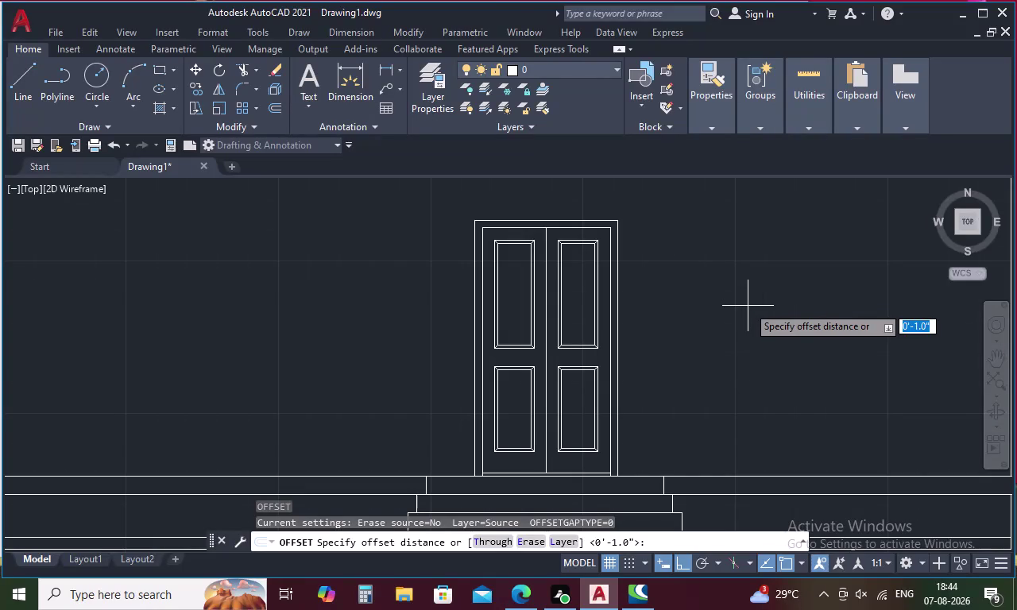
Offset the door frame's top line 3' upward.
text(3')
key(space)
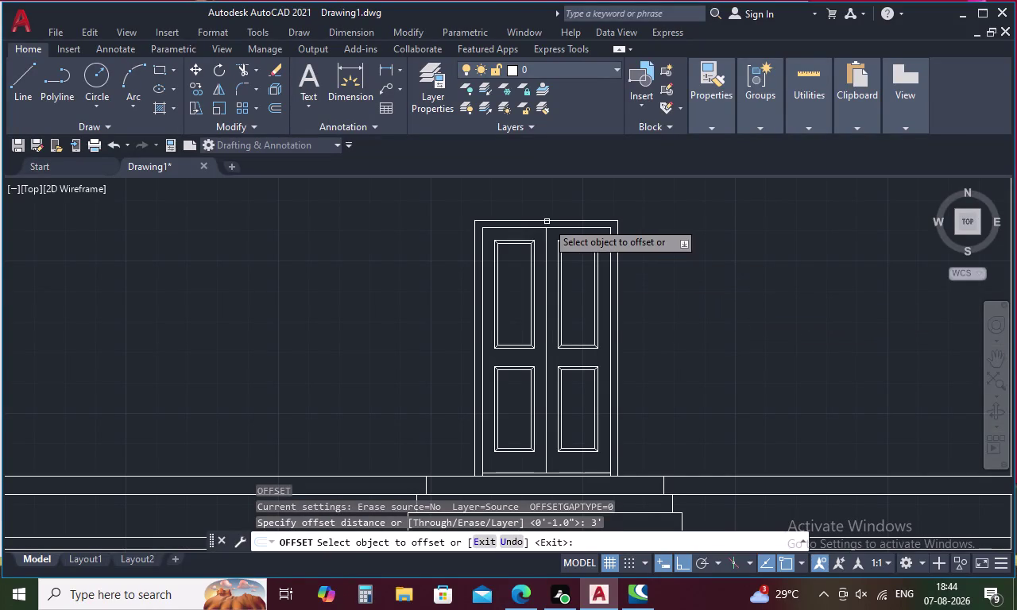
click(547, 222)
middle_drag(545, 215, 542, 441)
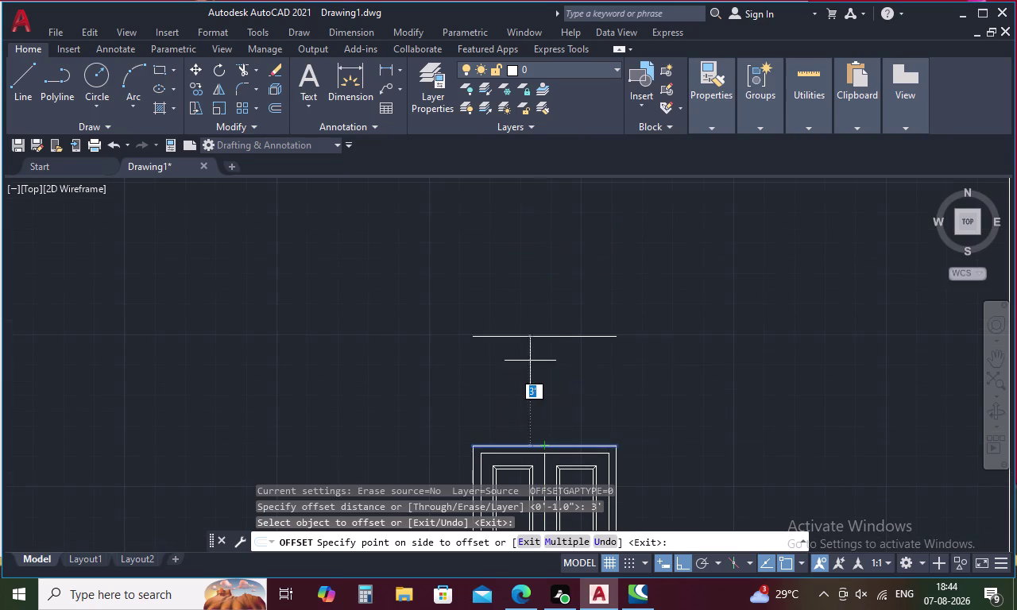
click(527, 336)
key(Escape)
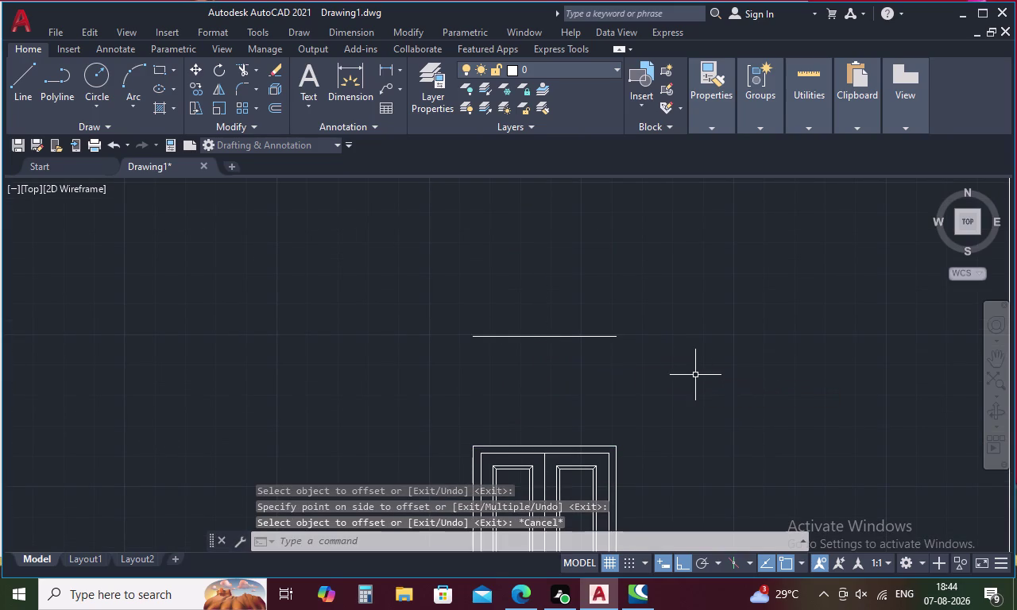
Extend the new line to the left and right walls.
scroll(down, 3)
key(e)
key(x)
key(space)
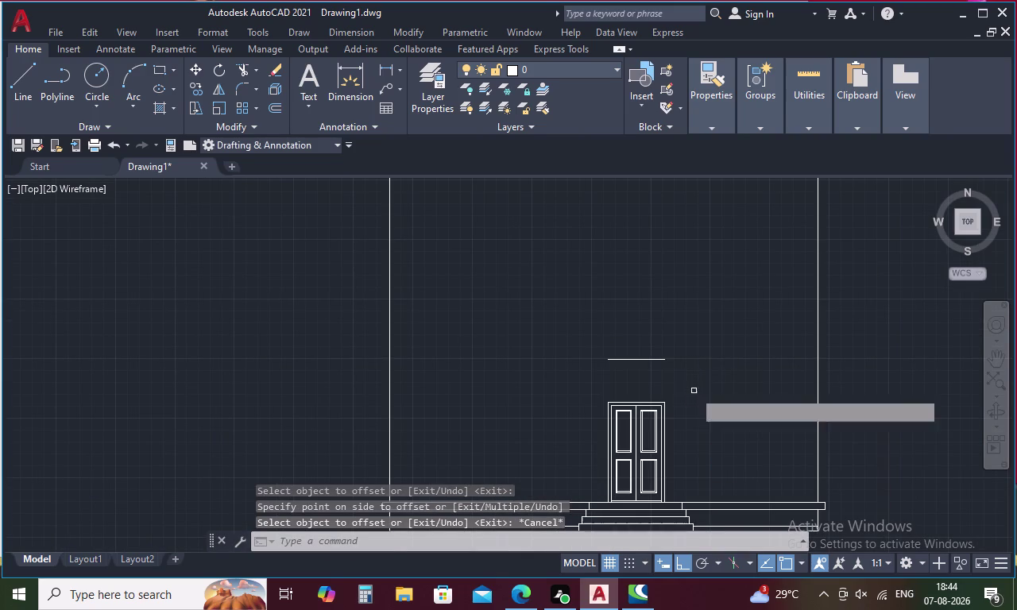
click(633, 362)
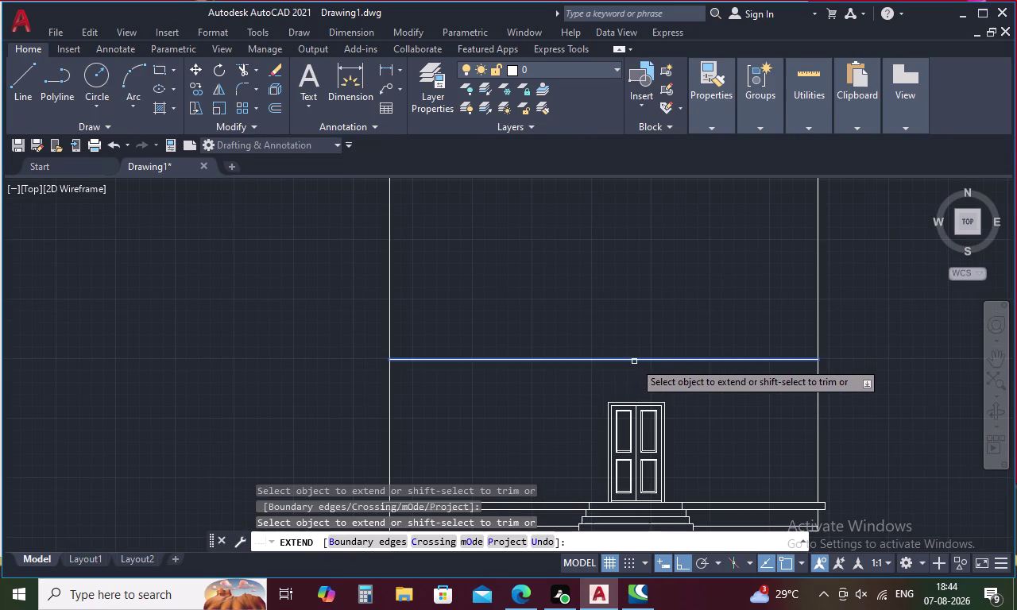
click(658, 360)
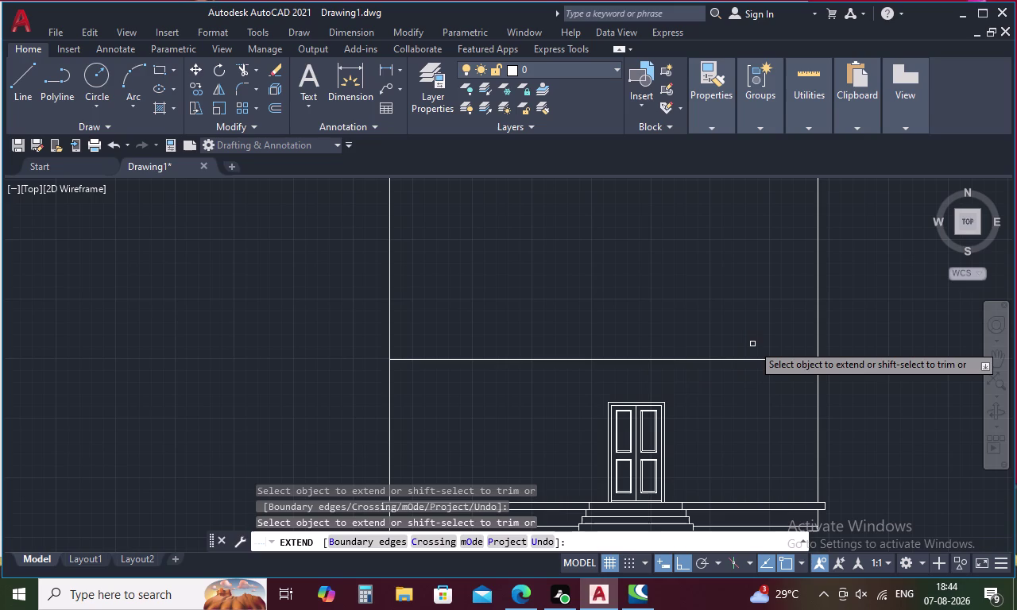
key(Escape)
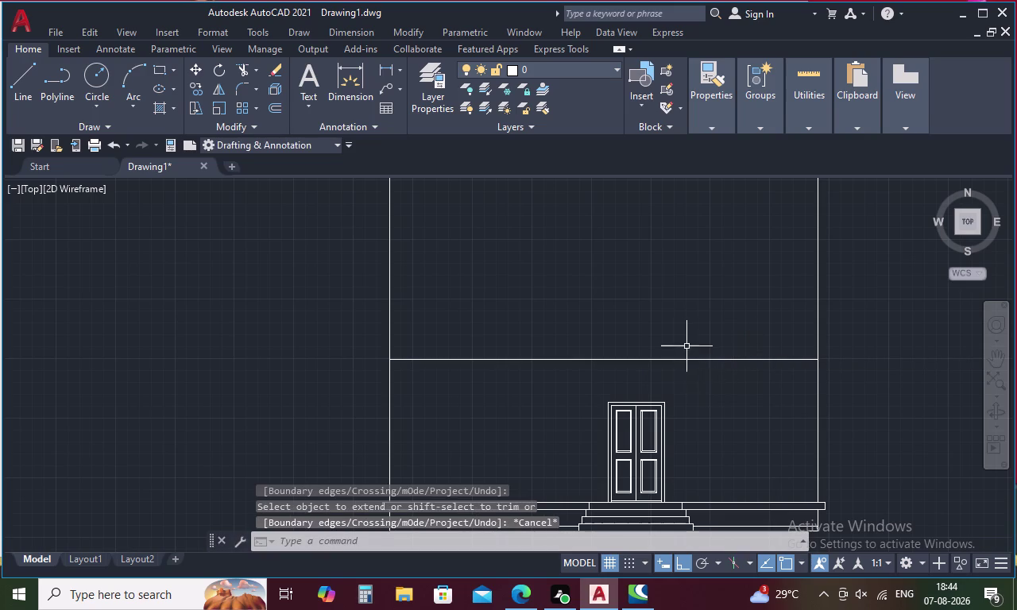
key(o)
key(space)
Offset the line above the door 1' downward to form the first band.
text(1)
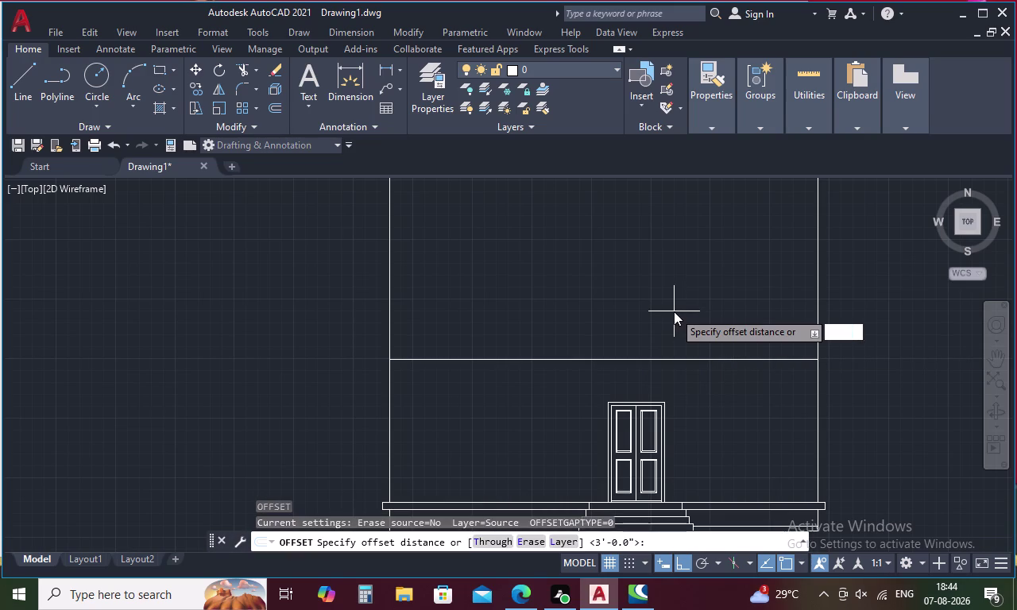
key(space)
click(620, 360)
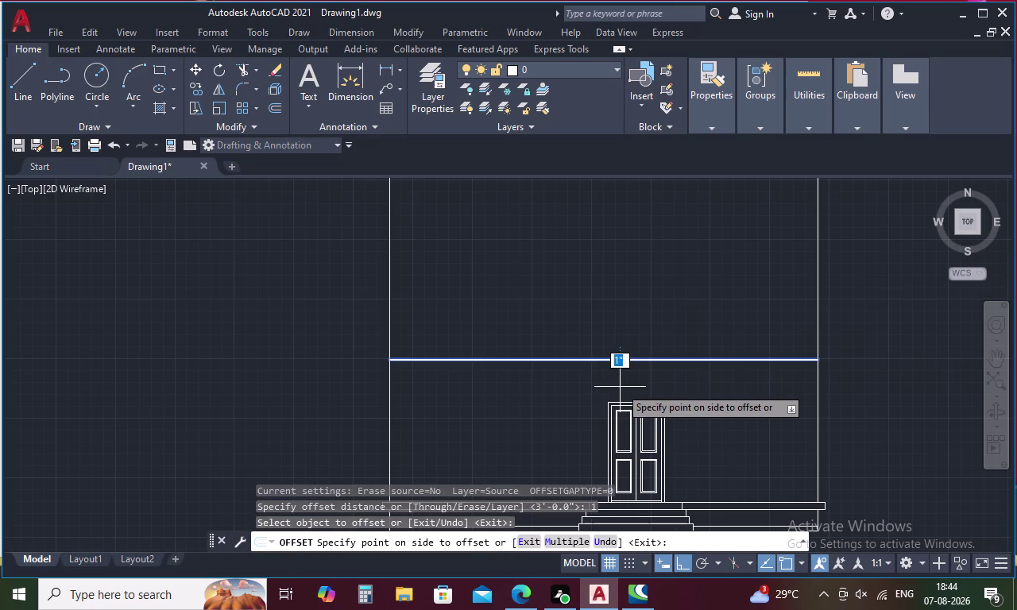
key(Escape)
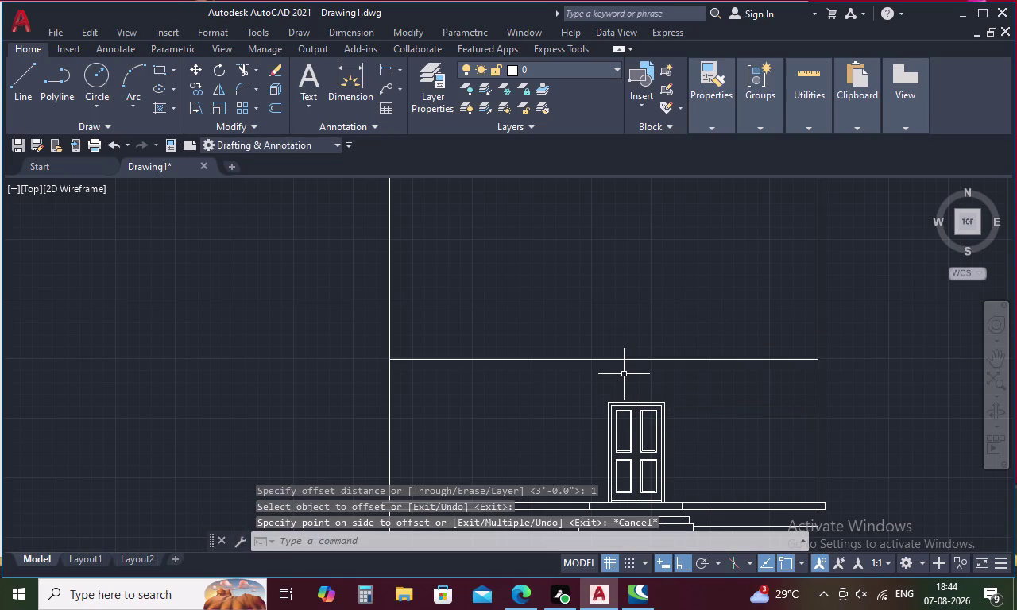
text(O)
key(space)
text(1')
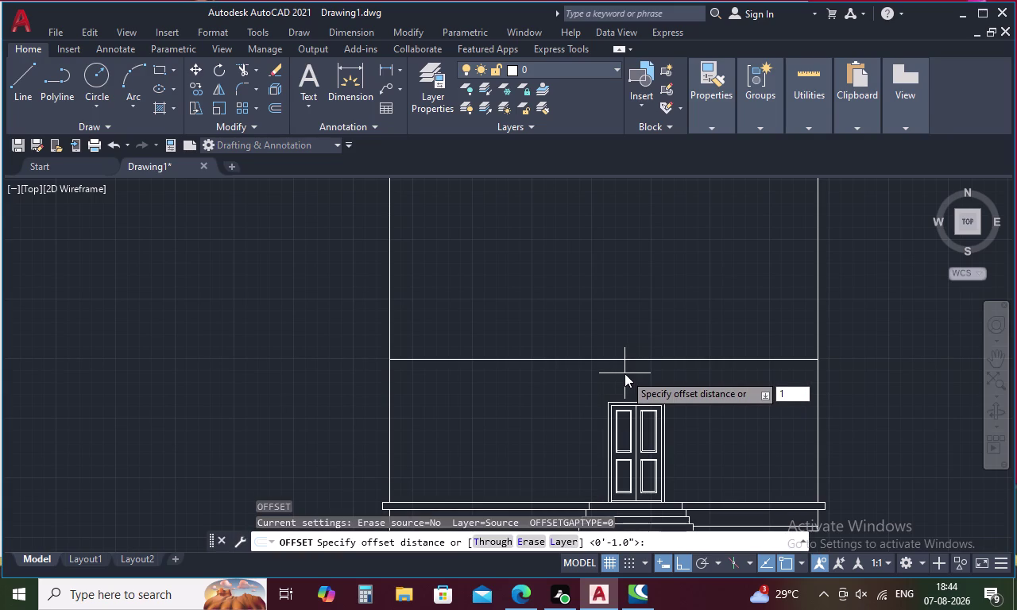
key(space)
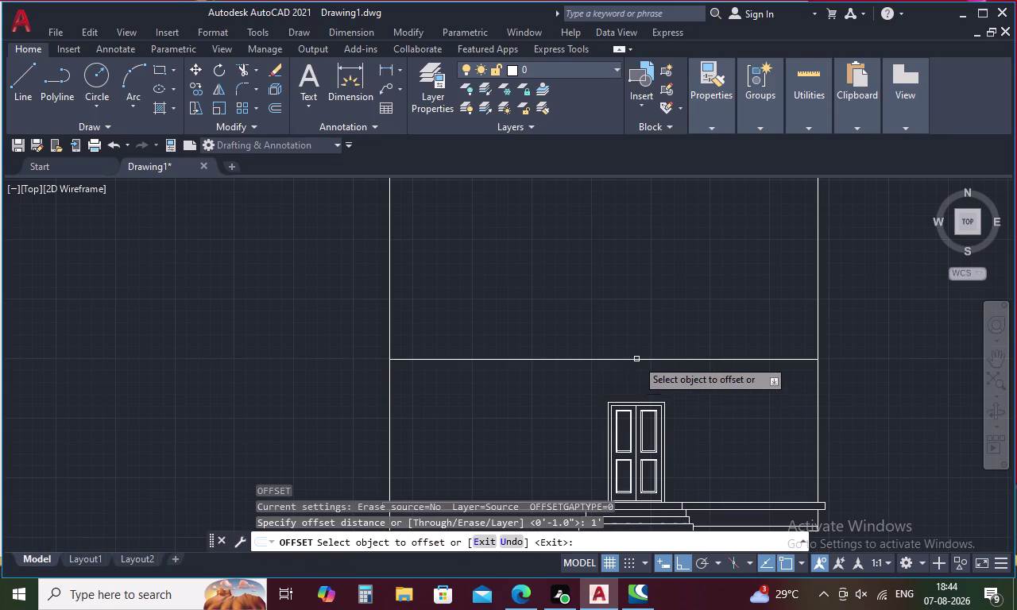
click(637, 358)
click(635, 381)
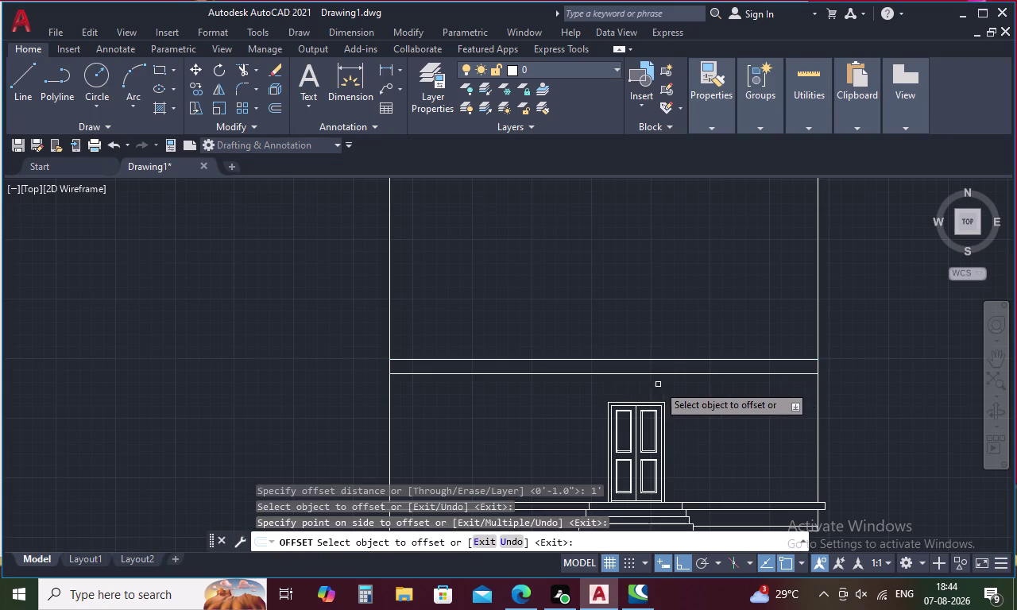
scroll(down, 3)
middle_drag(660, 387, 645, 320)
scroll(up, 3)
scroll(up, 3)
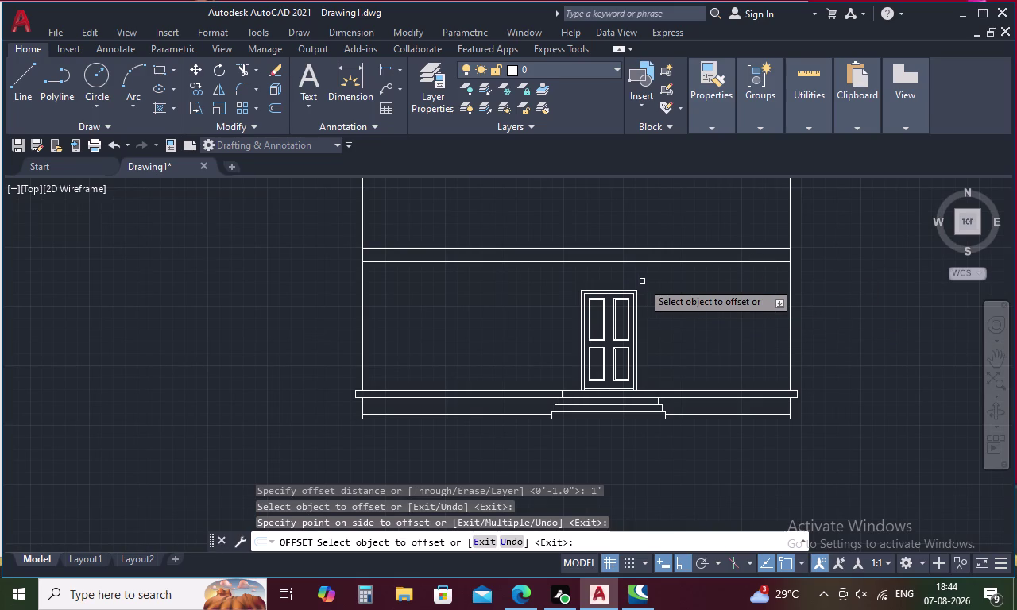
Offset the lower band line 1'6" (1.5') downward.
text(O)
key(space)
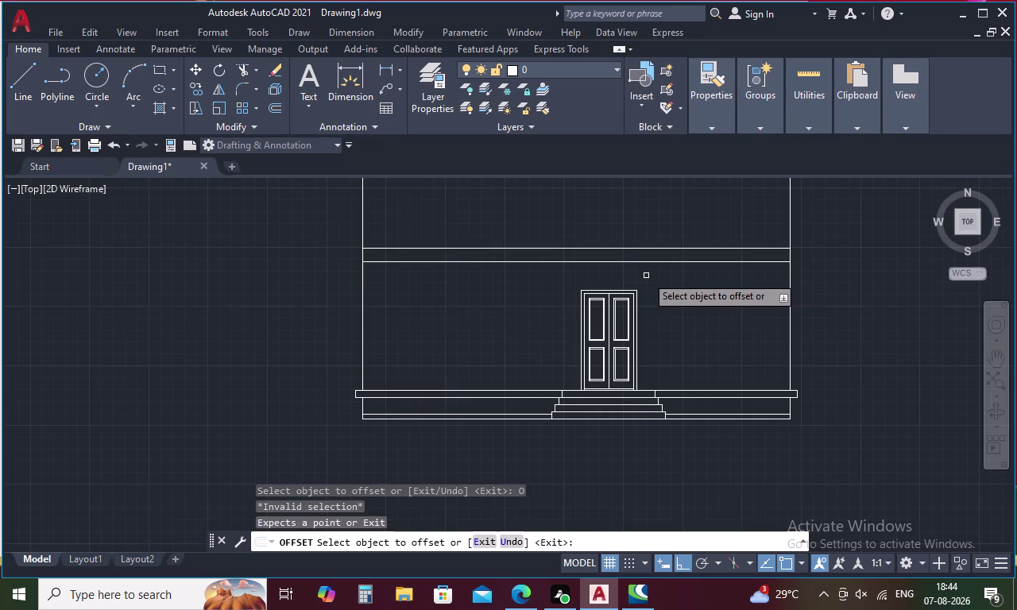
key(Escape)
text(O)
key(space)
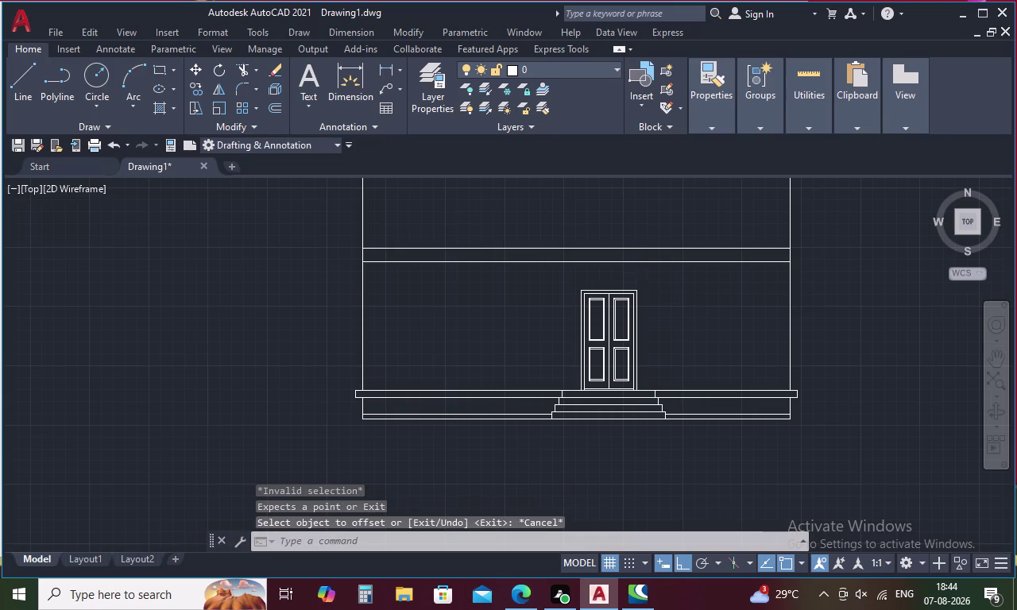
key(1)
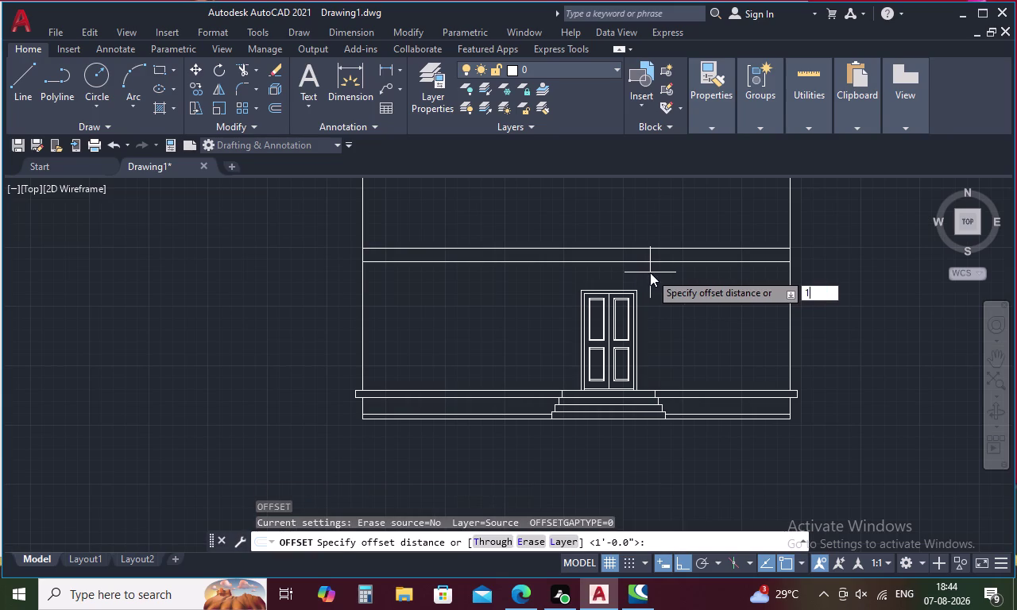
key(apostrophe)
key(space)
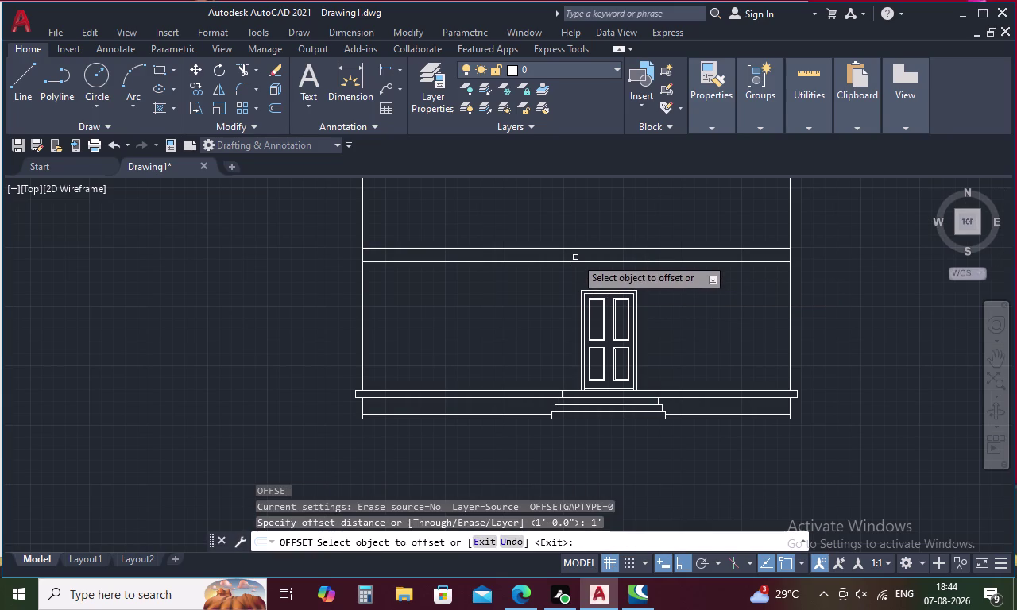
click(585, 261)
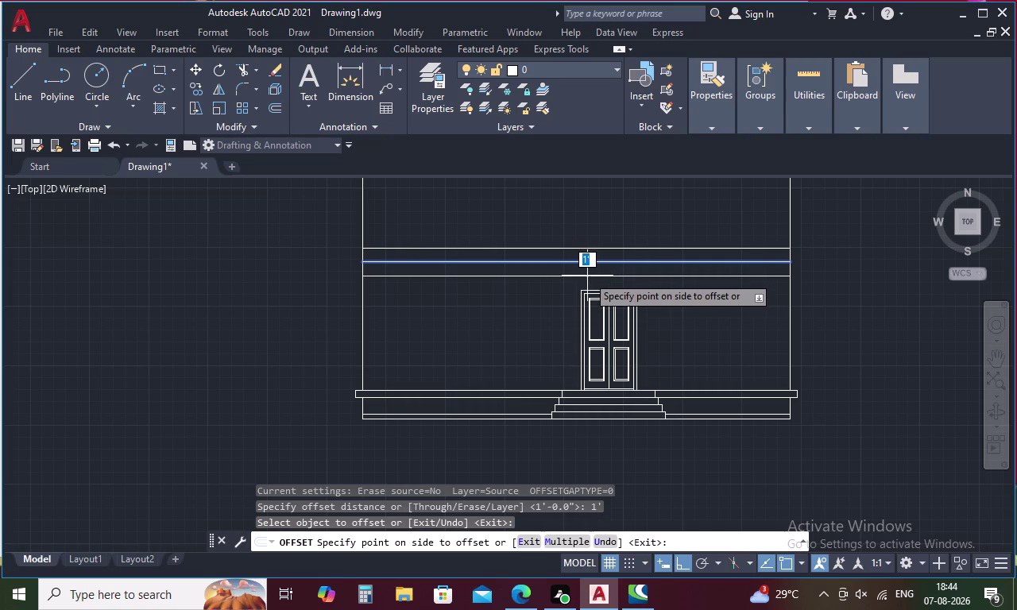
key(Escape)
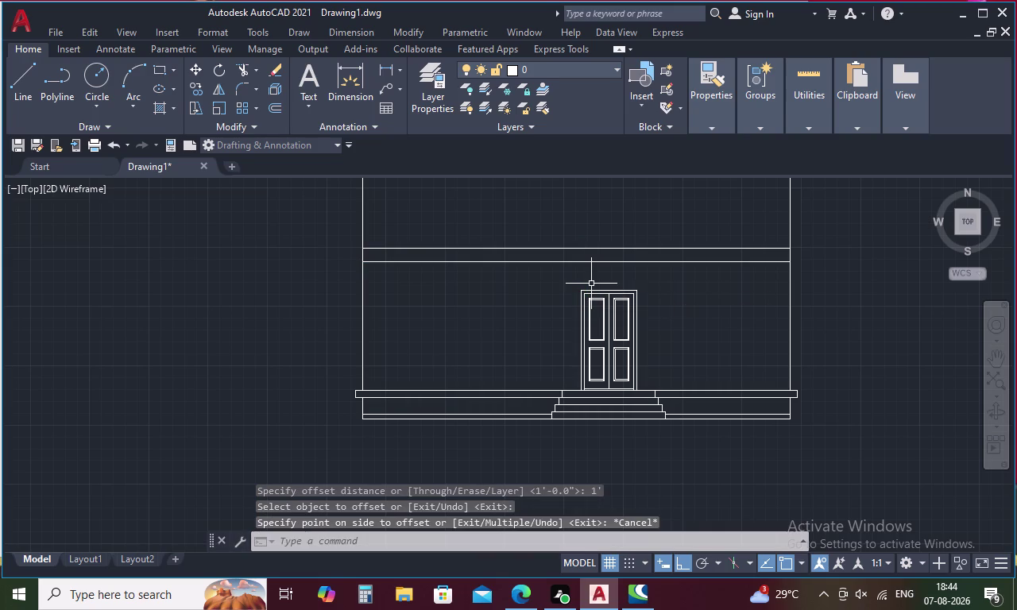
key(o)
key(space)
text(1)
text(.)
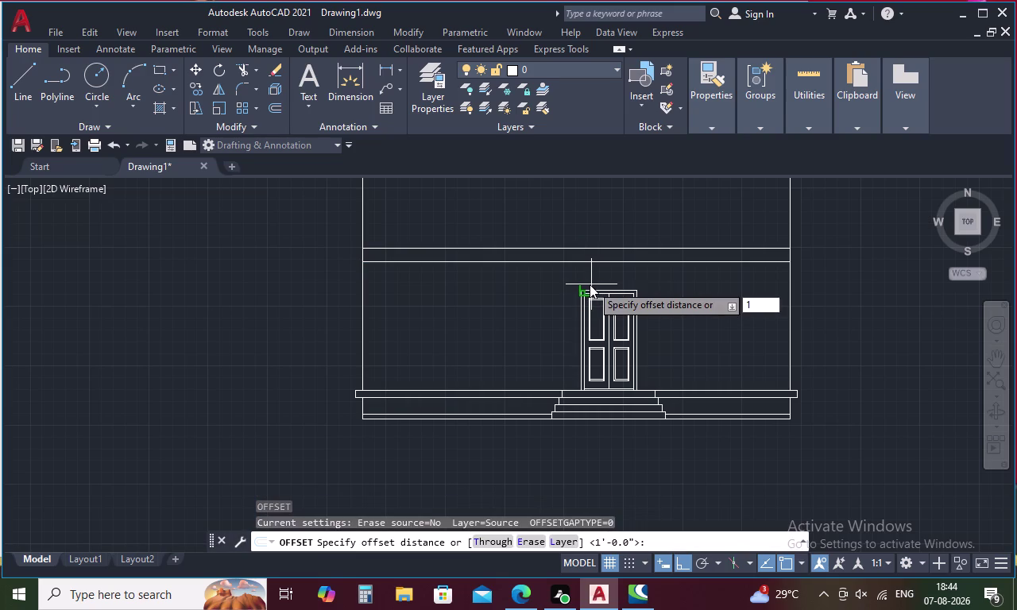
text(5')
key(space)
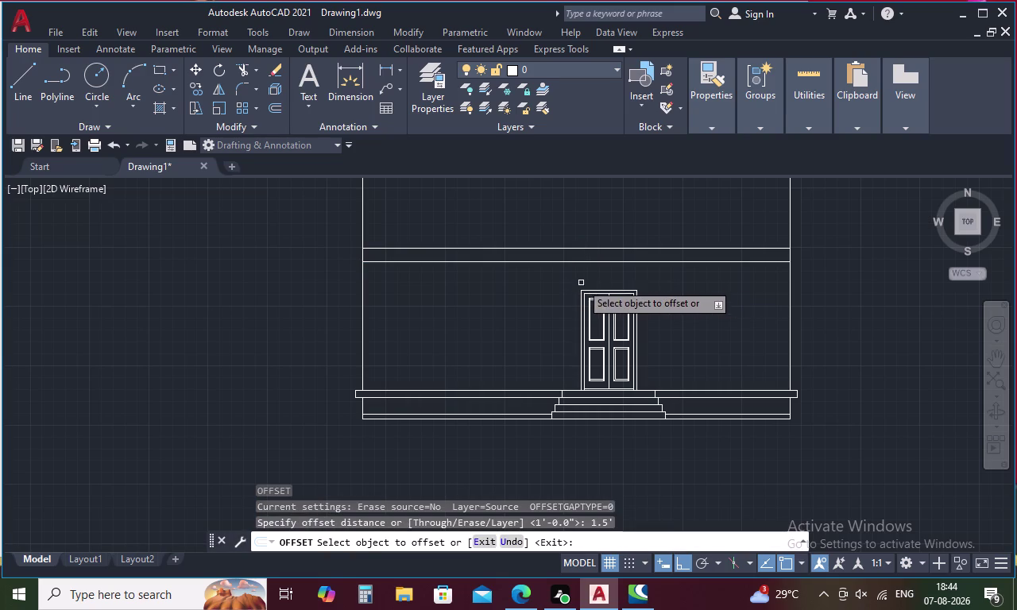
click(582, 261)
click(584, 276)
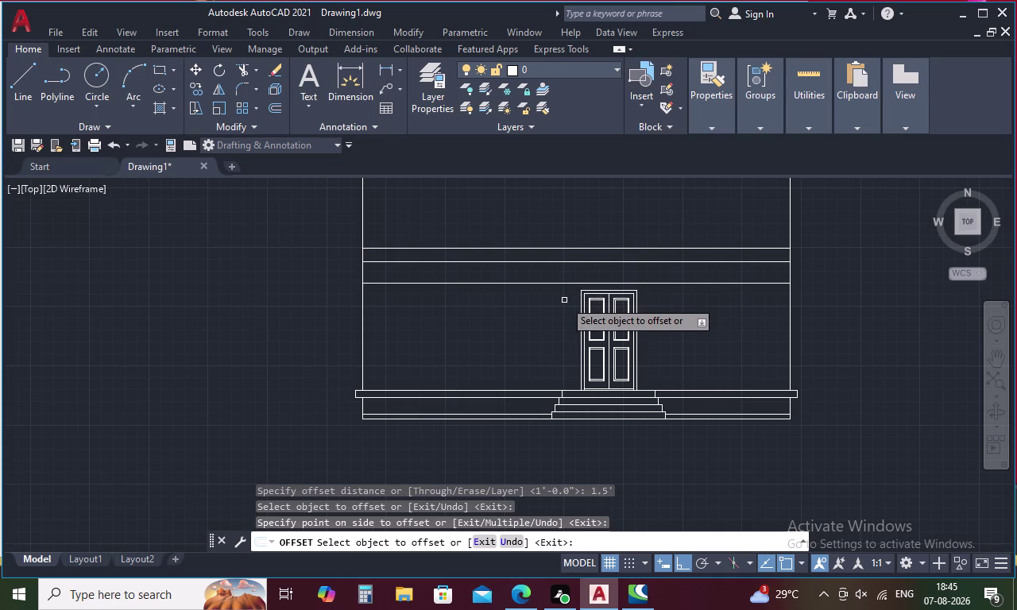
Offset the door frame's top edge 2 inches upward with OFFSET.
key(Escape)
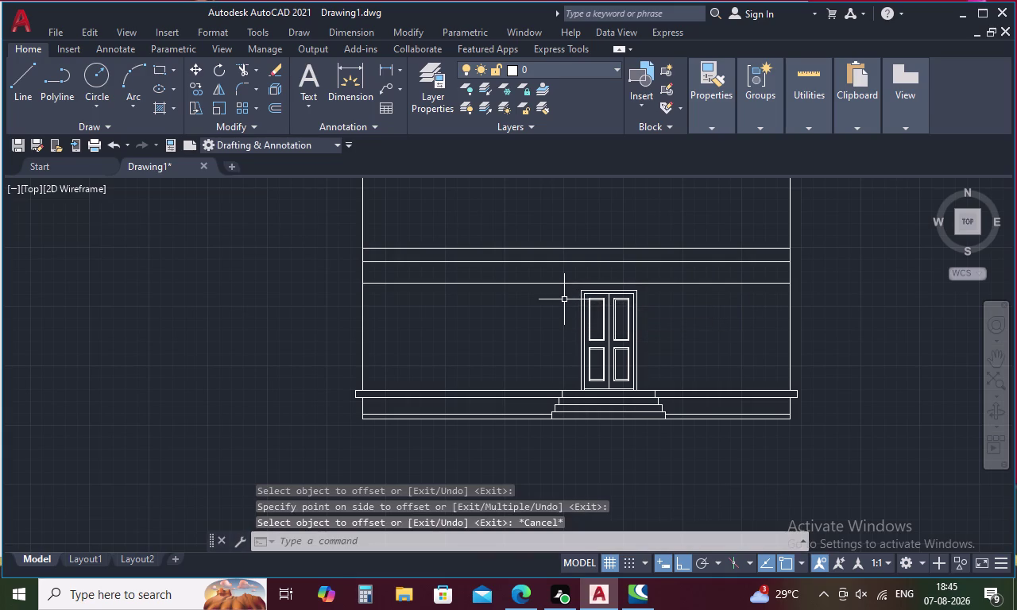
key(e)
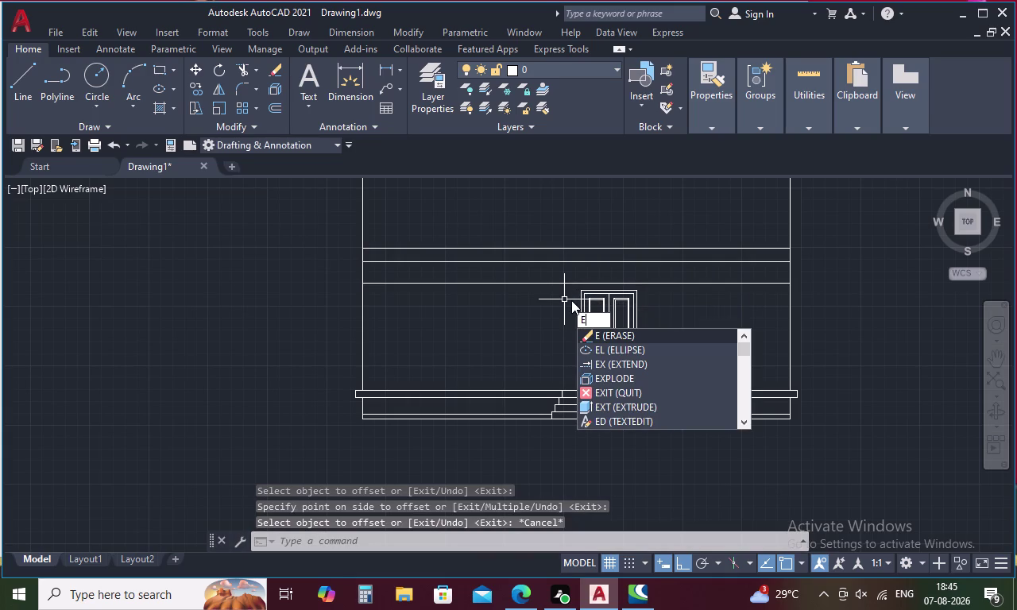
key(Escape)
key(o)
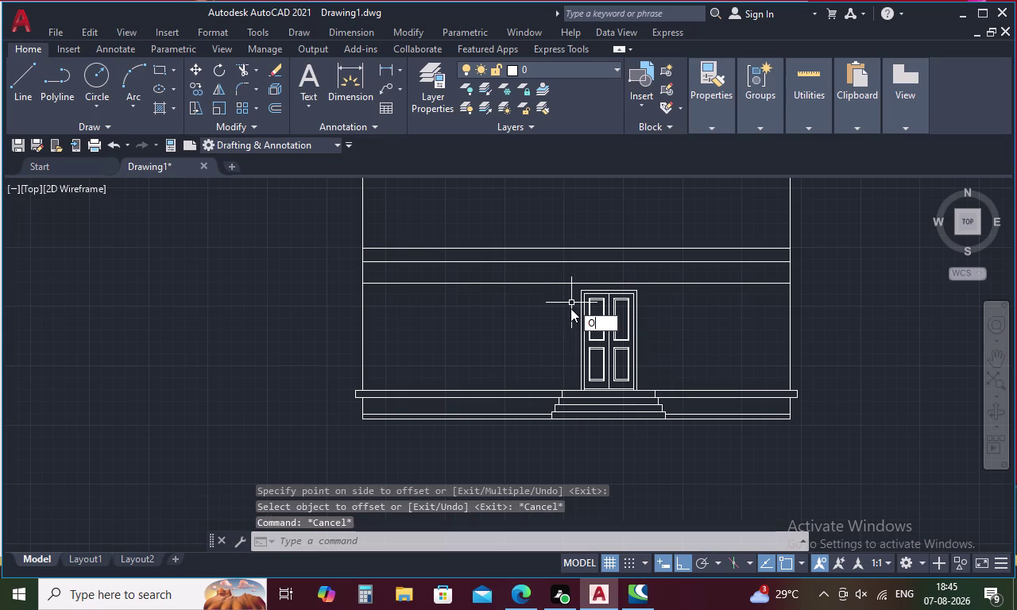
key(space)
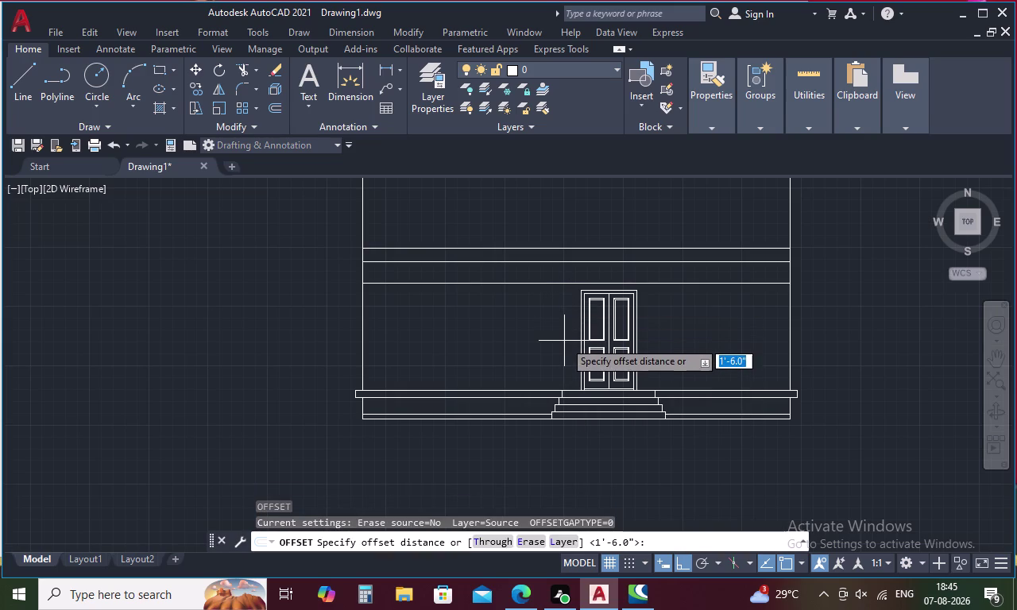
key(2)
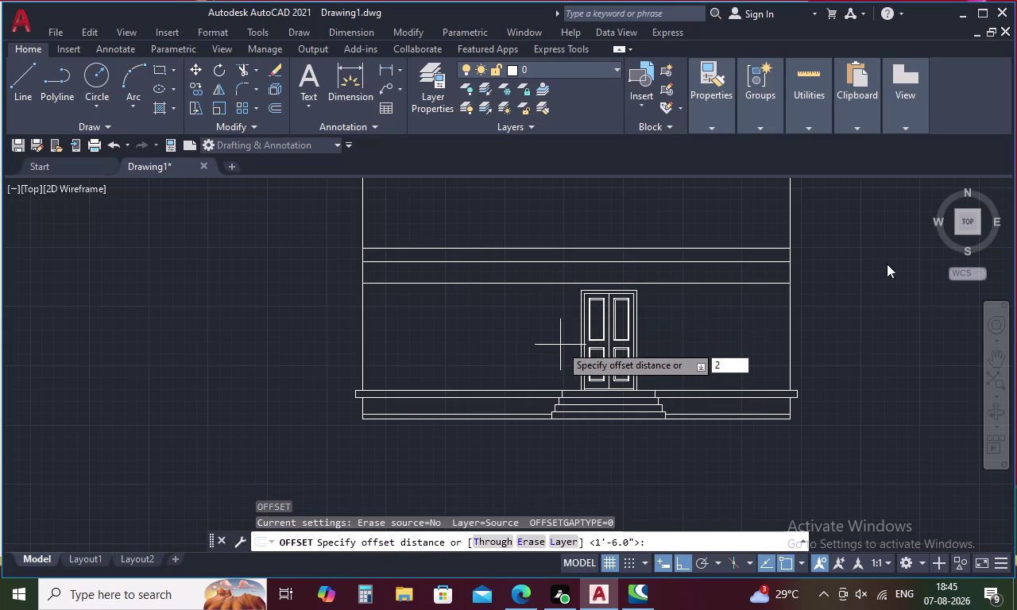
key(Return)
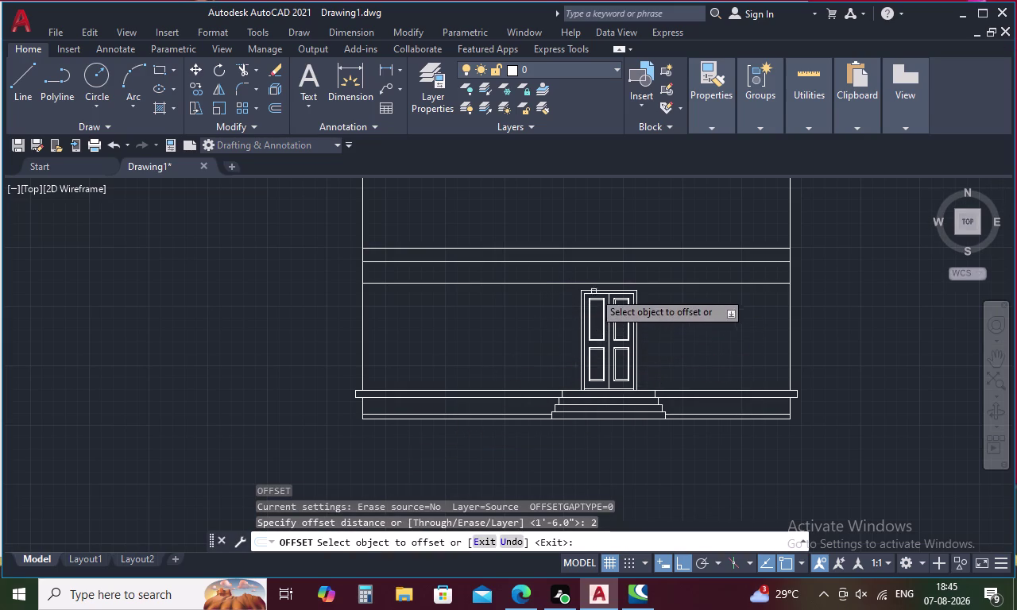
scroll(up, 3)
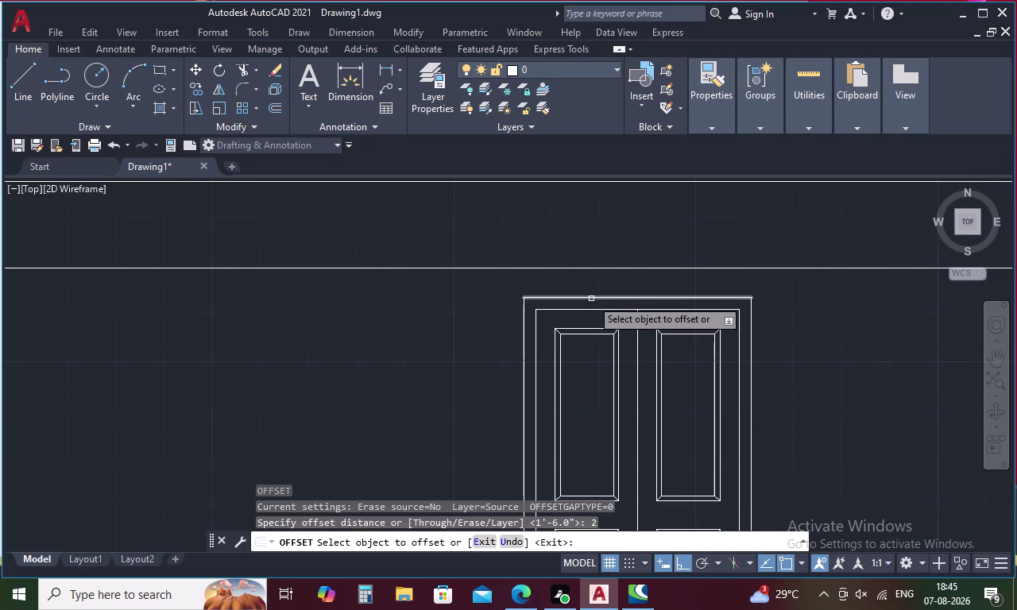
click(591, 299)
click(591, 287)
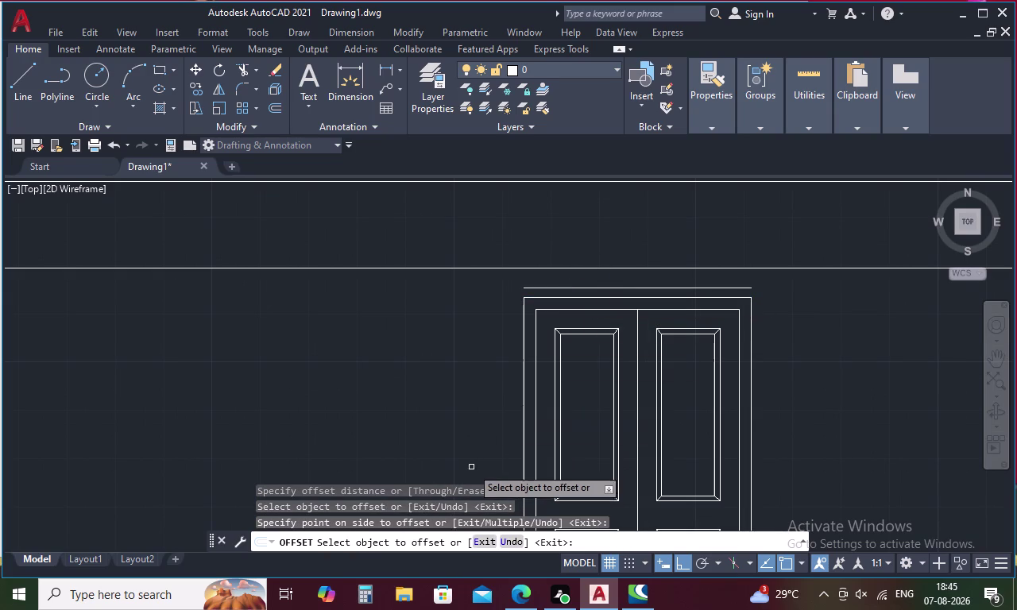
key(Escape)
Extend the 2-inch line above the door to the right wall.
key(e)
key(x)
key(space)
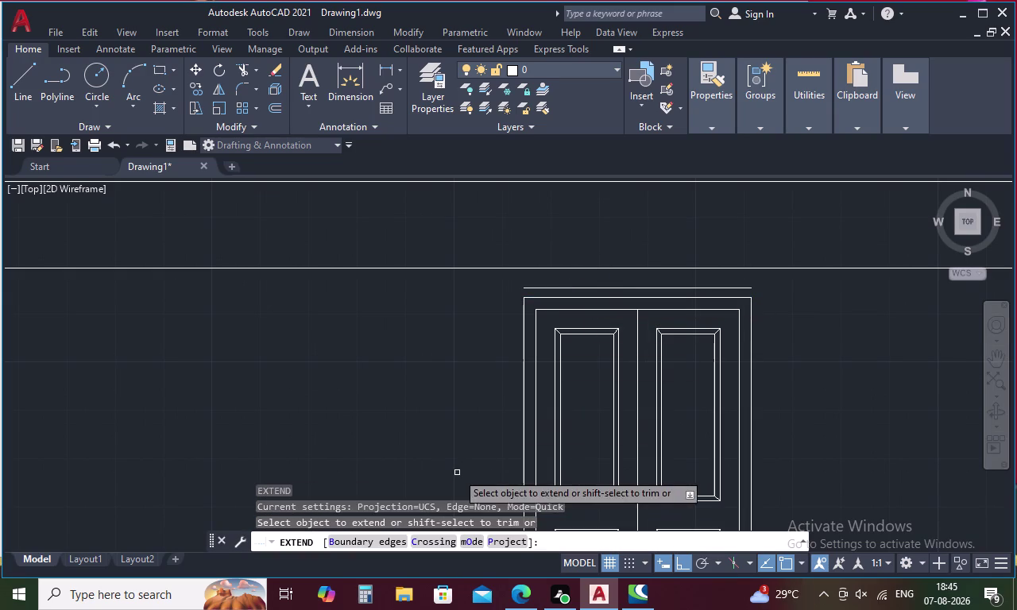
scroll(down, 3)
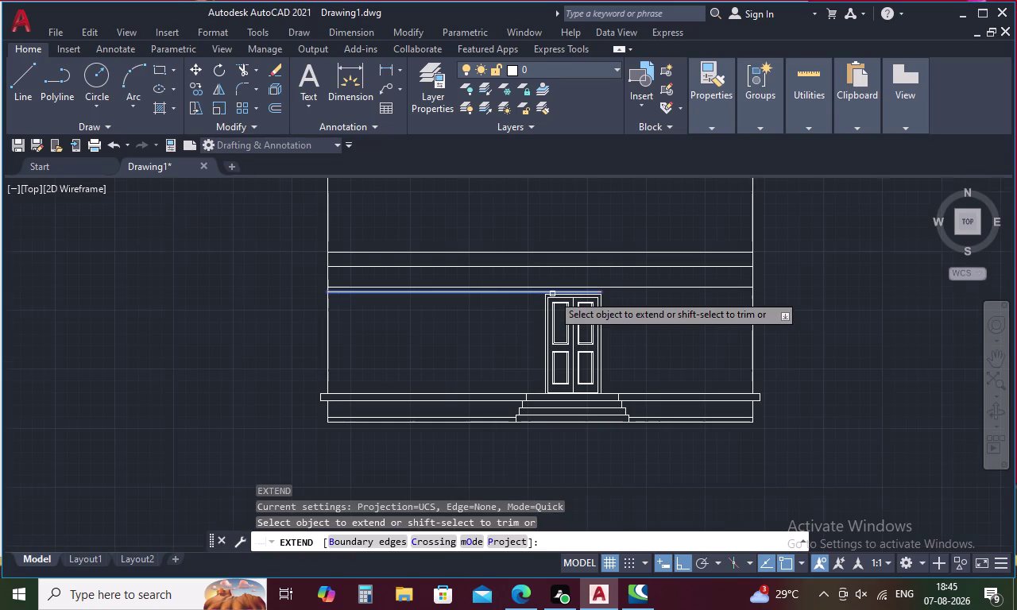
click(552, 294)
click(571, 292)
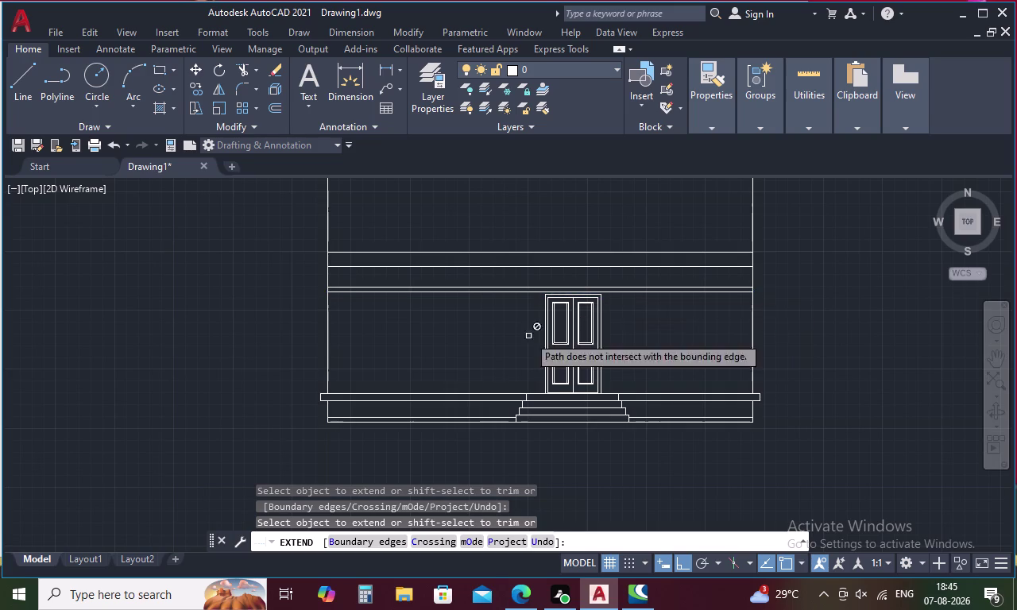
scroll(down, 3)
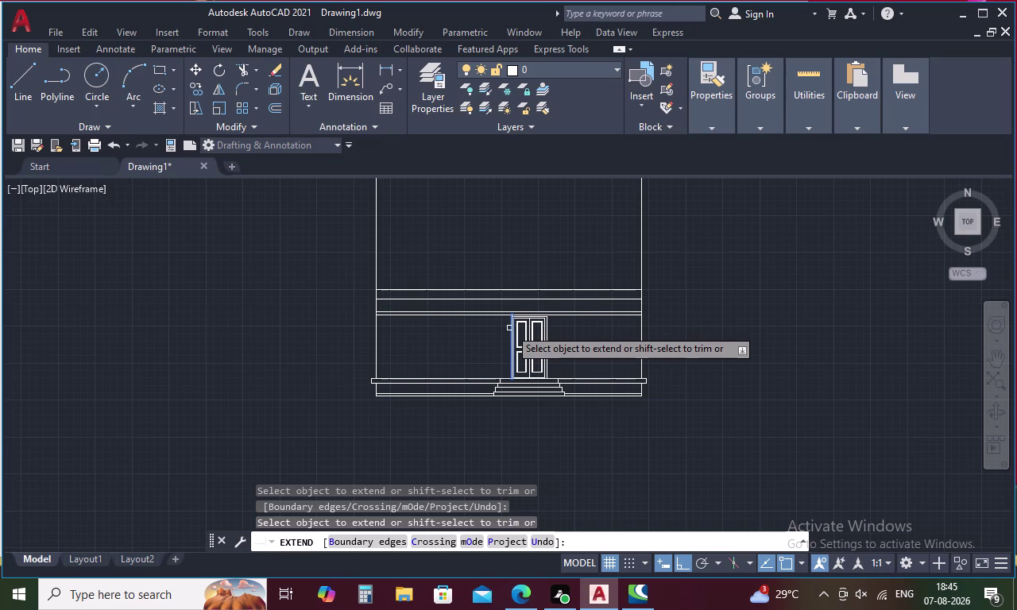
scroll(up, 3)
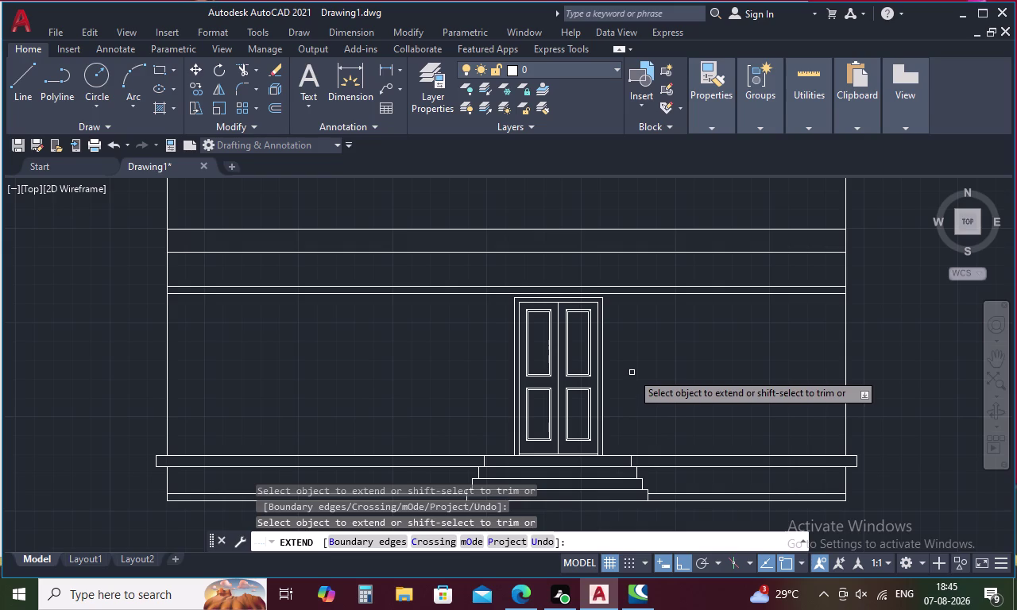
scroll(down, 3)
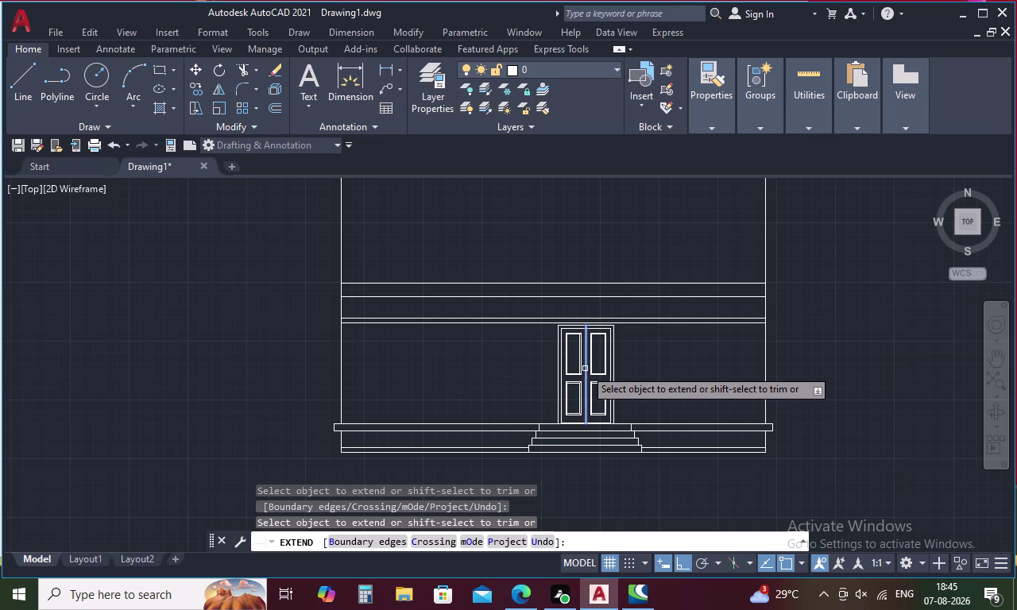
key(Escape)
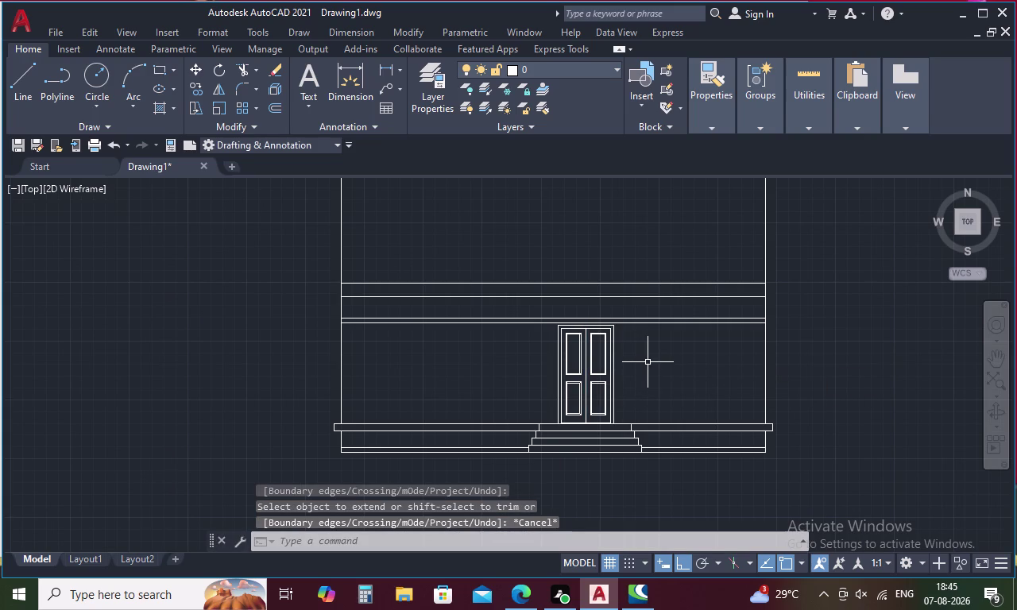
text(X)
text(L)
key(space)
scroll(down, 3)
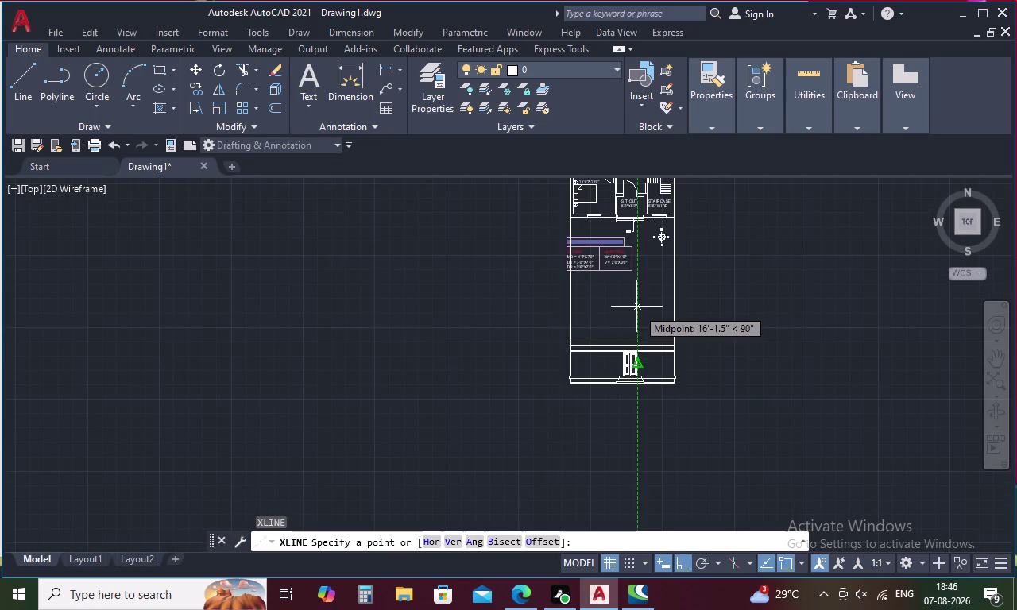
Place four vertical construction lines at the plan's staircase and sit-out wall edges.
text(V)
key(space)
middle_drag(643, 277, 631, 351)
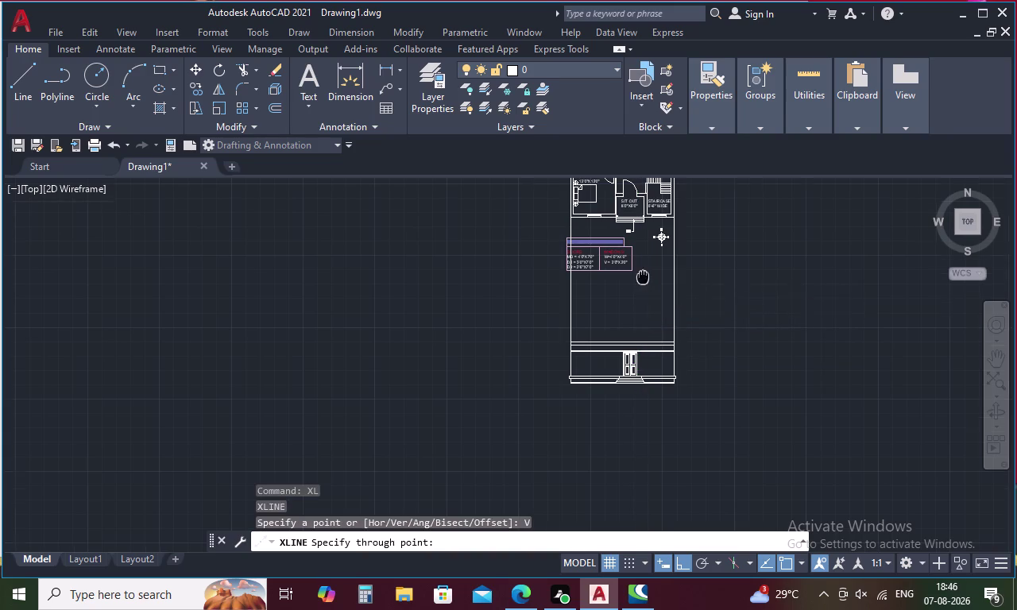
middle_drag(631, 351, 627, 392)
scroll(up, 3)
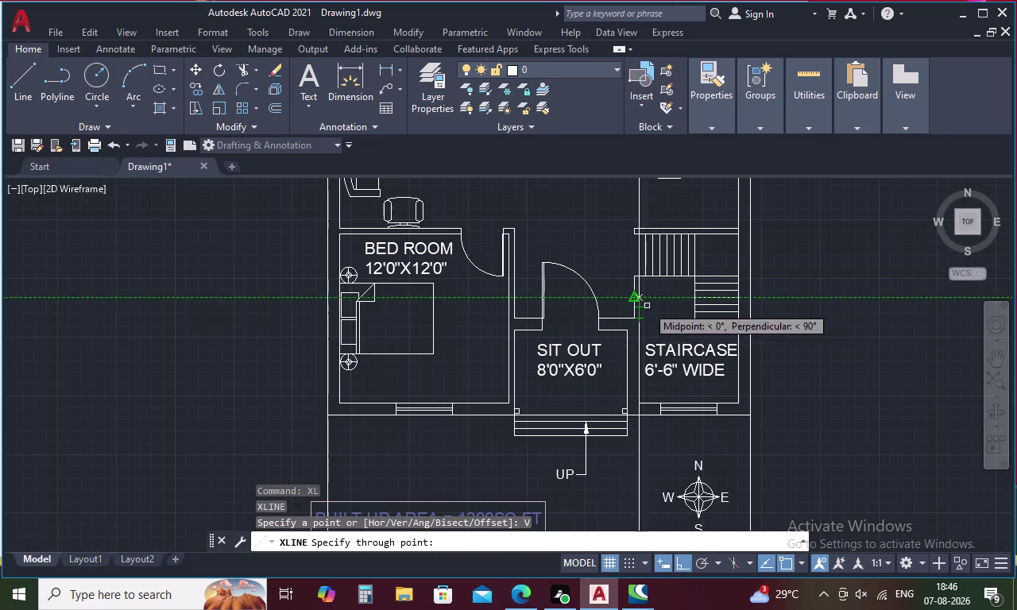
scroll(up, 3)
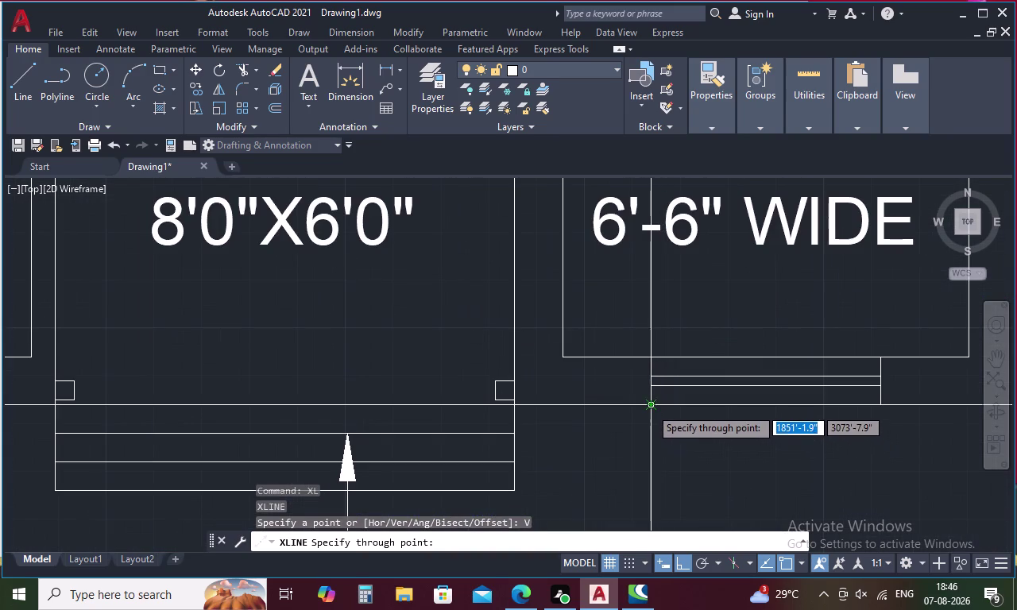
click(650, 406)
click(885, 404)
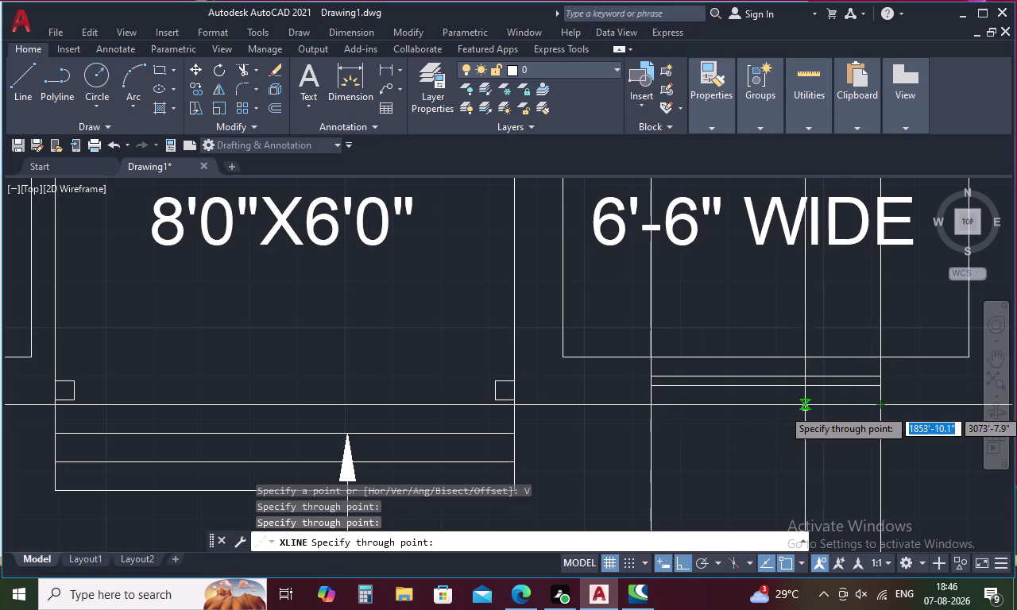
scroll(down, 3)
scroll(up, 3)
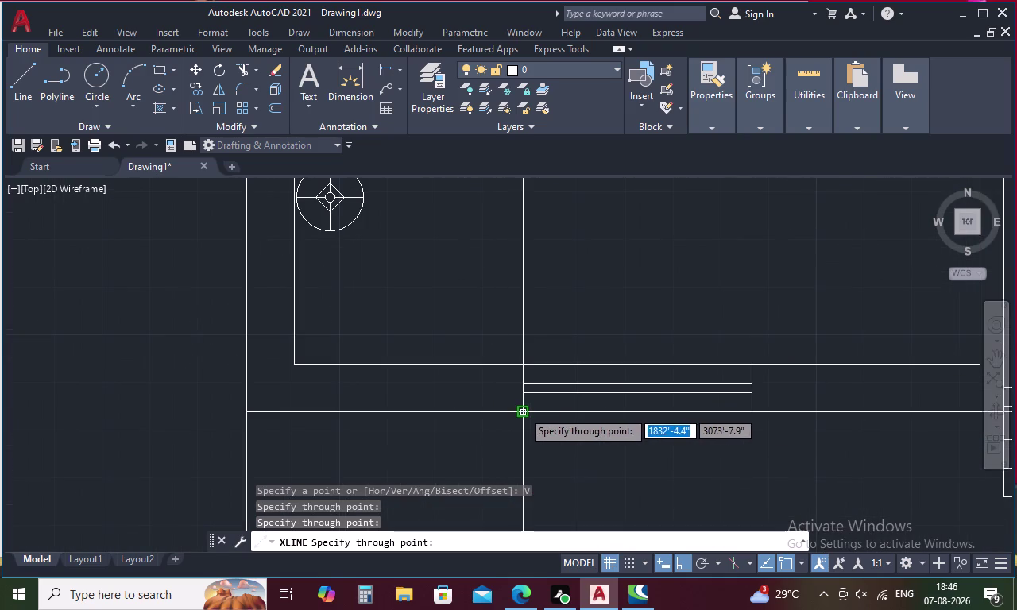
click(524, 411)
click(755, 412)
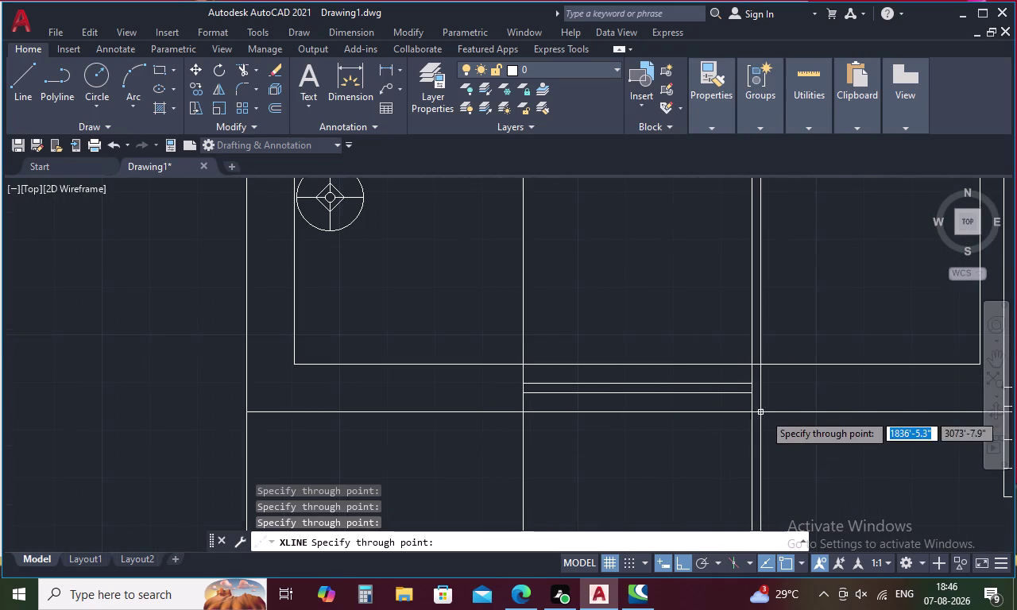
key(Escape)
Pan back to the elevation and zoom in beside the door, where the construction lines cross.
scroll(down, 3)
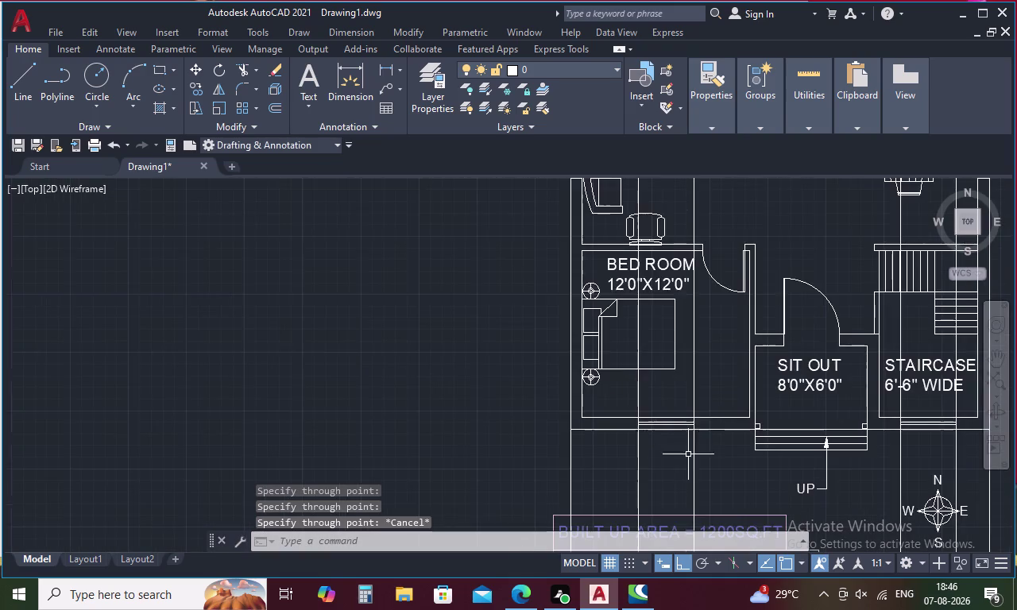
scroll(down, 3)
middle_drag(713, 458, 659, 328)
middle_drag(708, 470, 658, 341)
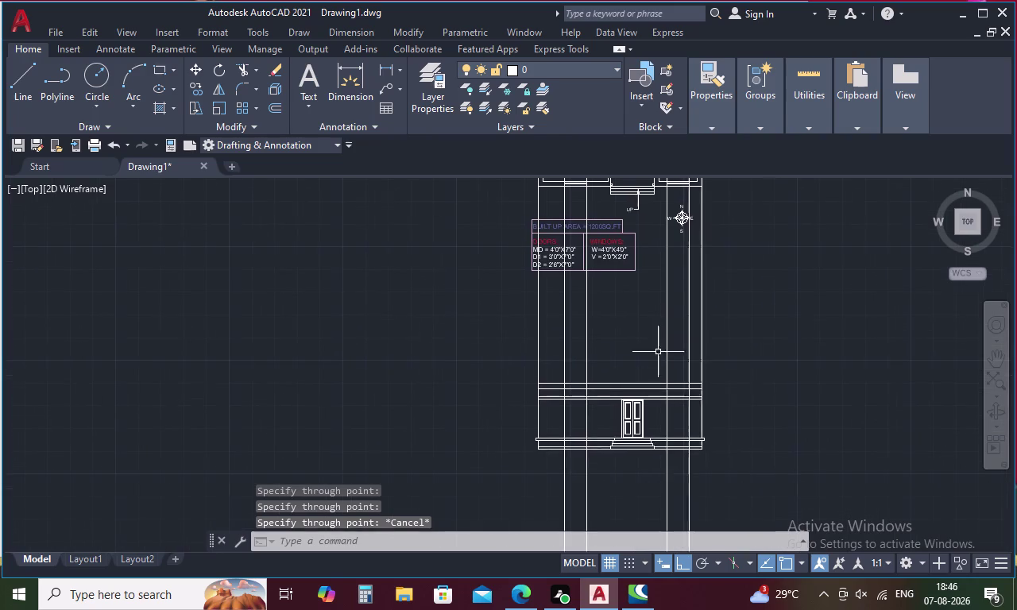
scroll(up, 3)
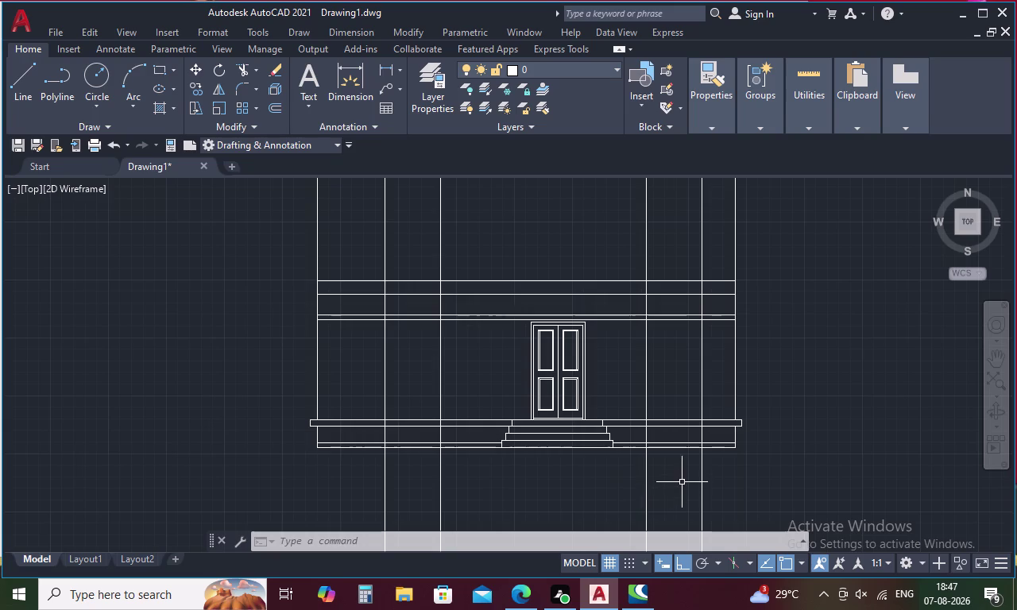
scroll(up, 3)
scroll(up, 3)
text(L)
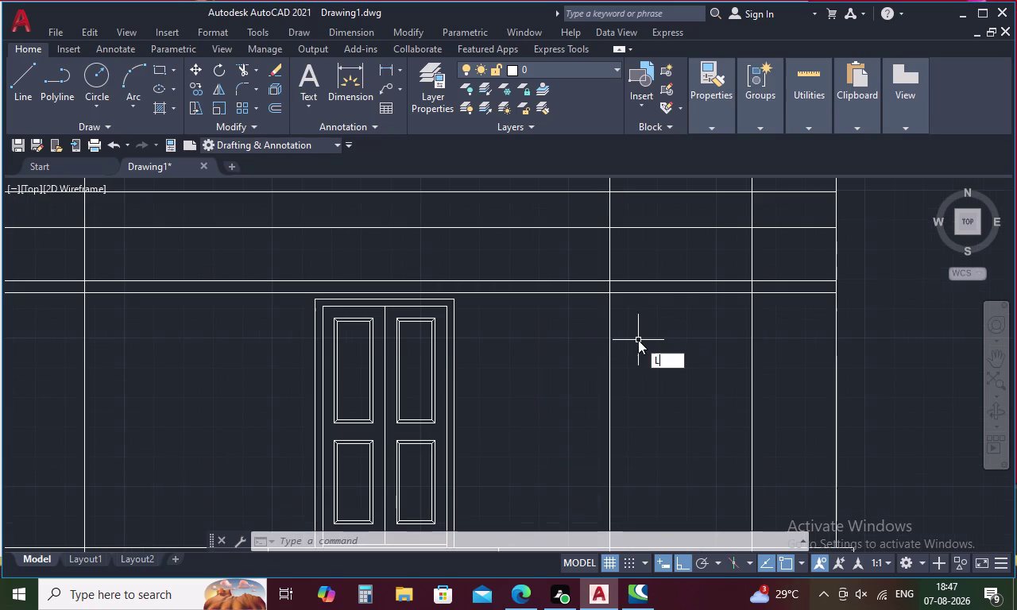
key(space)
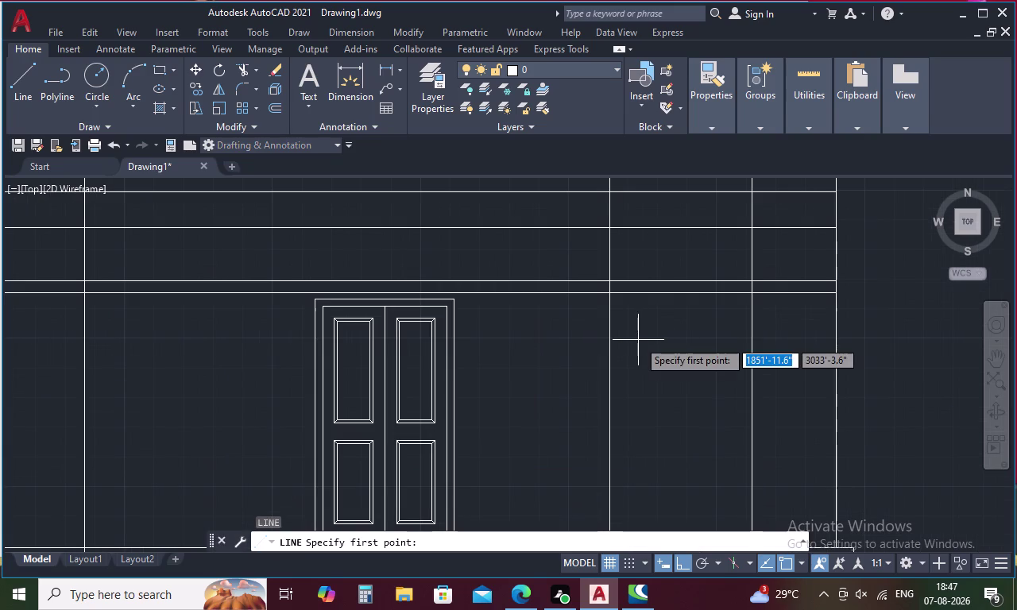
Draw a horizontal line between two construction lines, tracked level with the door frame top.
text(TK)
key(space)
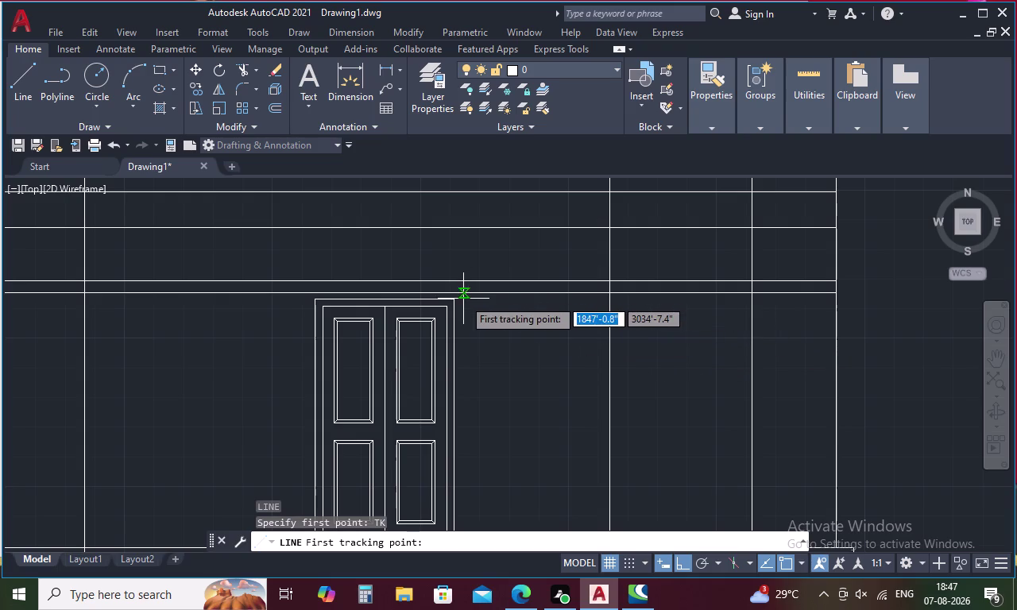
click(451, 300)
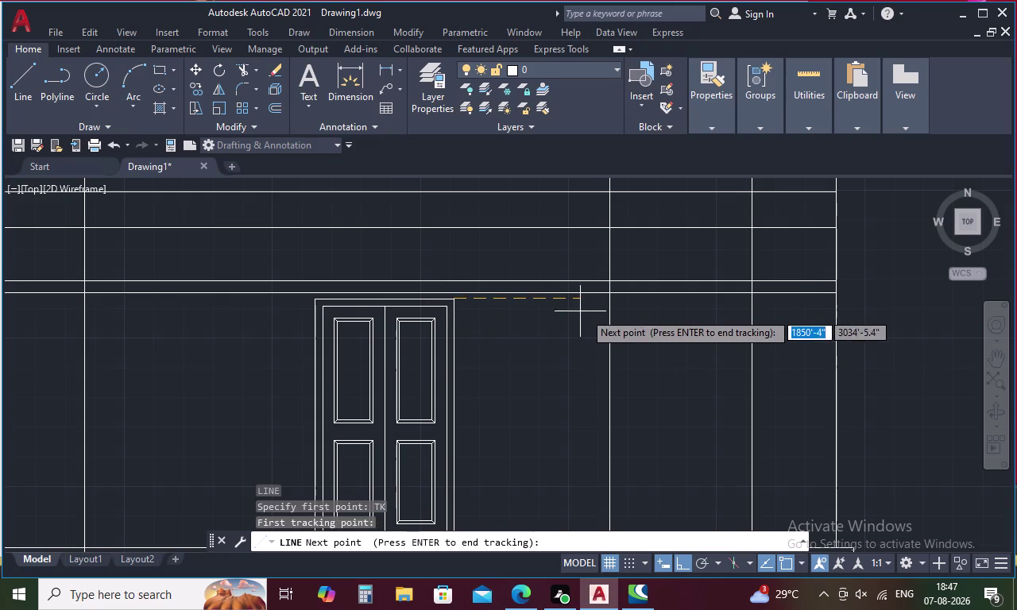
click(611, 300)
key(space)
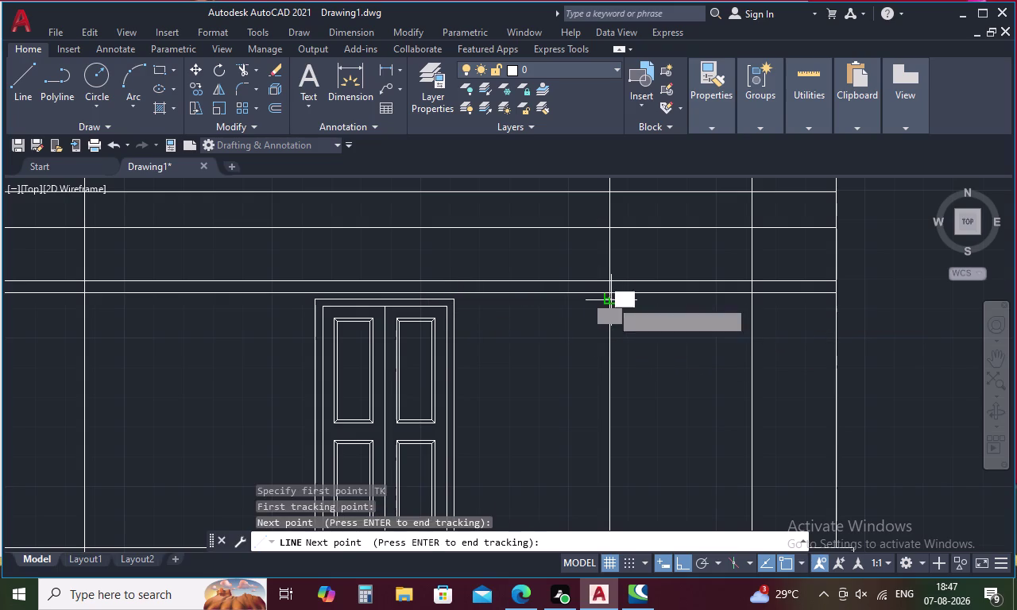
click(749, 304)
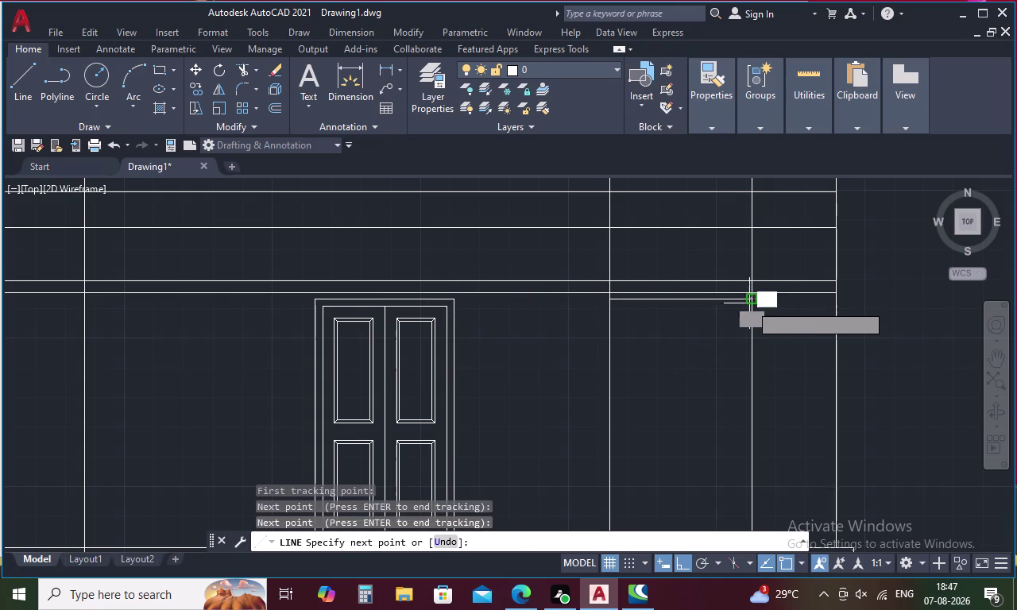
key(Escape)
Offset that line 4' downward.
key(o)
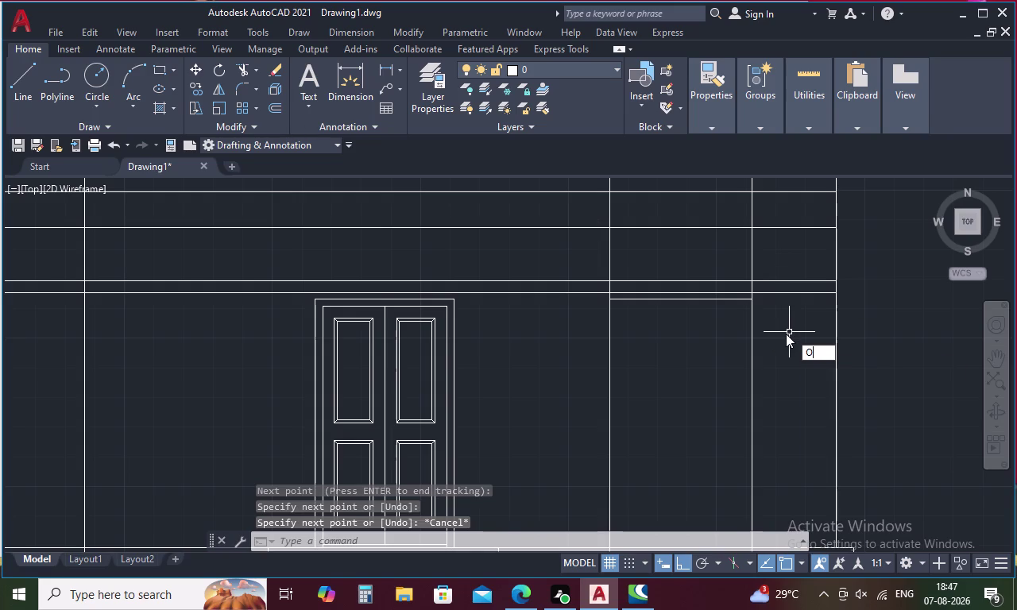
key(space)
text(4')
key(space)
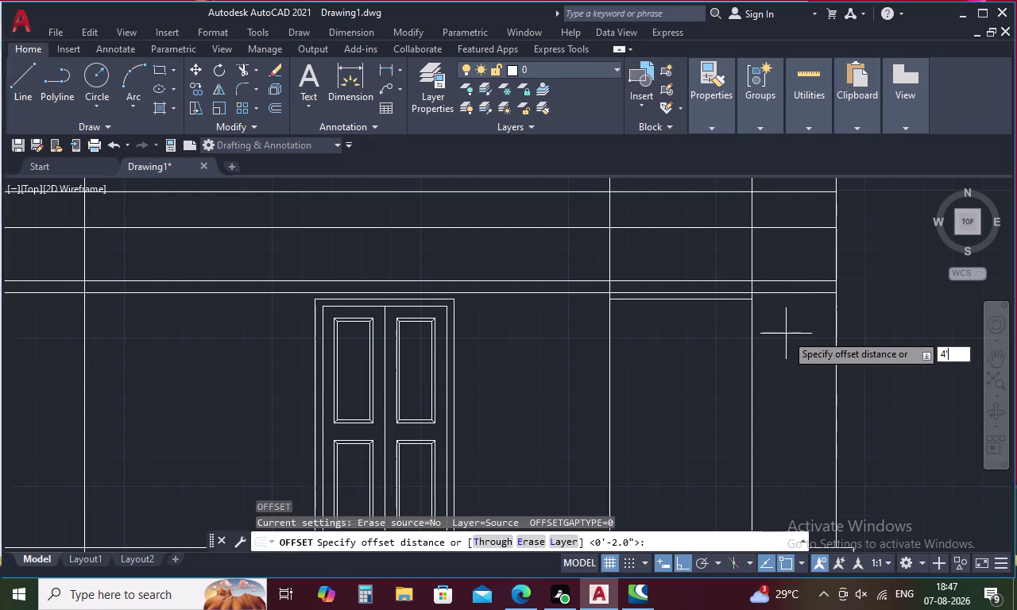
click(729, 301)
click(728, 298)
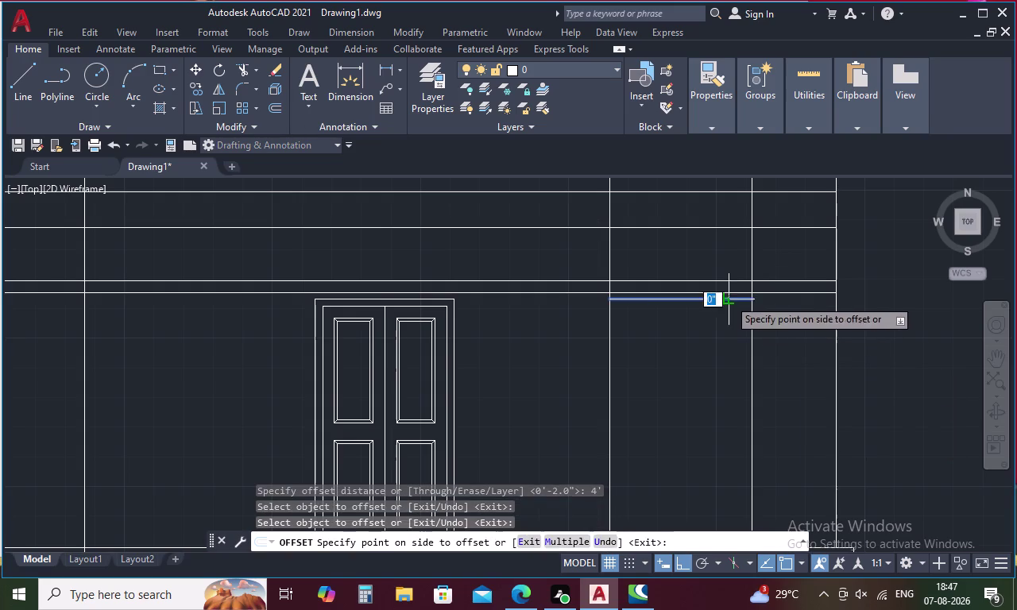
click(724, 335)
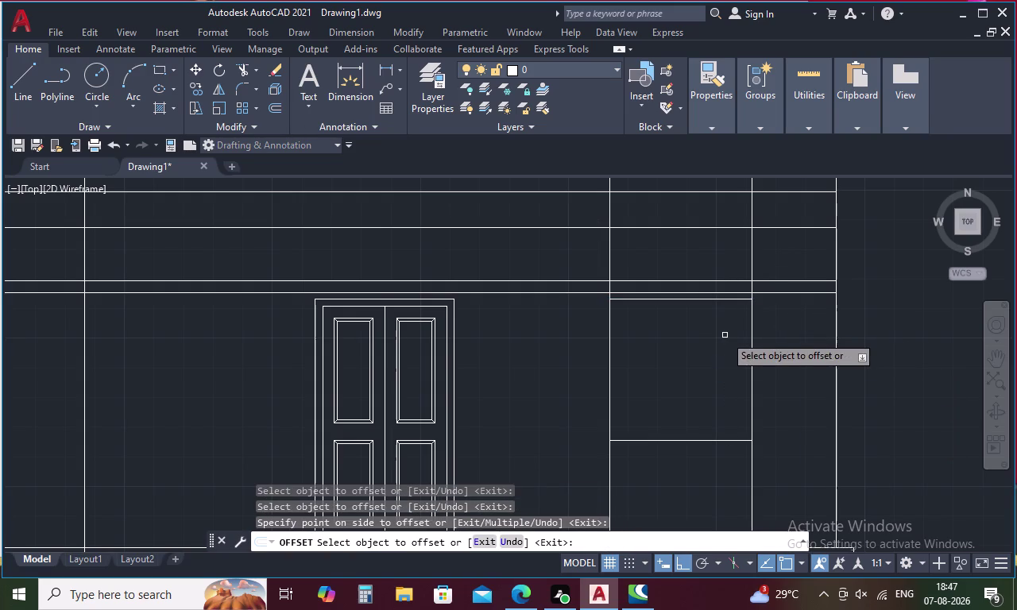
key(grave)
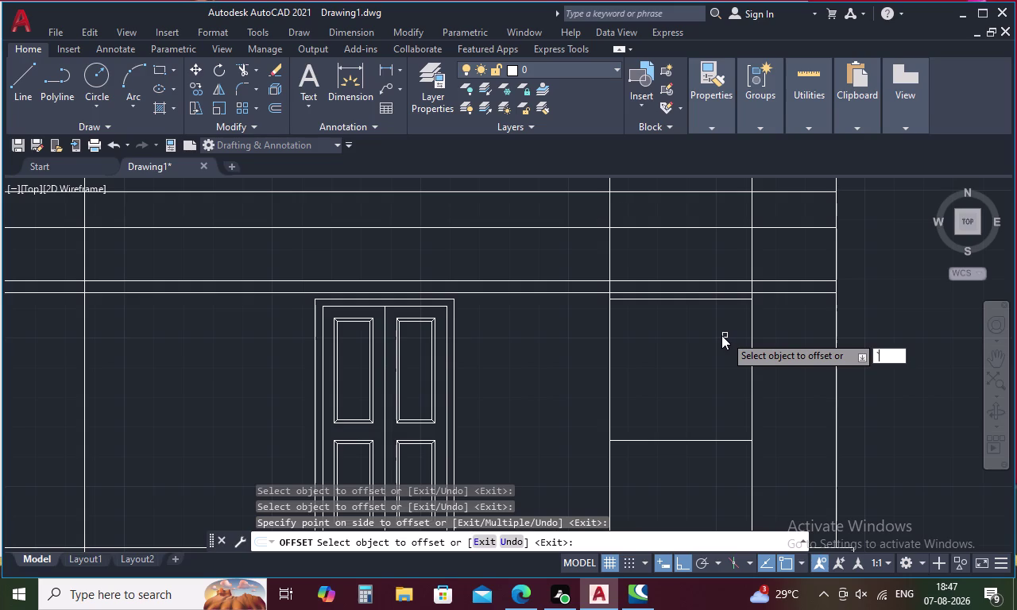
key(Escape)
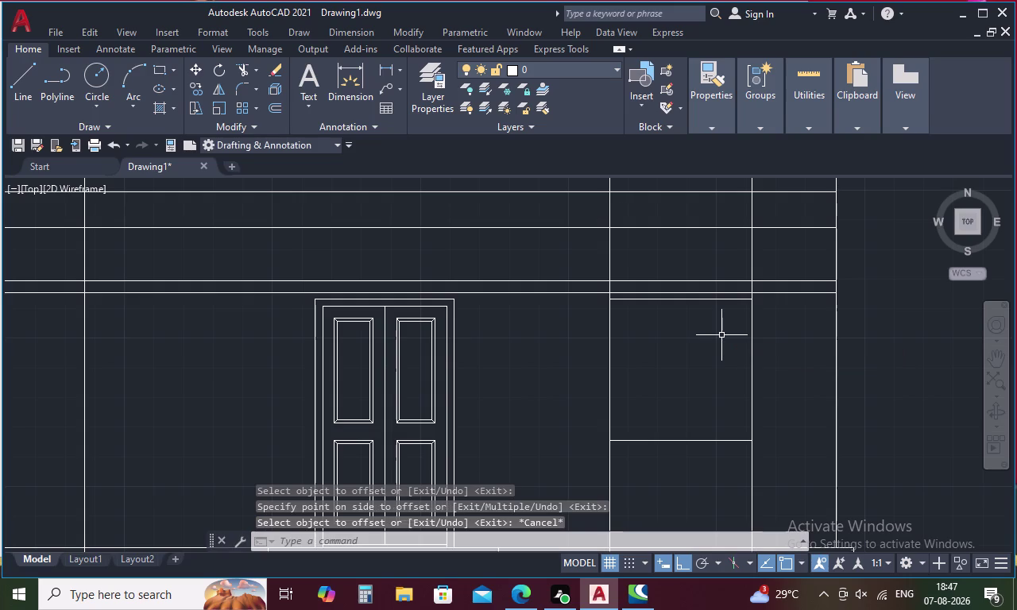
Trim the excess wall and construction line segments crossing the window opening.
text(TR)
key(space)
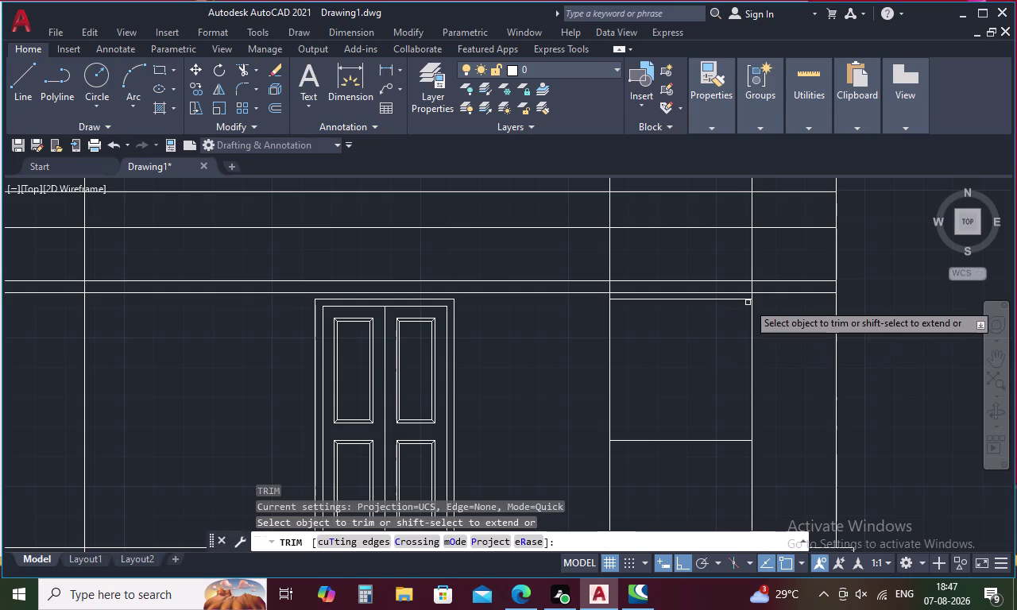
scroll(up, 3)
click(762, 278)
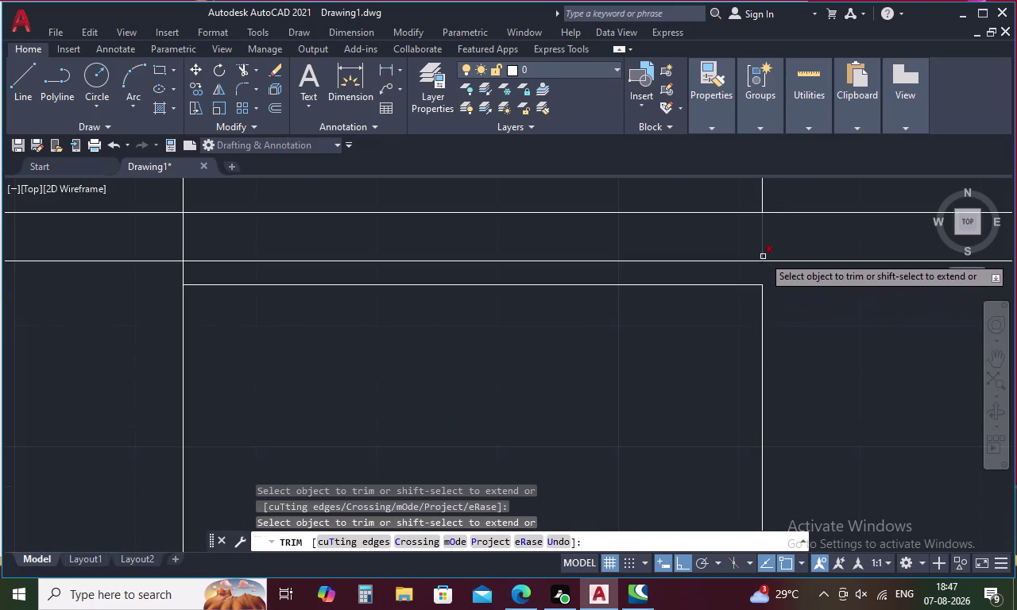
click(763, 251)
click(764, 203)
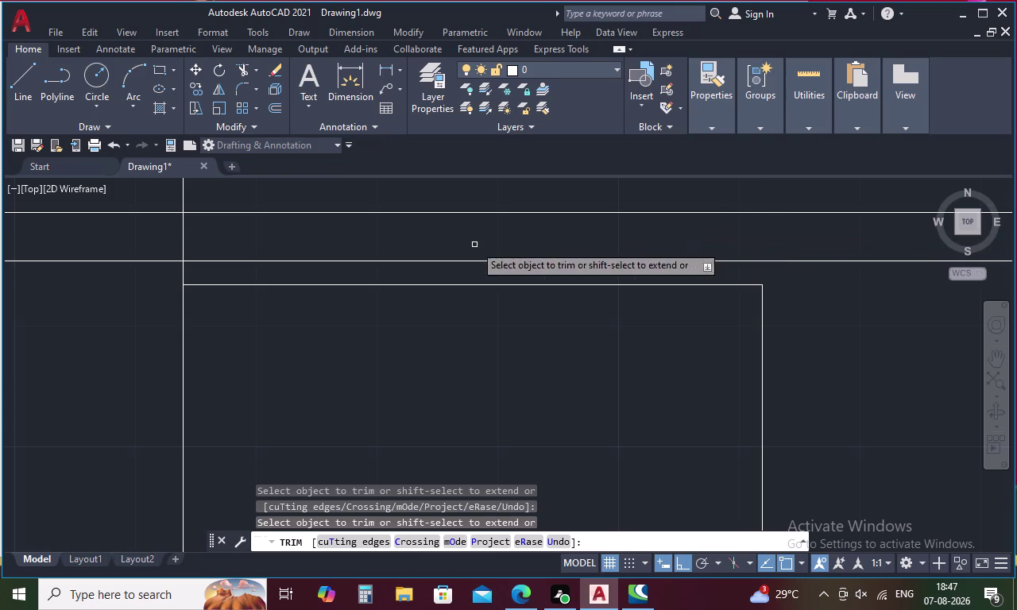
click(184, 187)
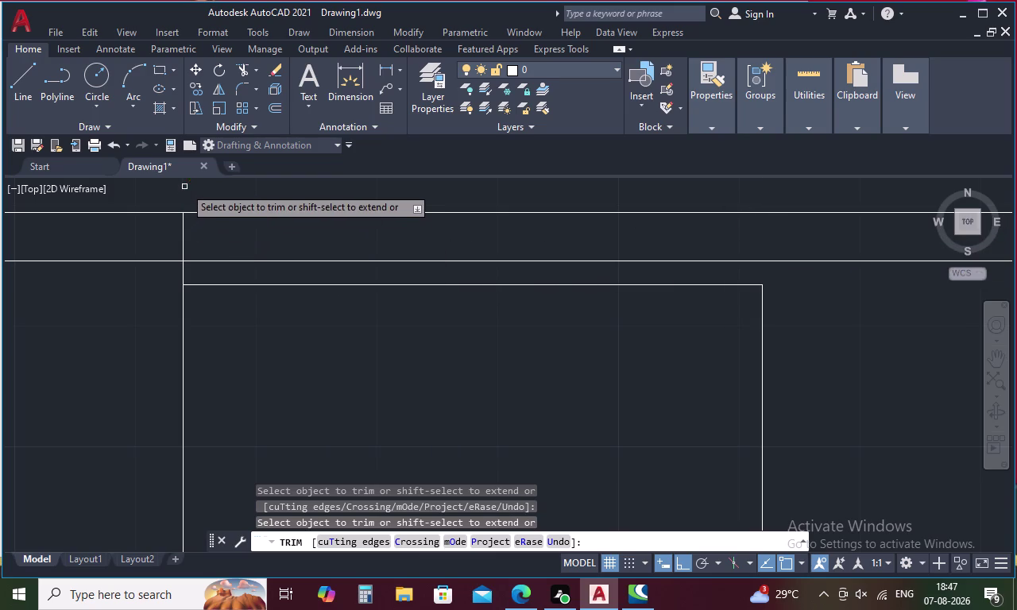
click(184, 225)
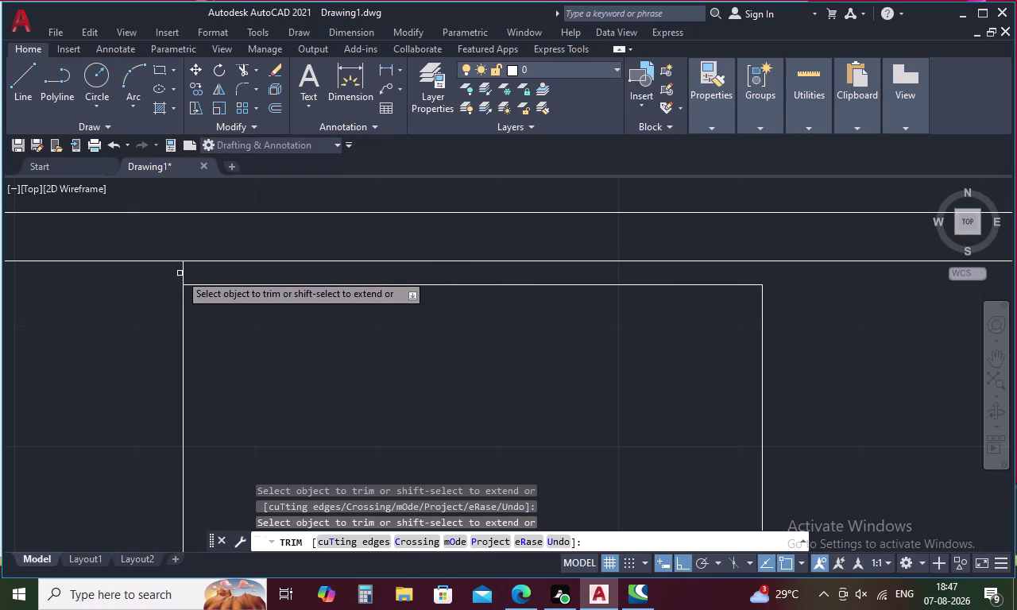
click(180, 273)
click(186, 273)
Trim the leftover line ends at the window's lower edge and corner.
scroll(down, 3)
middle_drag(270, 379, 270, 379)
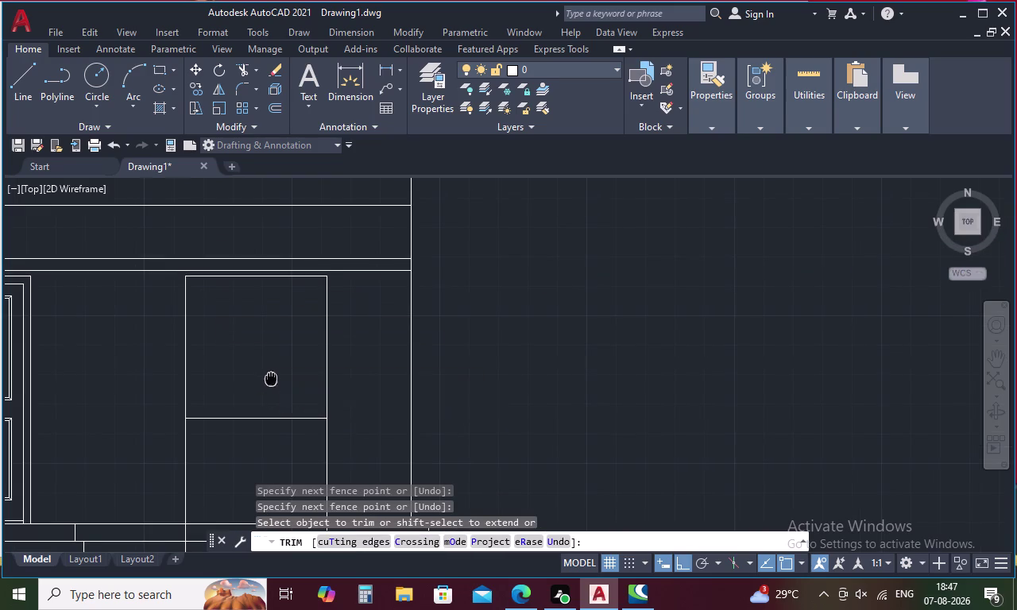
middle_drag(271, 379, 360, 384)
scroll(up, 3)
middle_drag(382, 372, 461, 235)
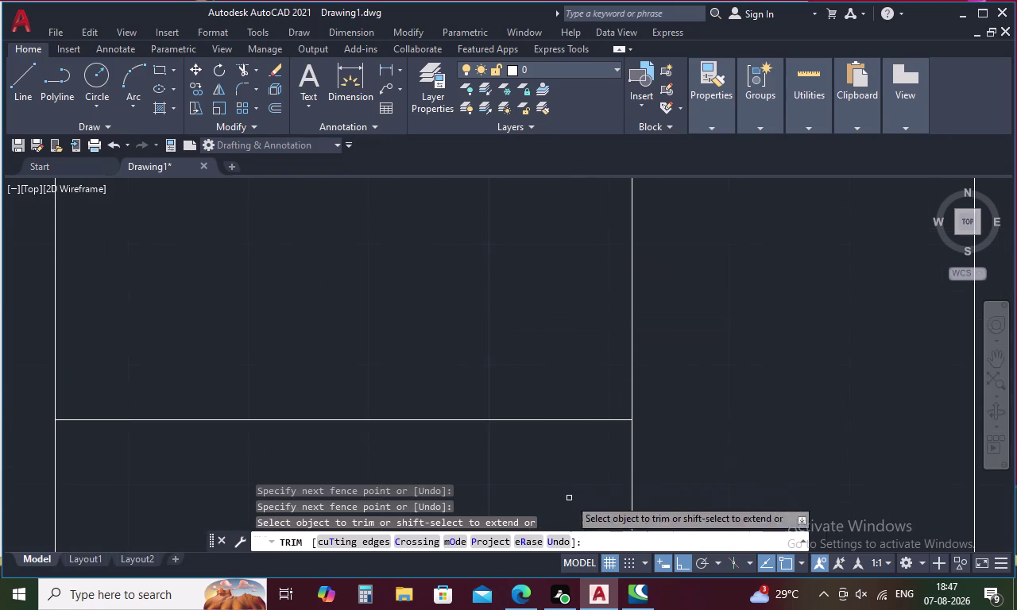
click(630, 455)
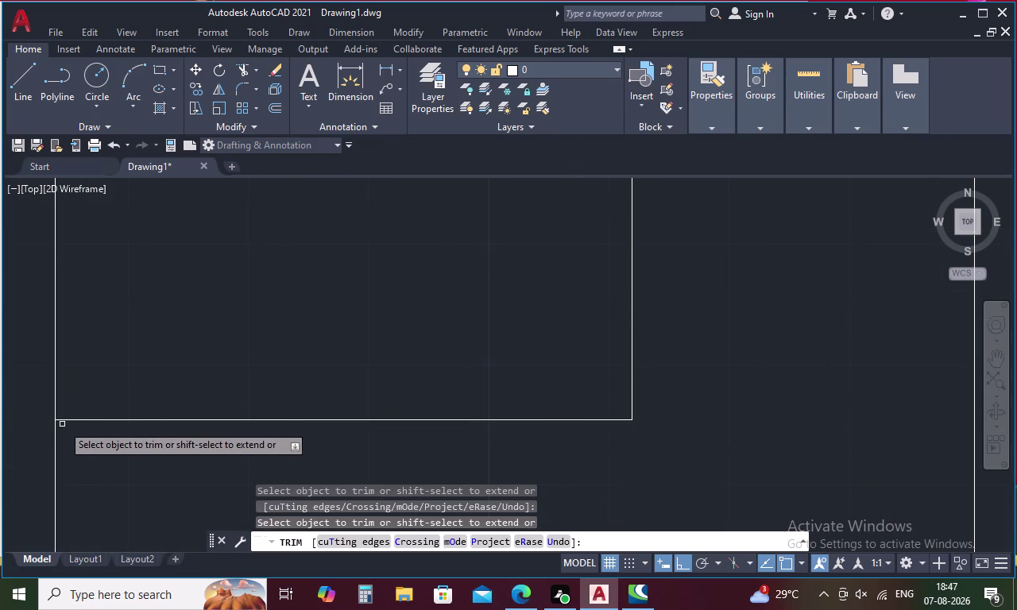
click(57, 430)
scroll(down, 3)
middle_drag(124, 399, 271, 439)
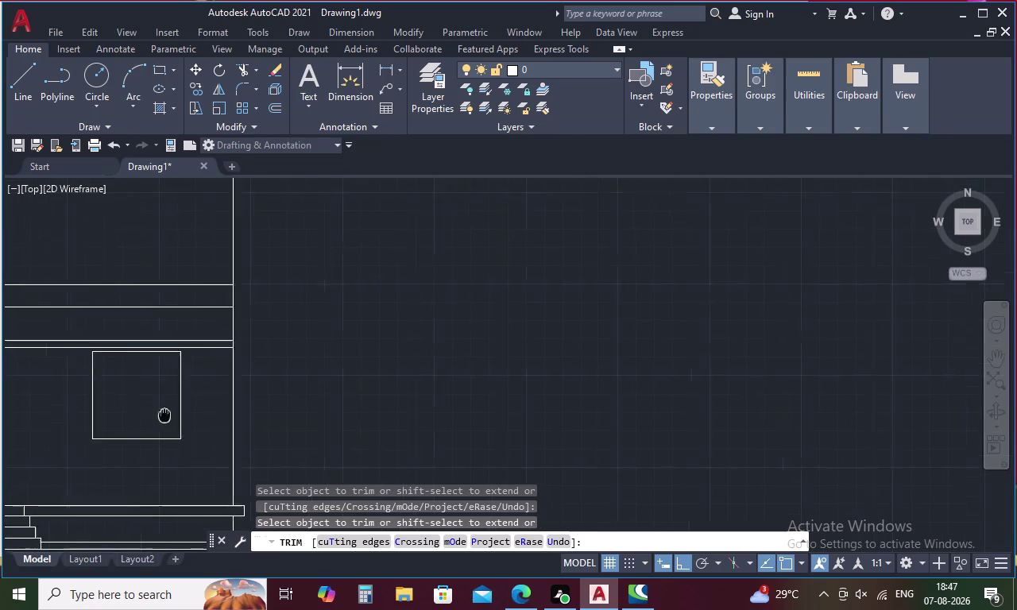
middle_drag(271, 440, 454, 475)
key(Escape)
scroll(up, 3)
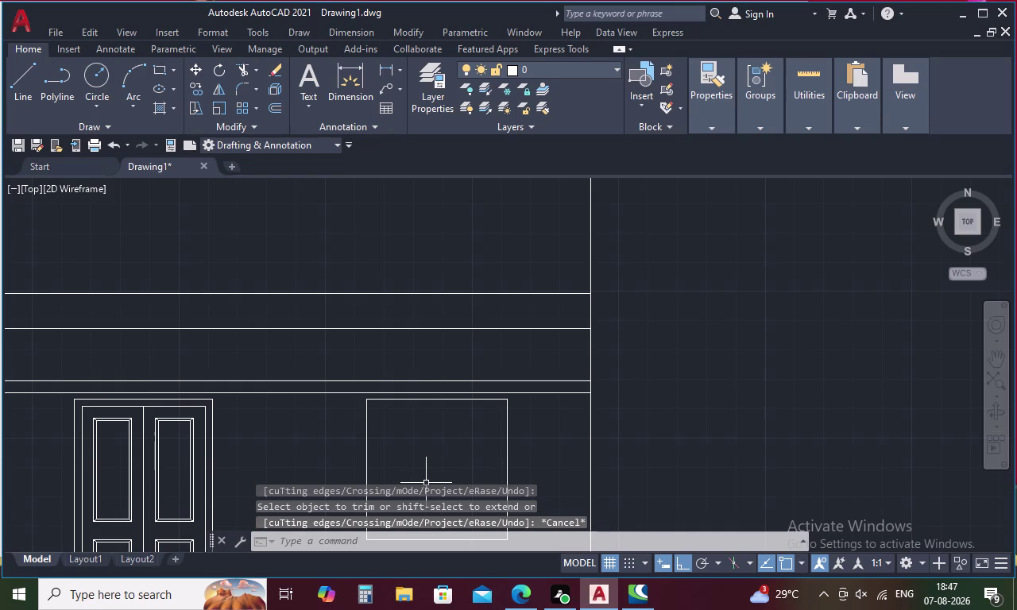
key(Escape)
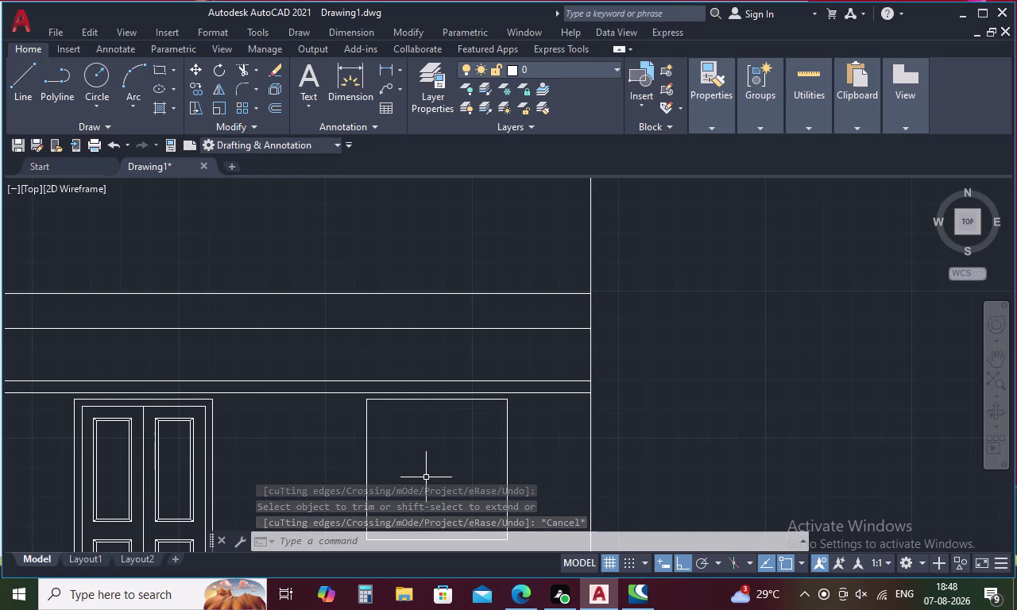
Offset the window's top, right, bottom and left edges 2.5 inward.
text(O)
key(space)
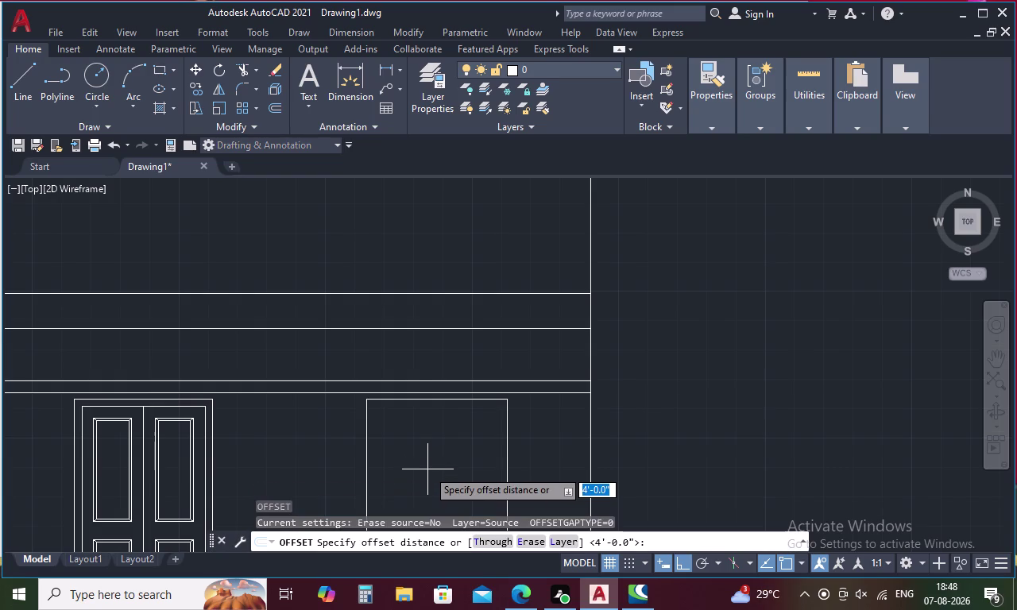
text(2.)
text(5)
key(space)
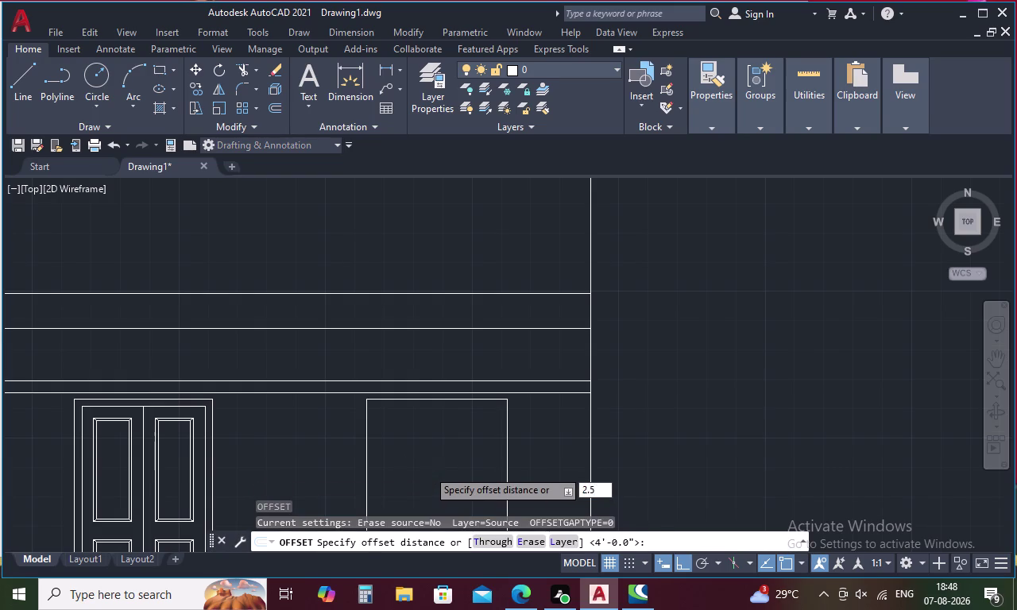
click(432, 400)
click(433, 435)
middle_drag(432, 425, 429, 342)
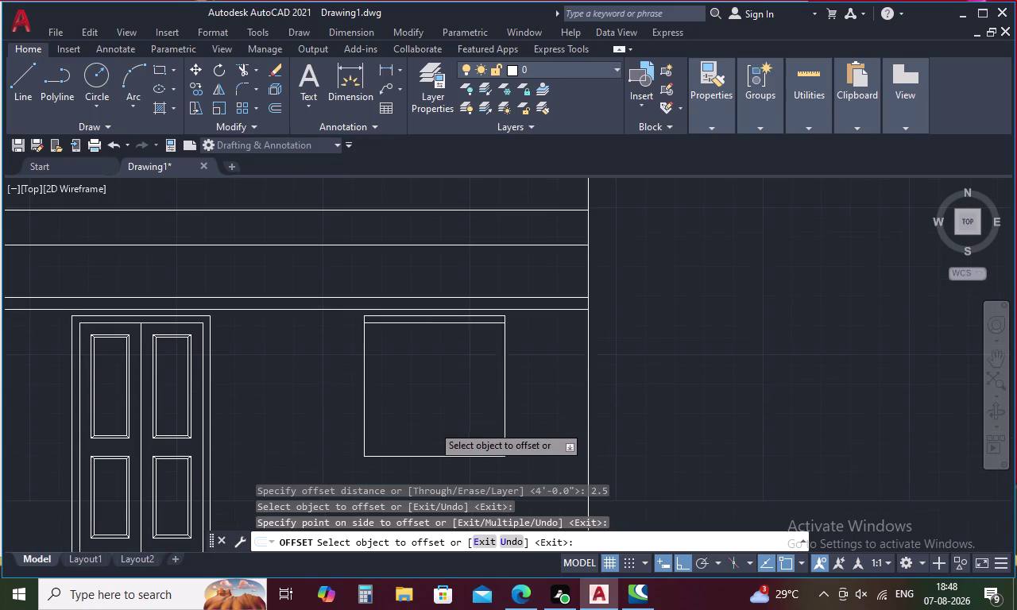
drag(504, 354, 491, 354)
click(447, 354)
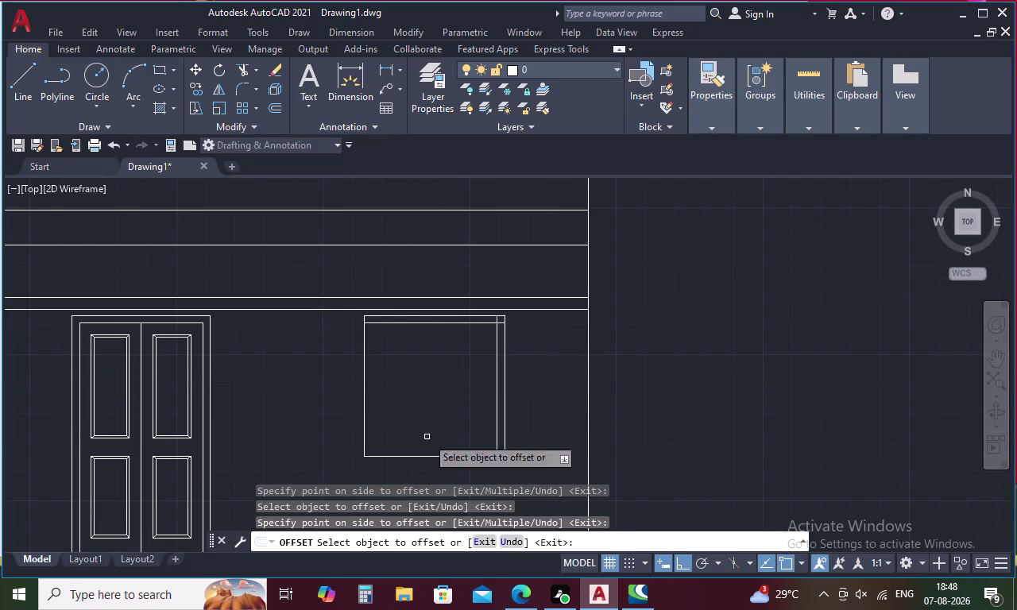
click(425, 458)
click(434, 402)
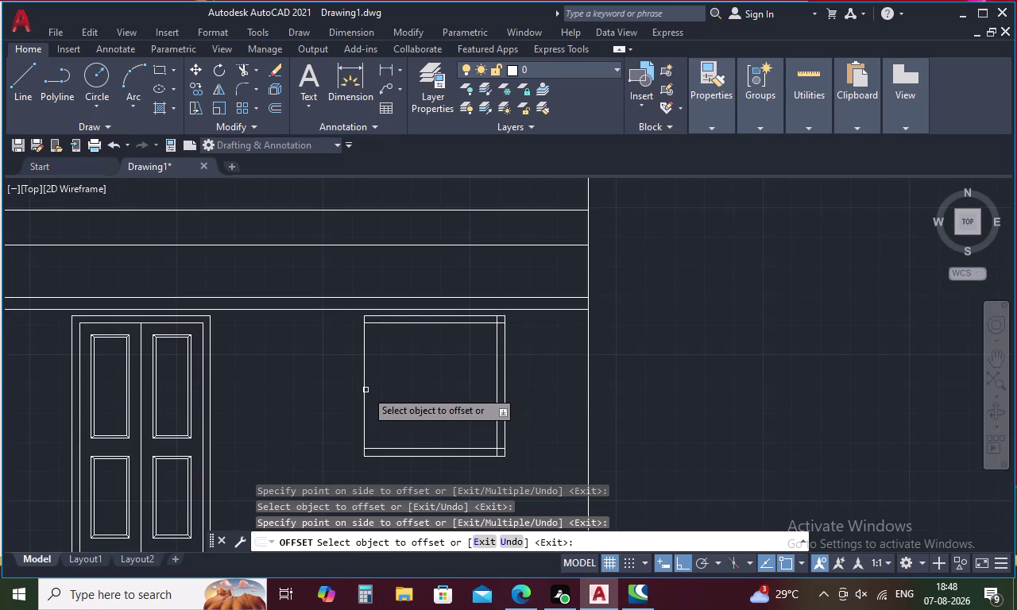
click(364, 388)
click(408, 392)
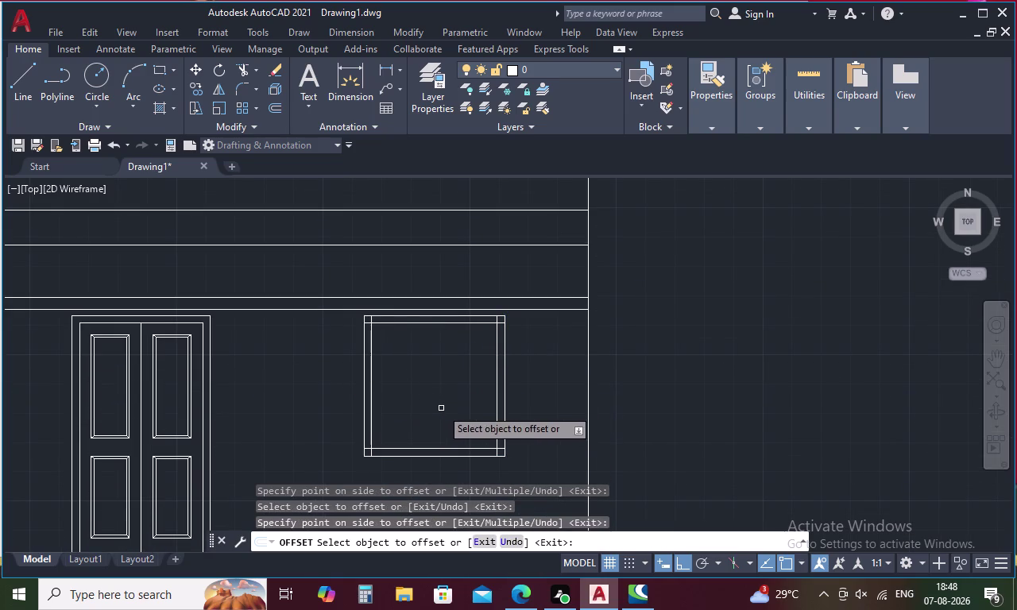
key(Escape)
Trim the overlapping line ends at all four corners of the 2.5 inner frame.
text(TR)
key(space)
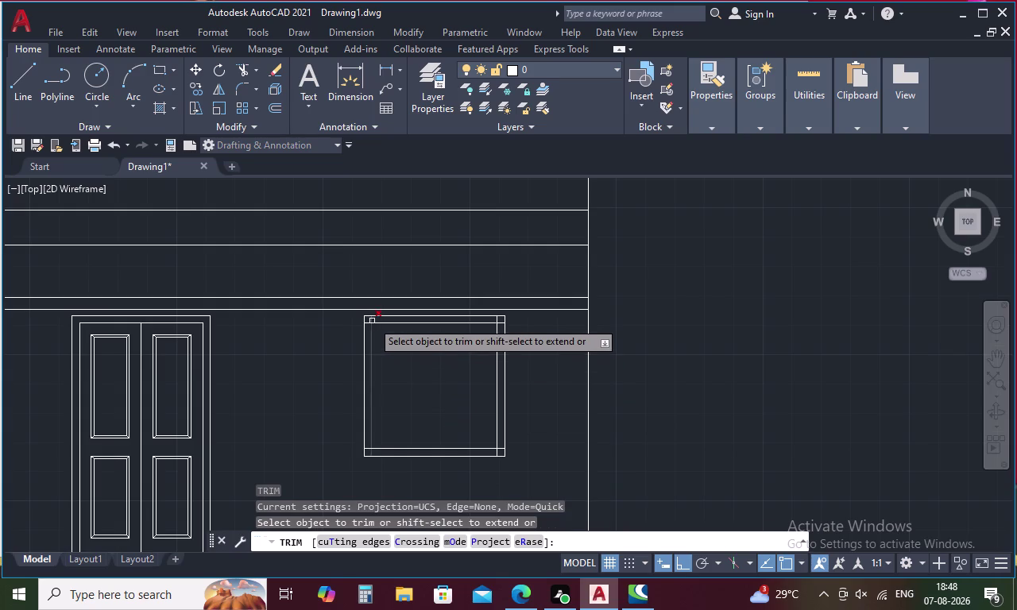
scroll(up, 3)
drag(375, 316, 357, 348)
scroll(down, 3)
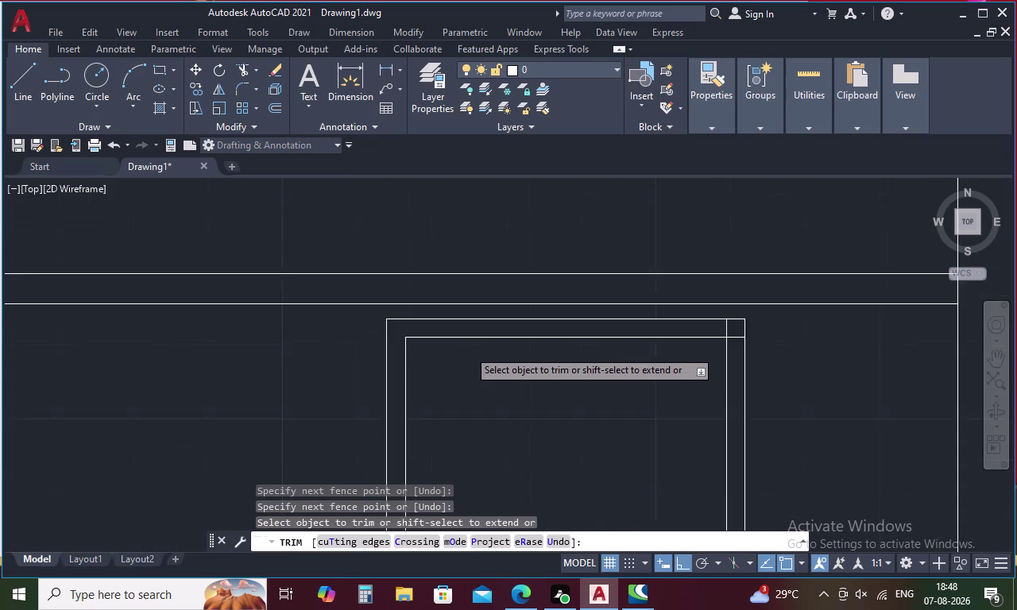
scroll(up, 3)
drag(616, 331, 635, 358)
scroll(down, 3)
middle_drag(575, 395, 551, 293)
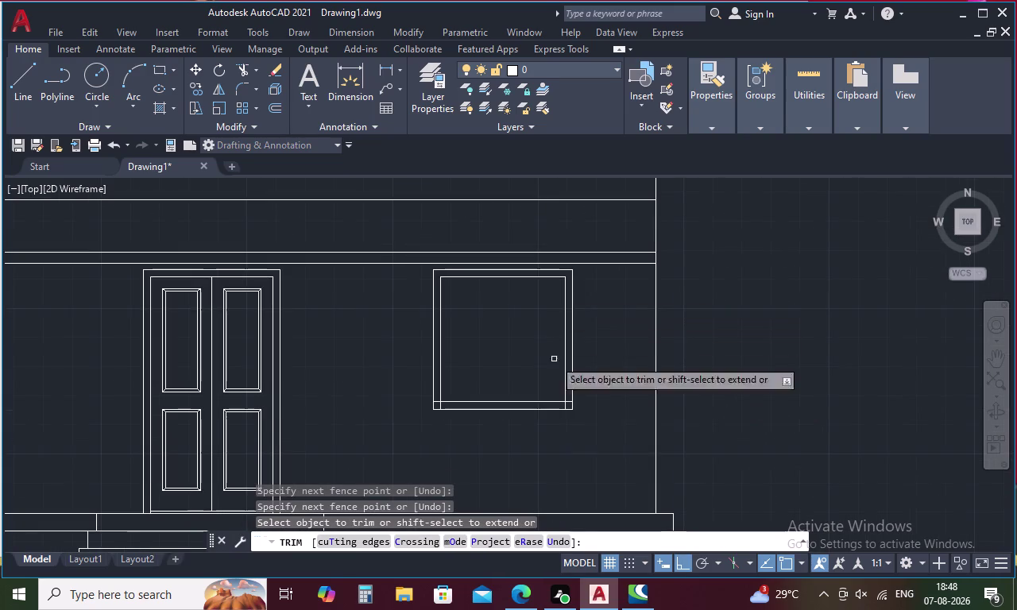
scroll(up, 3)
drag(580, 361, 574, 380)
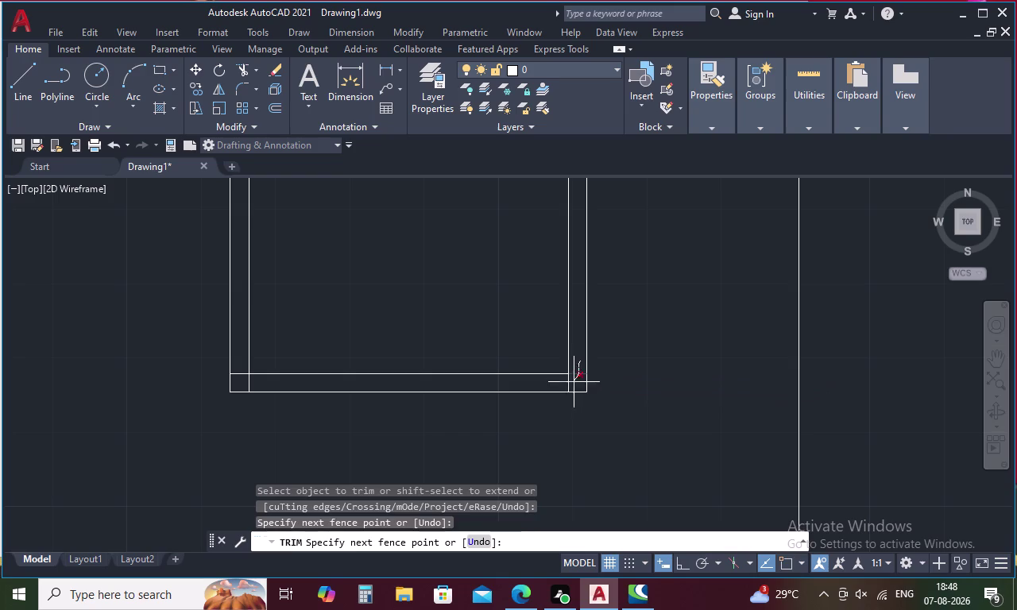
drag(575, 380, 565, 386)
drag(240, 364, 253, 385)
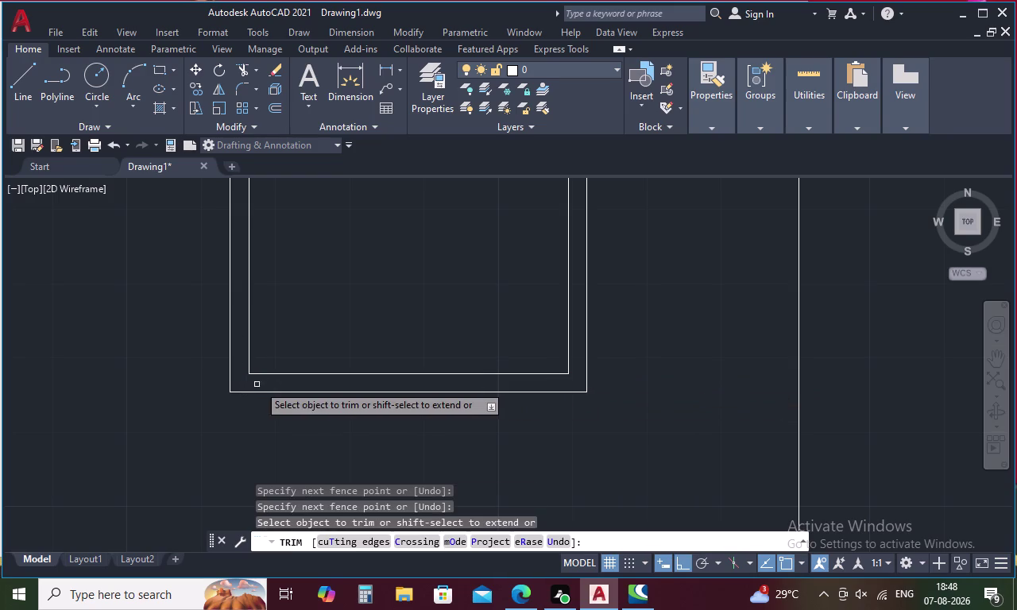
scroll(down, 3)
middle_drag(313, 368, 406, 404)
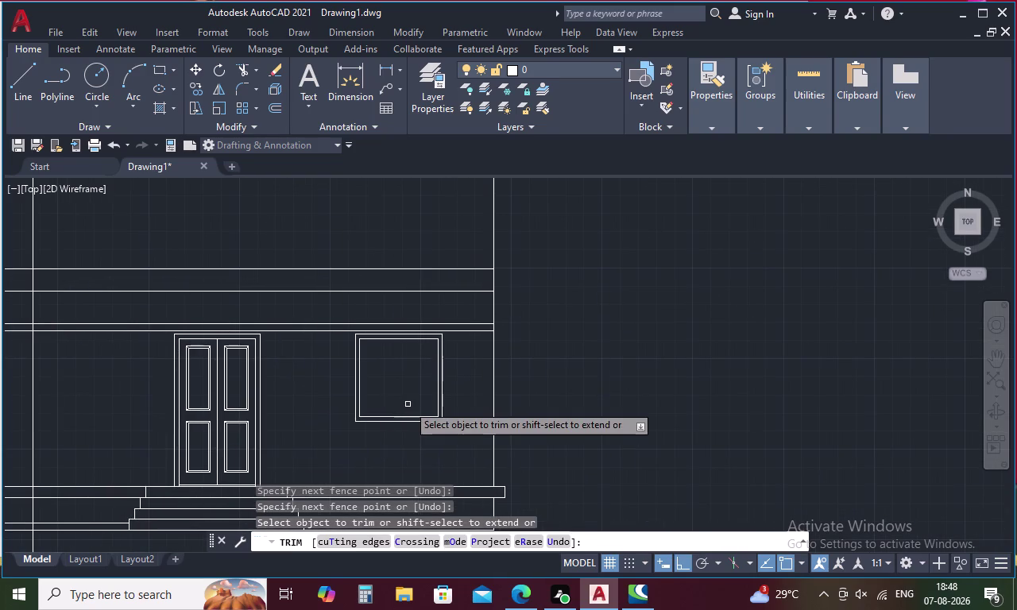
key(Escape)
text(O)
key(space)
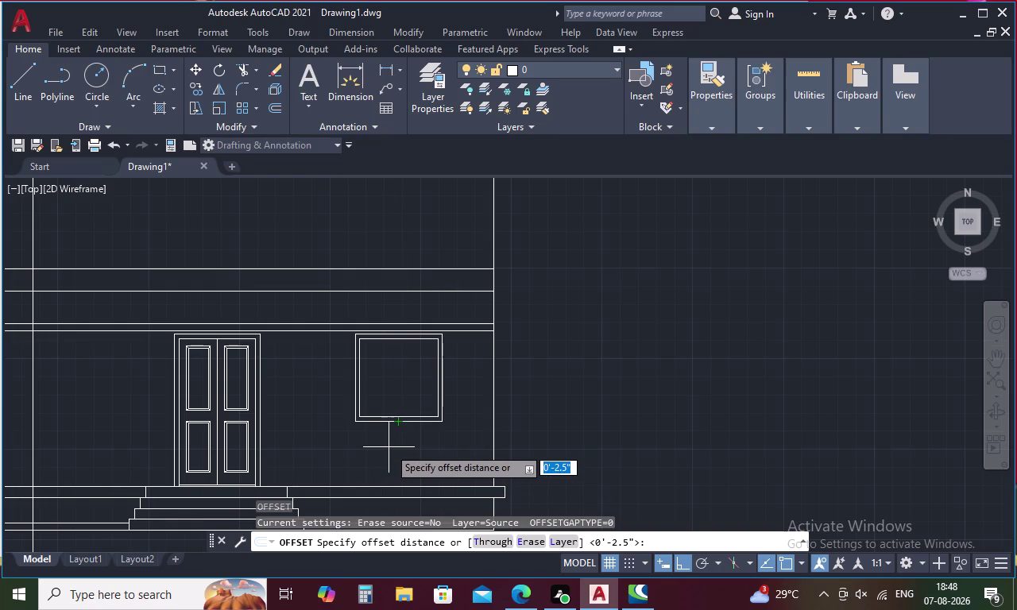
Offset the inner frame's left, right, top and bottom edges 4 inches inward.
text(4)
key(space)
click(360, 394)
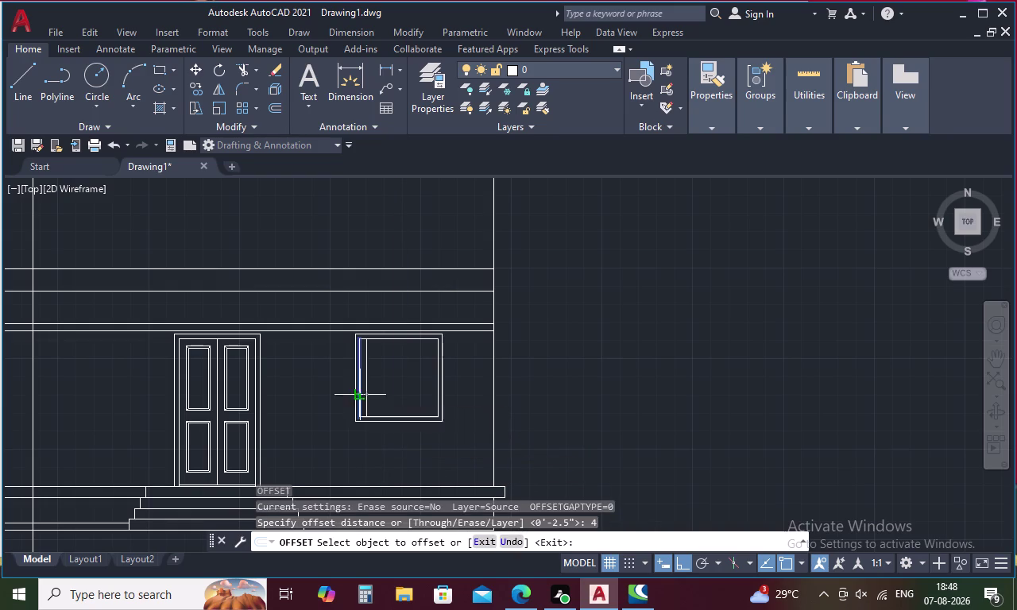
click(372, 392)
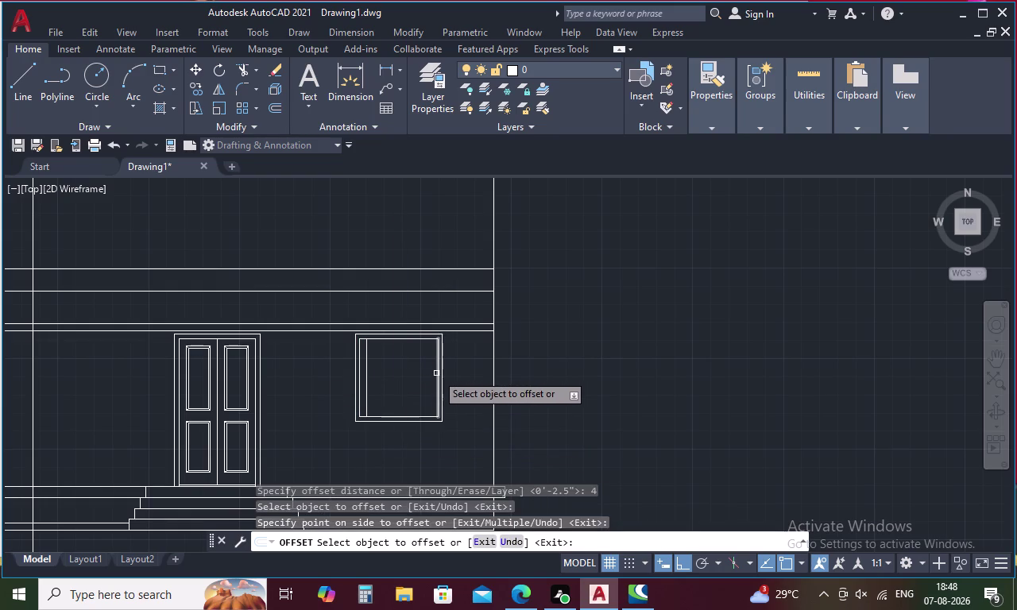
click(436, 373)
click(418, 378)
click(408, 416)
click(408, 395)
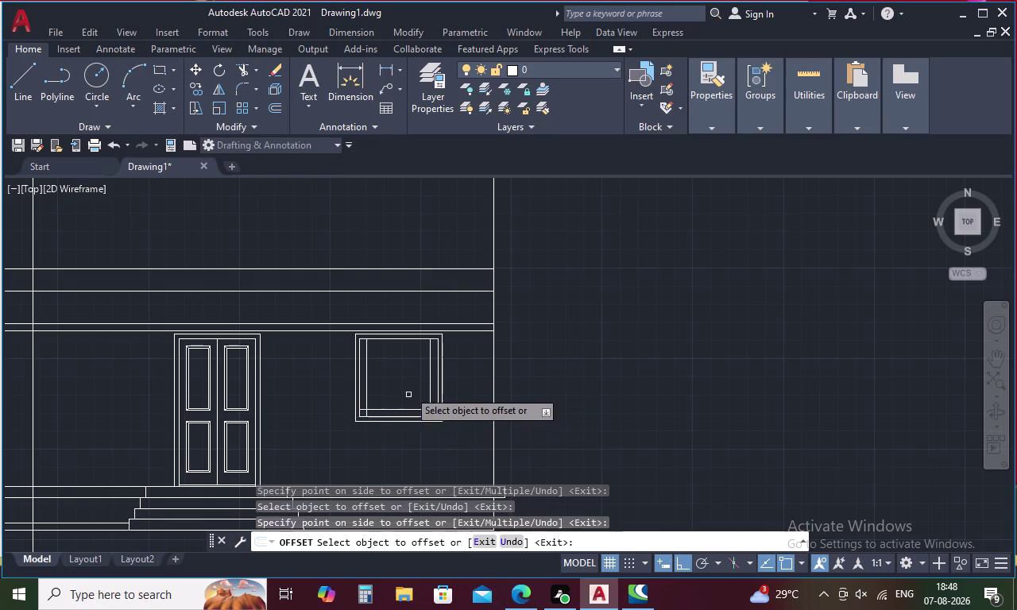
click(412, 339)
click(408, 353)
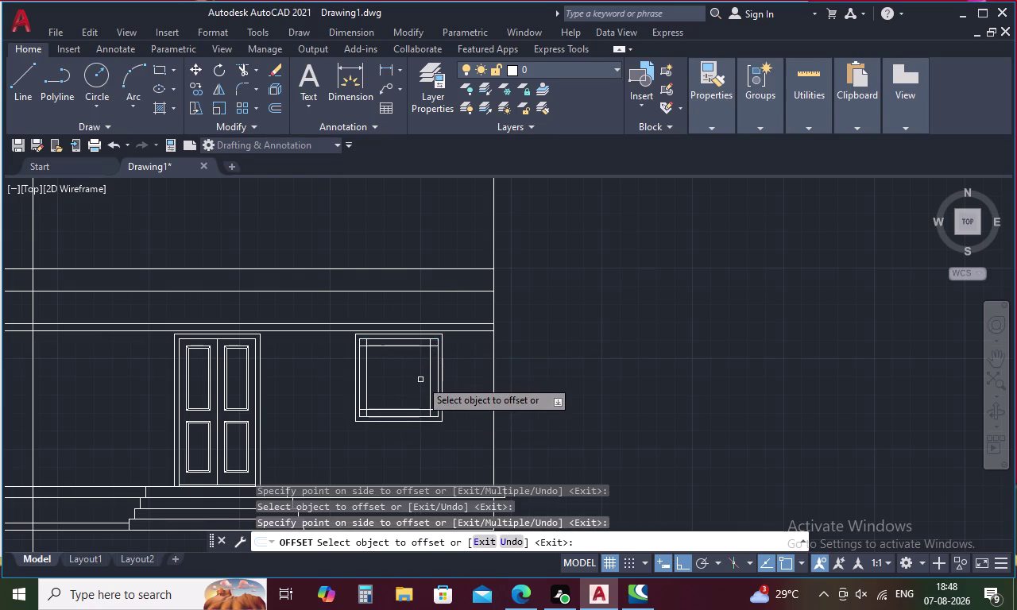
key(Escape)
Trim the corner overlaps of the 4-inch nested outline at all four corners.
text(TR)
key(space)
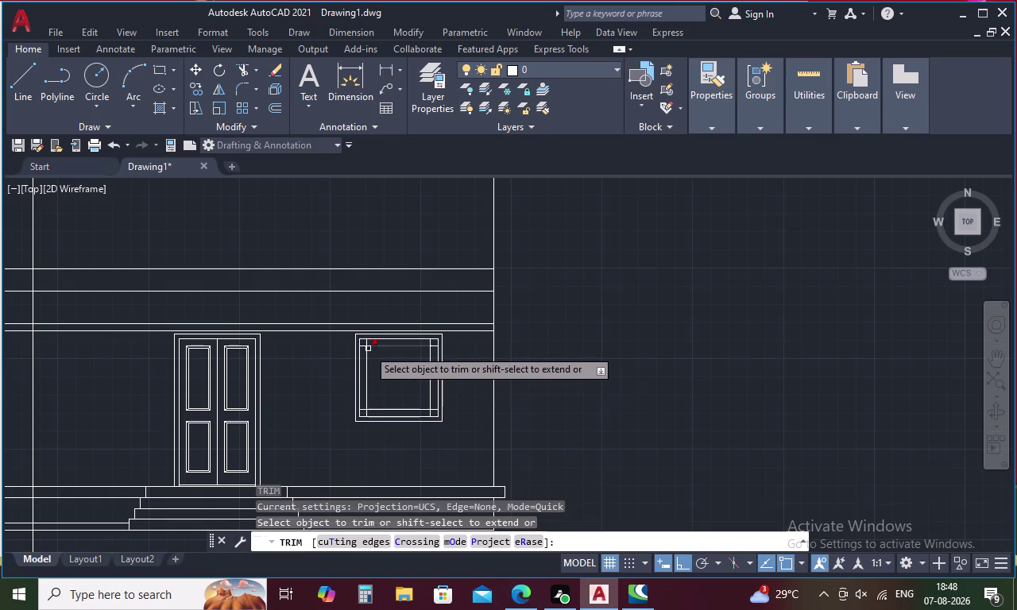
scroll(up, 3)
drag(362, 322, 339, 340)
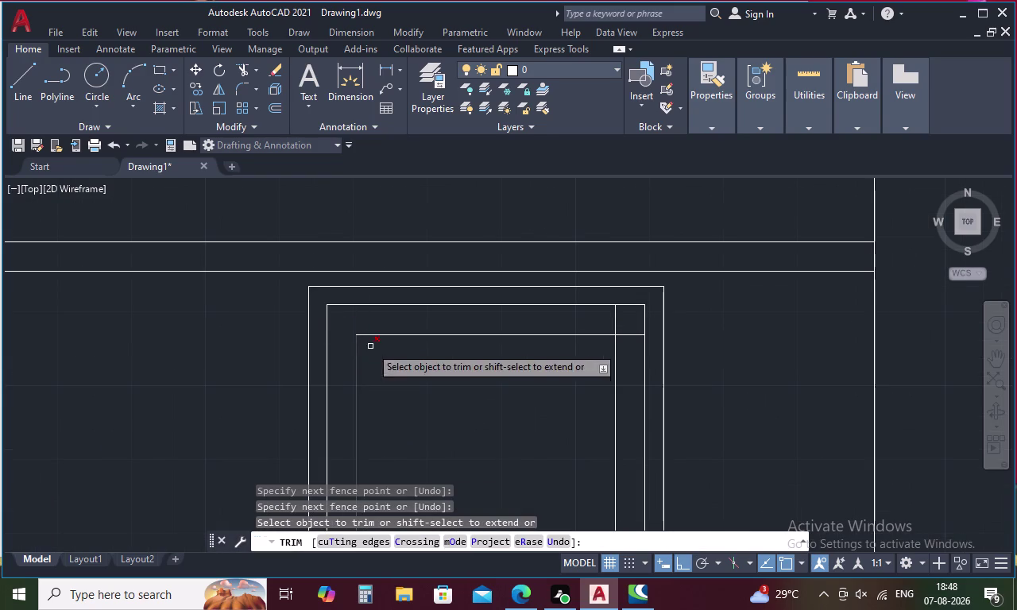
drag(609, 320, 627, 343)
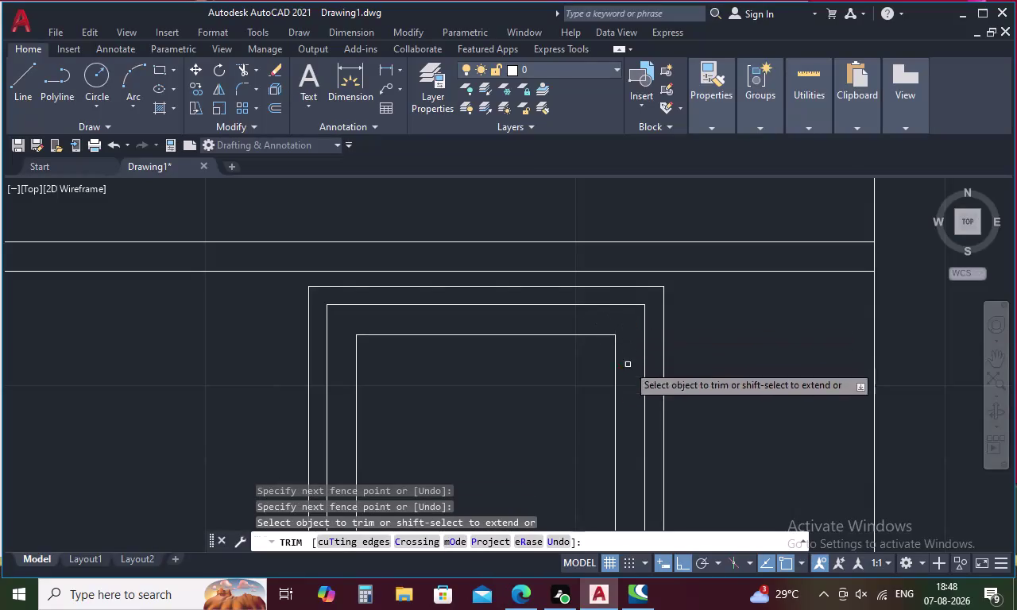
scroll(down, 3)
middle_drag(580, 383, 546, 284)
scroll(up, 3)
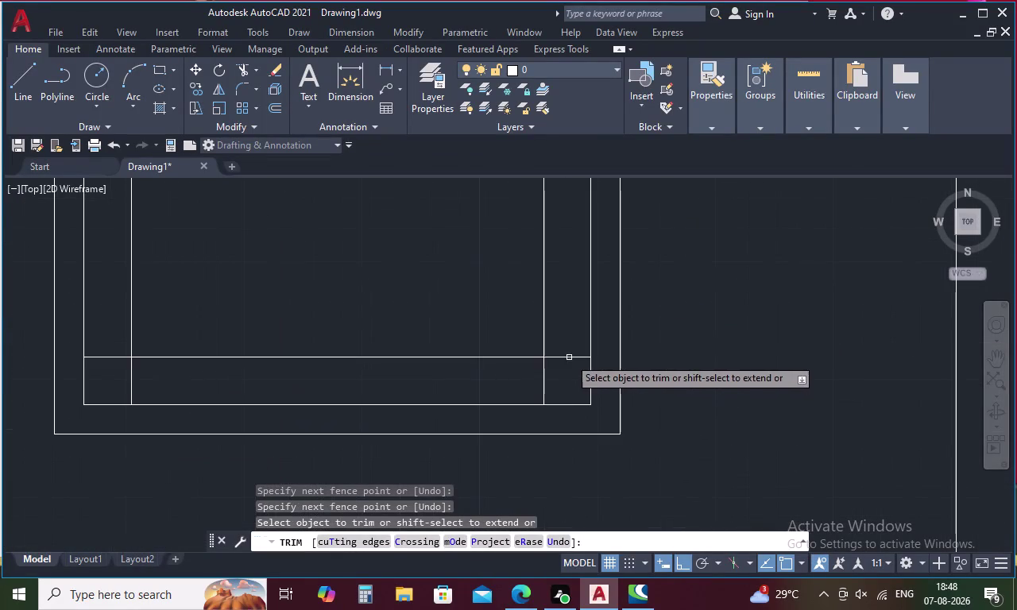
drag(572, 351, 518, 374)
drag(109, 344, 108, 347)
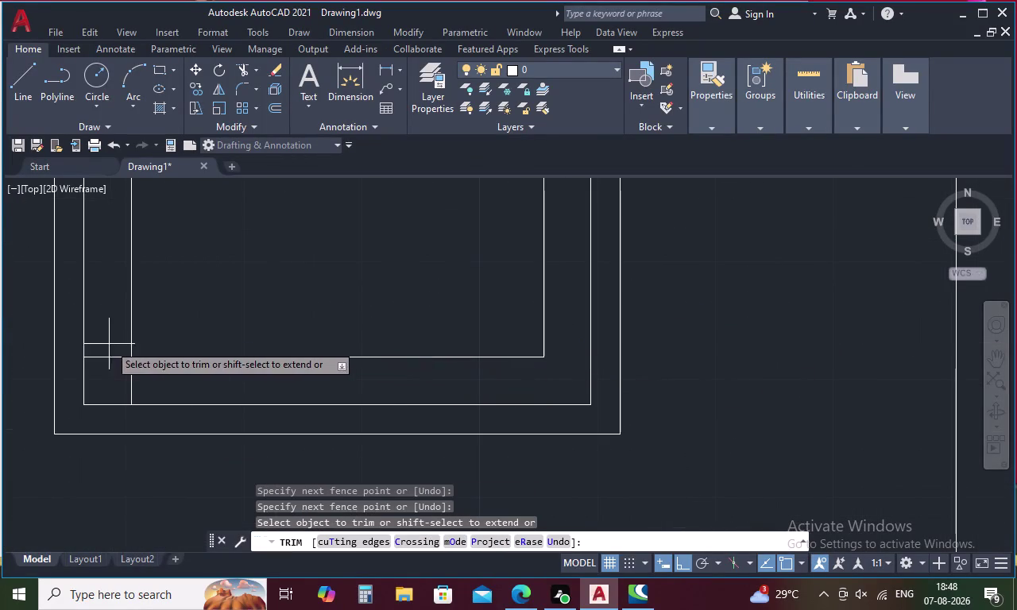
drag(108, 346, 146, 384)
key(Escape)
key(o)
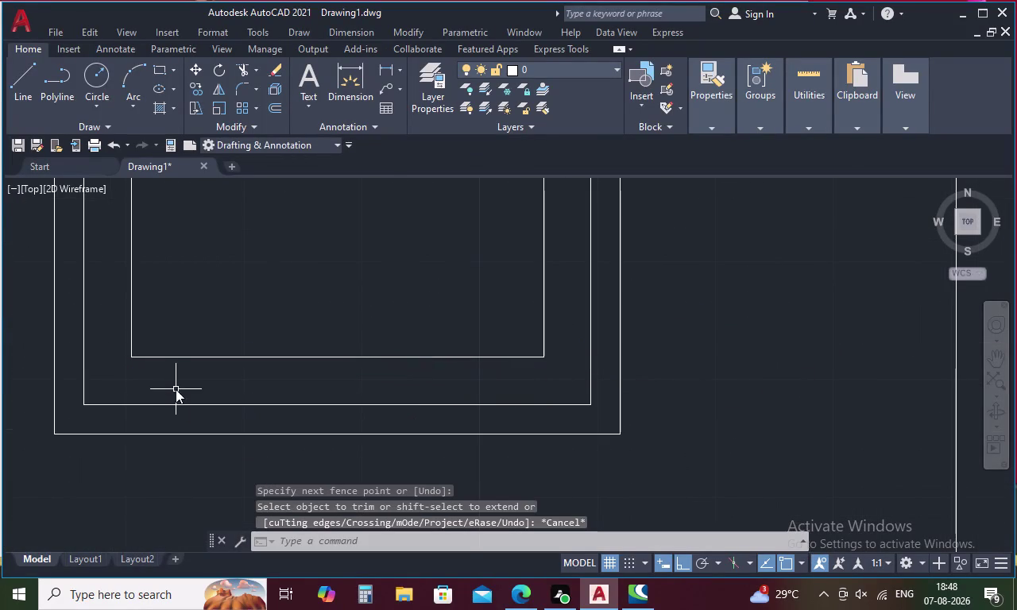
key(space)
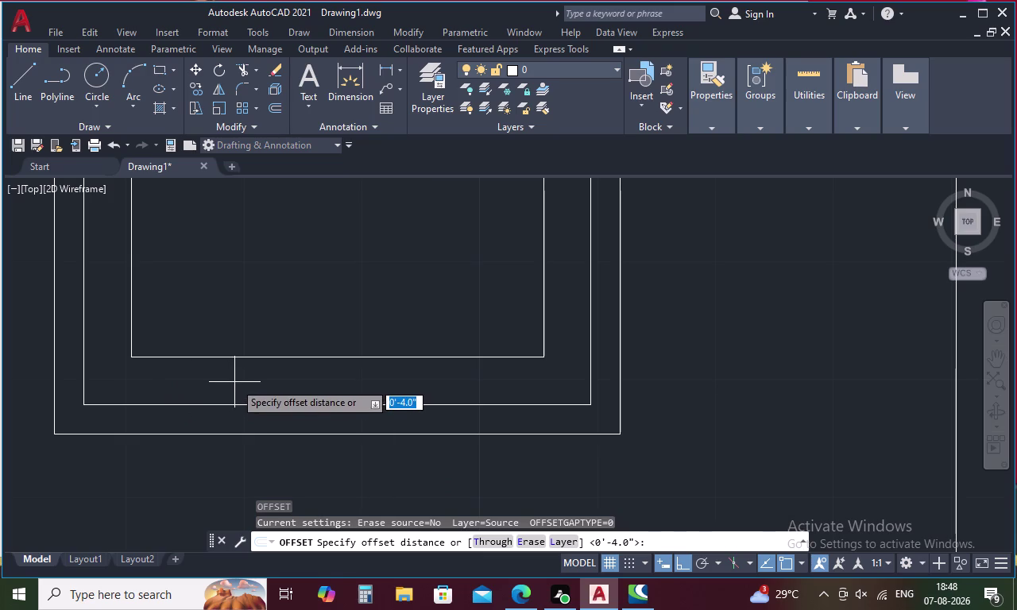
Offset the inner rectangle's right and left sides 1'1.5" inward as two dividing lines.
scroll(down, 3)
middle_drag(331, 331, 354, 417)
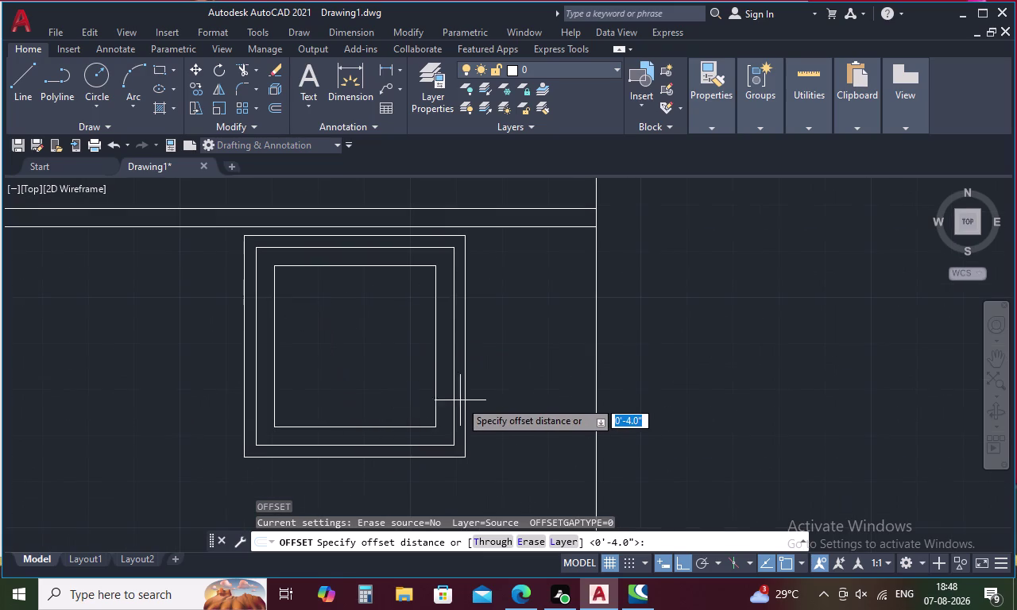
key(1)
key(apostrophe)
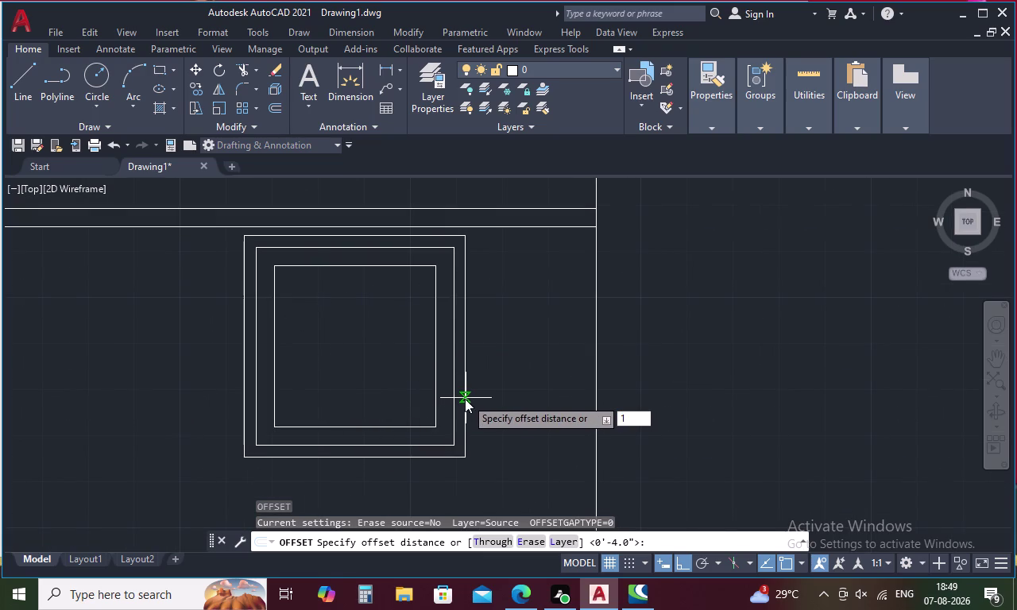
key(1)
text(.5")
key(space)
click(435, 372)
click(401, 371)
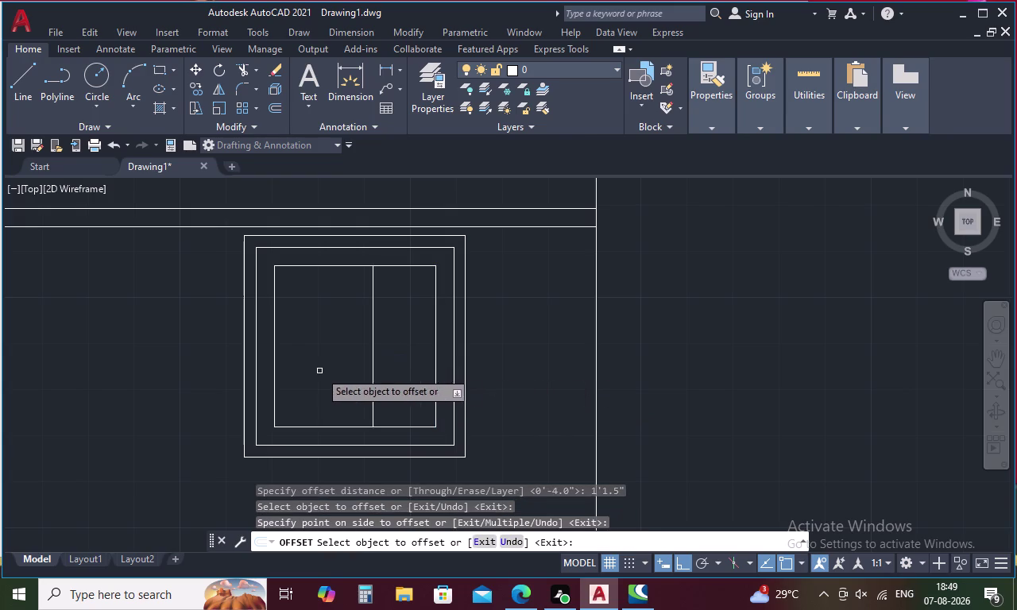
click(274, 366)
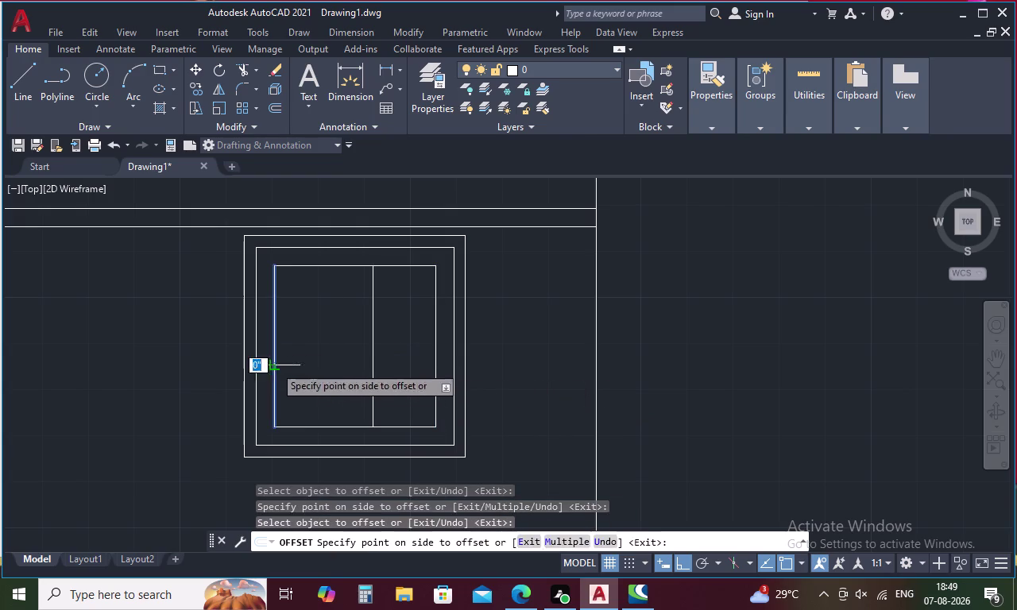
click(333, 375)
key(Escape)
Trim the rectangle's top and bottom segments between the two dividing lines.
text(TR)
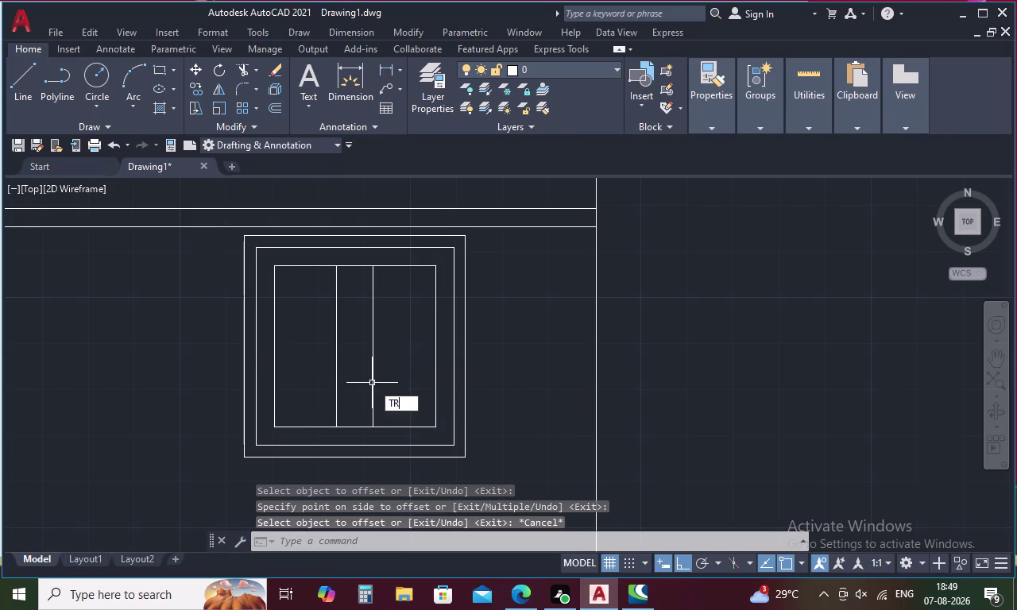
key(space)
click(357, 267)
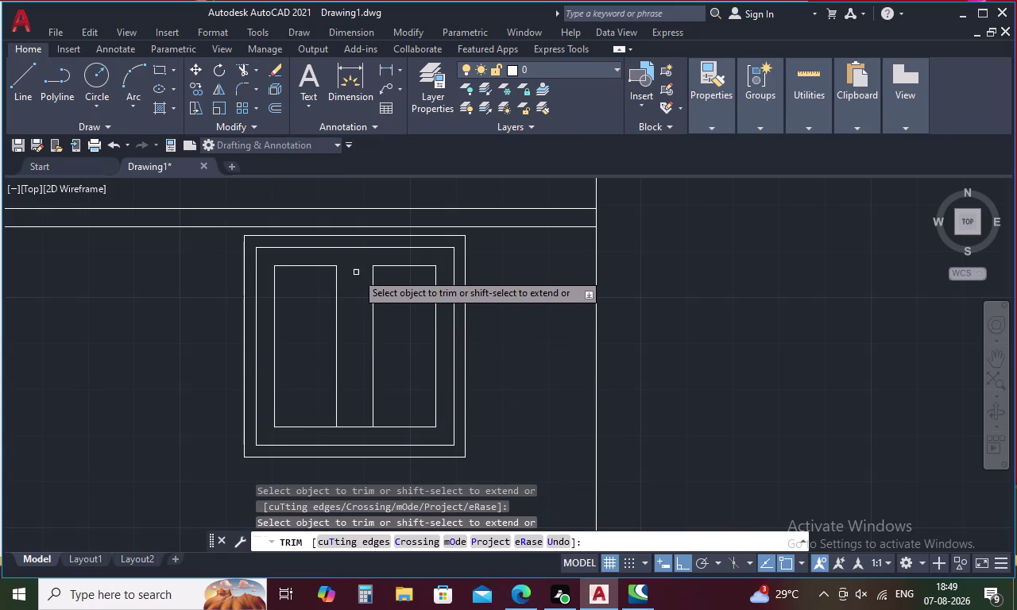
click(347, 425)
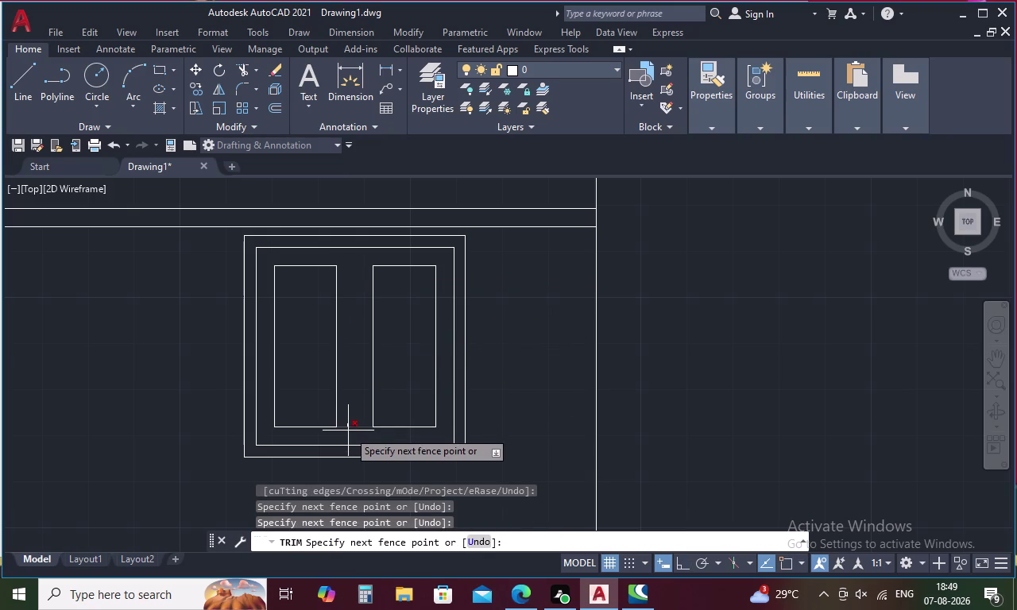
click(348, 431)
key(Escape)
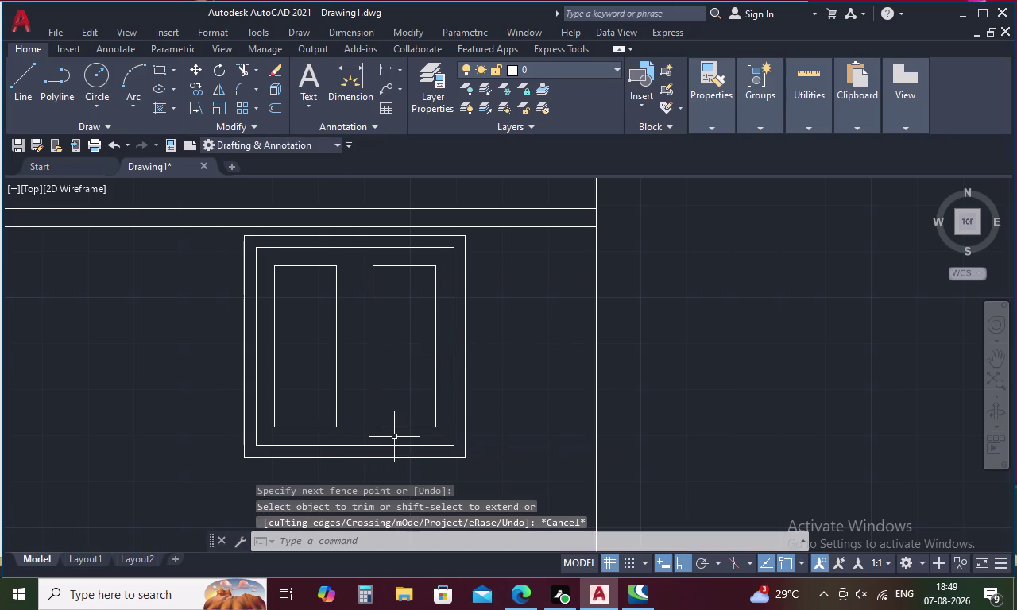
key(o)
key(space)
Offset the left pane's right, bottom, left and top edges 1 unit inward.
text(1)
key(space)
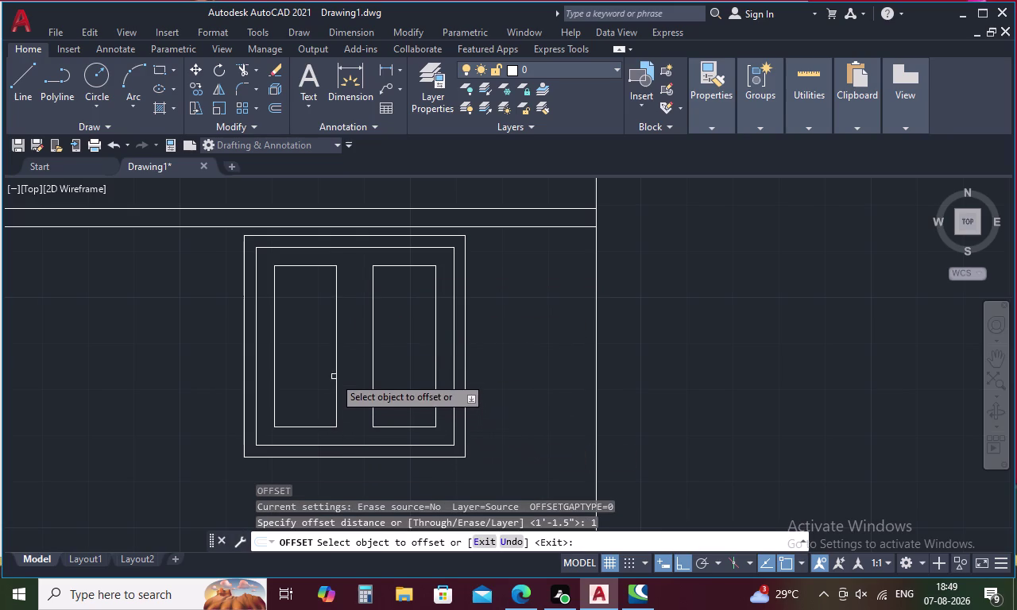
click(337, 369)
click(317, 373)
click(305, 425)
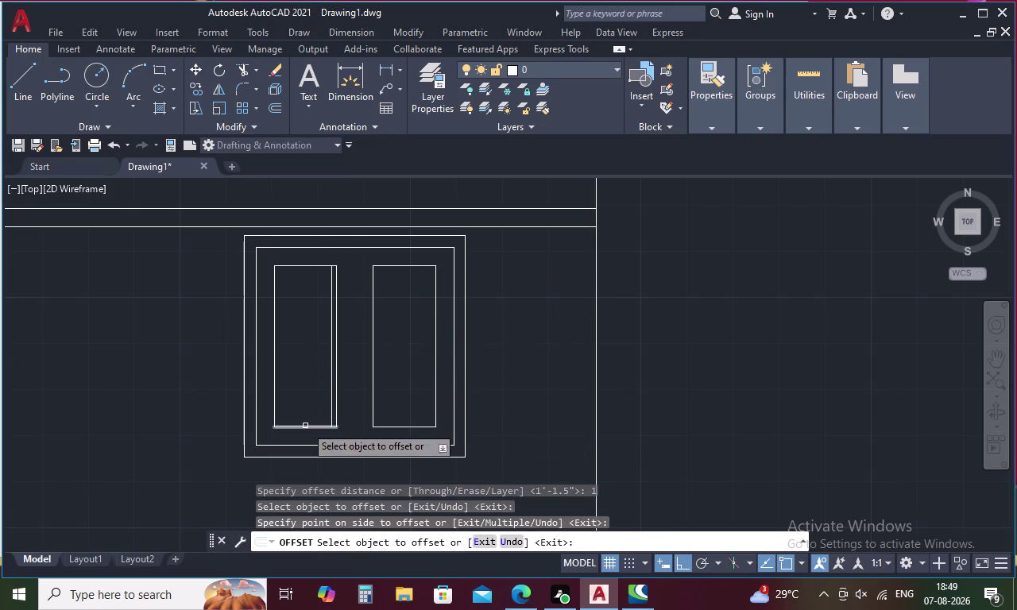
click(305, 399)
click(274, 290)
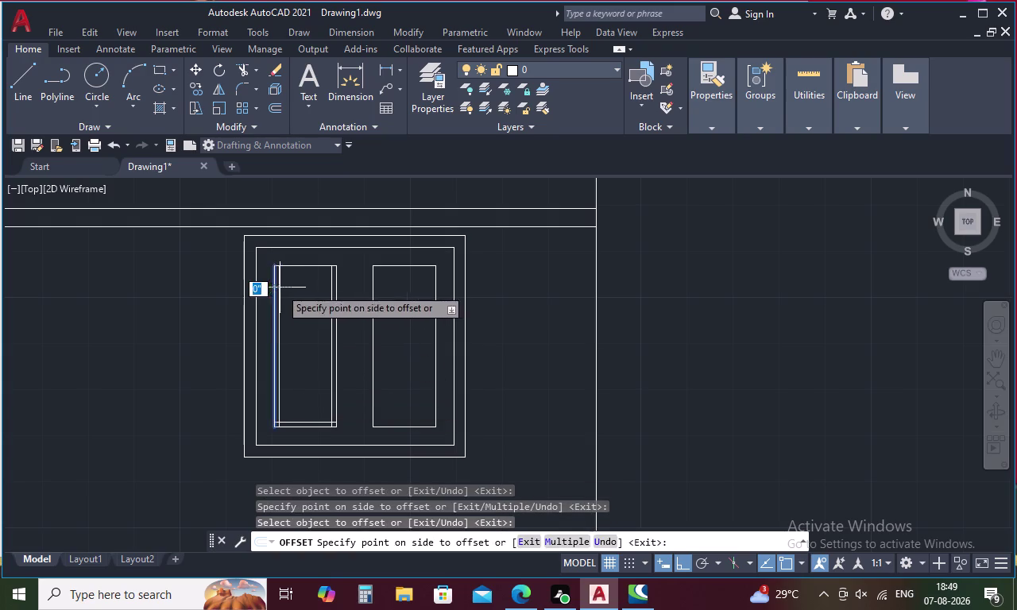
click(283, 287)
click(310, 266)
click(305, 290)
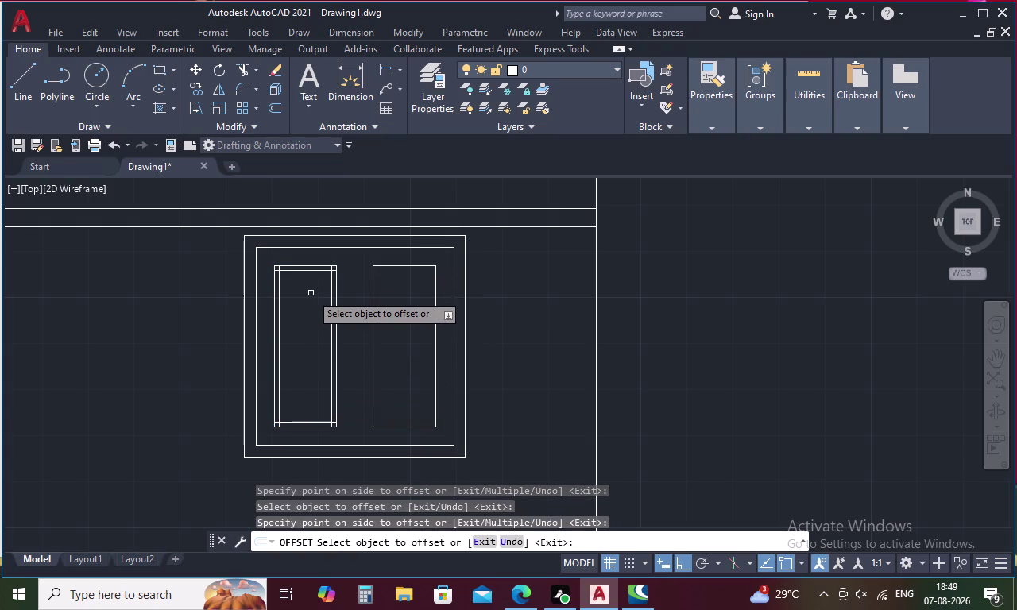
key(Escape)
Trim the overhanging line ends at all four corners of the pane's inner border.
text(TR)
key(space)
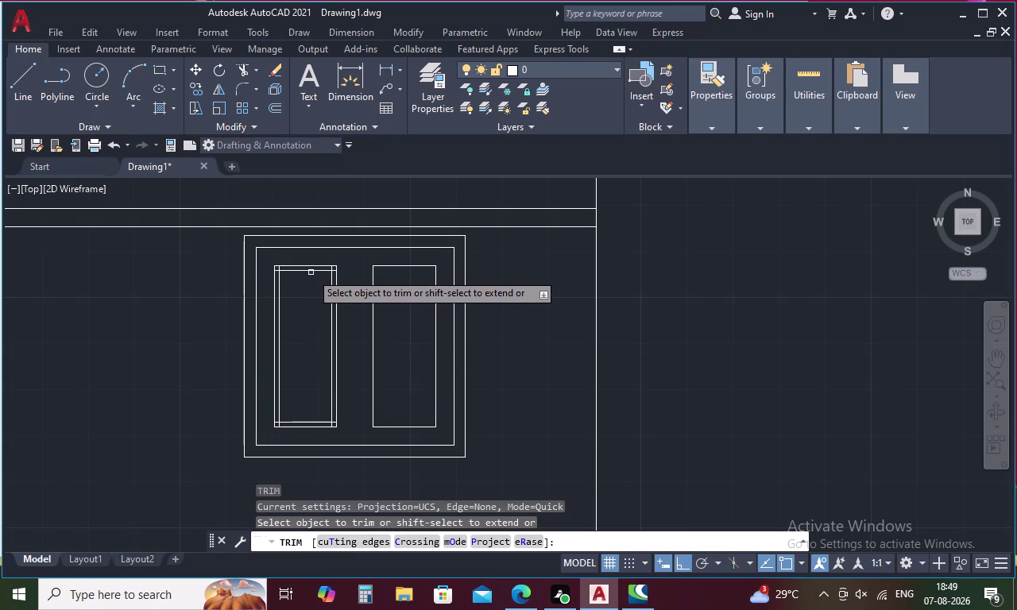
scroll(up, 3)
drag(185, 251, 178, 249)
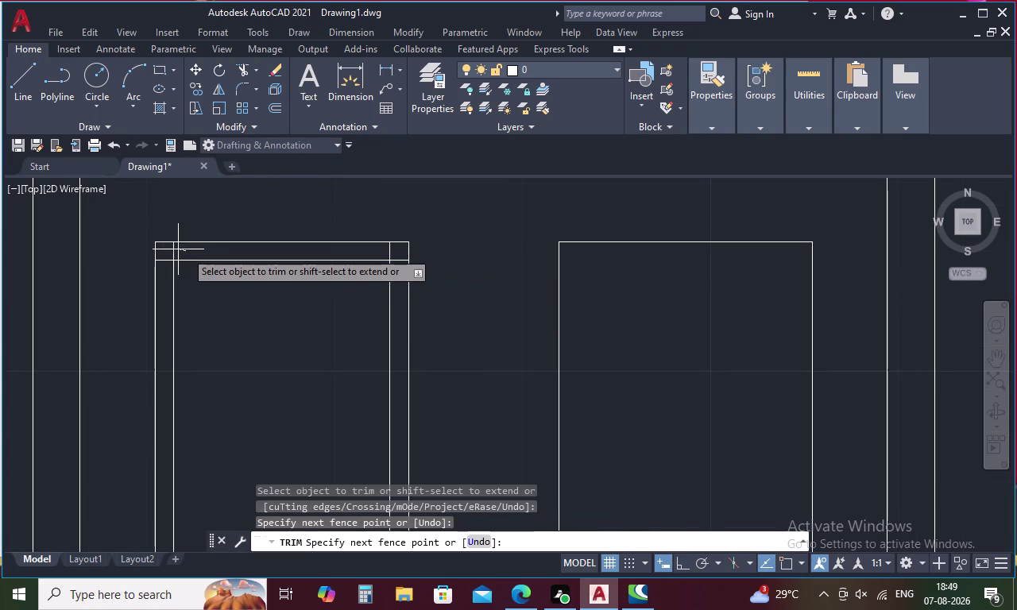
drag(178, 249, 164, 277)
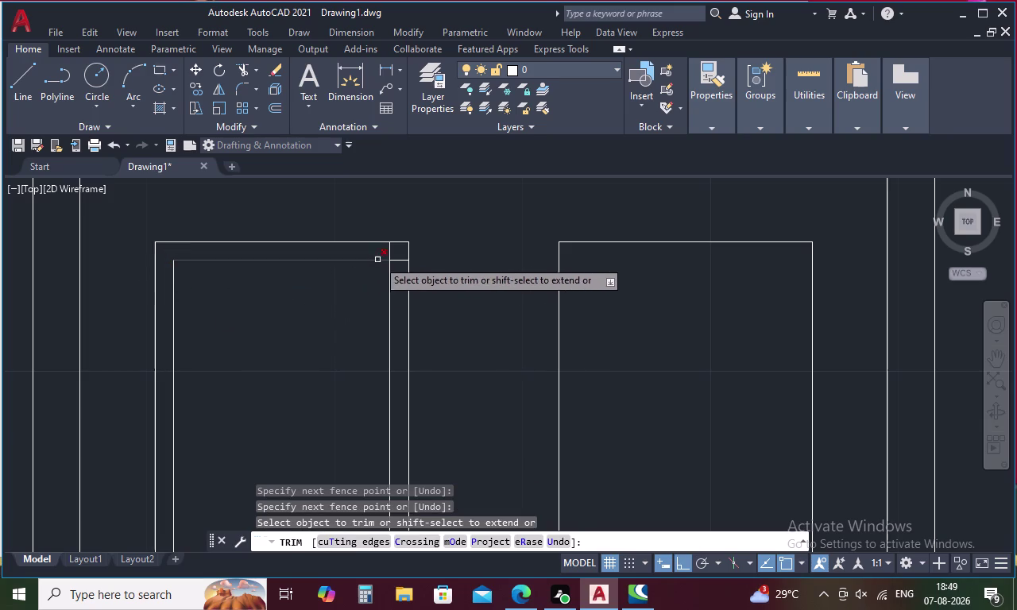
drag(380, 252, 402, 276)
scroll(down, 3)
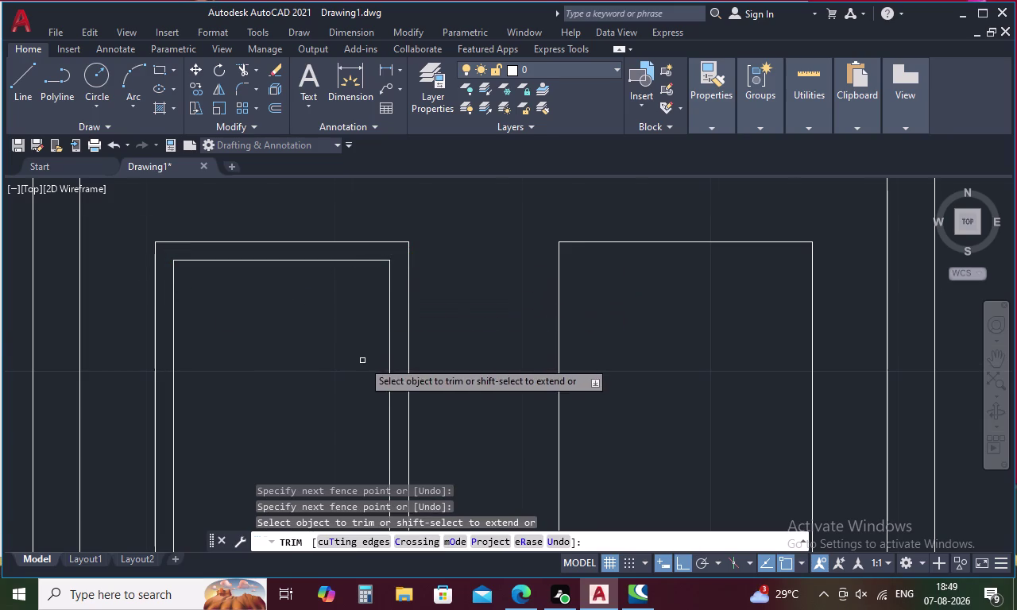
scroll(down, 3)
middle_drag(353, 391, 374, 268)
scroll(up, 3)
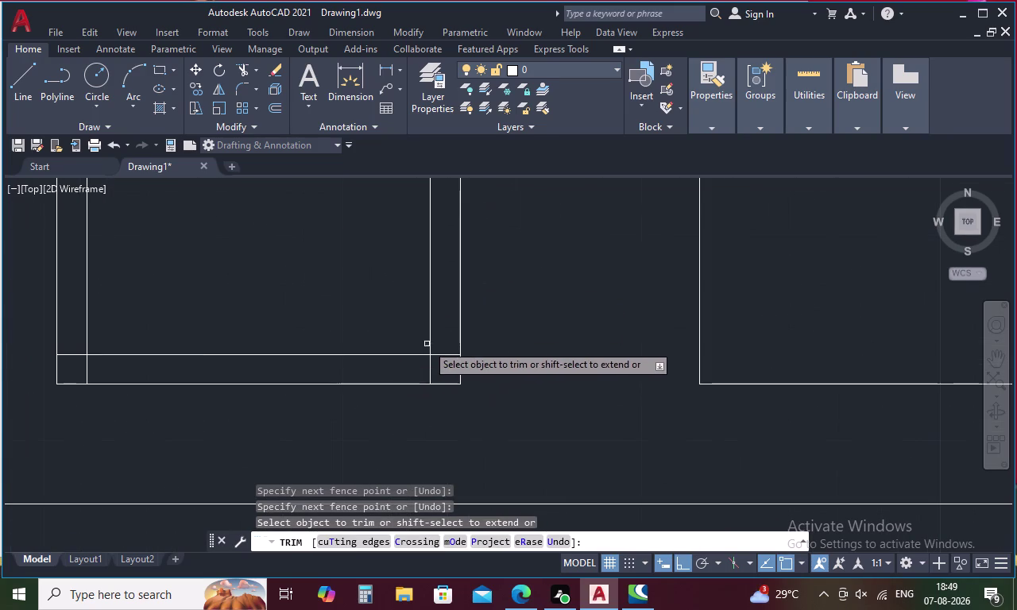
drag(445, 344, 421, 362)
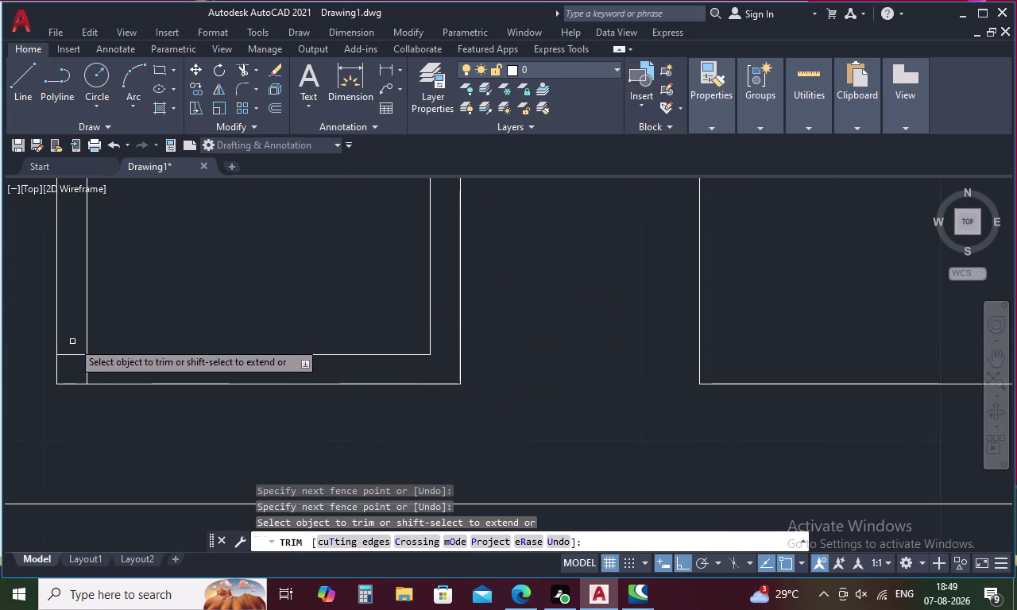
drag(73, 349, 101, 371)
scroll(down, 3)
key(Escape)
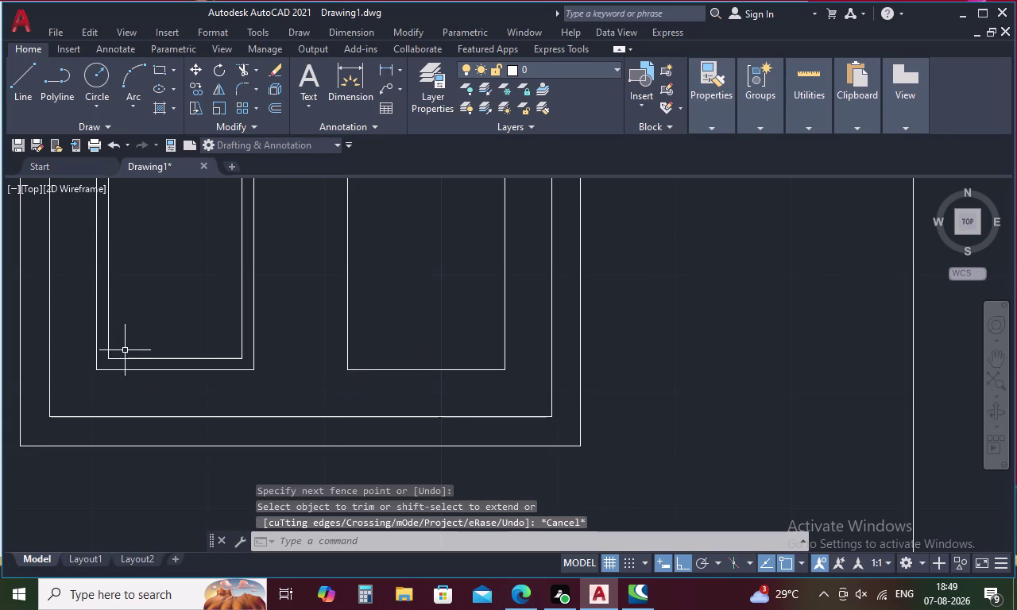
middle_drag(147, 327, 214, 400)
Draw diagonal lines from the pane's inner bottom-right and bottom-left corners to the outer corners.
key(l)
key(space)
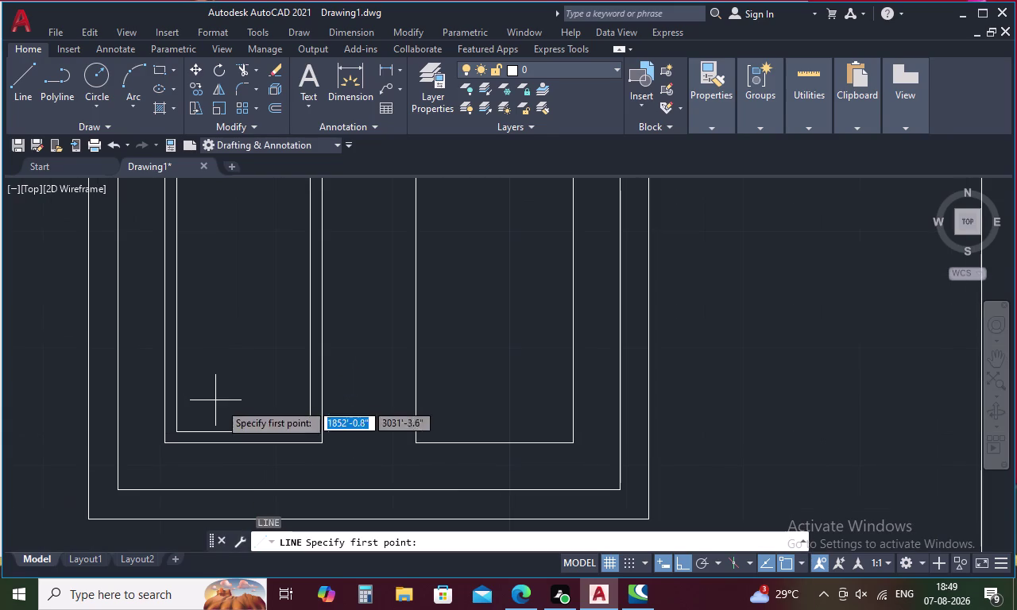
click(309, 432)
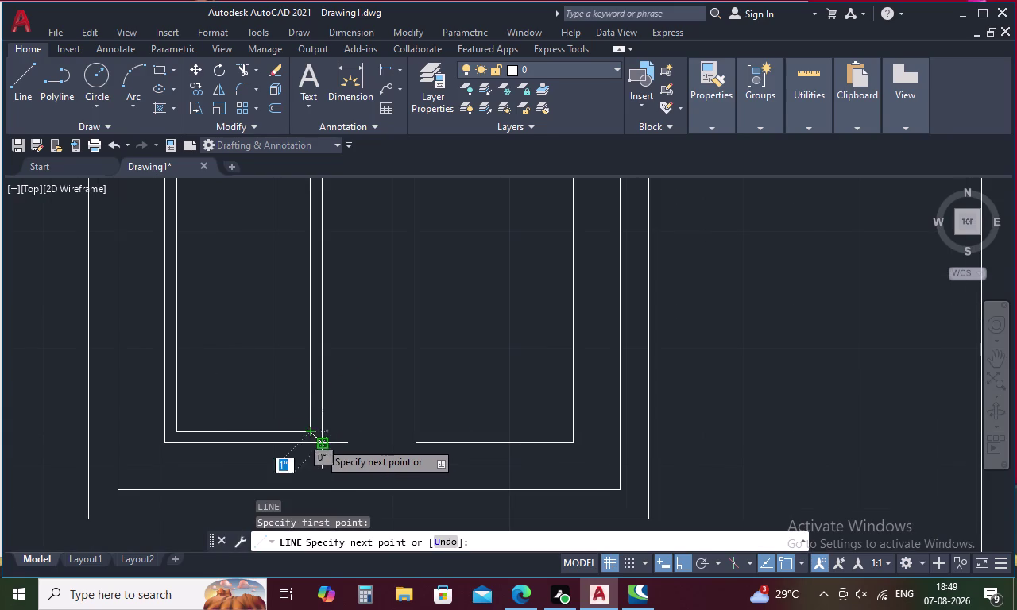
click(318, 442)
key(space)
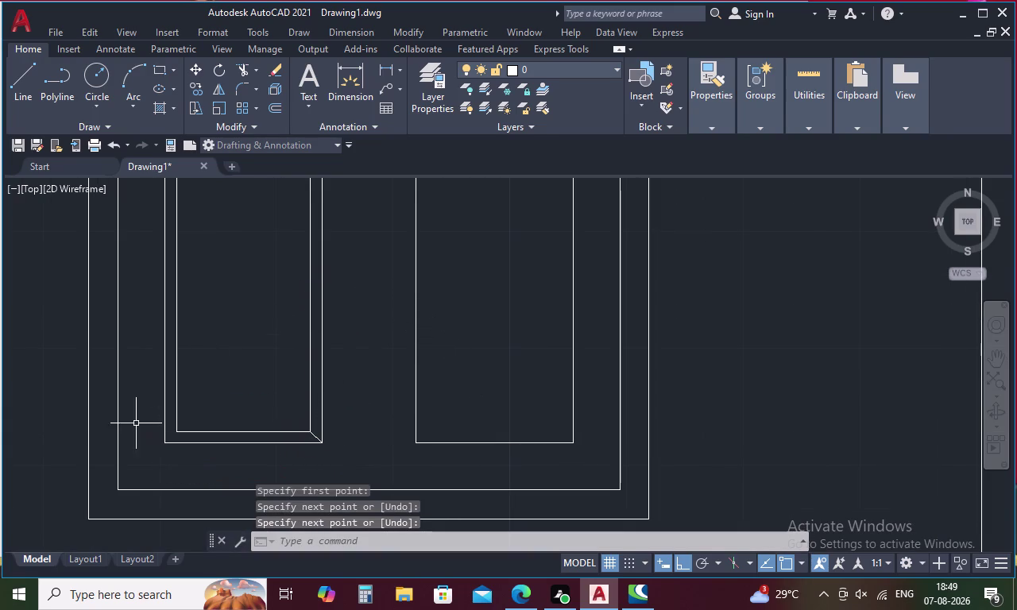
click(179, 432)
key(Escape)
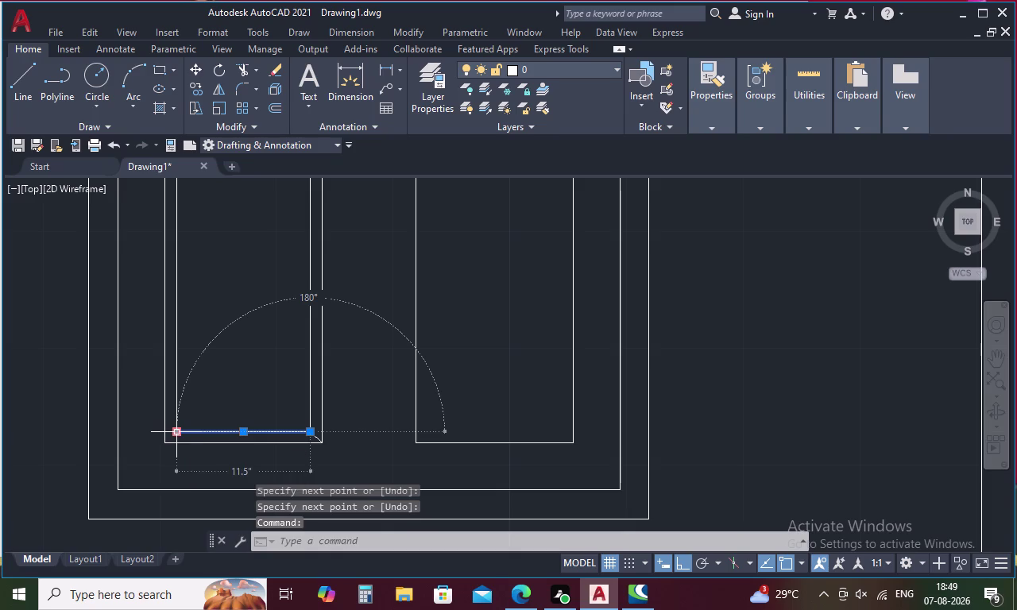
key(space)
click(173, 429)
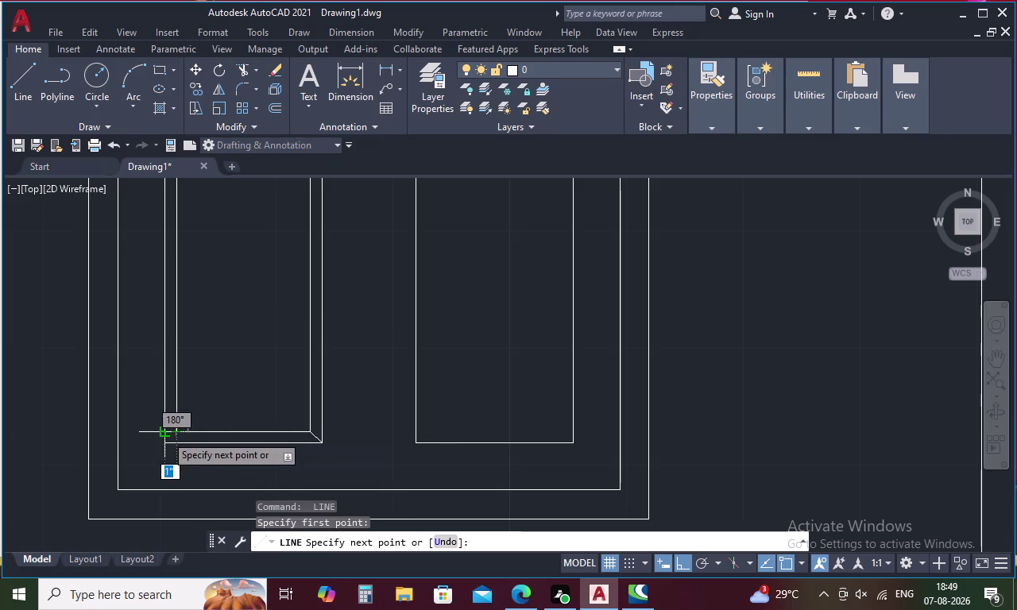
click(160, 443)
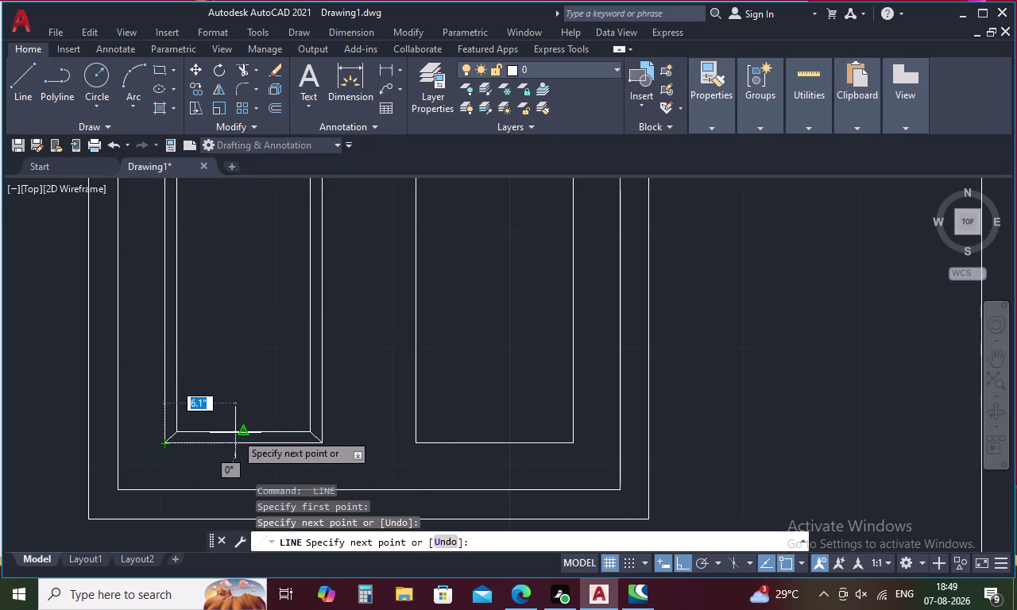
key(Escape)
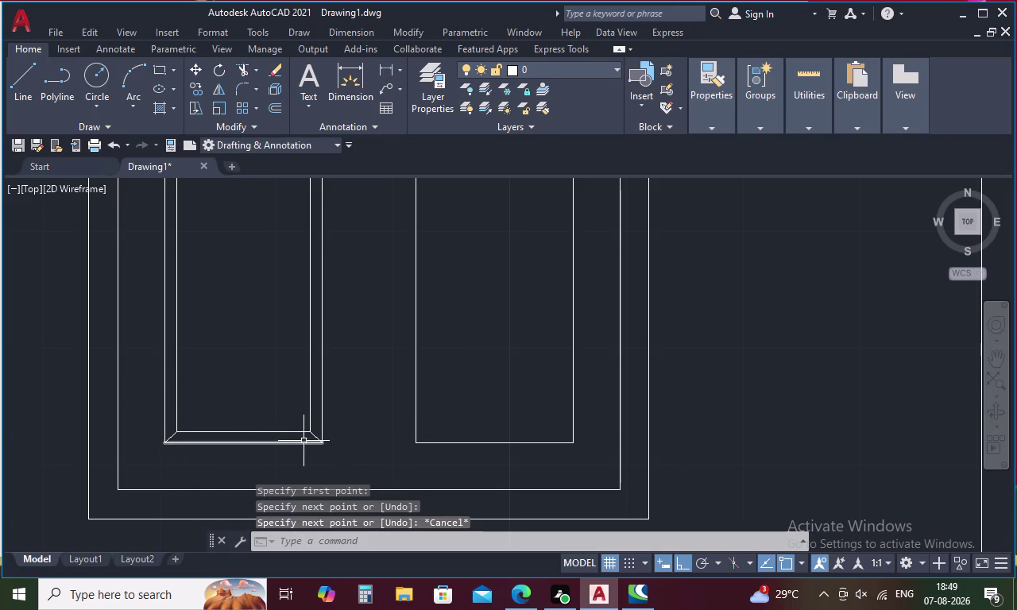
Select both bottom diagonals for mirroring.
click(319, 438)
click(168, 439)
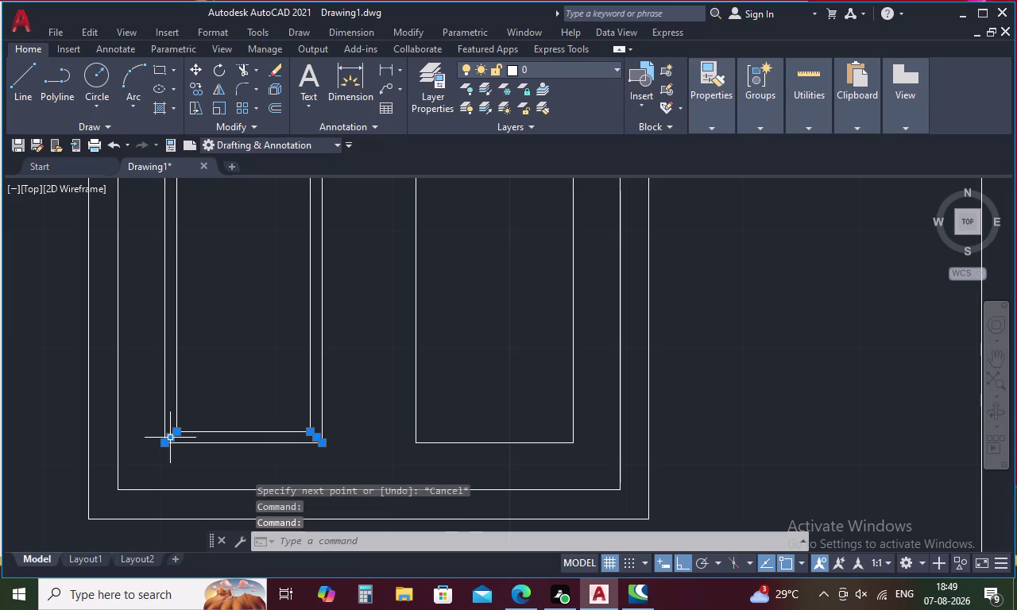
key(m)
text(I)
key(space)
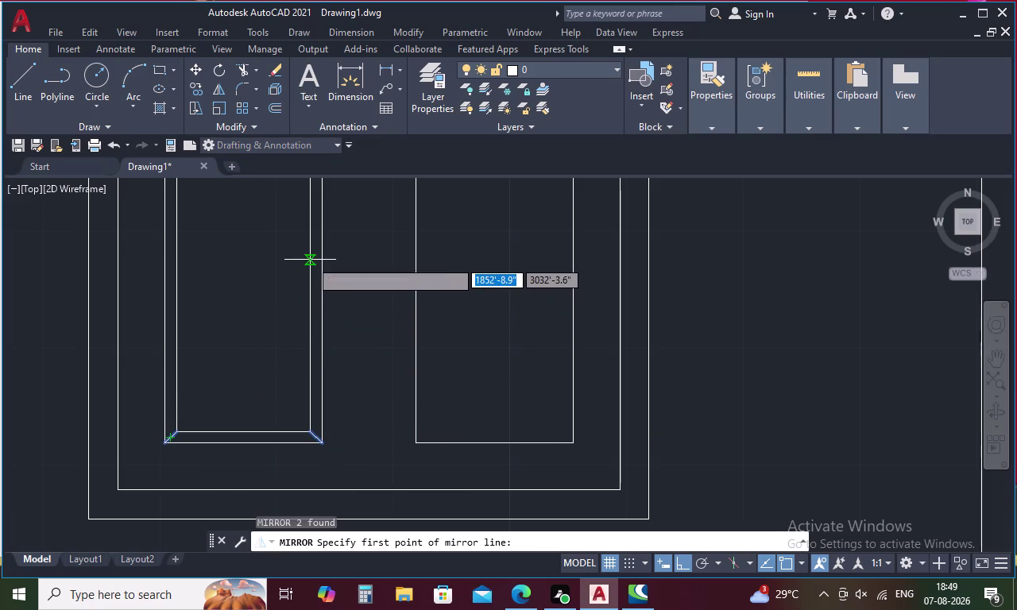
Mirror the bottom diagonals across the pane's mid-height axis, keeping the originals.
middle_drag(310, 260, 319, 317)
scroll(down, 3)
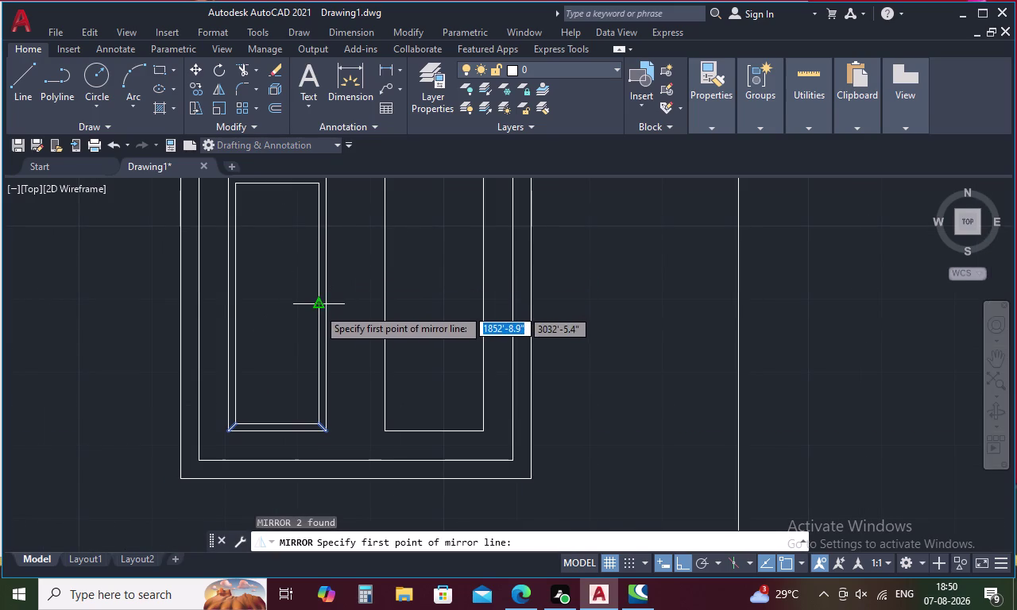
click(318, 303)
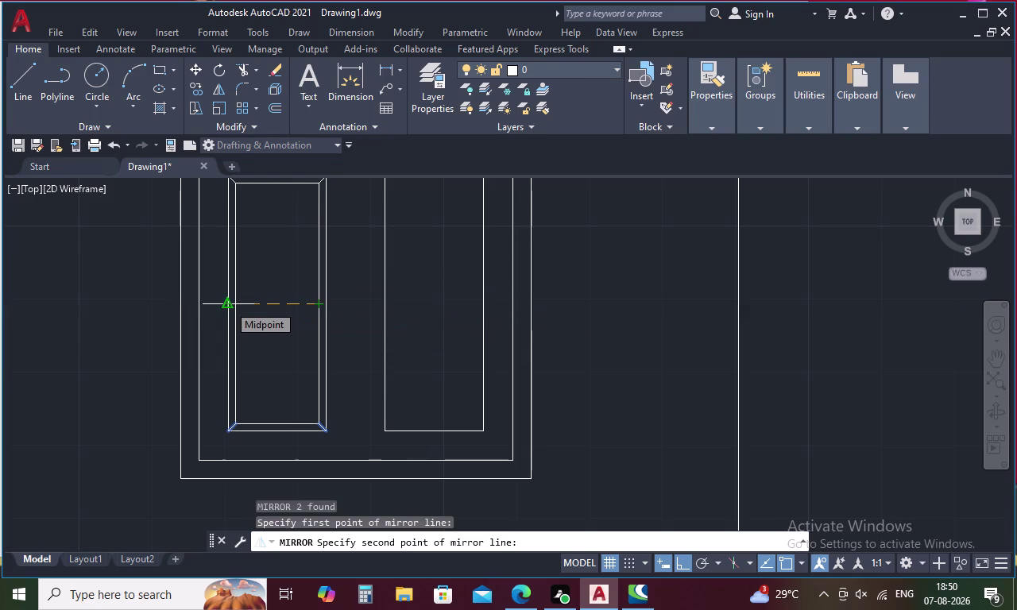
click(228, 304)
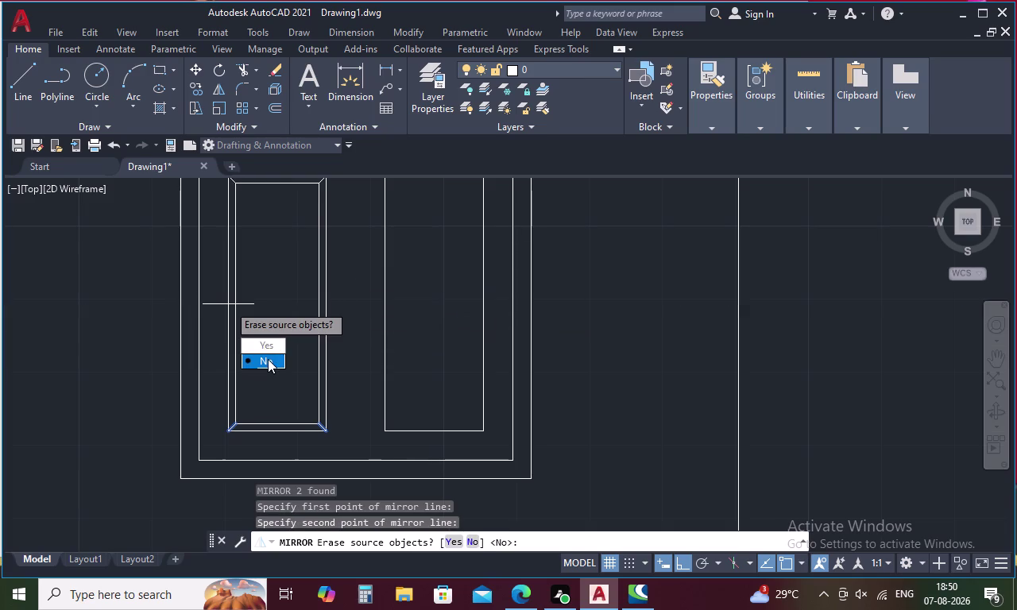
drag(268, 359, 228, 304)
Select the bevel line at the frame's top corner.
scroll(down, 3)
scroll(up, 3)
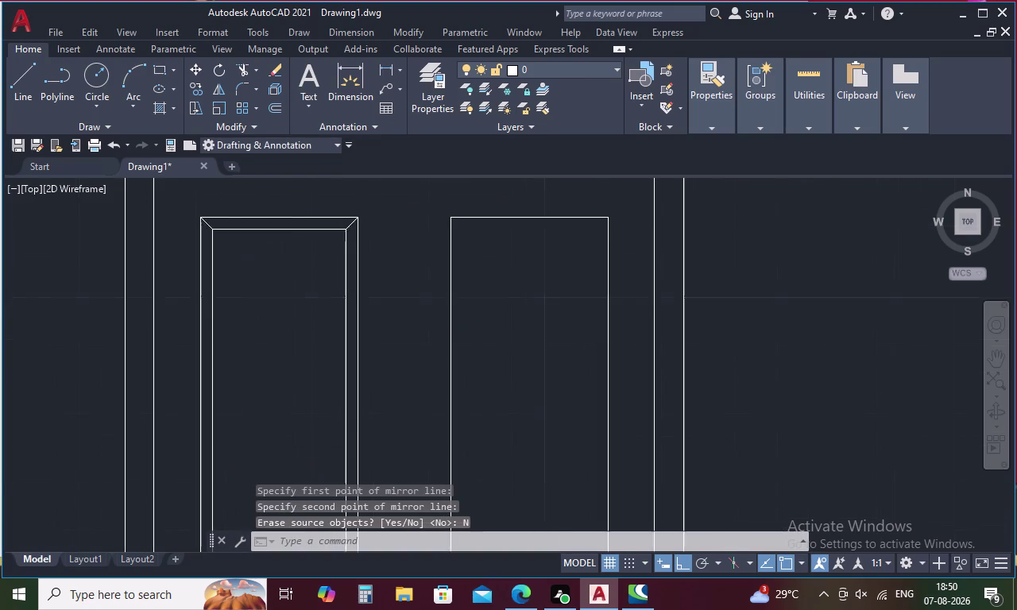
drag(167, 226, 297, 234)
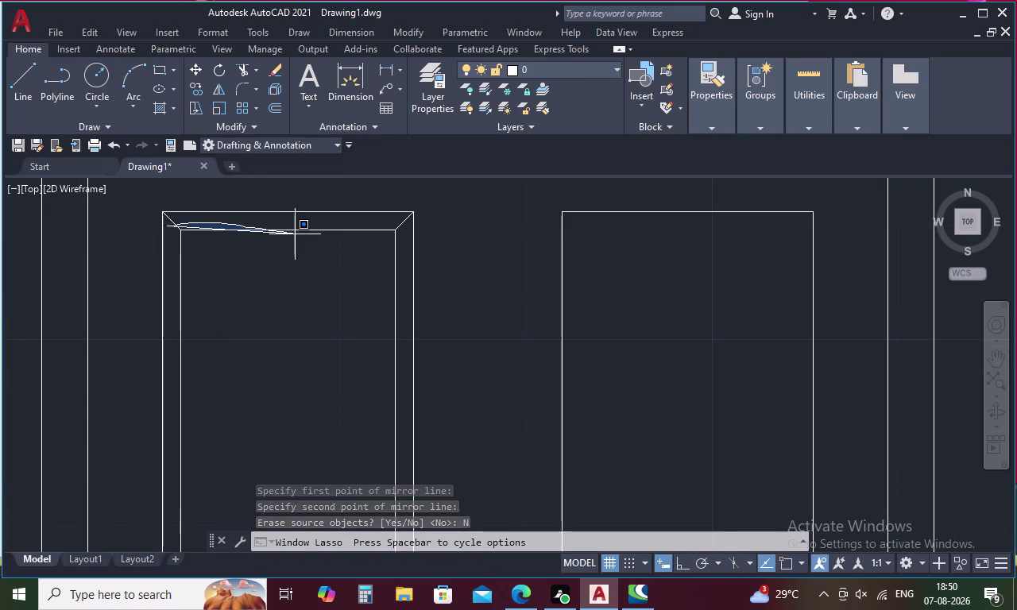
drag(297, 235, 307, 235)
Select the left panel's inner border, bevel and bottom edge lines.
drag(403, 236, 342, 222)
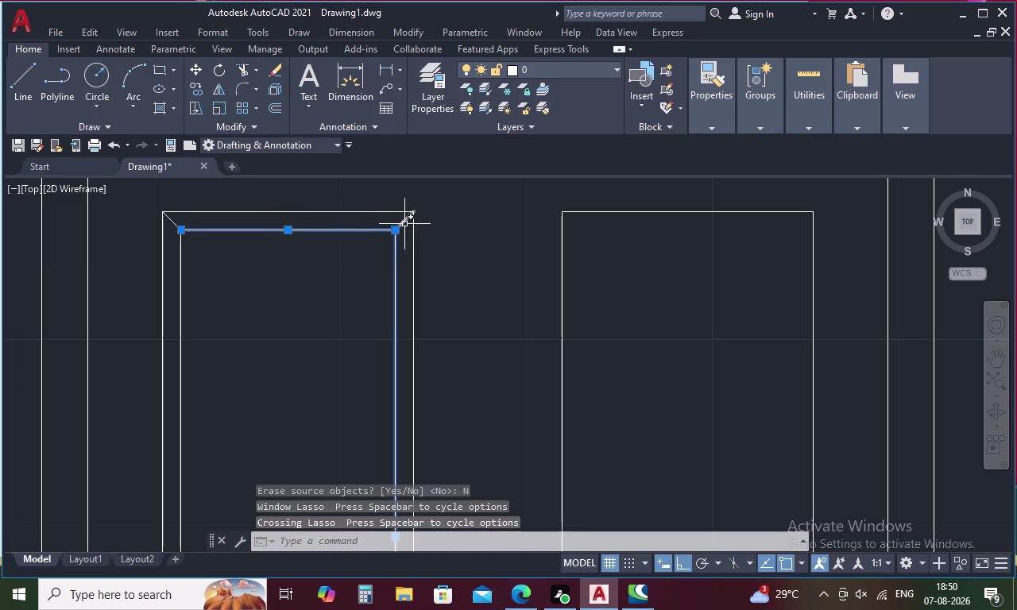
click(401, 225)
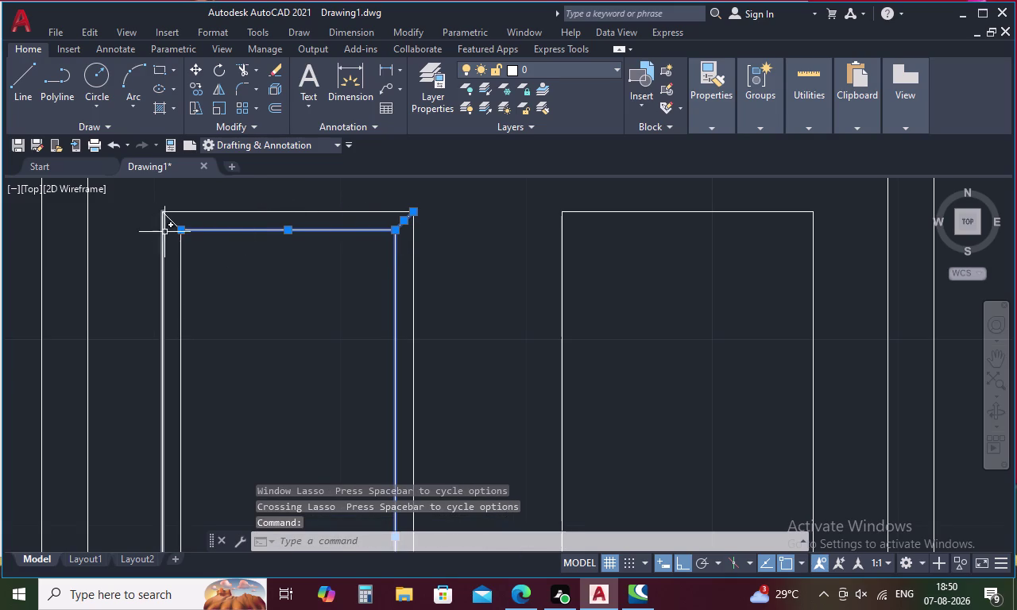
click(174, 225)
drag(237, 302, 175, 388)
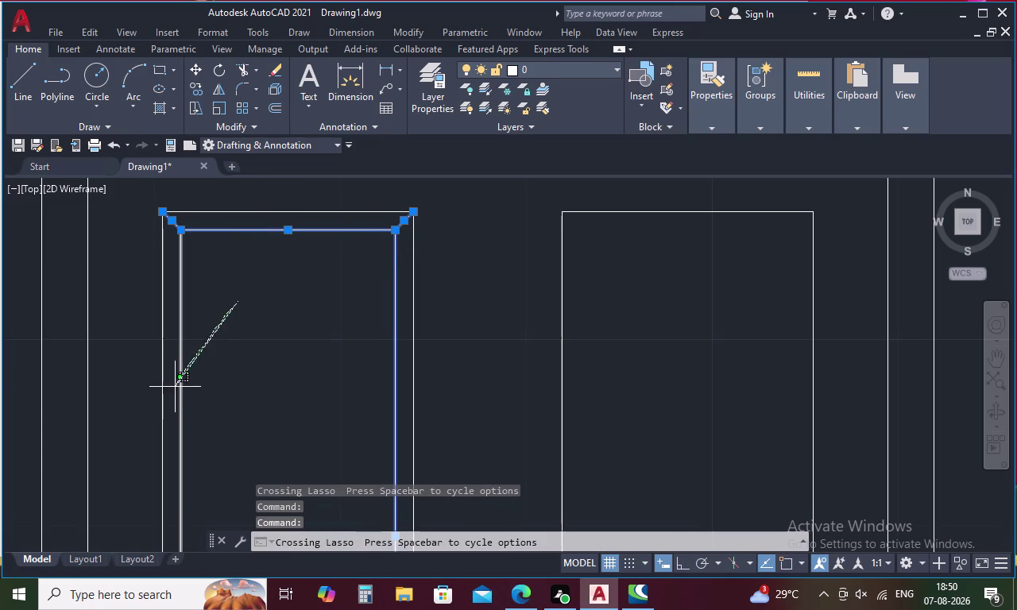
drag(175, 388, 174, 393)
scroll(down, 3)
middle_drag(196, 398, 269, 220)
middle_drag(325, 401, 345, 266)
scroll(up, 3)
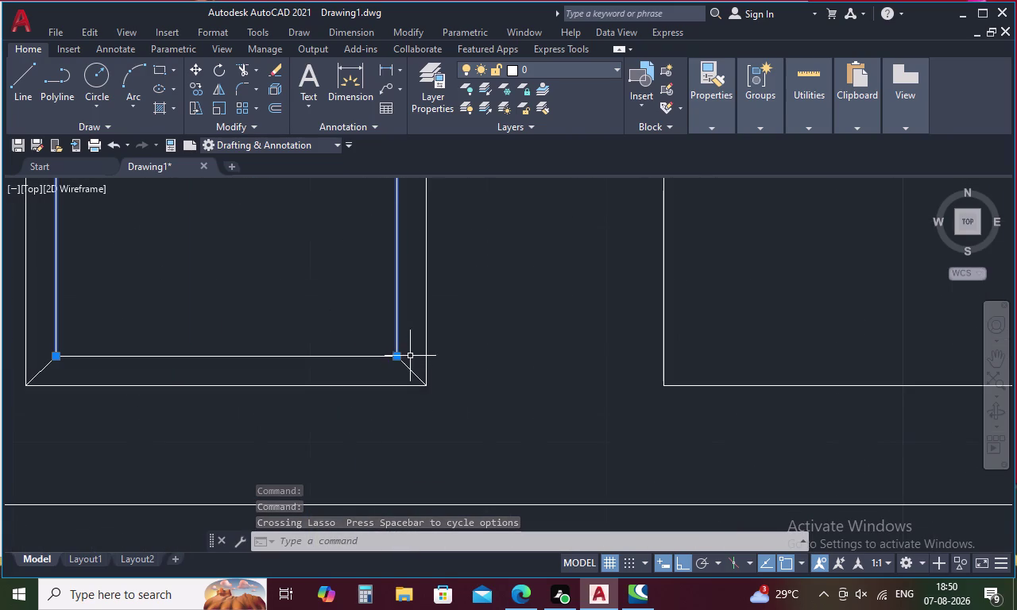
drag(410, 349, 49, 372)
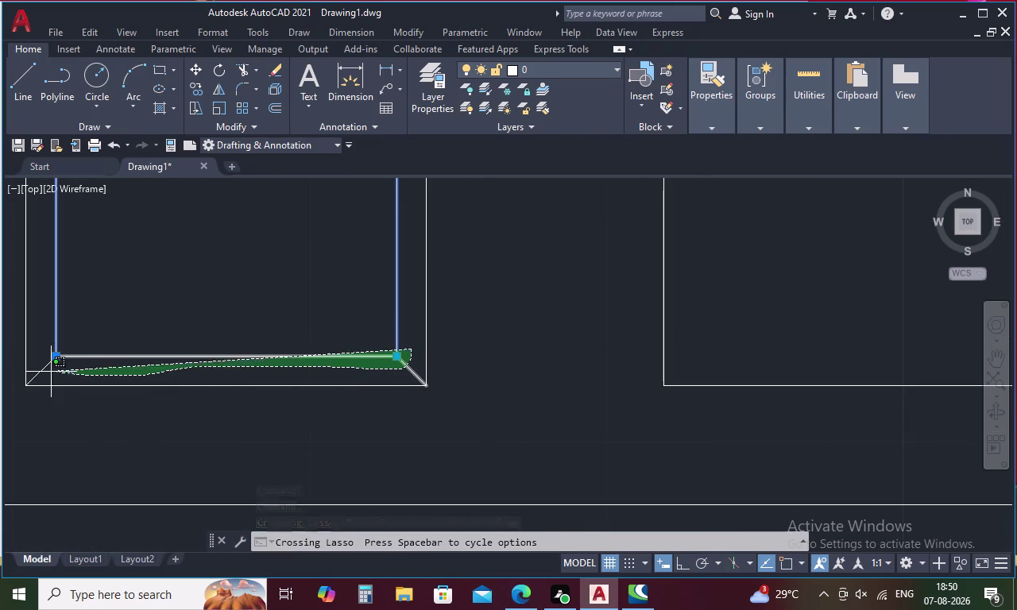
drag(50, 372, 39, 343)
scroll(down, 3)
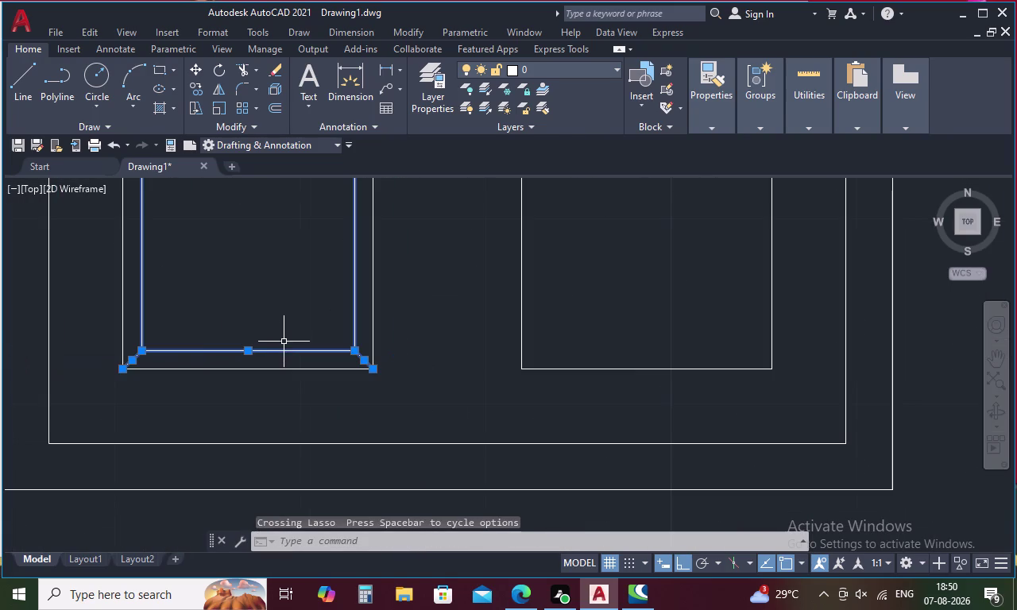
scroll(down, 3)
middle_drag(287, 308, 299, 440)
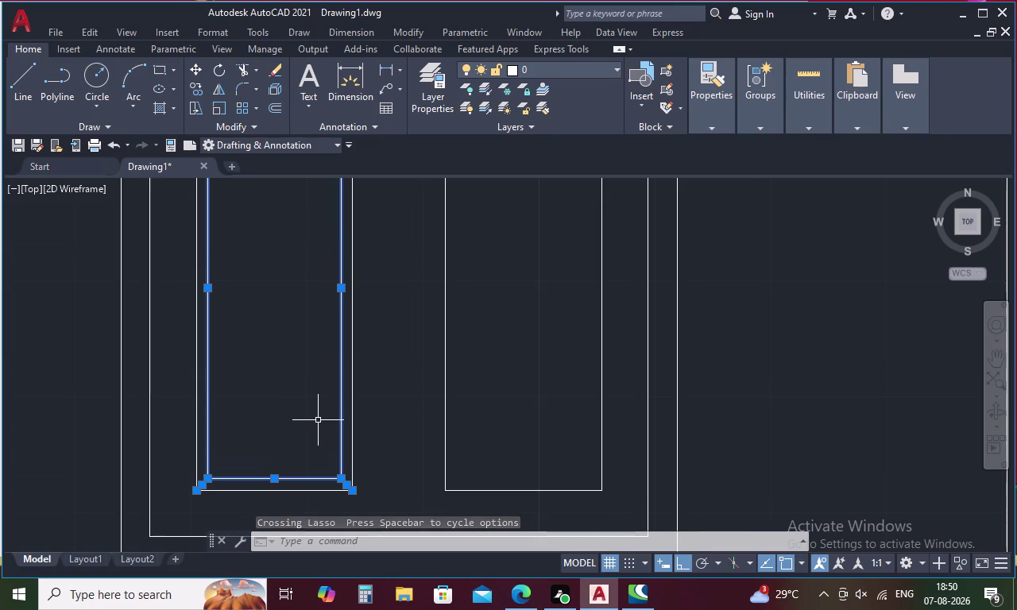
scroll(down, 3)
Mirror the selected border across the window's vertical centre axis, keeping the original.
key(m)
key(i)
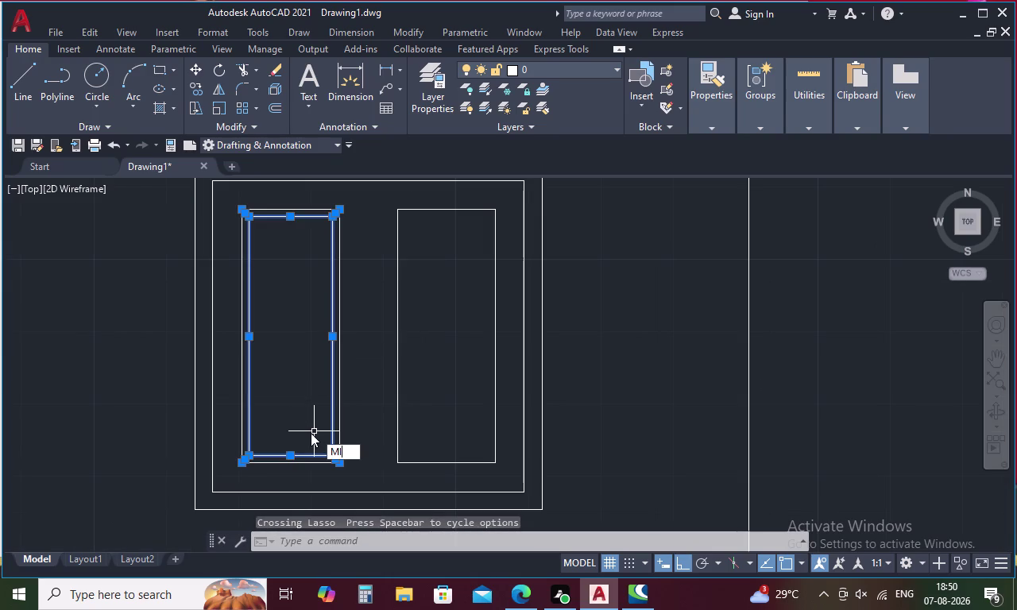
key(space)
click(366, 494)
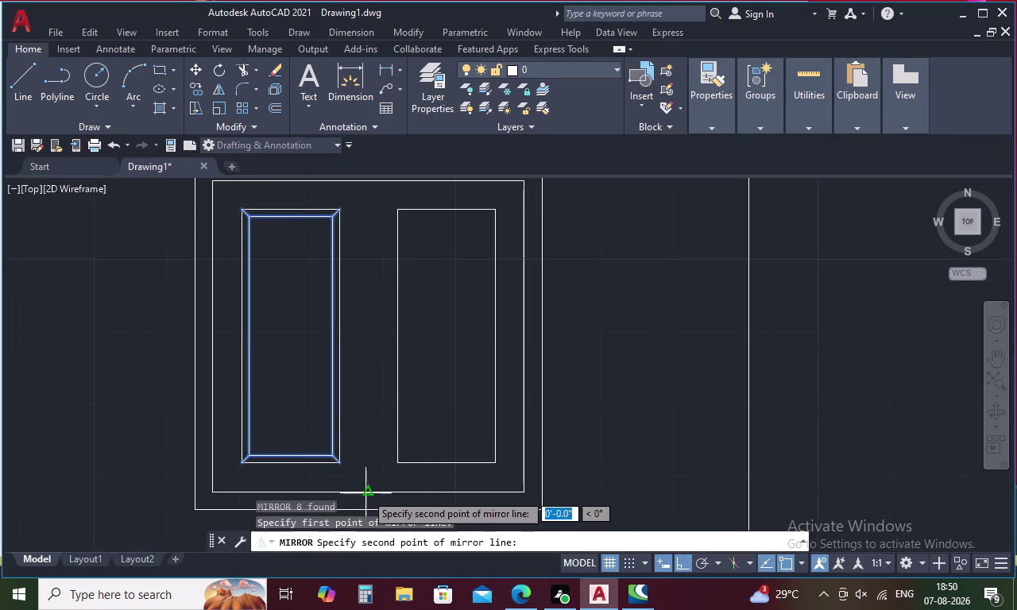
click(365, 182)
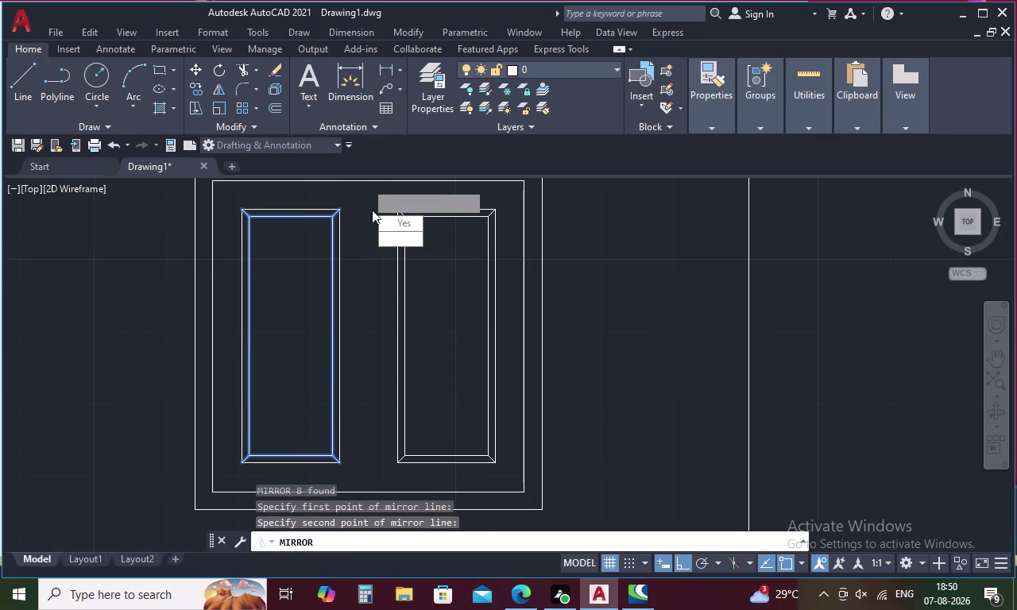
drag(406, 237, 366, 182)
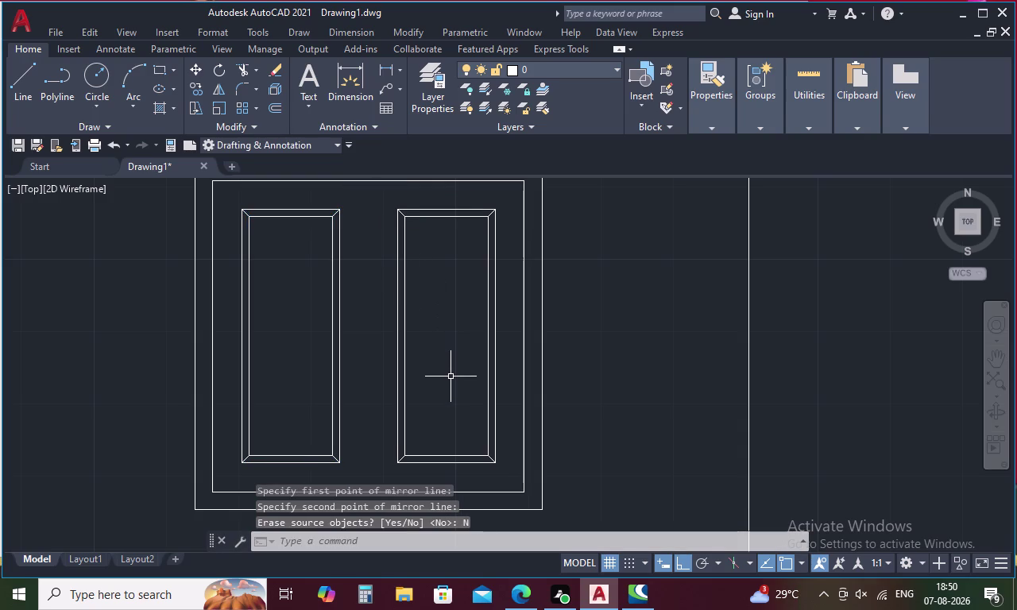
Start a line along the centre axis, then cancel it and view the door and window.
text(L)
key(space)
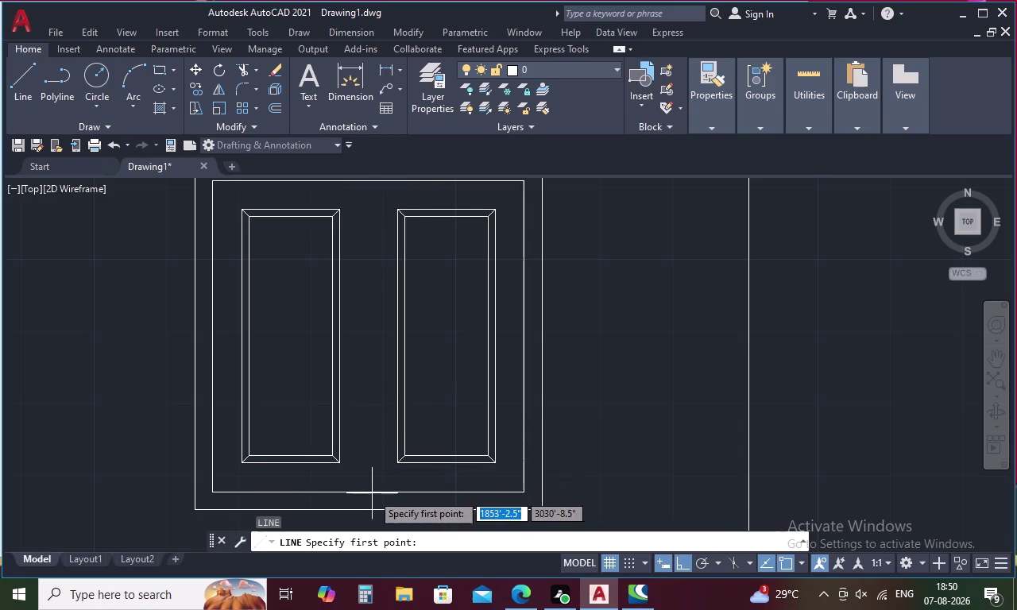
drag(368, 494, 368, 481)
middle_drag(369, 301, 368, 468)
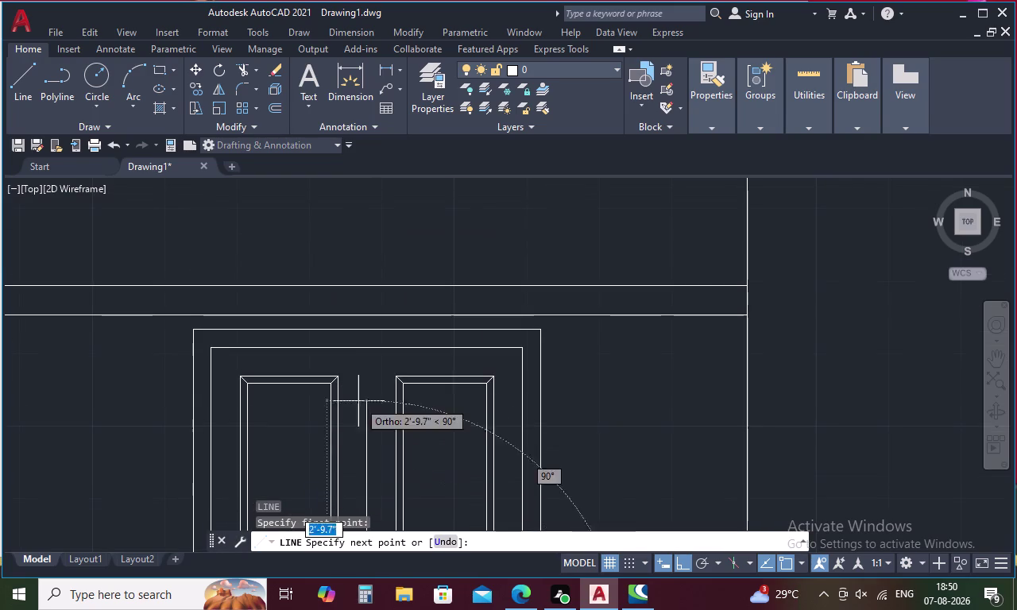
click(368, 345)
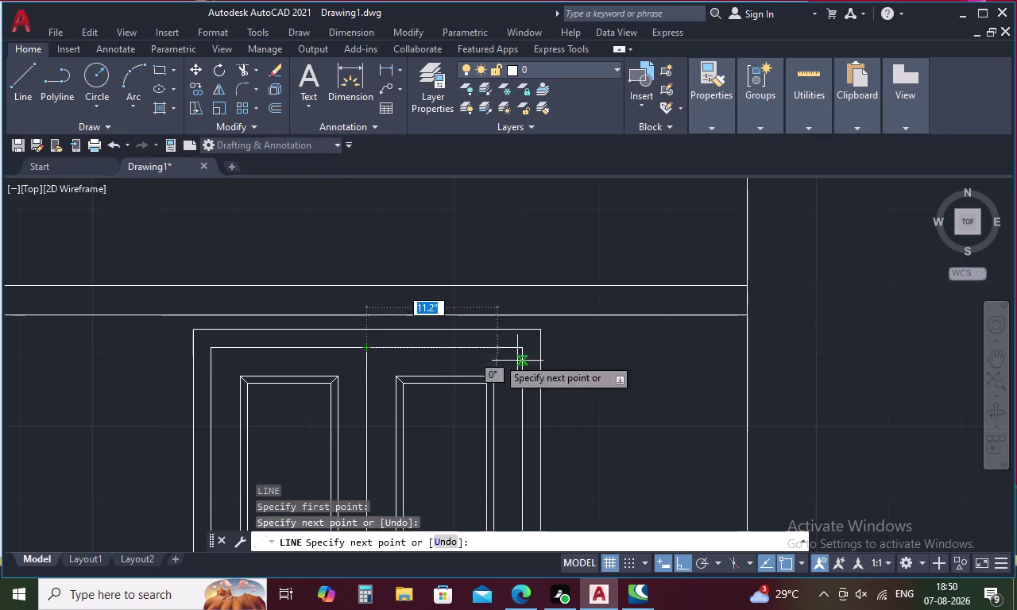
key(Escape)
scroll(down, 3)
middle_drag(506, 374, 492, 291)
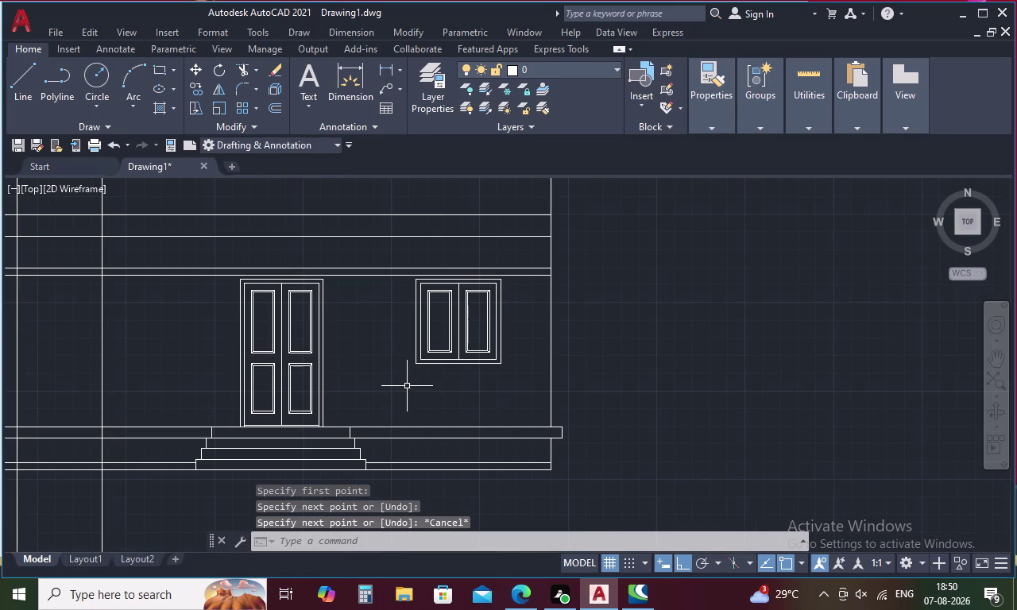
Zoom out and pan up to the floor plan, then zoom in on the sit out and schedule.
scroll(down, 3)
scroll(down, 3)
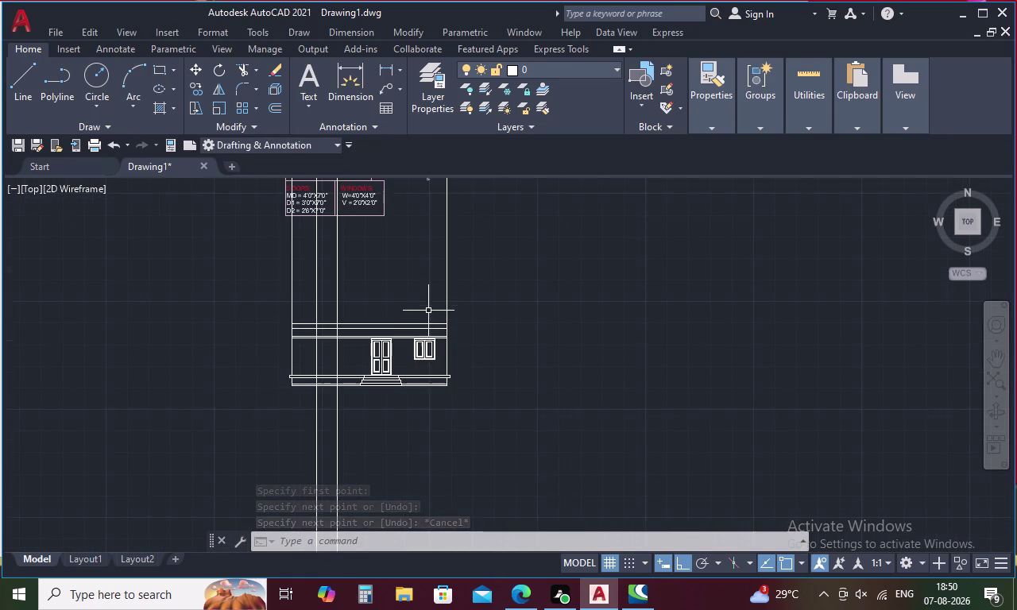
scroll(down, 3)
middle_drag(431, 256, 431, 263)
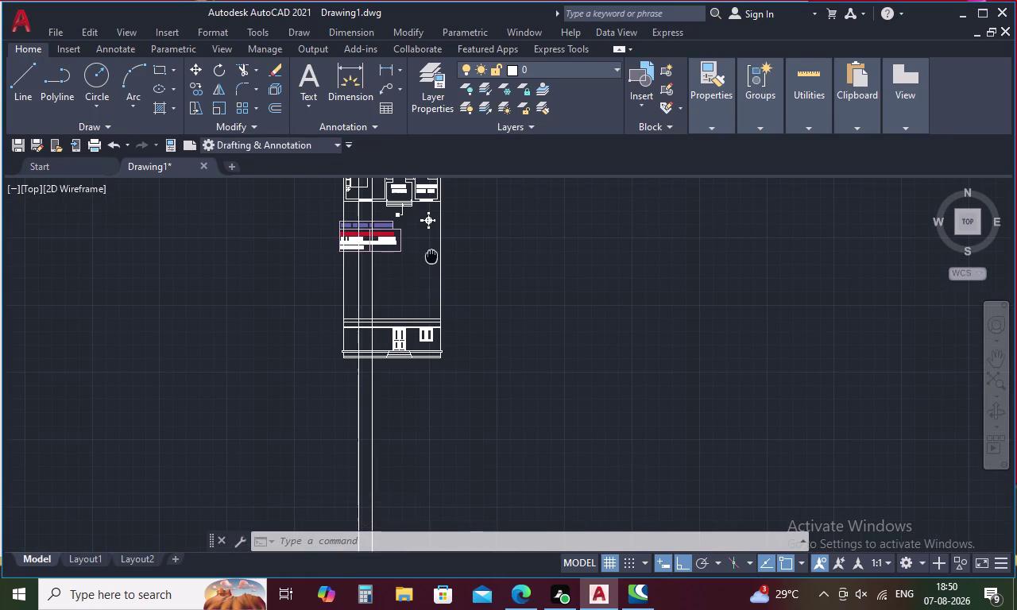
middle_drag(431, 263, 432, 268)
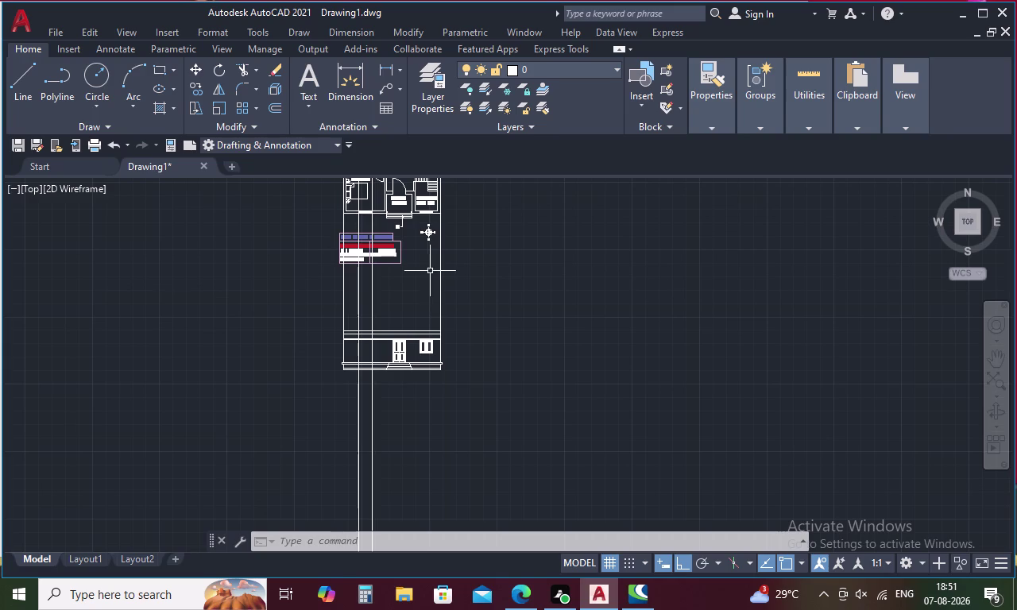
middle_drag(426, 287, 422, 322)
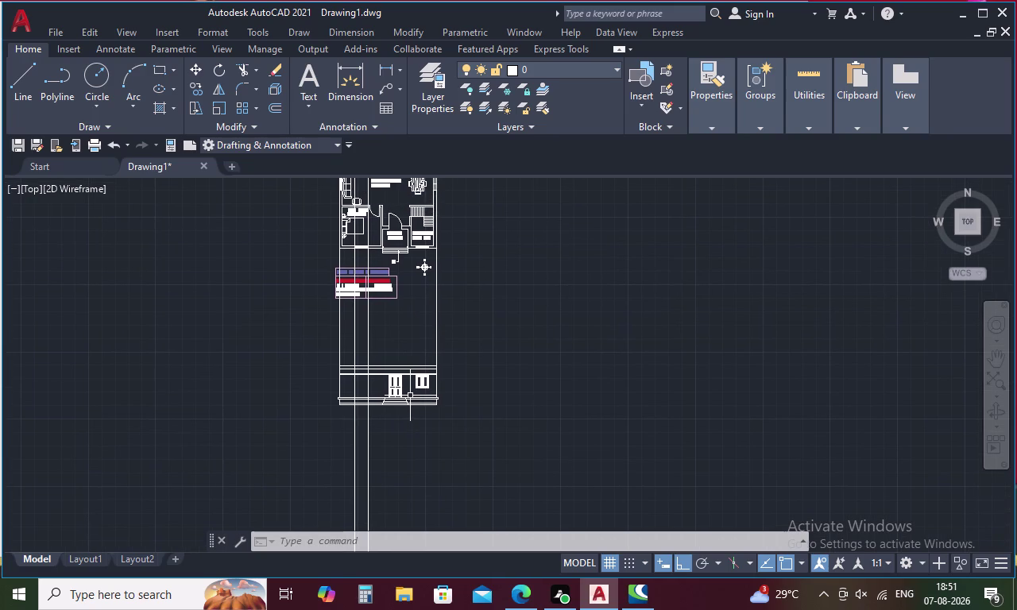
scroll(up, 3)
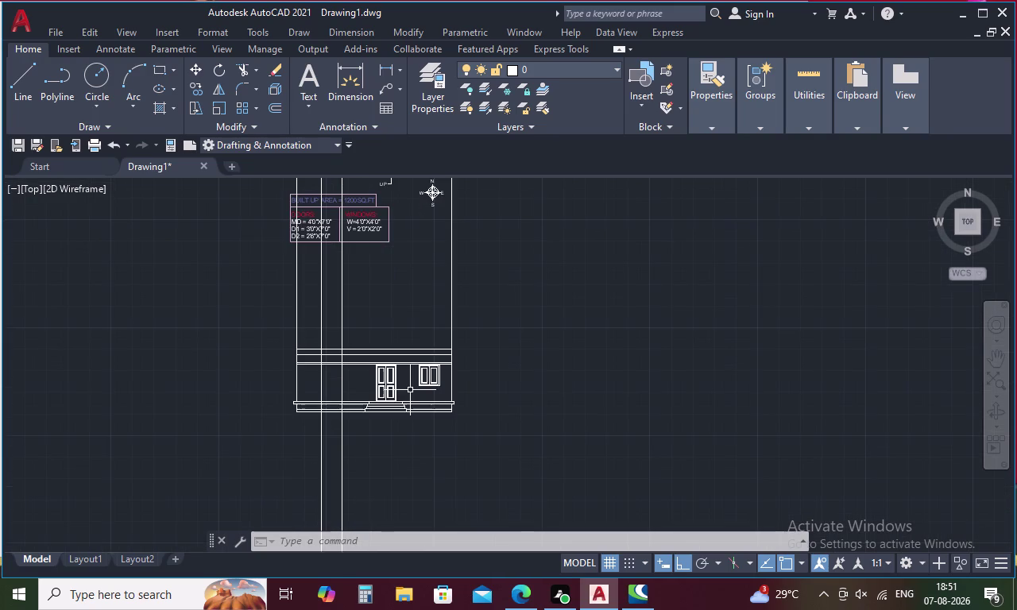
scroll(up, 3)
scroll(up, 3)
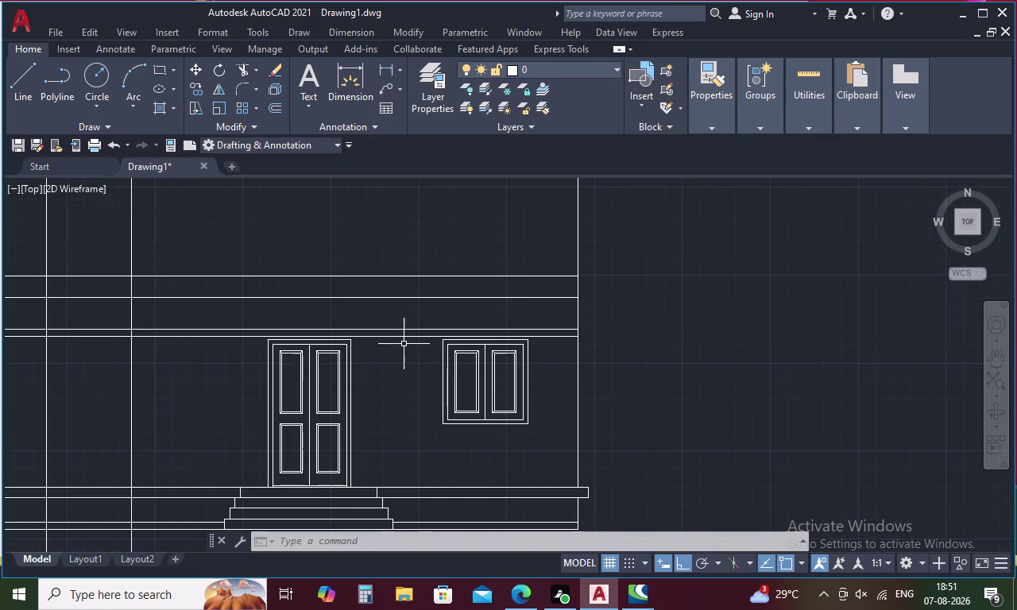
scroll(down, 3)
scroll(down, 3)
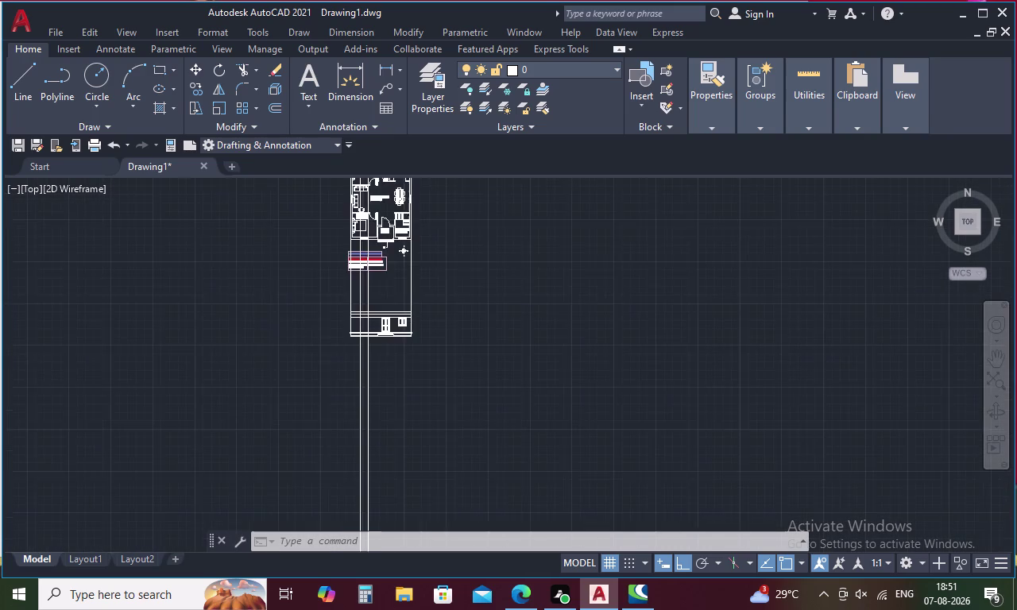
middle_drag(396, 282, 397, 319)
scroll(up, 3)
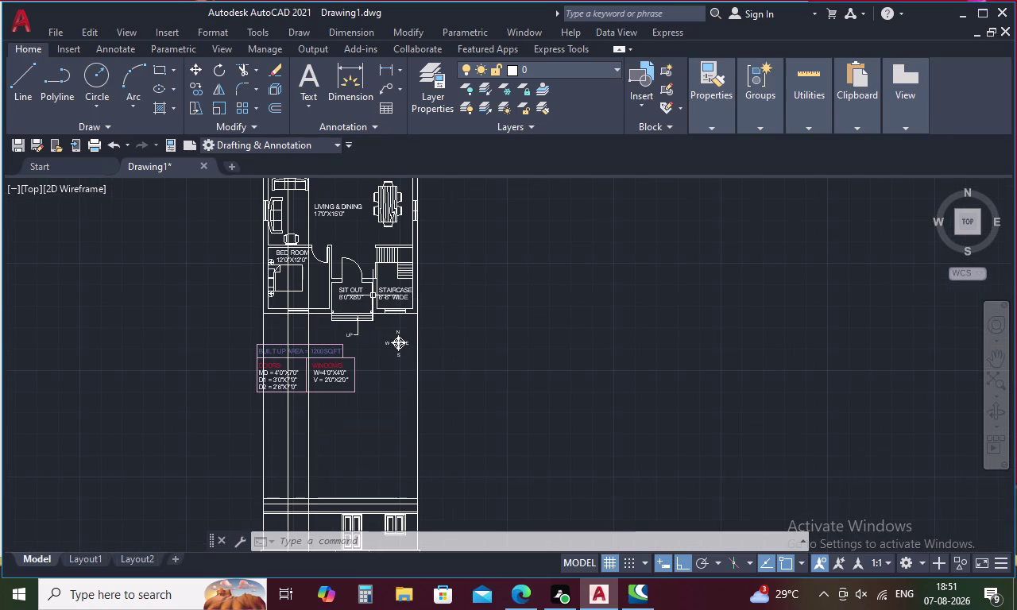
scroll(up, 3)
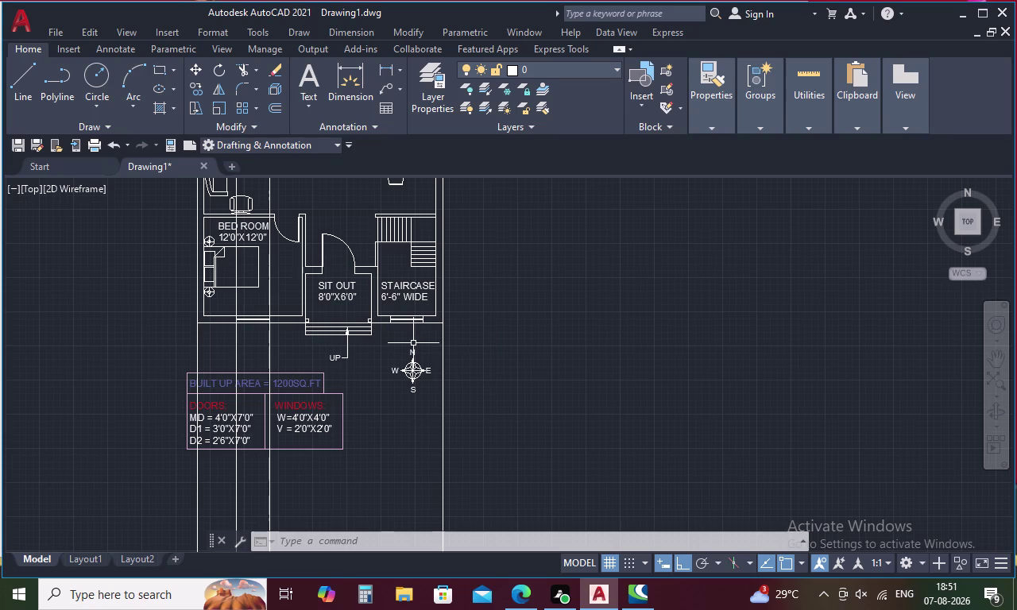
Place a vertical construction line through the sit out corner, extending down into the elevation.
text(XL V)
key(space)
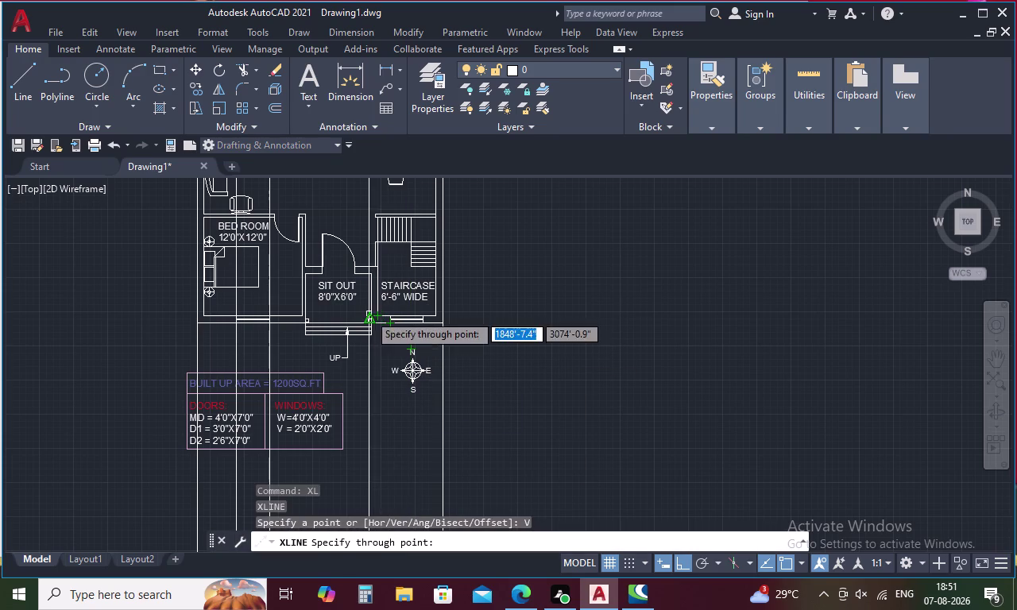
scroll(up, 3)
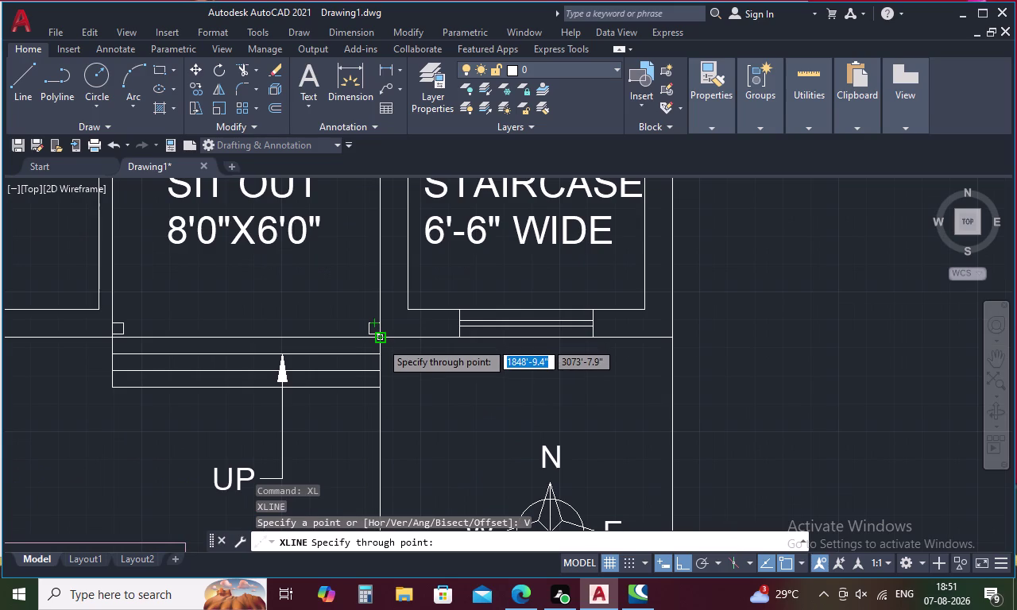
click(381, 342)
scroll(down, 3)
scroll(down, 3)
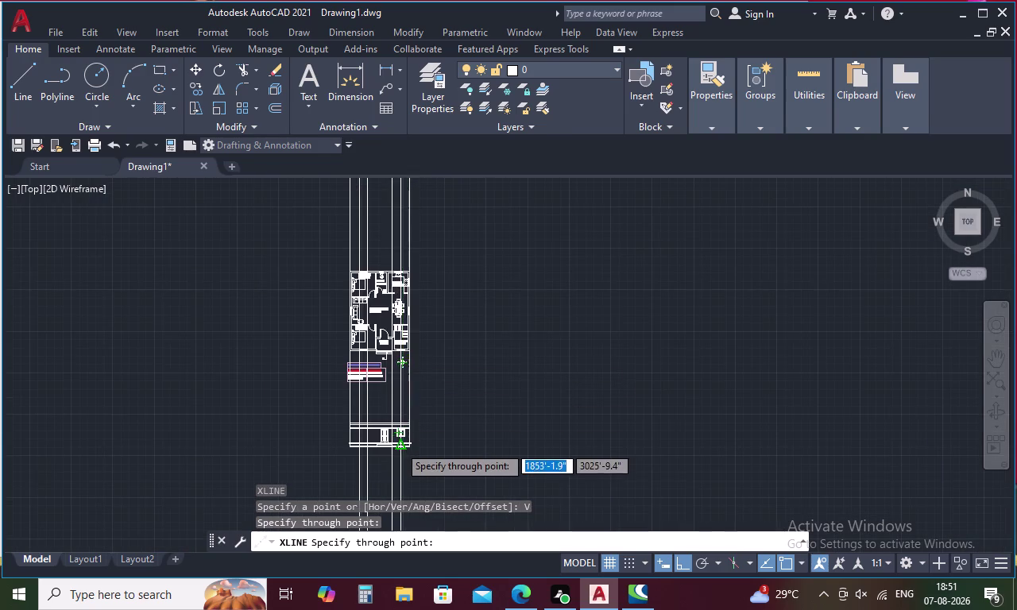
scroll(up, 3)
middle_drag(398, 444, 391, 378)
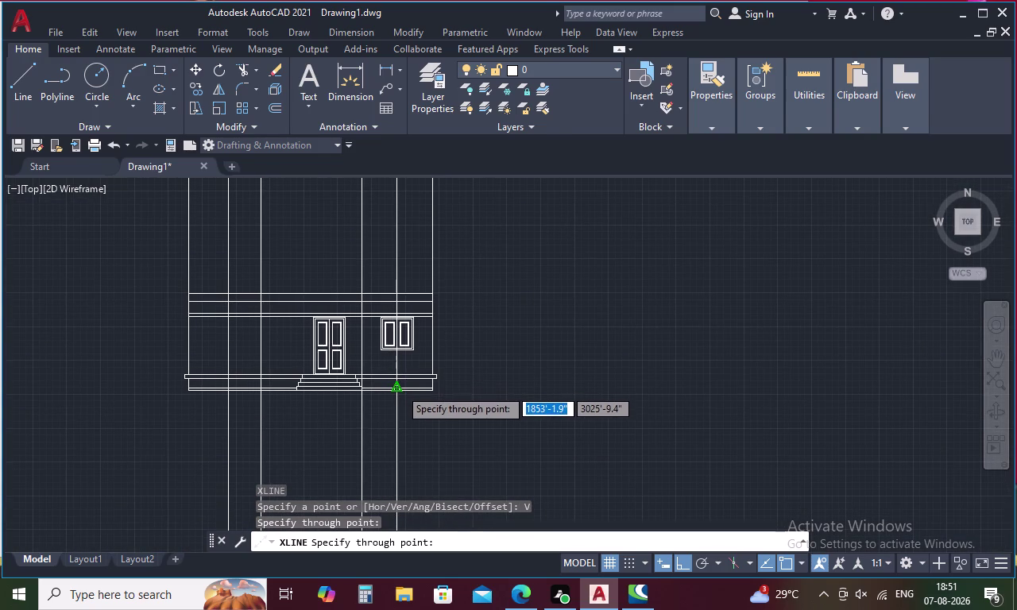
key(Escape)
text(TR)
key(space)
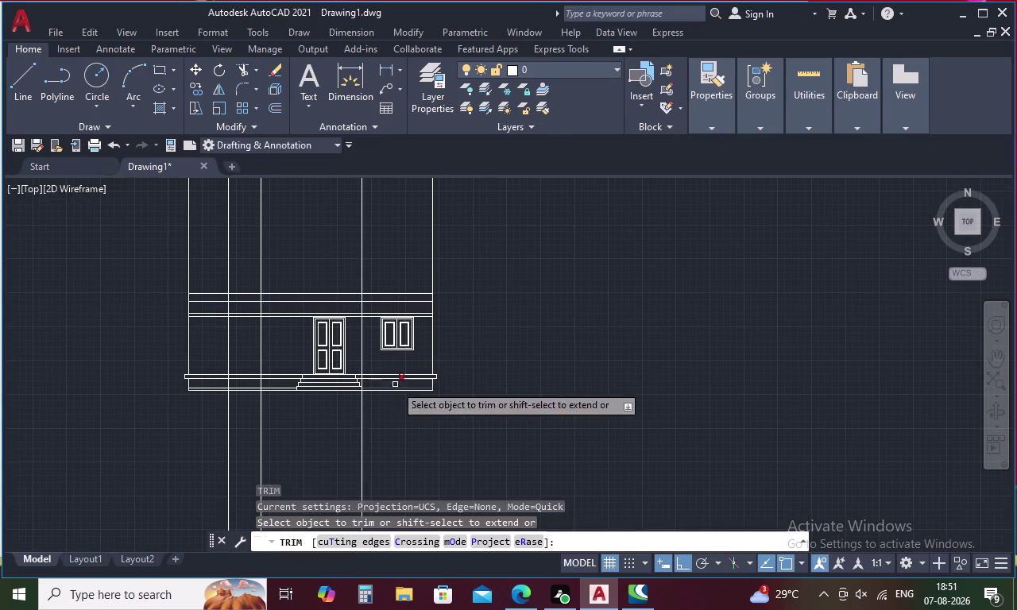
Fence-trim line segments across the elevation, then undo that trim.
drag(379, 250, 353, 263)
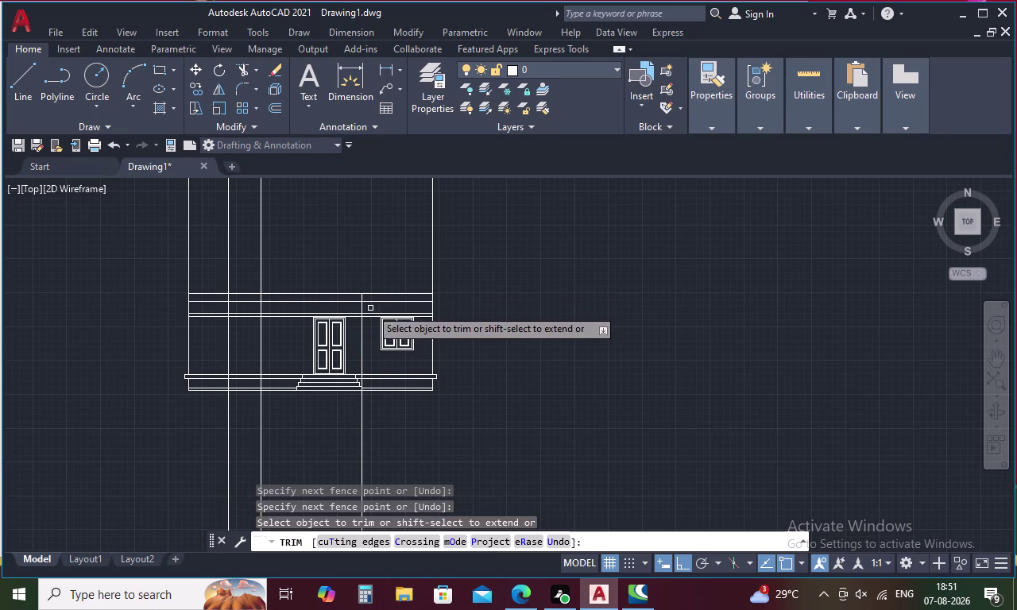
scroll(up, 3)
scroll(down, 3)
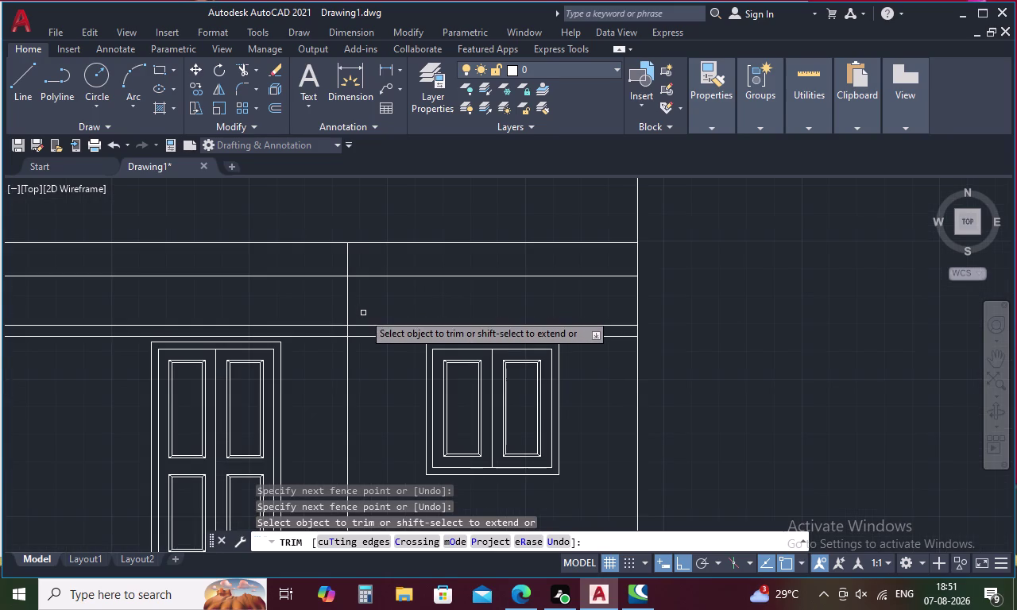
scroll(up, 3)
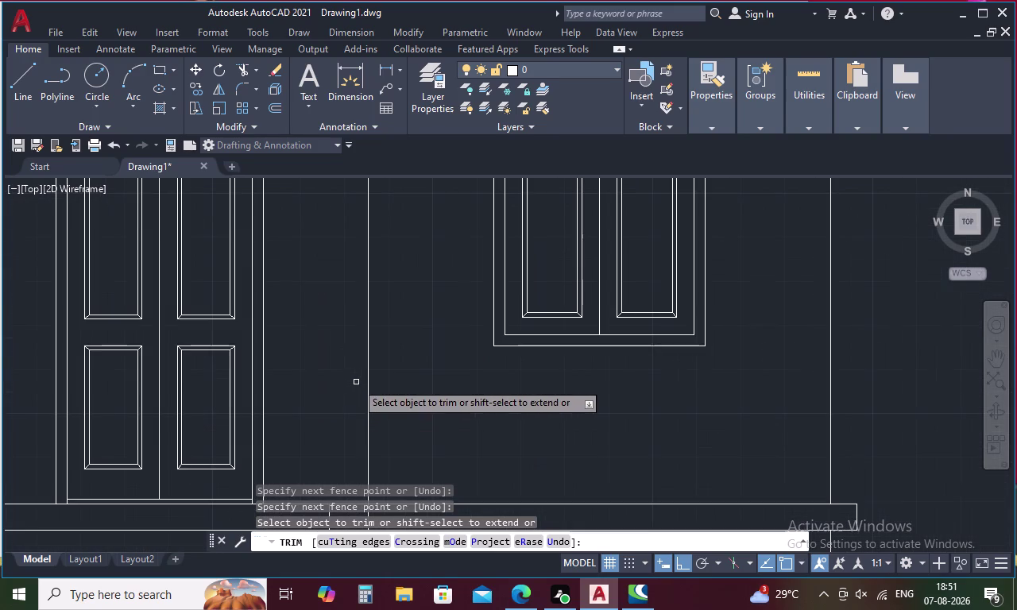
middle_drag(356, 382, 360, 336)
scroll(up, 3)
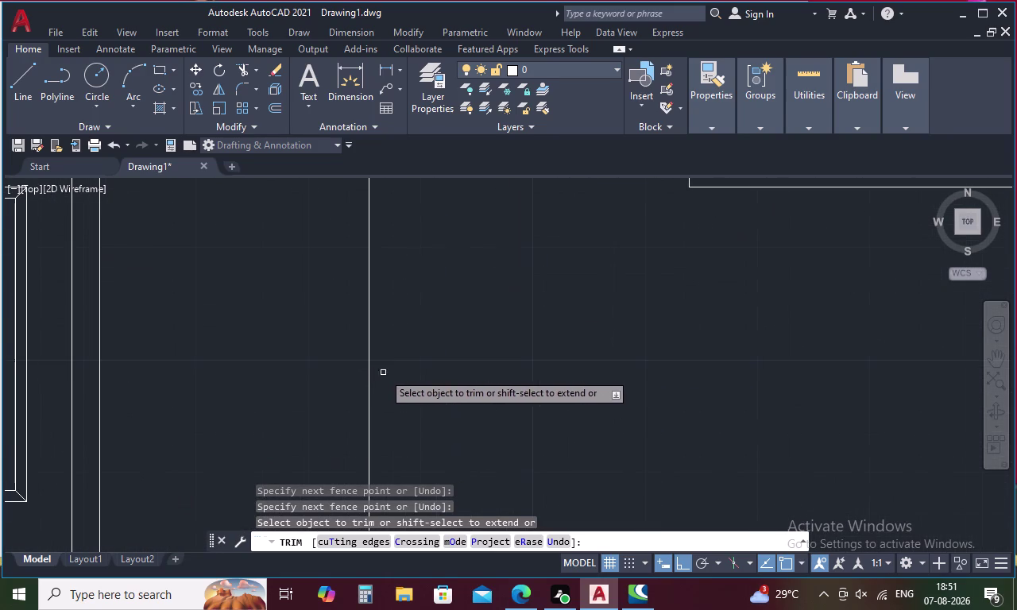
drag(384, 371, 365, 375)
scroll(down, 3)
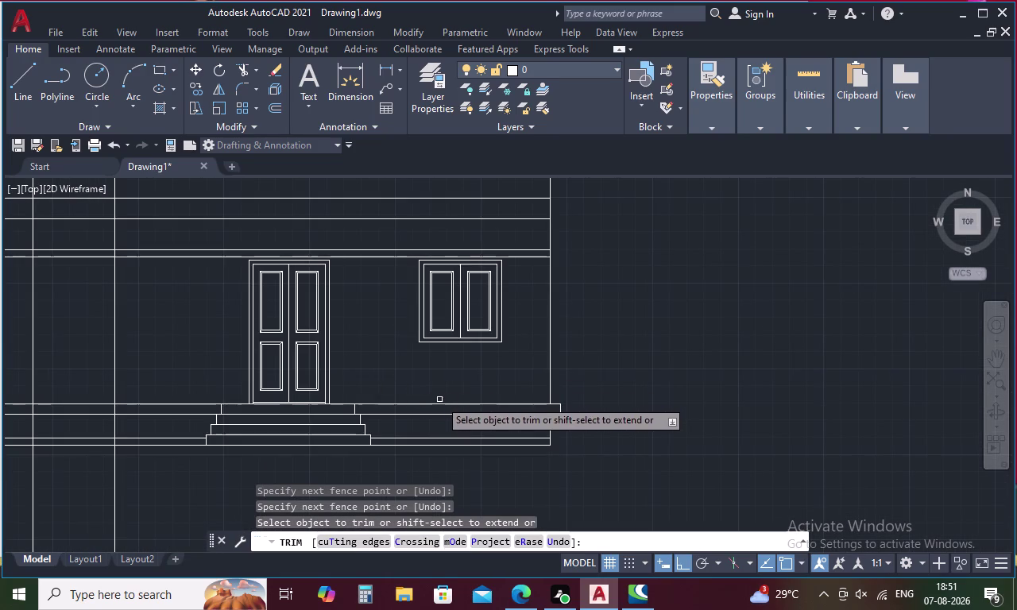
key(ctrl+z)
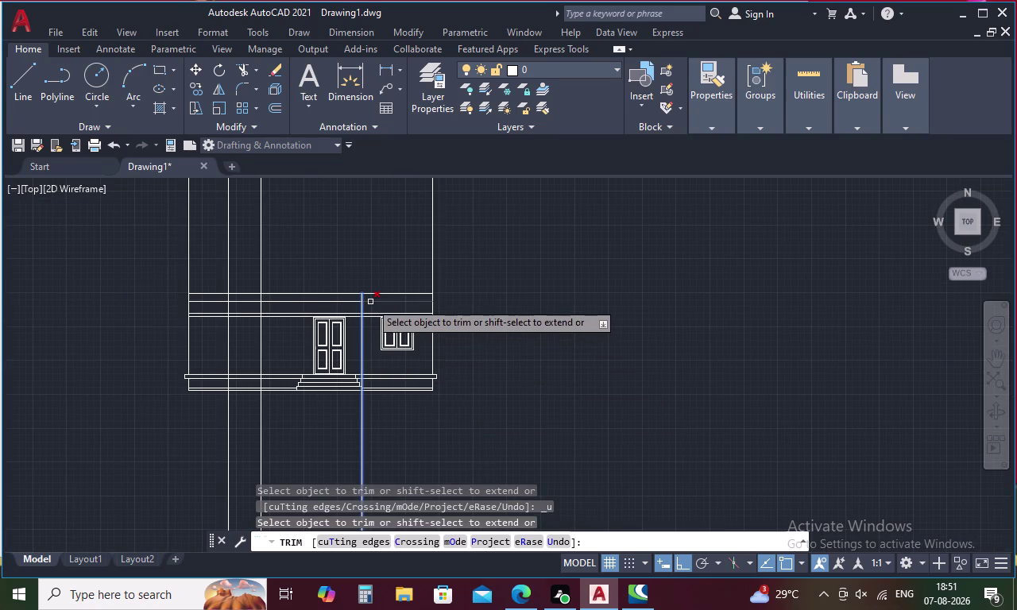
Trim the vertical line above the wall band and the lines crossing the steps.
scroll(up, 3)
drag(382, 302, 350, 312)
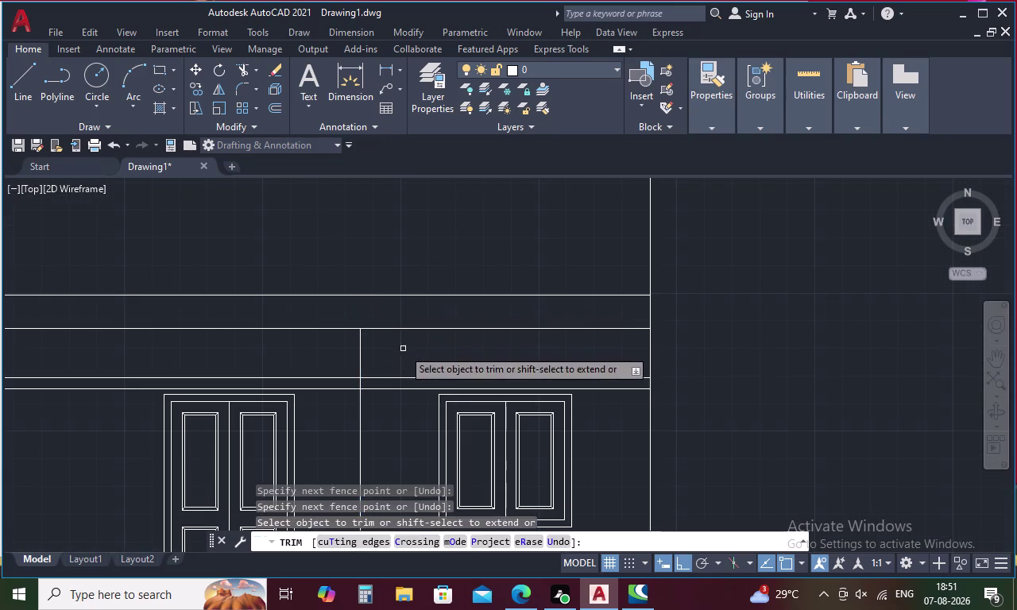
drag(399, 352, 320, 356)
click(359, 385)
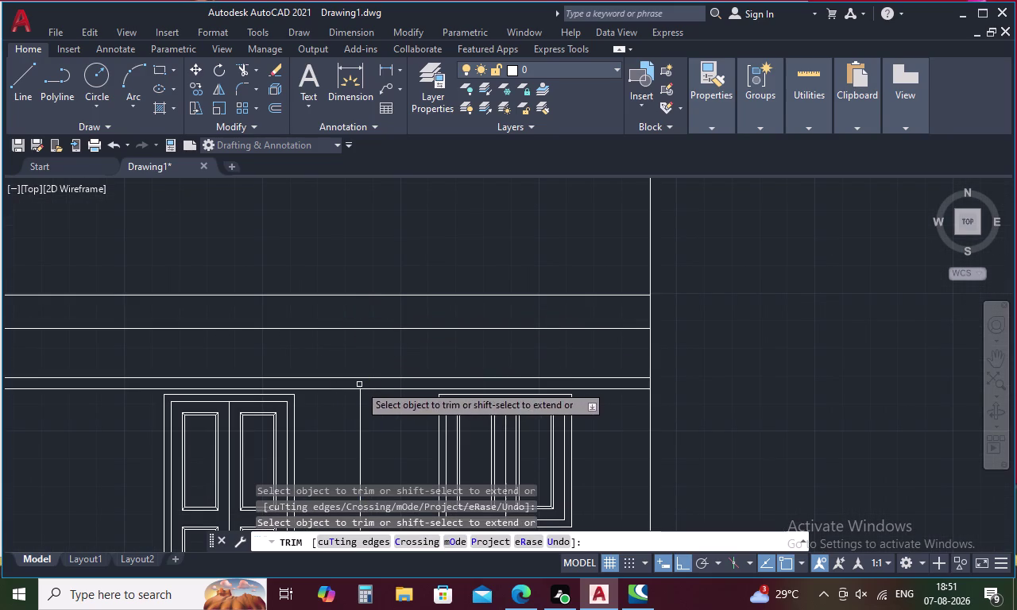
middle_drag(374, 425, 399, 245)
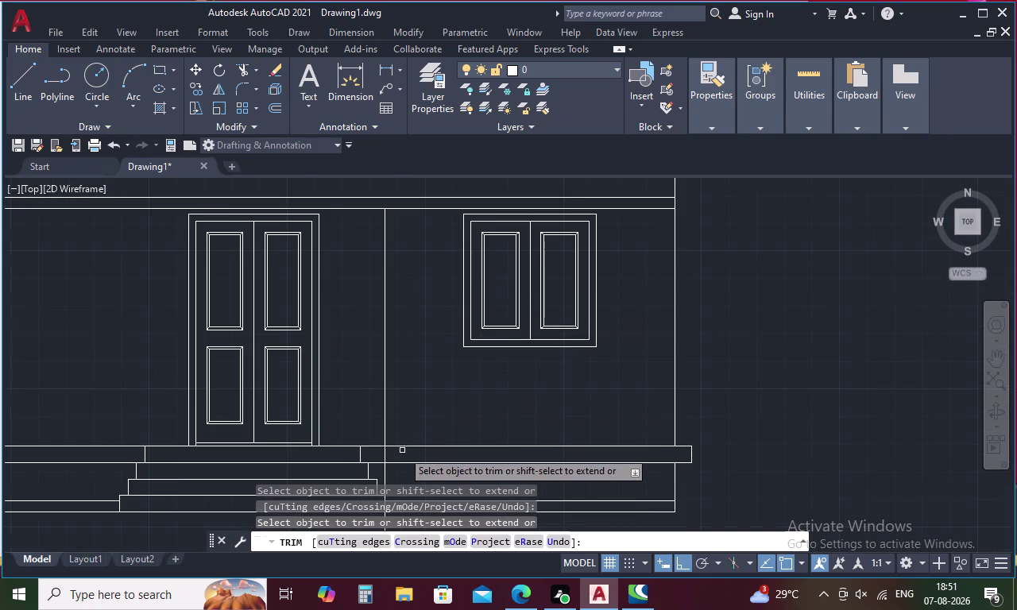
drag(394, 454, 376, 454)
key(Escape)
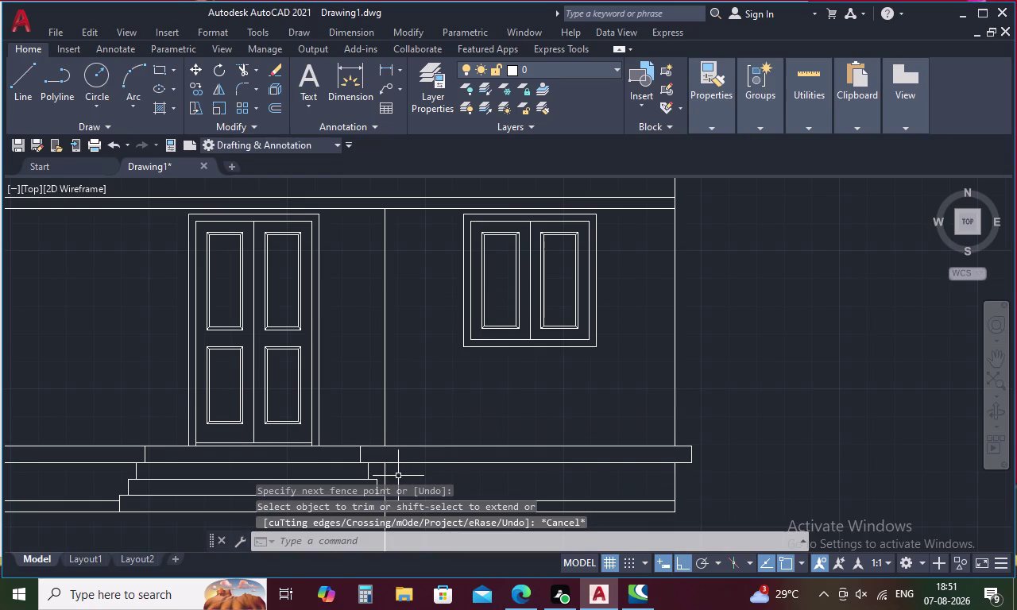
Delete the stray line below the plinth.
click(386, 476)
key(Delete)
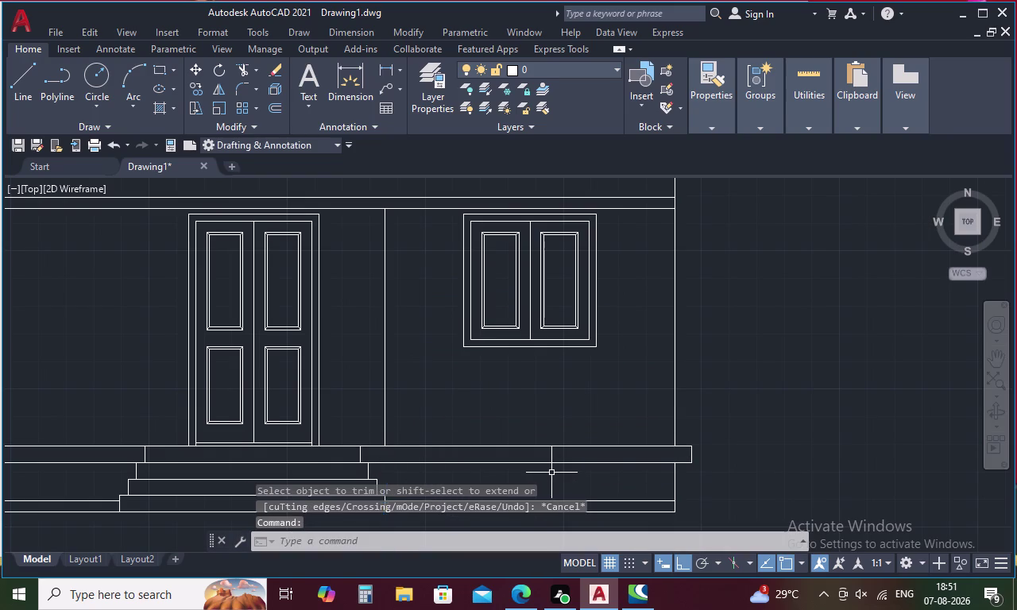
scroll(down, 3)
key(l)
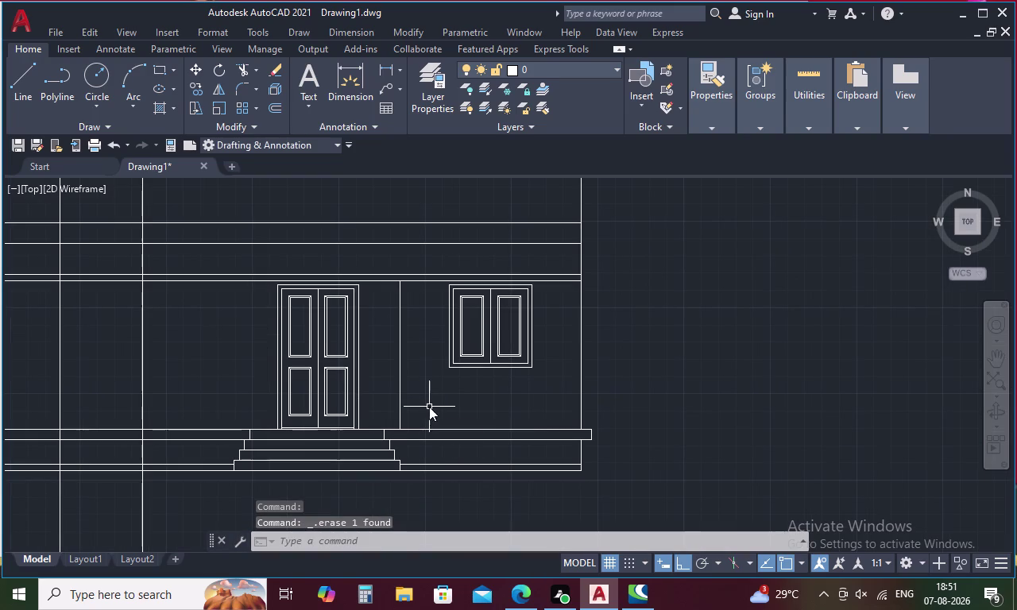
key(space)
key(Escape)
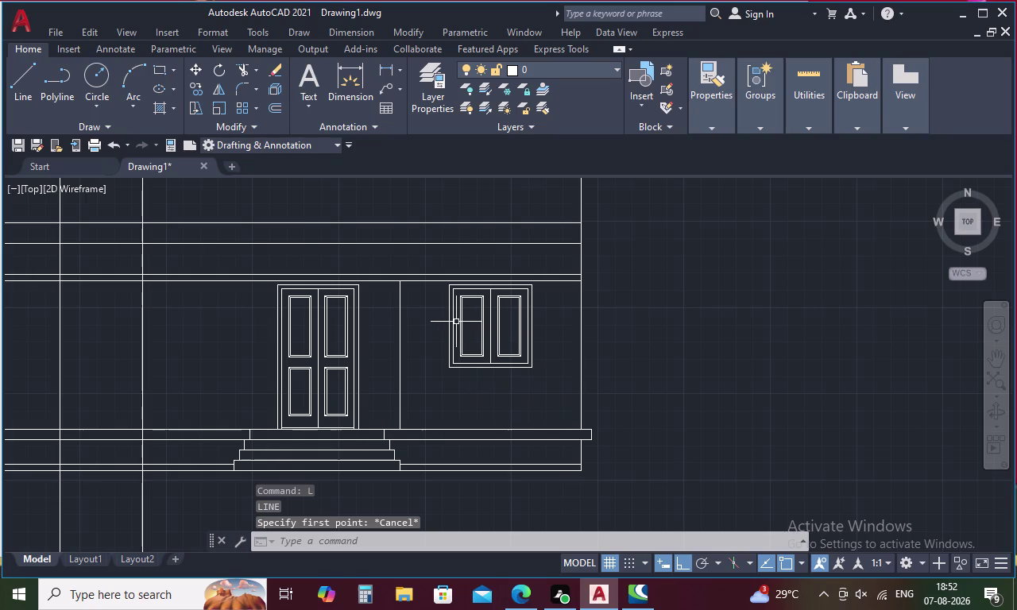
key(o)
key(space)
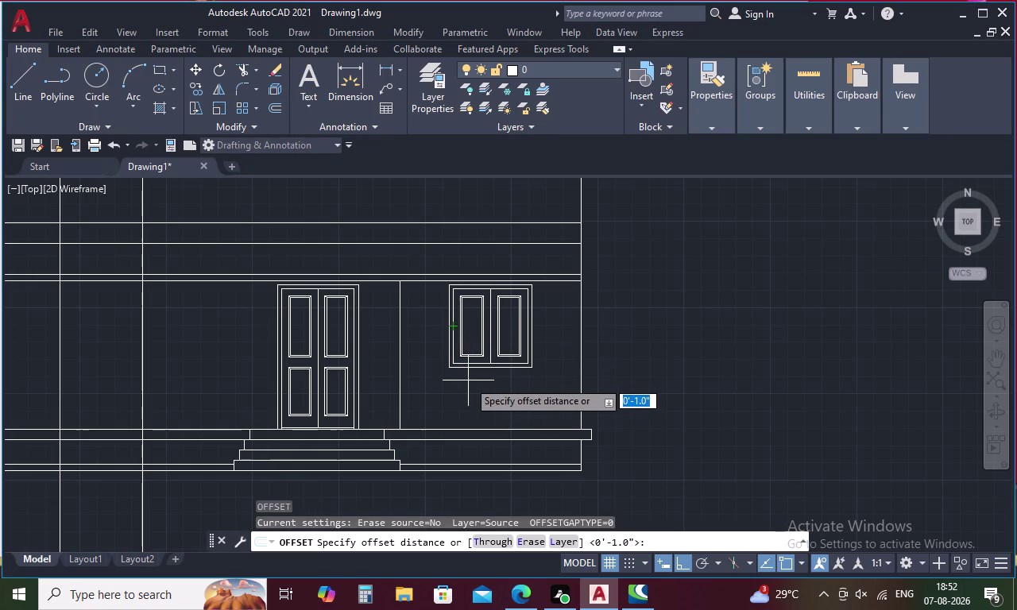
key(Escape)
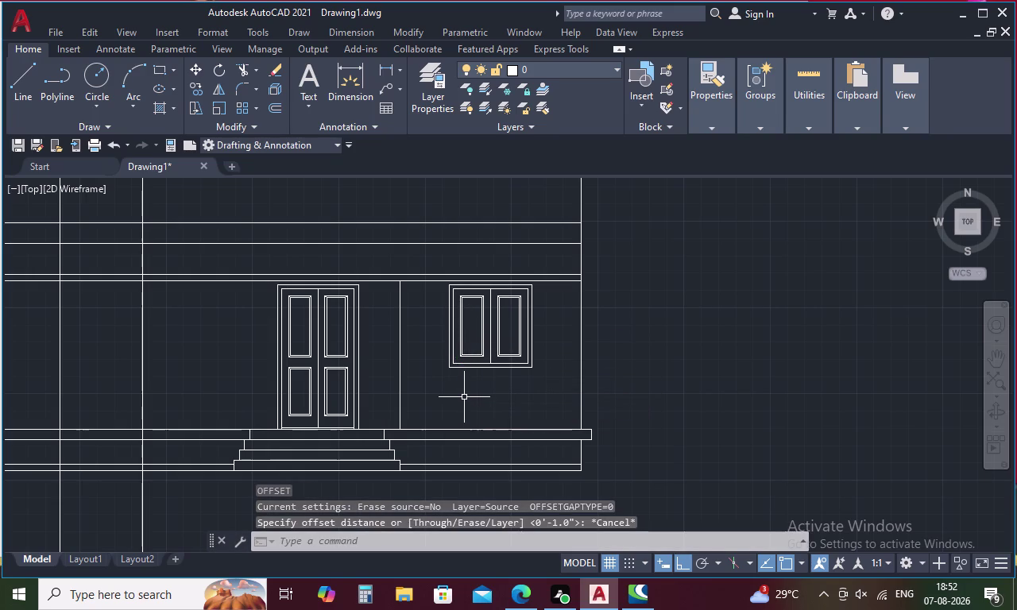
text(BR)
click(521, 456)
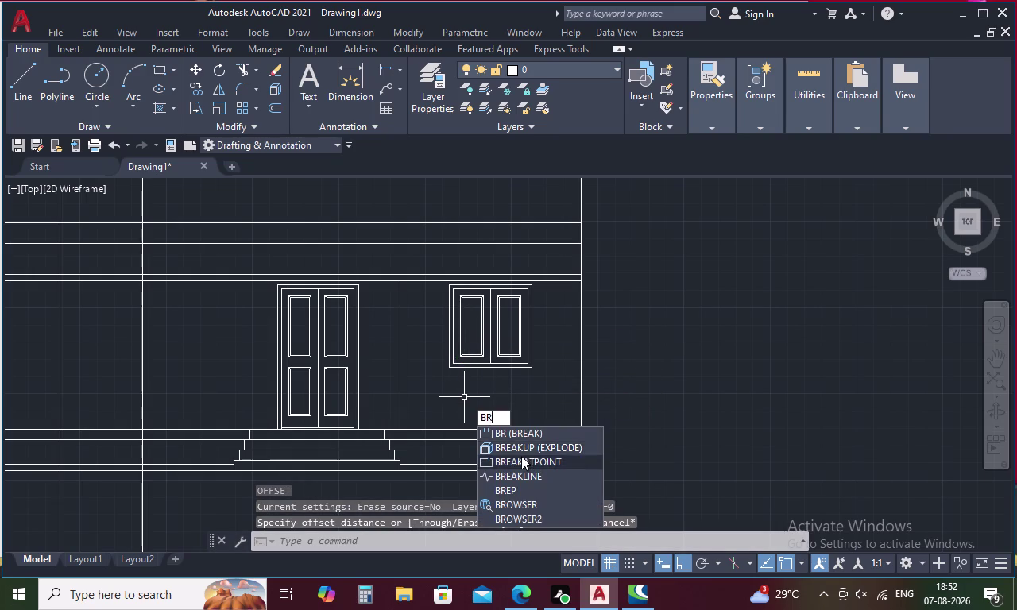
click(451, 430)
right_click(434, 399)
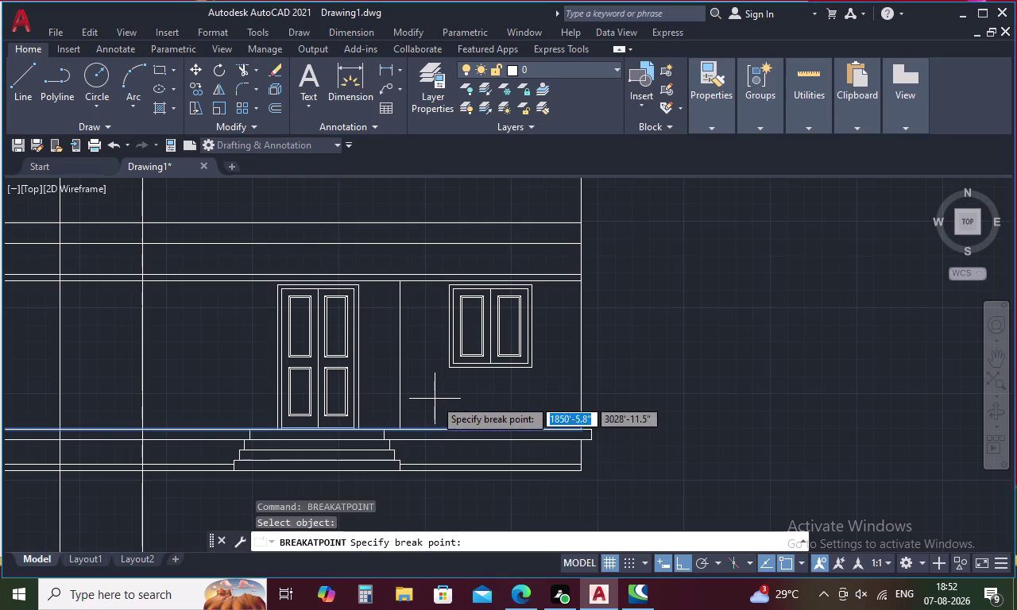
click(402, 433)
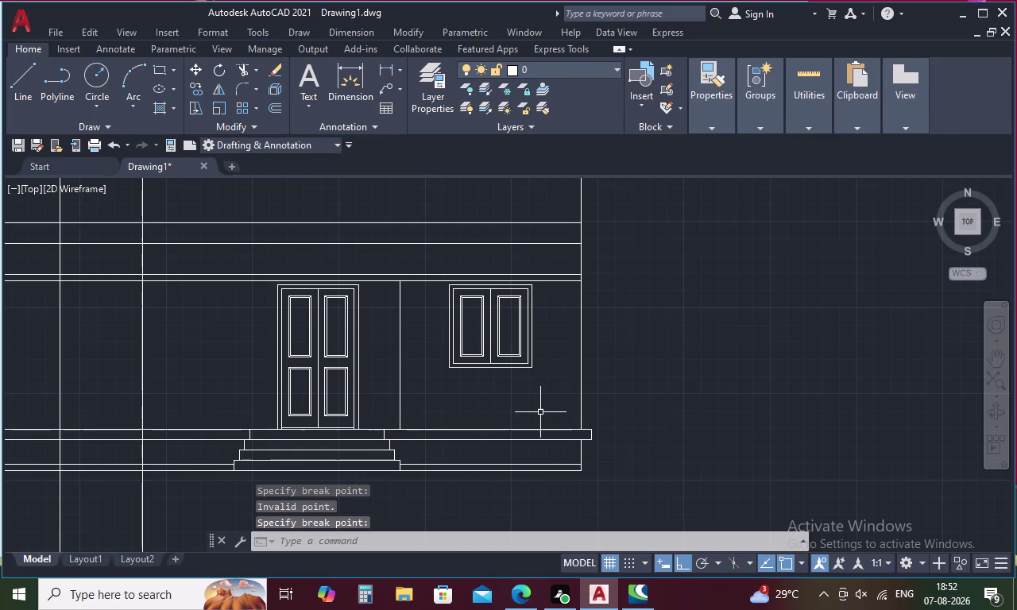
key(Escape)
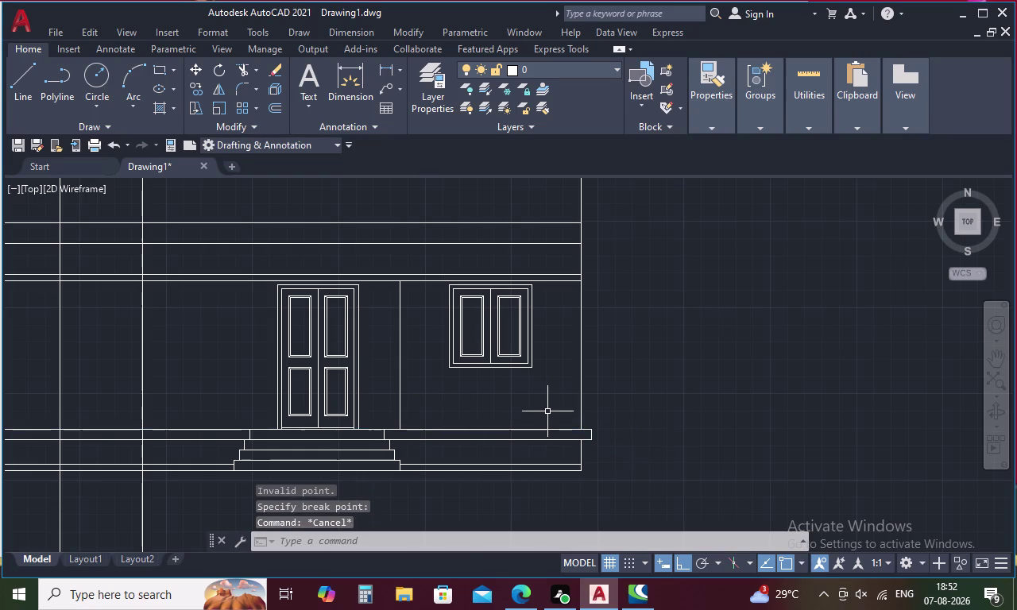
text(O)
key(space)
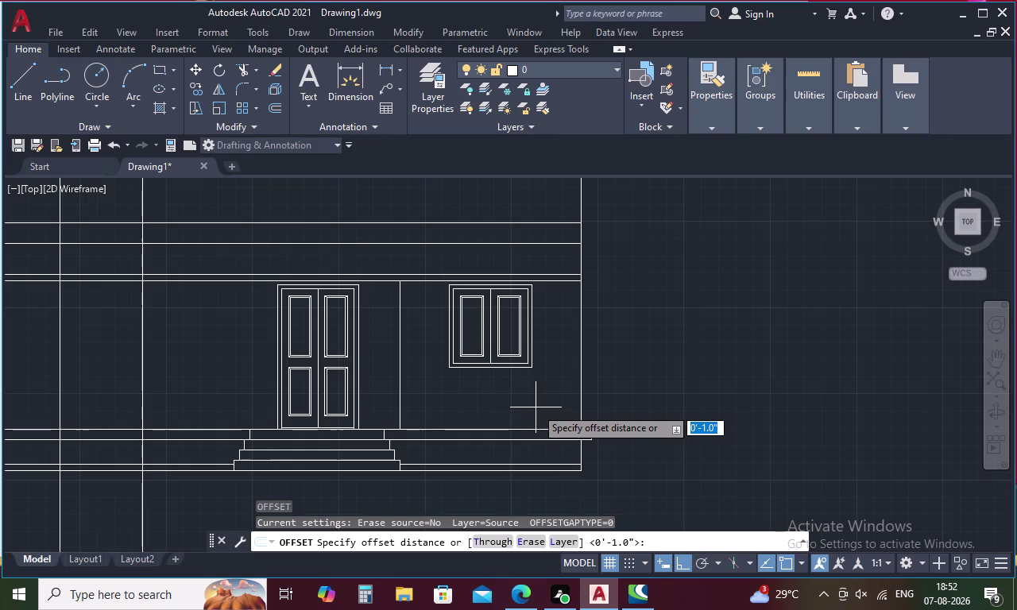
Try a 3' offset of the plinth line, then cancel it.
key(1)
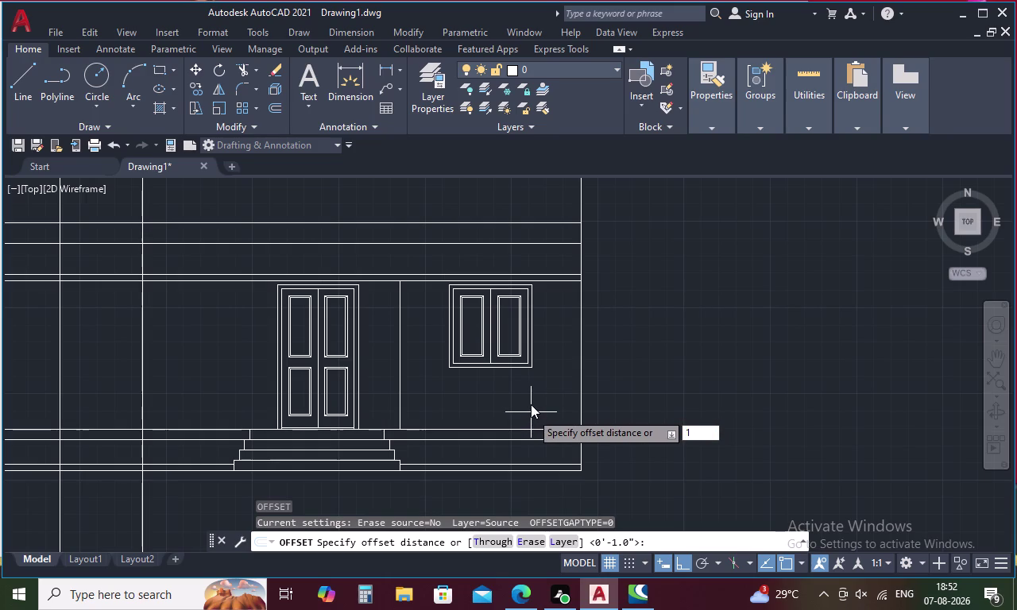
key(BackSpace)
text(3')
key(space)
click(527, 430)
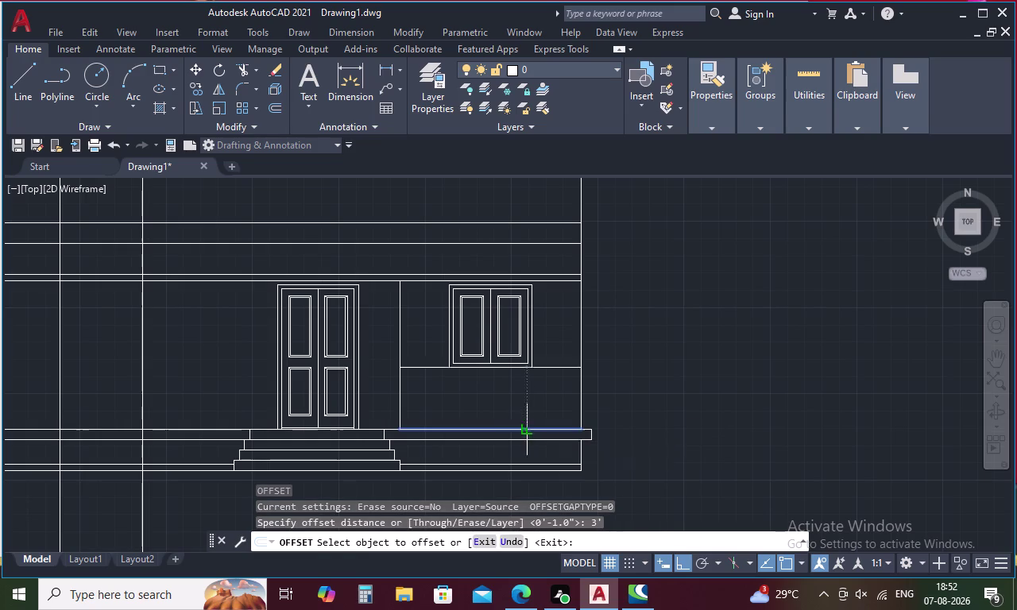
key(Escape)
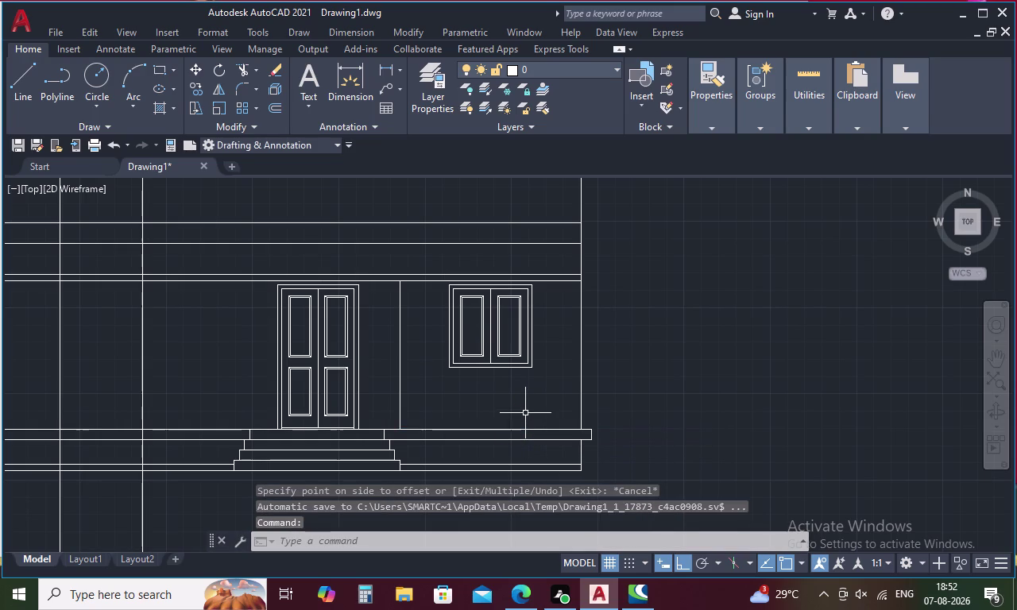
text(0)
key(space)
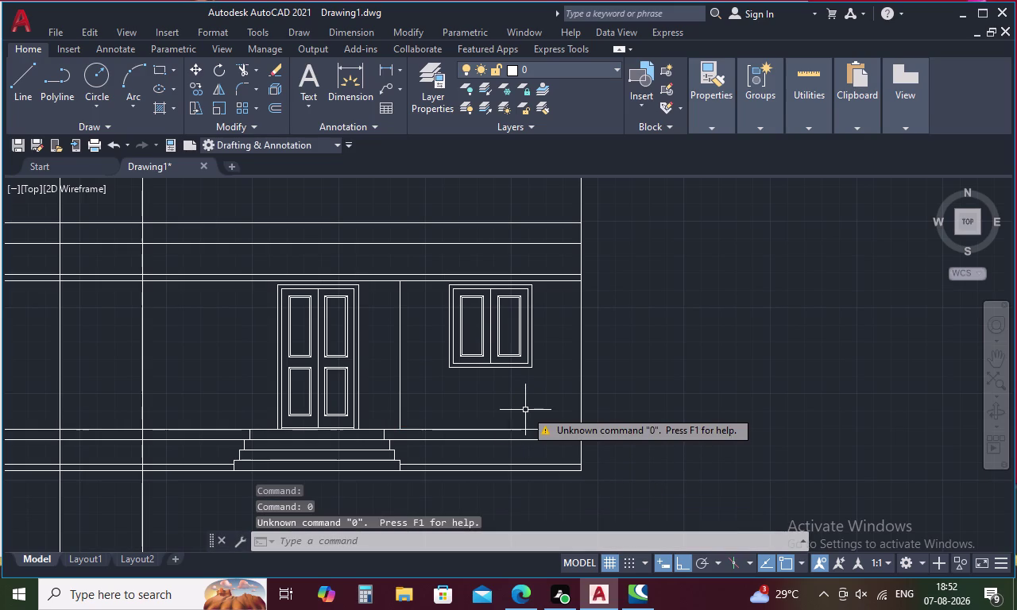
text(2)
key(space)
key(Escape)
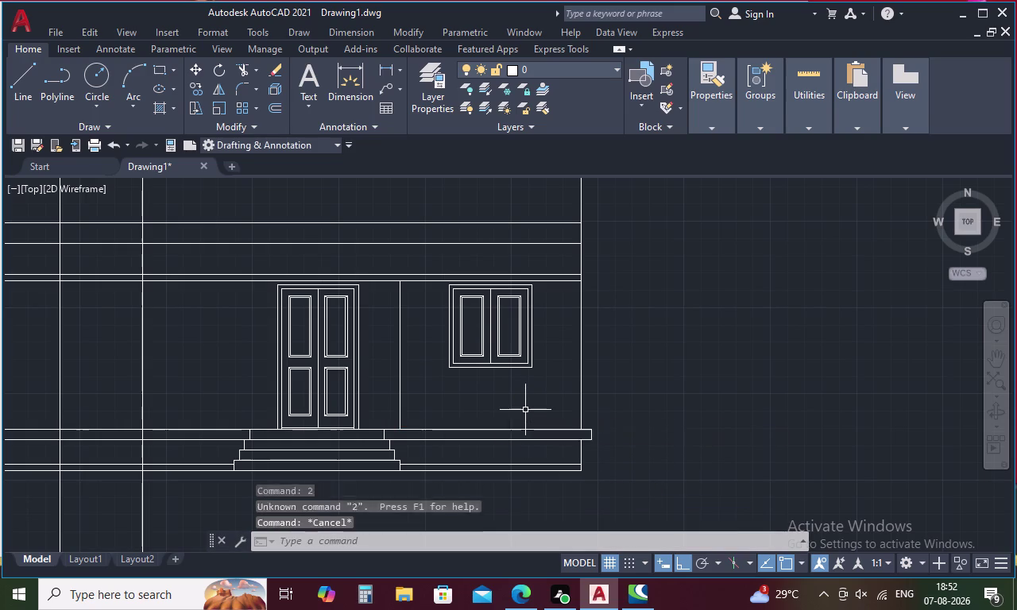
Try a 2' offset of the plinth line, then cancel it.
text(O 2')
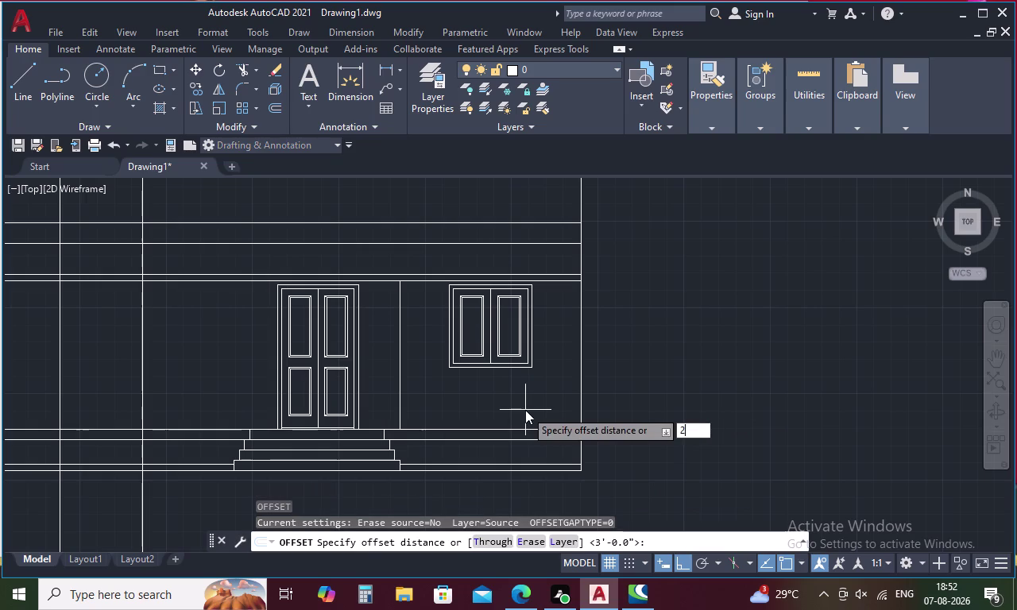
key(space)
click(526, 428)
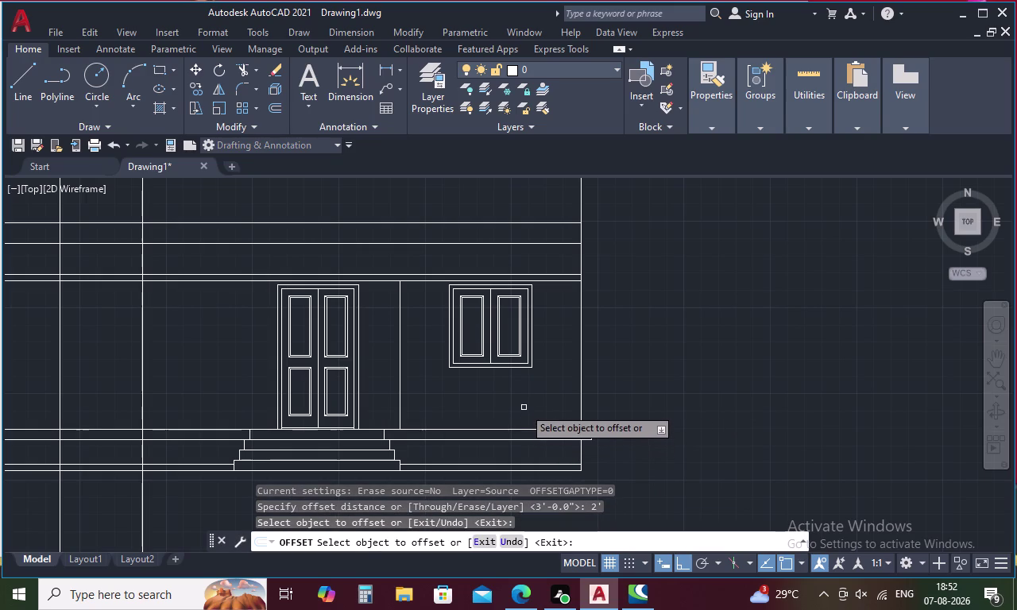
click(525, 428)
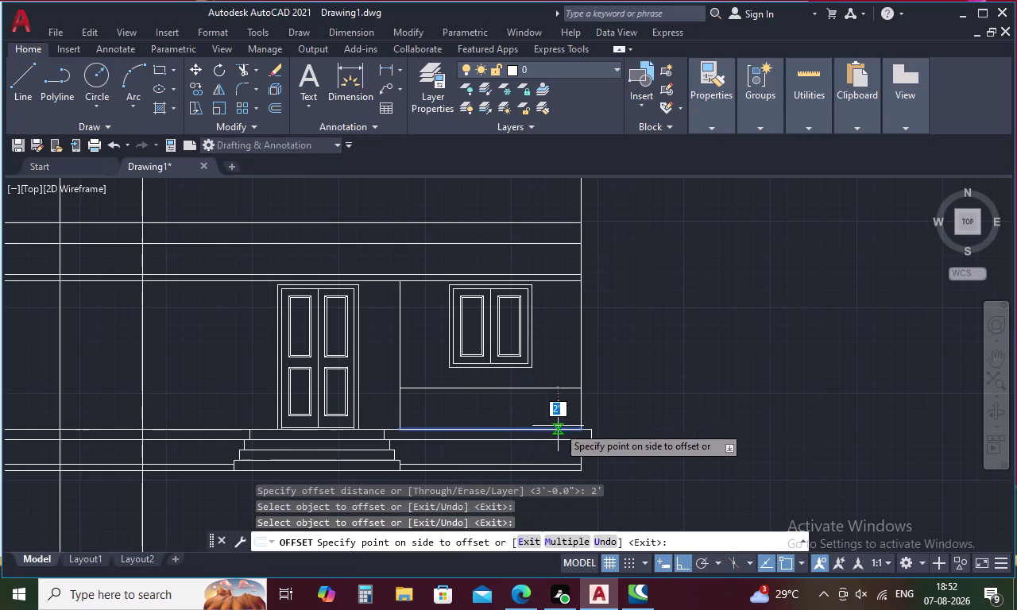
key(Escape)
Offset the plinth line 1.5' upward.
key(o)
key(space)
key(1)
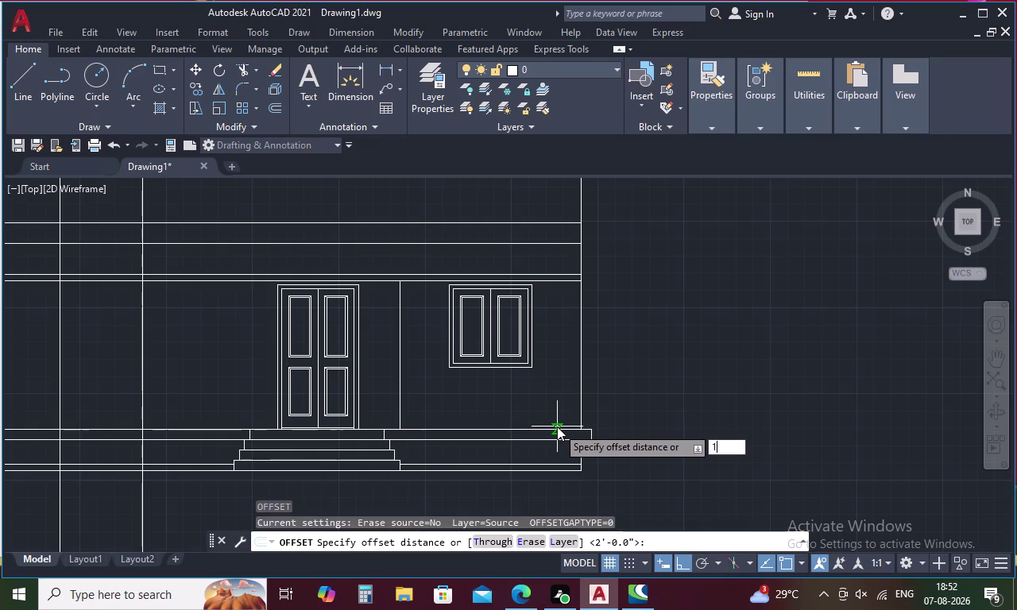
text(.5)
text(')
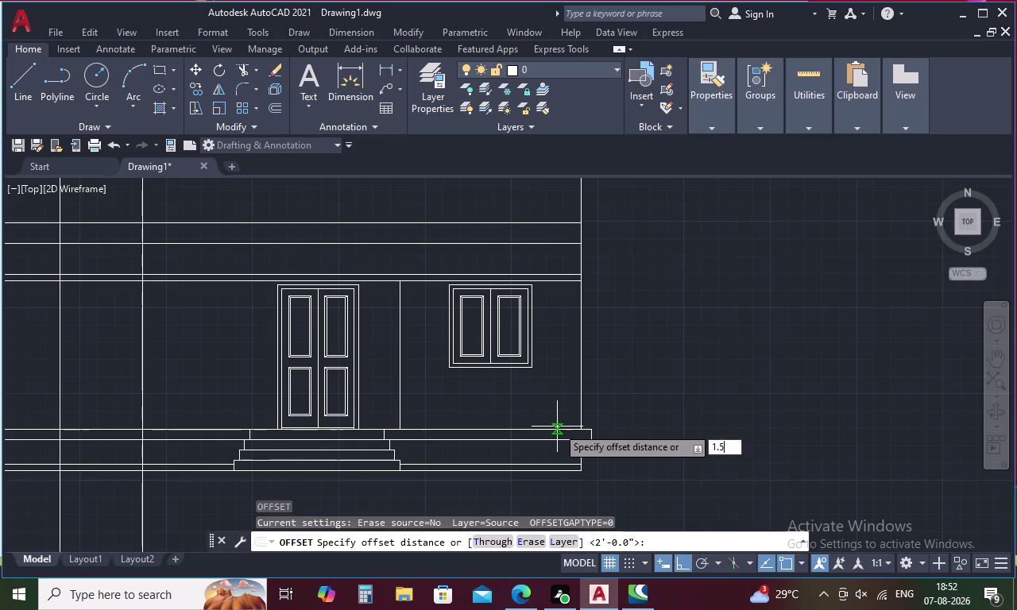
key(space)
click(556, 429)
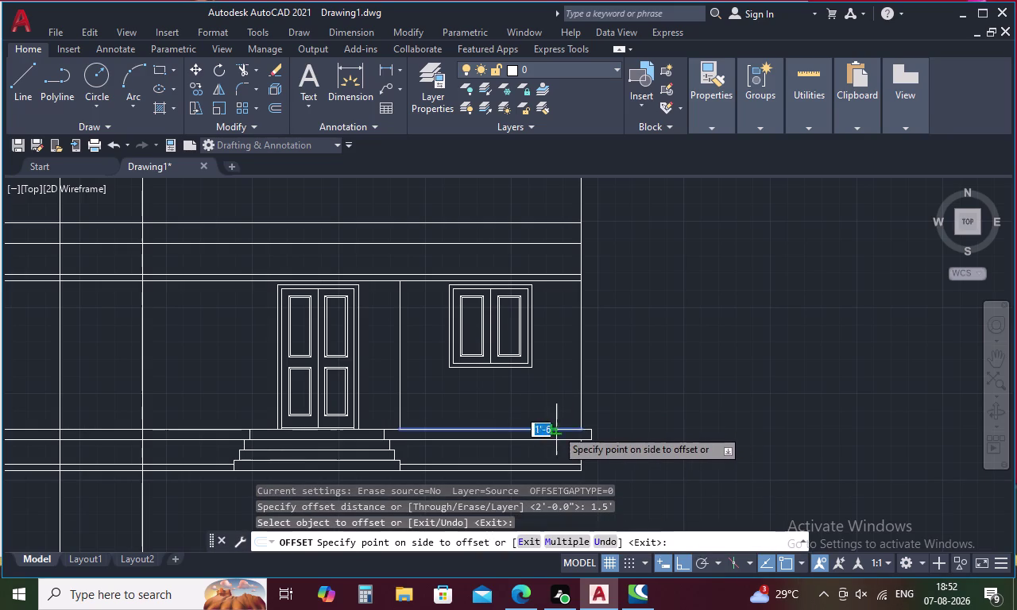
click(552, 410)
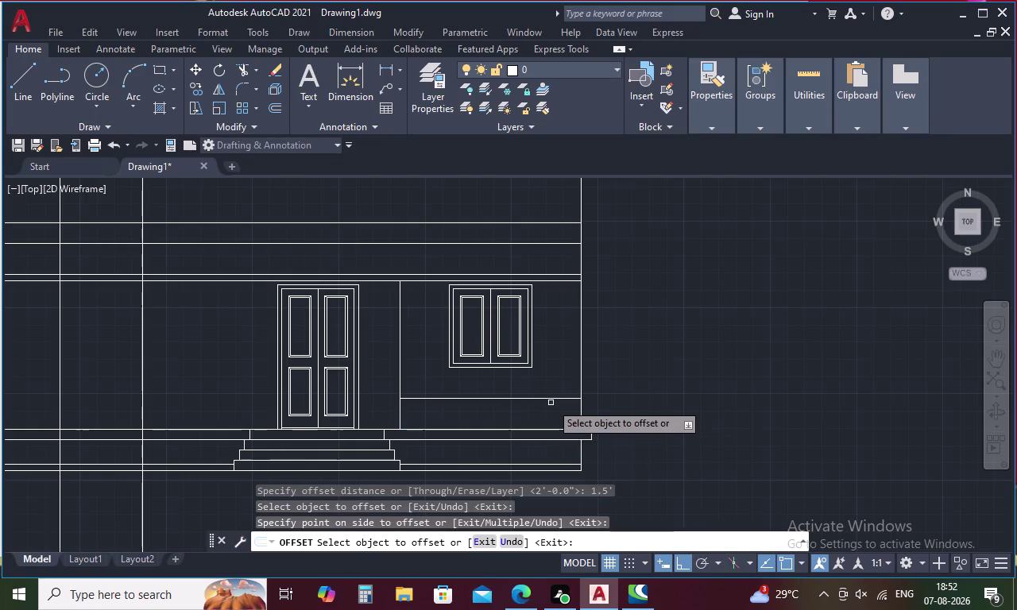
Offset successive 1.5' copies up the wall past the window.
click(552, 397)
click(550, 384)
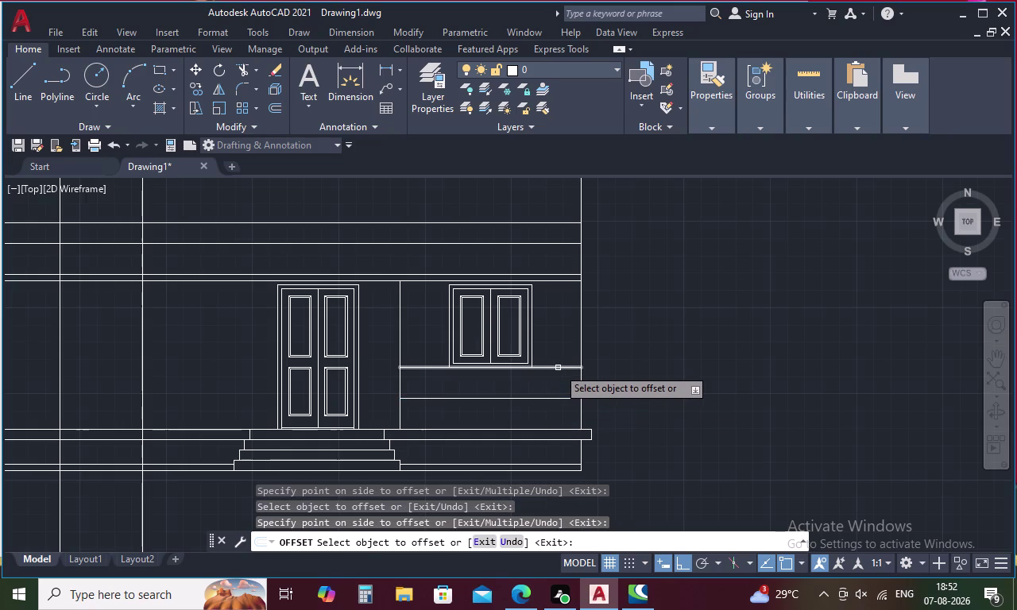
click(558, 368)
click(553, 340)
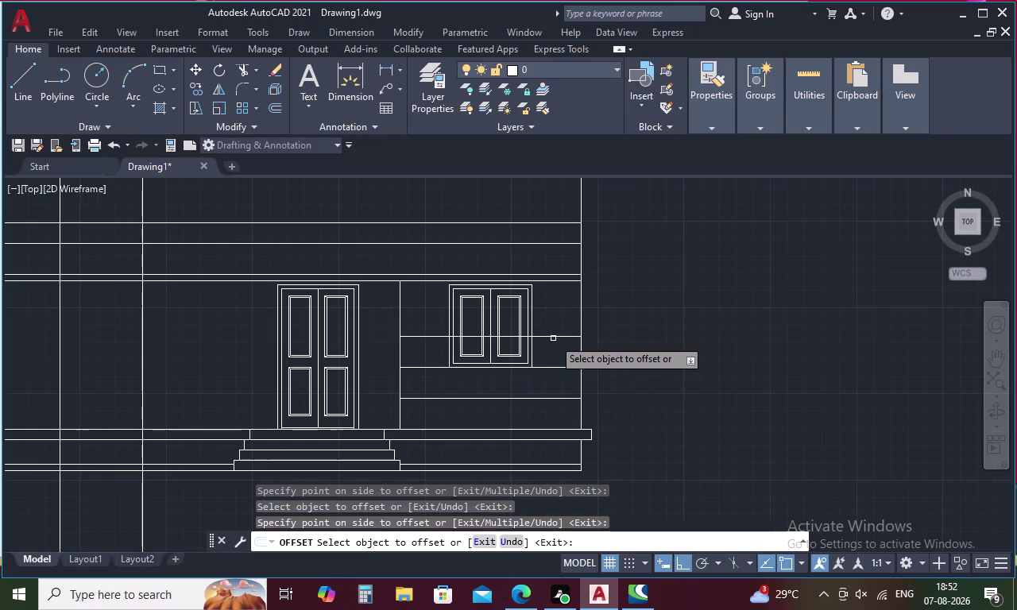
click(553, 337)
click(553, 313)
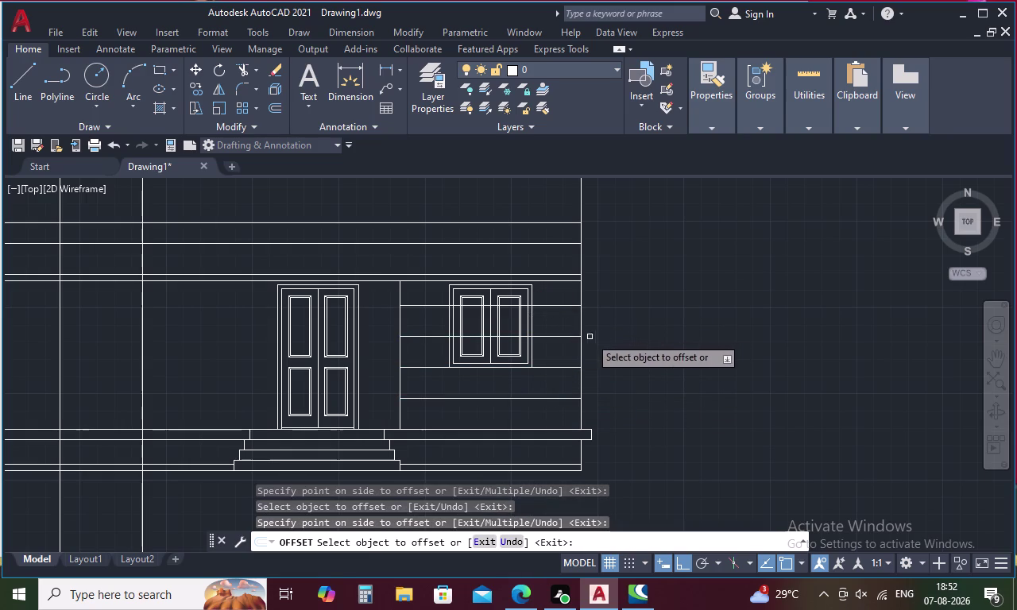
key(Escape)
scroll(up, 3)
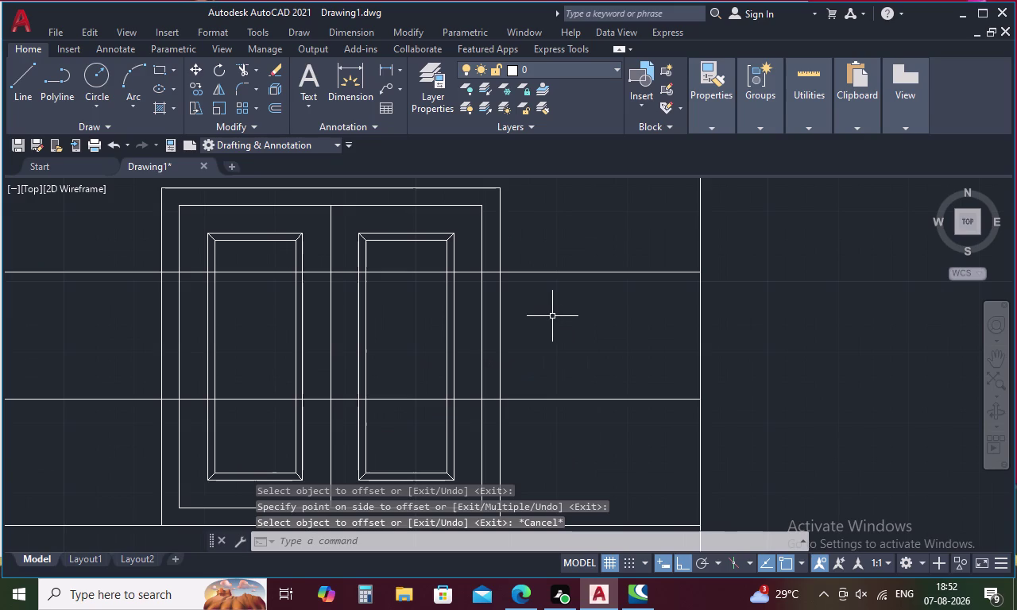
Fence-trim the wall line segments running through the window.
text(TR)
key(space)
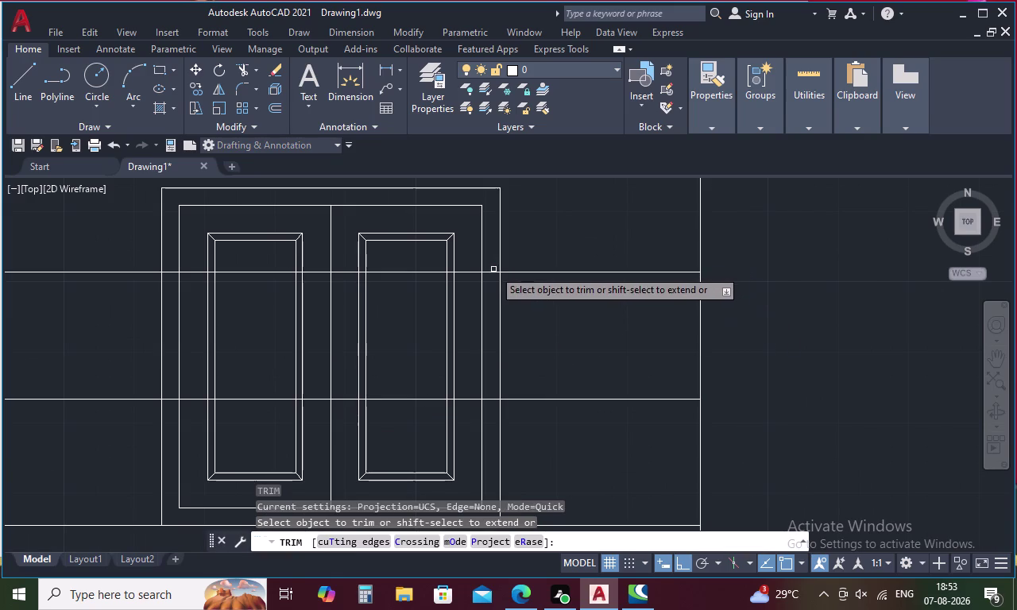
drag(491, 267, 491, 286)
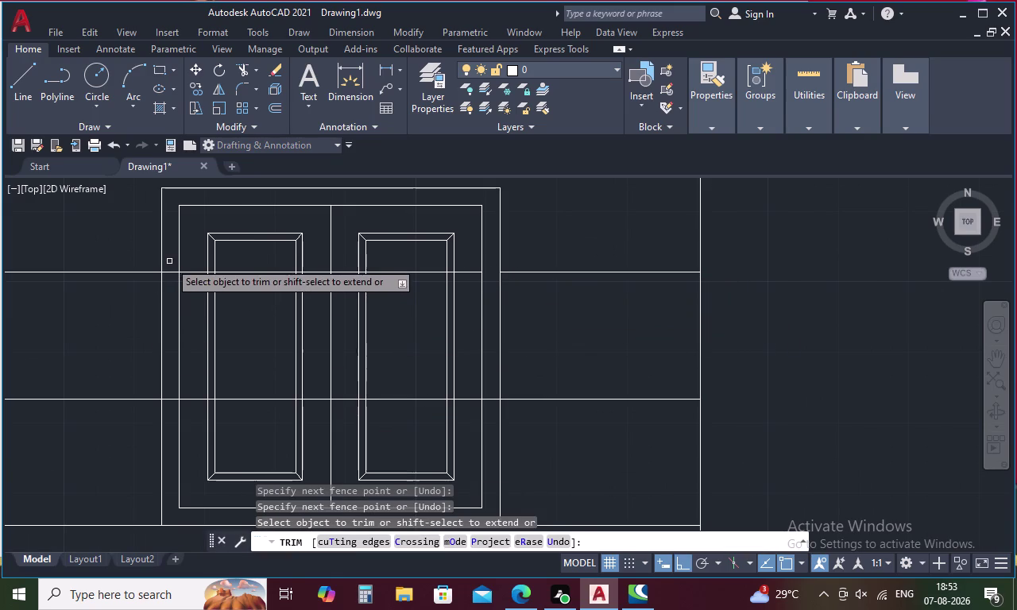
drag(169, 261, 171, 291)
drag(172, 387, 171, 412)
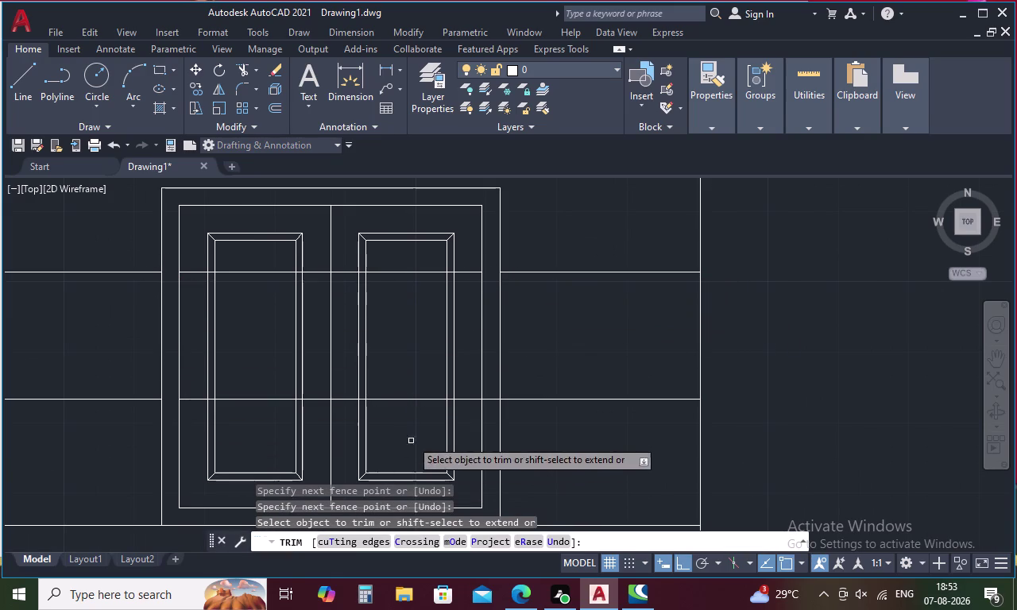
drag(493, 395, 494, 419)
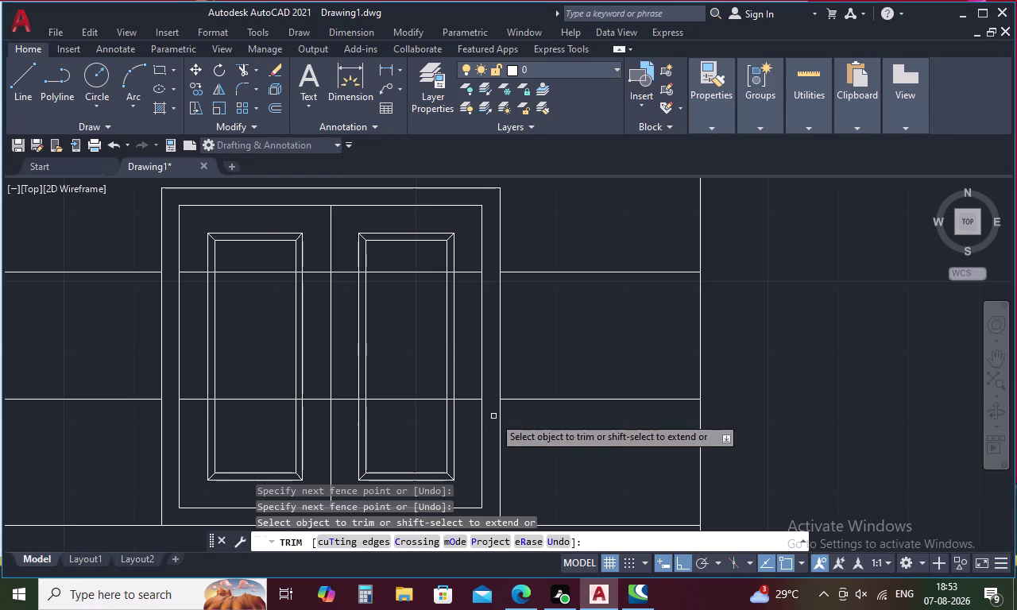
middle_drag(527, 429, 557, 320)
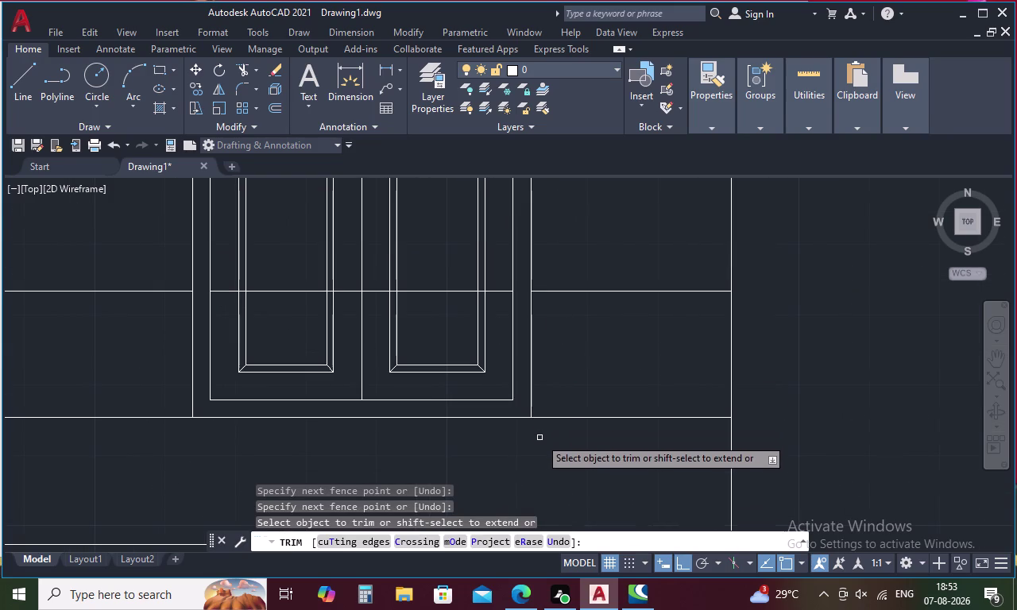
key(Escape)
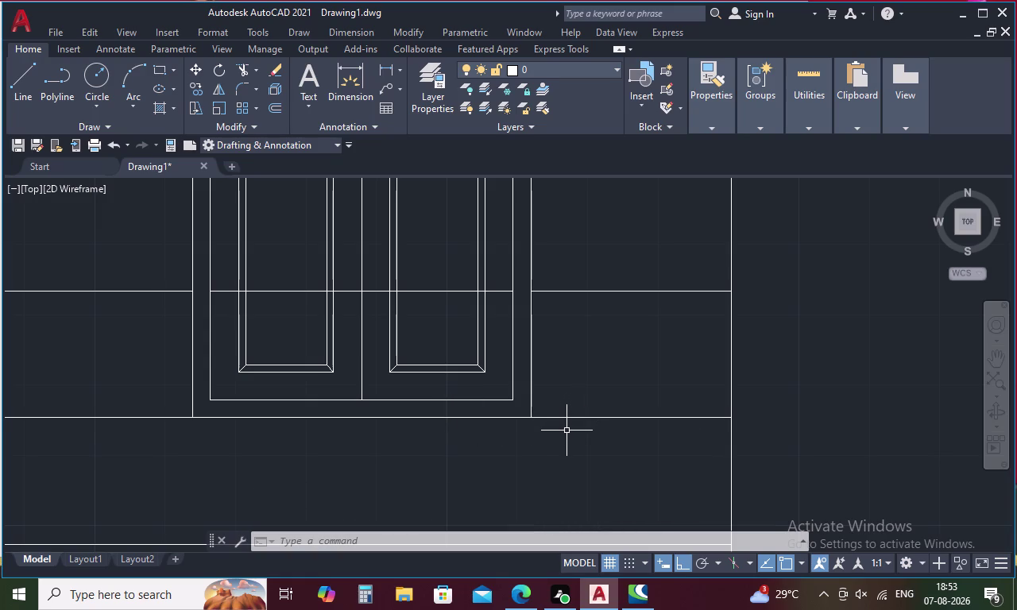
Delete the two stray horizontal lines across the window panes.
scroll(down, 3)
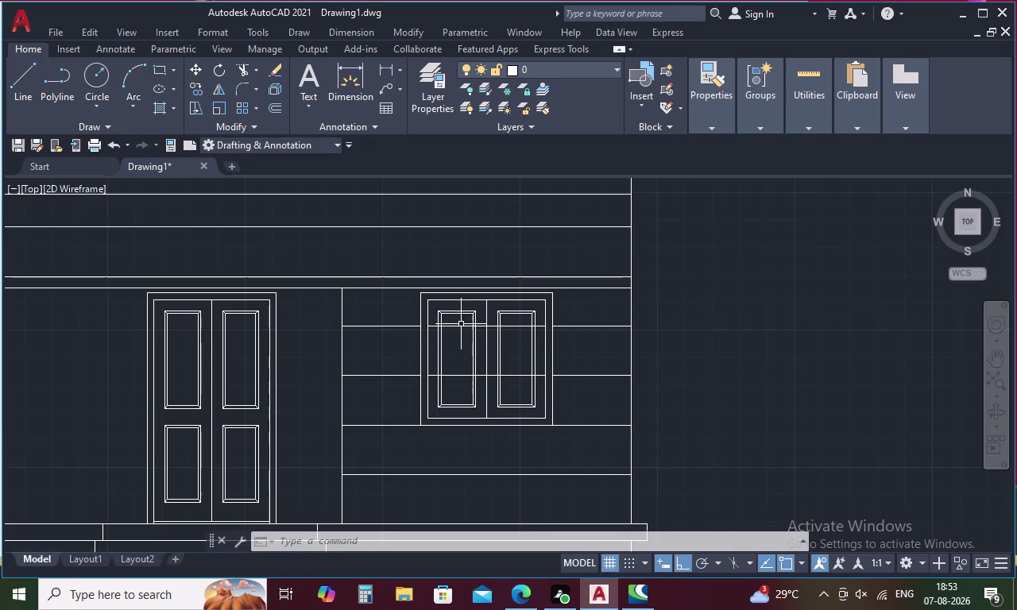
click(461, 324)
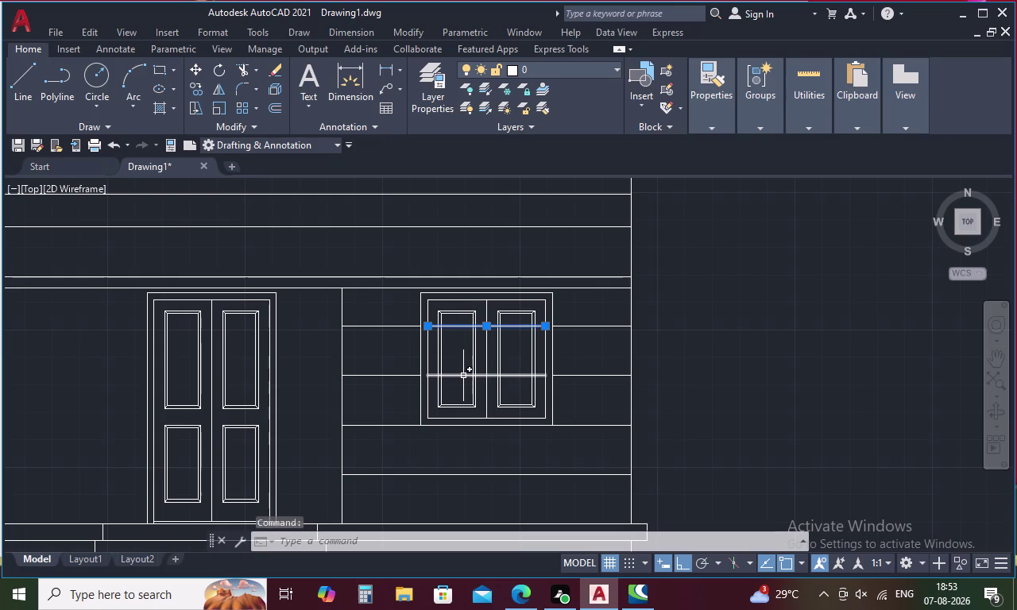
click(463, 375)
key(Delete)
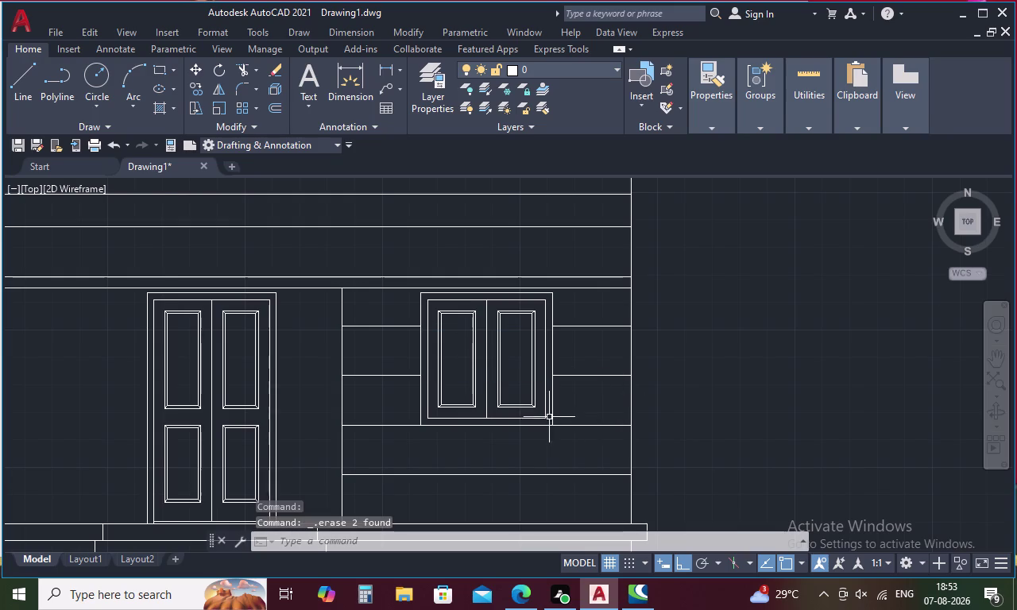
scroll(down, 3)
scroll(down, 3)
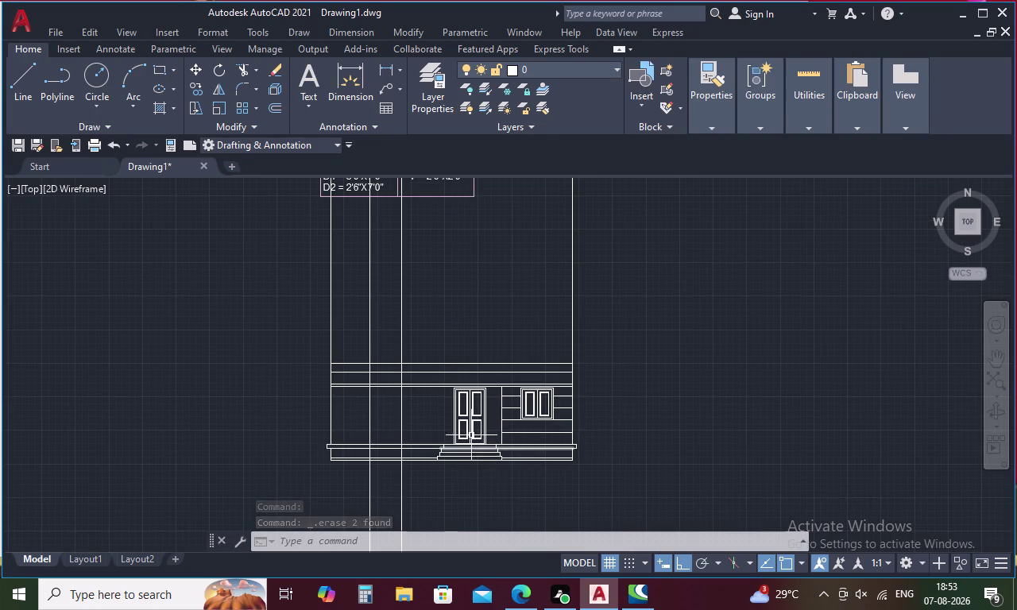
scroll(up, 3)
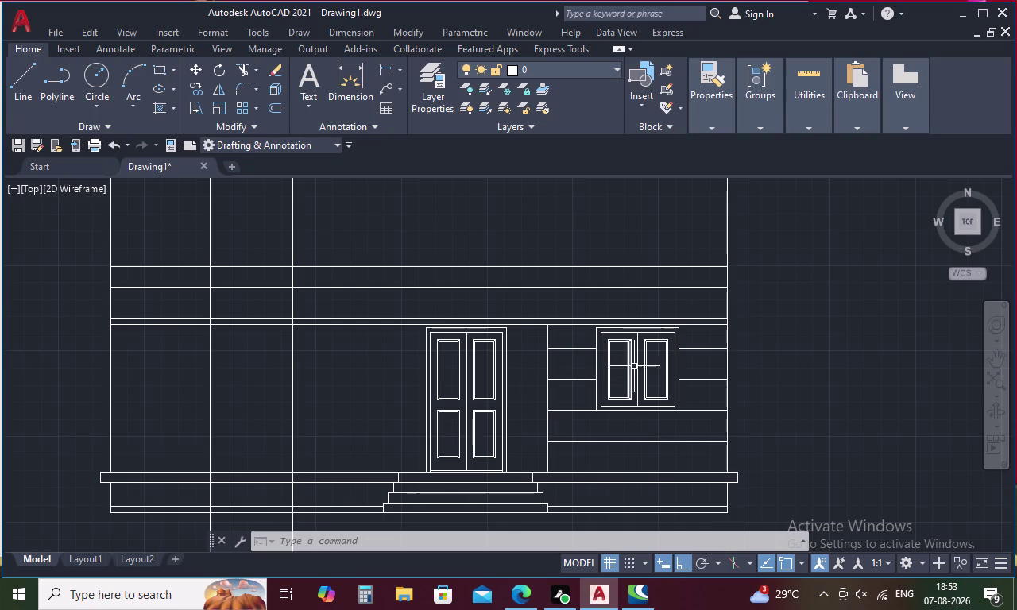
Select all the lines of the framed window.
scroll(up, 3)
drag(798, 370, 522, 395)
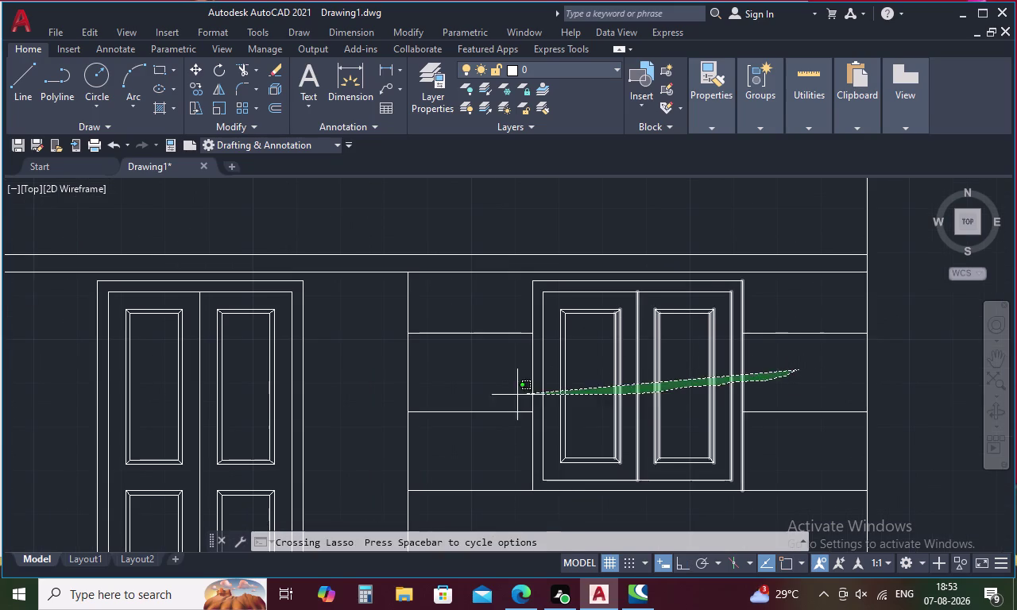
drag(521, 395, 485, 390)
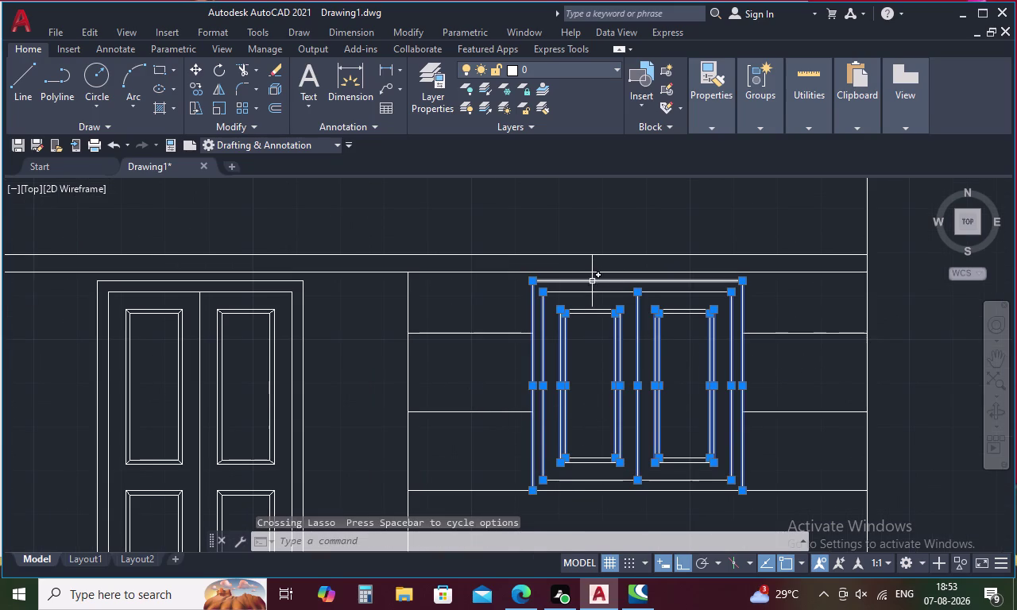
drag(591, 275, 592, 484)
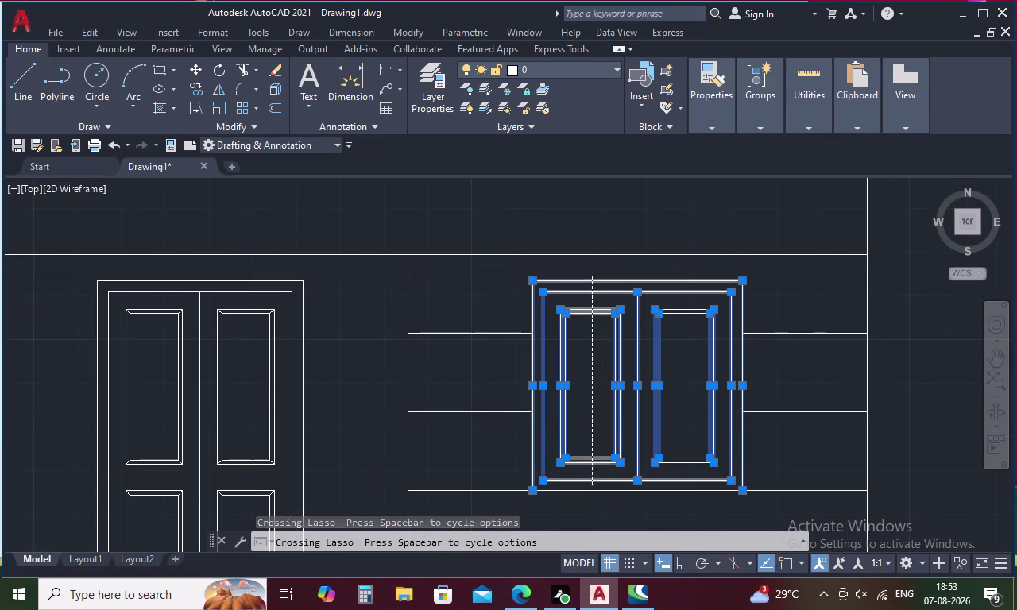
click(590, 490)
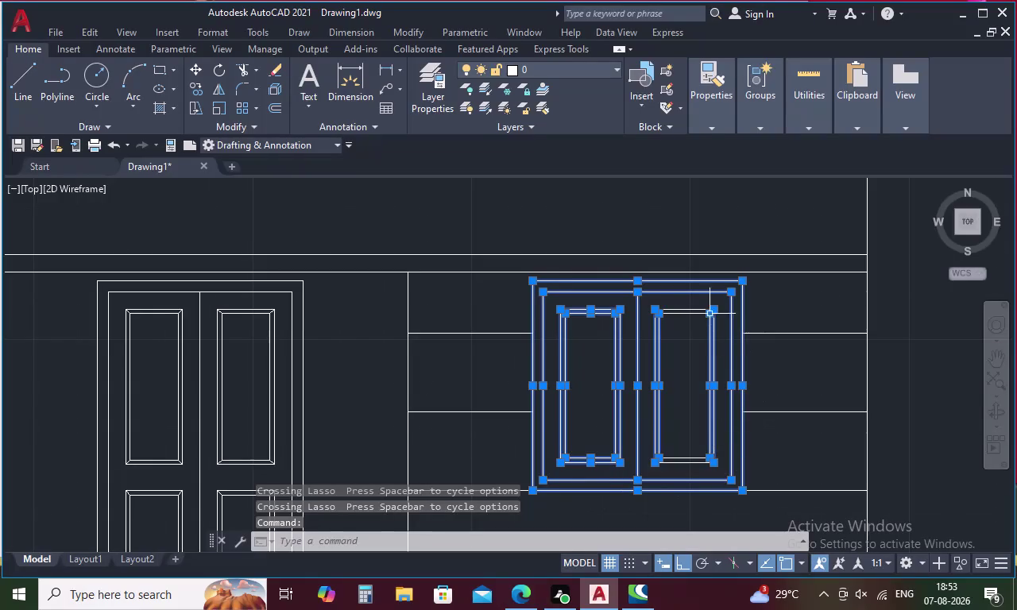
drag(698, 297, 689, 470)
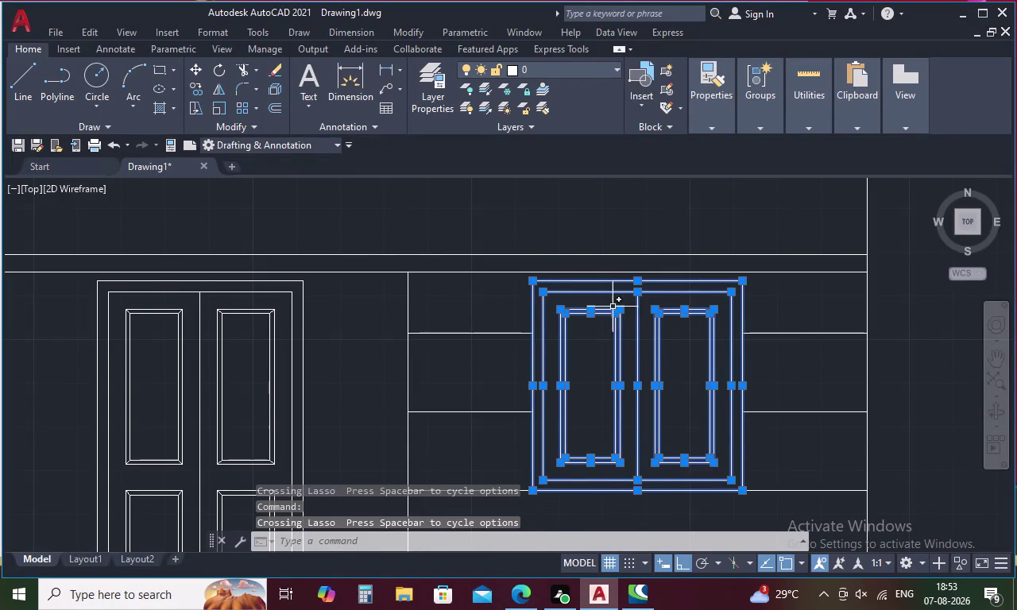
drag(607, 304, 587, 464)
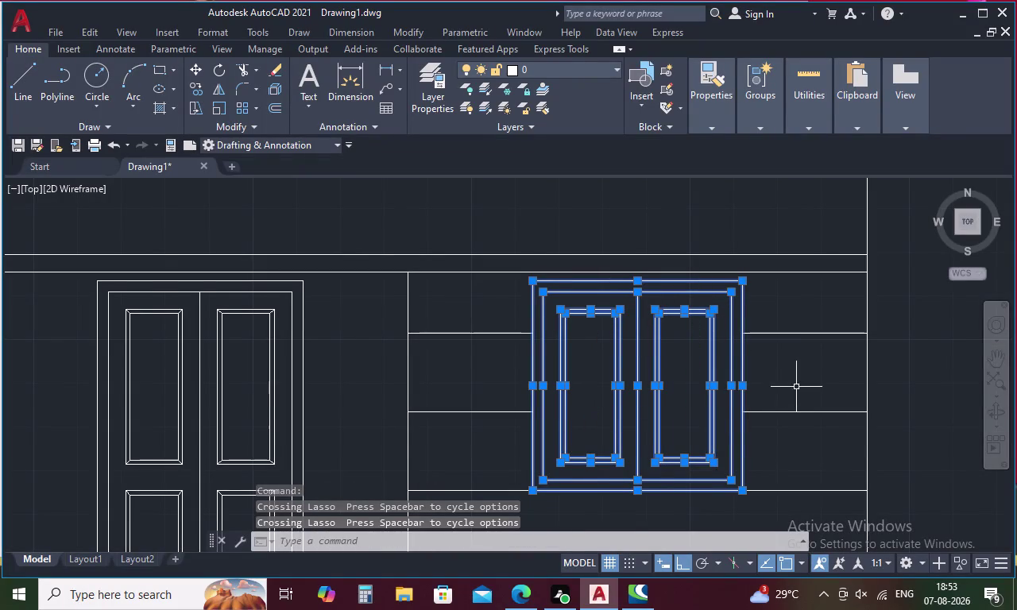
Copy the selected window to the wall left of the door.
right_click(796, 387)
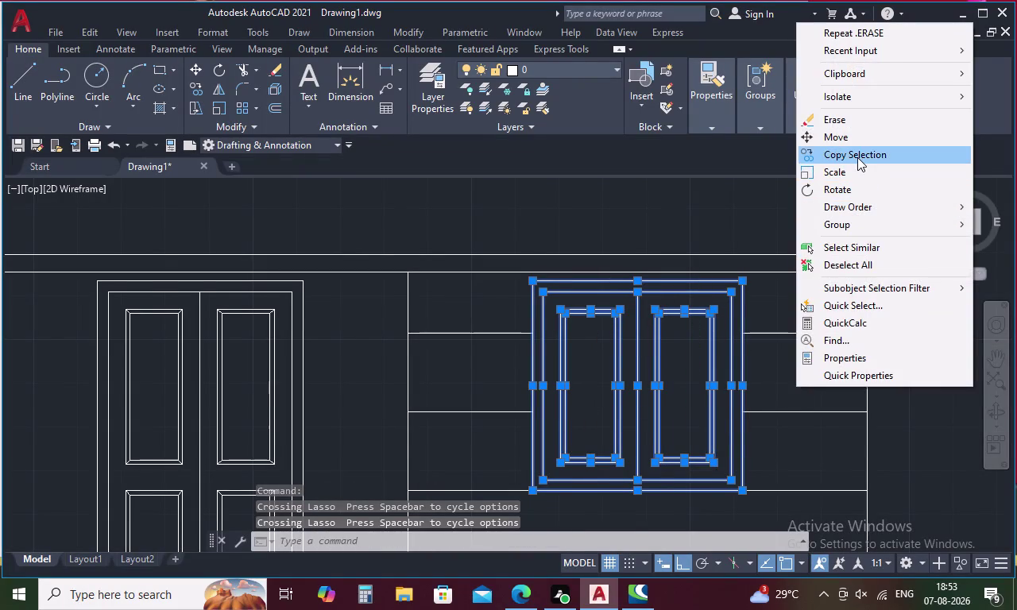
click(858, 157)
click(535, 285)
scroll(down, 3)
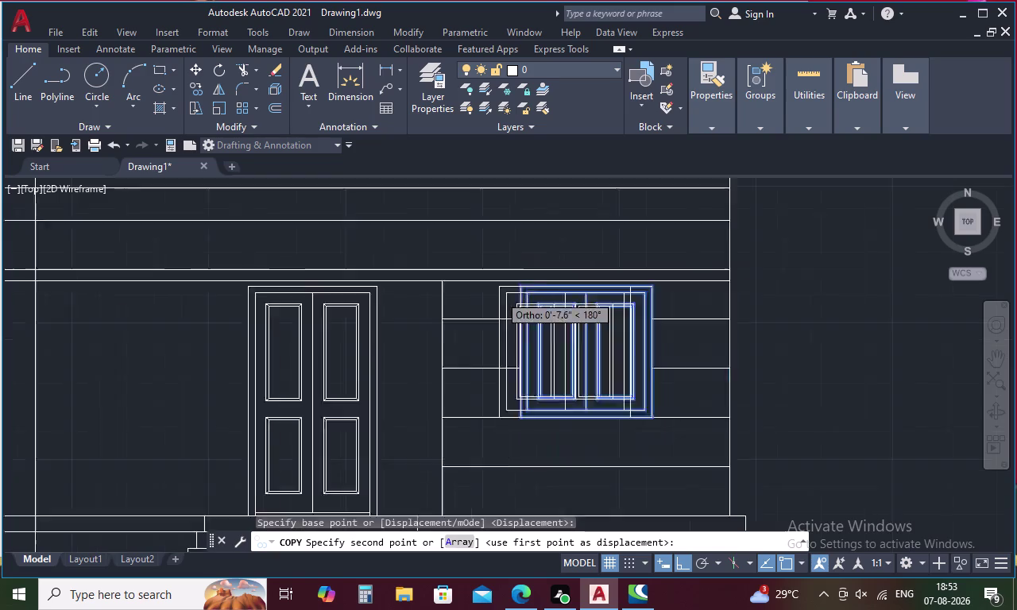
scroll(down, 3)
scroll(up, 3)
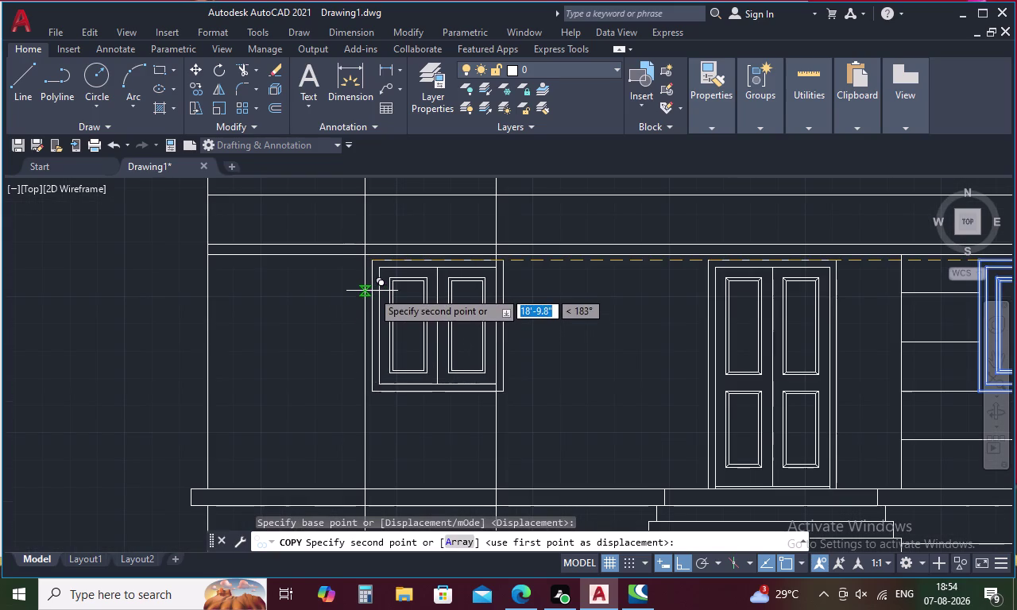
click(363, 262)
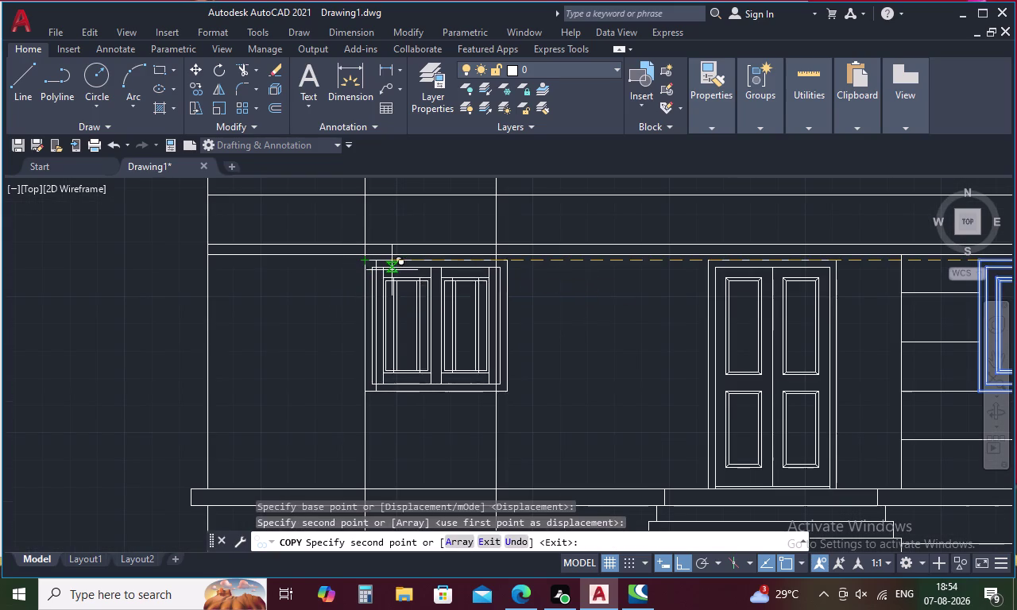
key(Escape)
Delete the lines caught by a stray selection beside the window.
drag(534, 403, 474, 402)
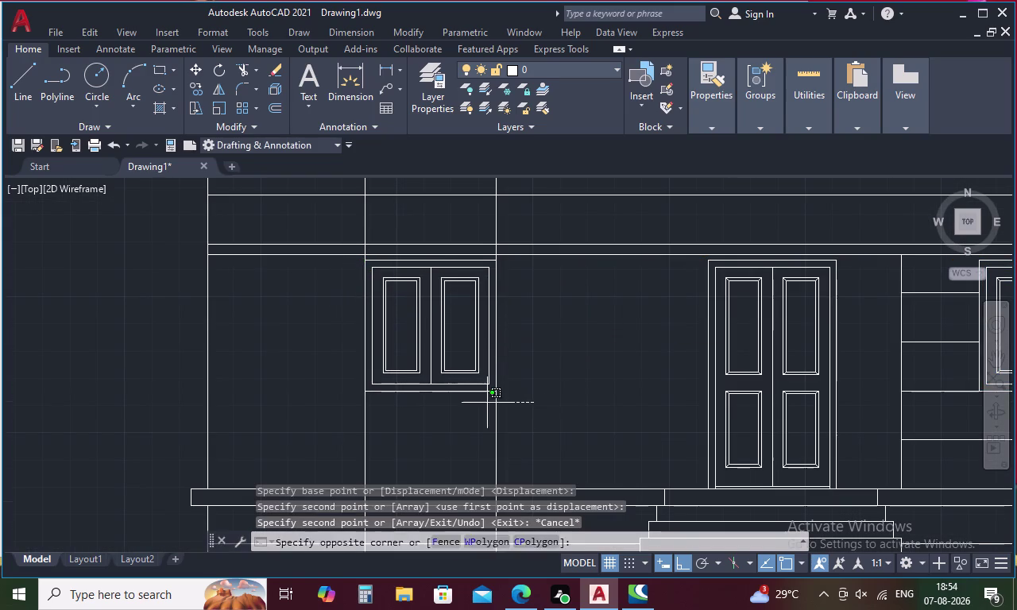
drag(474, 403, 334, 408)
key(Delete)
scroll(down, 3)
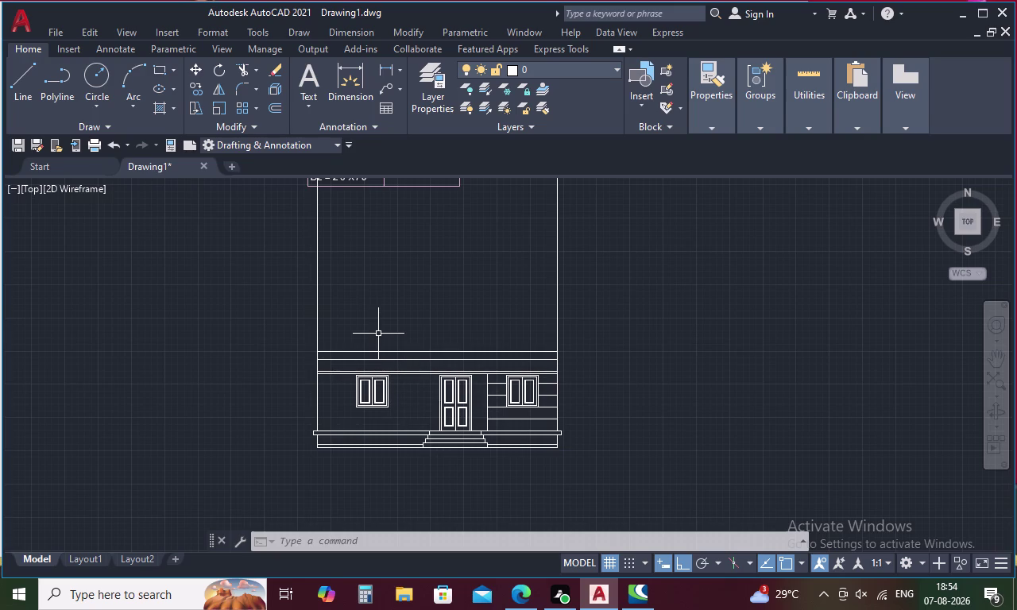
Add a vertical construction line (XL) through the plan's bedroom wall corner.
scroll(down, 3)
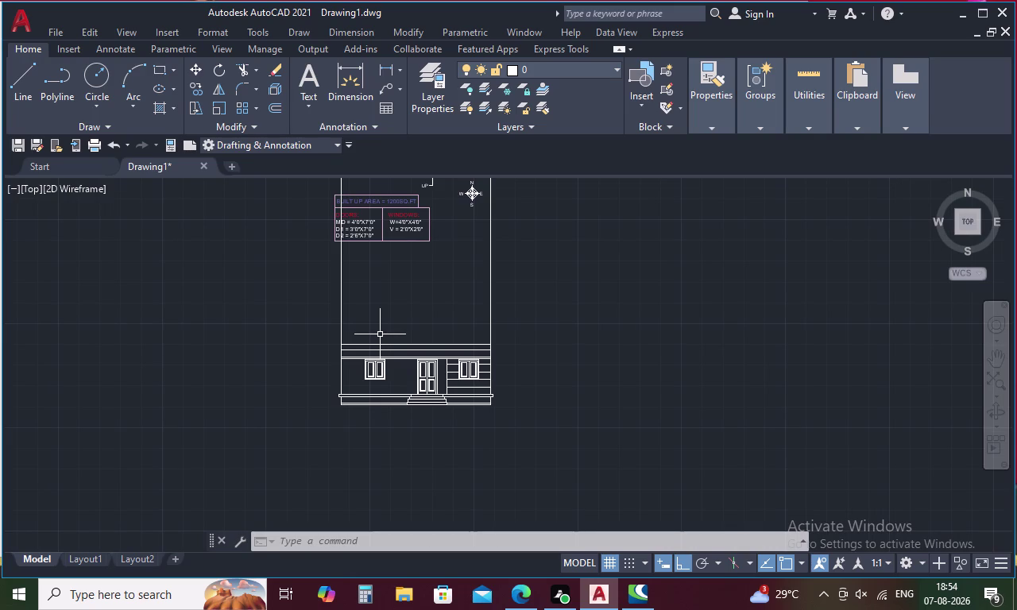
key(Escape)
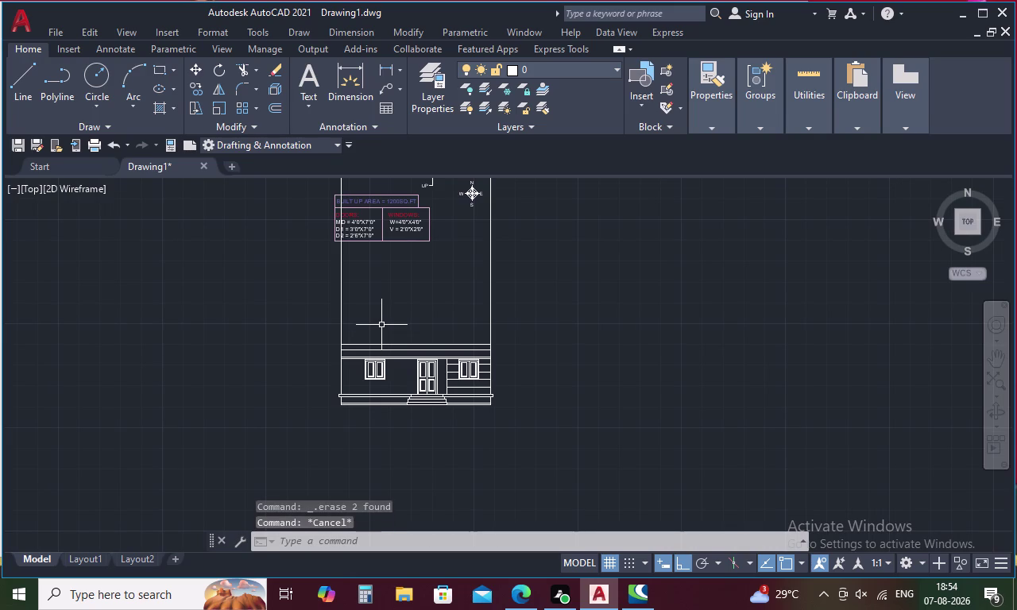
text(XL)
key(space)
scroll(down, 3)
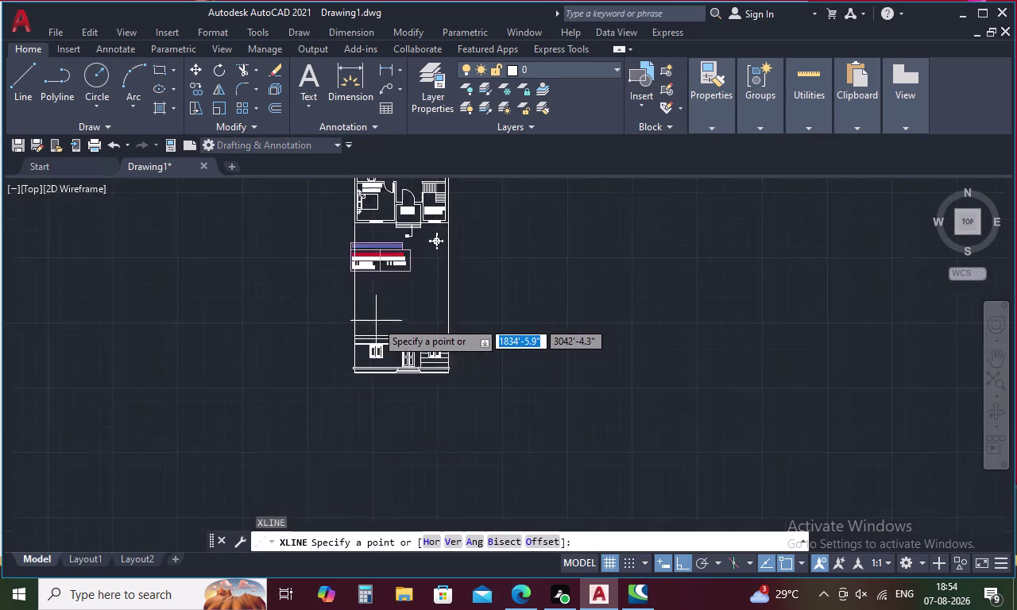
scroll(down, 3)
text(V)
key(space)
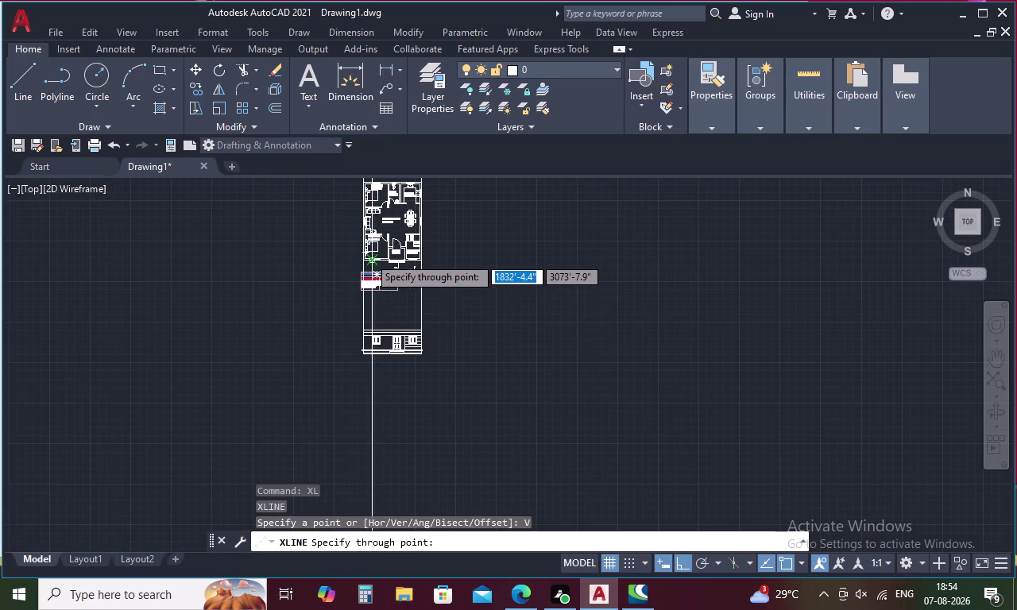
scroll(up, 3)
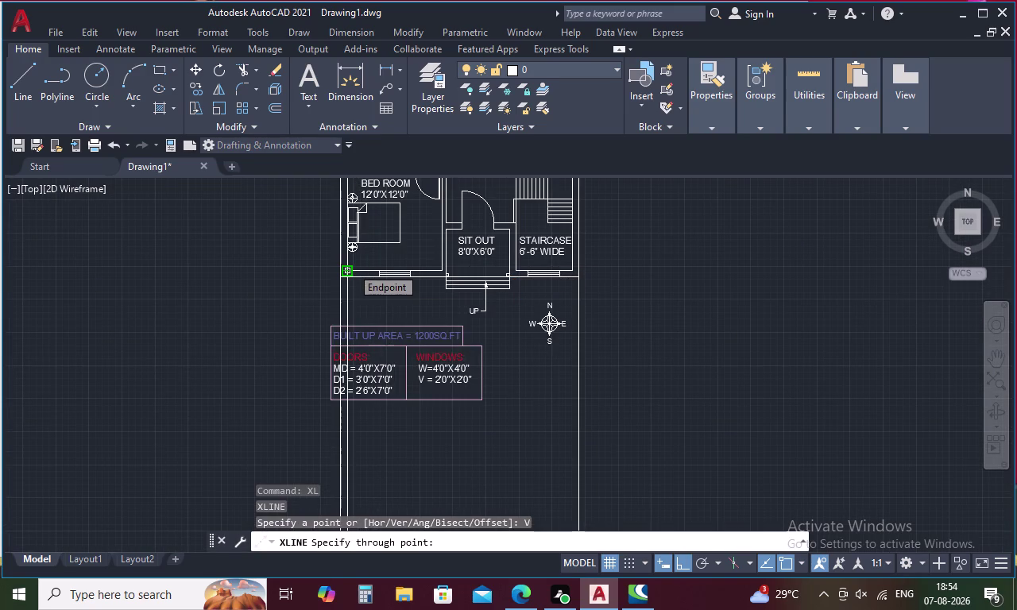
click(351, 267)
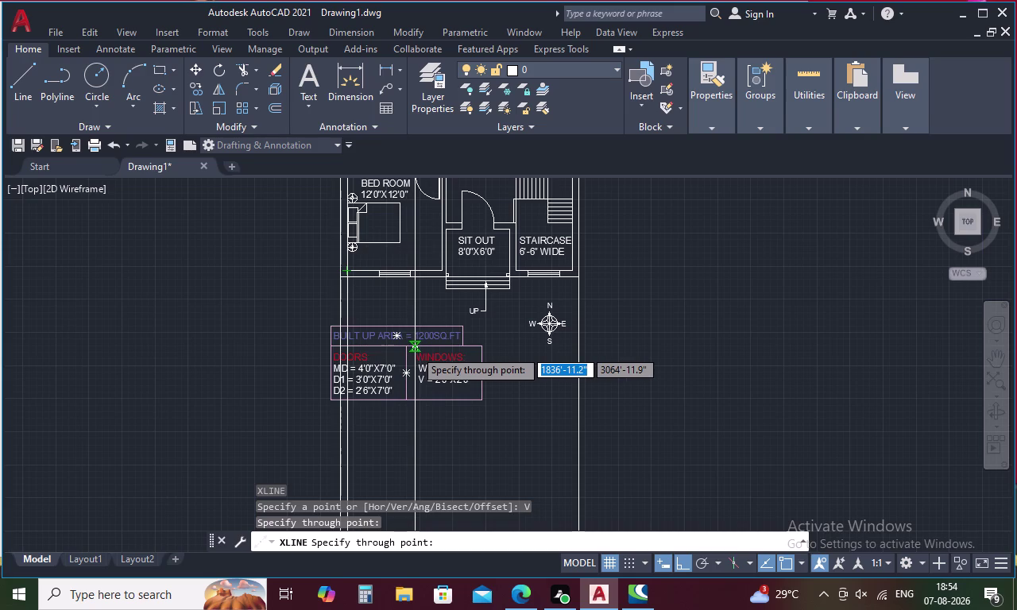
key(Escape)
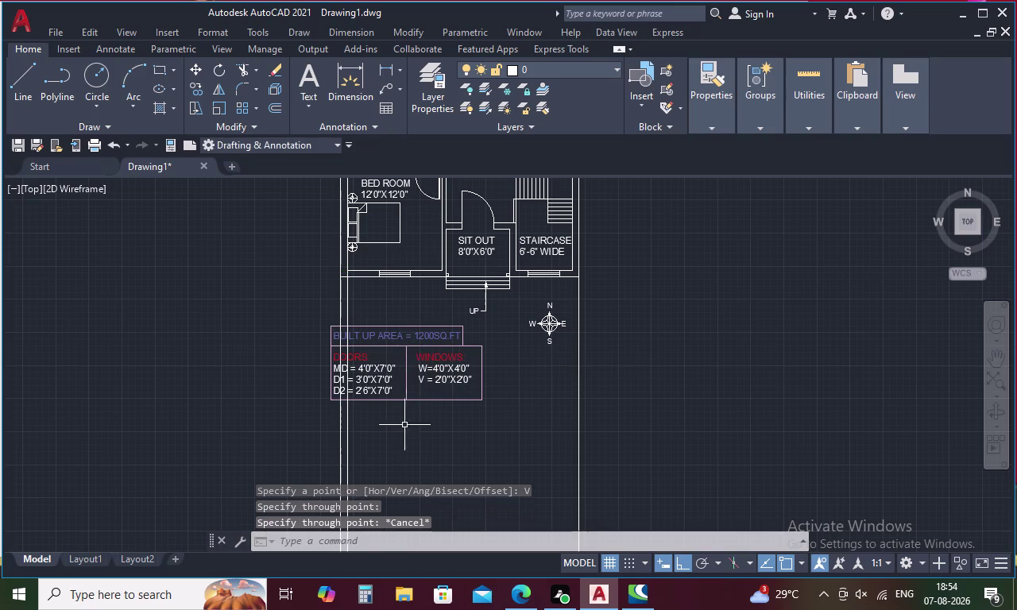
Pan and zoom to centre the whole front elevation in view.
scroll(down, 3)
middle_drag(398, 446, 388, 311)
scroll(up, 3)
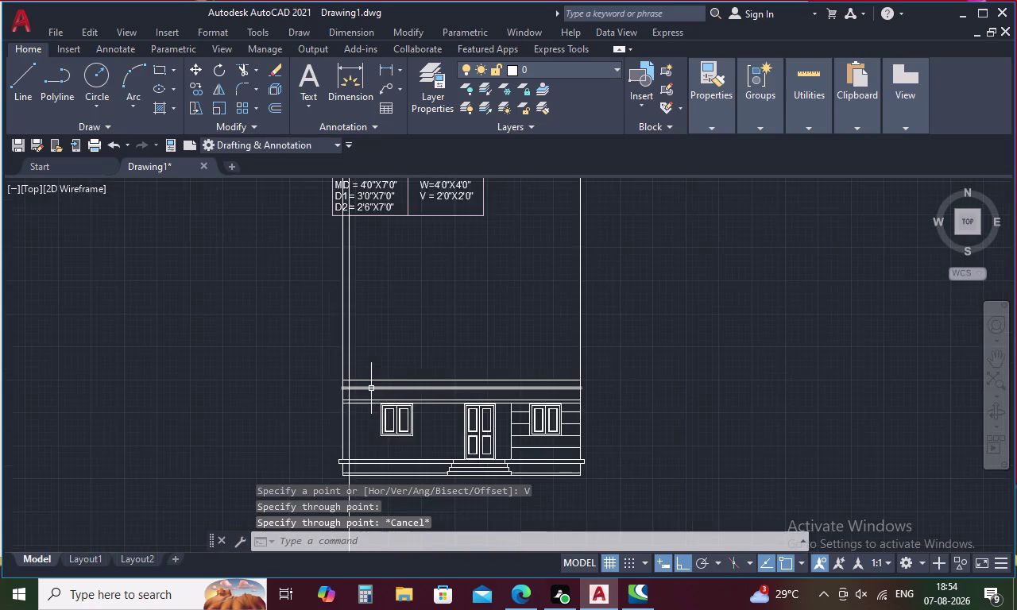
middle_drag(370, 399, 369, 324)
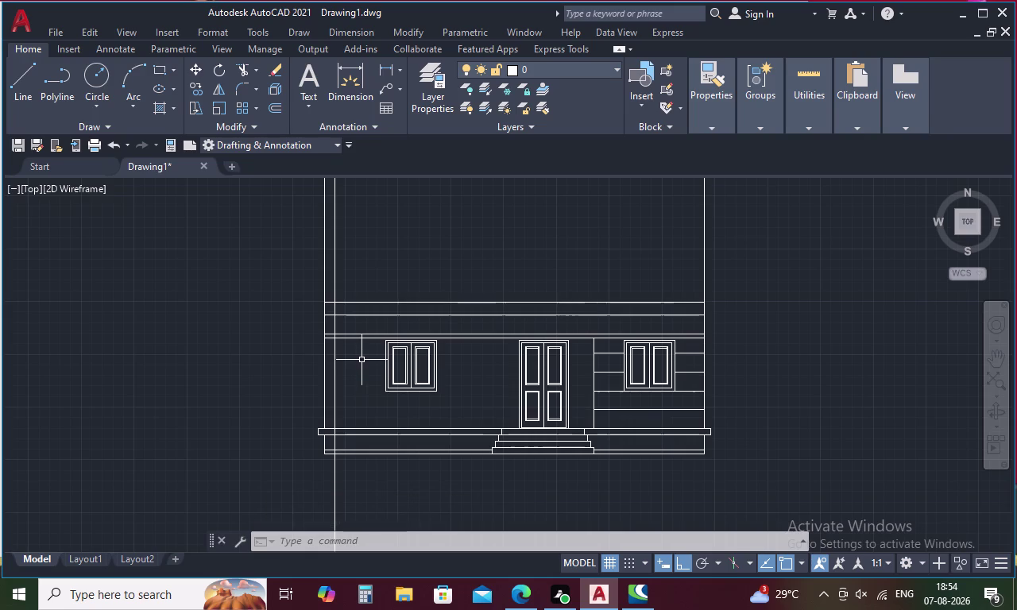
key(Escape)
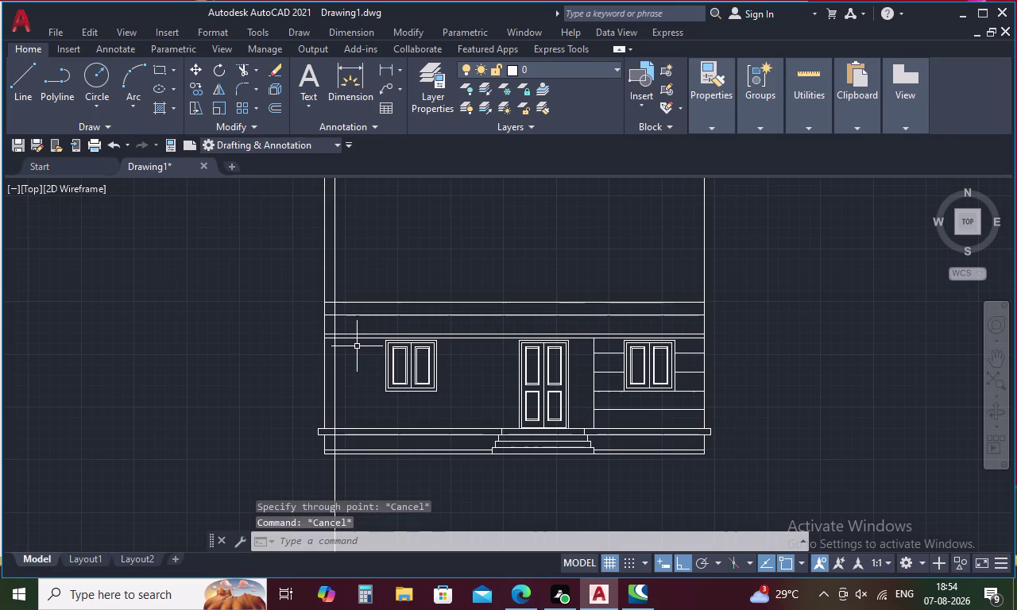
Trim the left construction line's lower end below the plinth.
text(TR)
key(space)
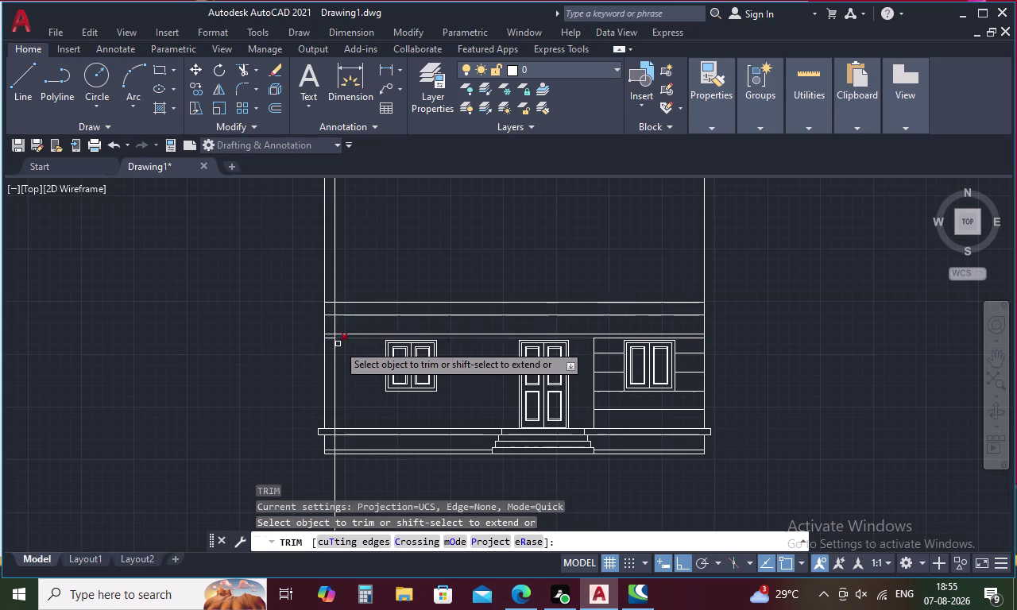
scroll(up, 3)
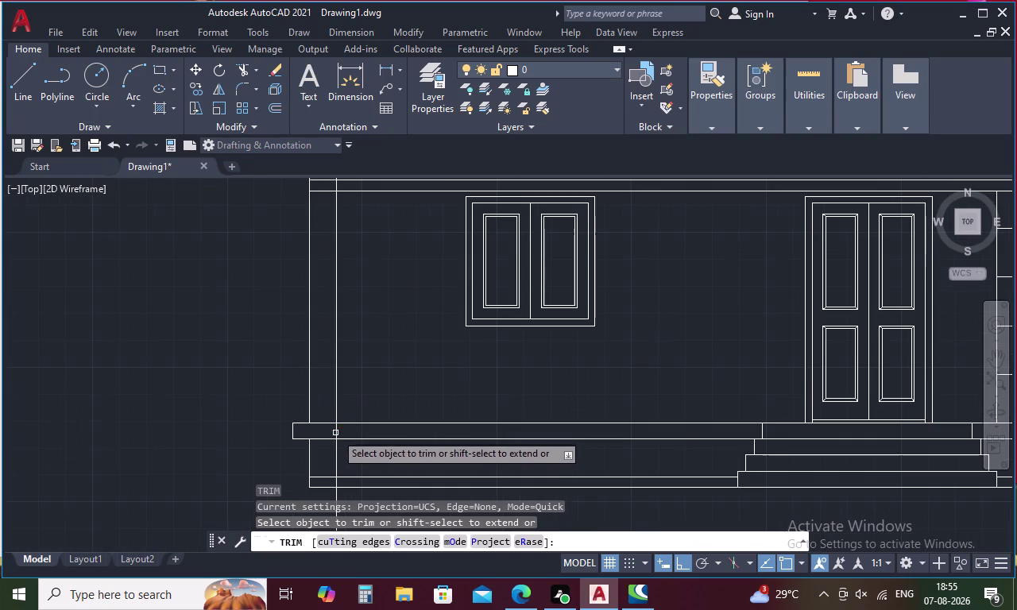
click(338, 430)
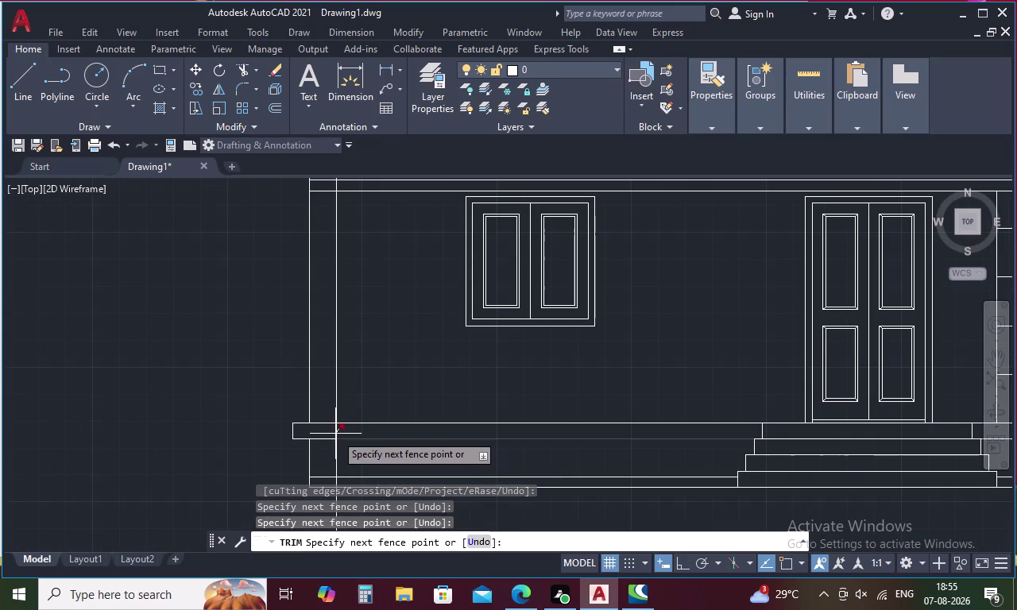
click(327, 431)
scroll(down, 3)
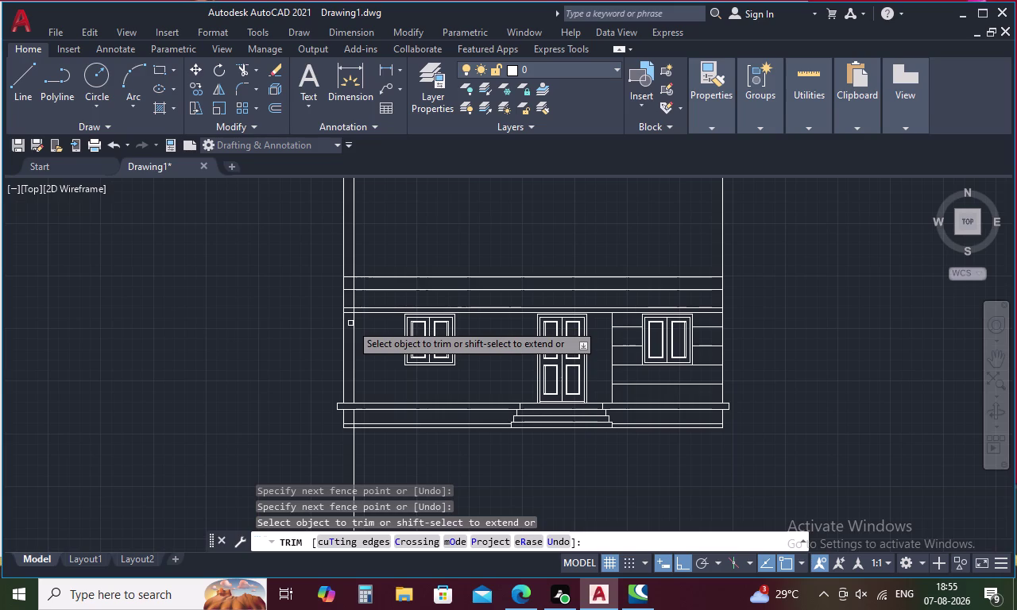
Trim the construction line above the wall band and roof band.
drag(349, 300, 349, 310)
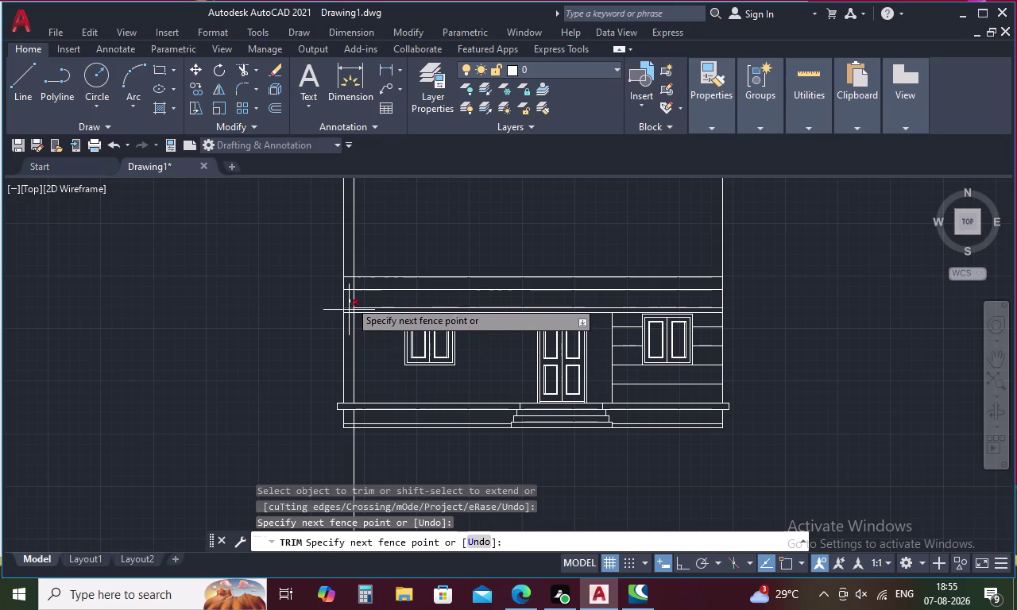
drag(348, 310, 349, 315)
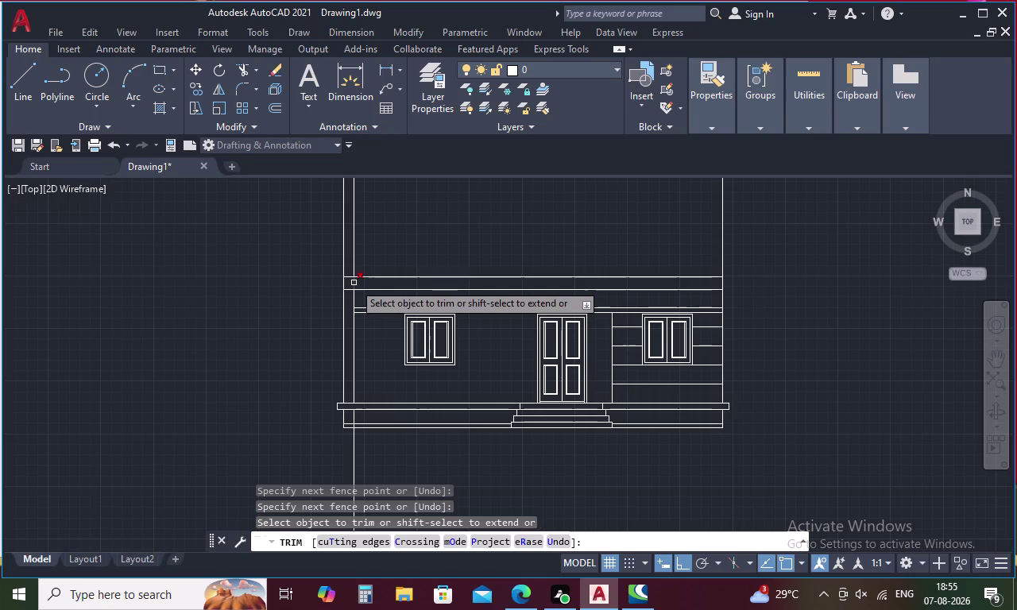
click(354, 283)
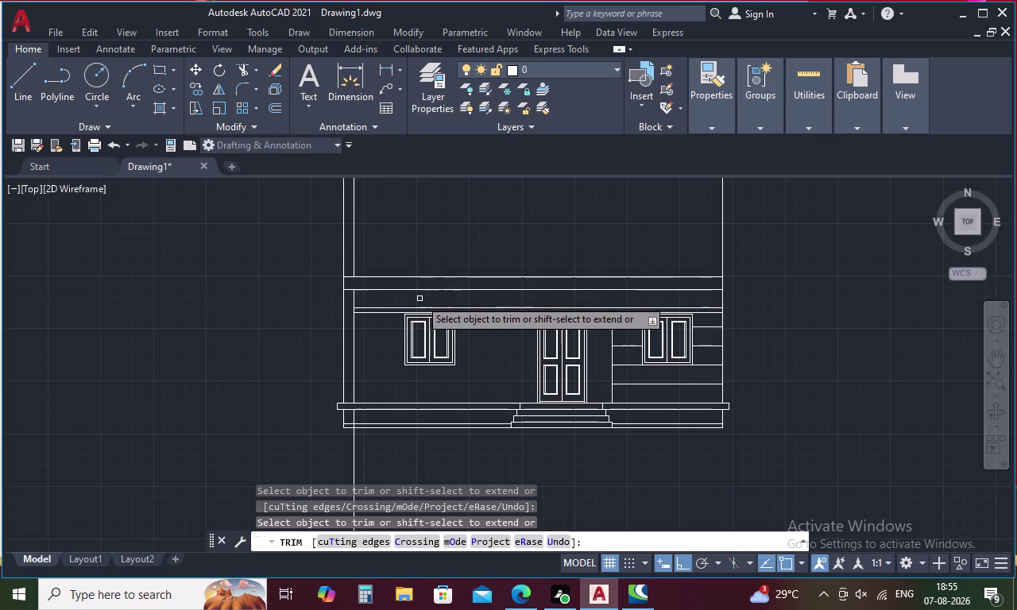
key(Escape)
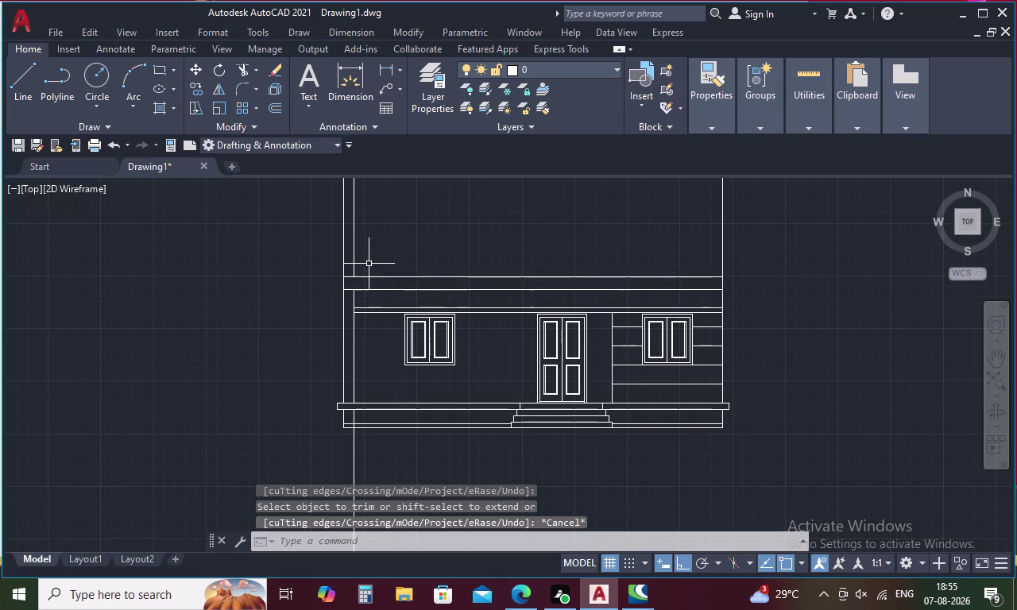
click(353, 255)
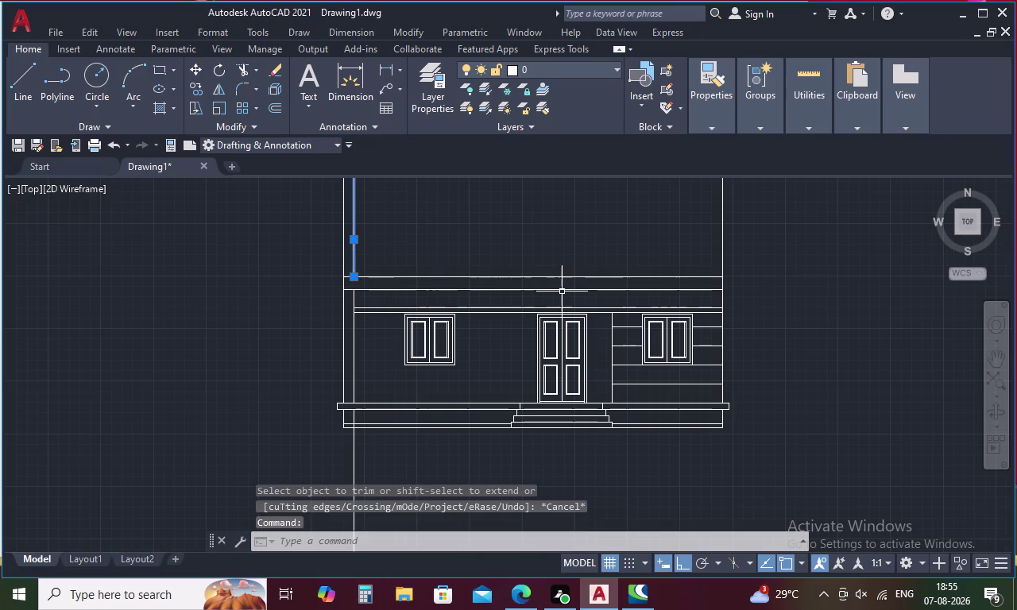
key(Delete)
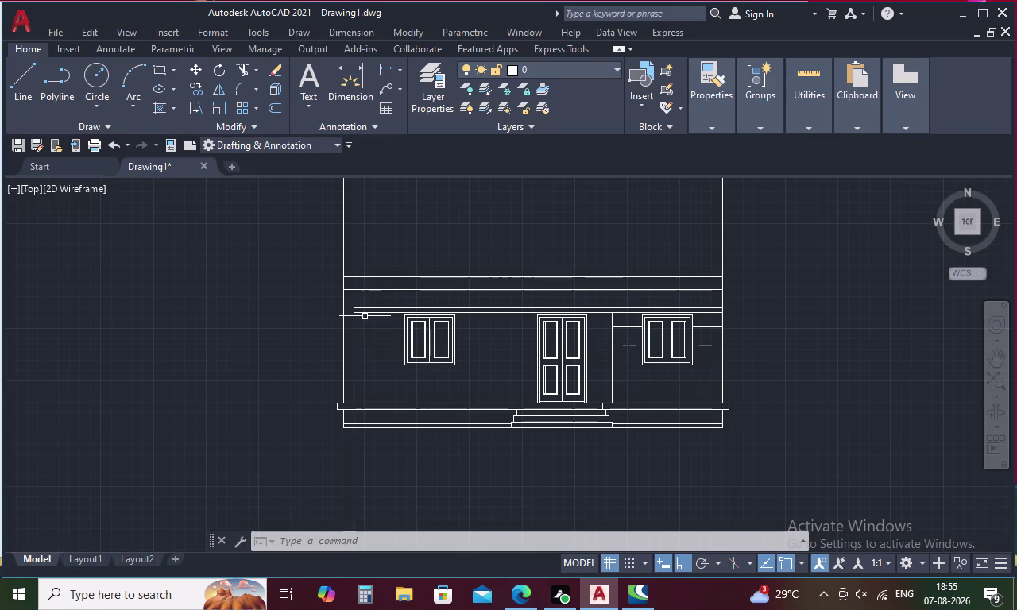
scroll(up, 3)
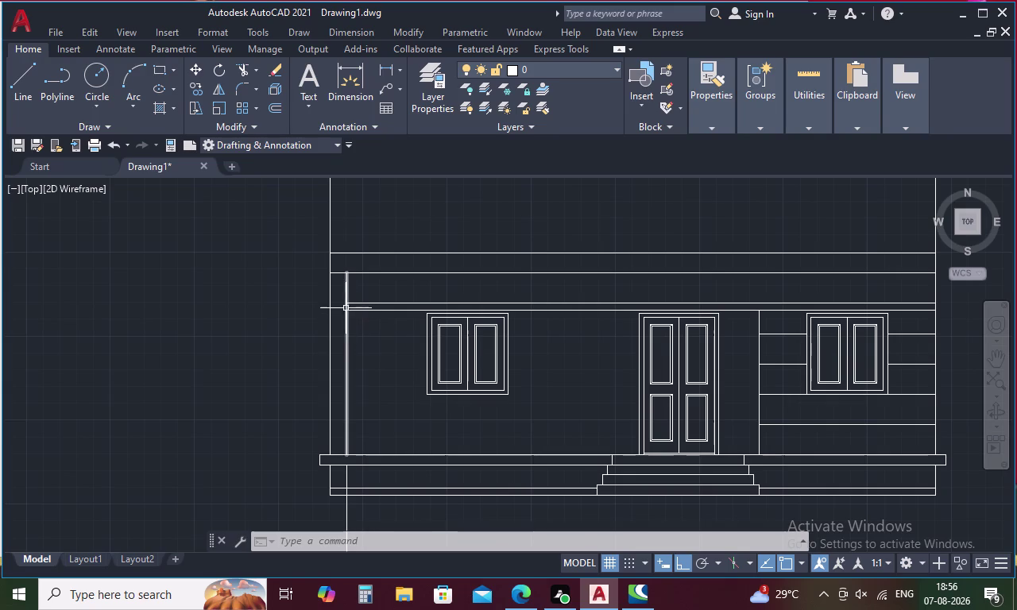
text(EX)
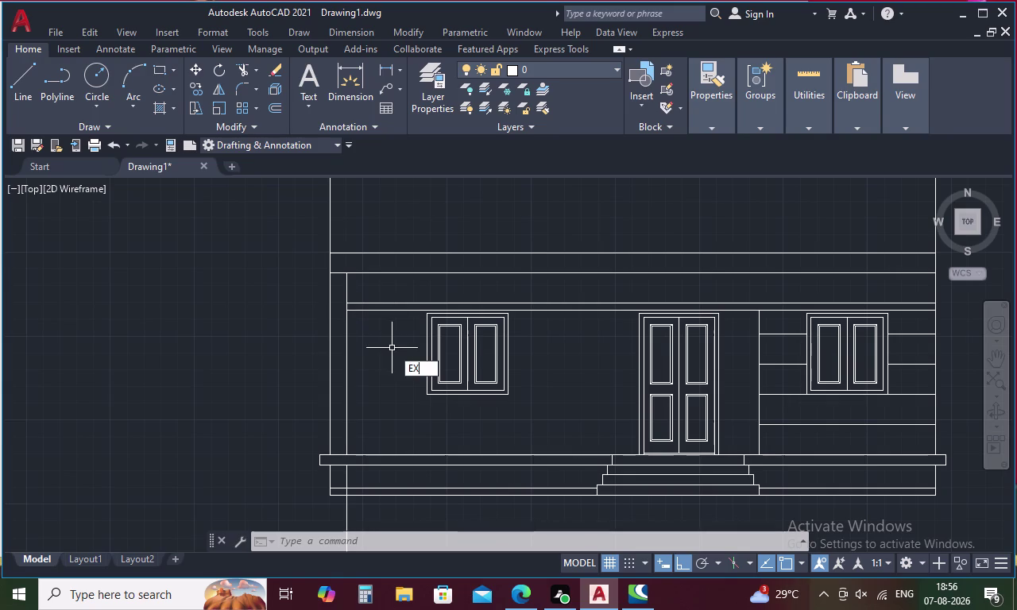
key(space)
click(355, 304)
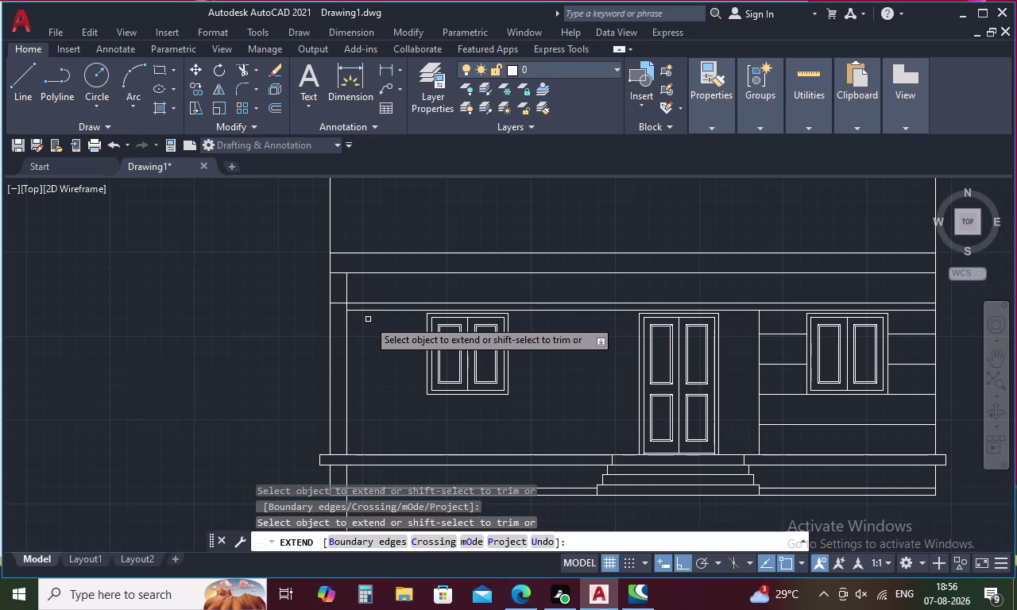
key(ctrl+z)
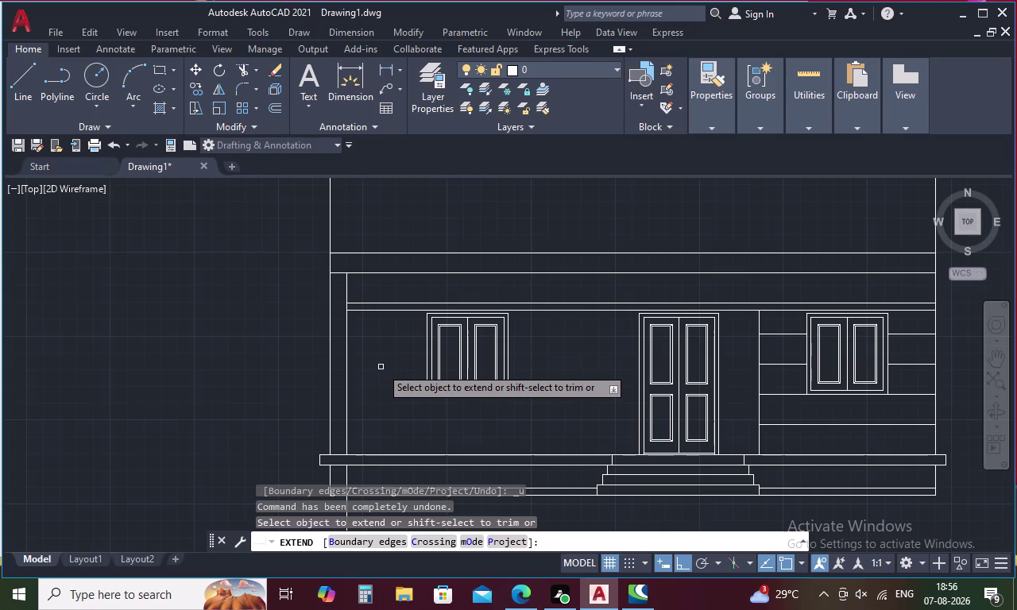
text(L)
key(space)
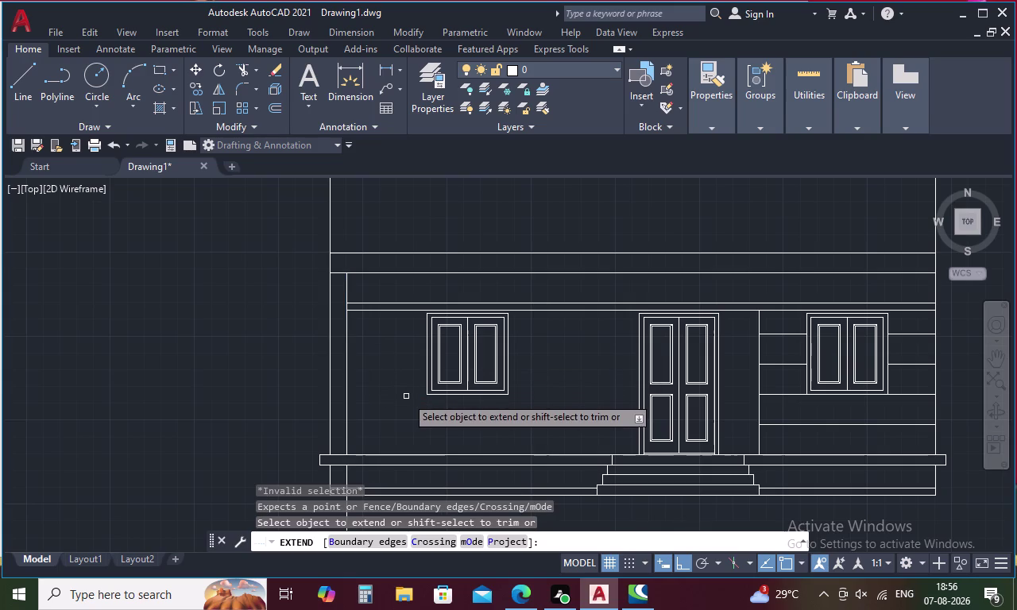
key(1)
key(apostrophe)
key(space)
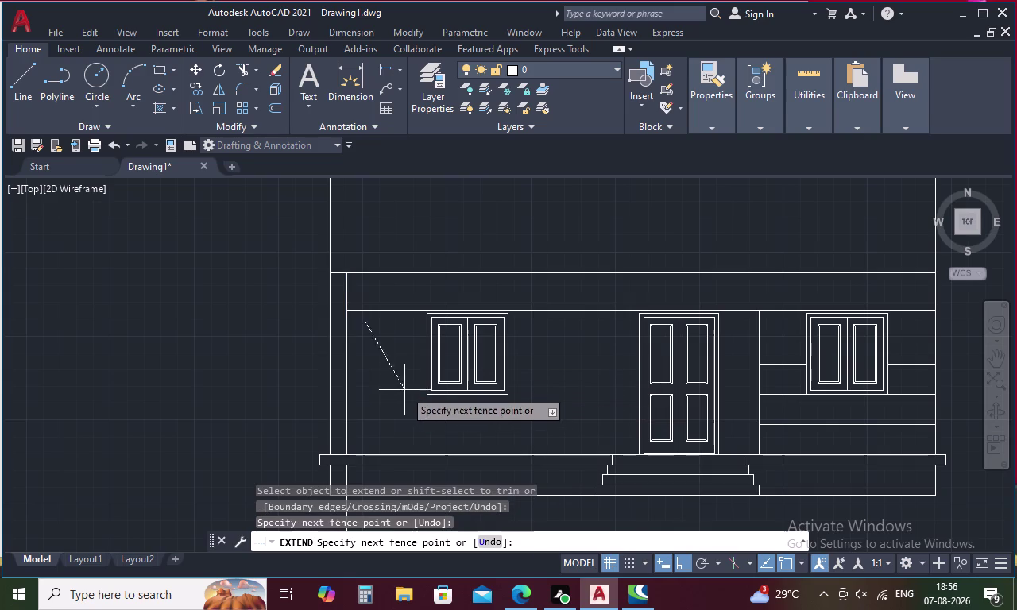
key(Escape)
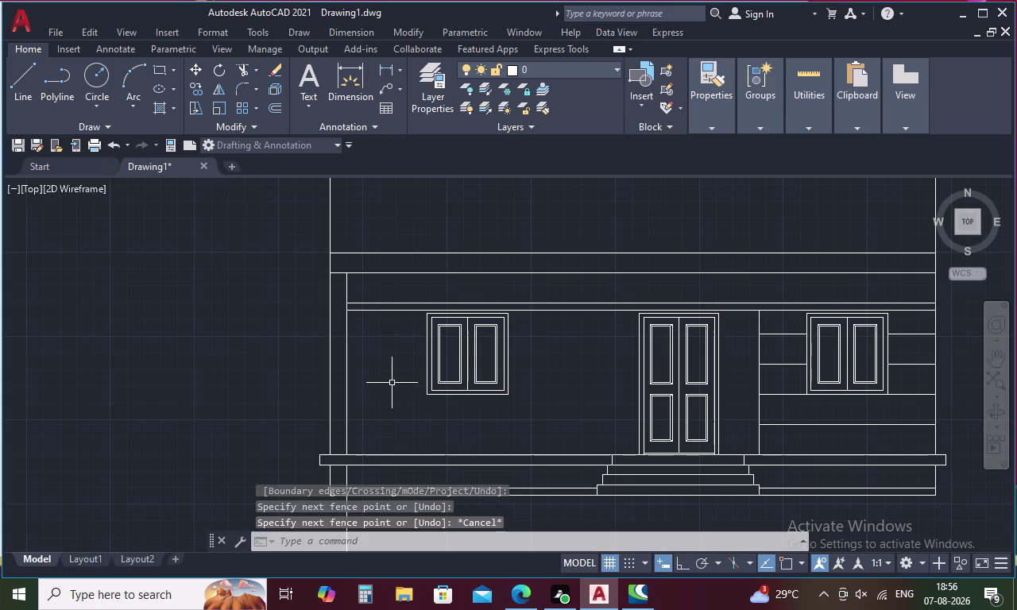
text(O)
key(space)
Enter a 0.5' offset distance, correcting the mistyped 1' value.
text(1)
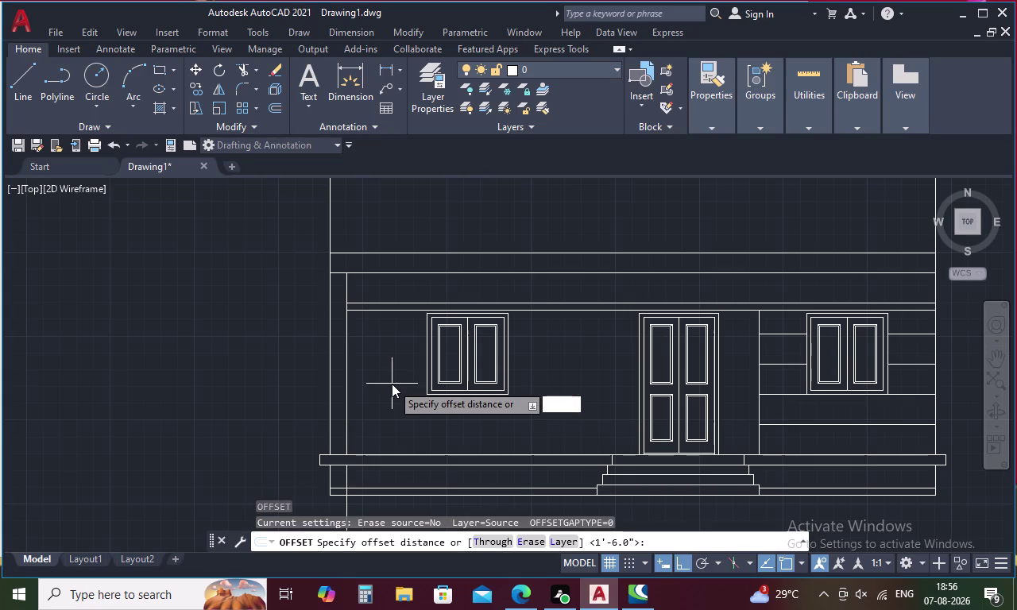
text(')
text(\\)
key(BackSpace)
key(BackSpace)
key(BackSpace)
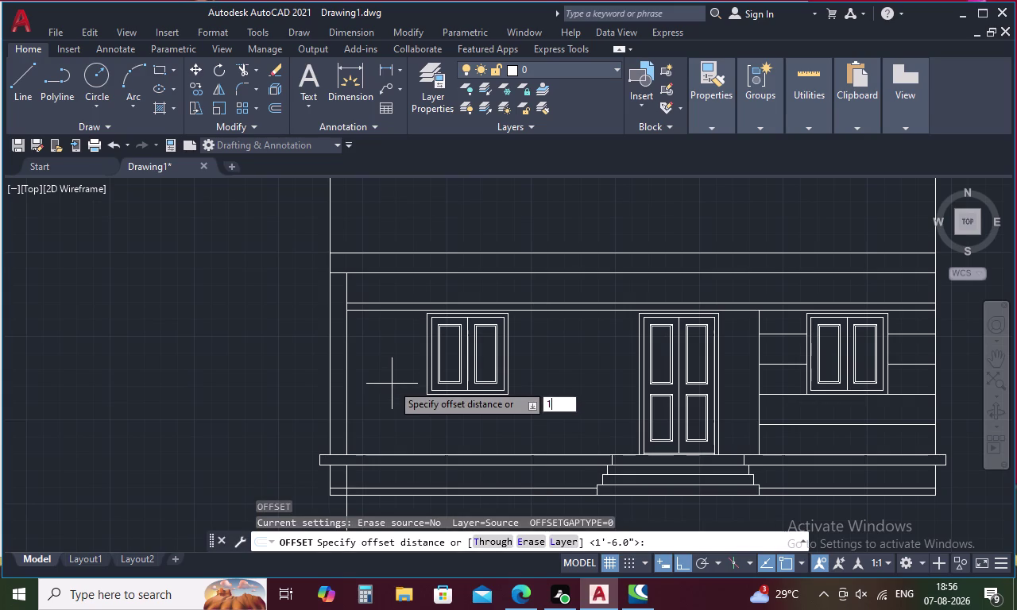
key(BackSpace)
key(period)
text(5)
text(')
key(space)
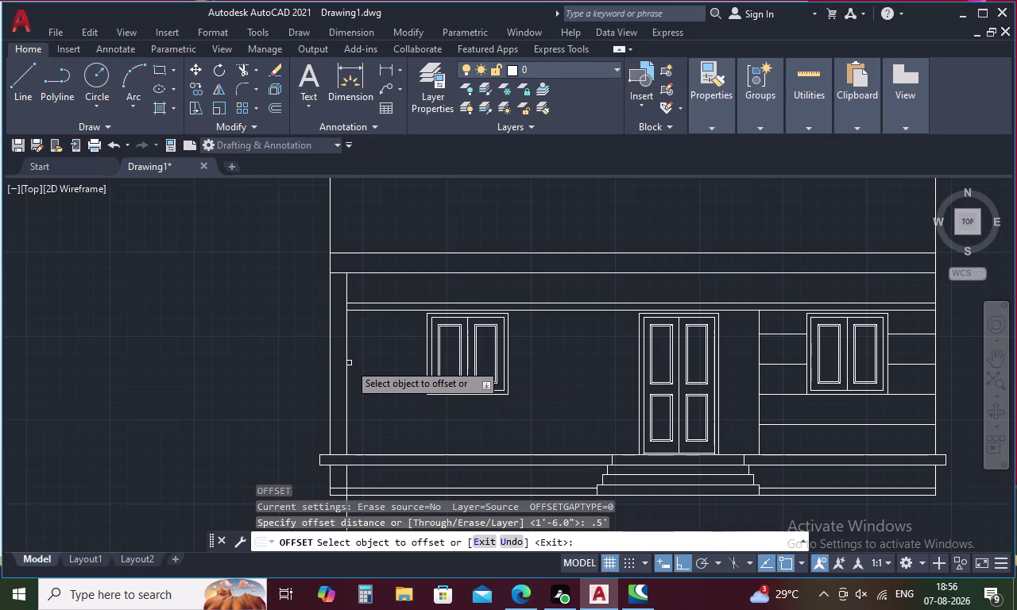
Offset the left wall edge line 0.5' to its right.
click(347, 357)
click(361, 355)
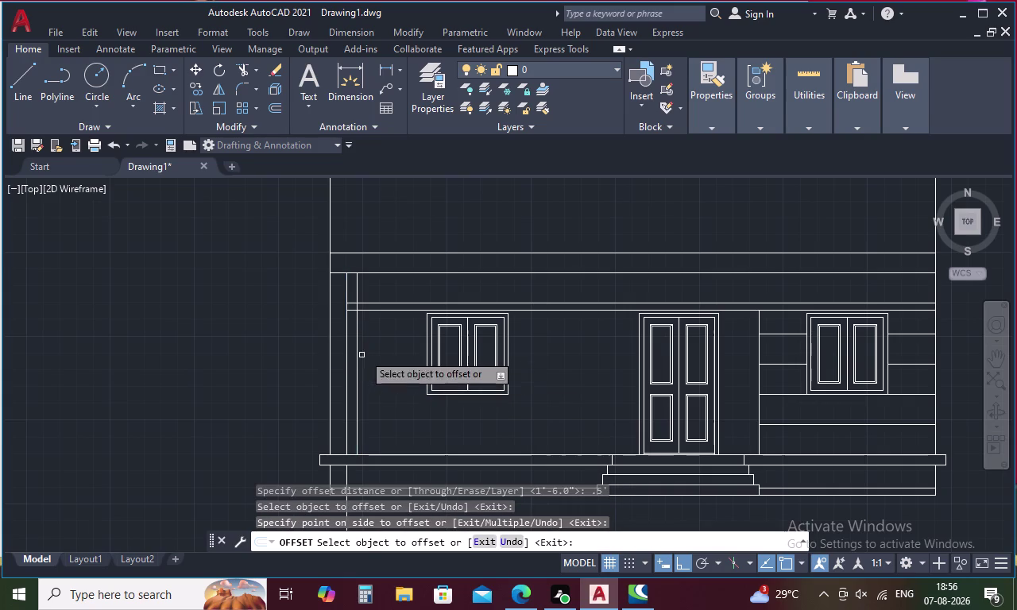
key(Escape)
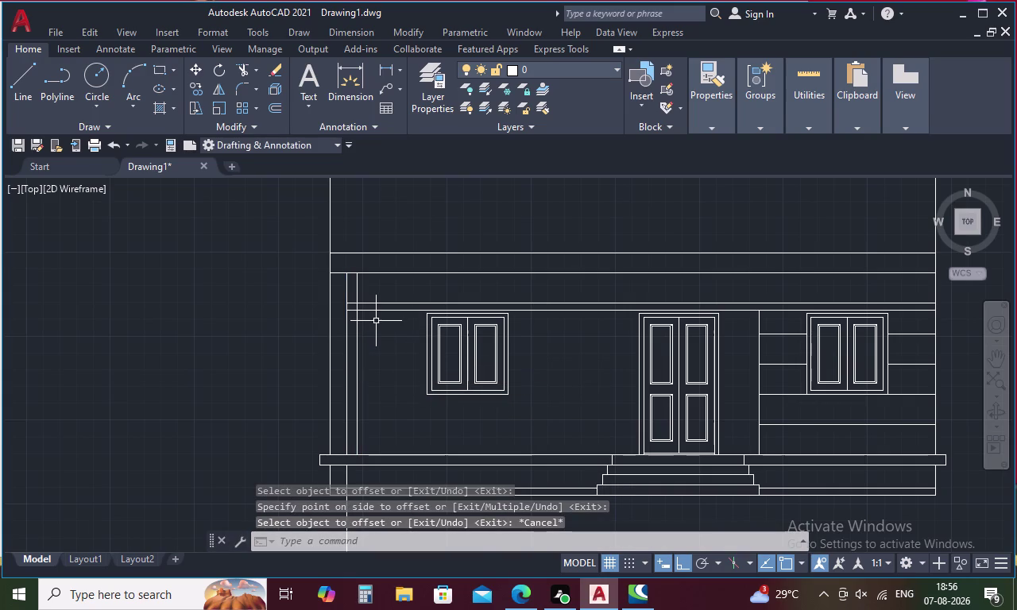
text(TR)
key(space)
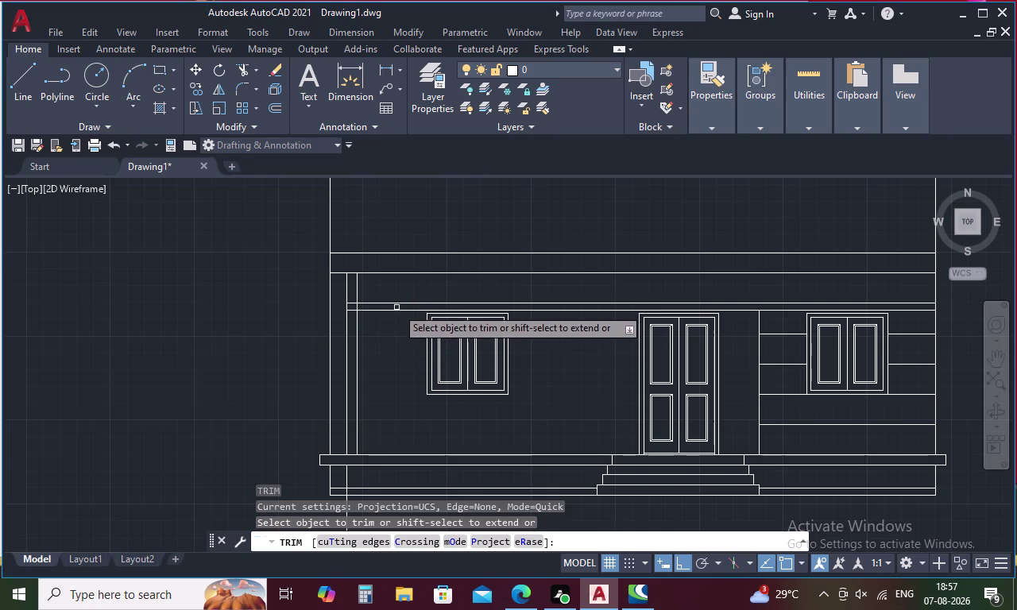
Trim the wall band piece beside the pillar and draw a line from pillar top to band corner.
click(351, 311)
key(Escape)
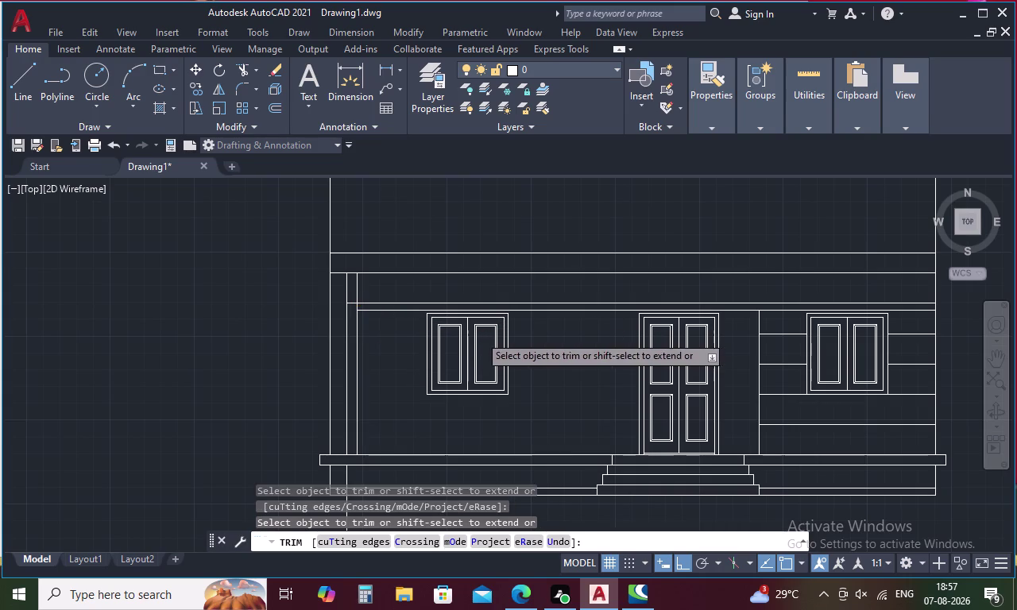
text(L)
key(space)
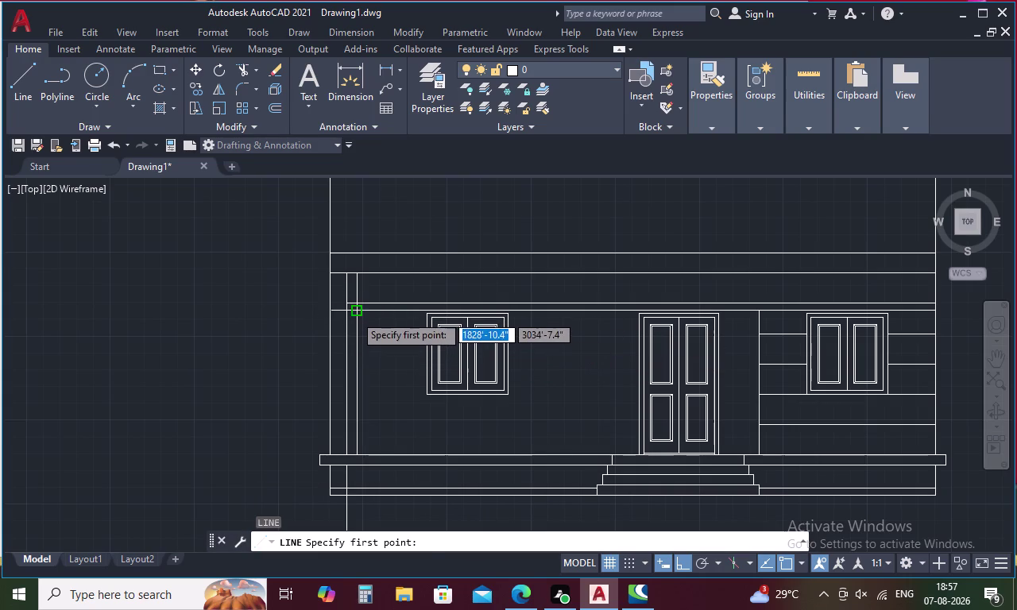
click(356, 313)
scroll(up, 3)
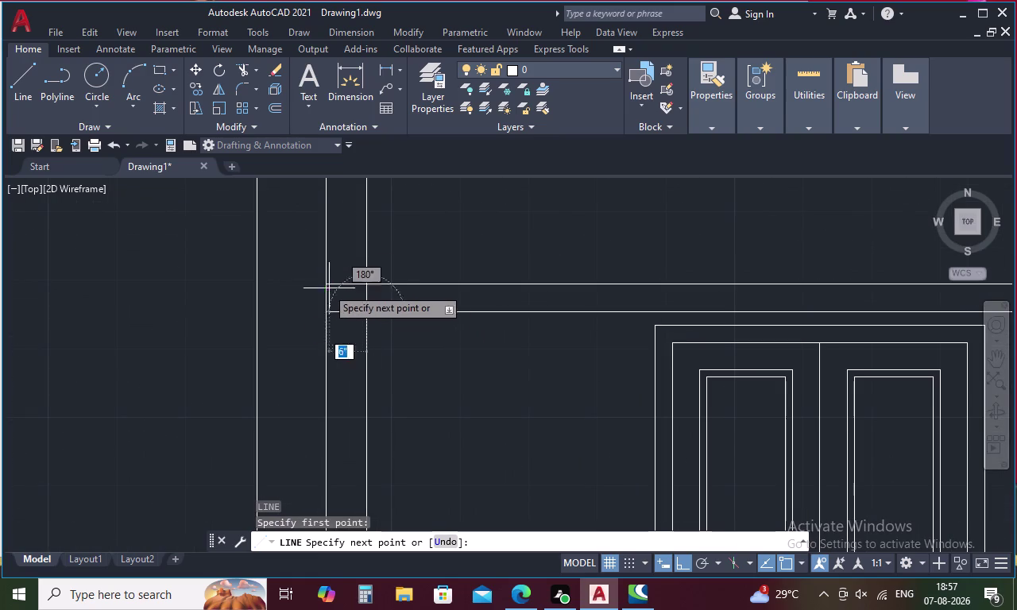
click(326, 287)
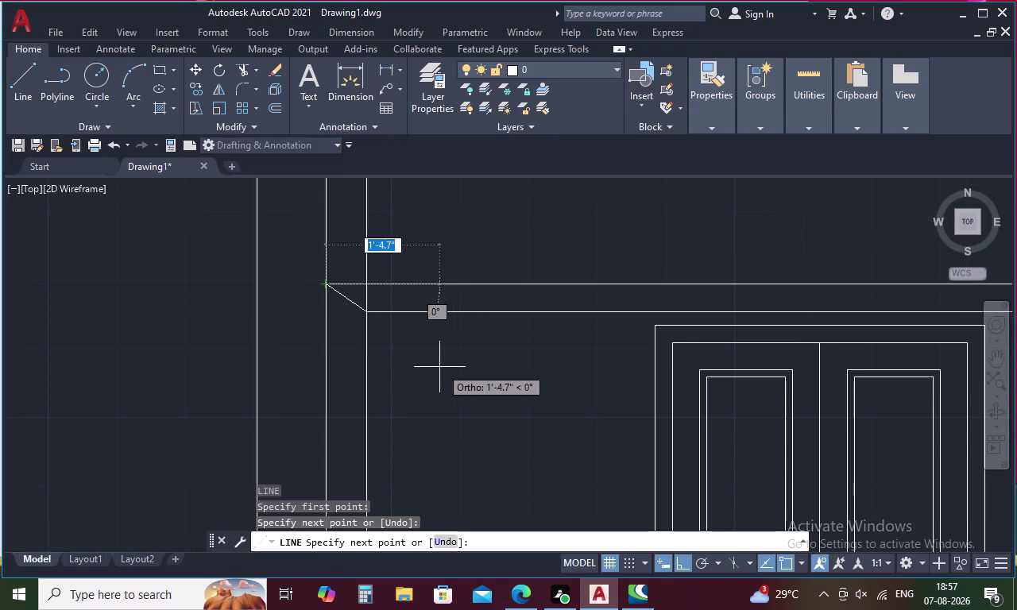
key(Escape)
scroll(down, 3)
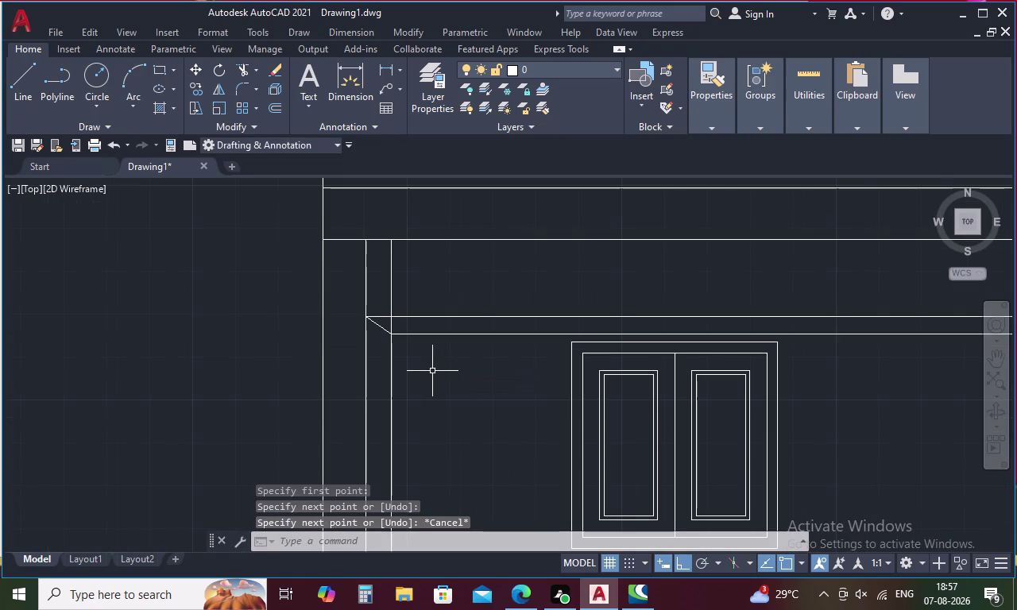
Trim the three stray line ends around the porch roof corner.
key(t)
key(r)
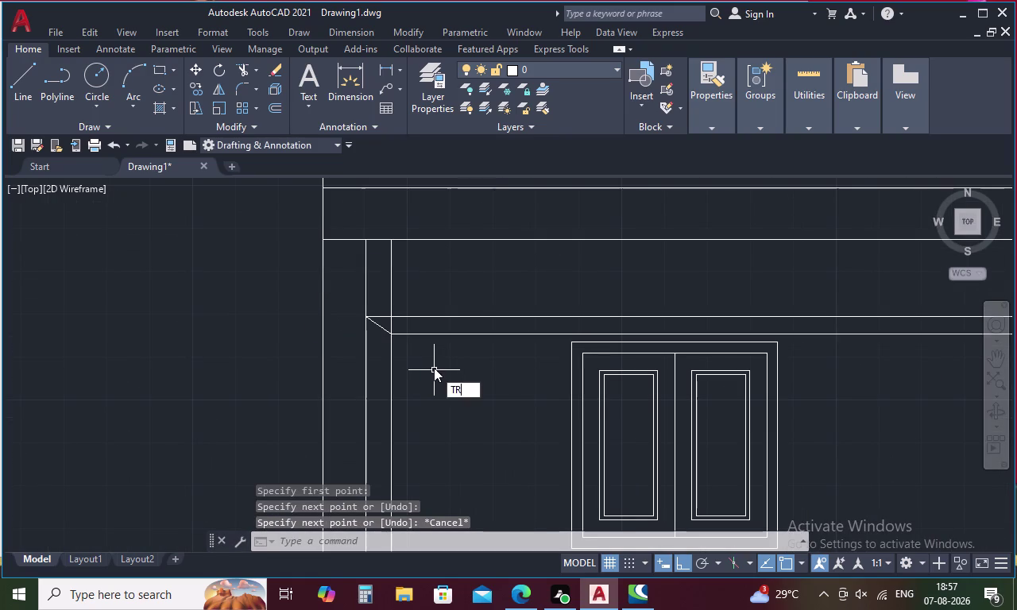
key(space)
click(391, 323)
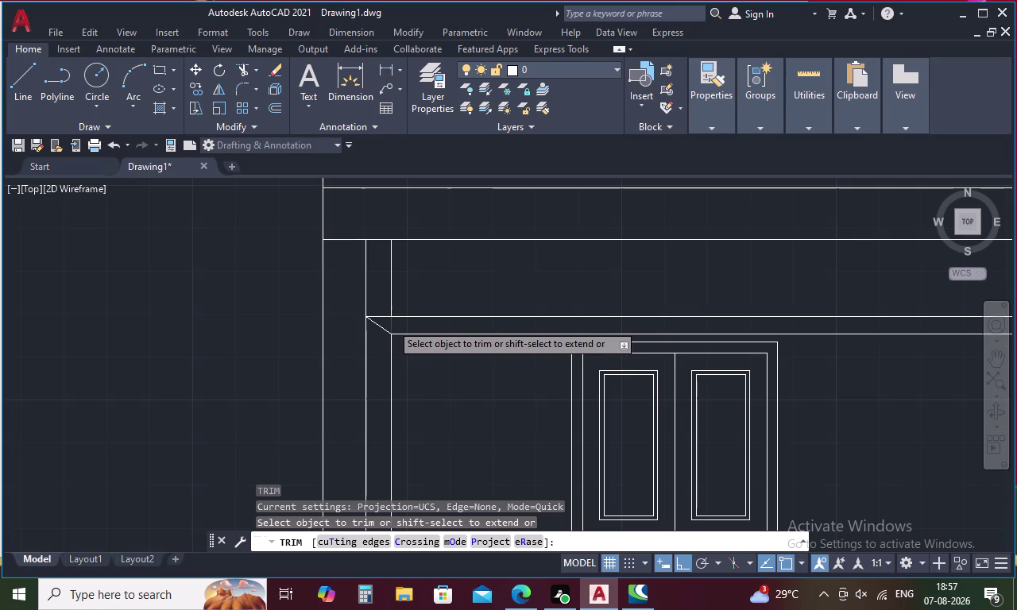
click(389, 300)
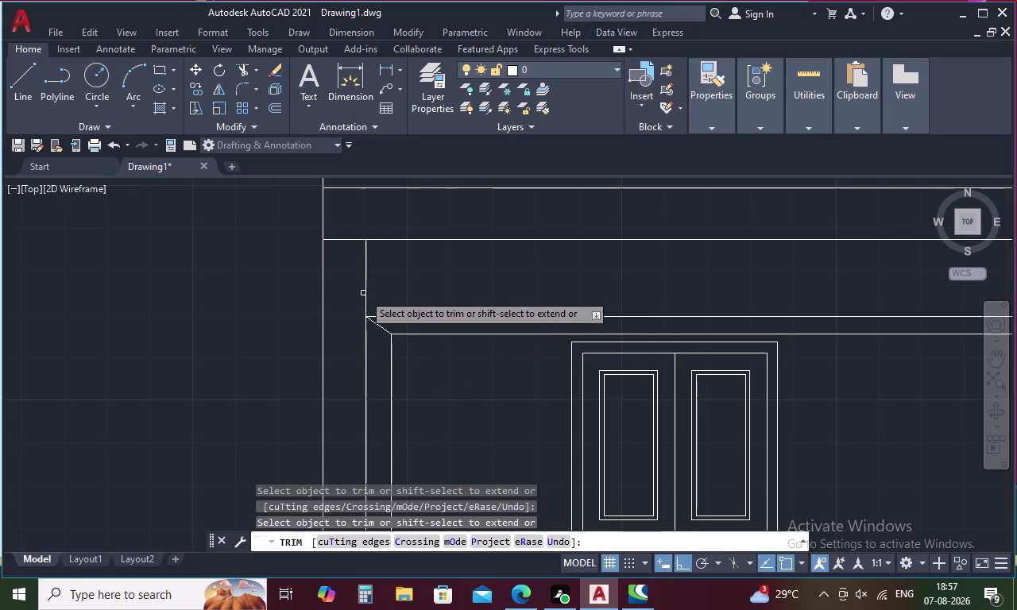
click(364, 293)
scroll(down, 3)
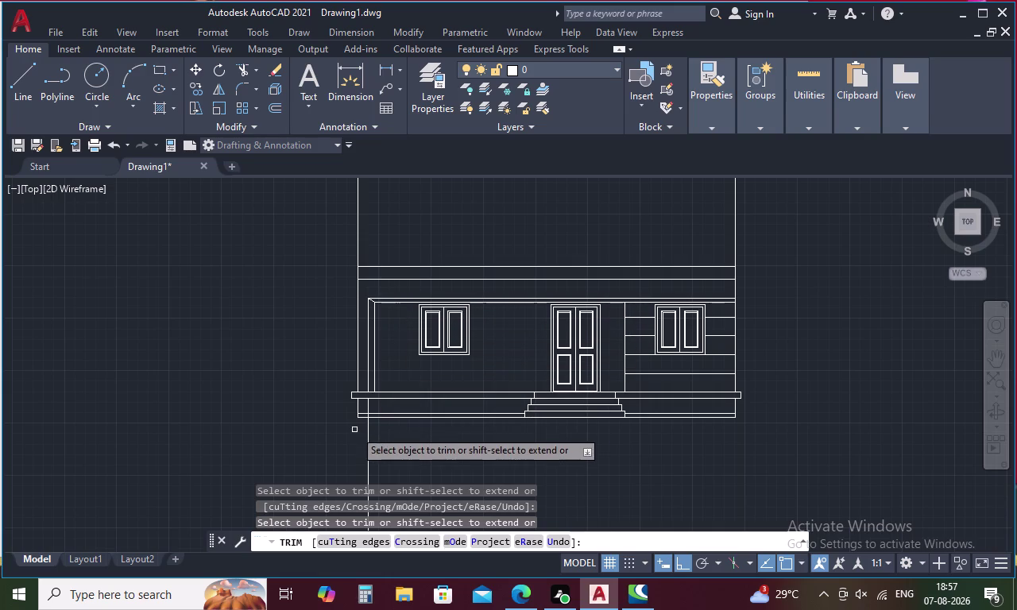
key(Escape)
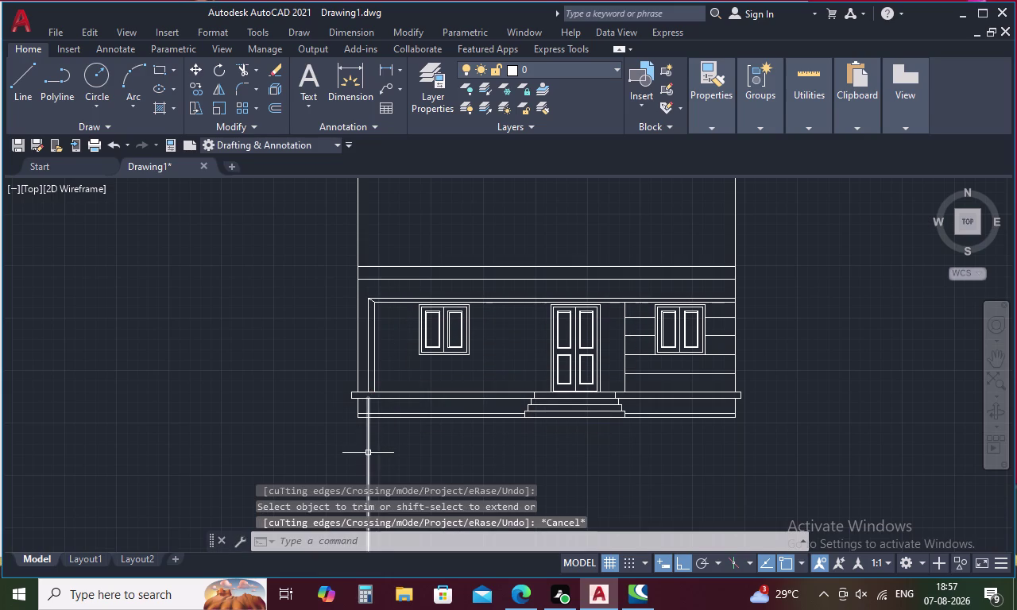
Delete the stray vertical line below the front elevation.
click(366, 453)
key(Delete)
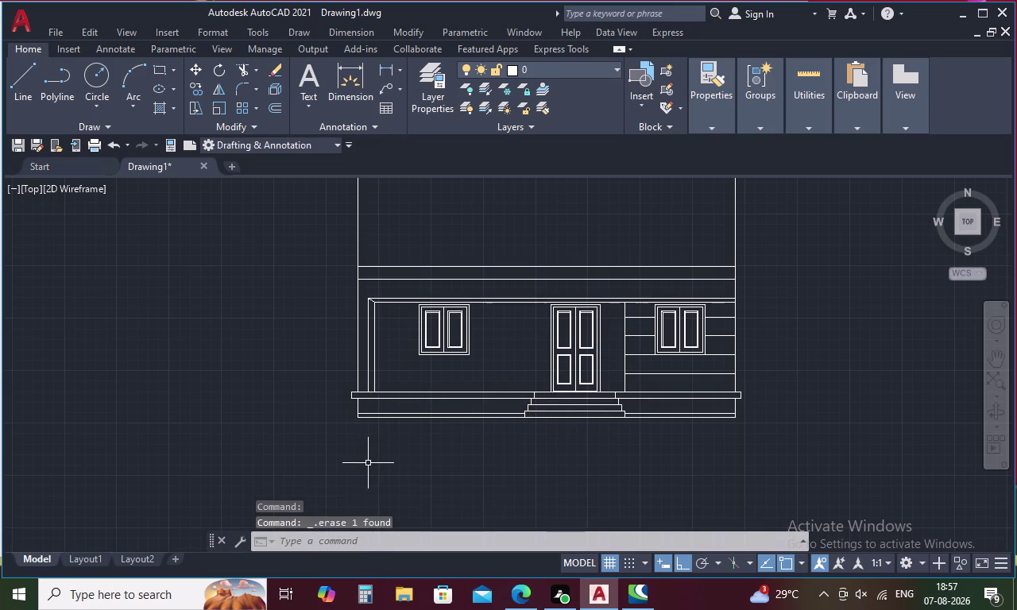
scroll(down, 3)
Cancel the accidental action and start the OFFSET command (O).
scroll(up, 3)
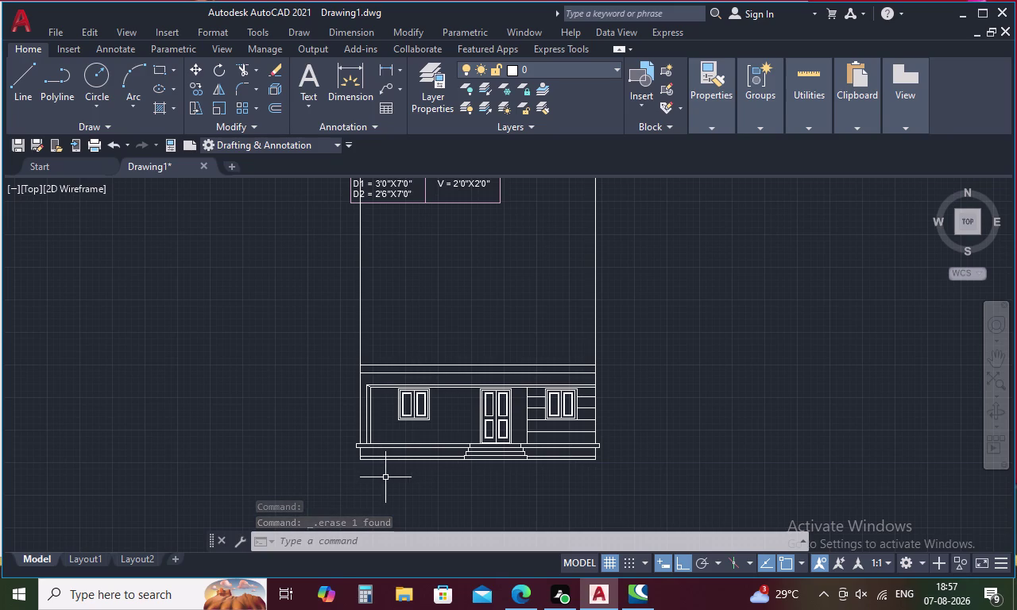
scroll(up, 3)
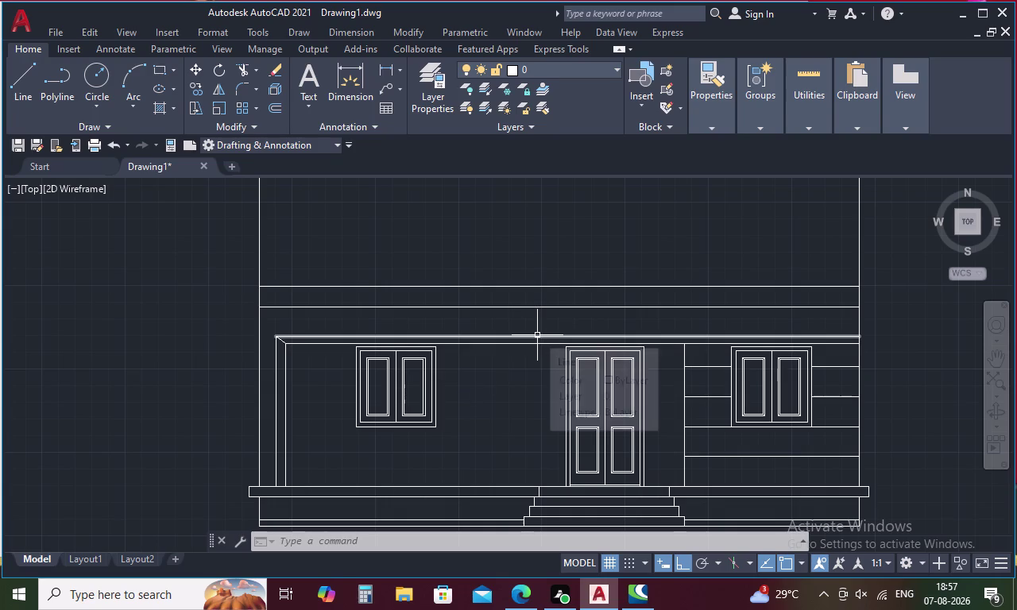
key(Escape)
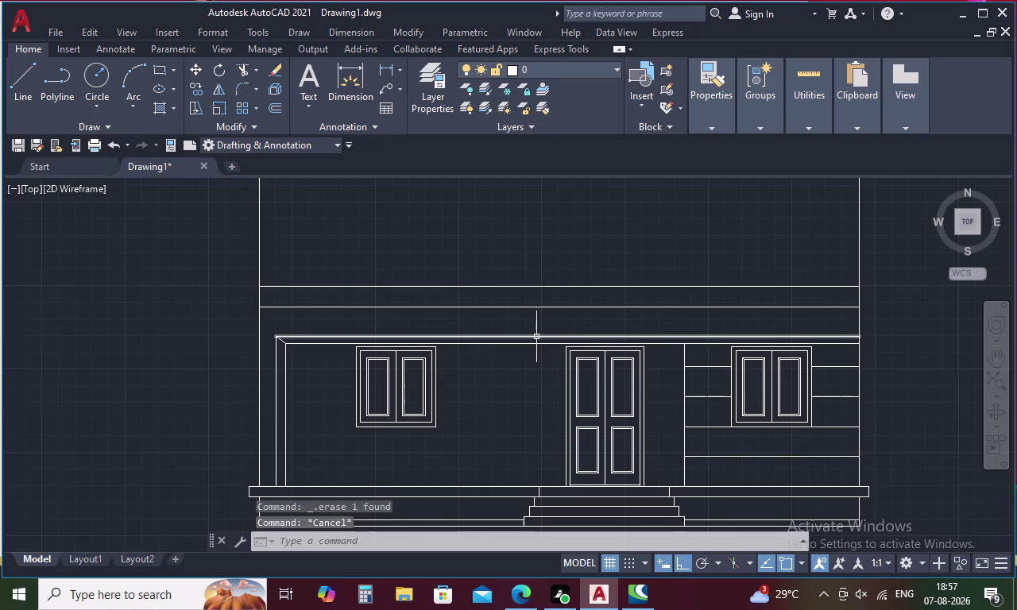
key(o)
key(space)
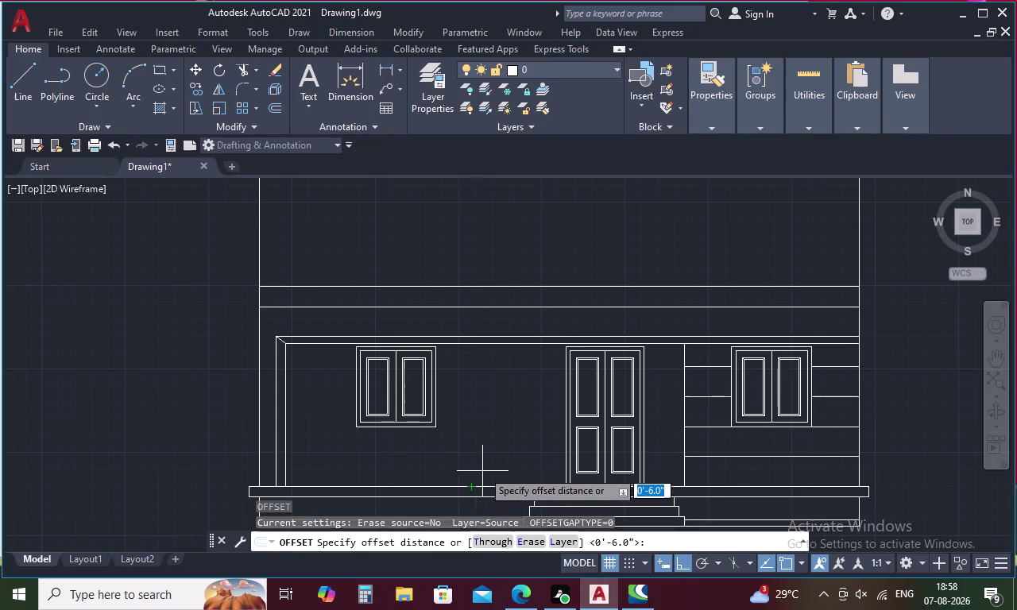
Offset the top roof line 6 inches upward.
scroll(down, 3)
middle_drag(517, 368, 504, 386)
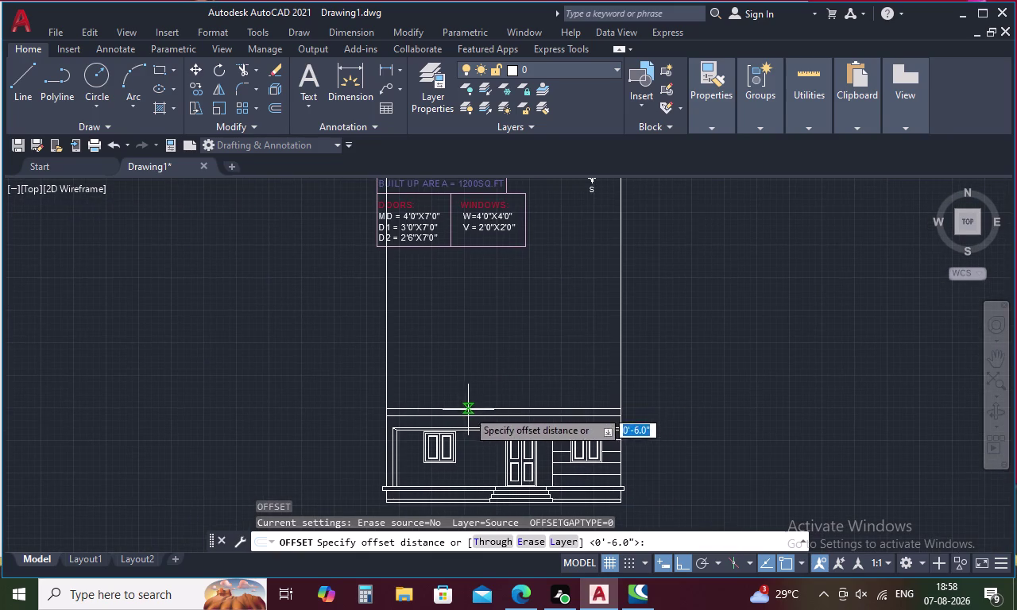
scroll(up, 3)
key(6)
key(space)
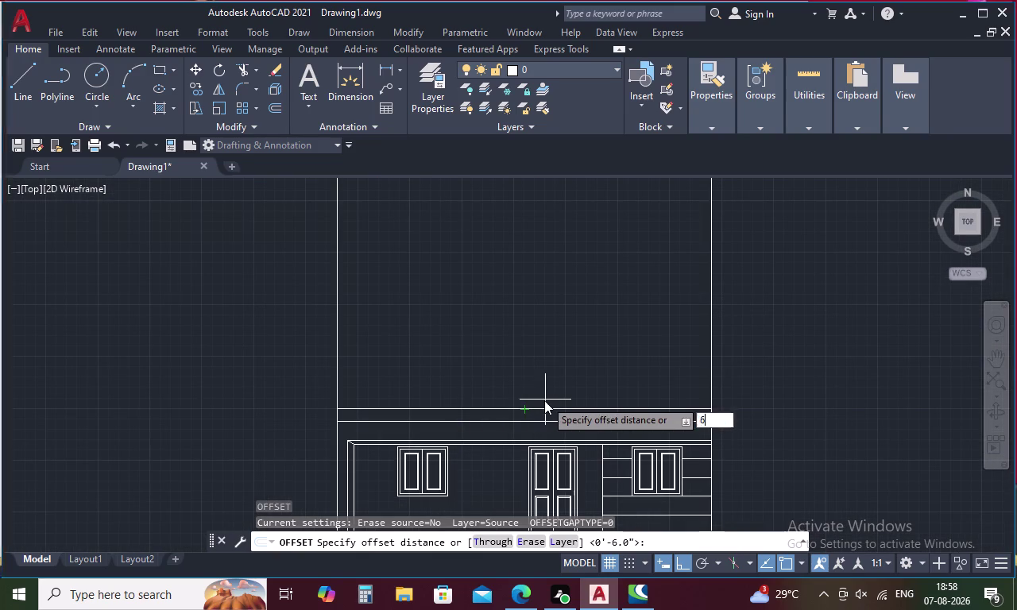
click(527, 409)
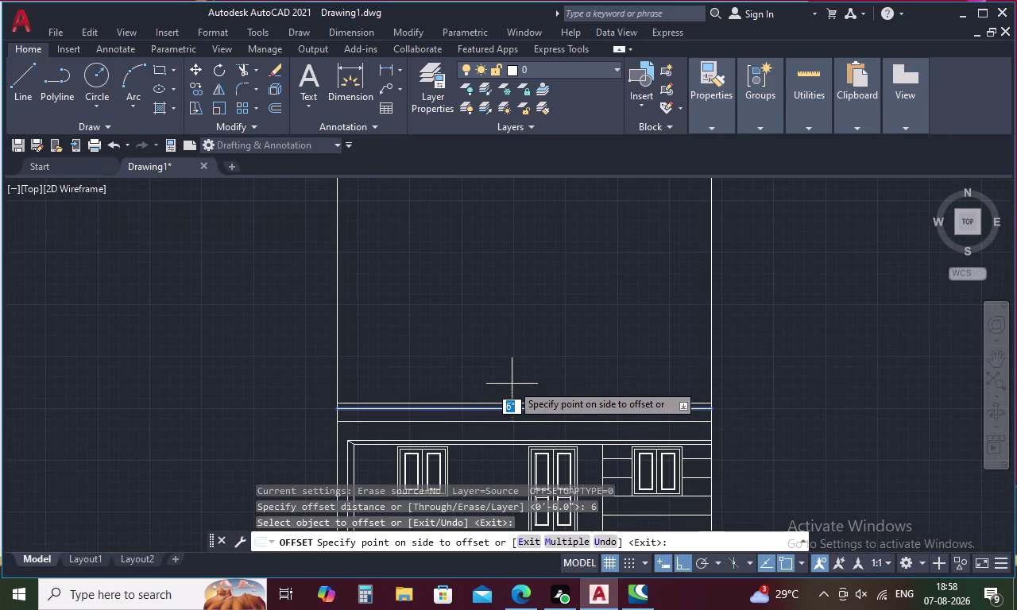
click(511, 384)
key(Escape)
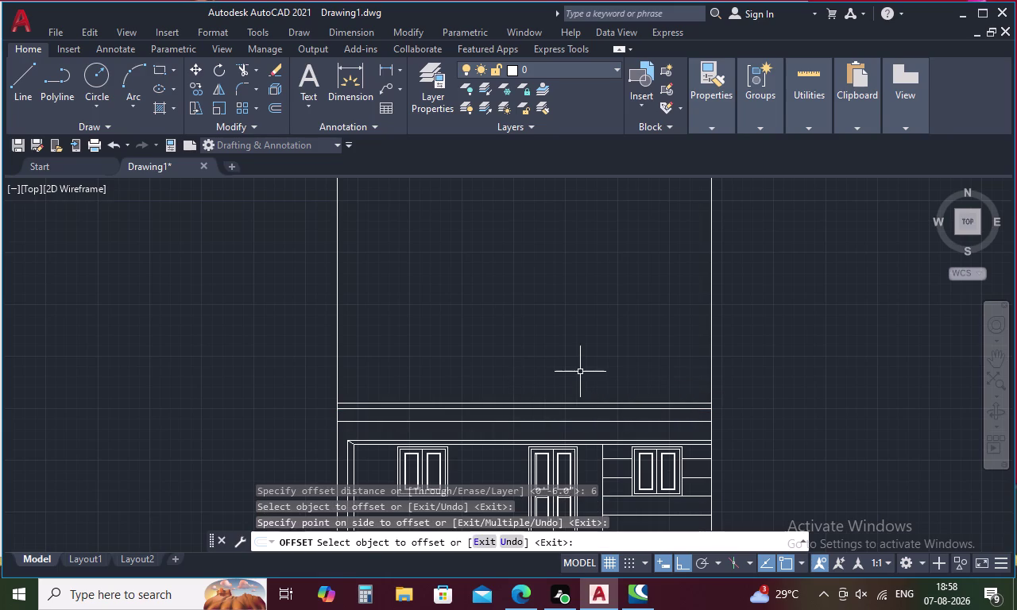
text(L)
key(space)
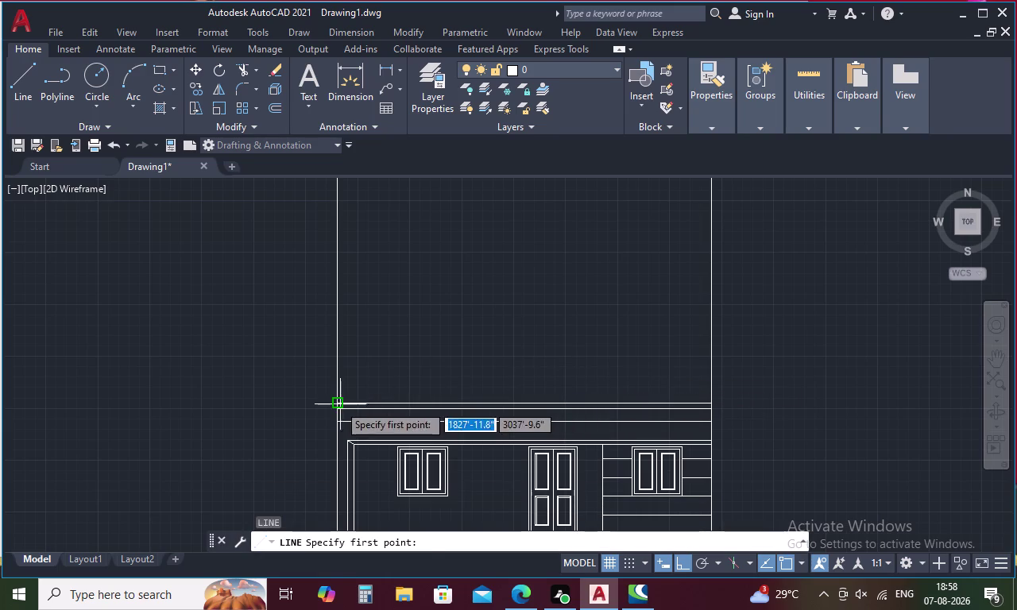
Draw a 6-inch end block at the roof band's left end and select its three lines.
click(336, 405)
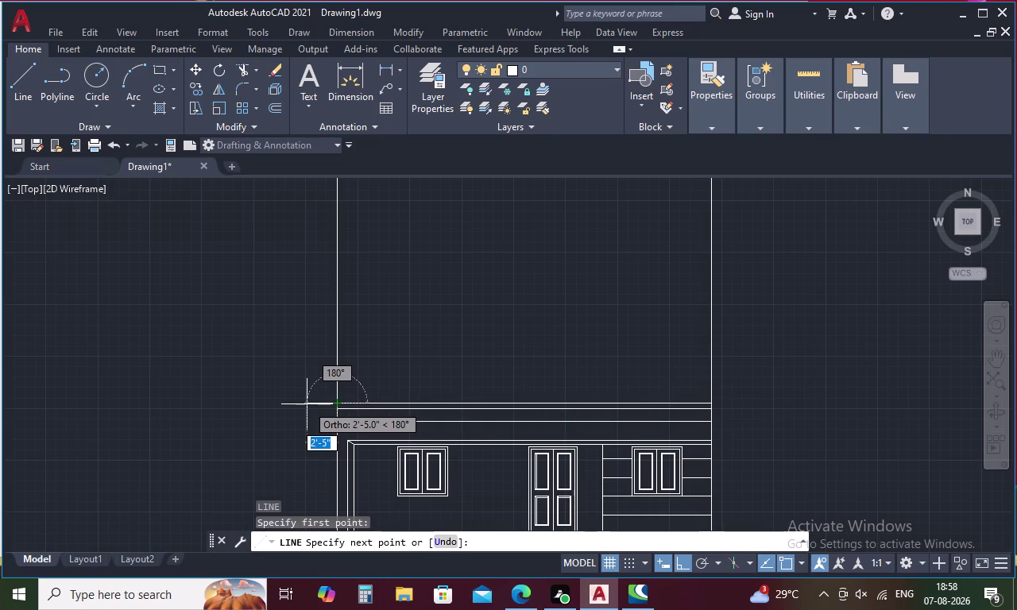
key(6)
key(space)
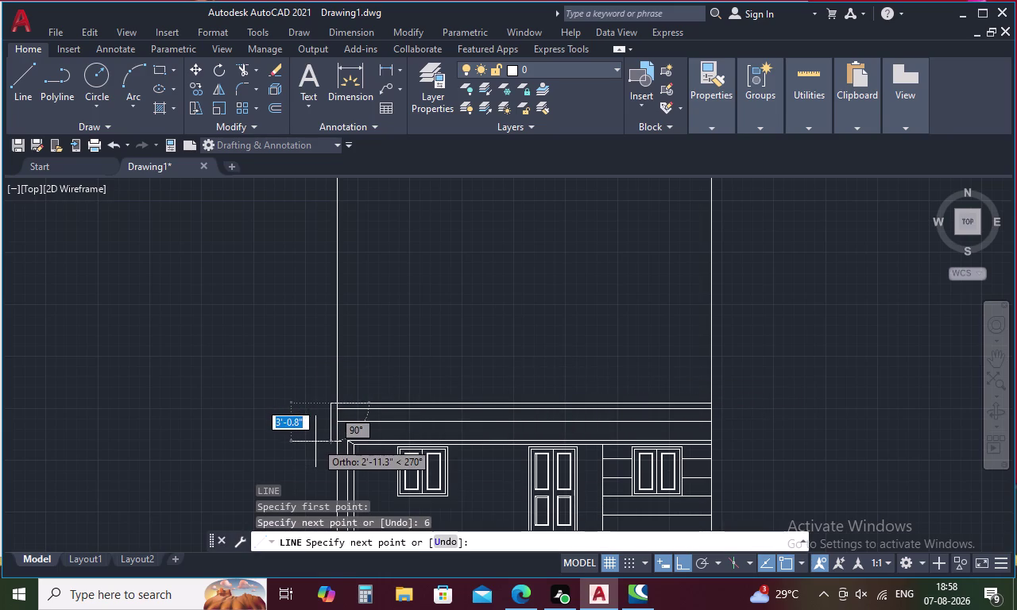
text(6)
key(space)
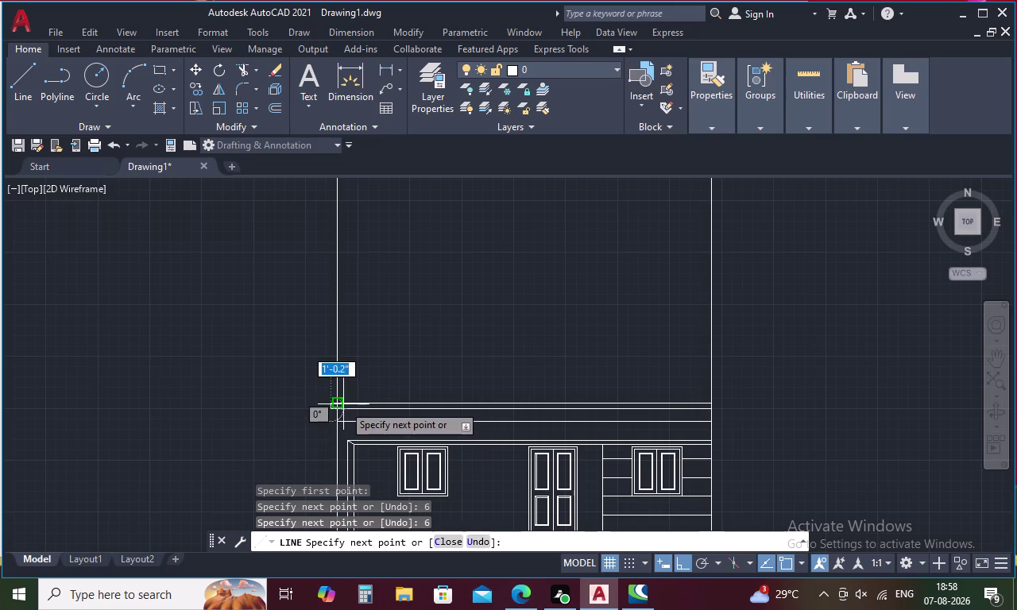
scroll(up, 3)
click(317, 433)
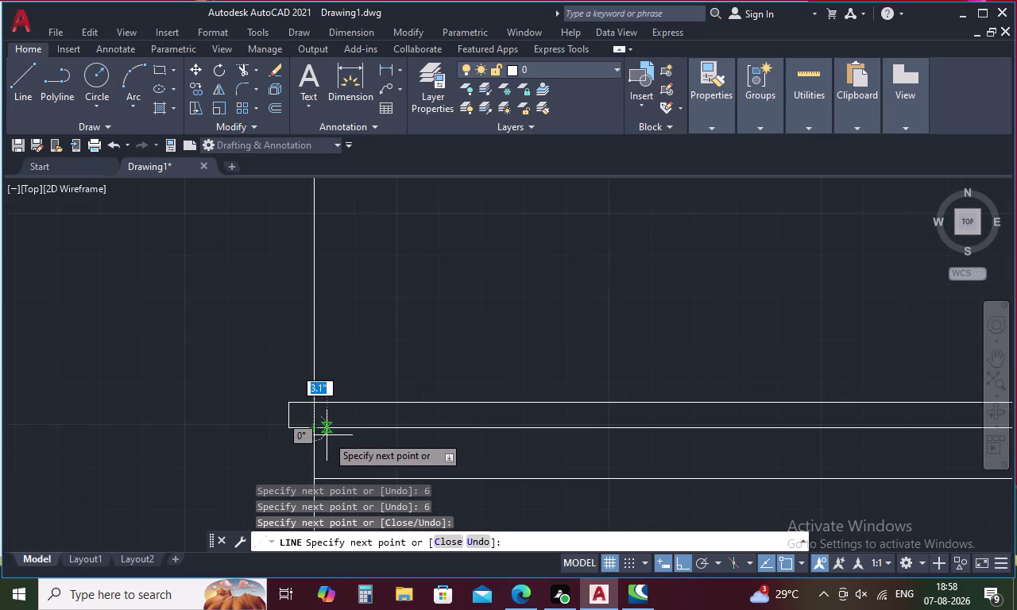
key(Escape)
drag(307, 387, 276, 453)
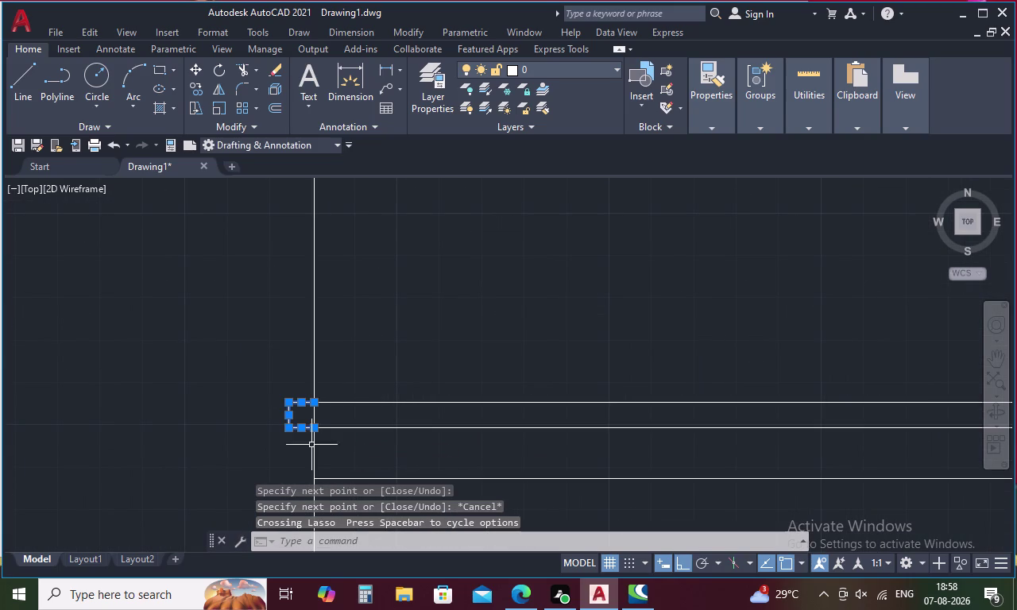
right_click(499, 362)
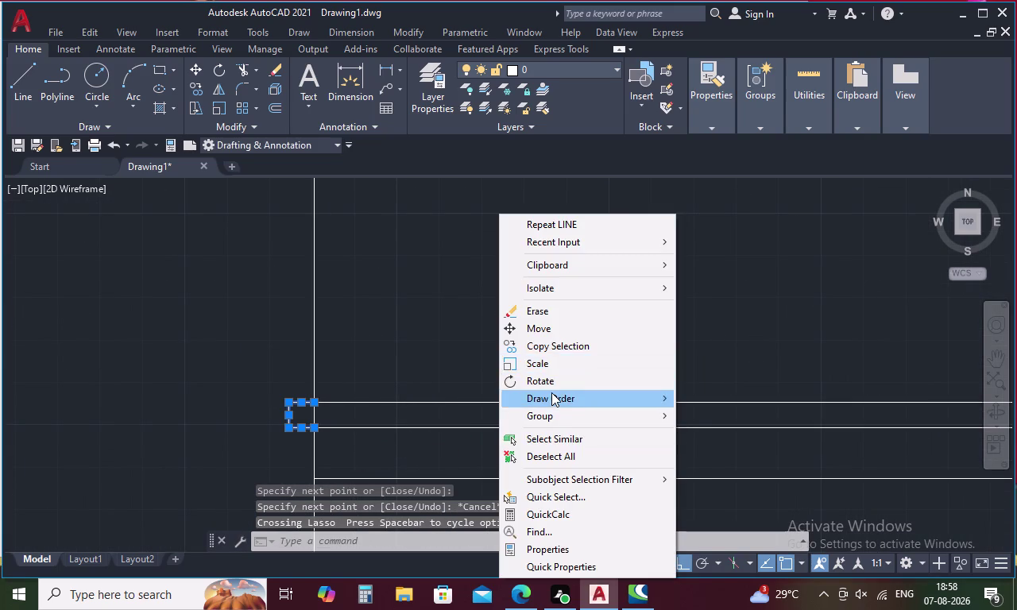
key(Escape)
Mirror the 6-inch end block about the elevation's vertical centre line, keeping the original.
text(MI)
key(space)
scroll(down, 3)
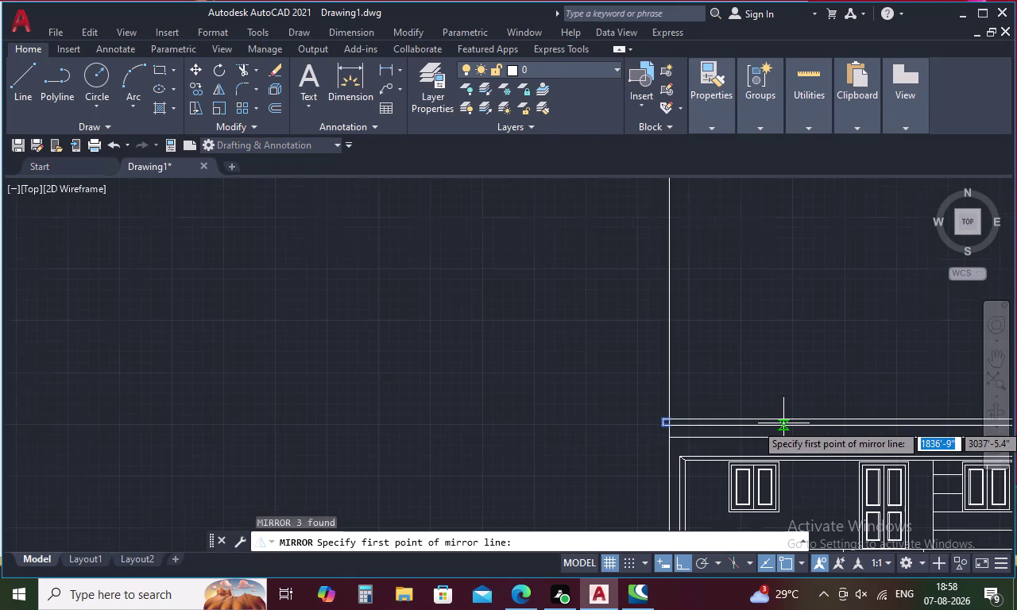
middle_drag(739, 423, 392, 366)
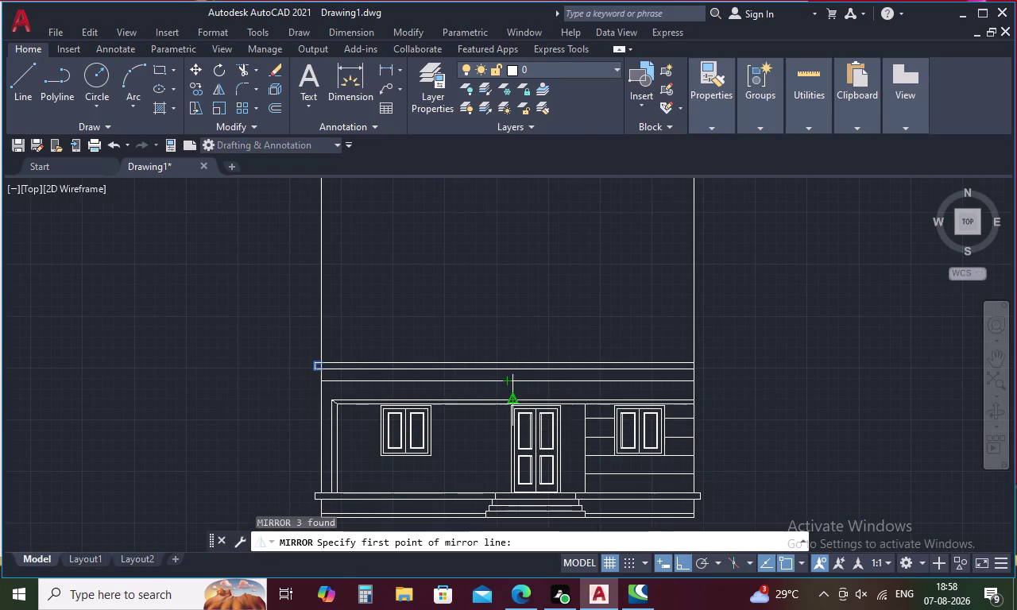
drag(506, 366, 507, 356)
click(512, 310)
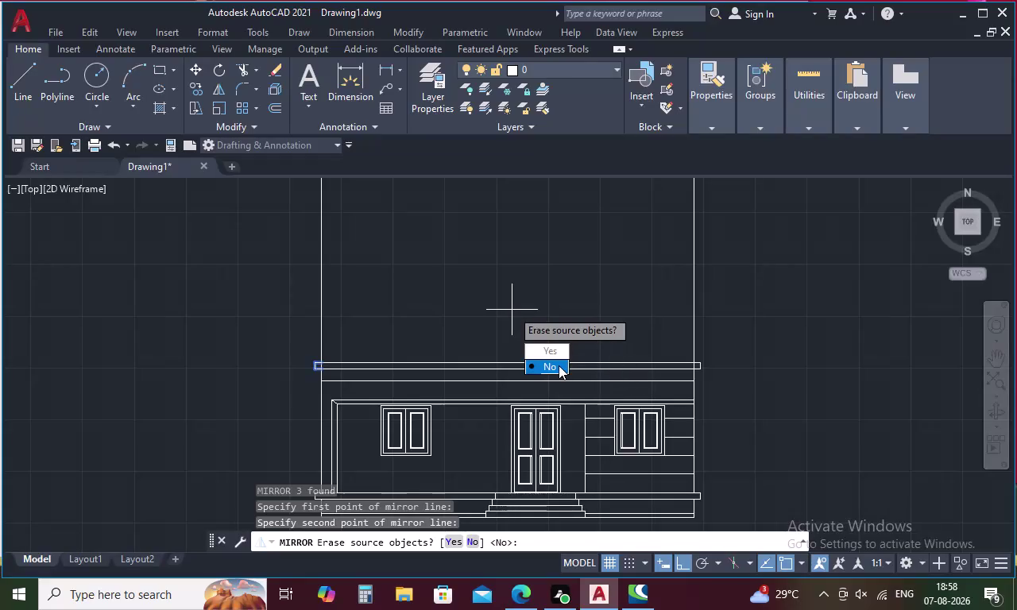
drag(558, 366, 512, 310)
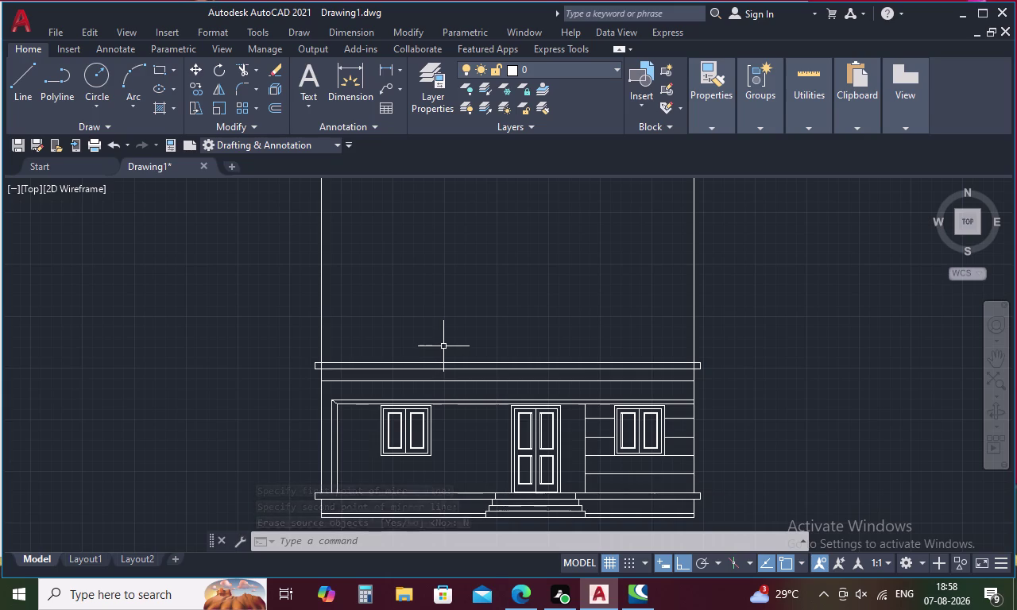
text(O)
key(space)
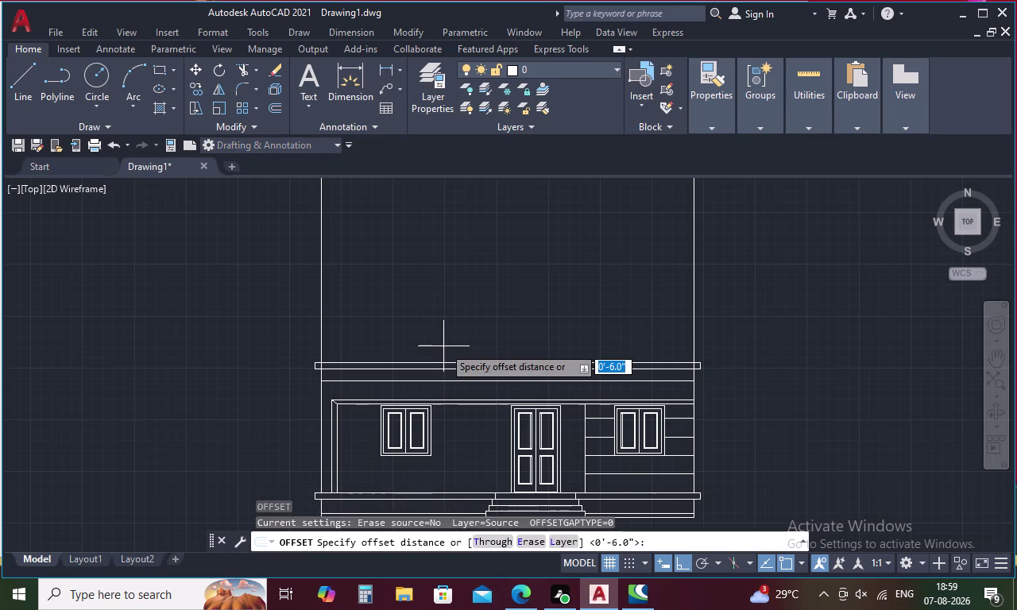
Offset the upper roof band line 3' upward.
text(3)
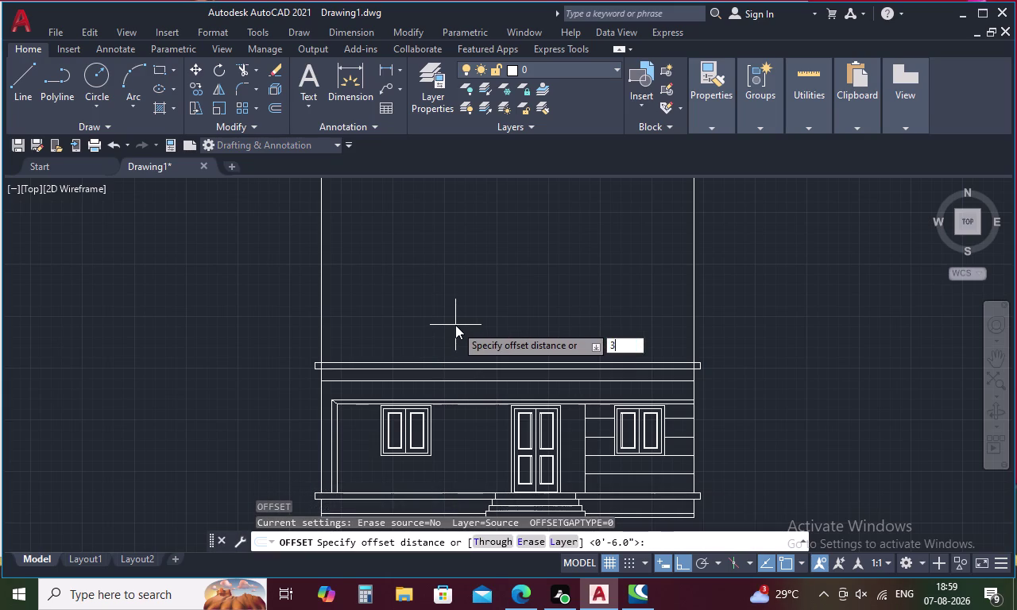
text(')
key(space)
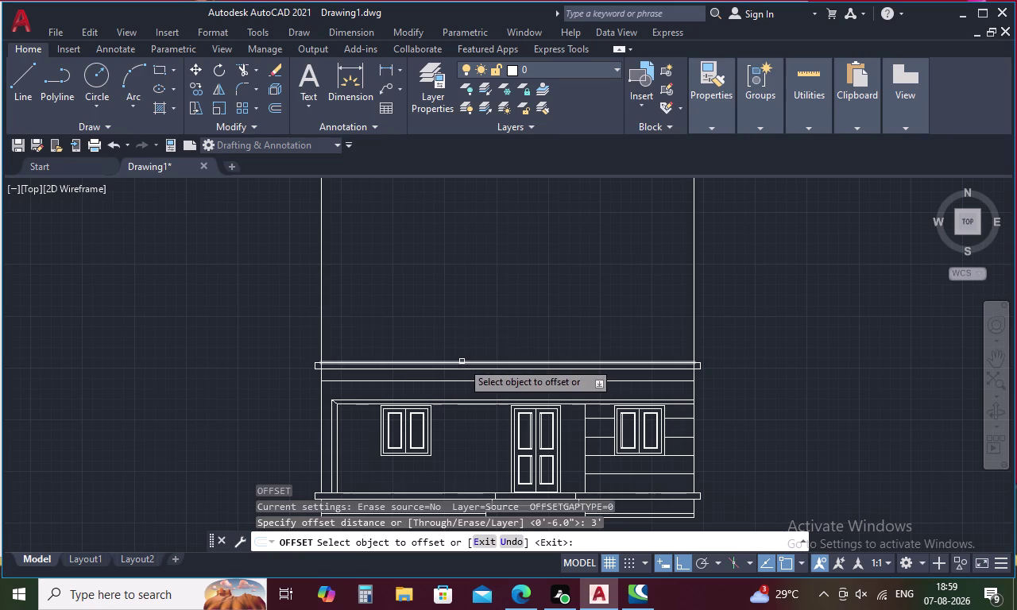
click(461, 361)
click(462, 326)
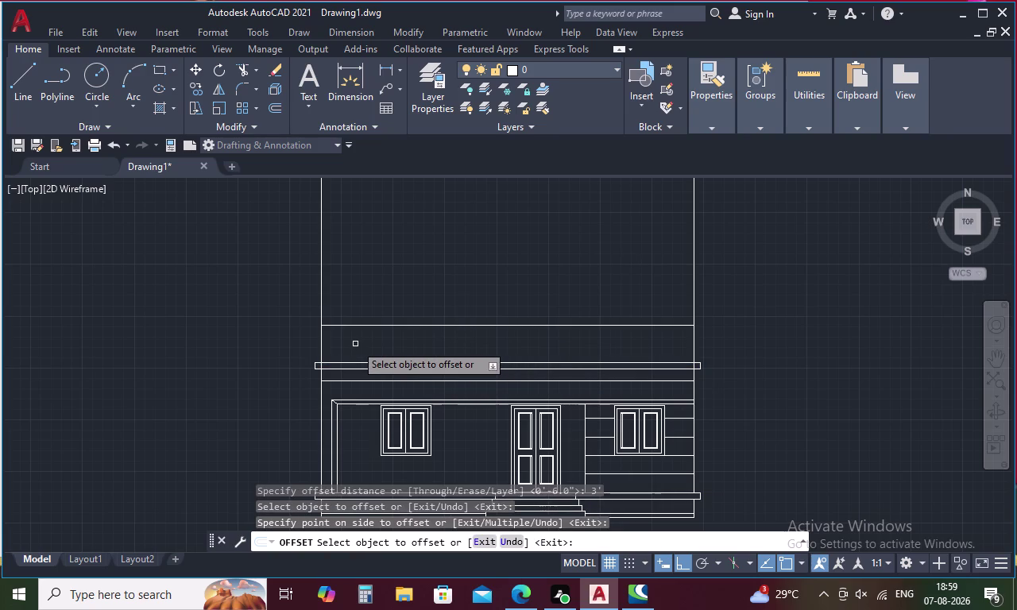
key(Escape)
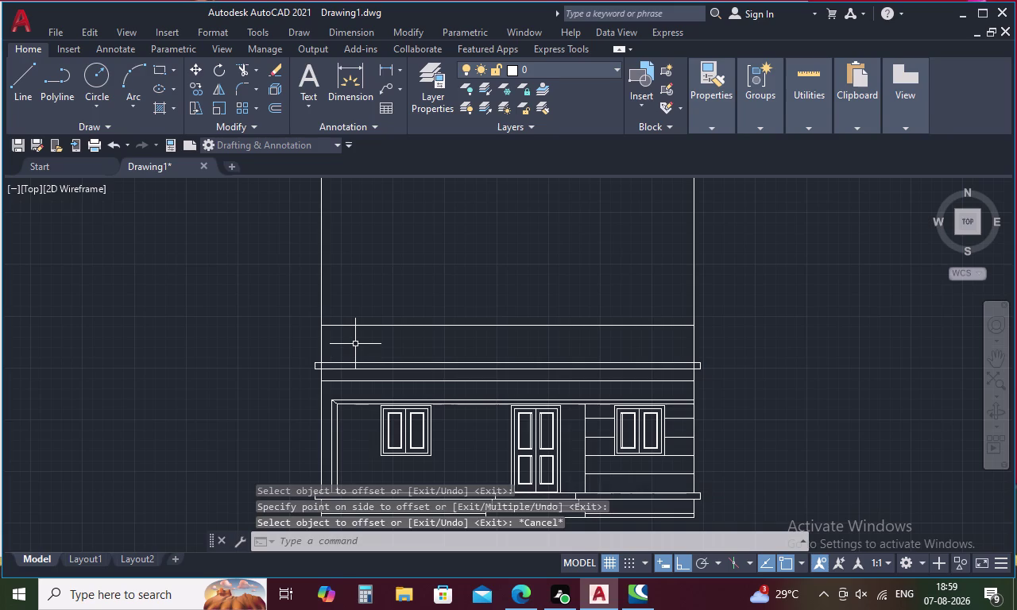
Offset the new band line another 5 inches higher.
key(space)
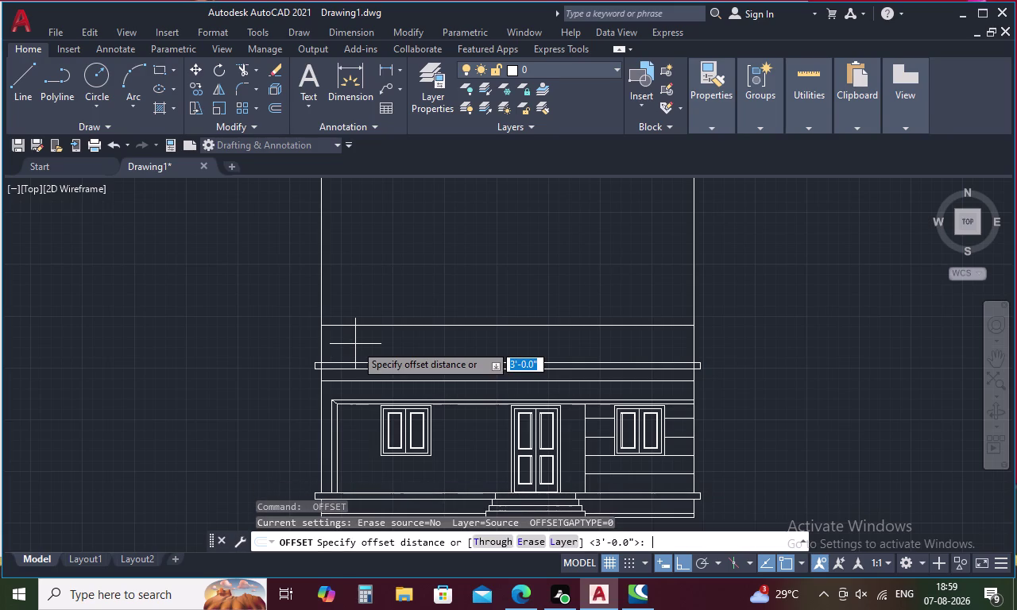
key(6)
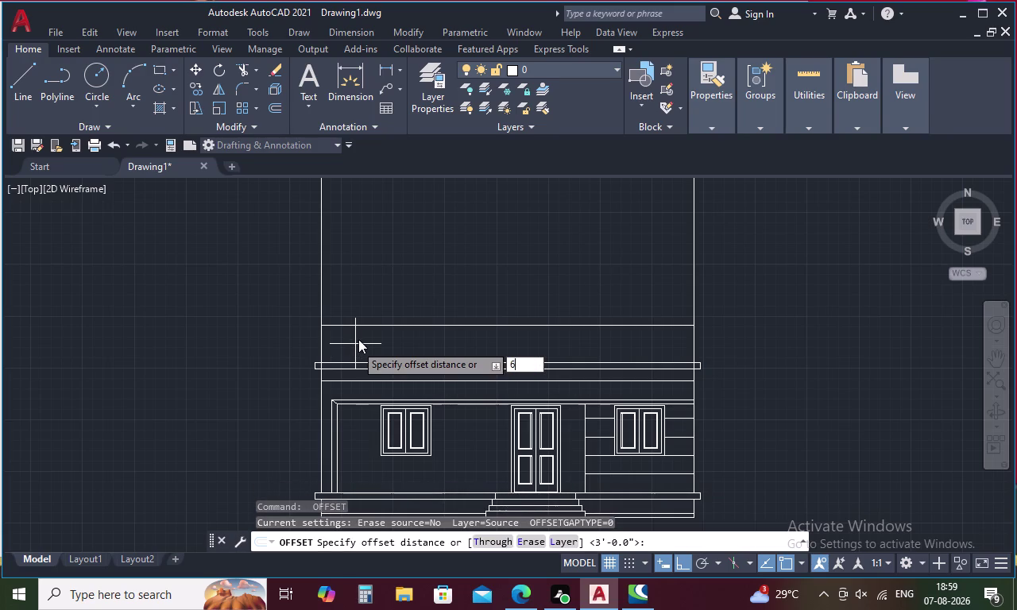
key(BackSpace)
text(5)
key(space)
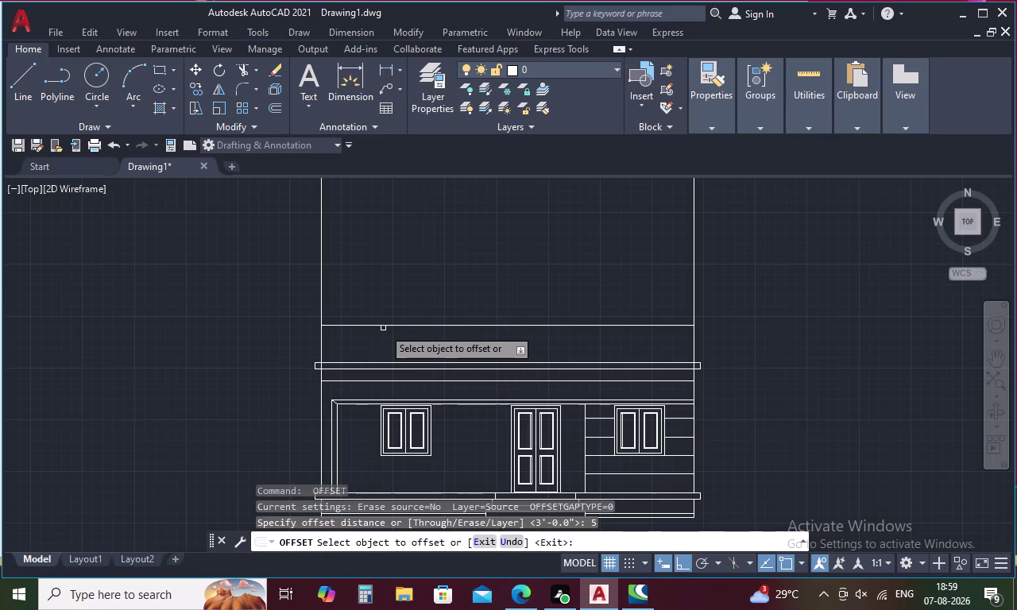
click(384, 325)
click(385, 301)
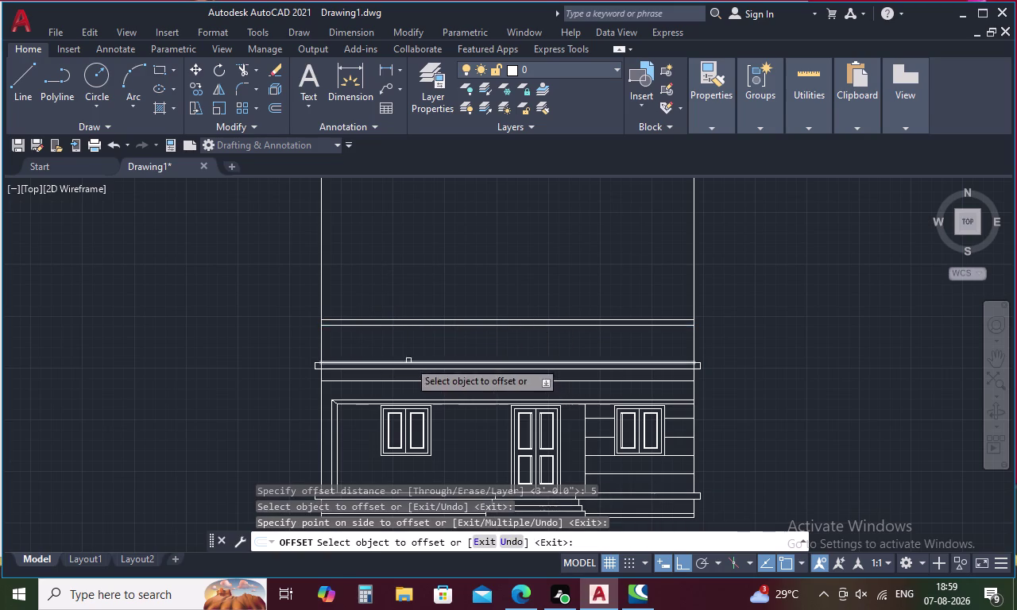
key(Escape)
text(L)
key(space)
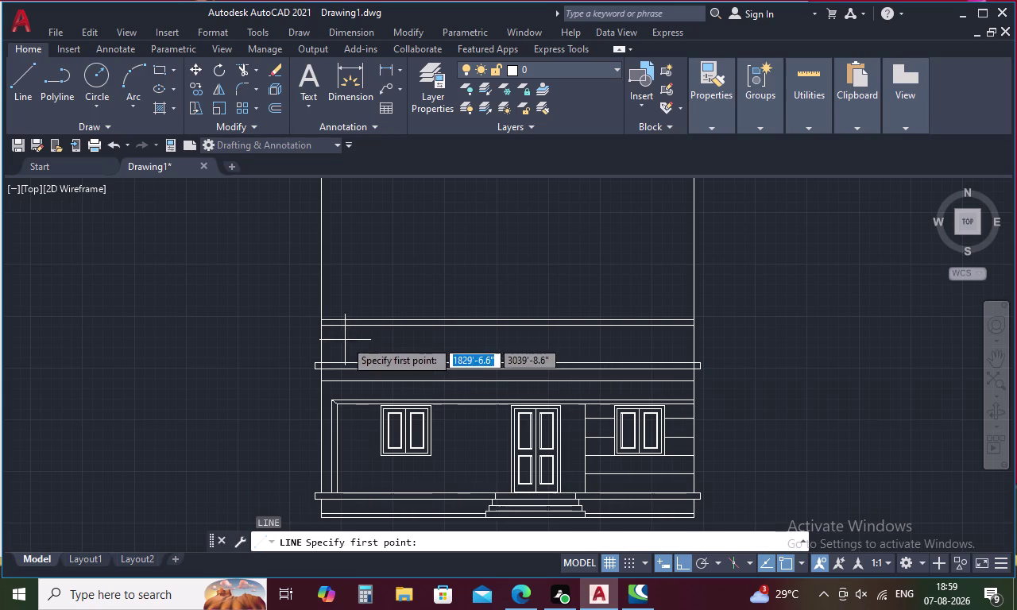
Draw a 2.5 by 5 end-cap outline (2.5 left, 5 up, 2.5 right) at the band's left end.
click(322, 321)
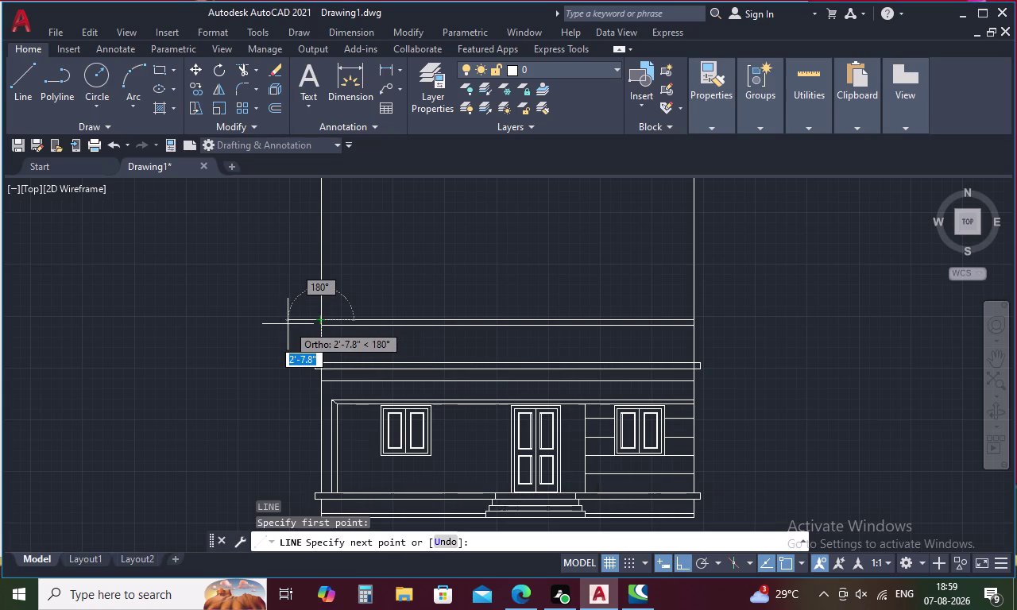
text(2.5)
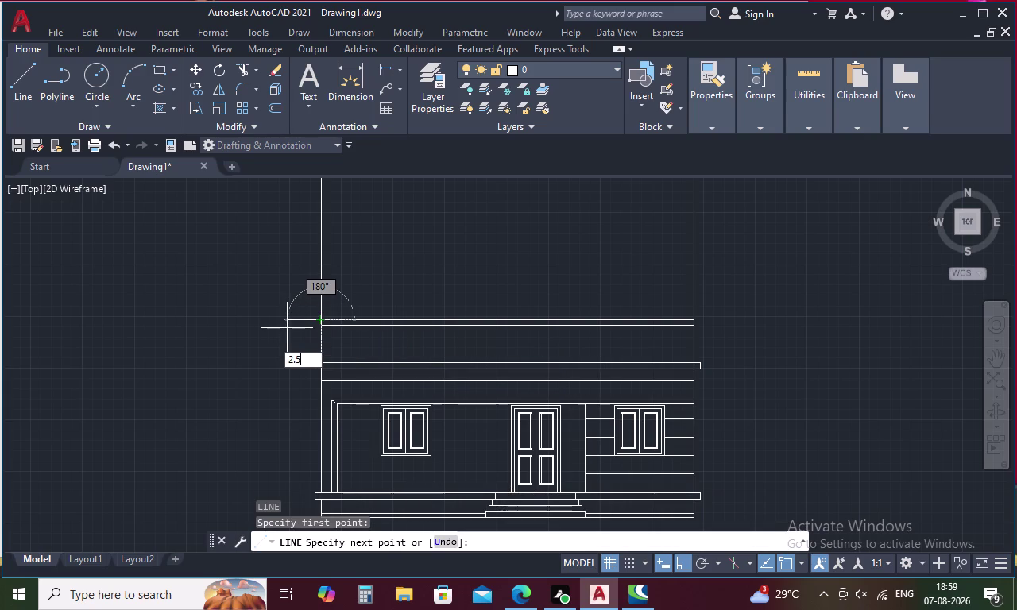
key(space)
key(2)
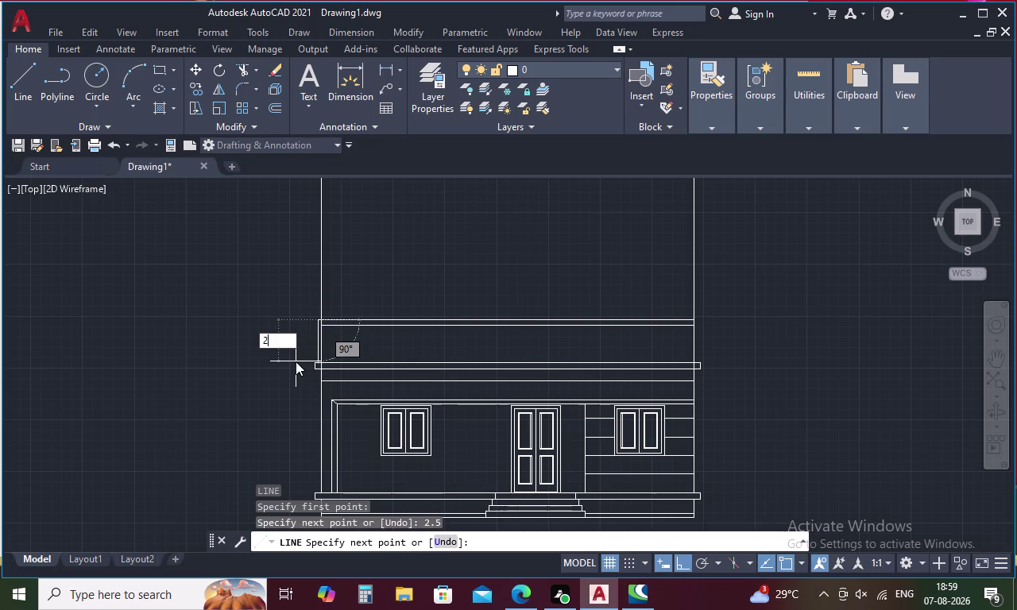
key(BackSpace)
key(5)
key(space)
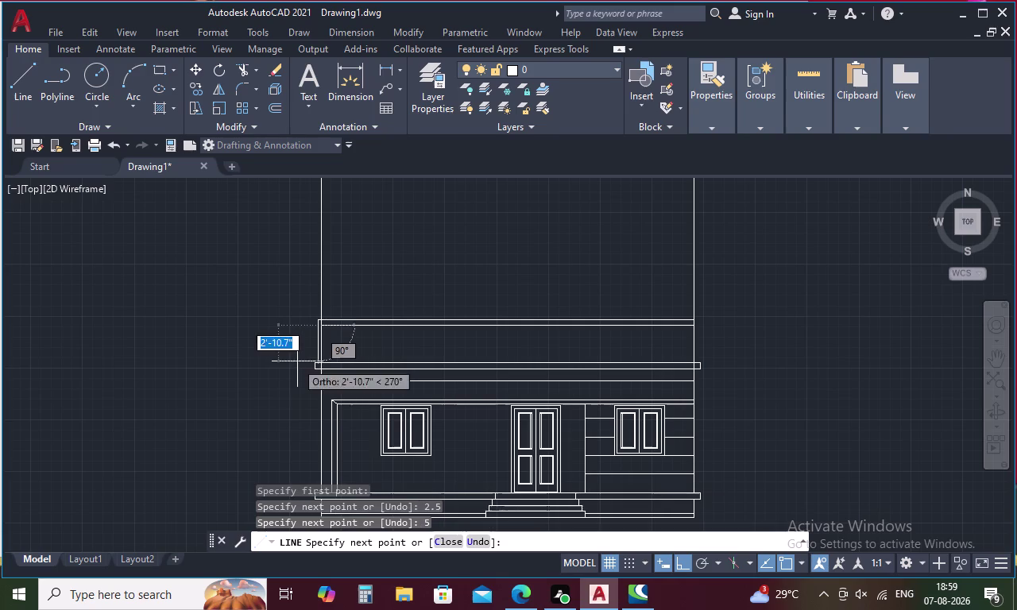
text(2)
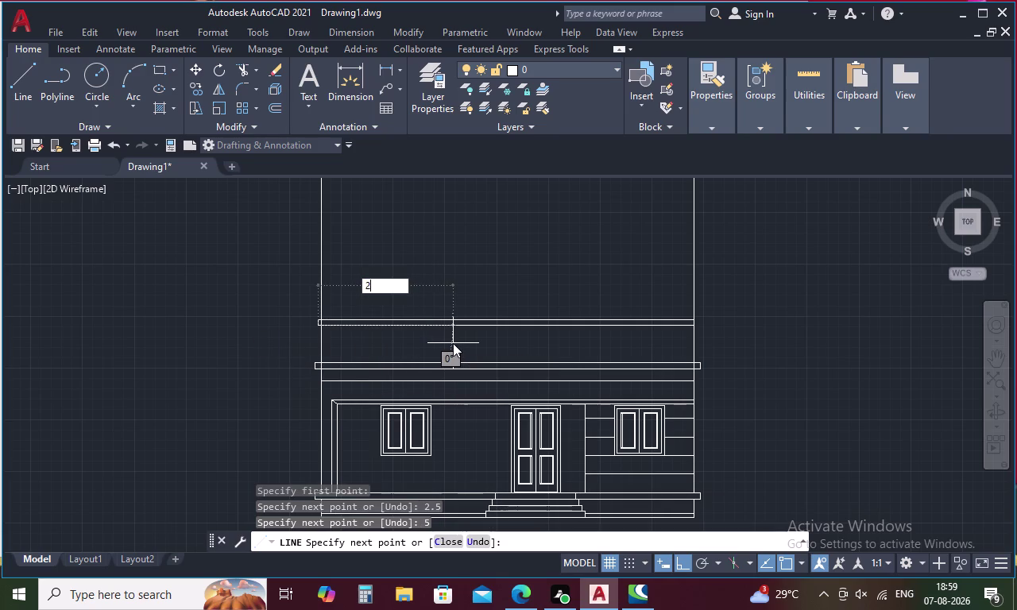
text(.)
text(5)
key(space)
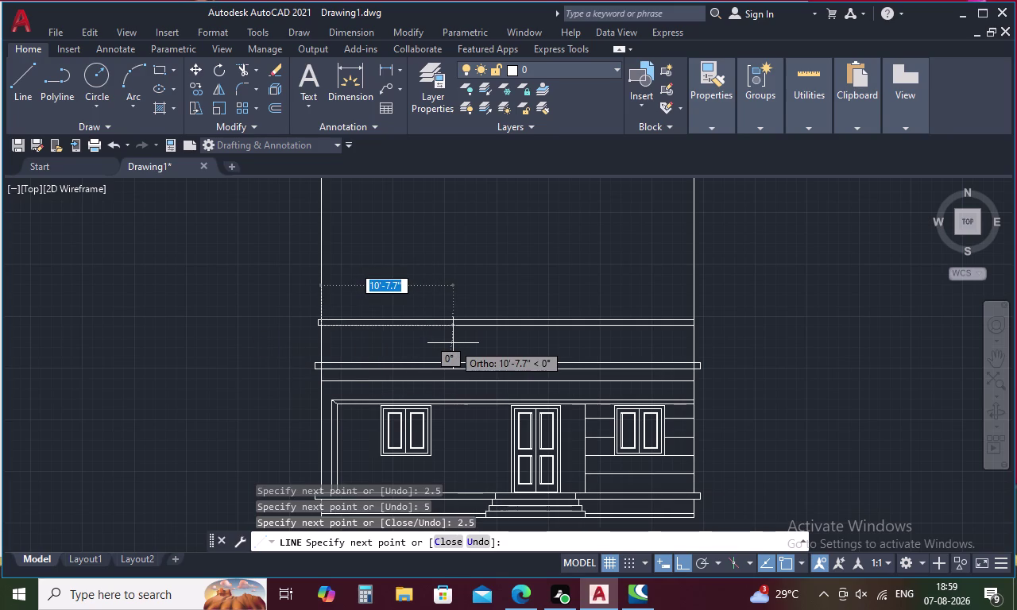
key(Escape)
scroll(up, 3)
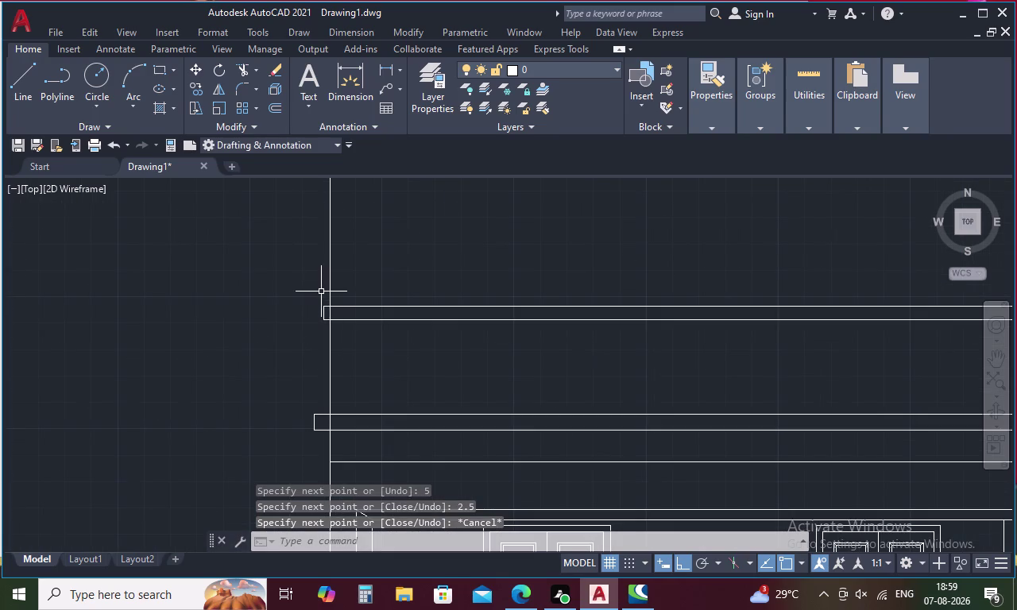
Window-select the three left end-cap lines of the upper band.
scroll(up, 3)
drag(332, 301, 287, 380)
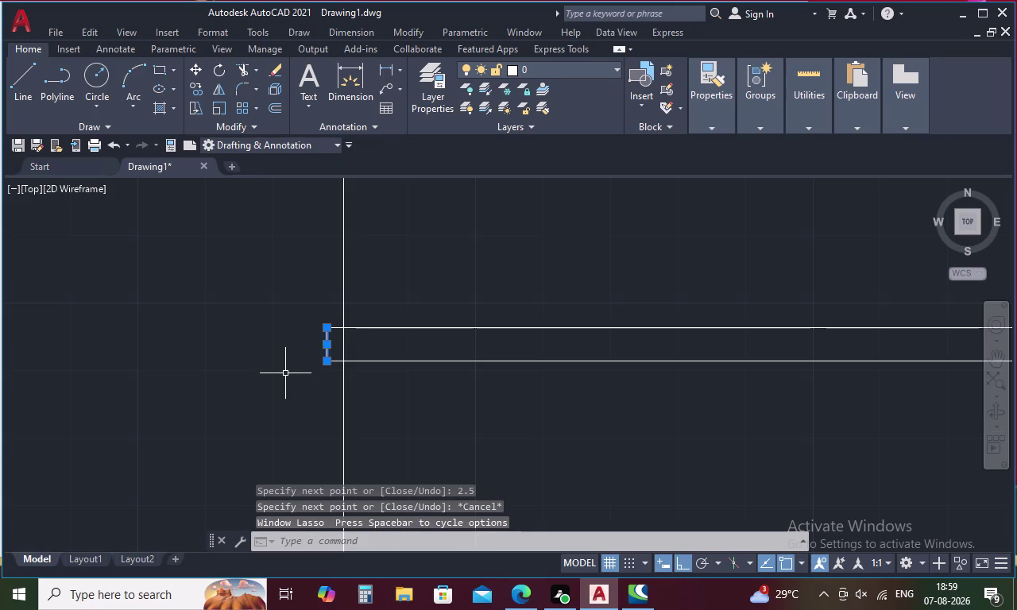
scroll(up, 3)
click(335, 322)
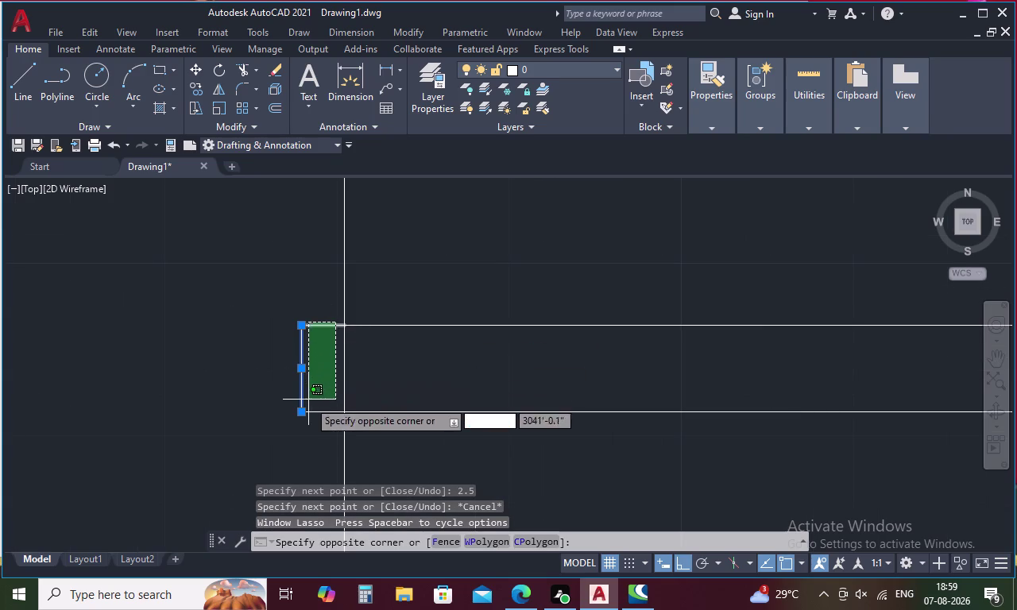
click(306, 414)
scroll(down, 3)
right_click(464, 311)
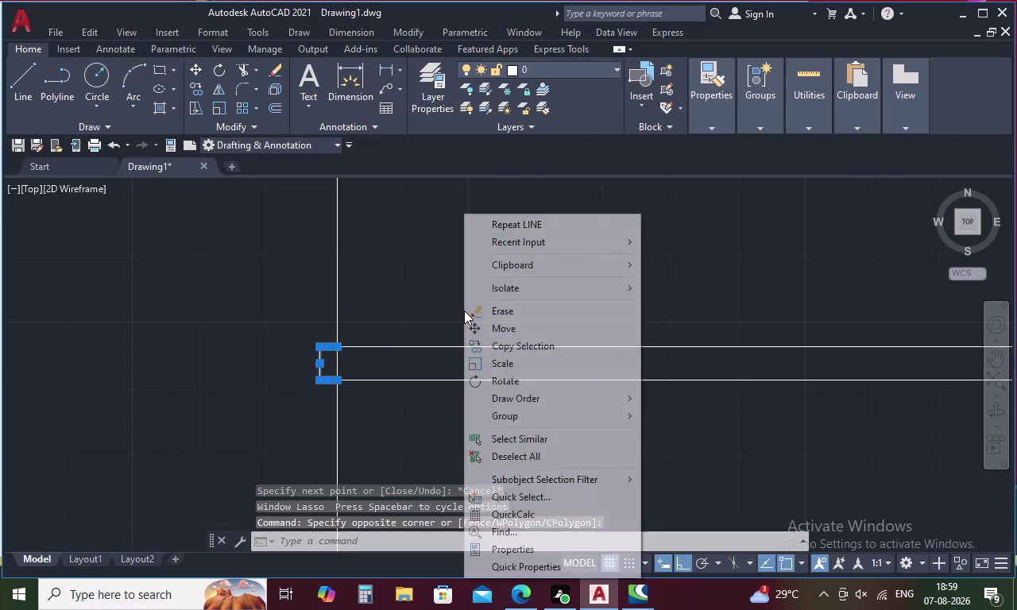
key(Escape)
Mirror the end cap about a vertical axis through the band midpoint, keeping the original.
key(m)
text(I)
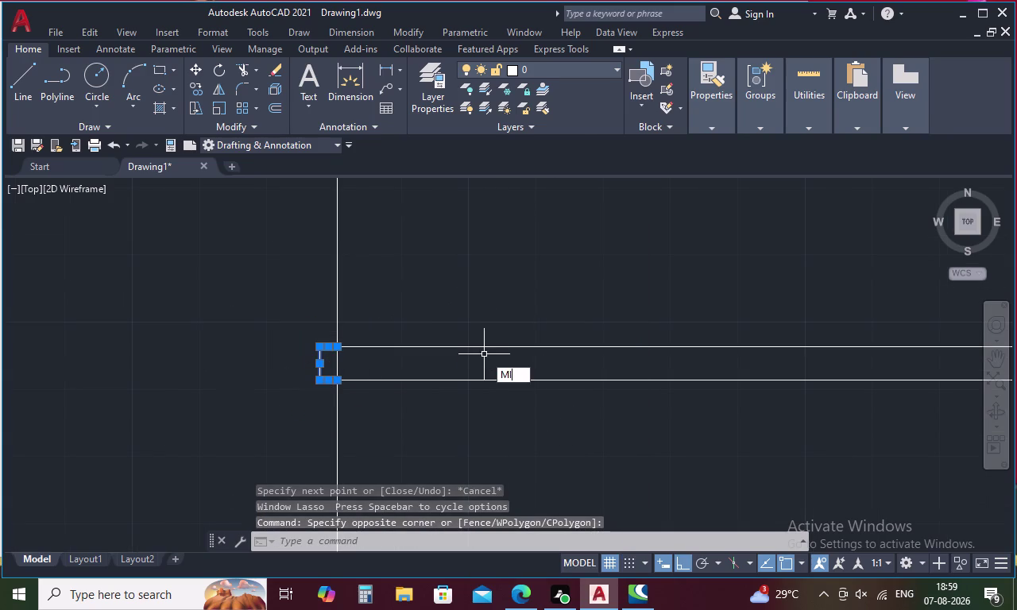
key(space)
scroll(down, 3)
middle_drag(601, 376, 233, 281)
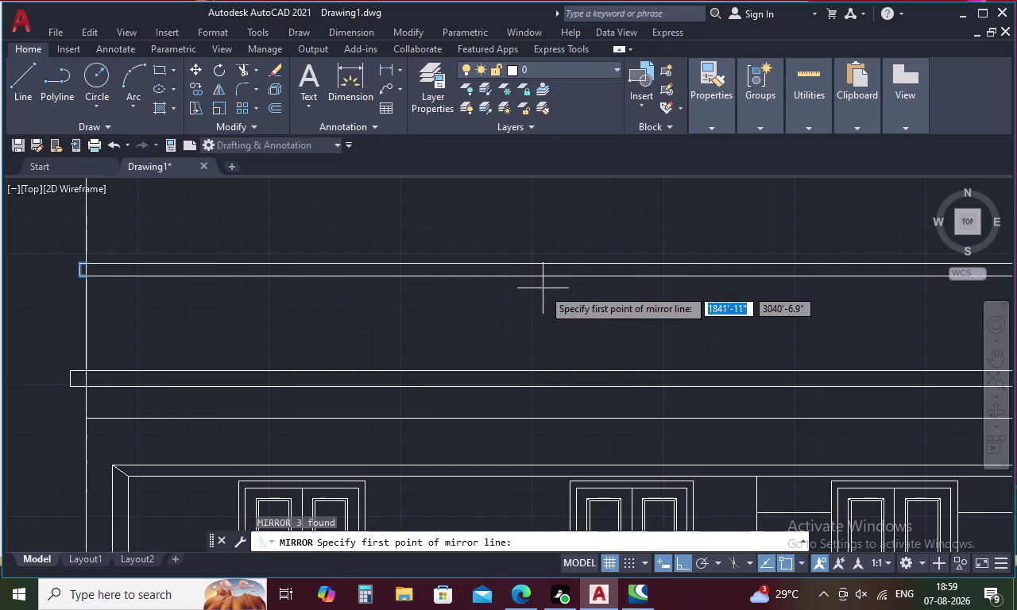
scroll(down, 3)
click(553, 290)
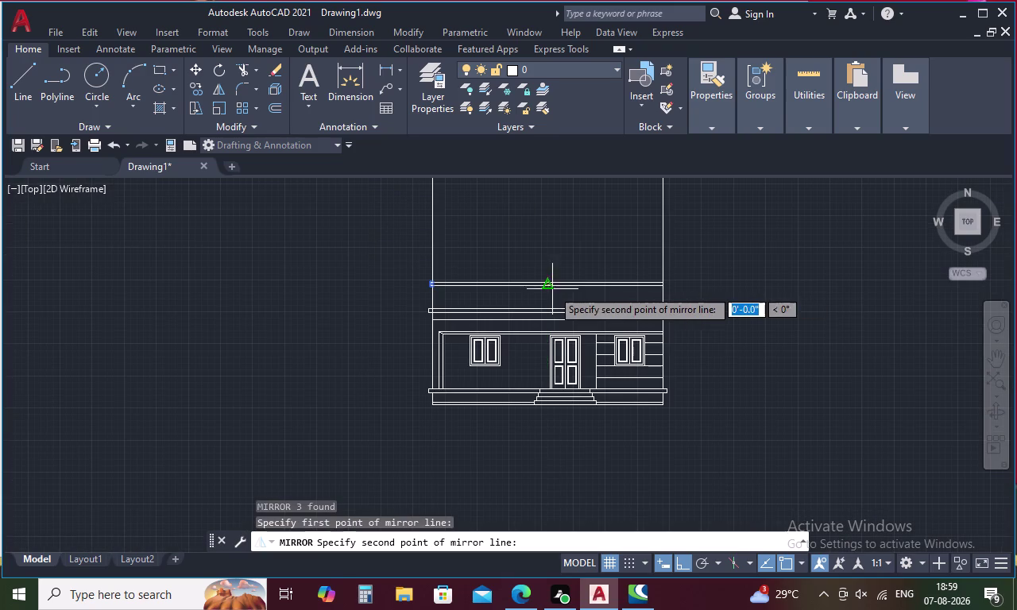
click(553, 430)
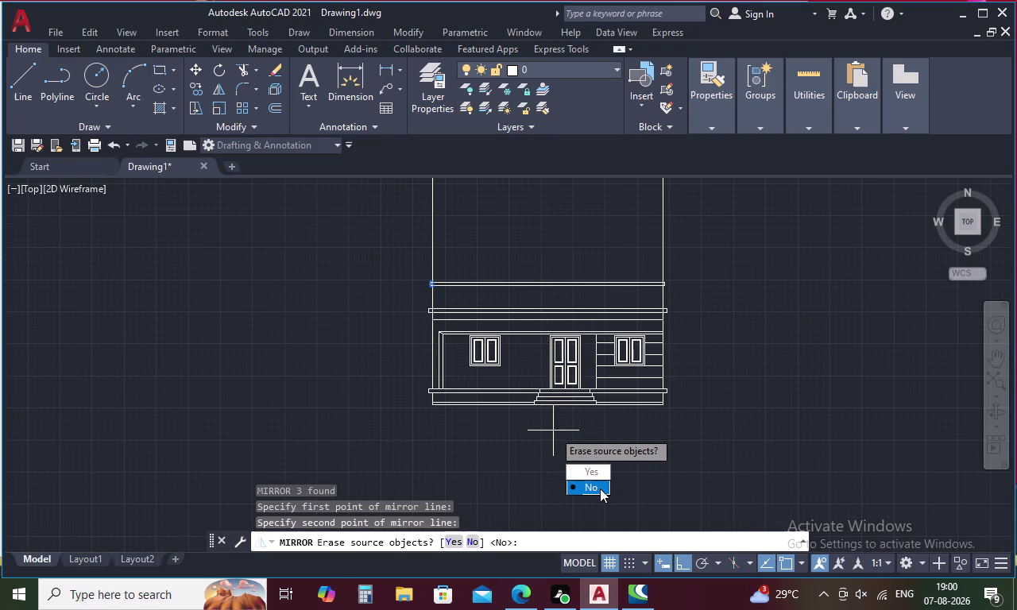
drag(600, 489, 553, 431)
middle_drag(592, 241, 464, 258)
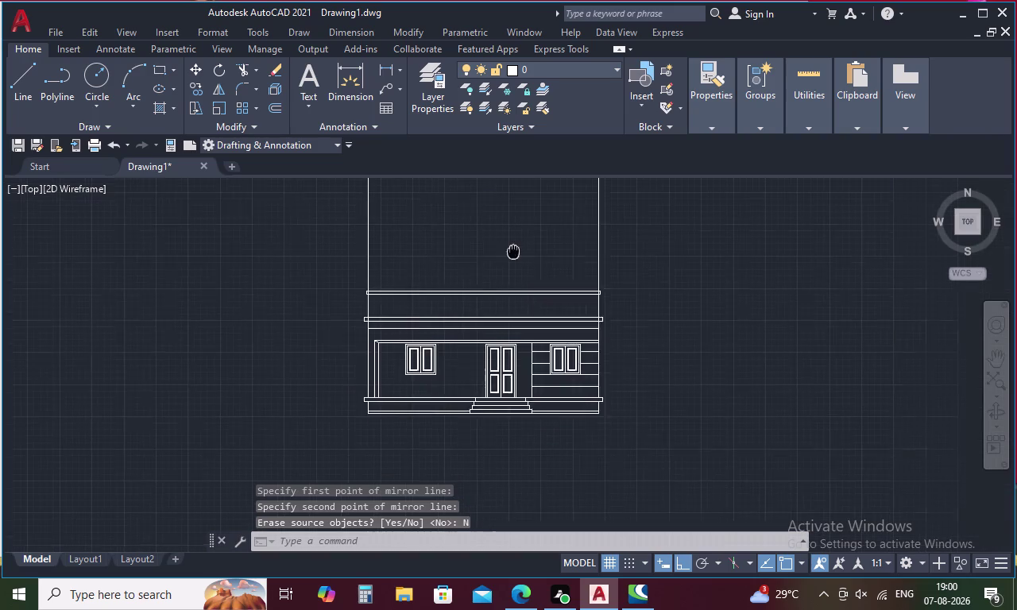
middle_drag(463, 258, 461, 258)
scroll(up, 3)
key(Escape)
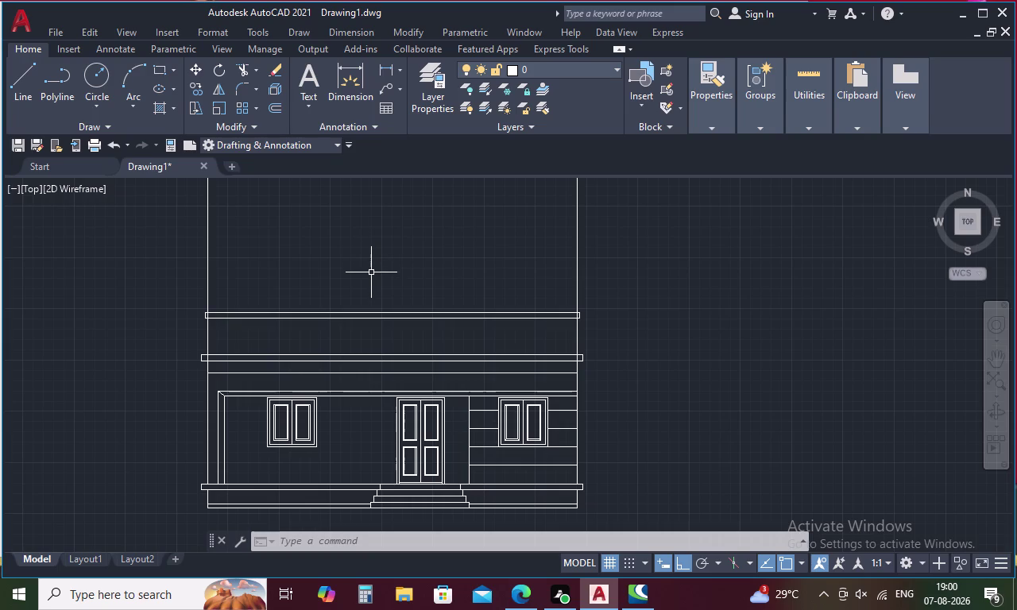
scroll(down, 3)
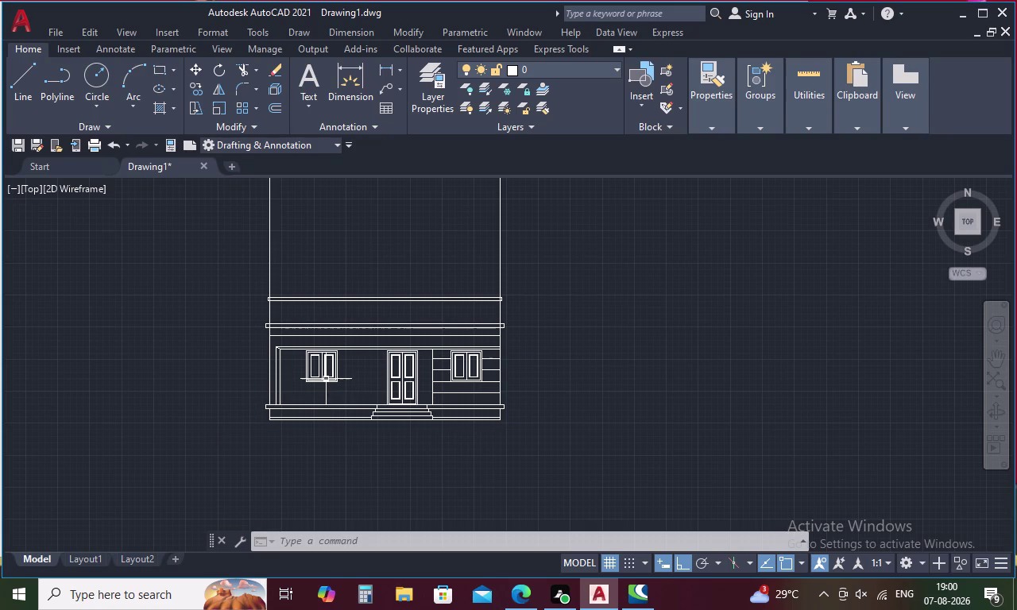
scroll(up, 3)
scroll(up, 3)
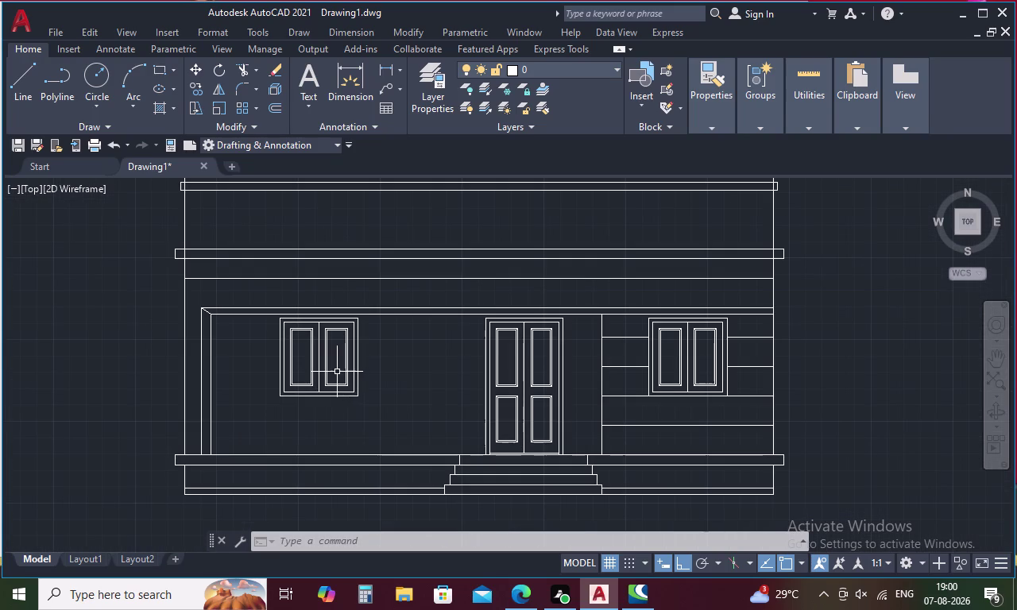
scroll(up, 3)
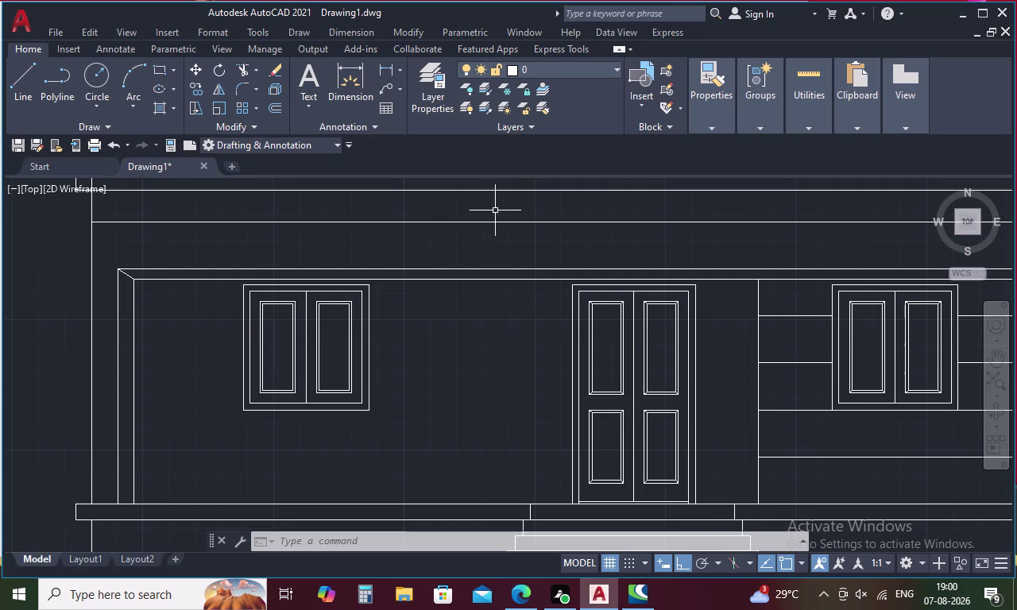
scroll(down, 3)
scroll(down, 3)
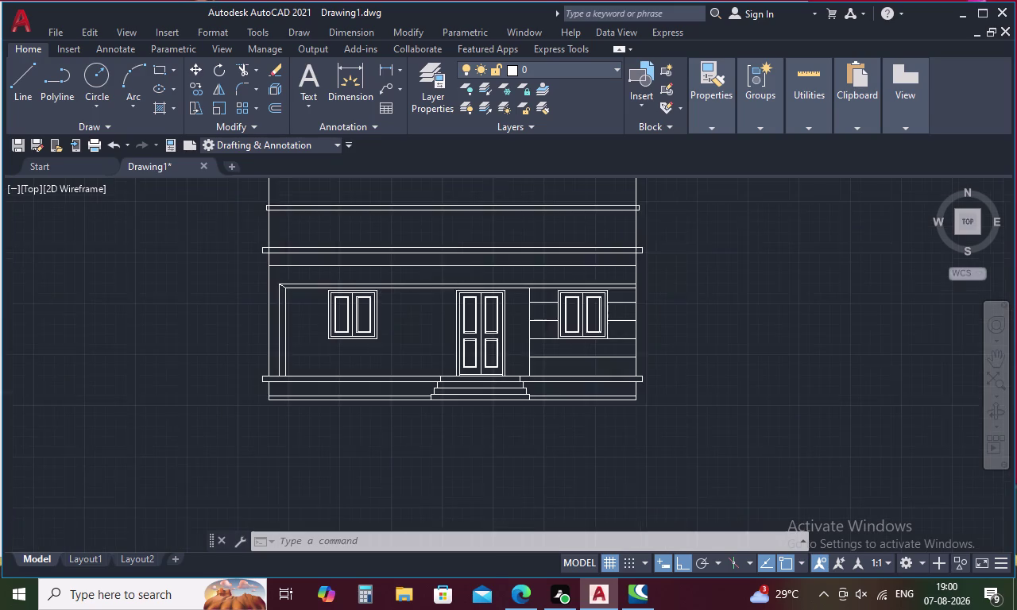
scroll(down, 3)
middle_drag(450, 227, 430, 315)
scroll(up, 3)
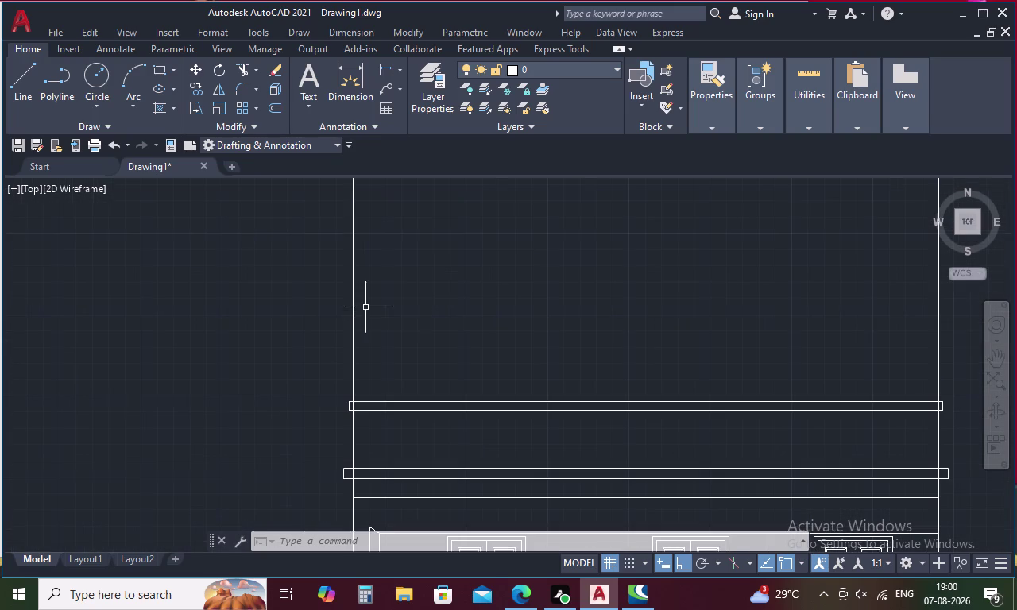
Trim the left and right wall lines above the parapet.
text(TR)
key(space)
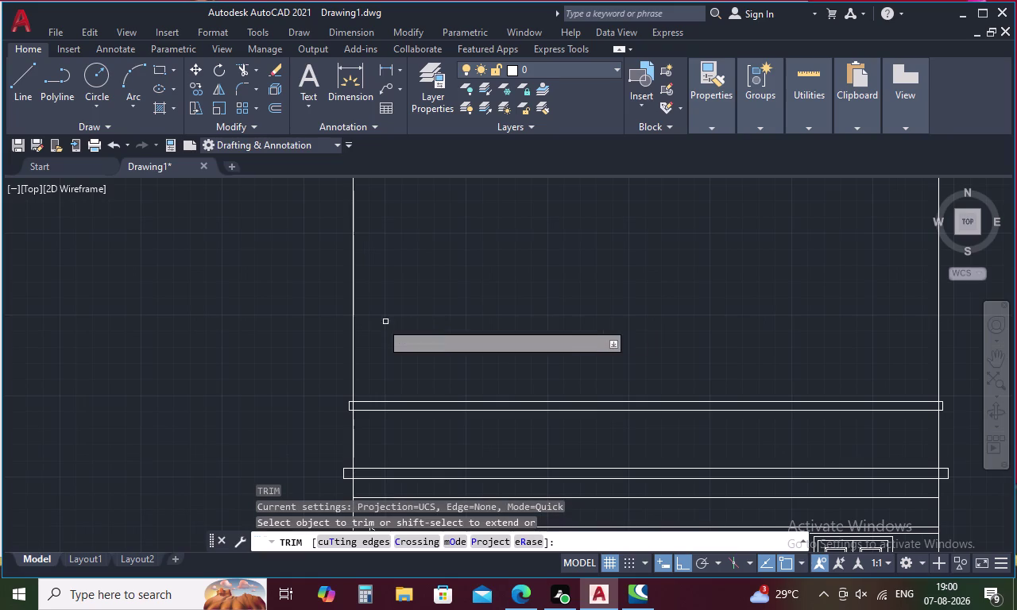
click(354, 329)
scroll(down, 3)
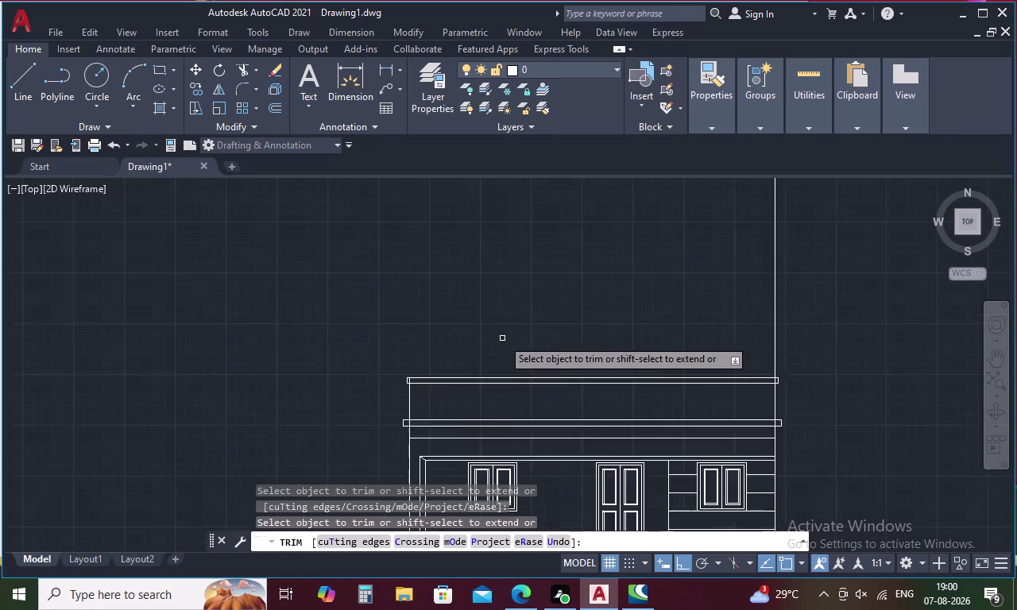
middle_drag(502, 339, 367, 327)
scroll(up, 3)
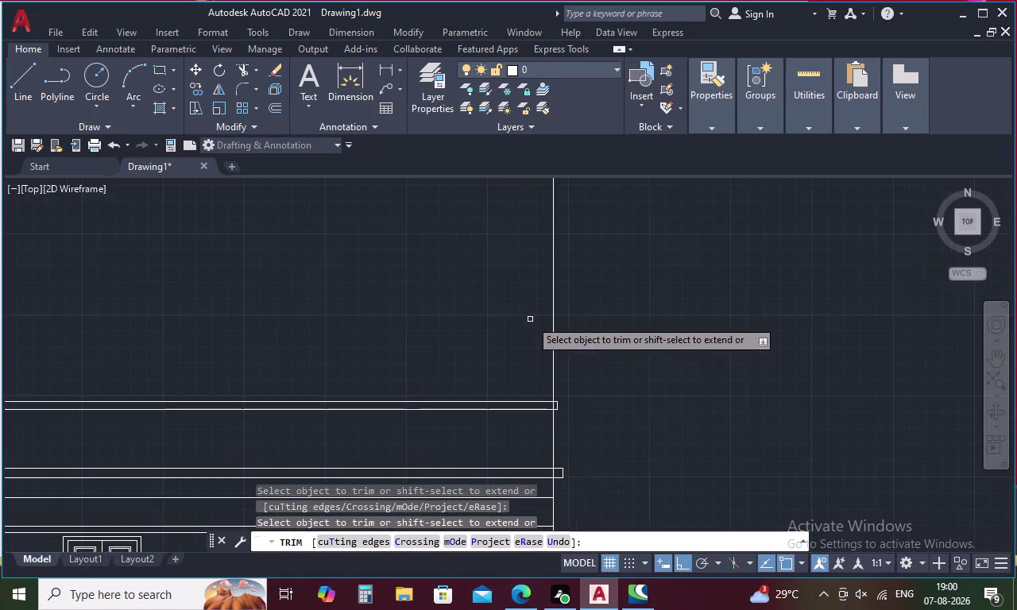
scroll(up, 3)
click(564, 316)
scroll(down, 3)
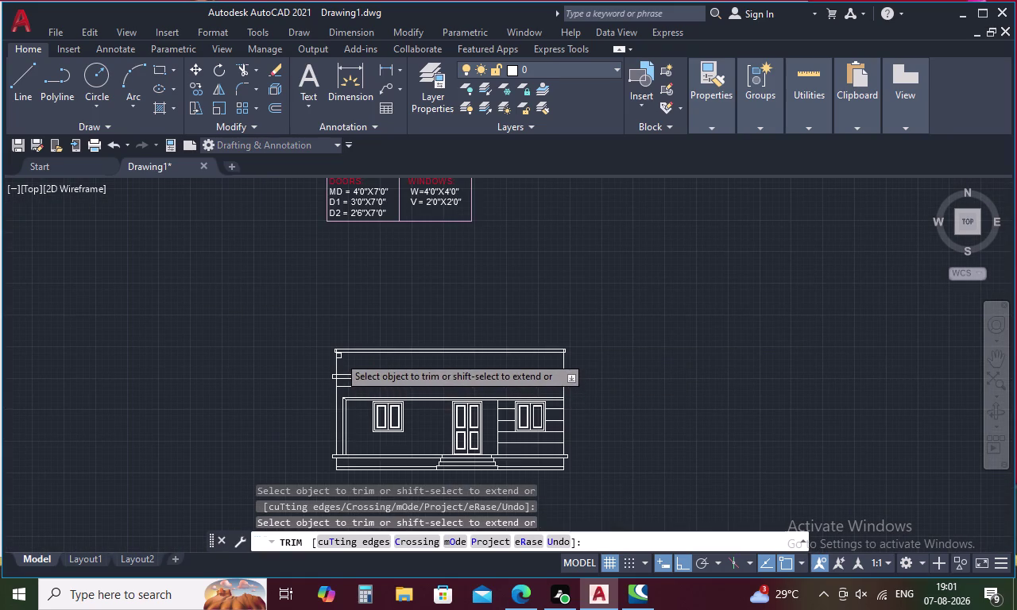
scroll(up, 3)
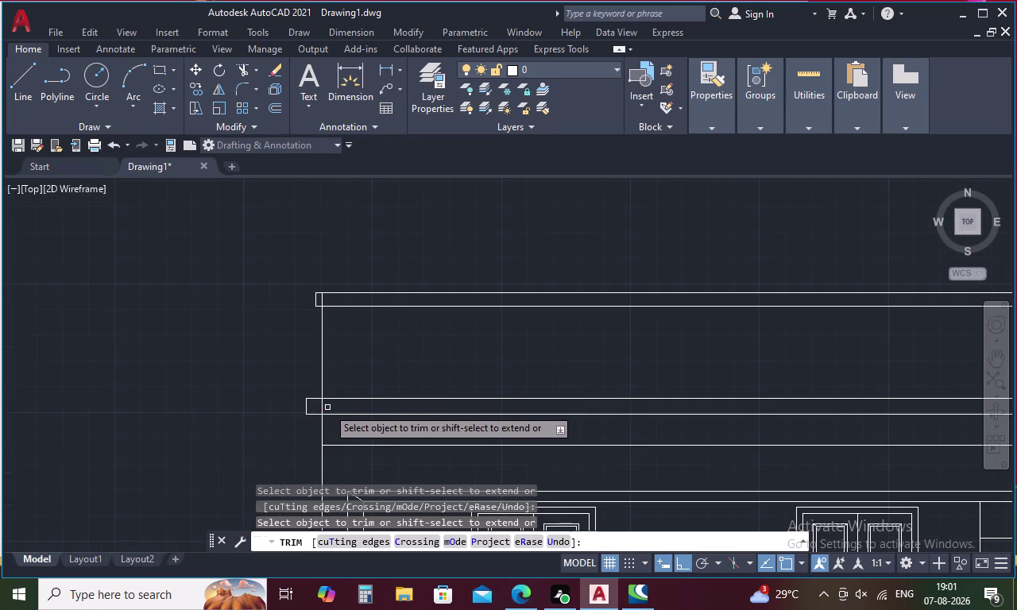
Trim the wall lines inside the four band end caps, then end TRIM.
click(322, 404)
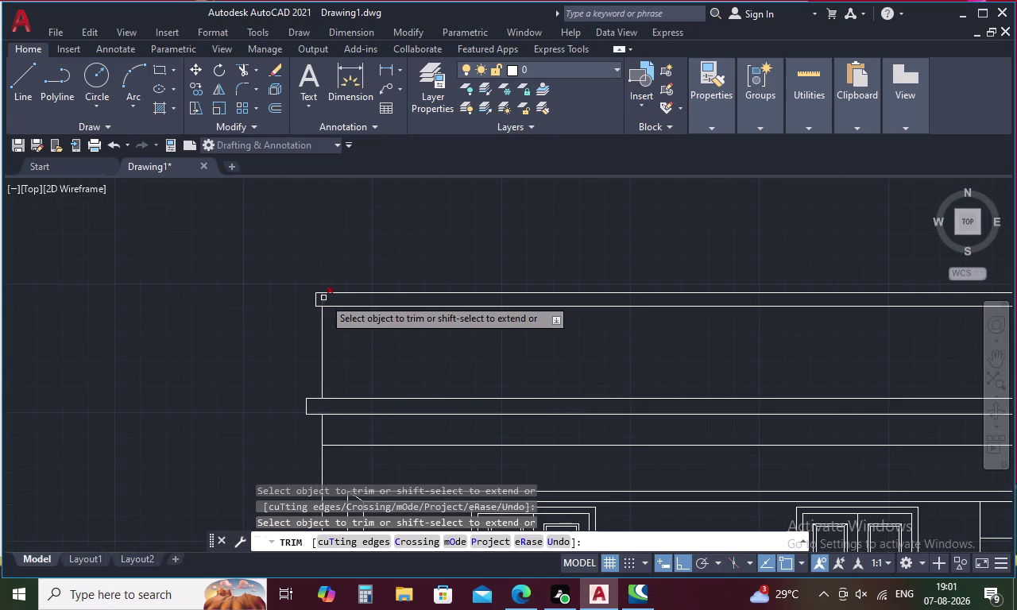
click(323, 298)
scroll(down, 3)
scroll(up, 3)
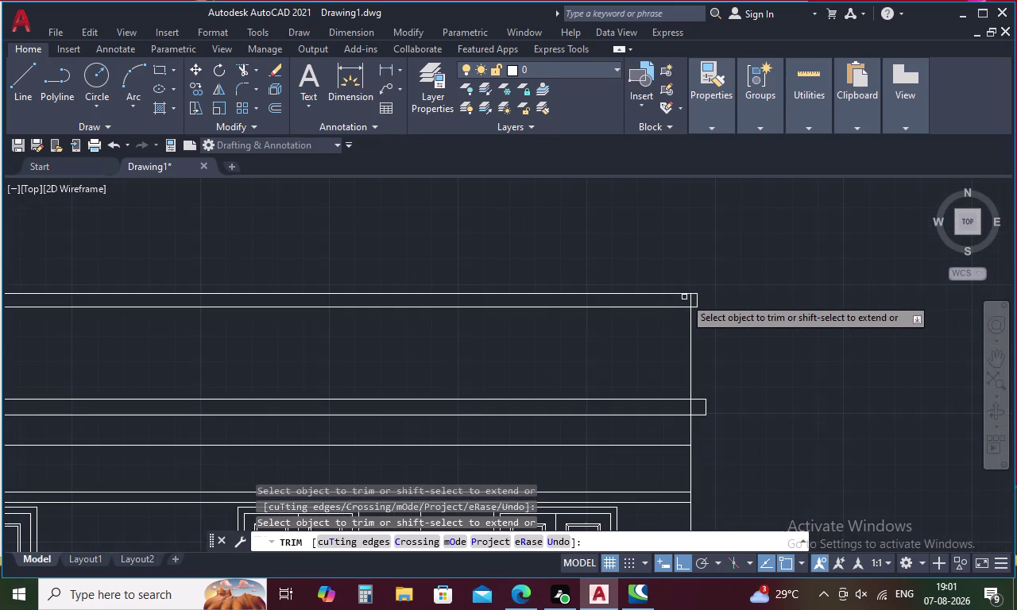
click(689, 298)
click(689, 406)
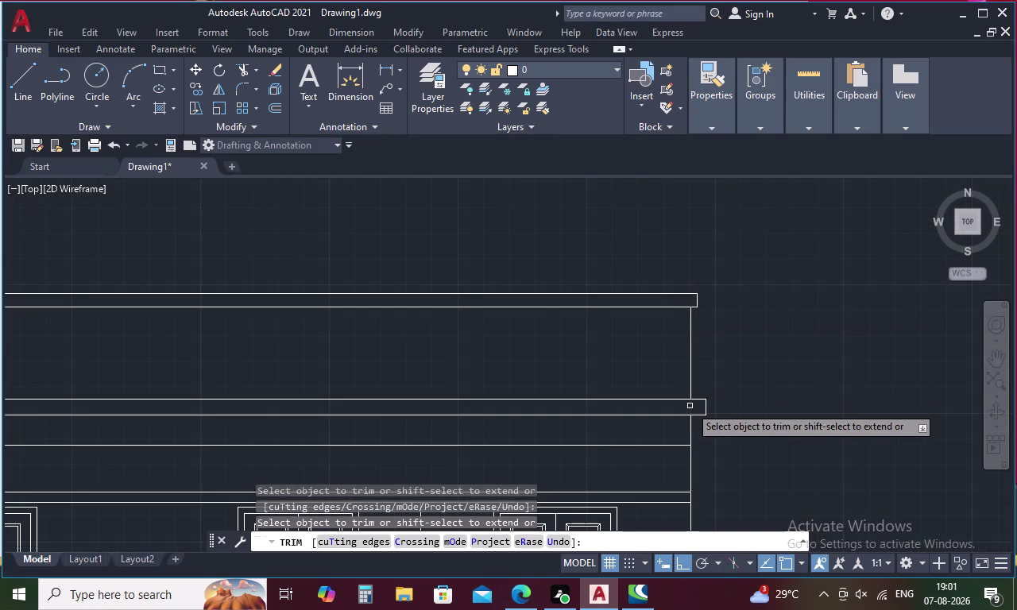
scroll(down, 3)
middle_drag(763, 446, 715, 302)
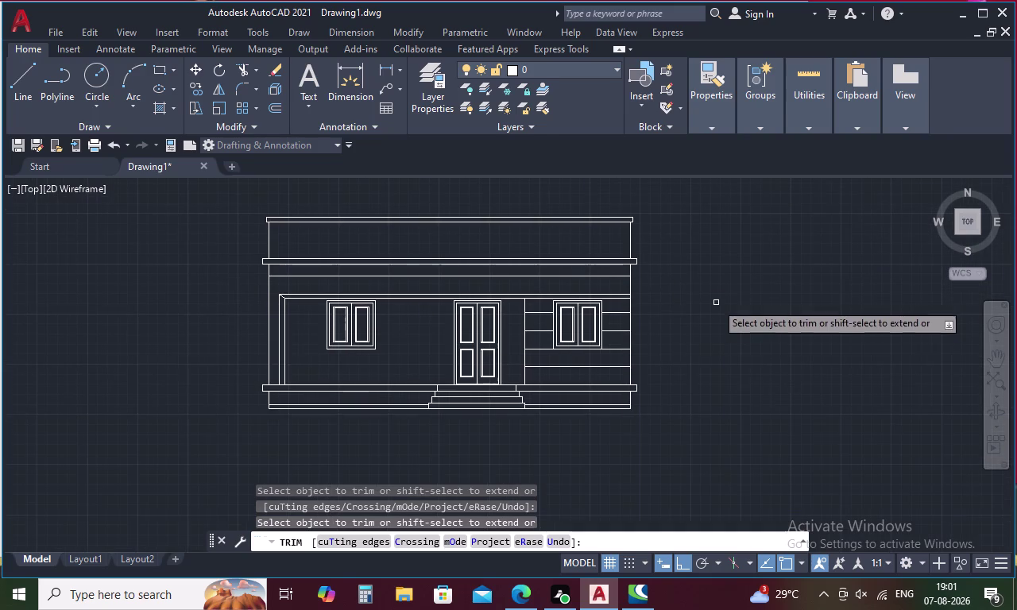
key(Escape)
scroll(down, 3)
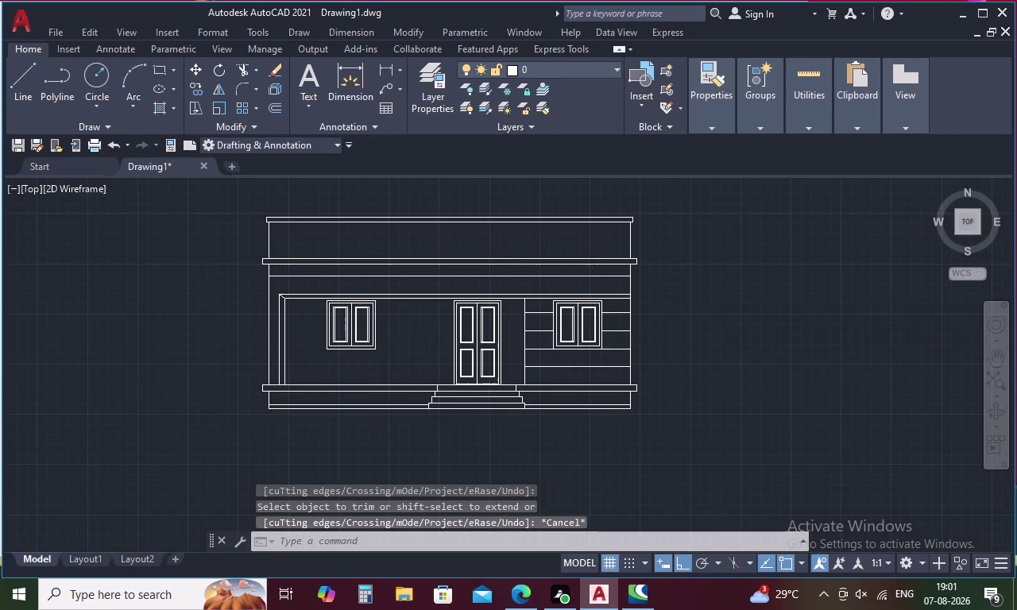
middle_drag(707, 329, 693, 425)
scroll(down, 3)
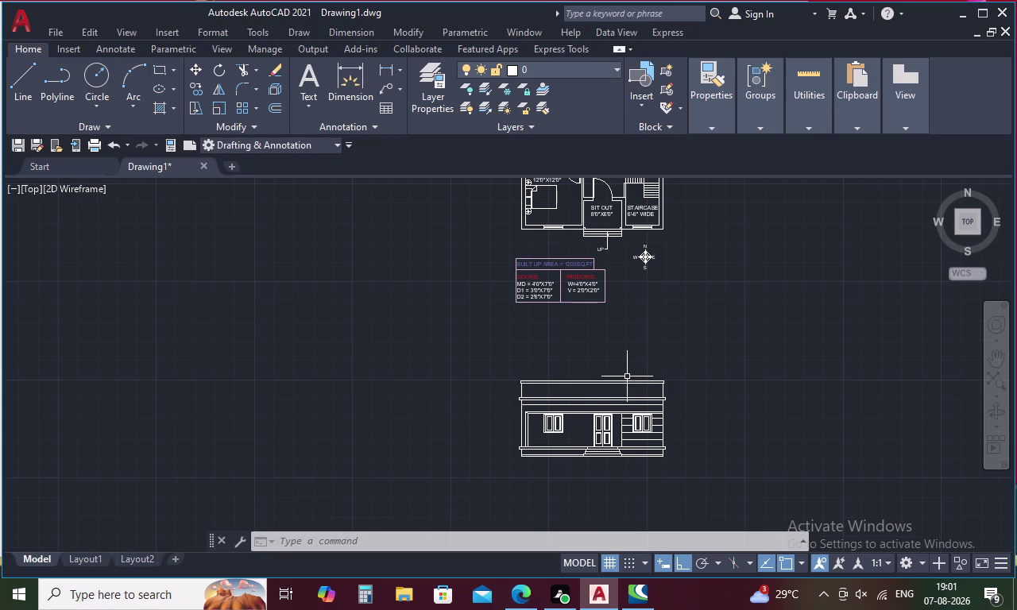
scroll(up, 3)
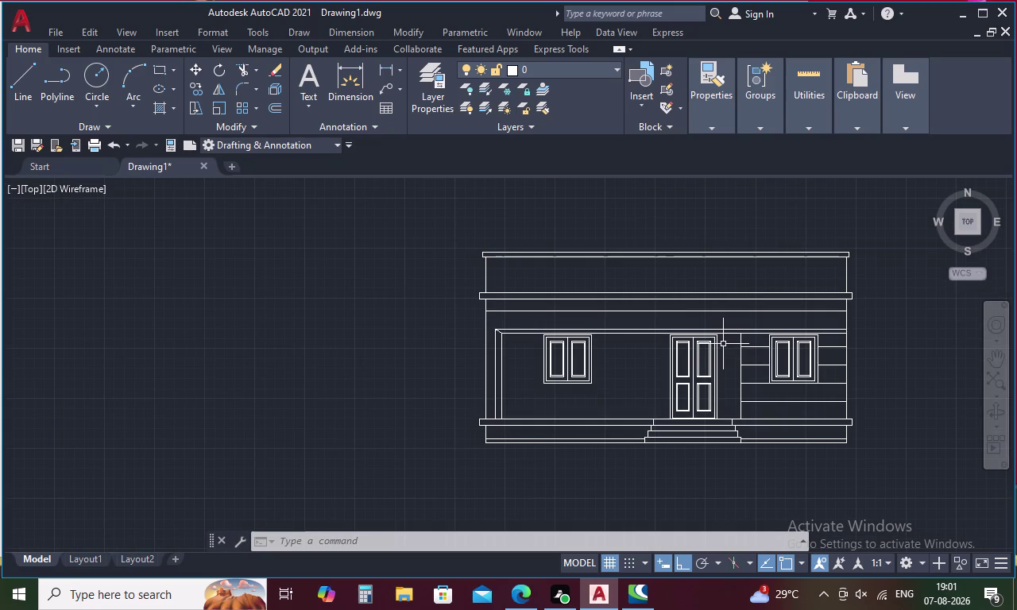
Insert the palm tree from Trees - Imperial left of the elevation, then select it.
key(ctrl+3)
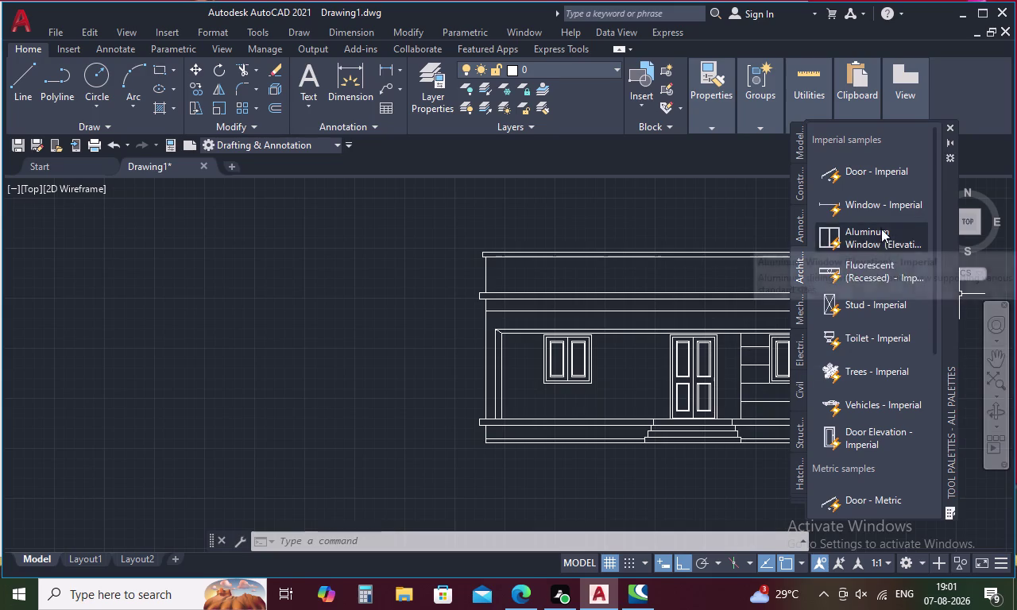
click(867, 369)
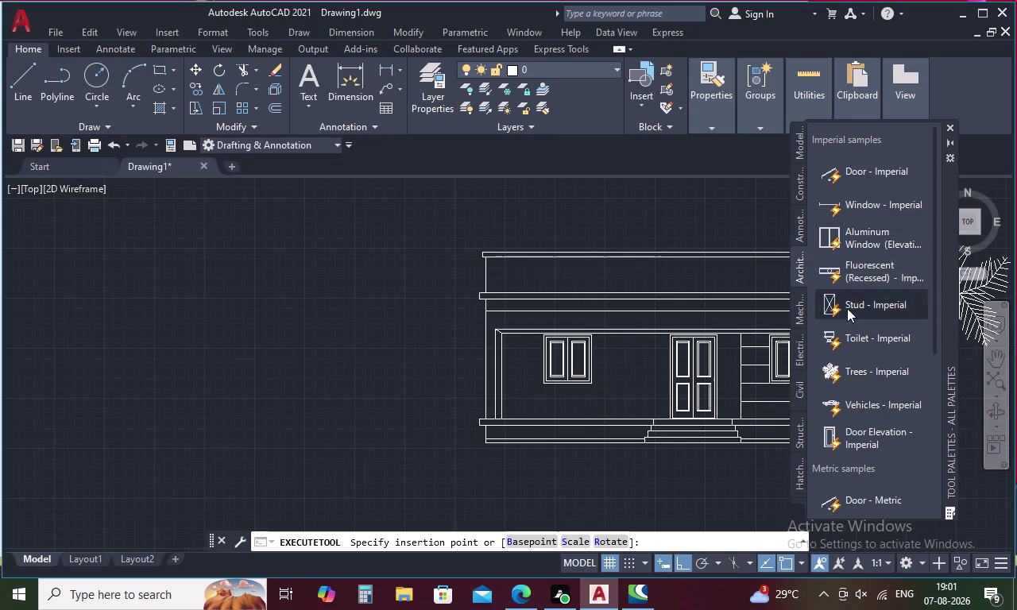
click(376, 285)
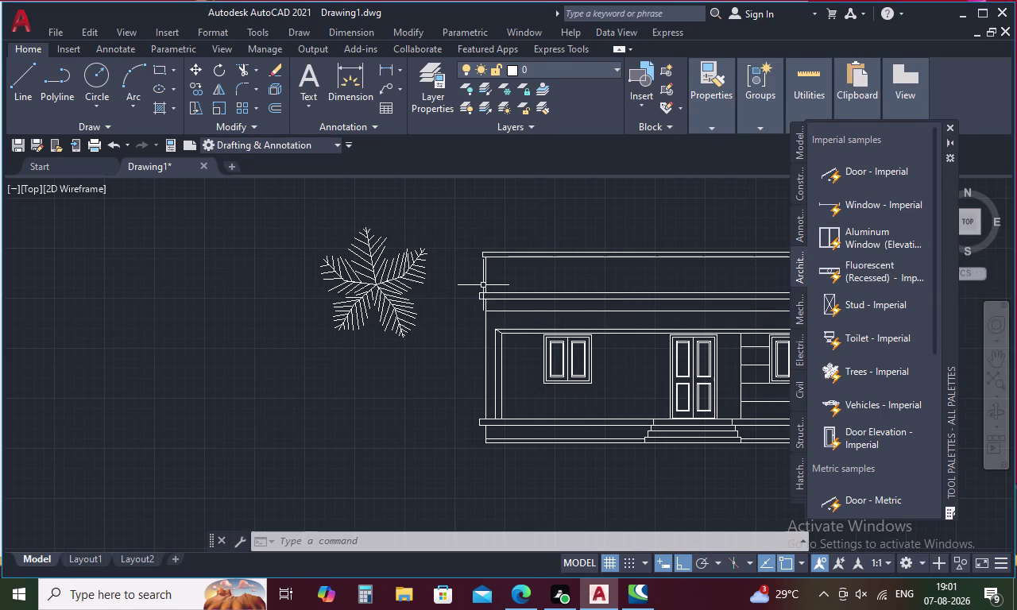
click(945, 124)
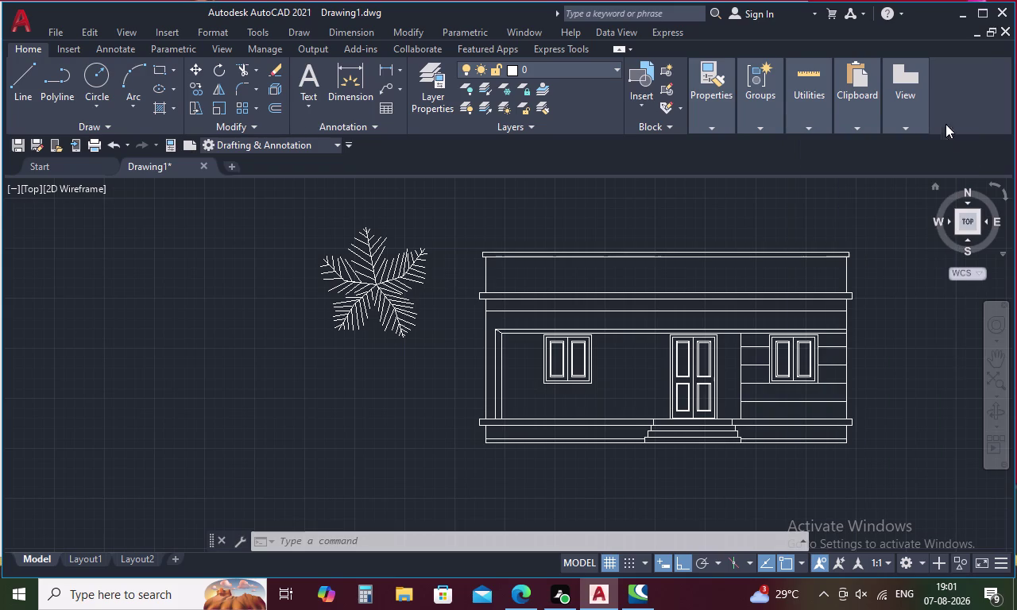
click(398, 268)
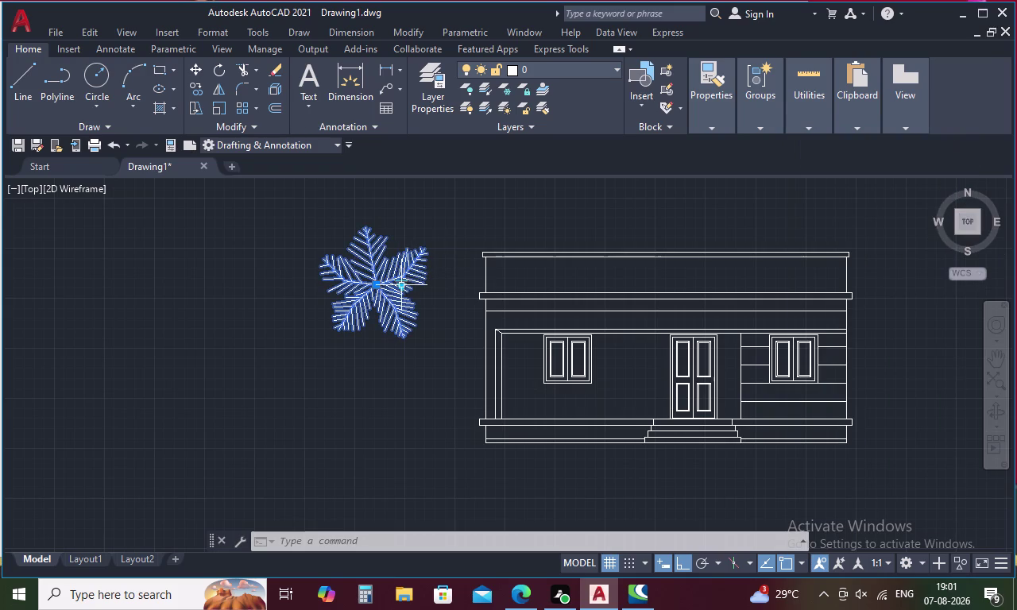
Switch the tree to Shrub (Plan), then to Type 1 Evergreen (Elevation).
click(405, 286)
click(459, 333)
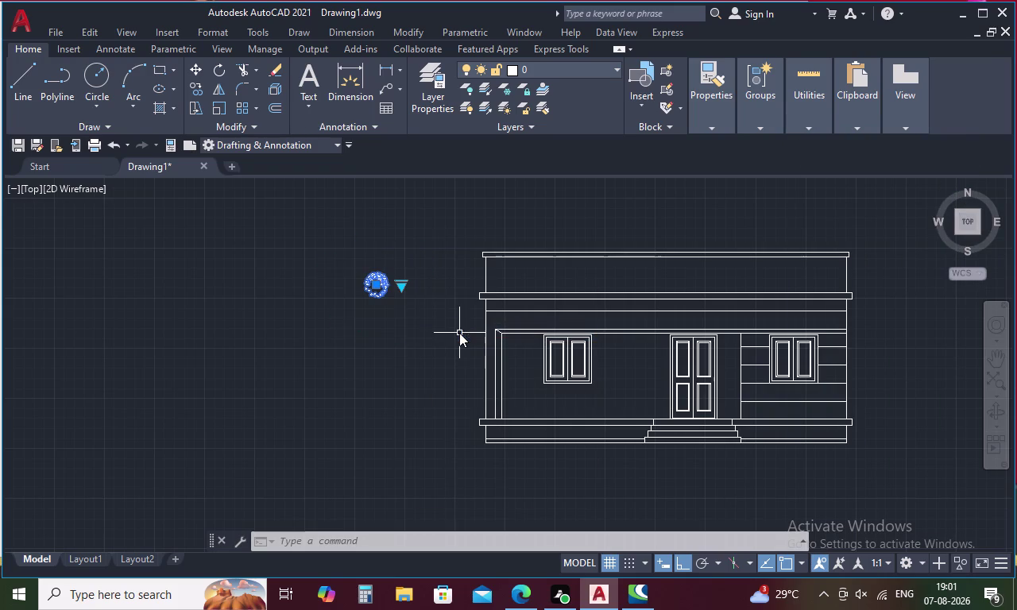
scroll(up, 3)
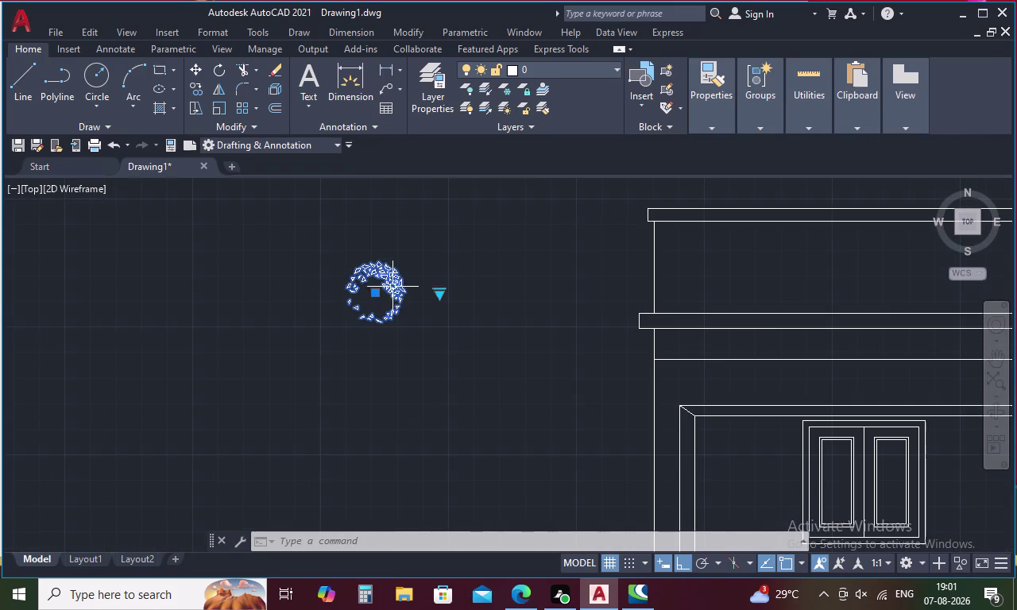
click(442, 296)
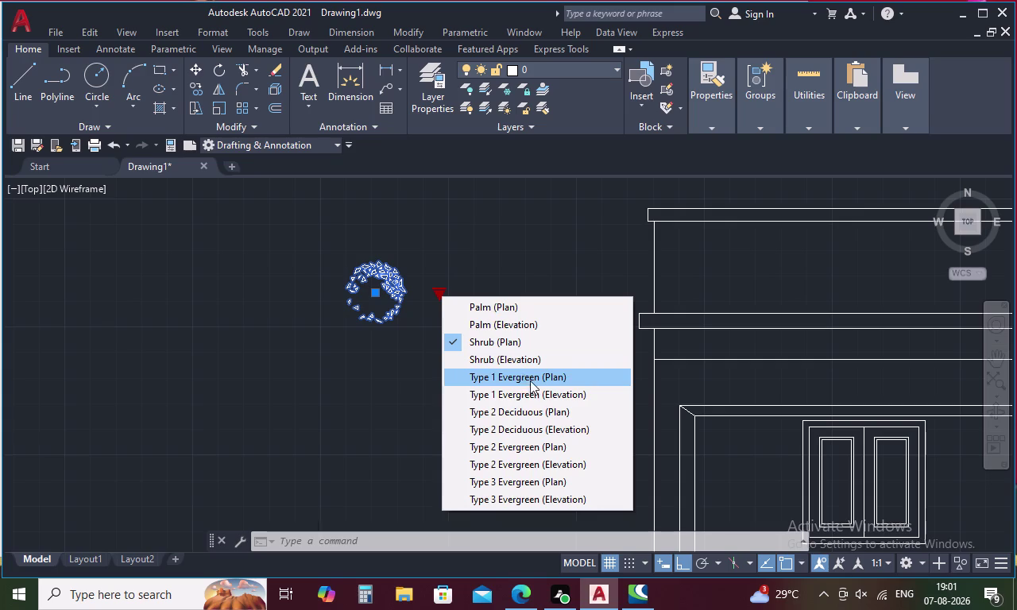
click(542, 397)
scroll(down, 3)
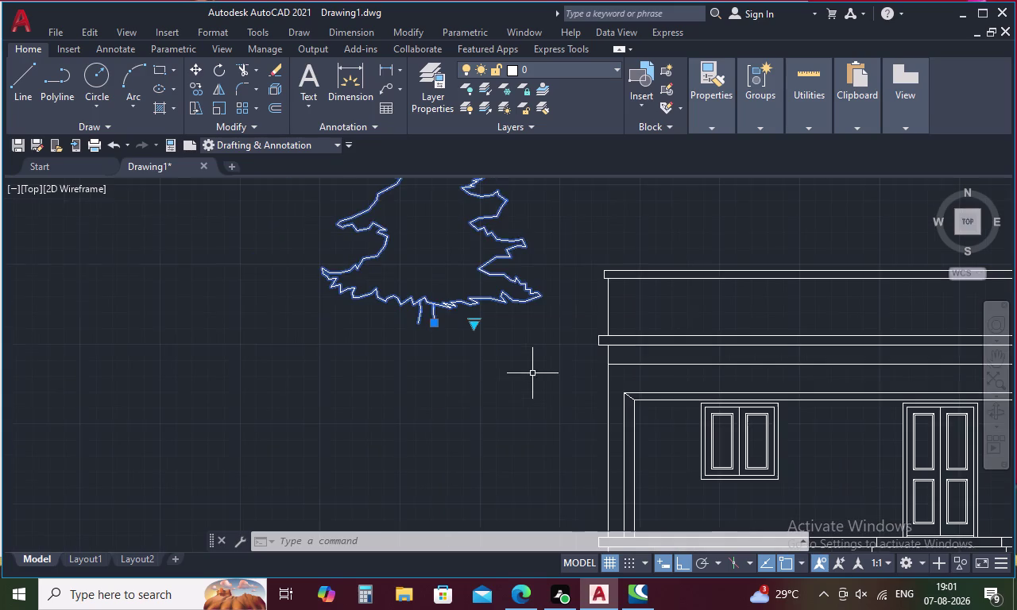
scroll(down, 3)
scroll(up, 3)
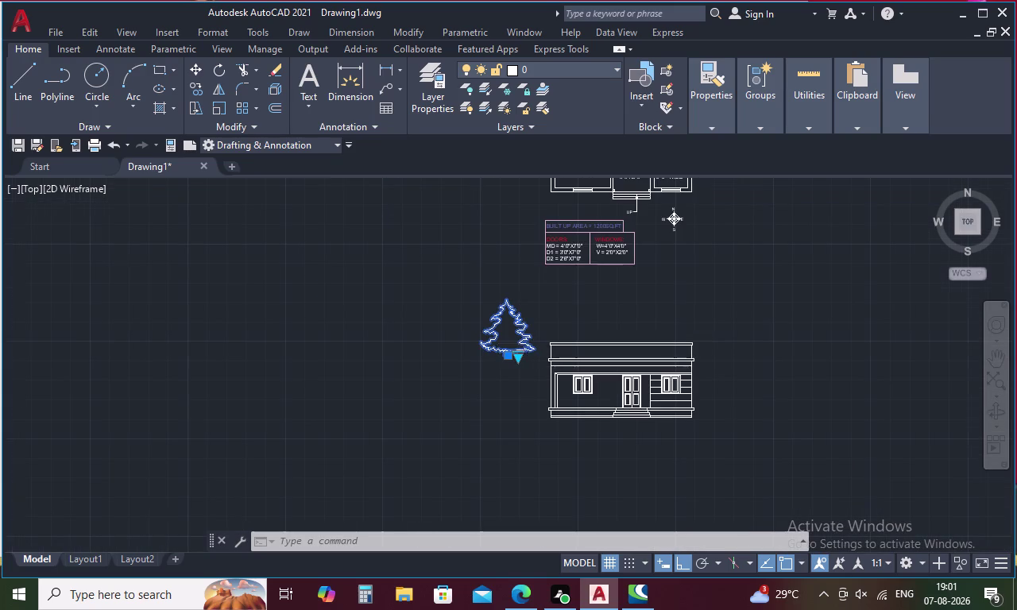
scroll(up, 3)
click(523, 343)
right_click(523, 342)
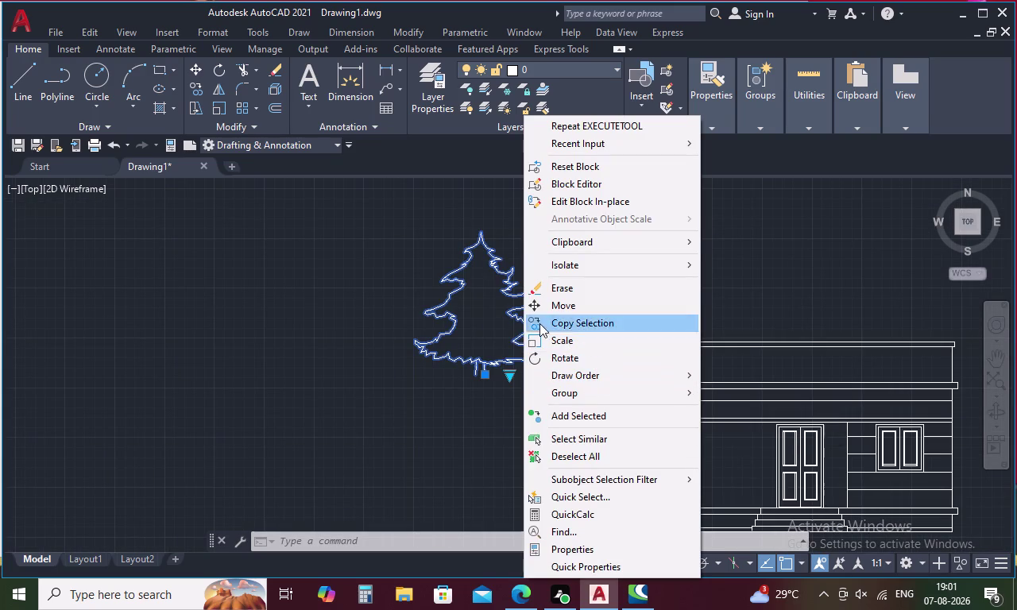
Cycle through Type 3 Evergreen, Type 2 Evergreen and Shrub, ending on Type 2 Deciduous (Elevation).
click(506, 374)
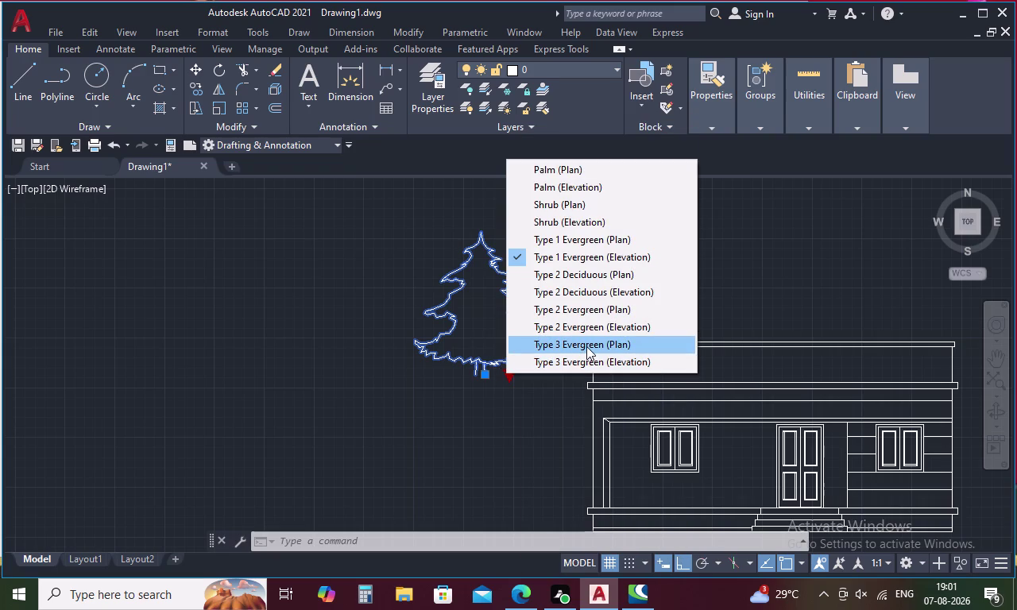
click(587, 359)
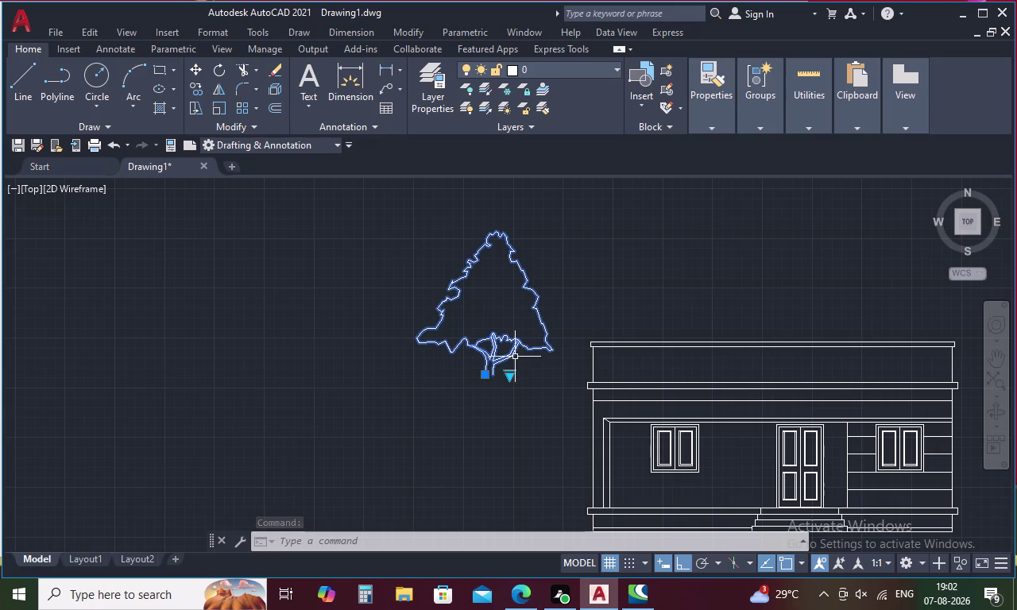
click(512, 377)
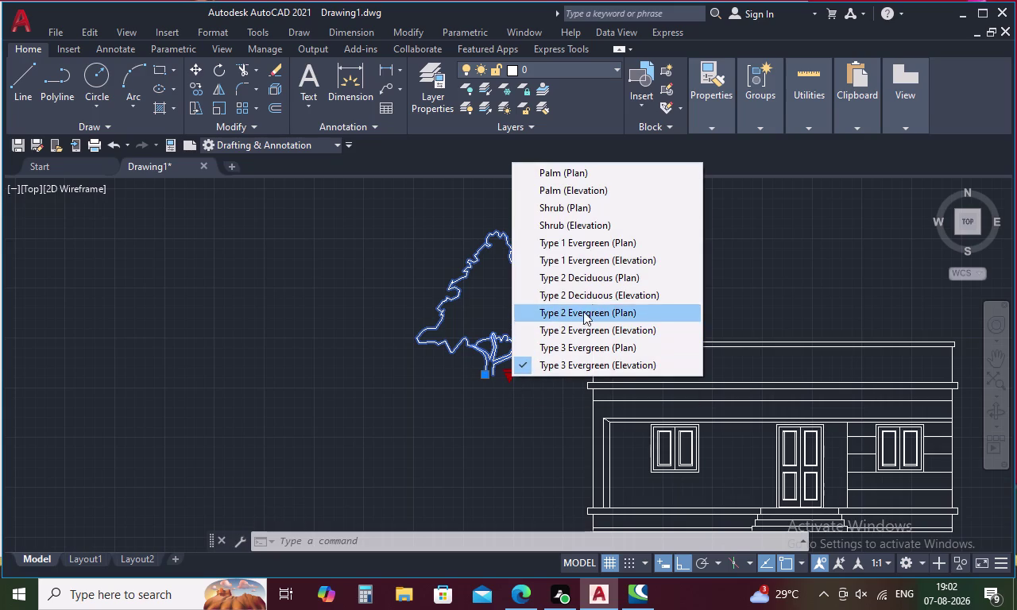
click(626, 295)
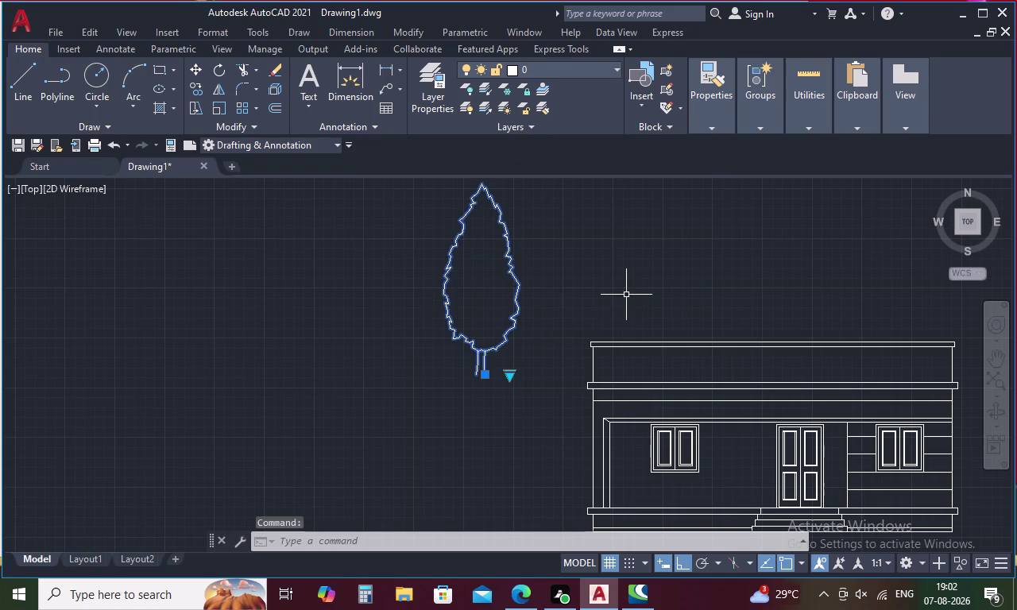
click(516, 316)
click(509, 378)
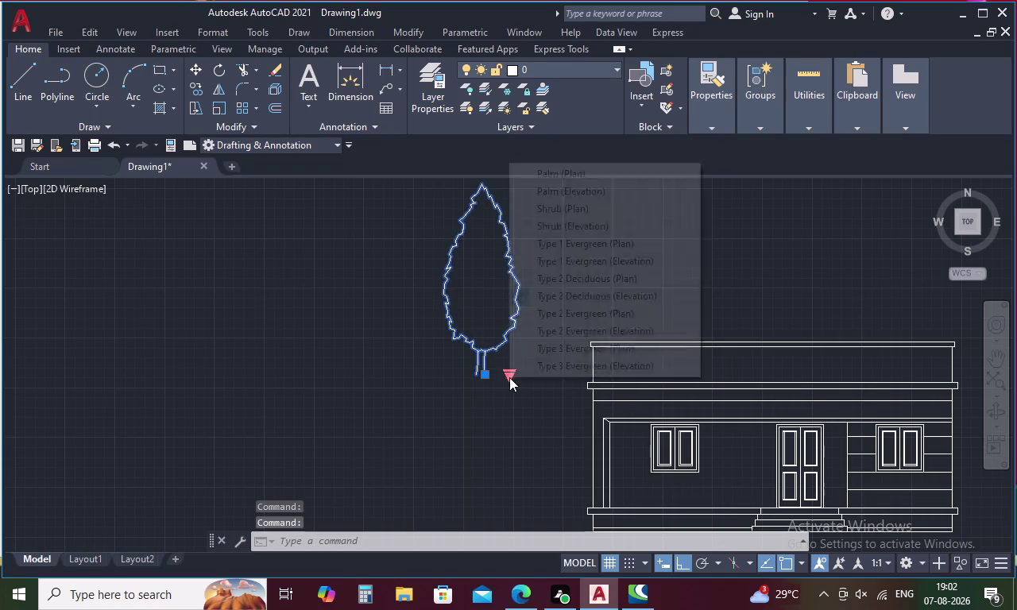
click(586, 226)
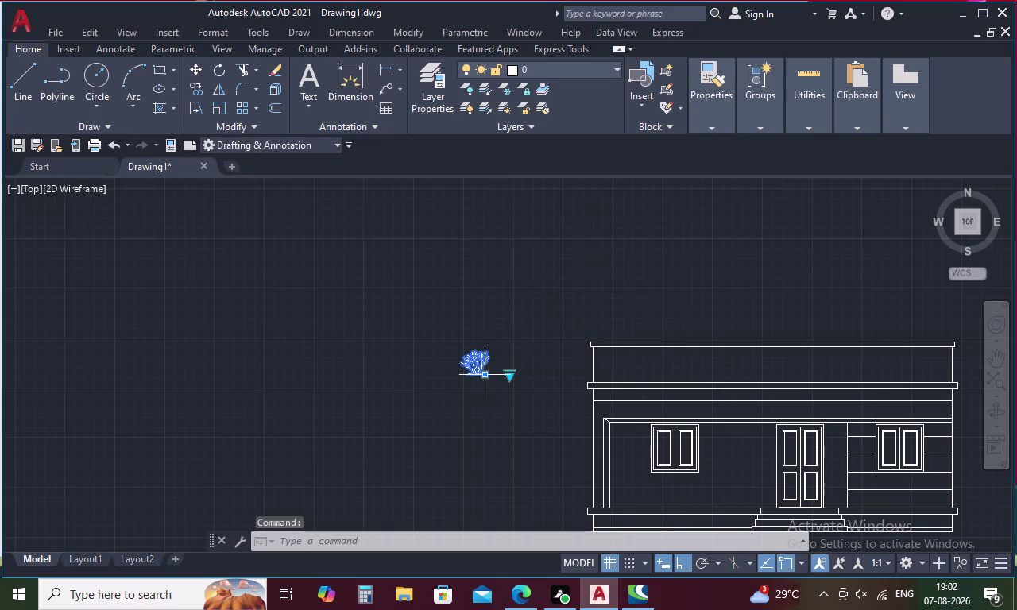
scroll(up, 3)
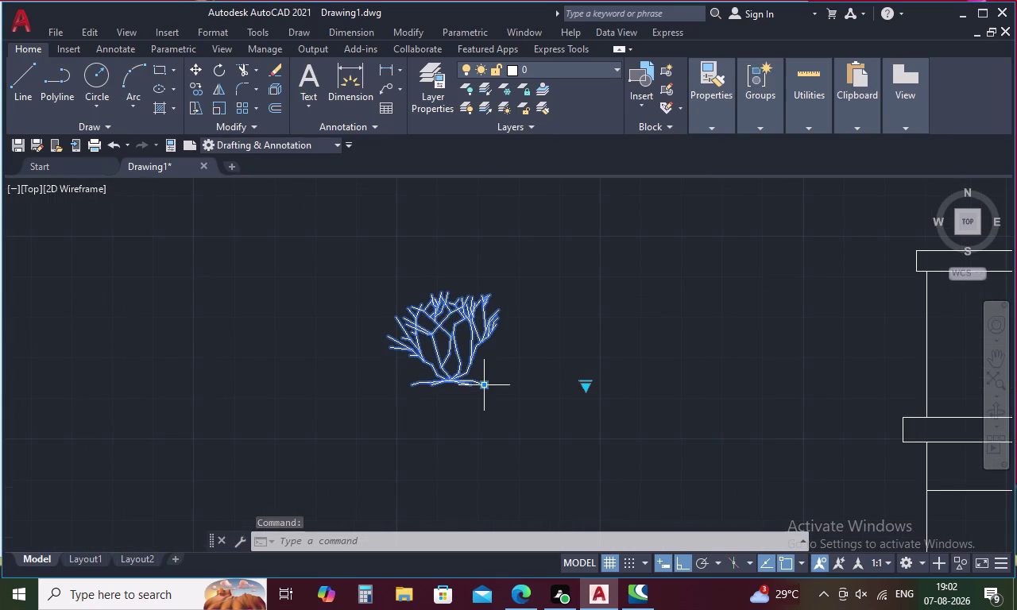
click(587, 388)
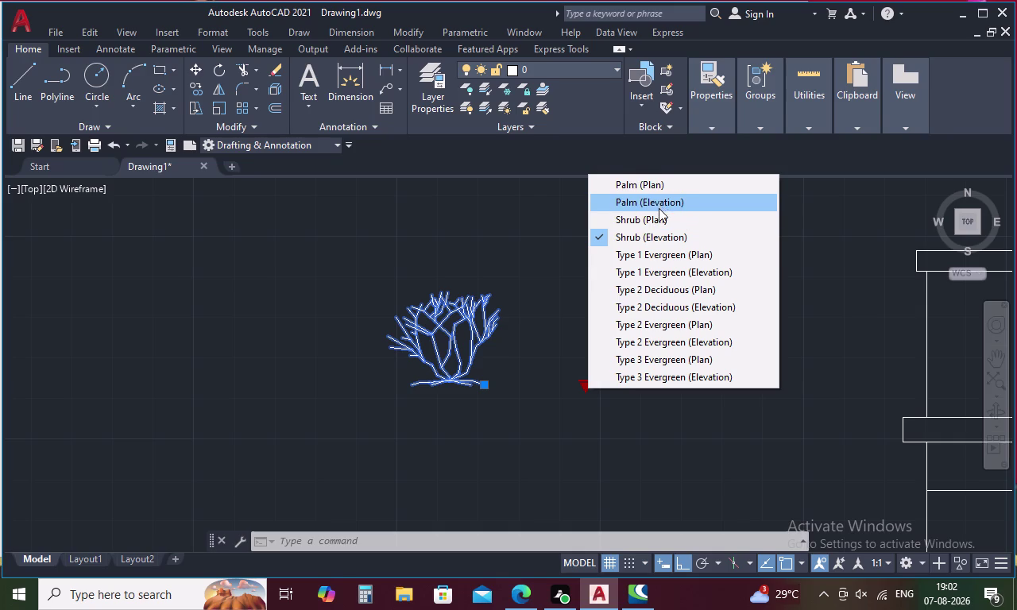
click(701, 307)
scroll(down, 3)
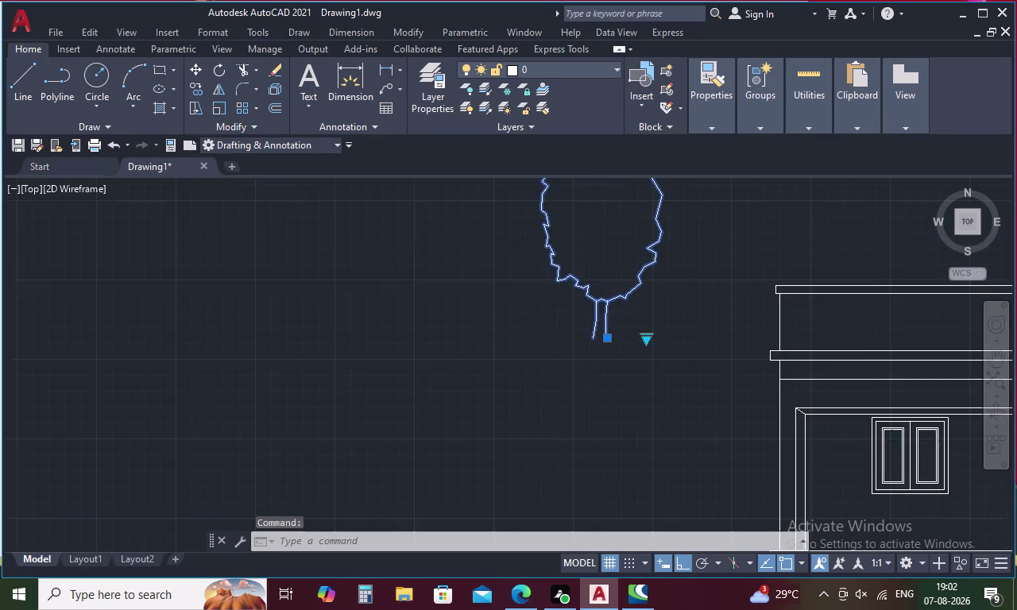
scroll(down, 3)
Switch the tree's visibility state to Palm (Elevation).
scroll(up, 3)
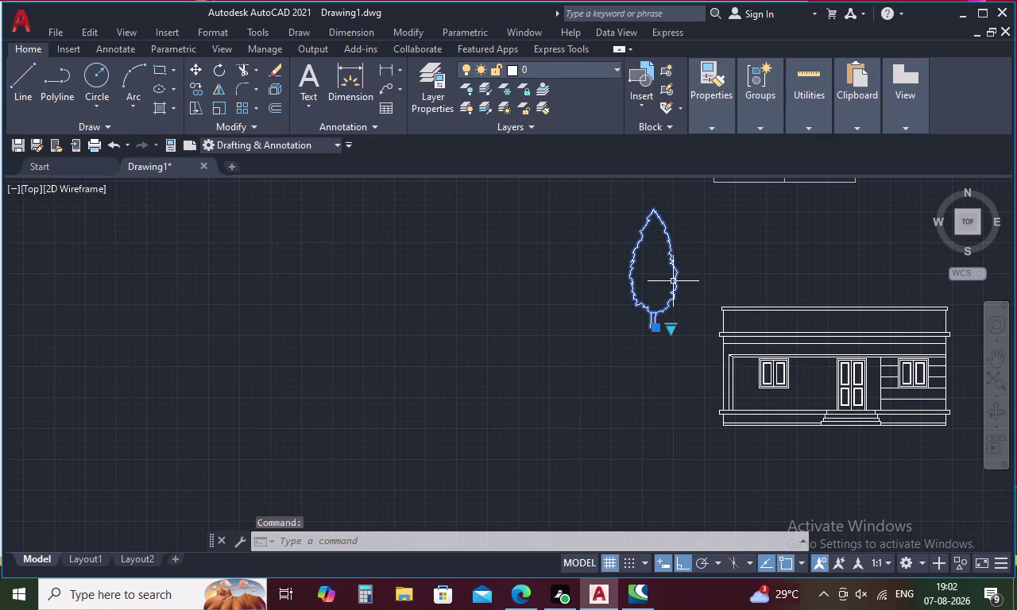
click(671, 333)
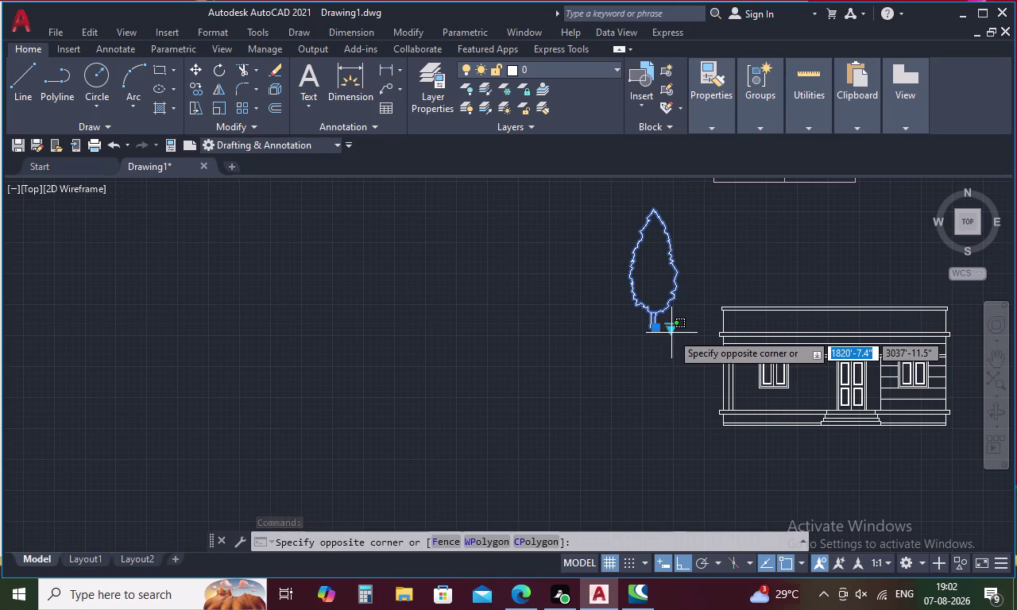
click(672, 333)
click(671, 325)
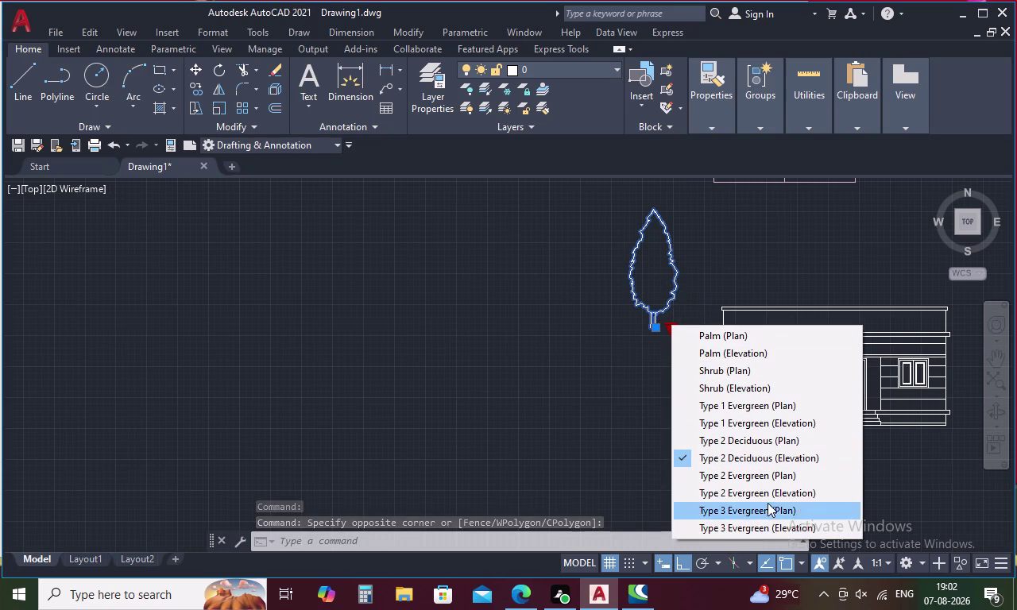
scroll(down, 3)
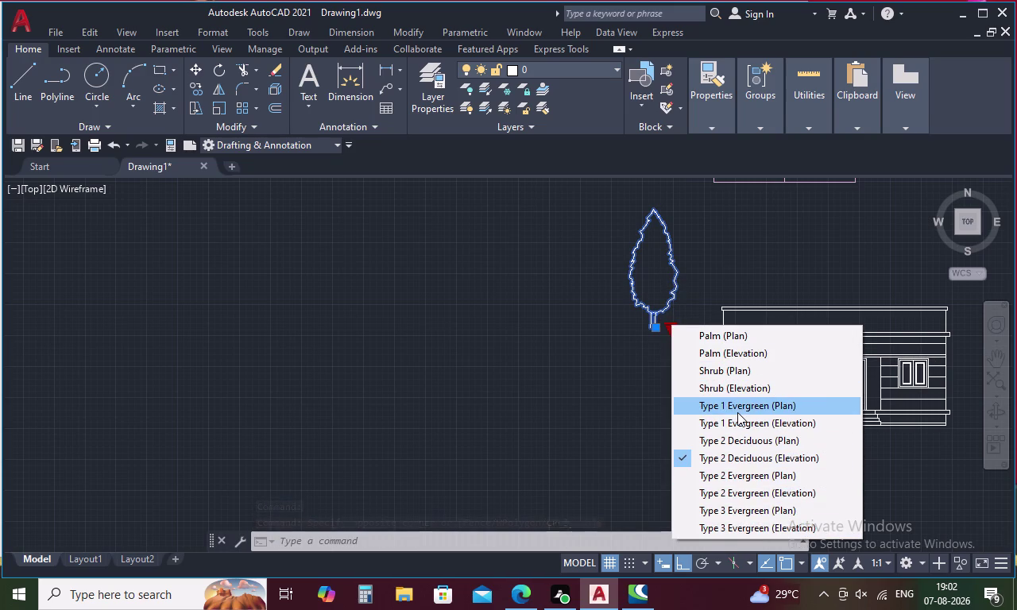
click(730, 352)
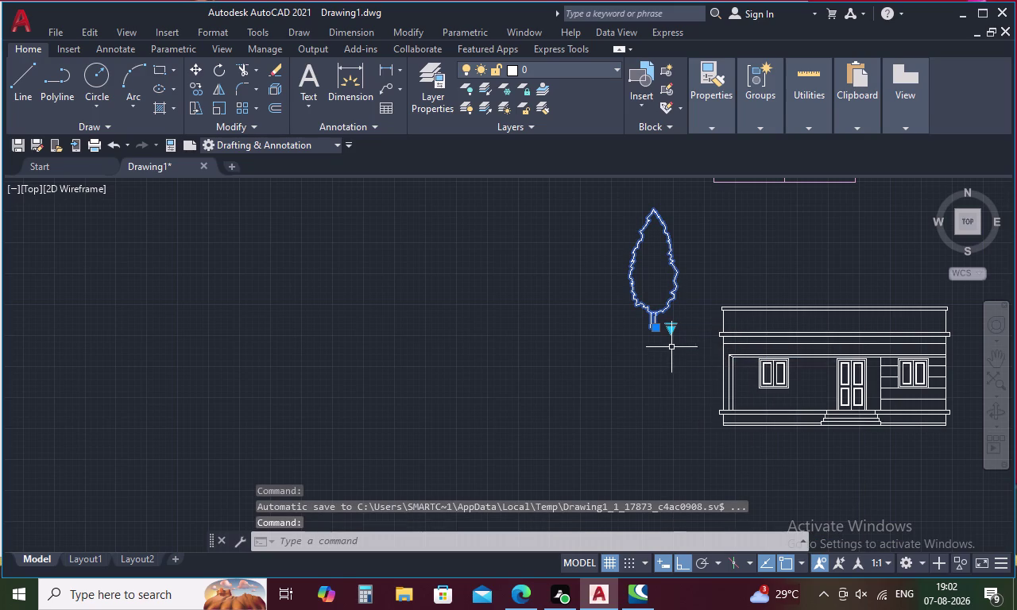
click(668, 329)
click(736, 357)
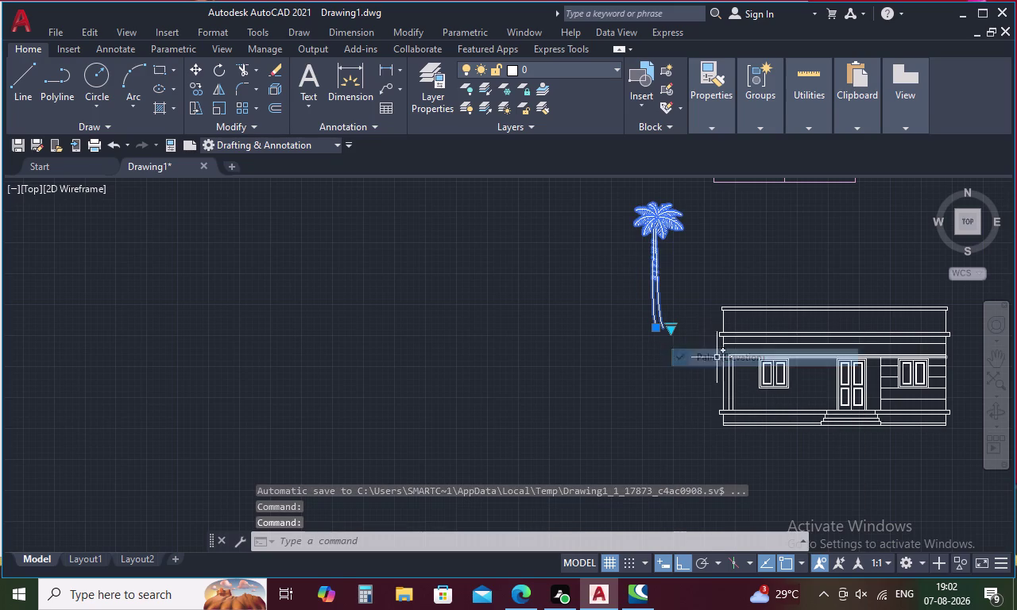
Try Type 1 Evergreen (Plan), then settle on Shrub (Elevation).
click(674, 326)
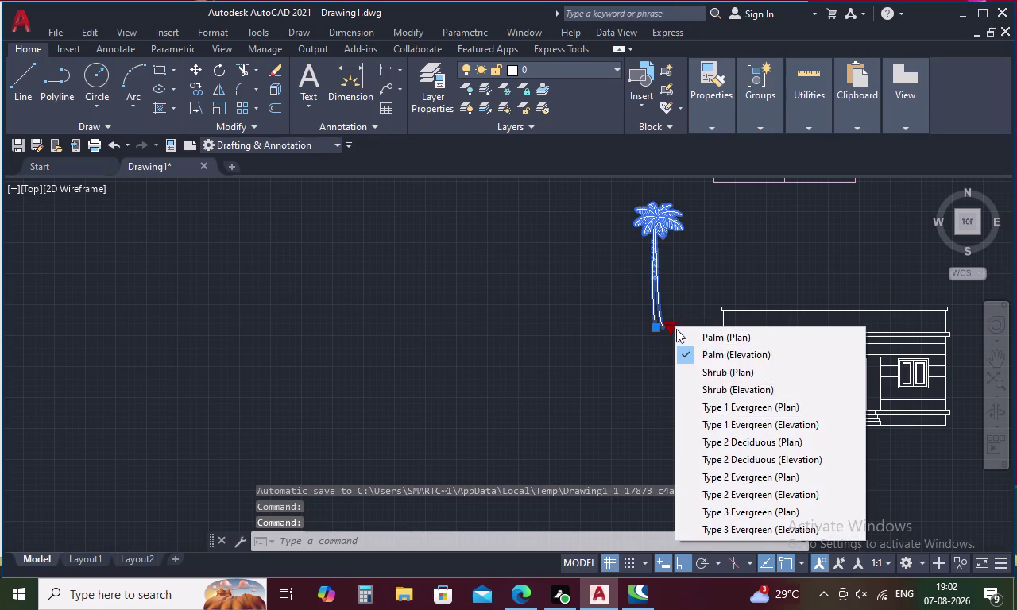
click(784, 408)
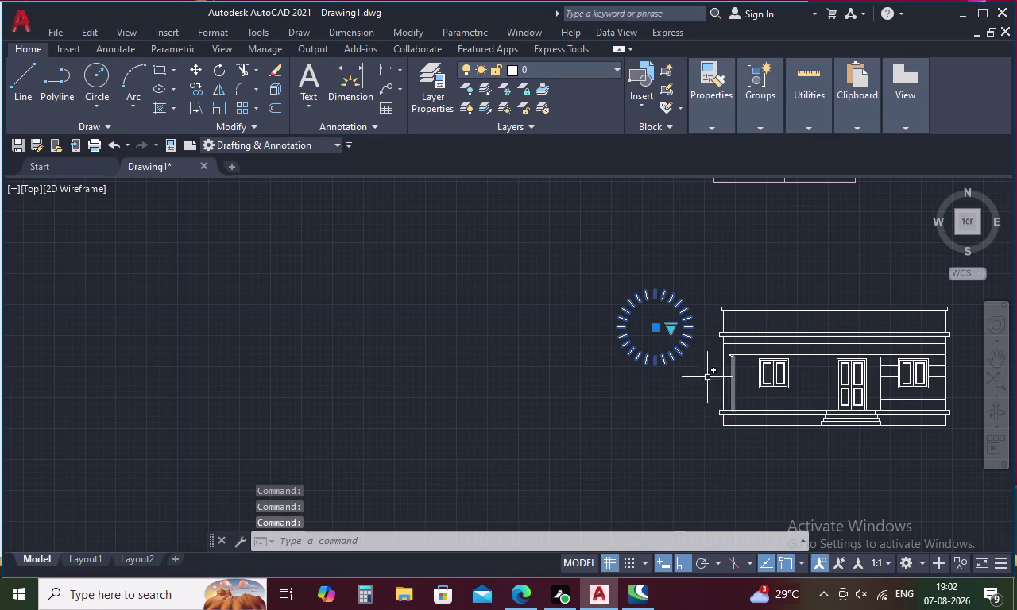
click(671, 332)
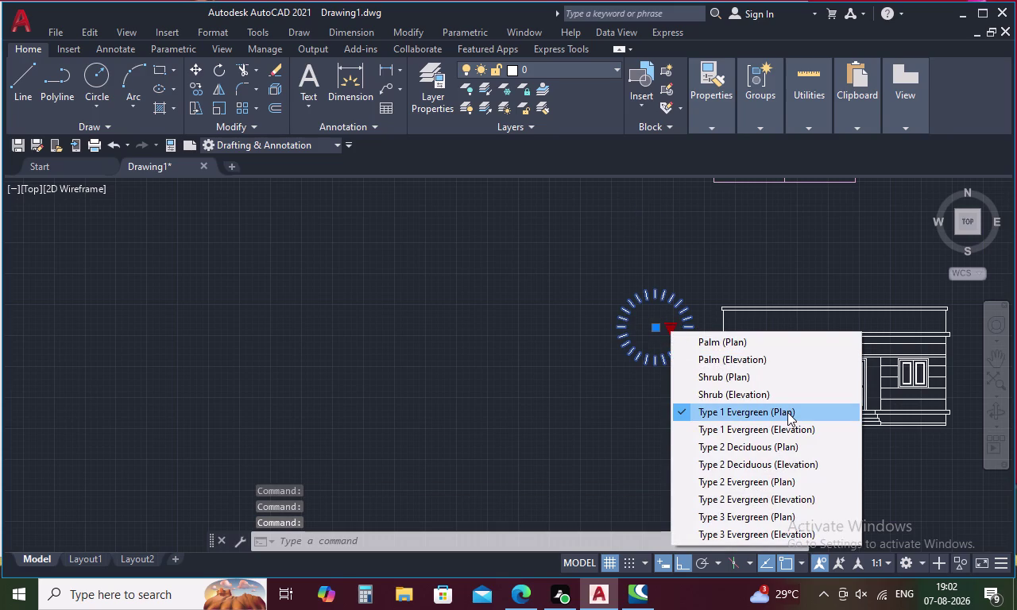
click(784, 426)
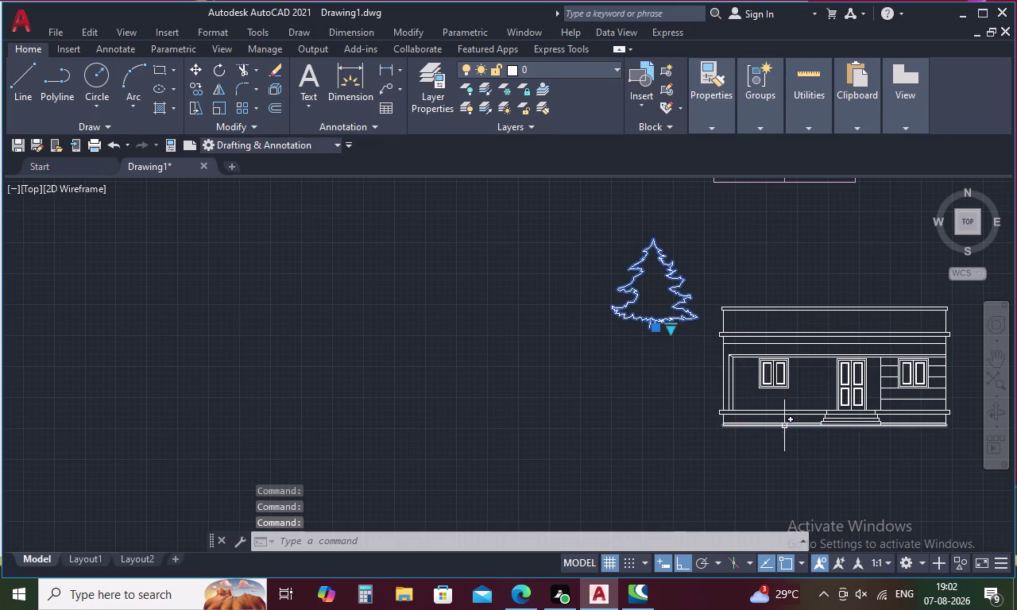
click(672, 331)
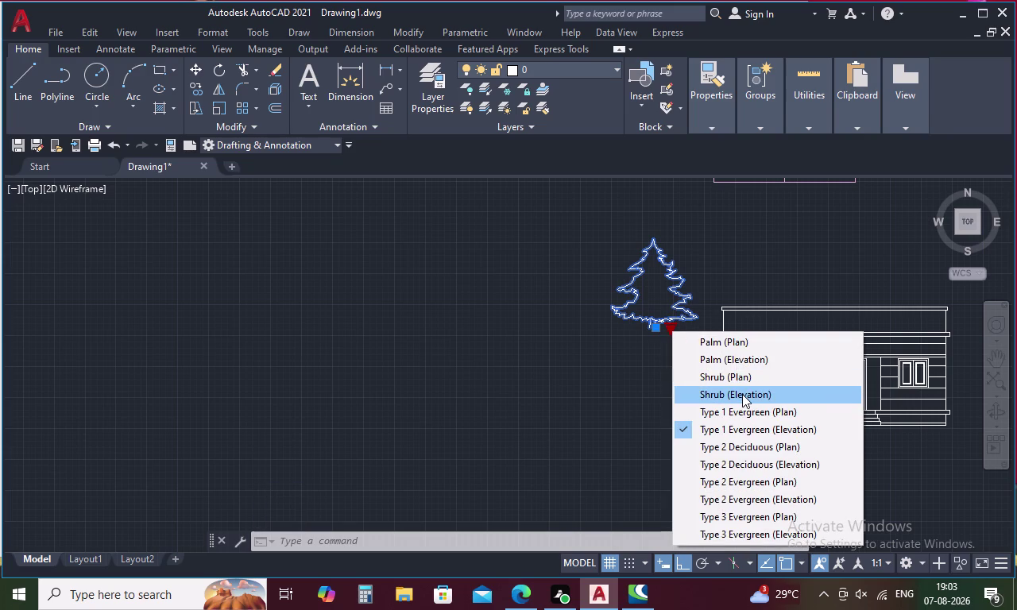
click(742, 394)
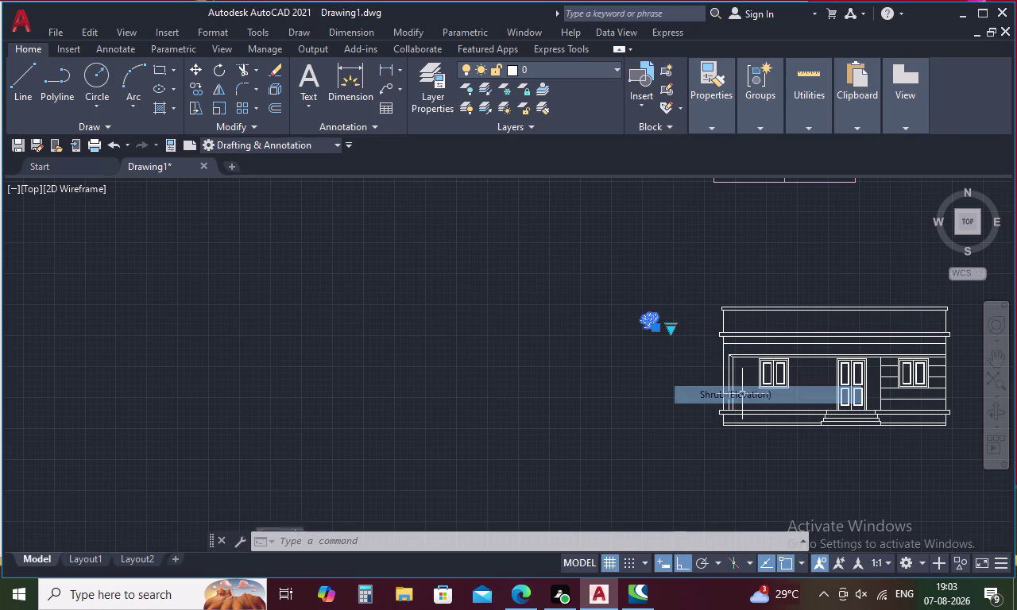
scroll(up, 3)
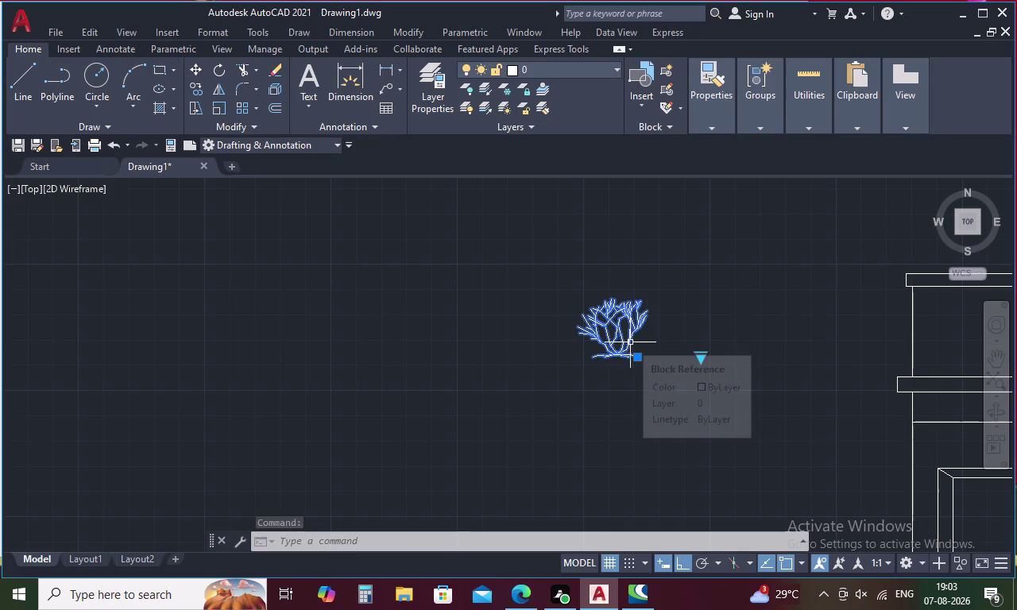
scroll(up, 3)
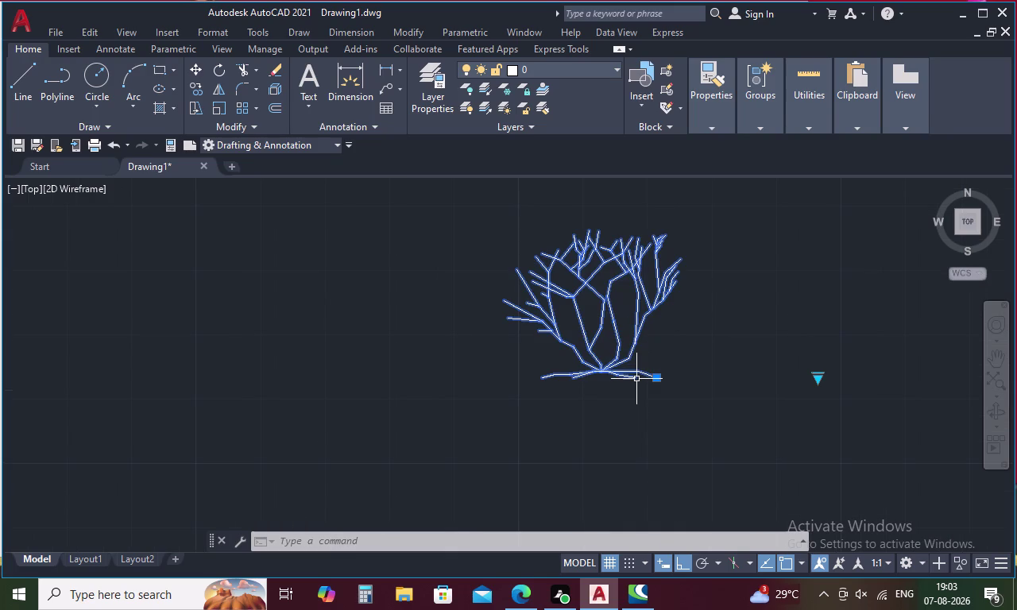
Move the shrub beside the elevation base, with ortho turned off via F8.
key(Escape)
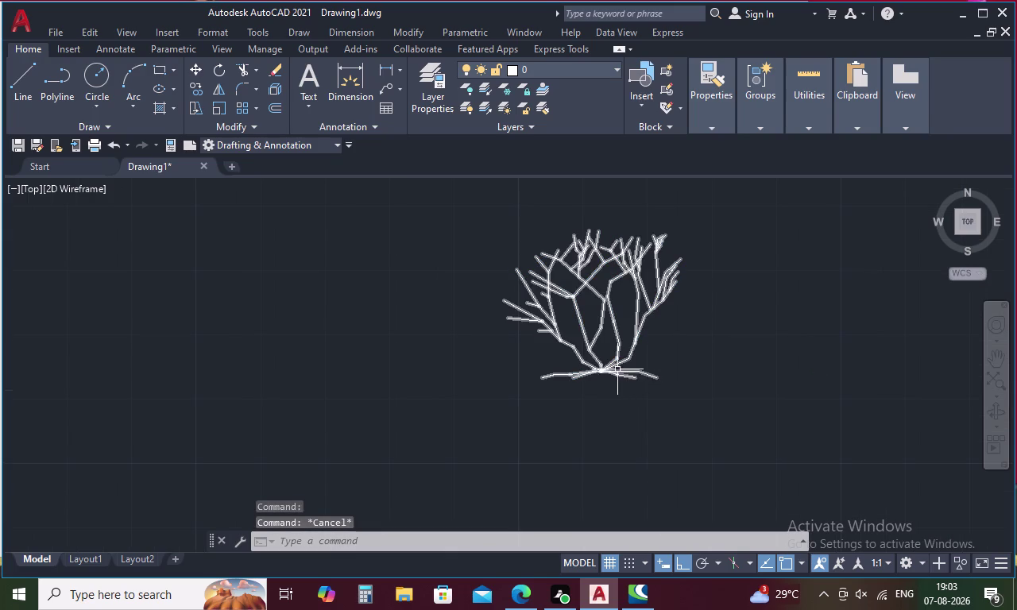
click(617, 369)
right_click(617, 369)
click(670, 309)
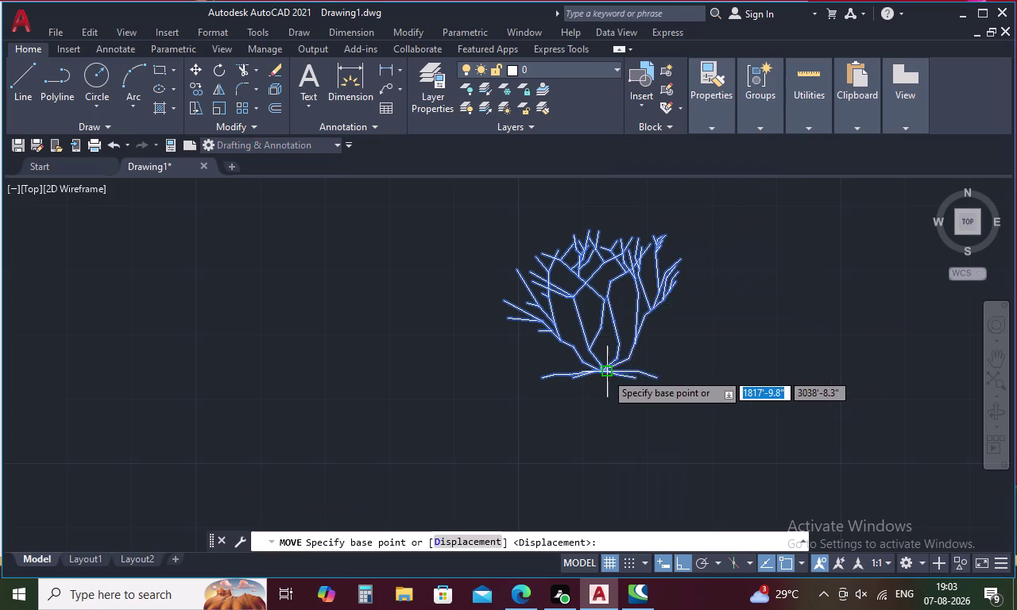
click(604, 369)
scroll(down, 3)
middle_drag(677, 395, 646, 239)
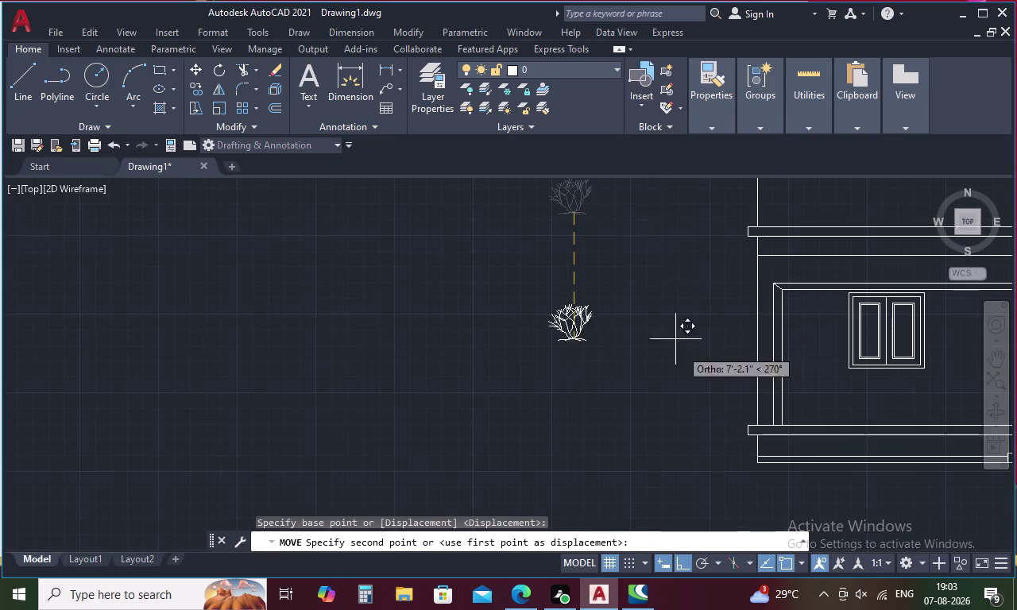
scroll(up, 3)
middle_drag(790, 450, 623, 407)
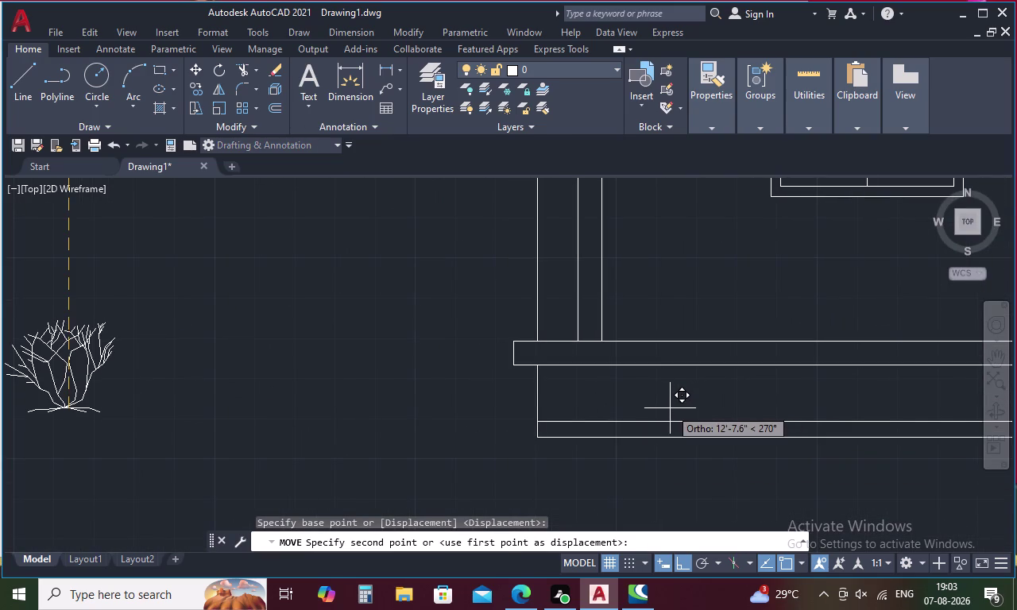
key(F8)
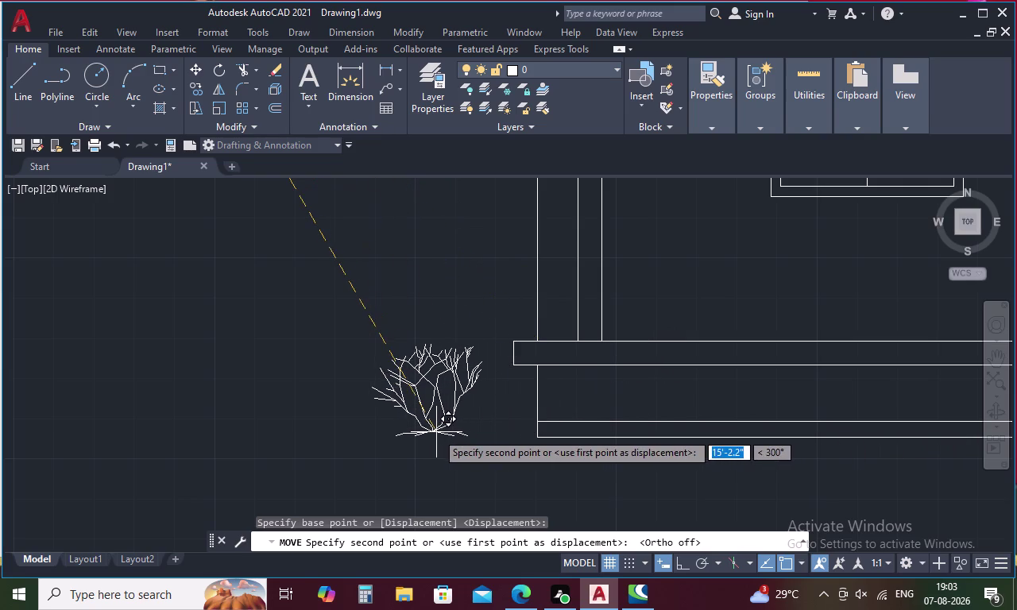
click(436, 433)
Scale the shrub down to a smaller size.
click(436, 427)
right_click(436, 427)
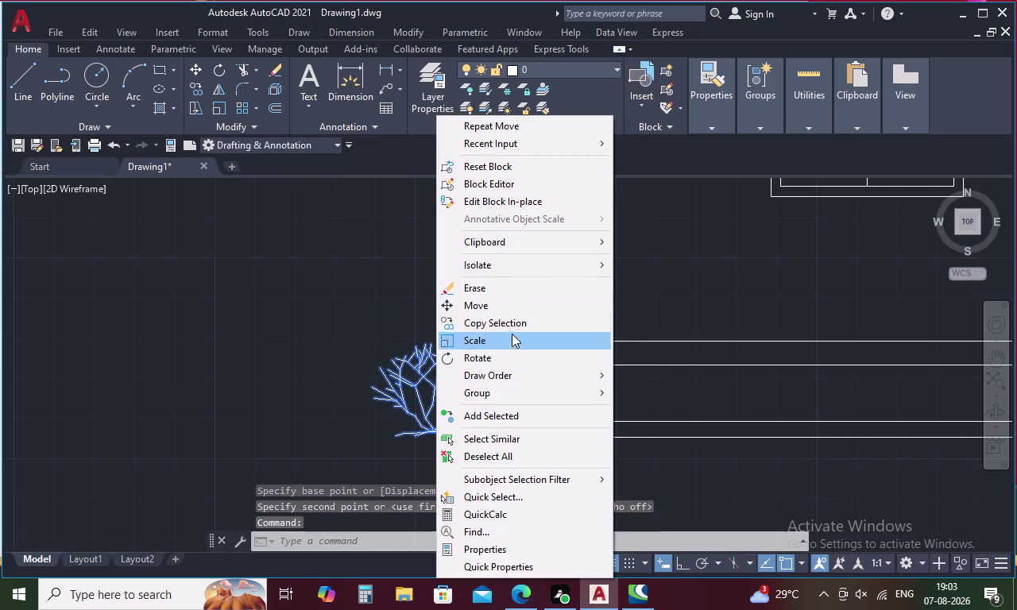
click(505, 348)
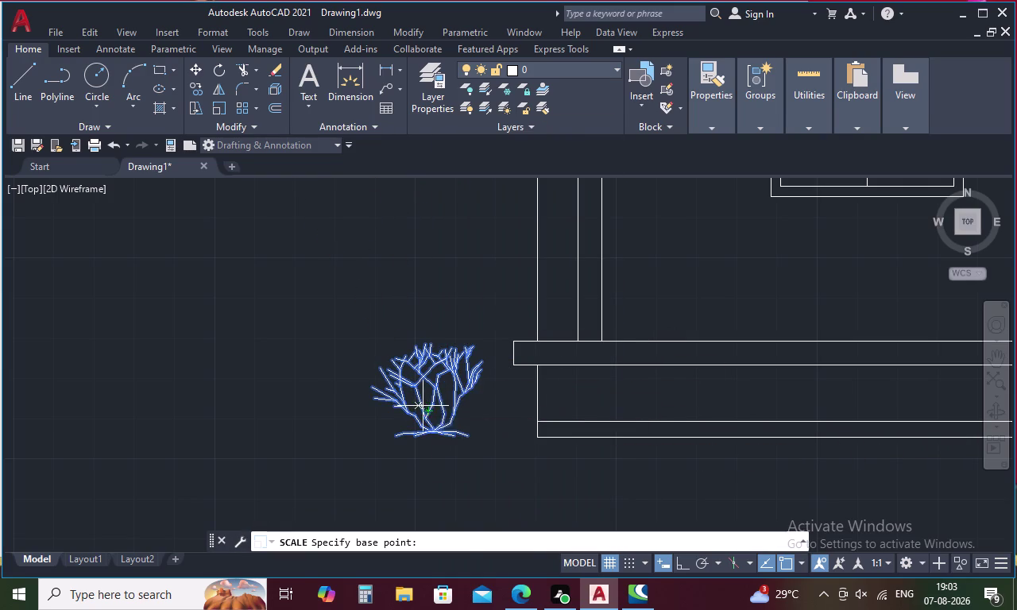
click(426, 396)
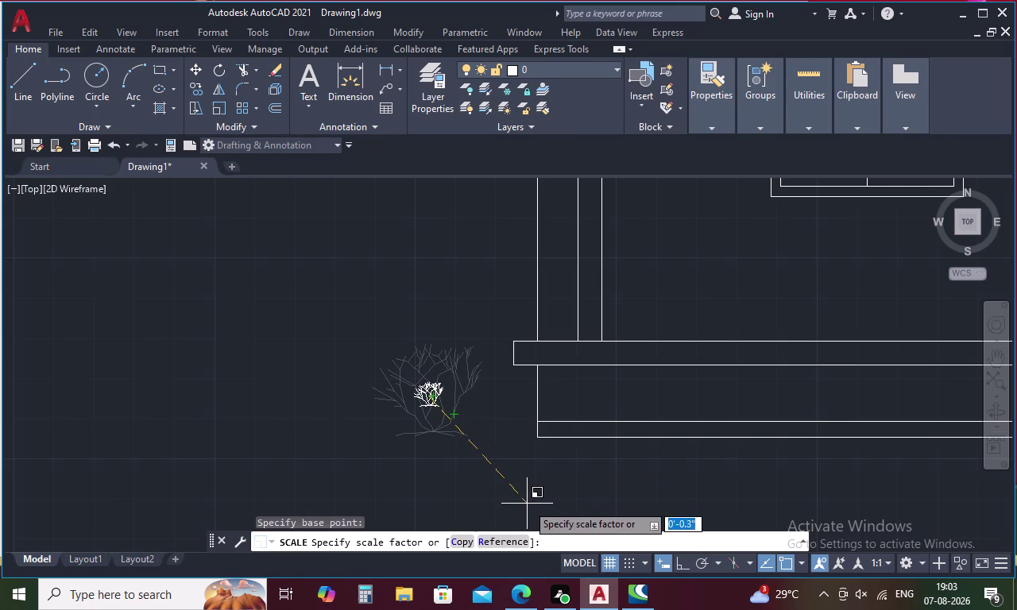
click(574, 521)
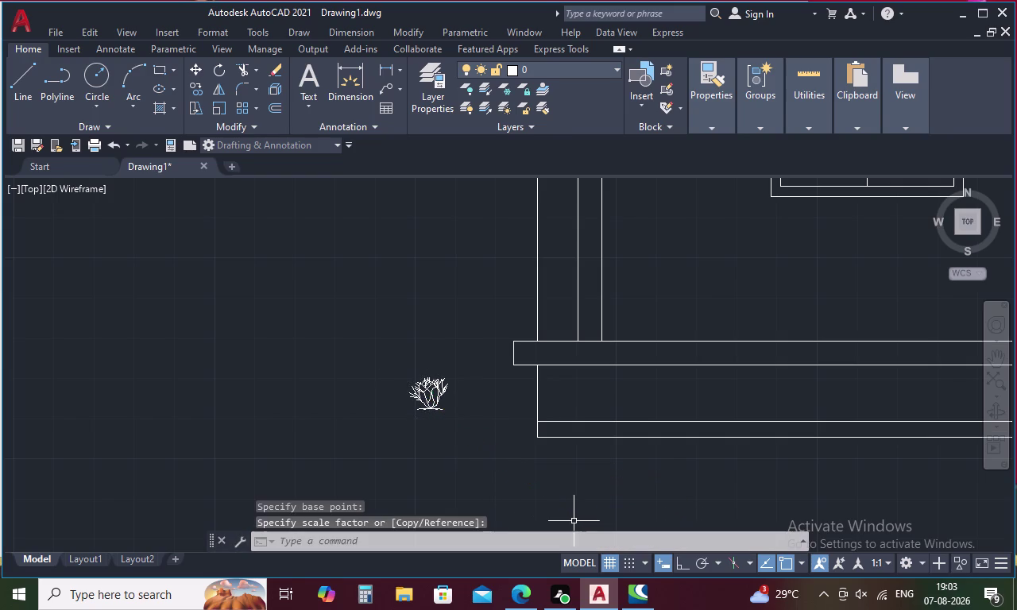
Move the shrub onto the elevation's base line.
click(422, 395)
right_click(422, 395)
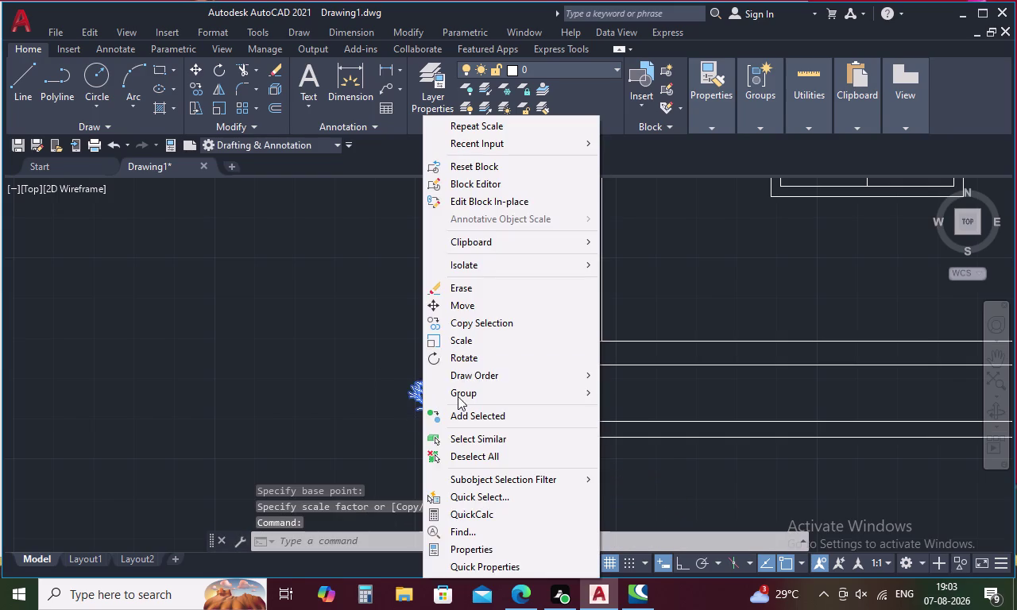
click(489, 305)
click(427, 412)
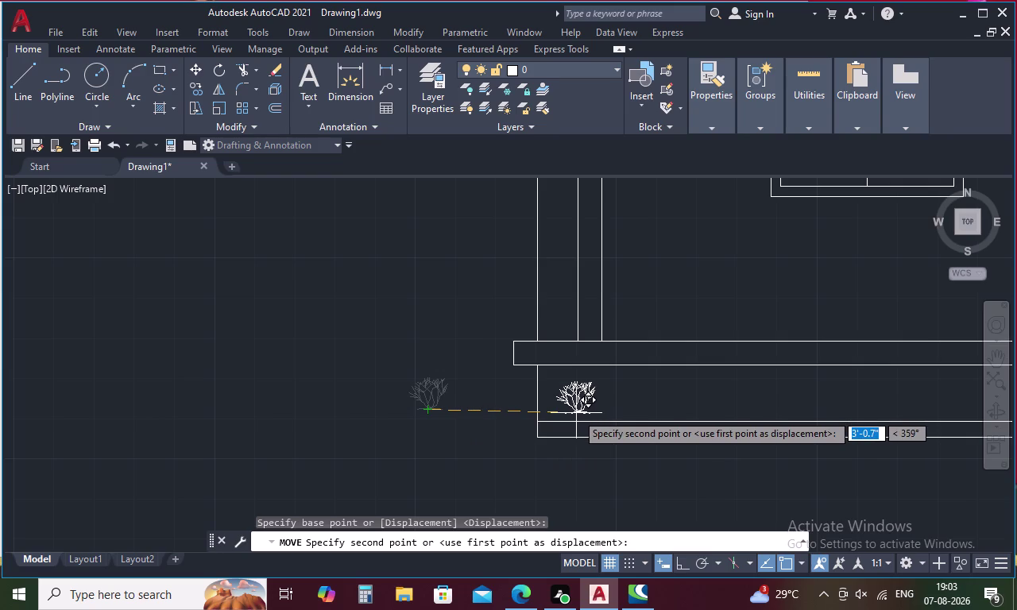
scroll(up, 3)
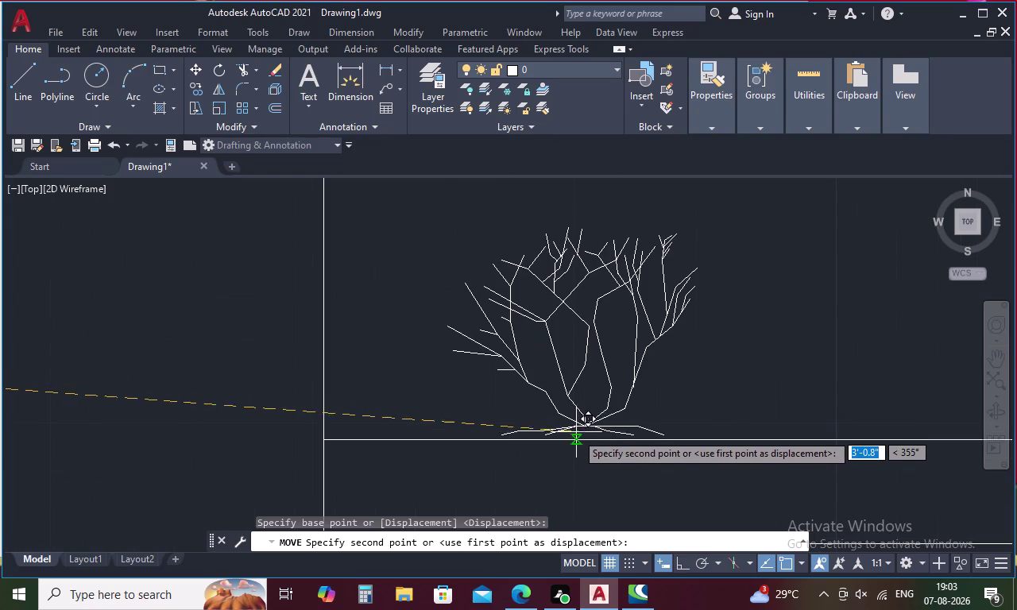
click(577, 437)
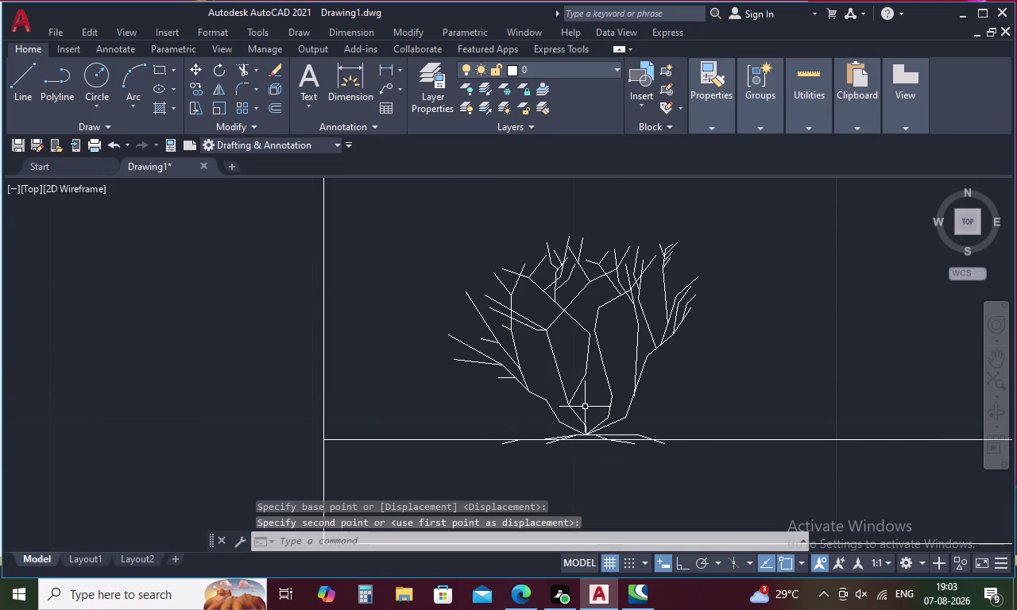
Scale the shrub down again so it fits the plinth.
click(582, 383)
right_click(582, 383)
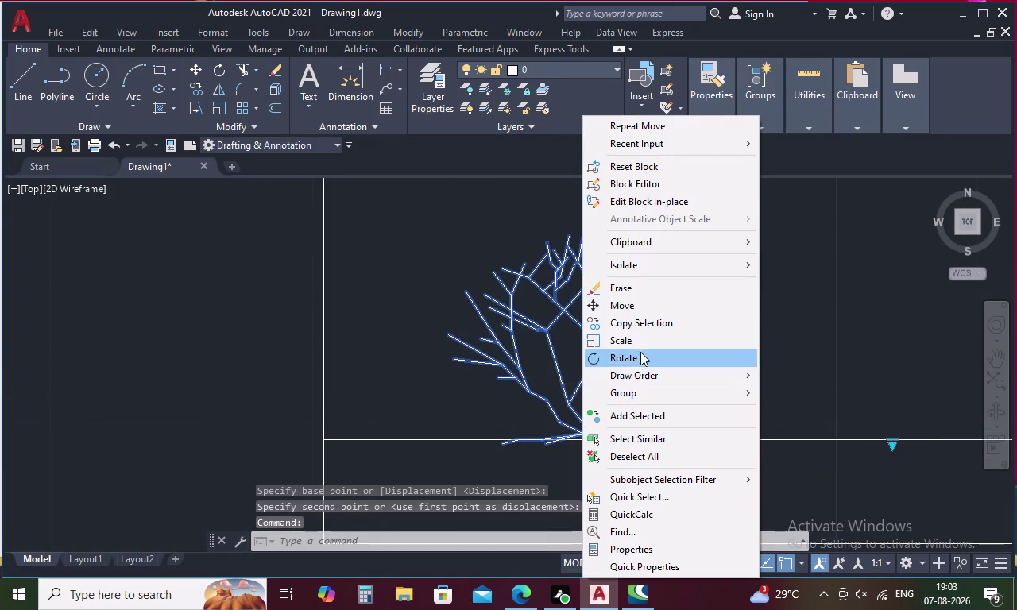
click(643, 339)
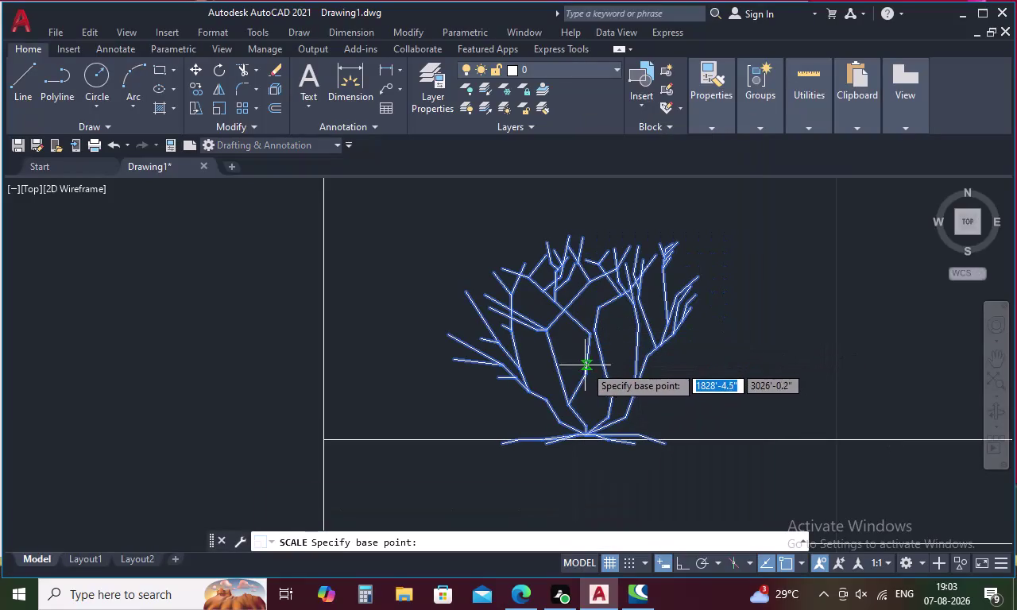
click(593, 432)
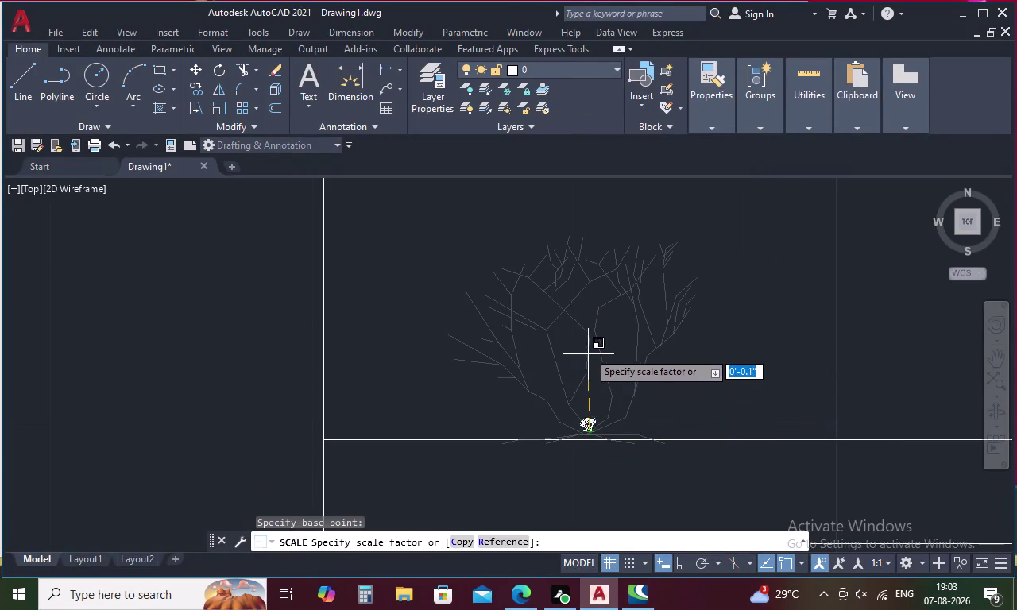
scroll(down, 3)
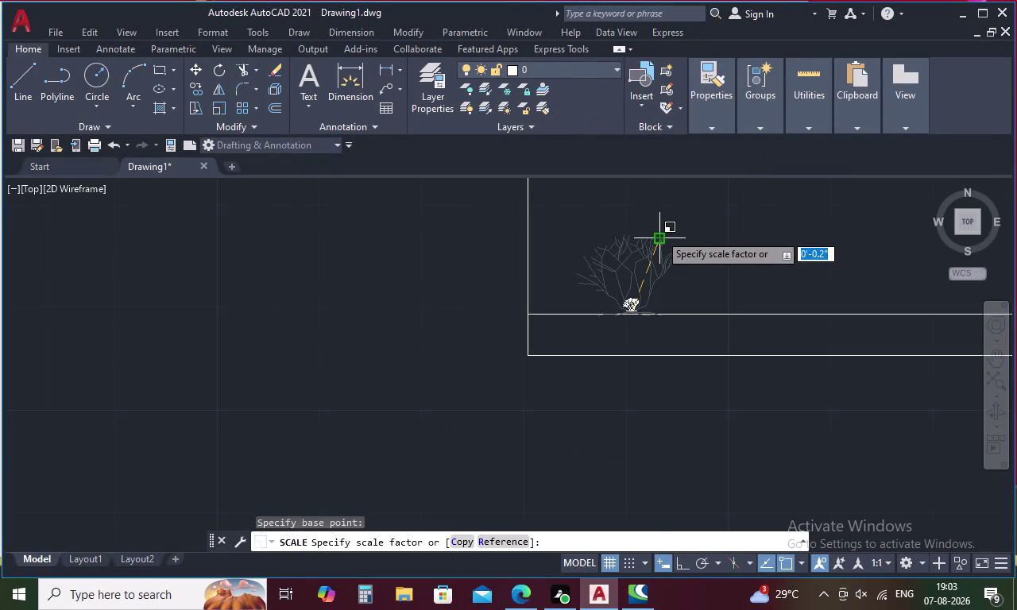
scroll(down, 3)
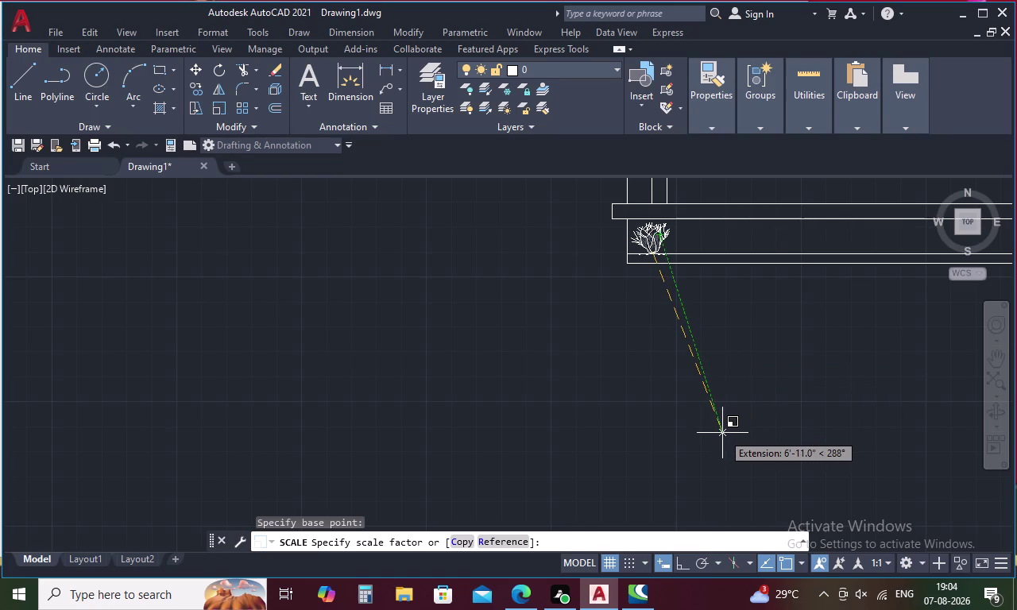
click(722, 435)
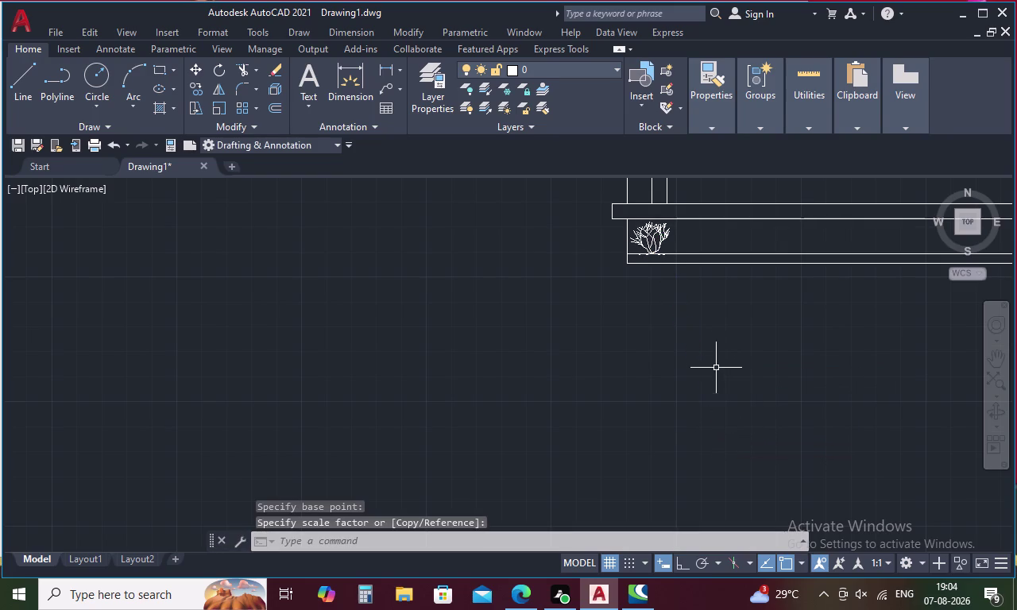
middle_drag(715, 365, 432, 447)
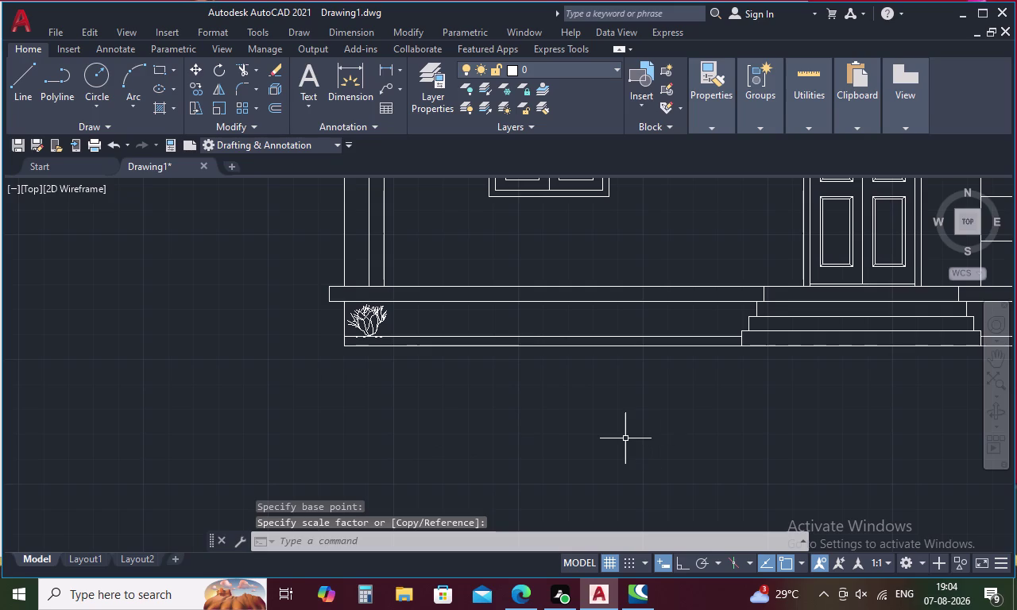
scroll(down, 3)
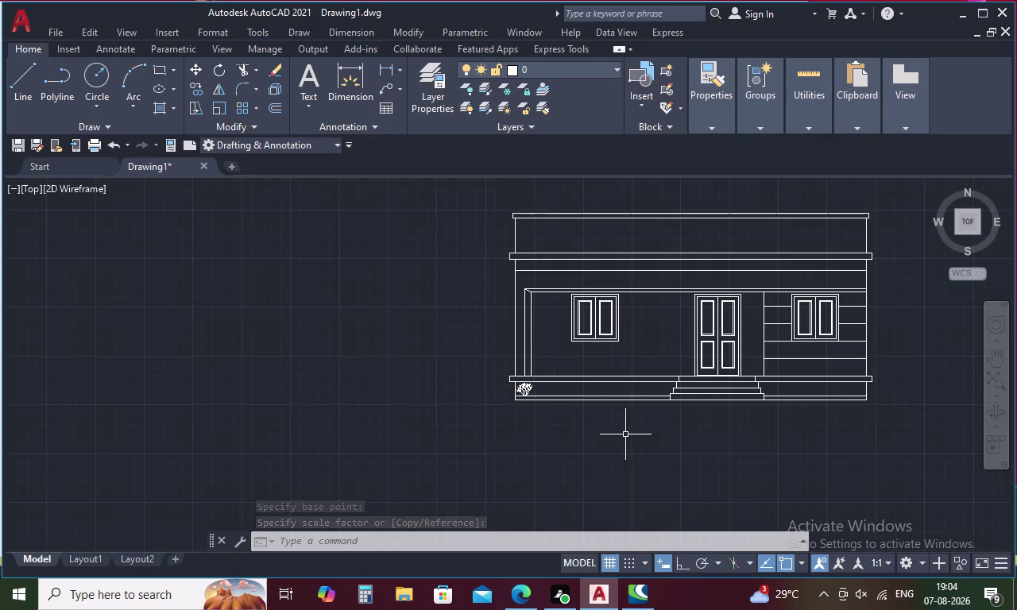
middle_drag(625, 435, 559, 432)
scroll(up, 3)
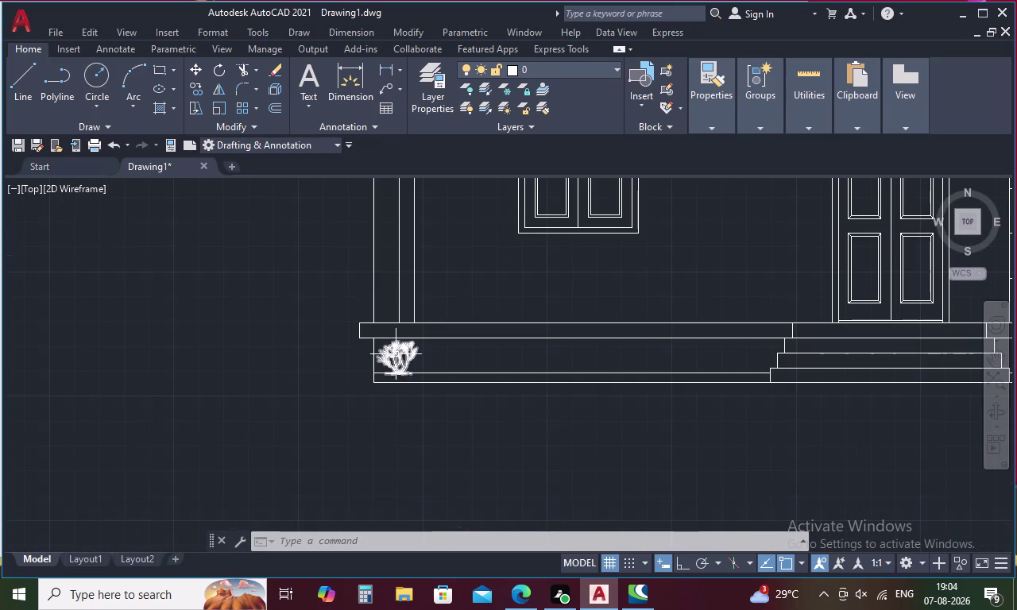
click(395, 355)
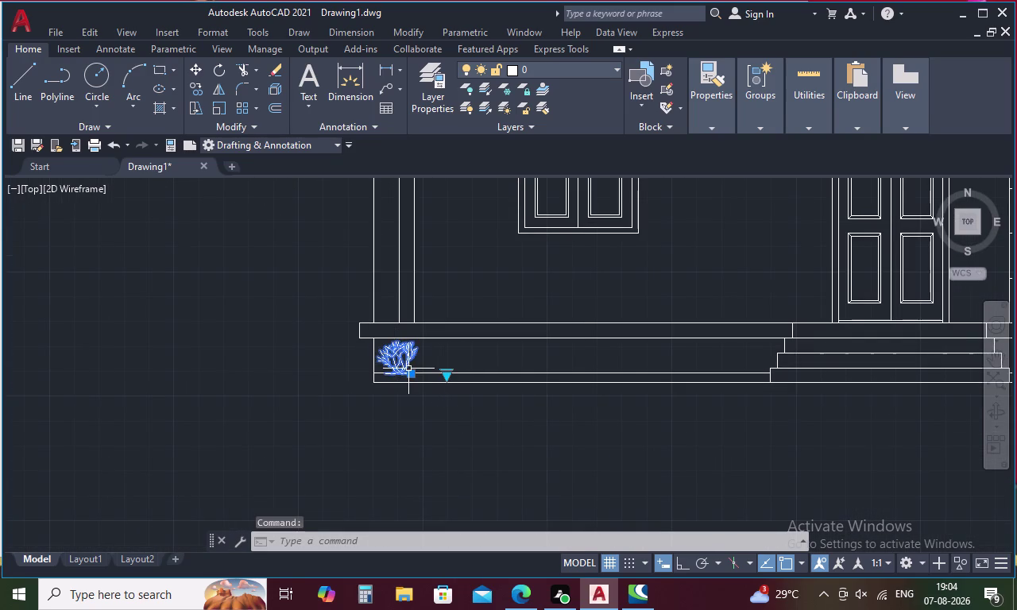
With Ortho on, copy the shrub block in a row along the plinth left of the steps.
right_click(408, 369)
click(464, 325)
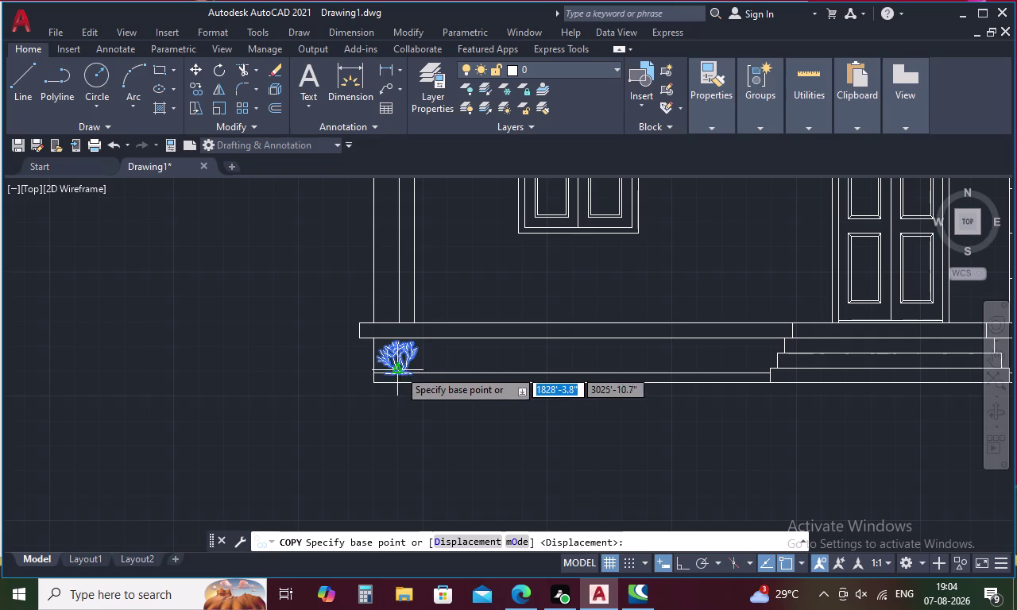
click(400, 377)
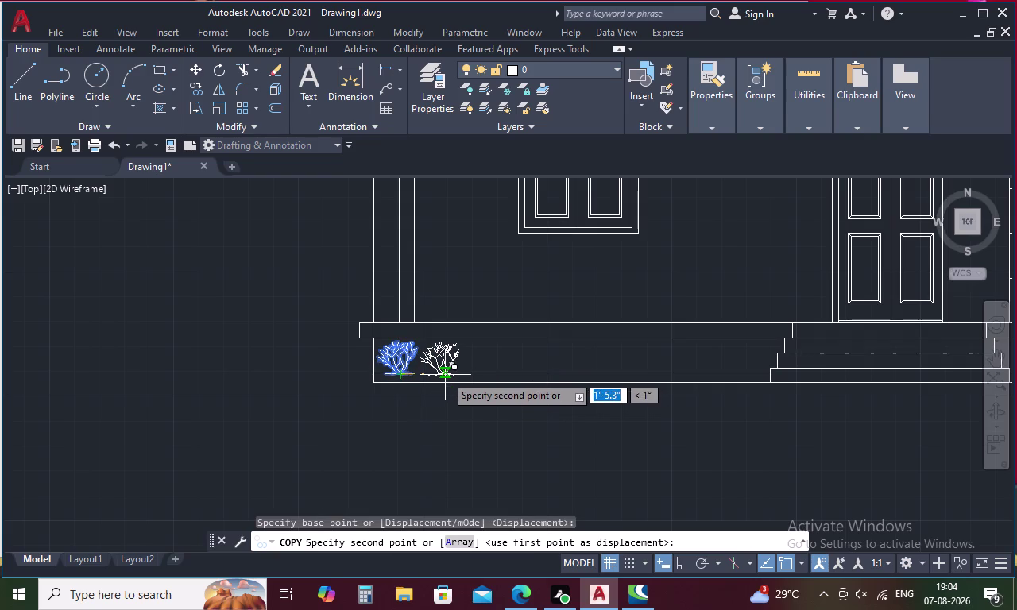
key(F8)
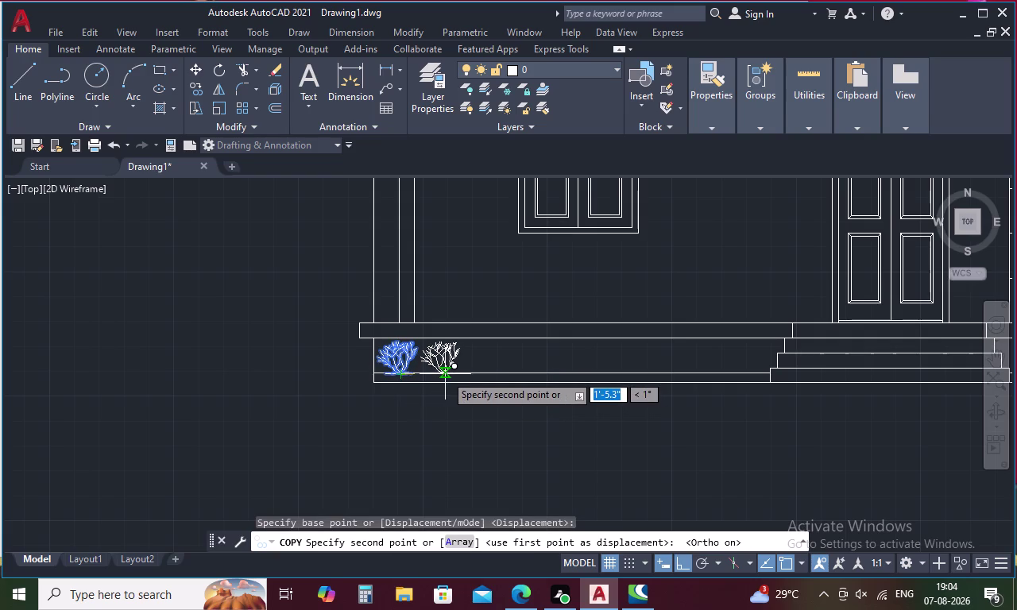
click(445, 374)
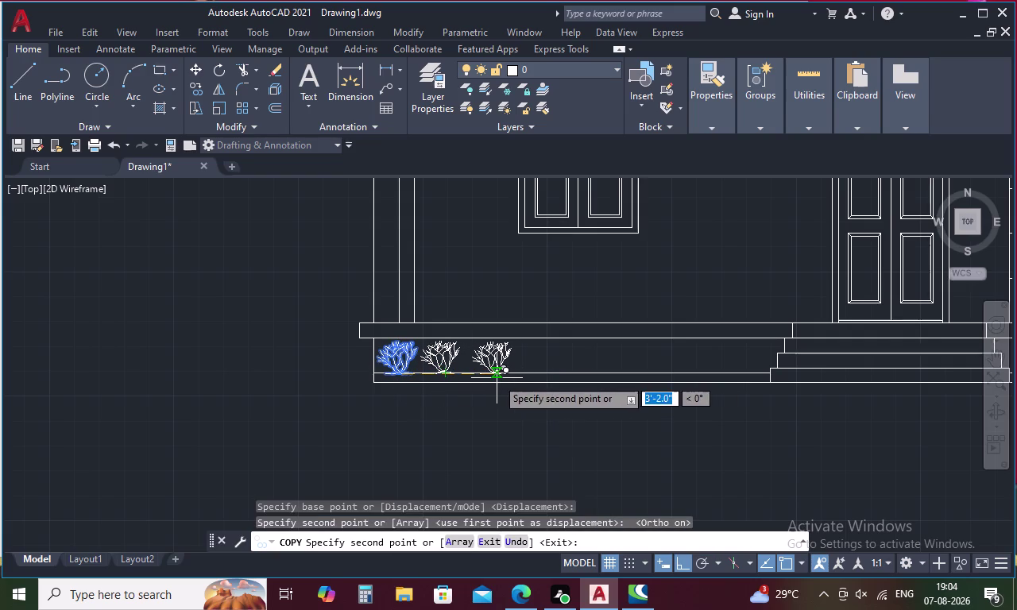
click(483, 378)
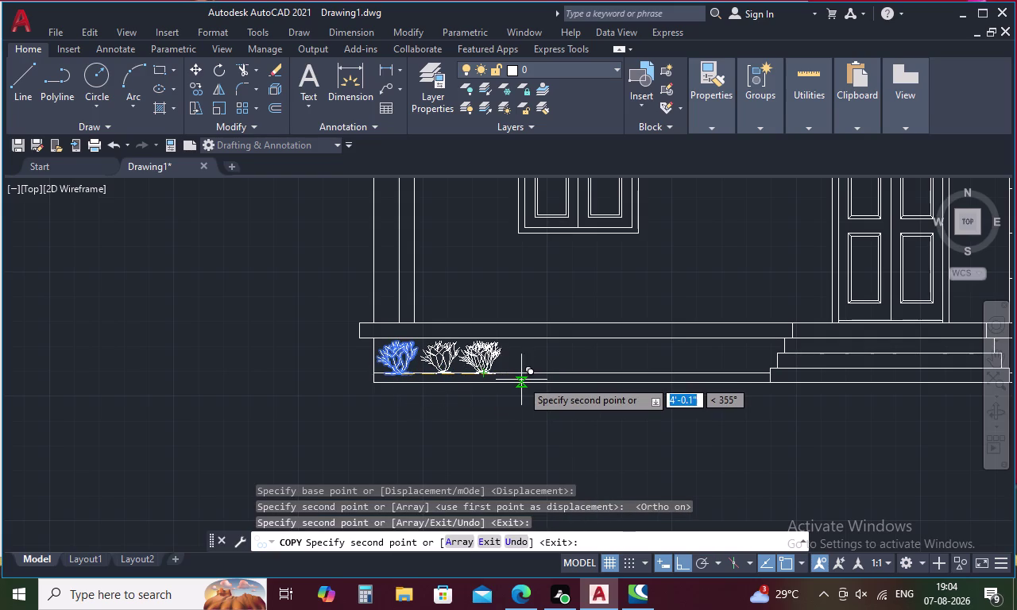
click(523, 377)
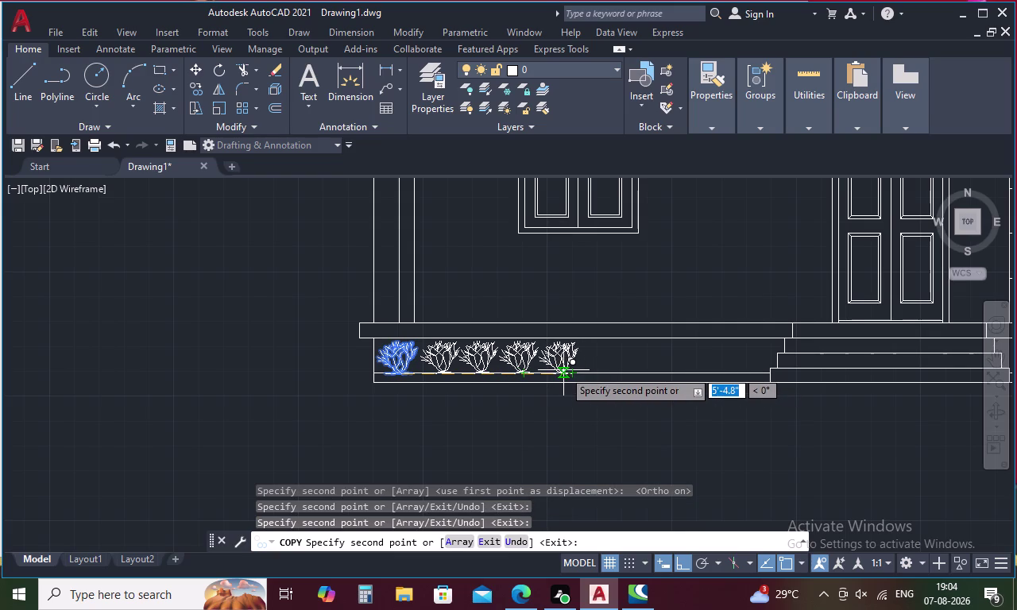
click(563, 370)
click(608, 370)
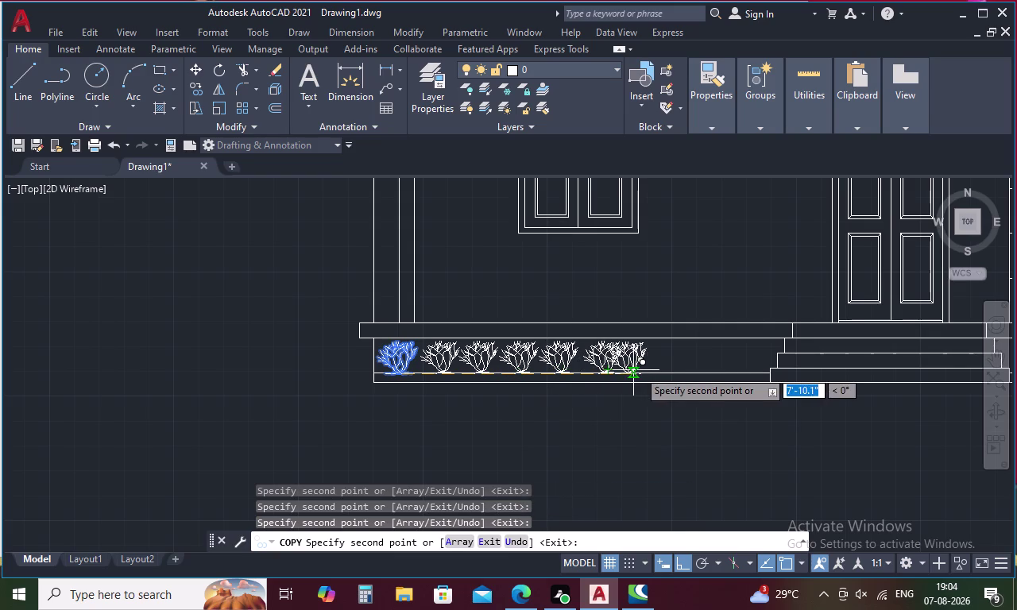
click(646, 370)
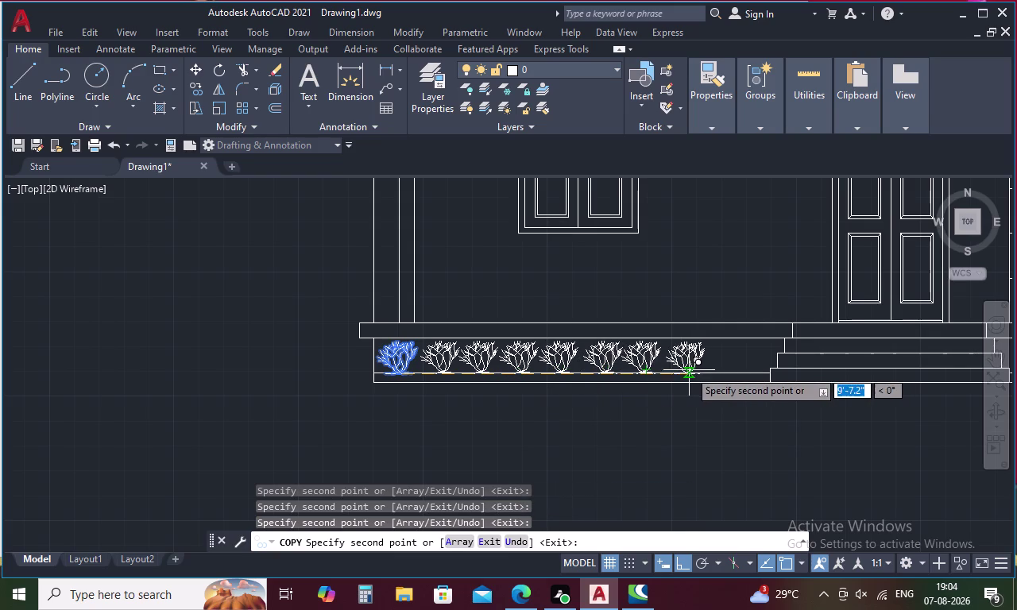
click(687, 371)
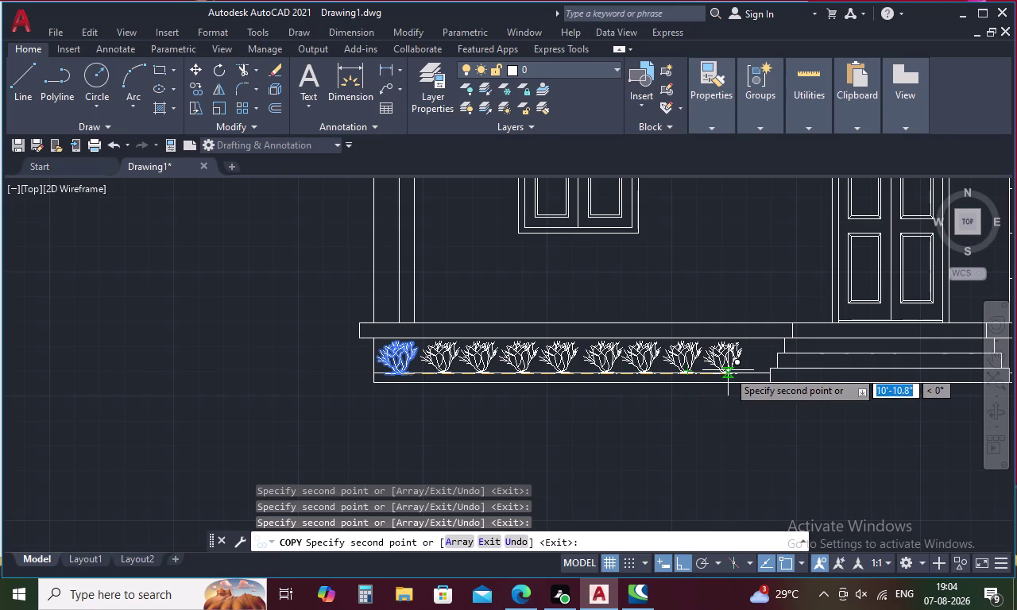
click(728, 370)
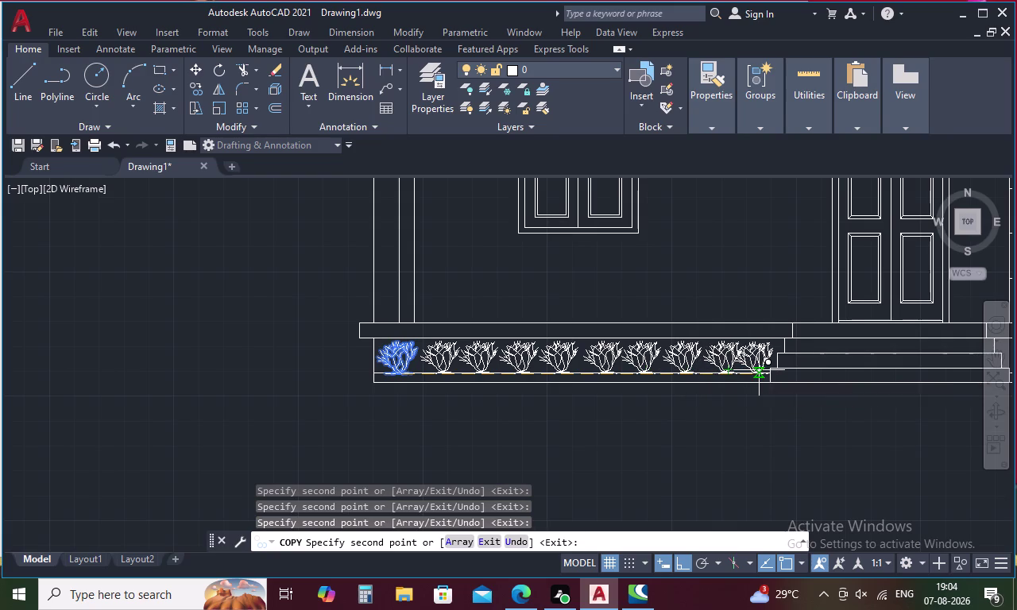
click(760, 370)
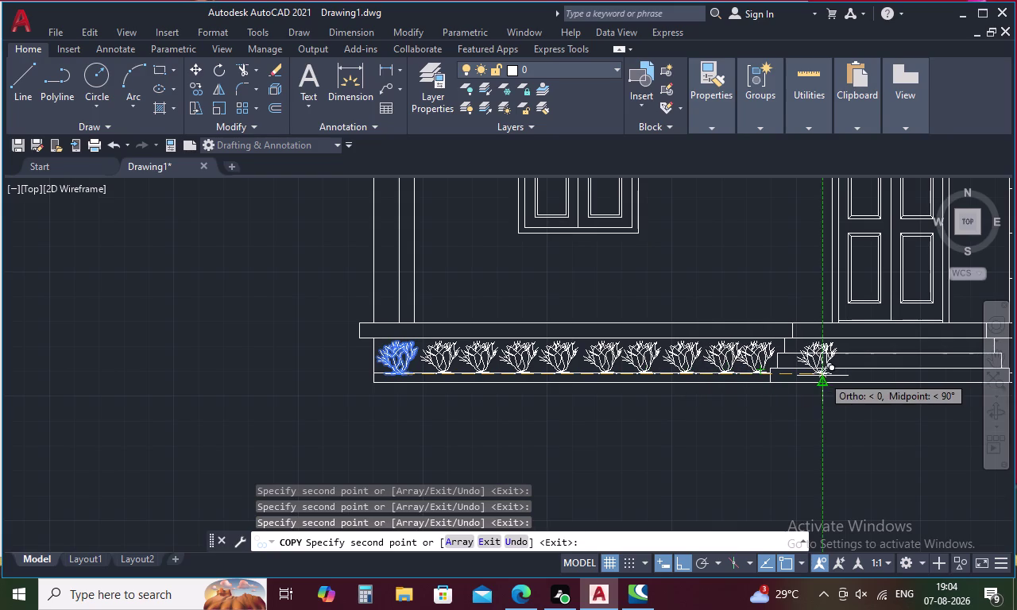
Place shrub copies along the plinth right of the steps to its right end.
middle_drag(822, 376, 444, 390)
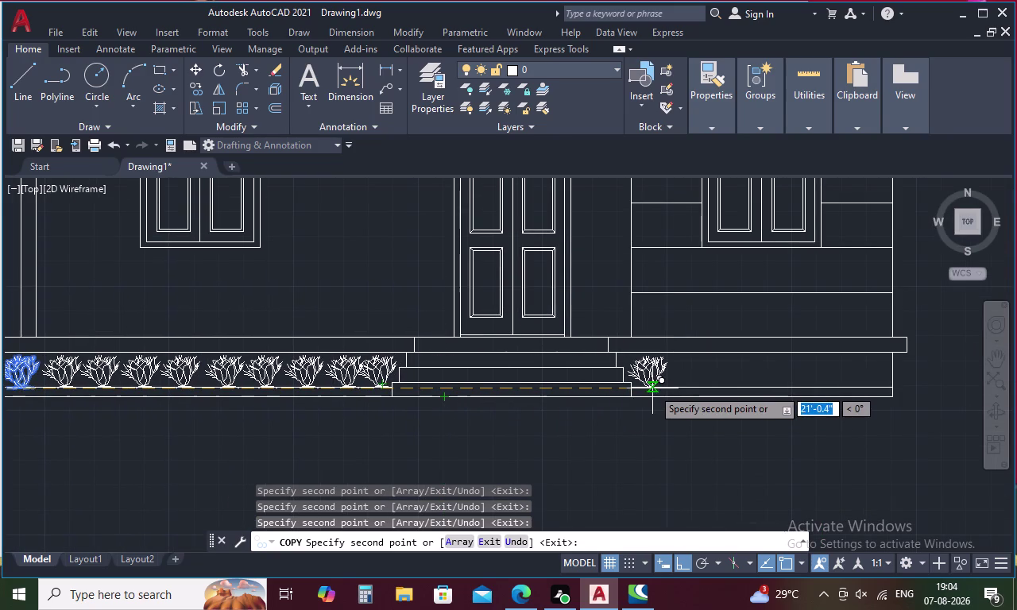
click(652, 388)
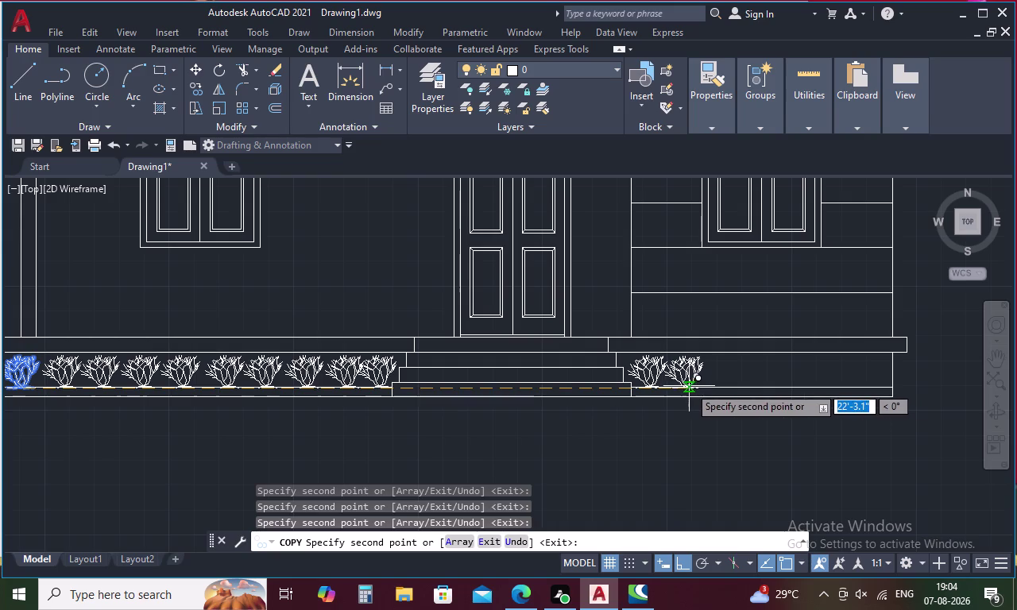
click(689, 386)
click(729, 389)
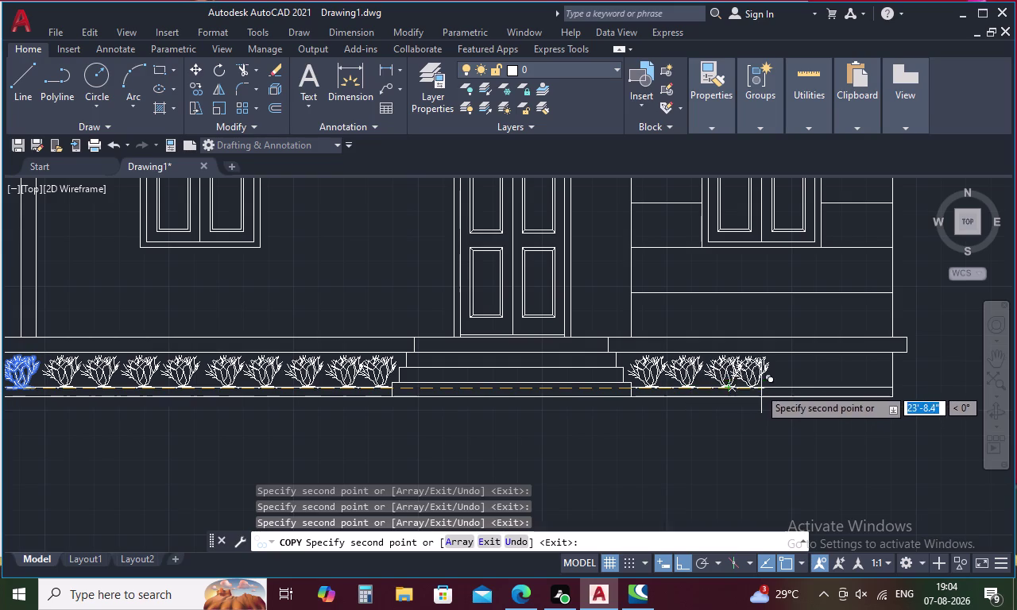
click(763, 387)
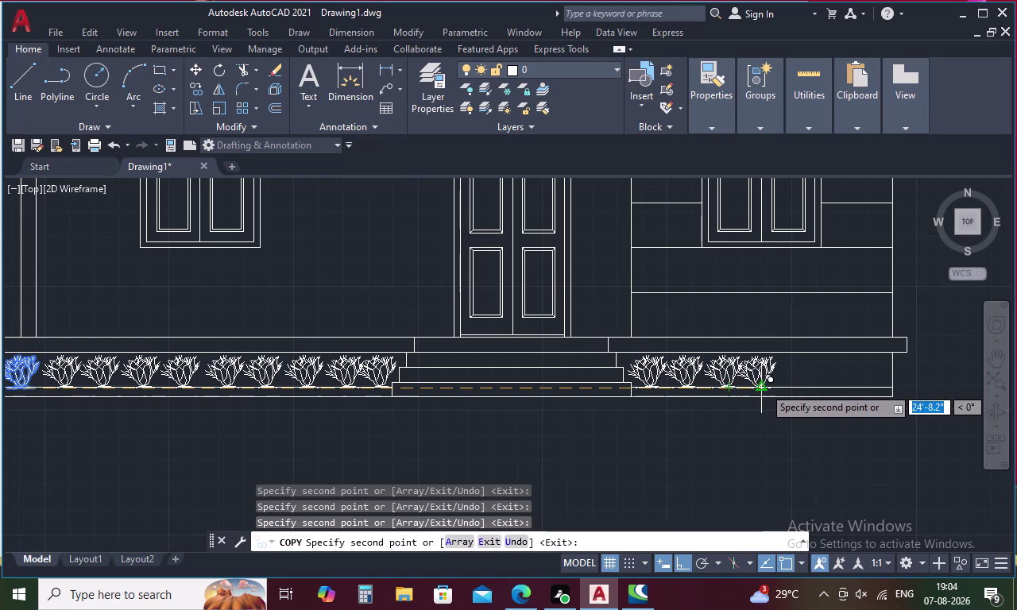
click(802, 387)
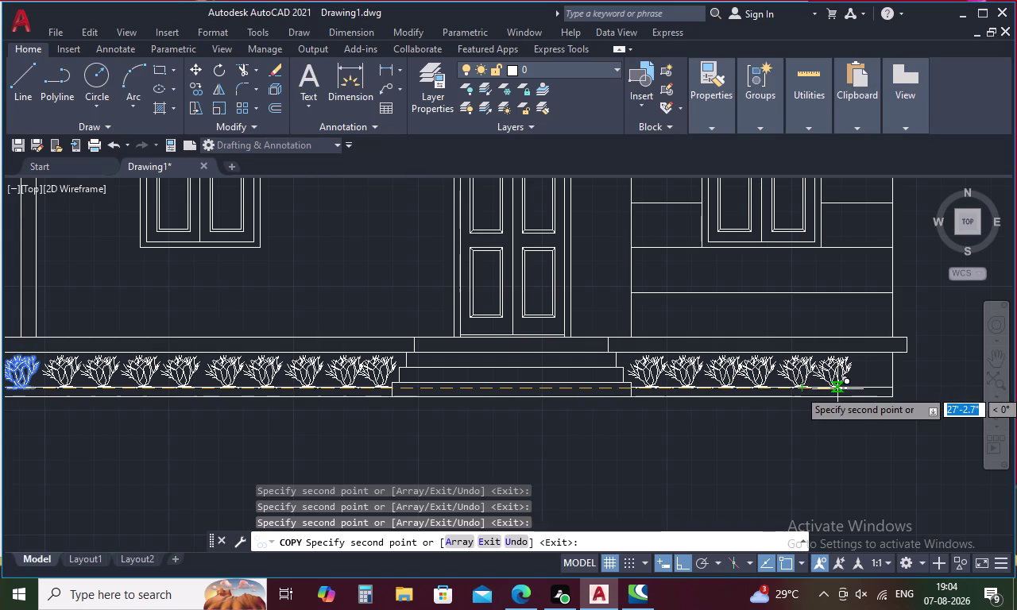
click(837, 389)
click(874, 391)
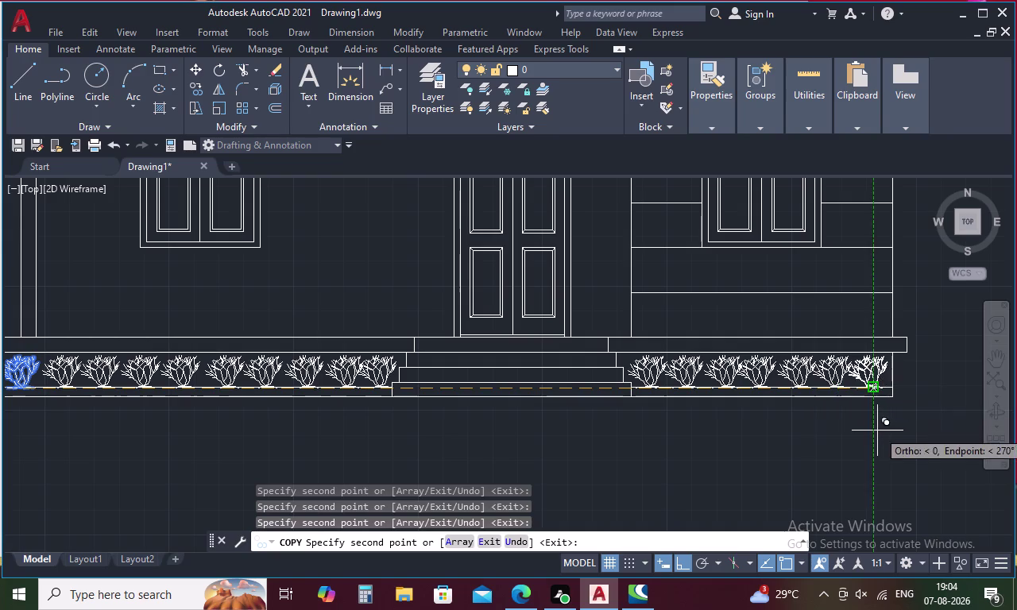
key(Escape)
scroll(down, 3)
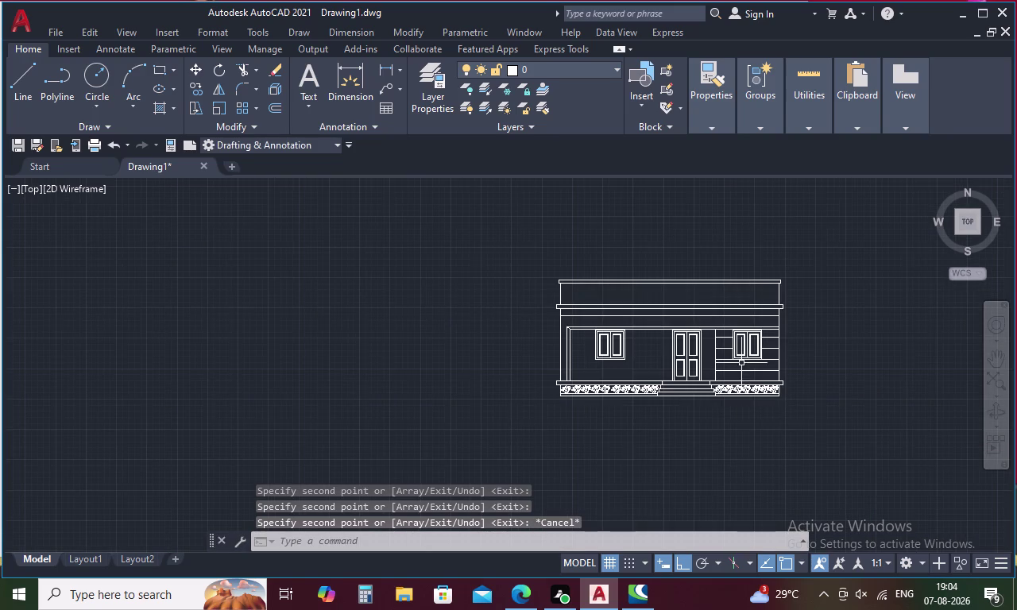
middle_drag(742, 363, 537, 373)
scroll(up, 3)
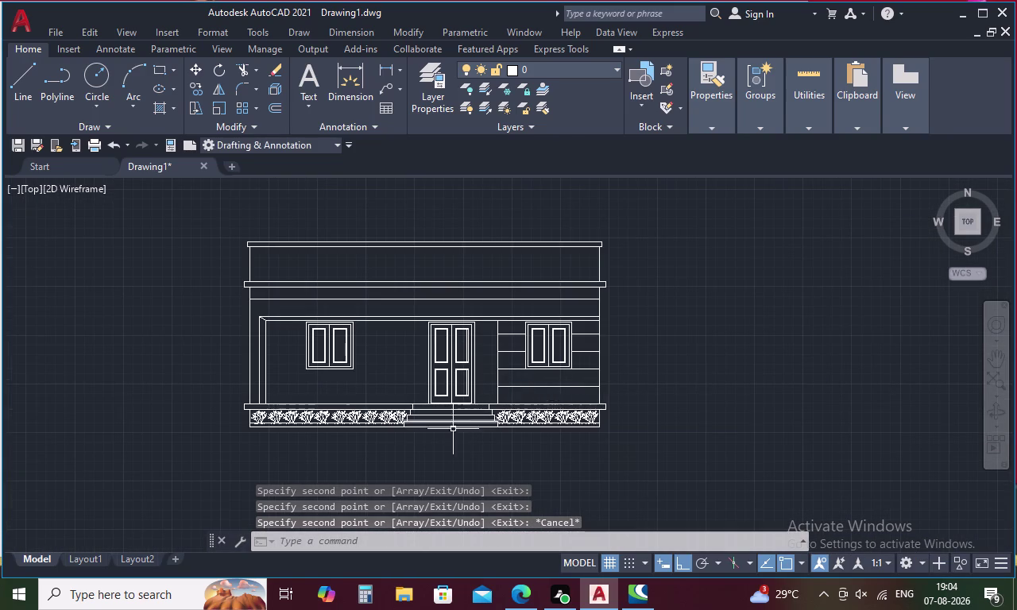
Start a hatch in colour 99,100,102 and fill the band below the roof slab.
key(Escape)
key(h)
key(space)
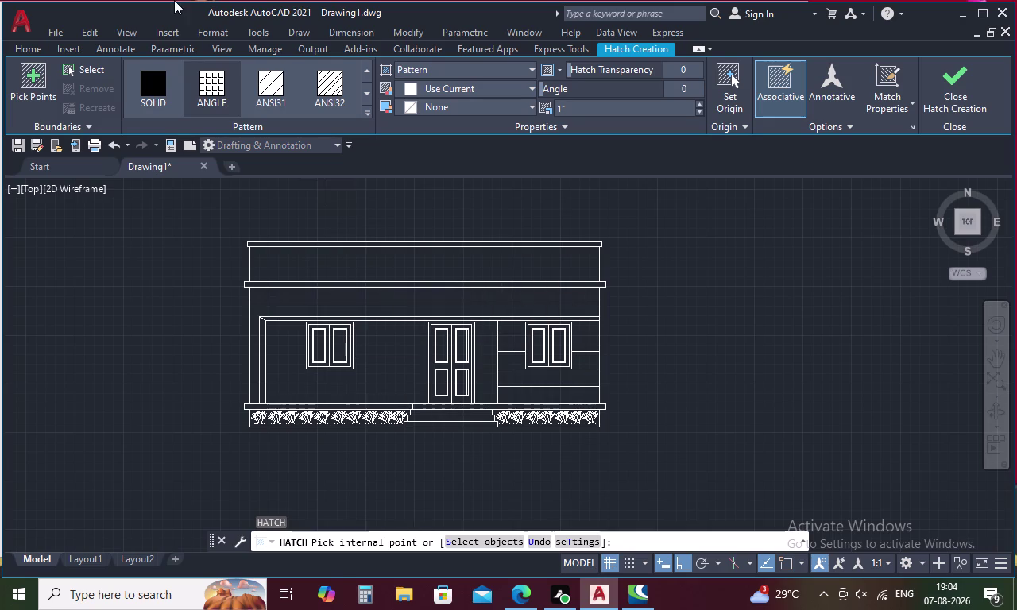
click(532, 88)
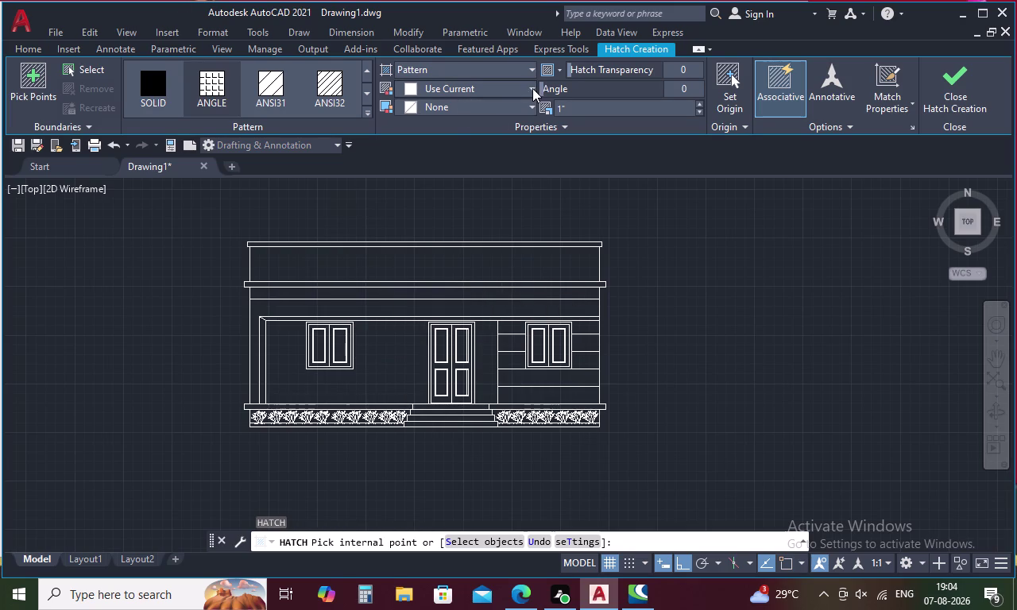
click(406, 187)
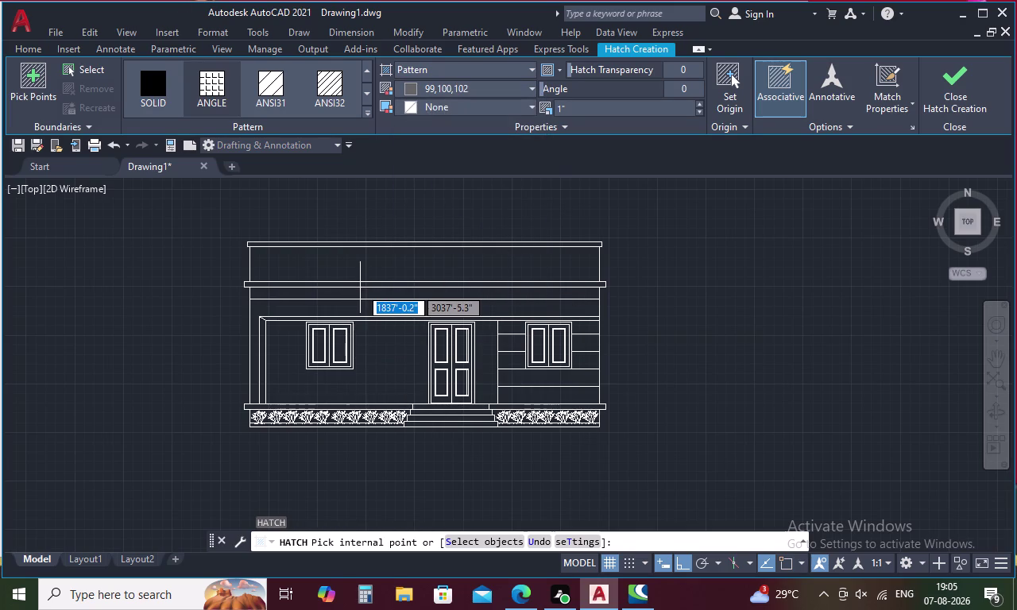
scroll(up, 3)
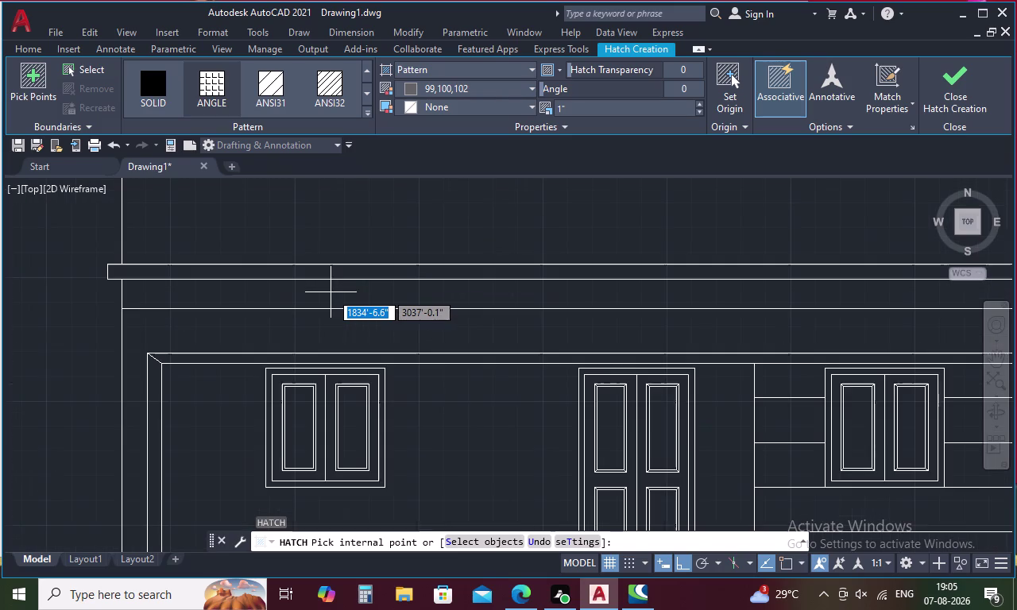
click(331, 292)
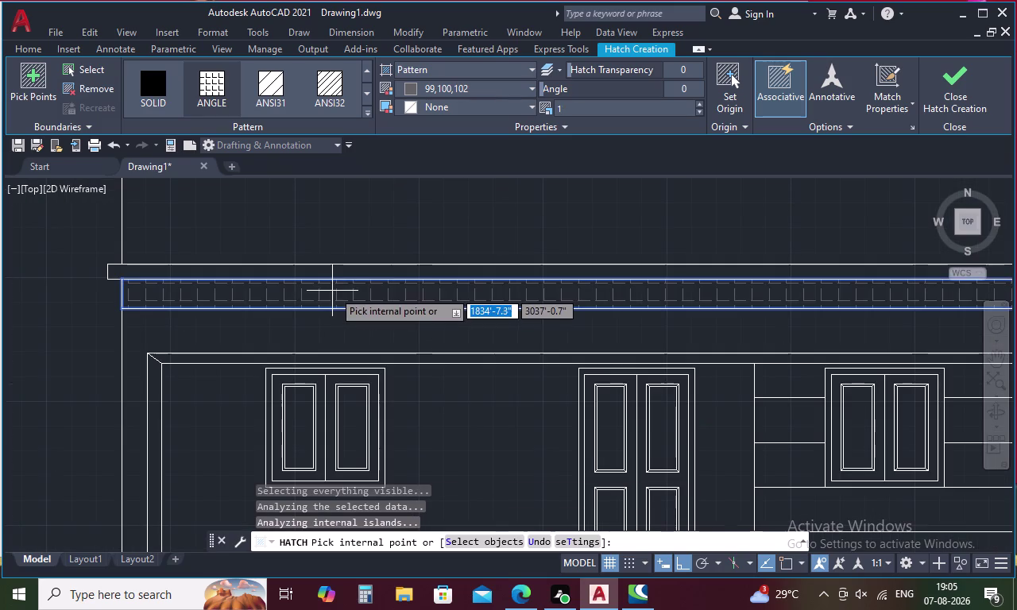
Switch the hatch to SOLID and fill the porch beam and left porch post.
click(530, 65)
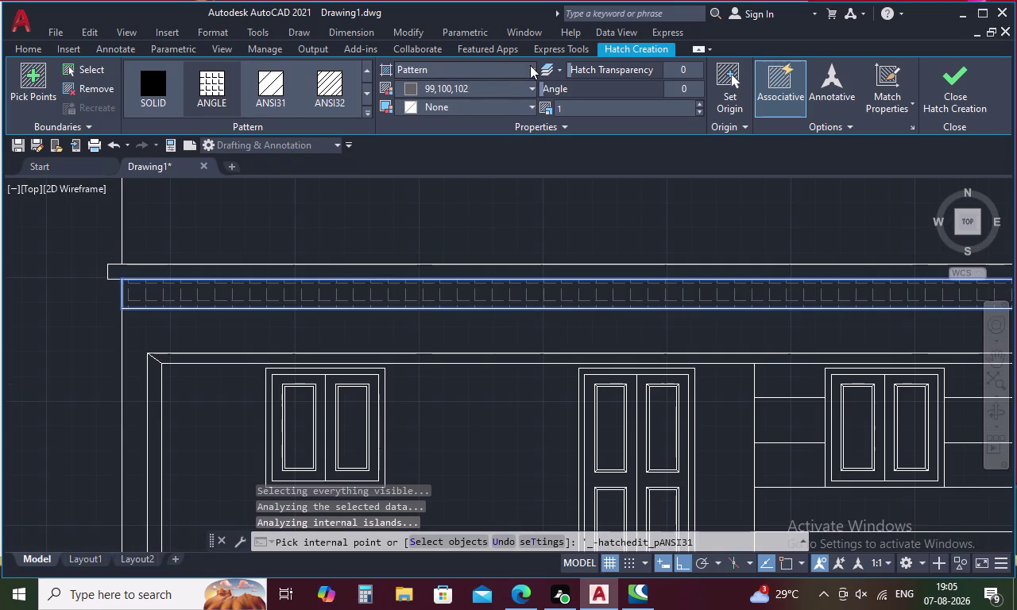
click(478, 90)
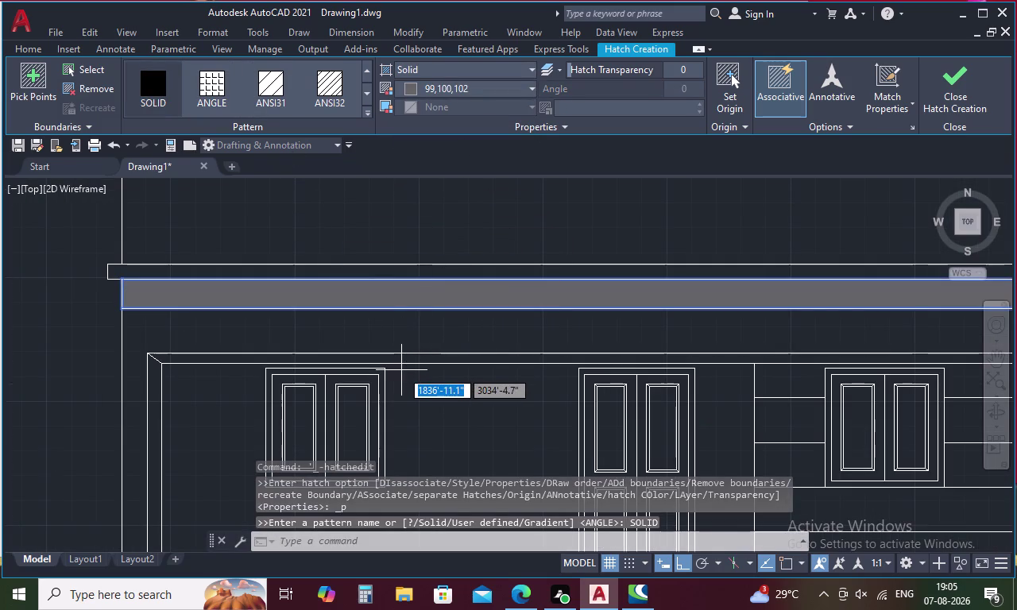
click(405, 358)
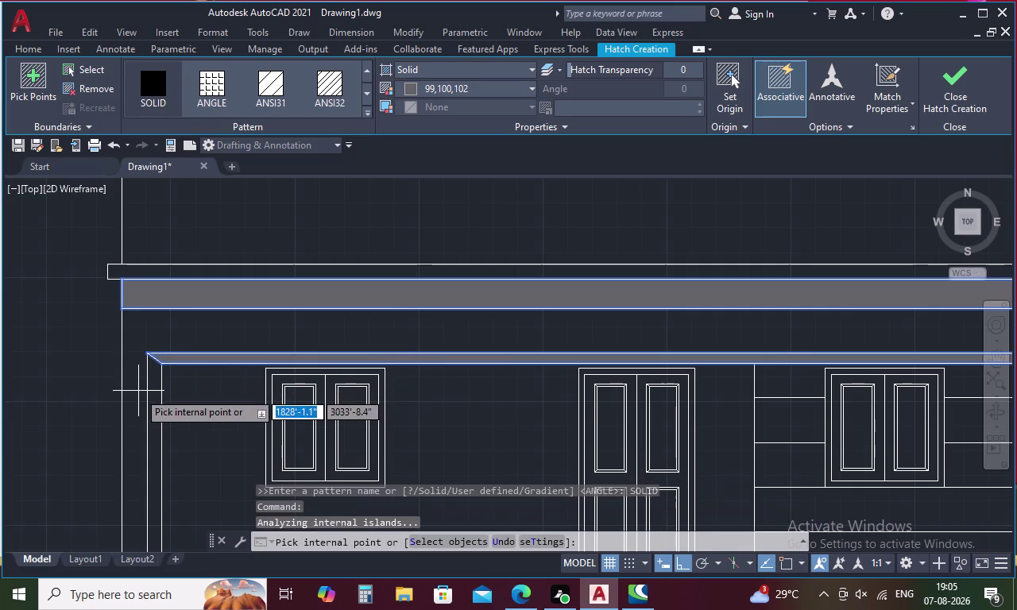
click(157, 391)
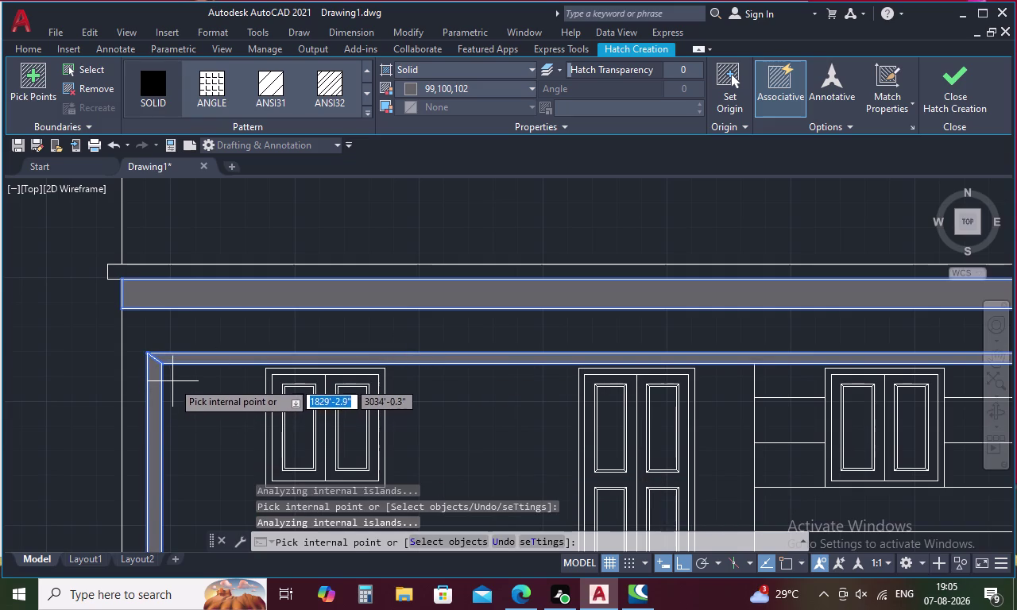
scroll(down, 3)
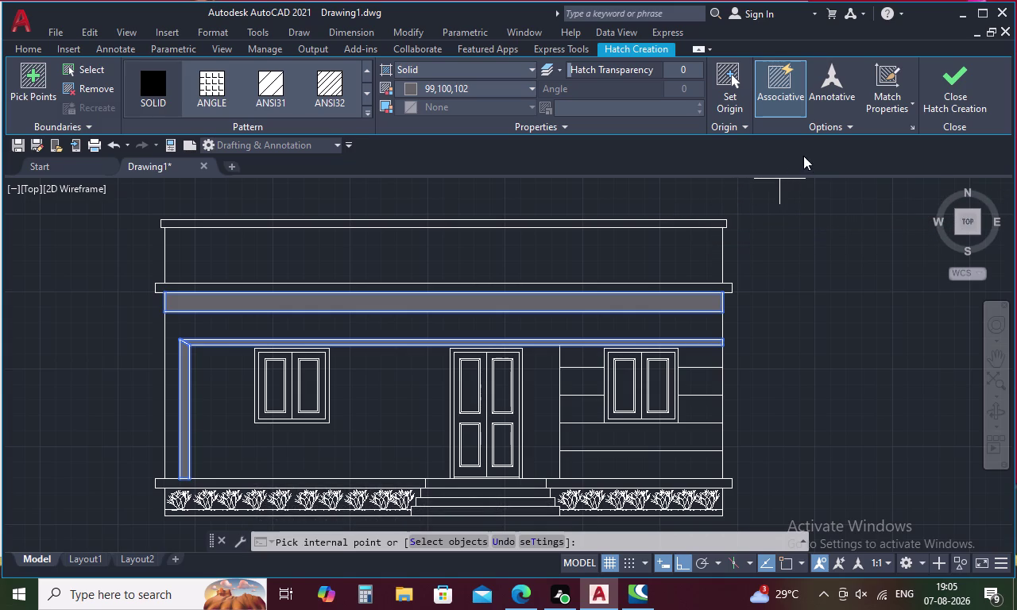
click(968, 95)
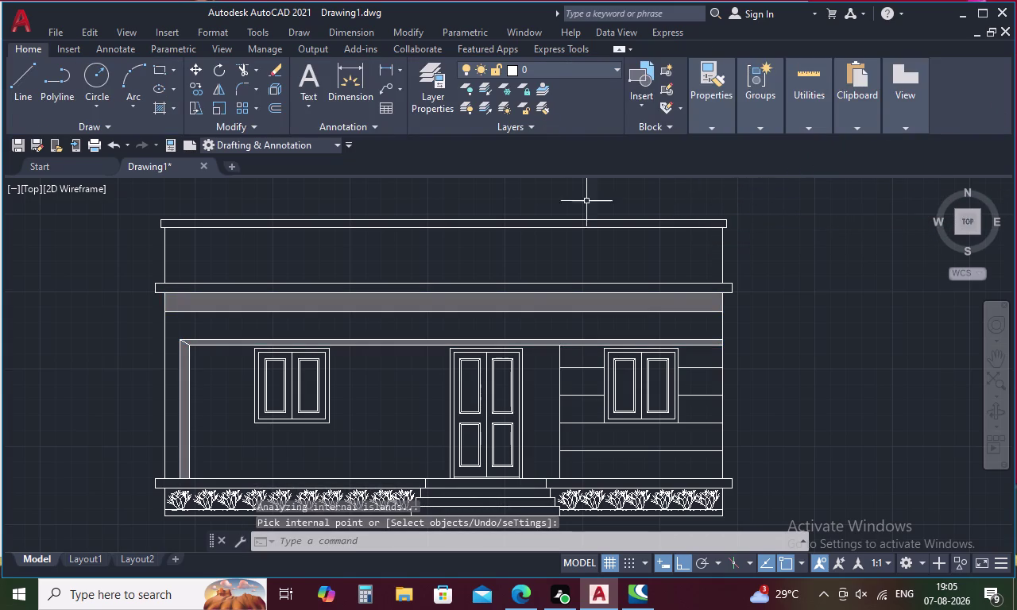
Hatch the top roof band of the elevation with the ANGLE square-grid pattern.
key(h)
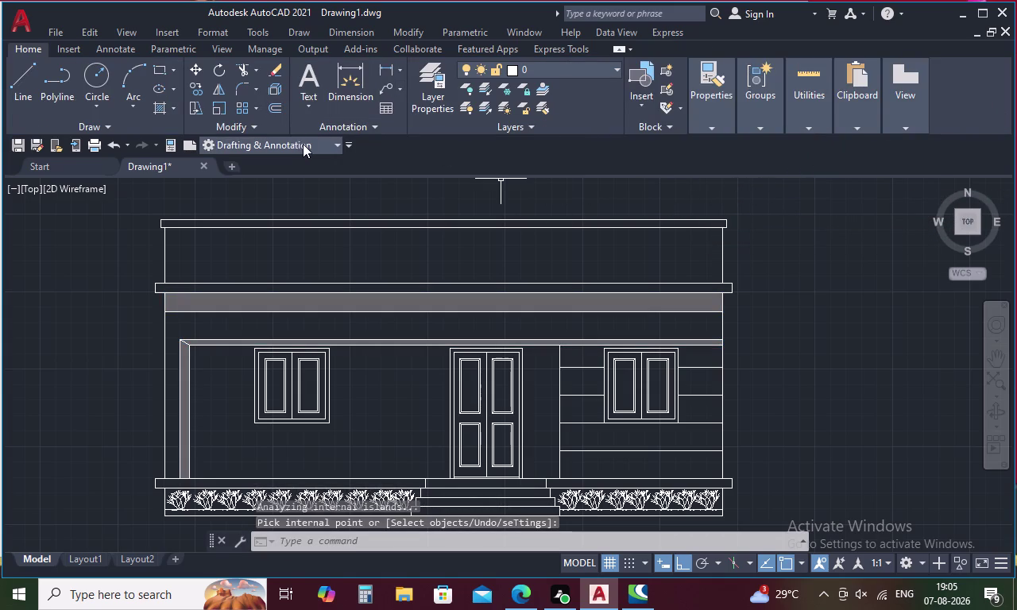
key(space)
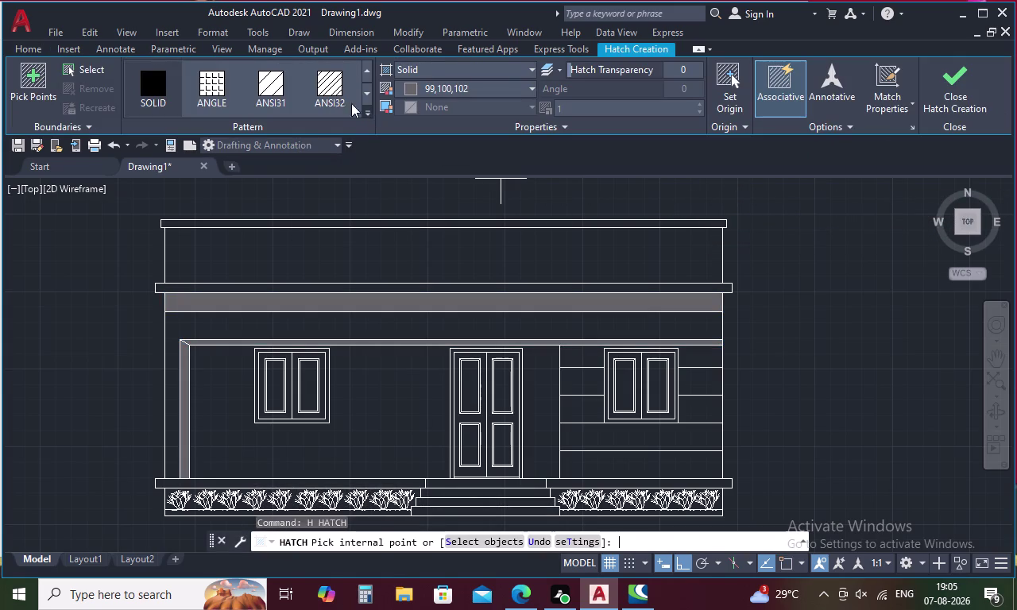
click(209, 81)
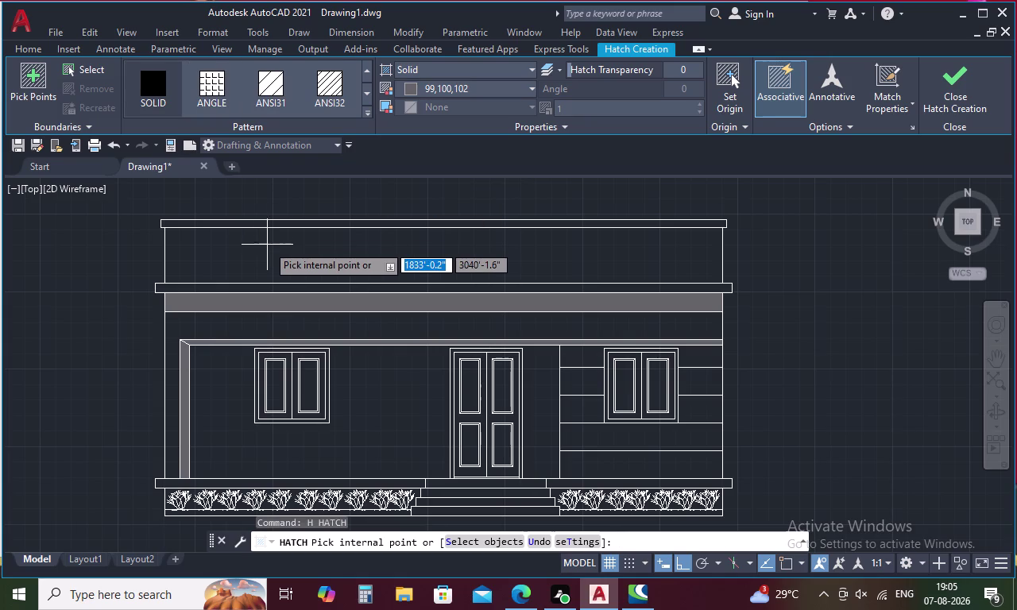
click(278, 254)
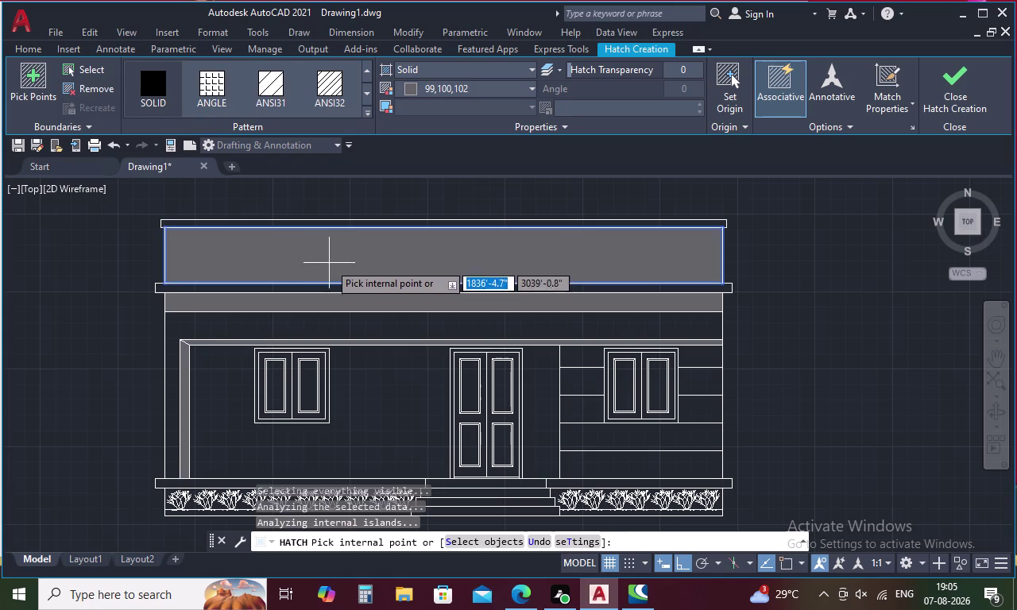
click(224, 86)
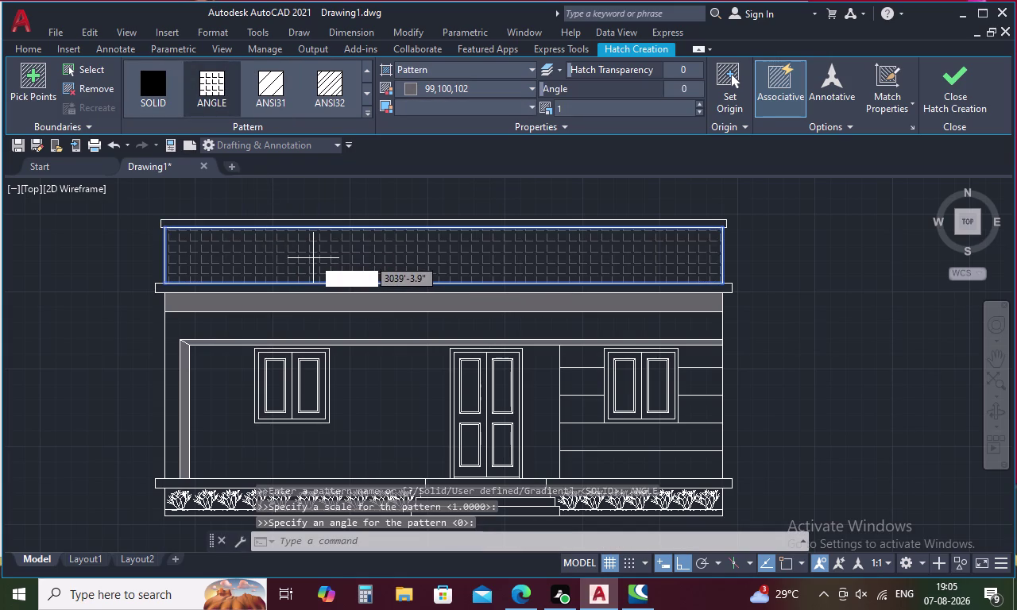
click(532, 91)
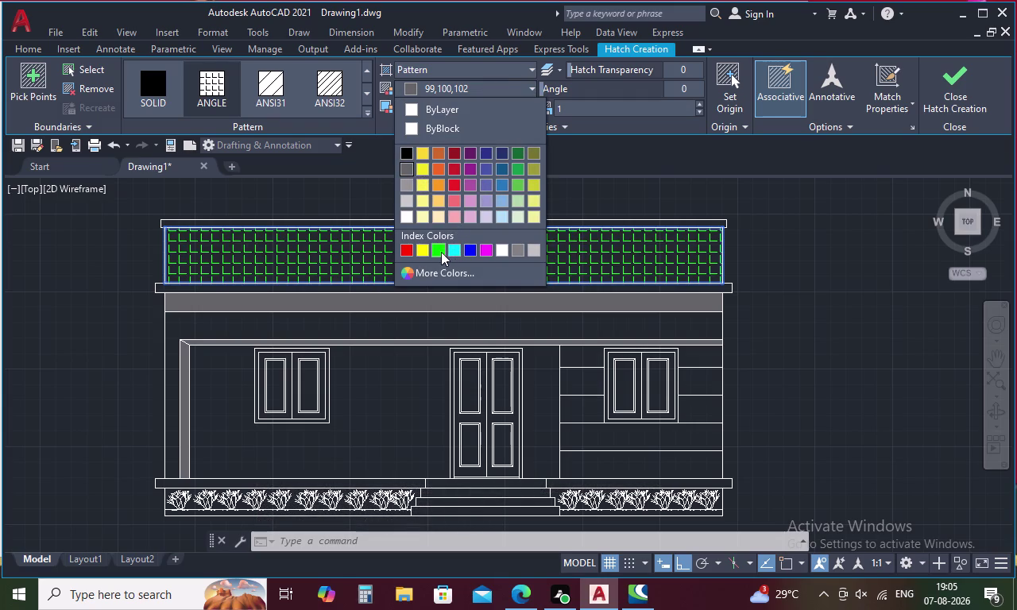
click(497, 250)
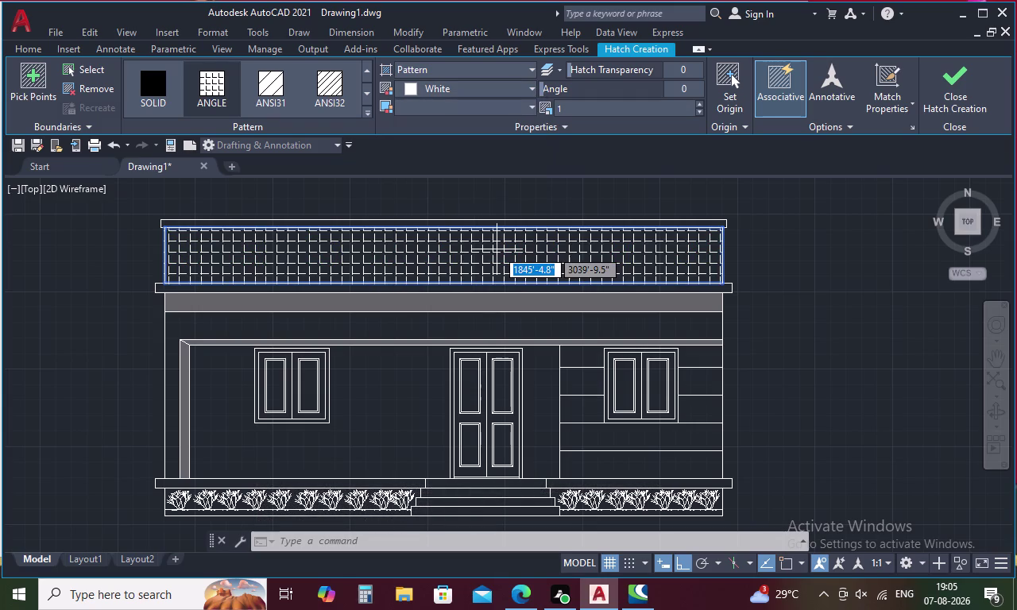
click(791, 260)
click(790, 261)
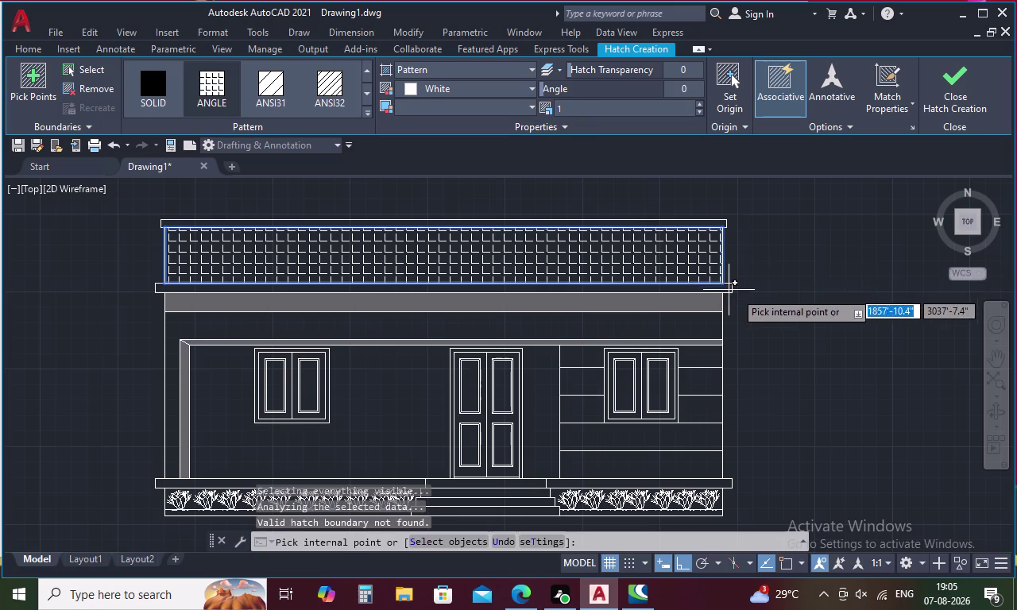
click(958, 101)
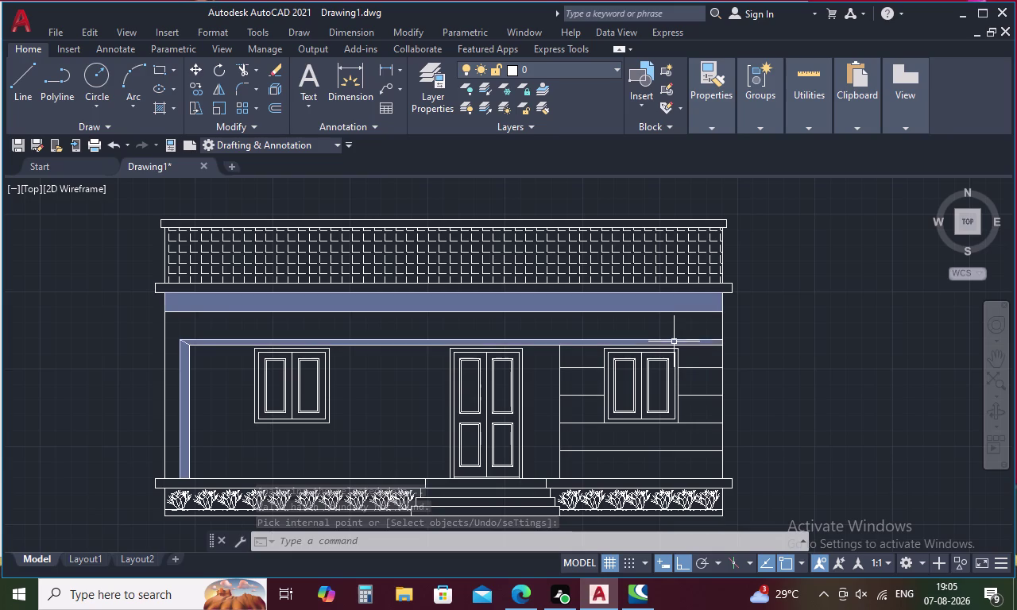
Start a hatch in grey 147,149,152 and bring the left planter into view.
text(H)
key(space)
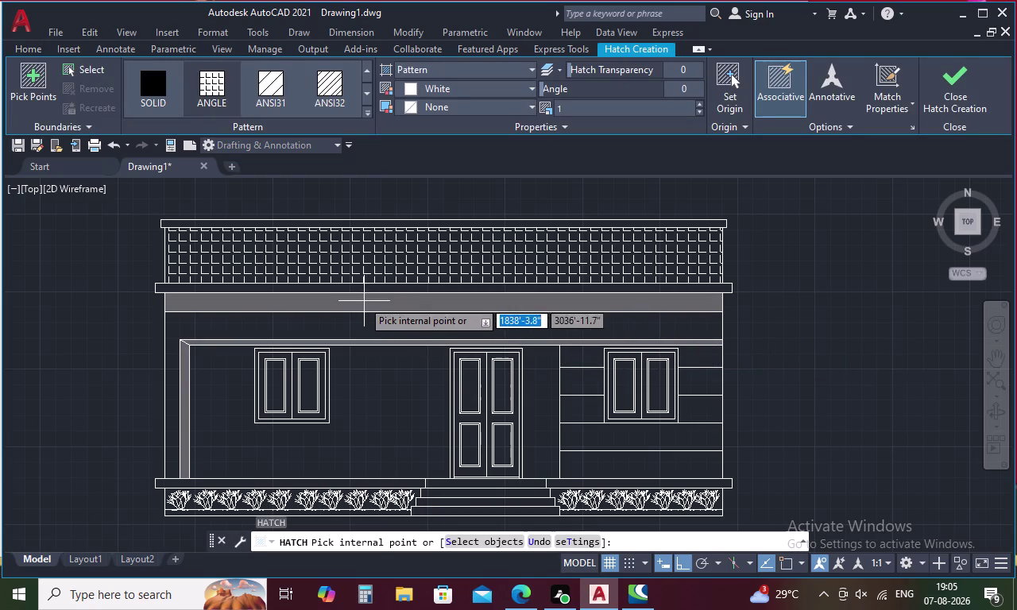
click(532, 90)
click(402, 207)
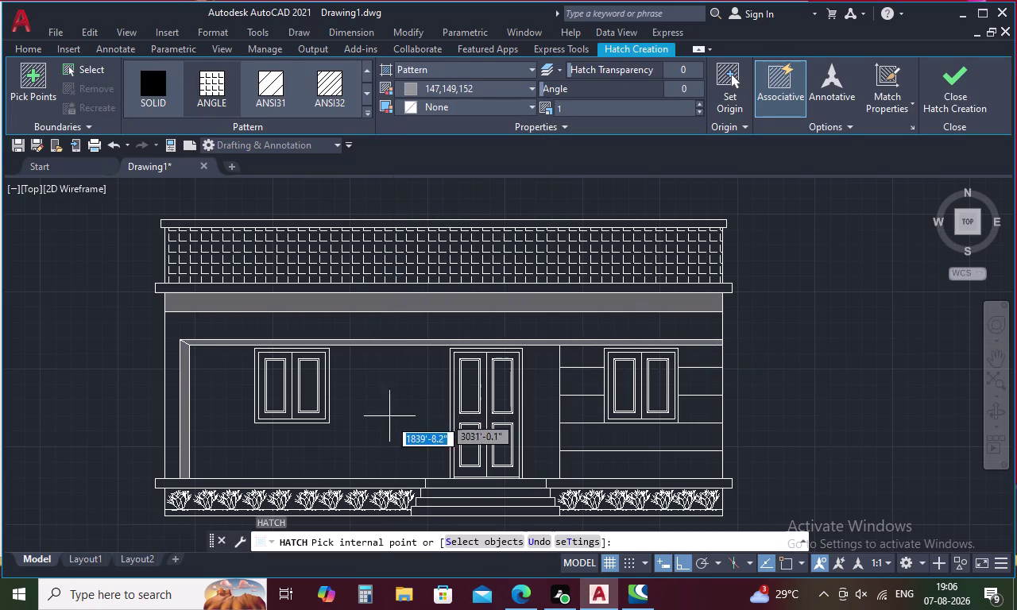
scroll(up, 3)
middle_drag(376, 499, 385, 423)
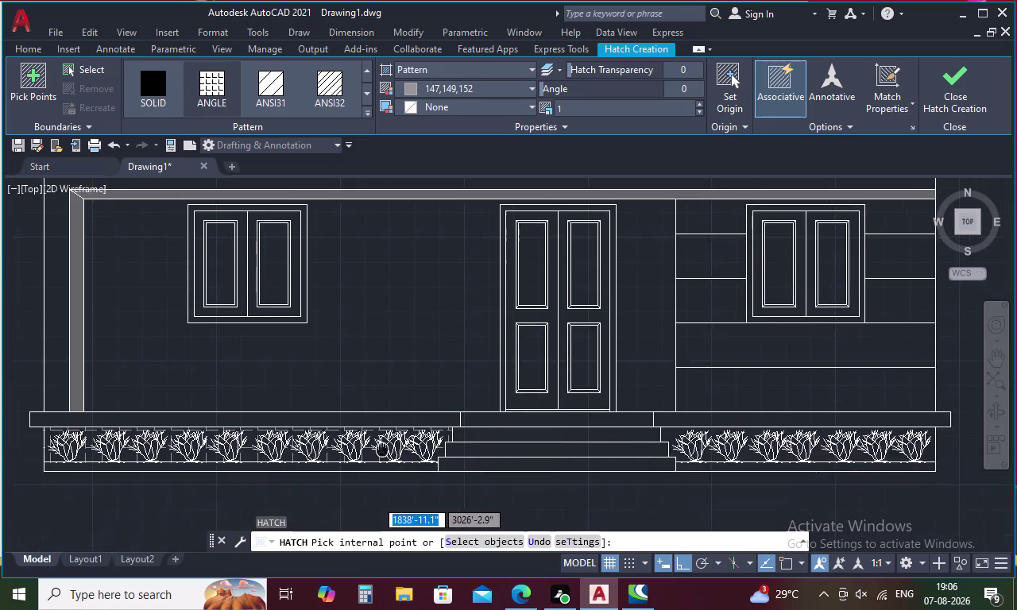
middle_drag(386, 423, 386, 414)
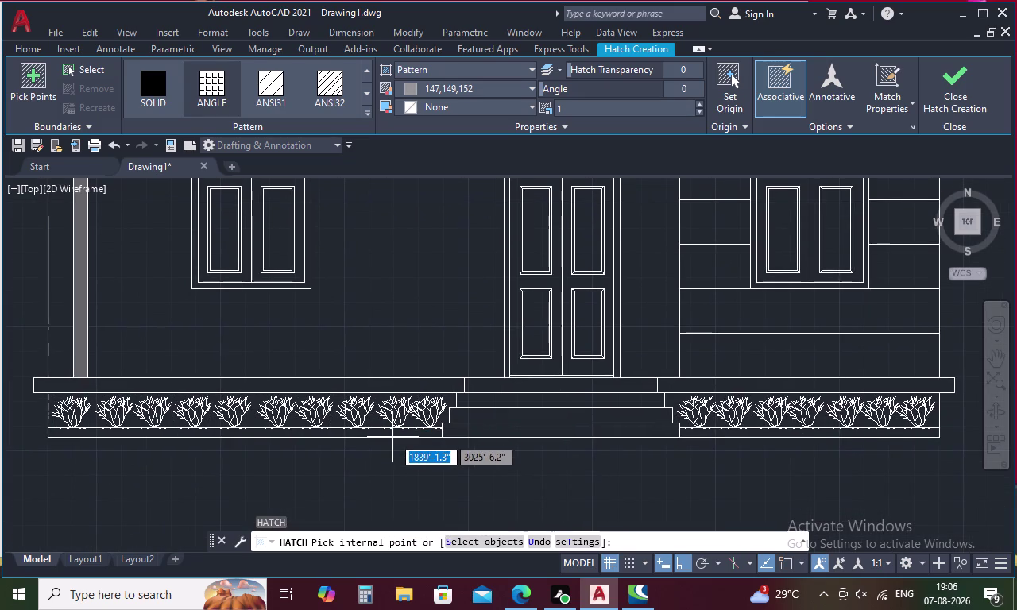
scroll(up, 3)
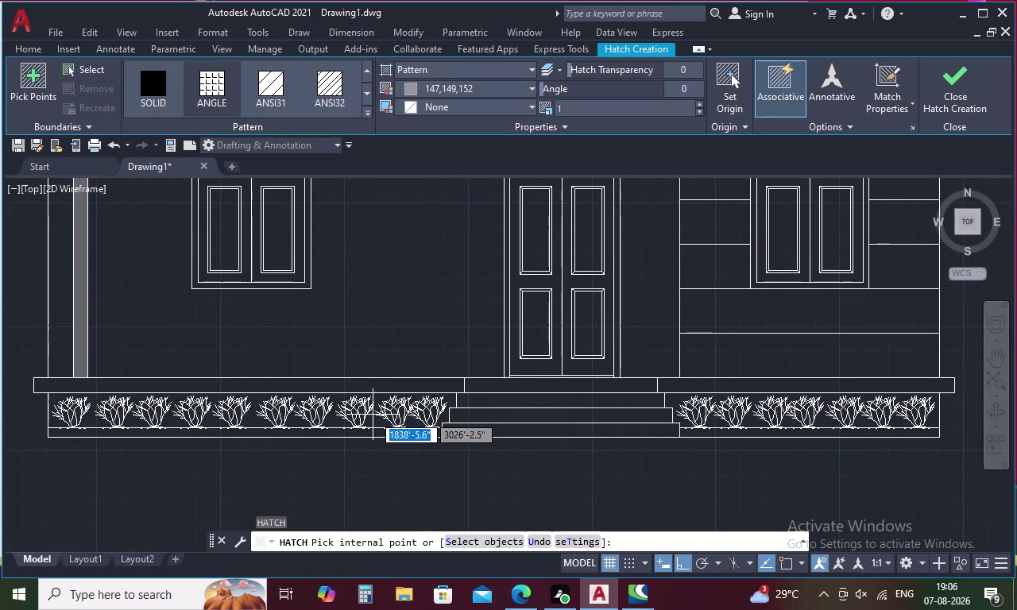
scroll(up, 3)
Pick inside the left planter strip, switch the fill to Solid, then cancel.
click(368, 408)
click(367, 408)
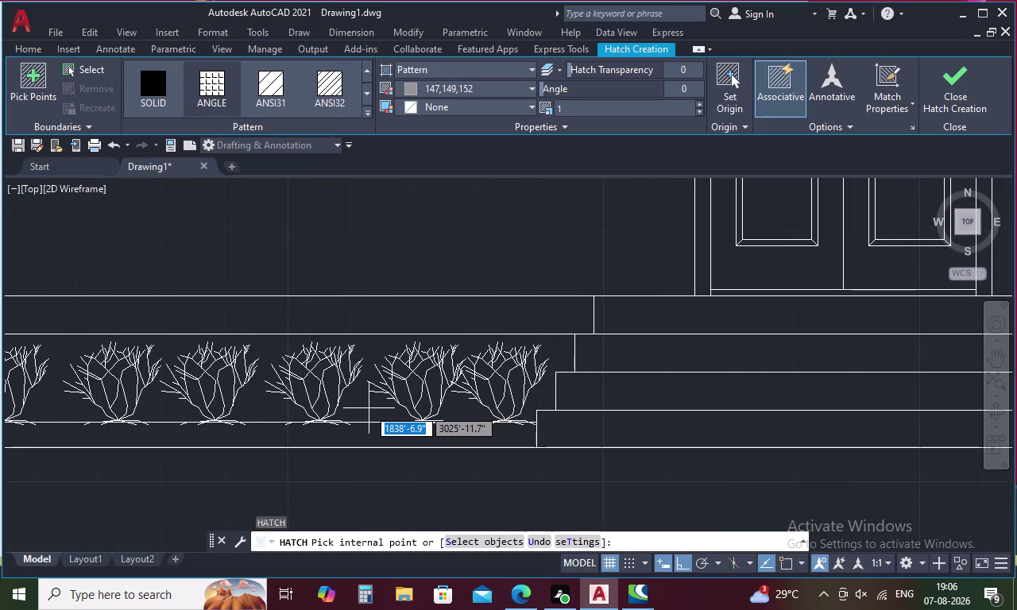
scroll(down, 3)
scroll(down, 3)
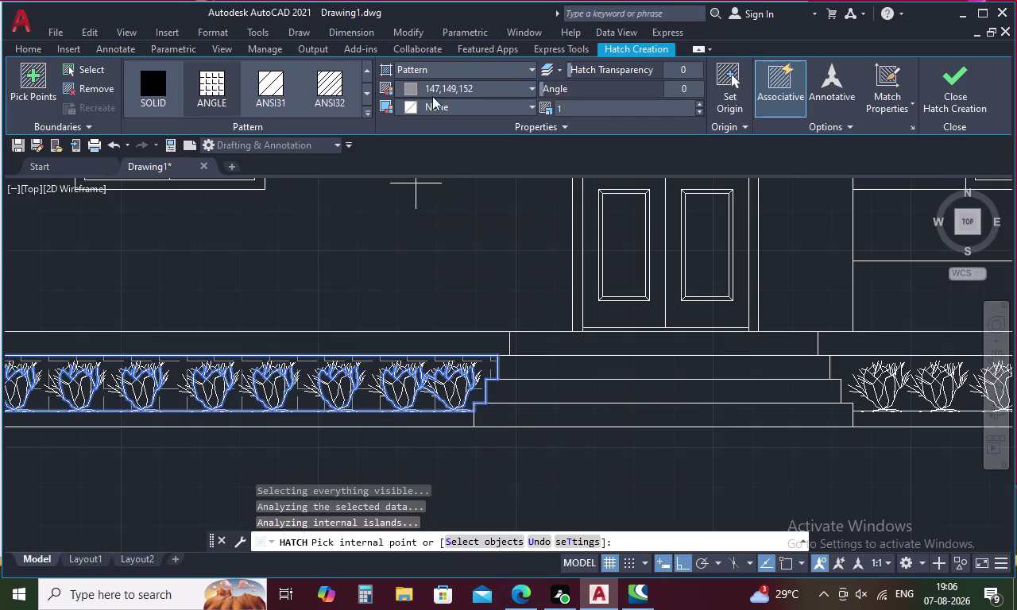
click(523, 65)
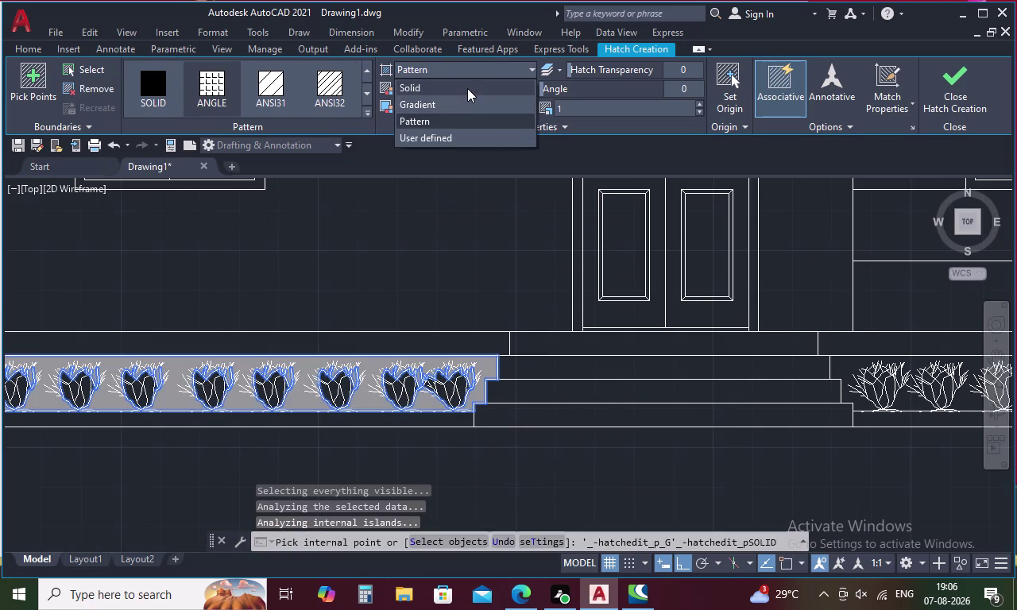
click(467, 86)
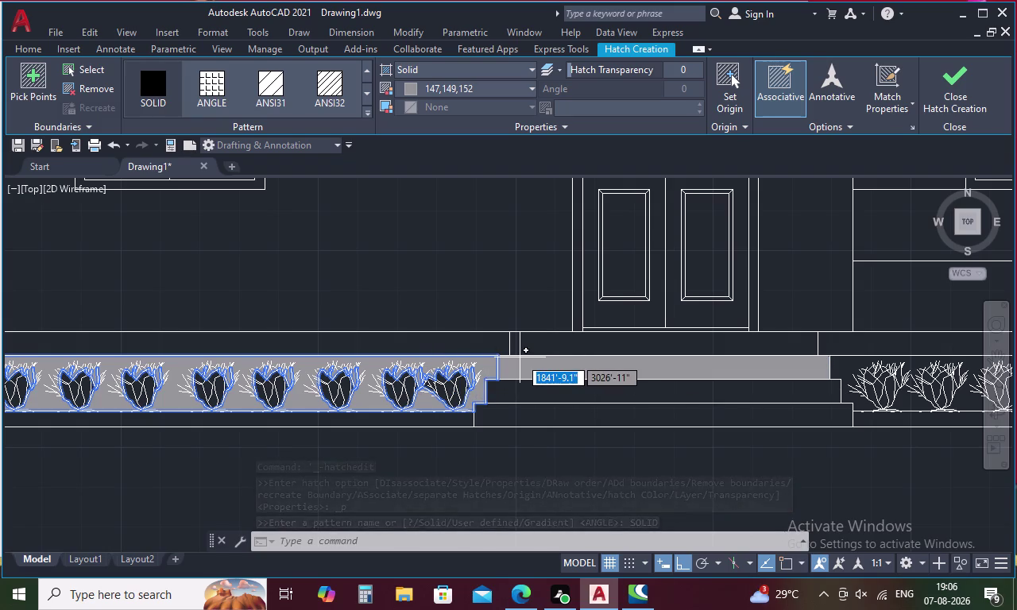
key(Escape)
scroll(down, 3)
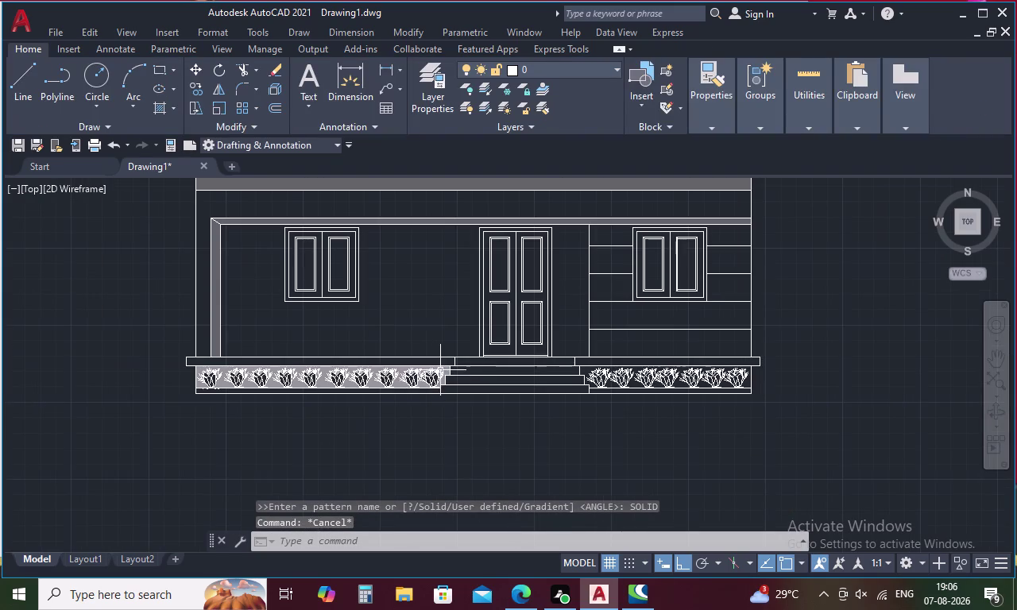
Repeat the hatch to give the right planter strip a solid grey fill.
scroll(up, 3)
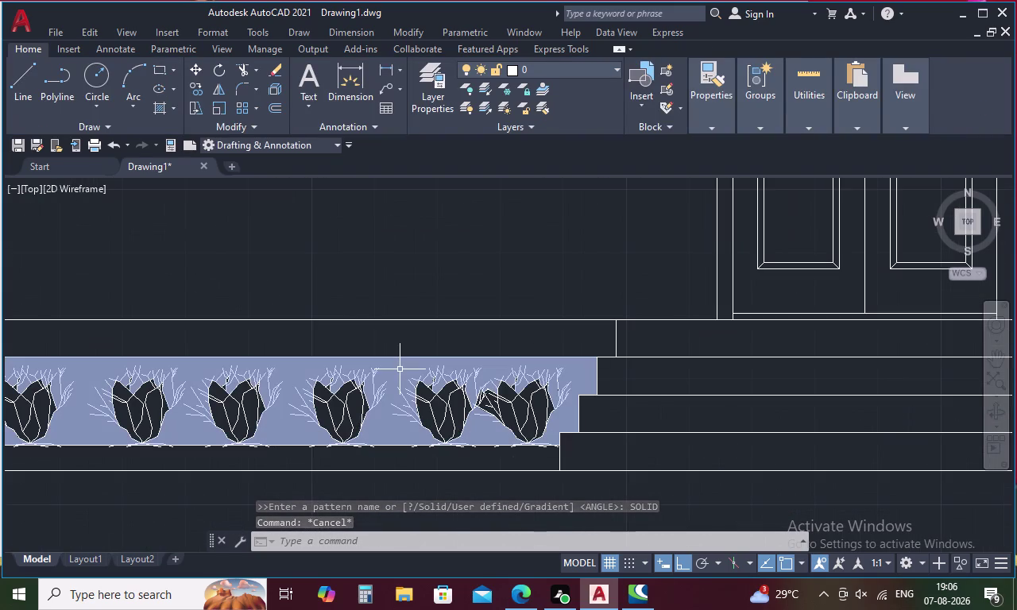
scroll(down, 3)
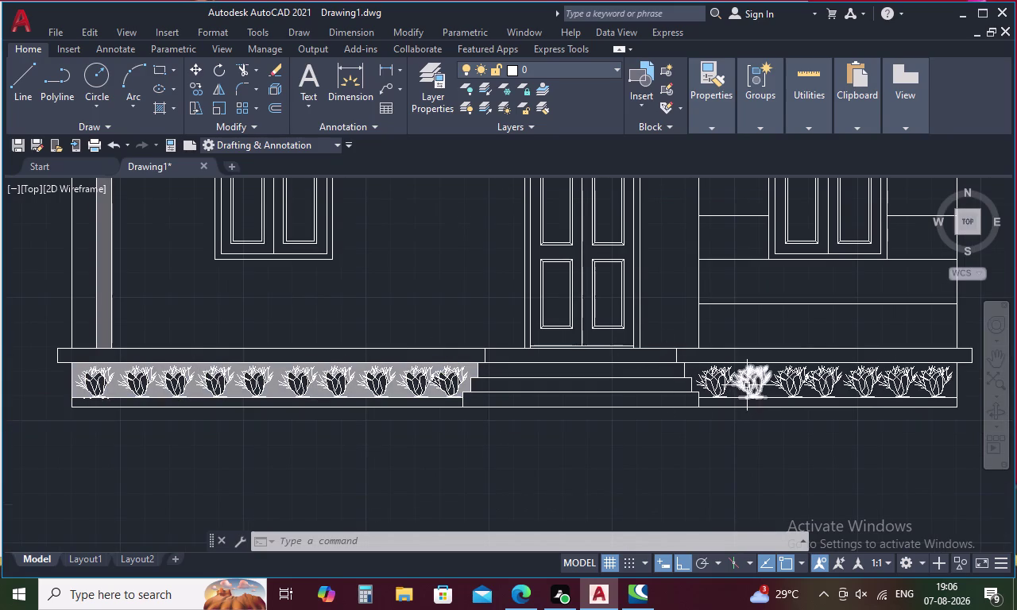
key(space)
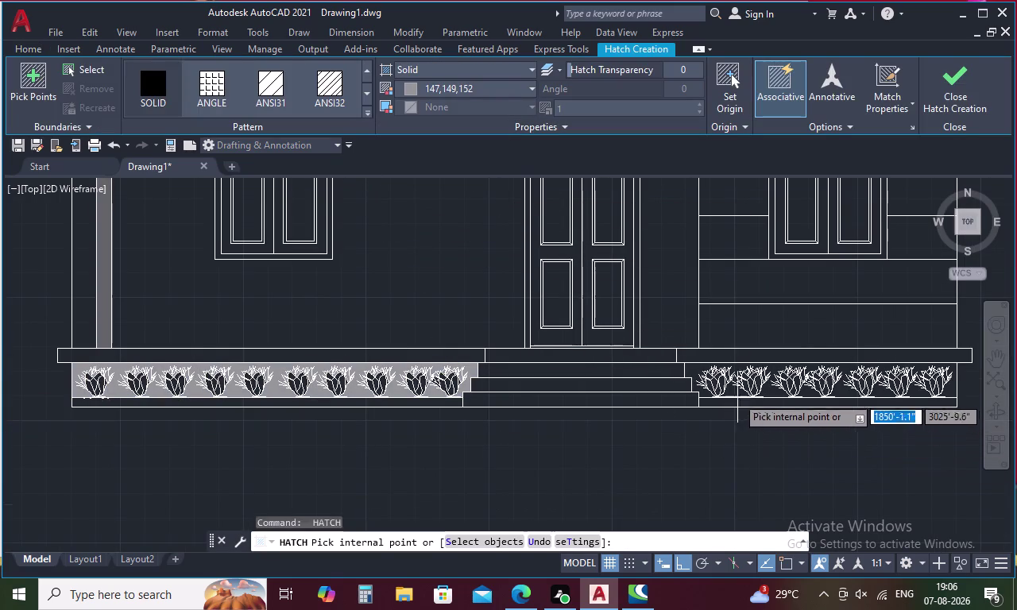
scroll(up, 3)
click(734, 393)
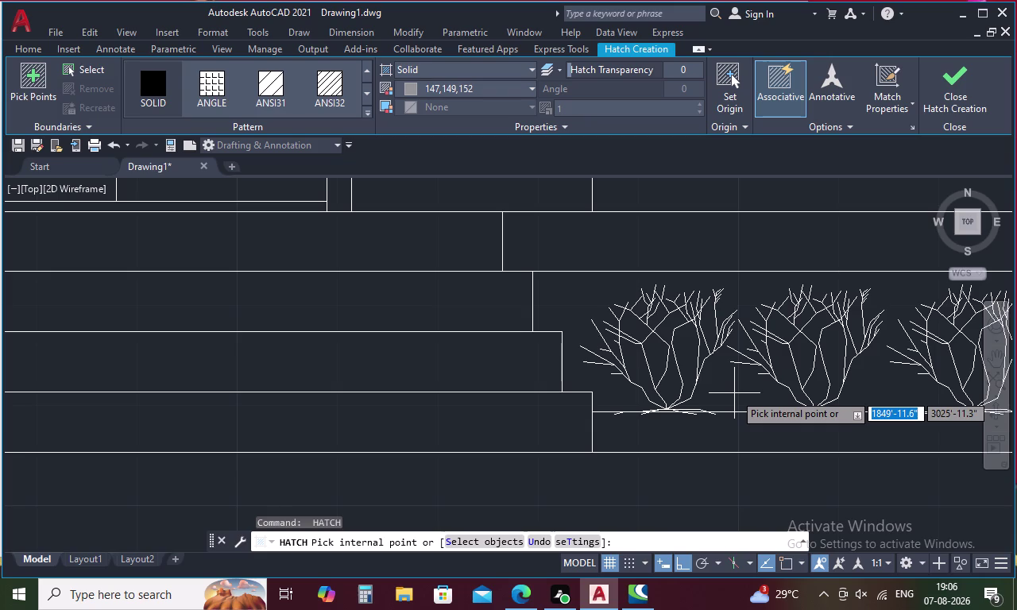
click(734, 393)
scroll(down, 3)
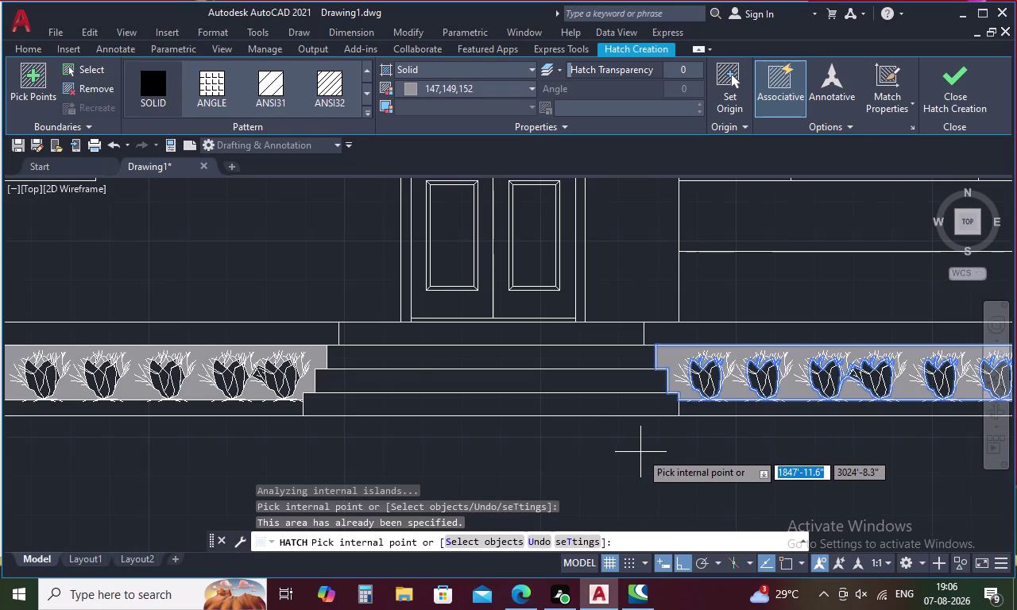
click(966, 105)
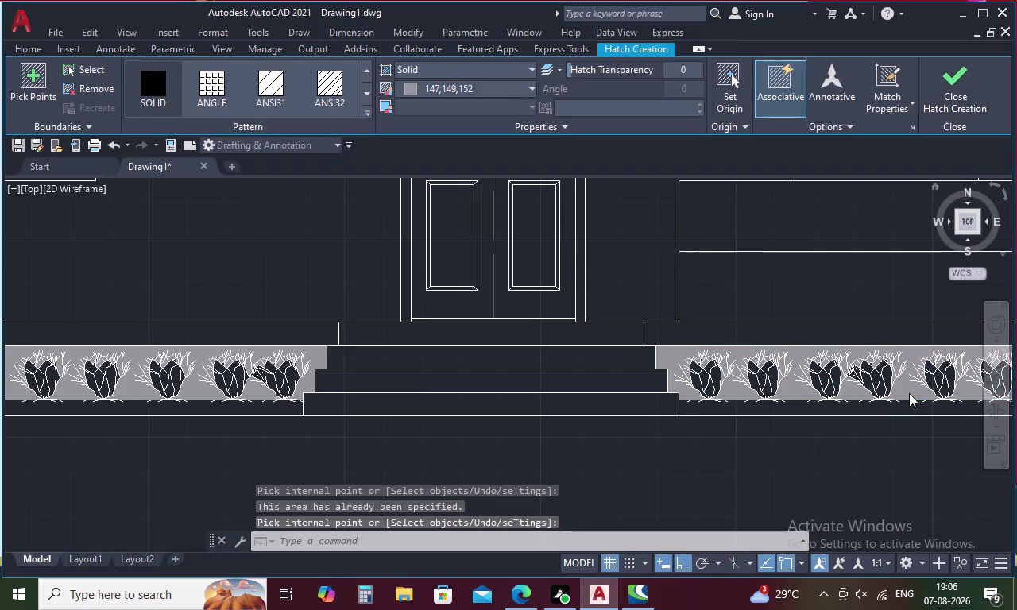
text(H)
key(space)
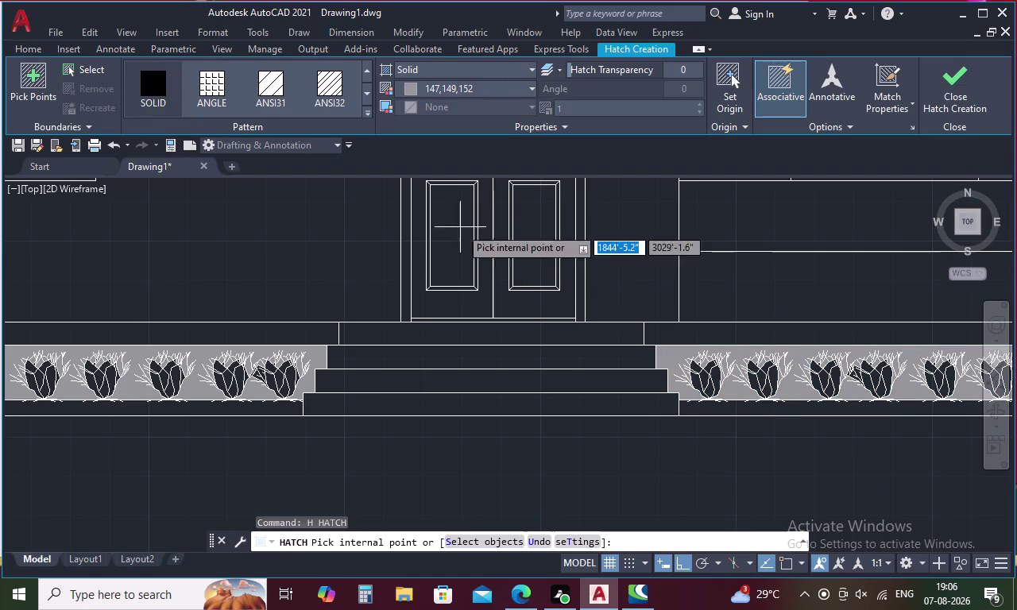
Set the hatch colour to green and bring the left planter plants into view.
click(530, 87)
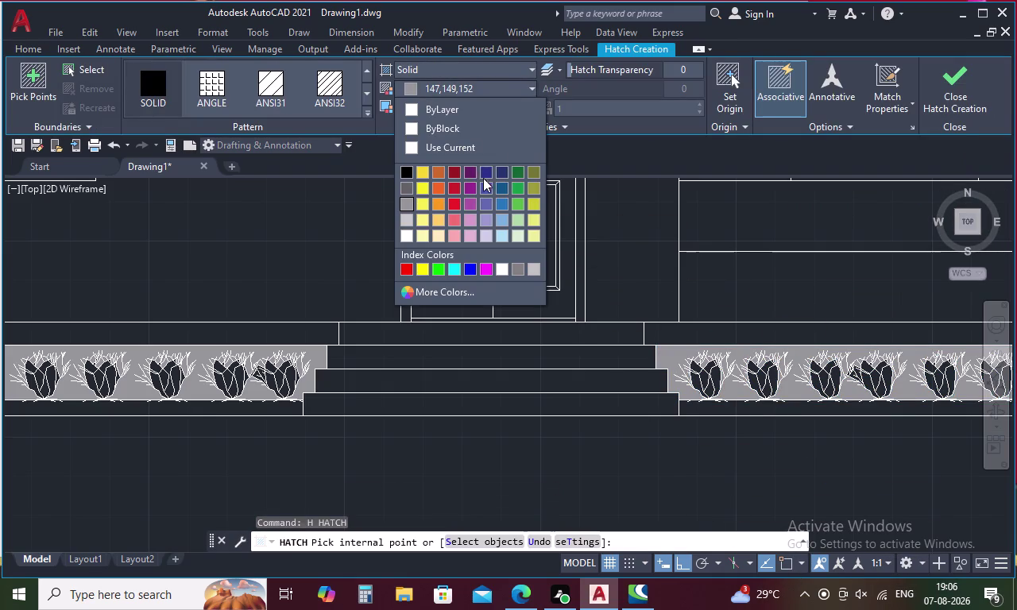
click(519, 190)
scroll(down, 3)
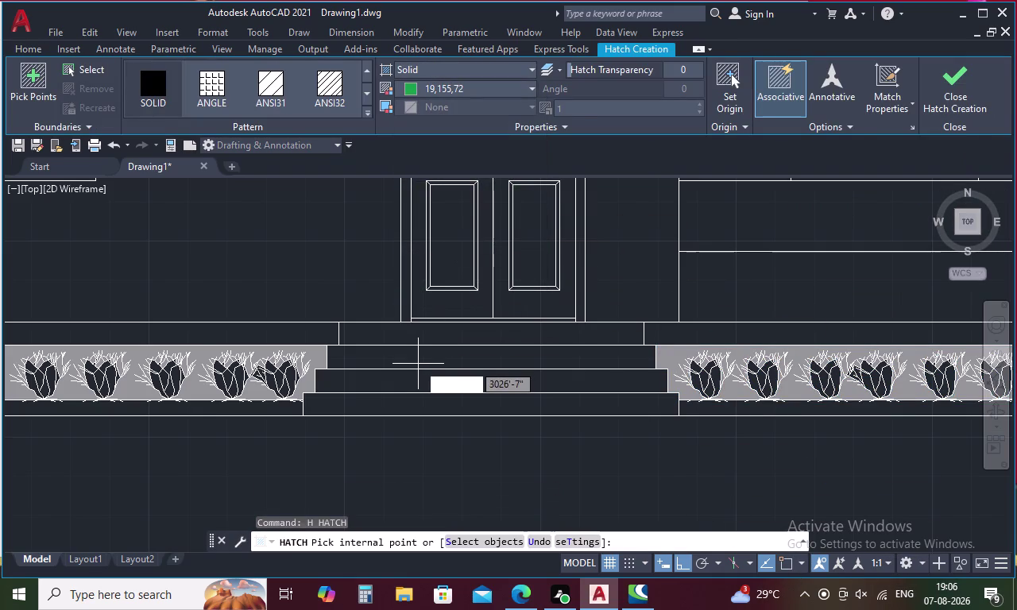
middle_drag(416, 365, 645, 357)
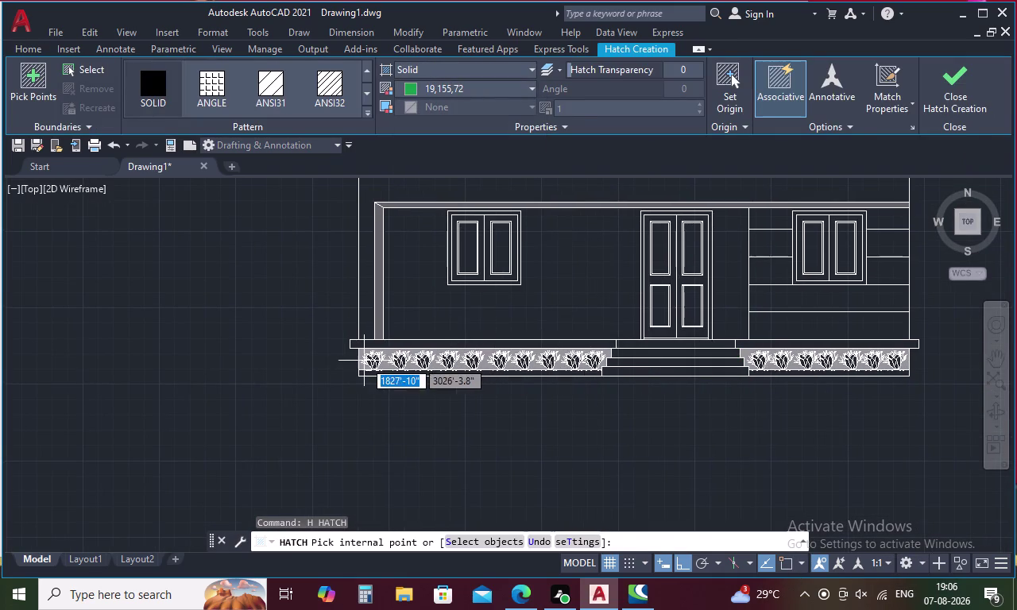
scroll(up, 3)
Fill the leaves of the first shrub with solid green.
click(389, 364)
click(370, 365)
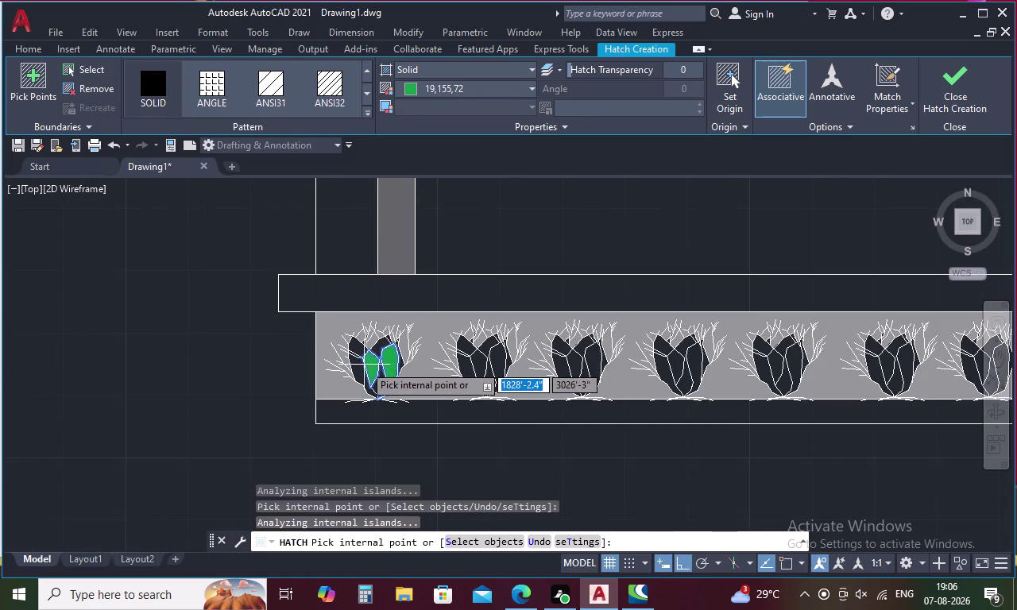
click(357, 371)
click(354, 348)
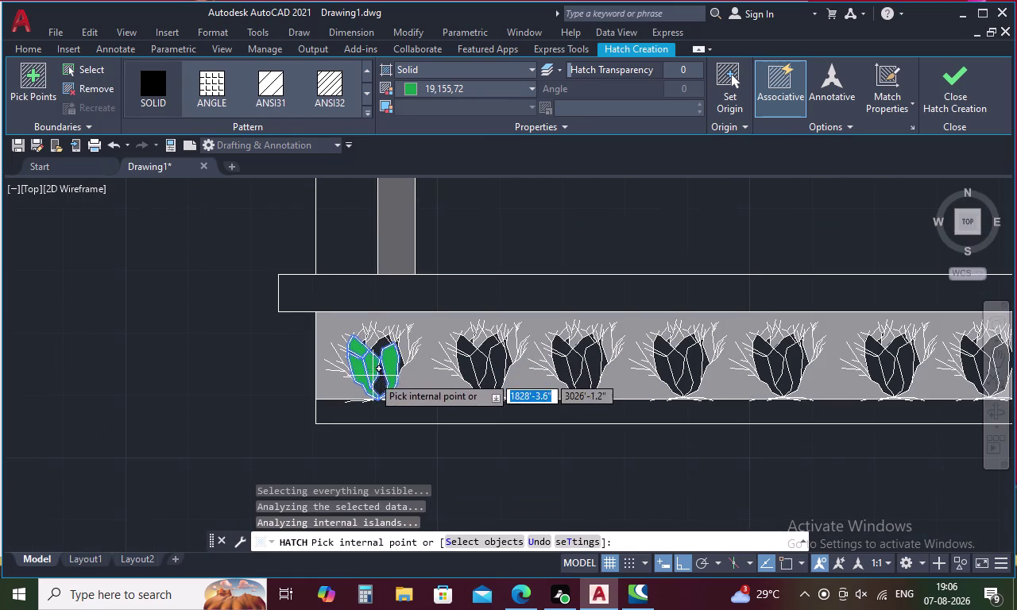
click(381, 383)
click(398, 361)
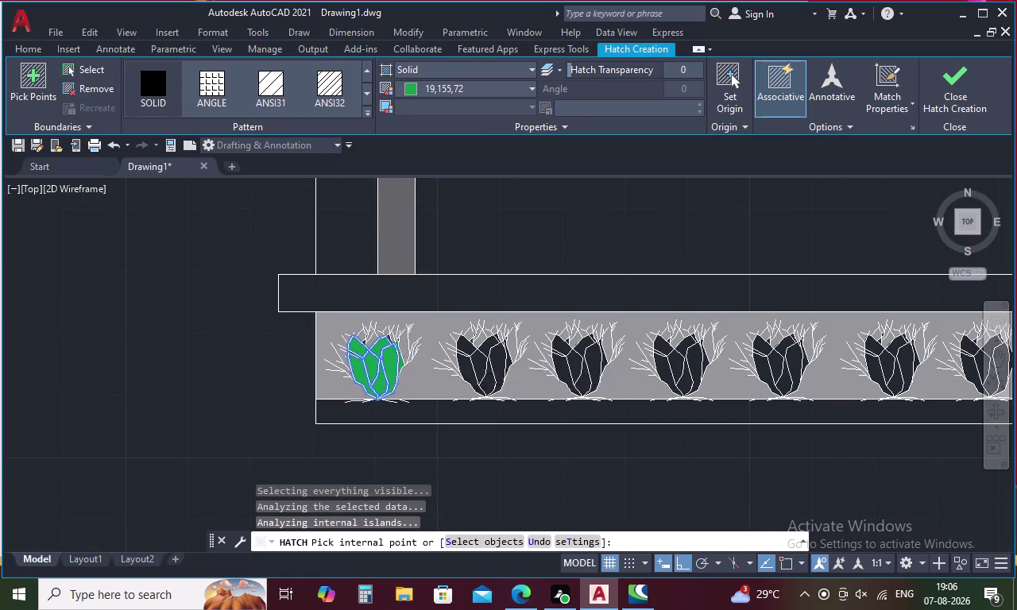
click(389, 356)
click(359, 368)
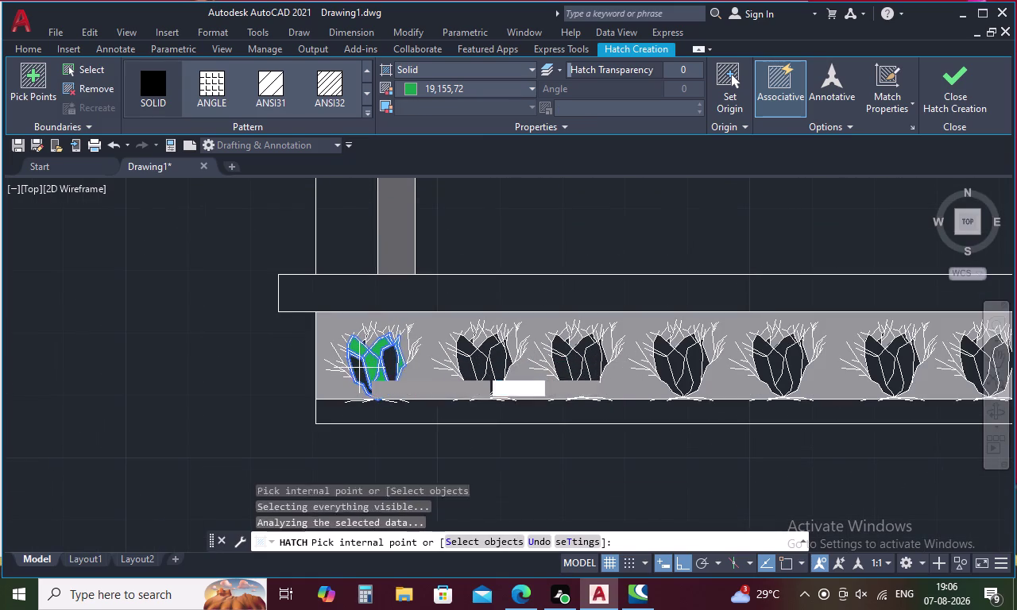
click(389, 368)
click(358, 375)
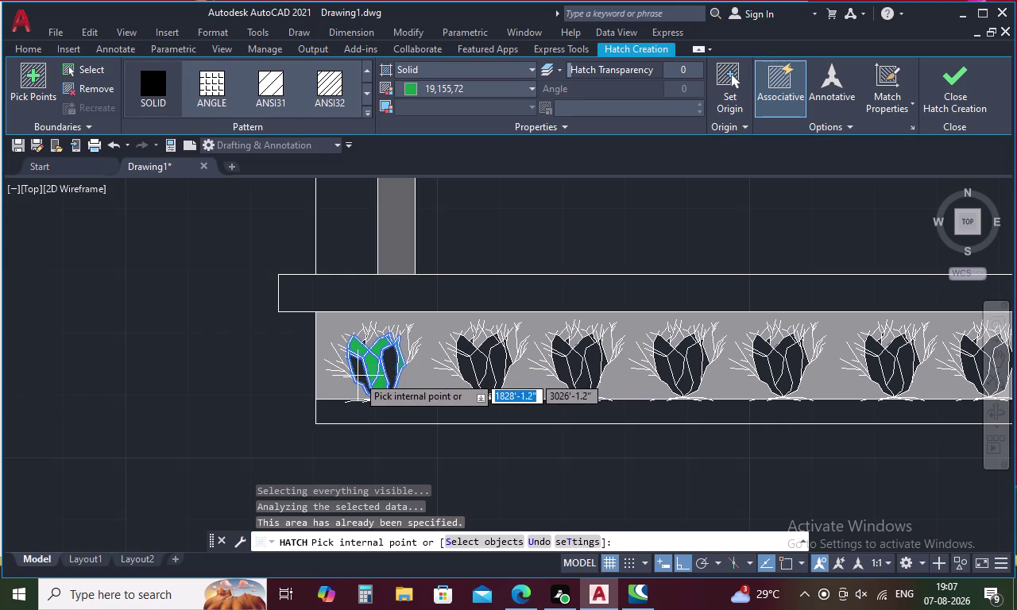
Fill the second shrub's leaves and the remaining leaf areas green, then close the hatch.
click(463, 350)
click(485, 349)
click(499, 359)
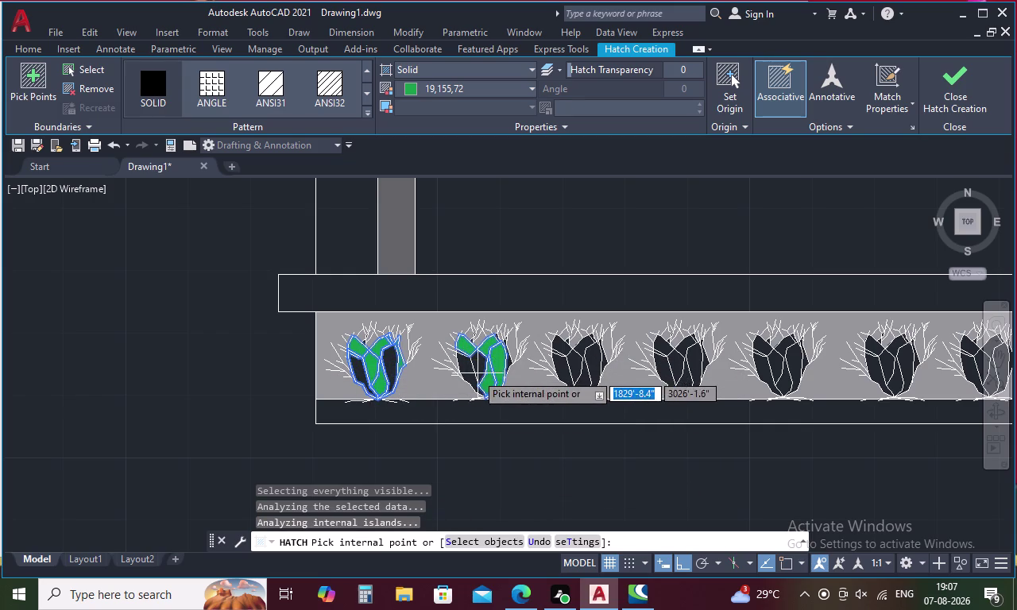
click(466, 371)
click(474, 368)
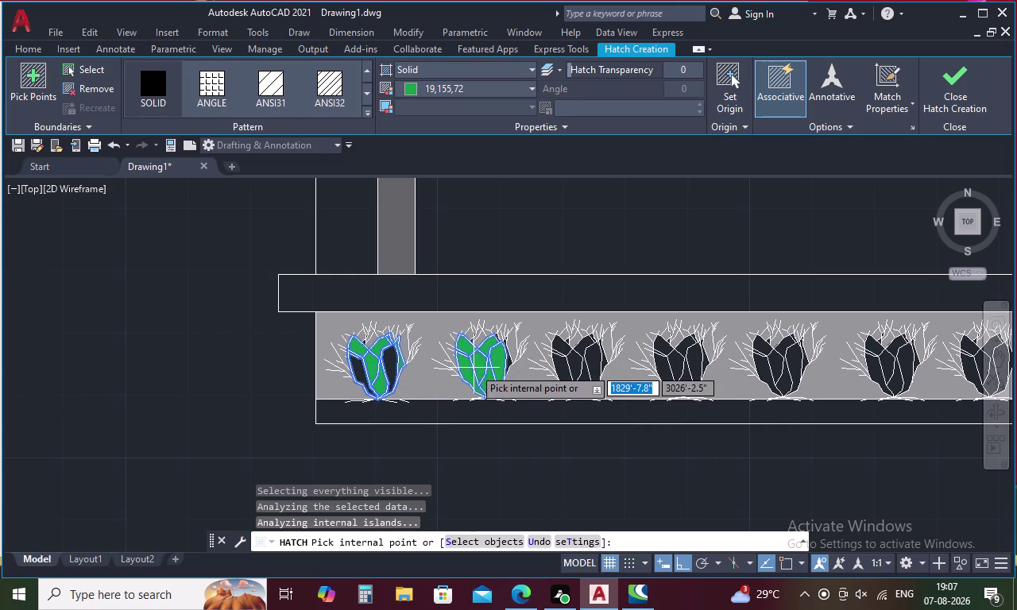
scroll(up, 3)
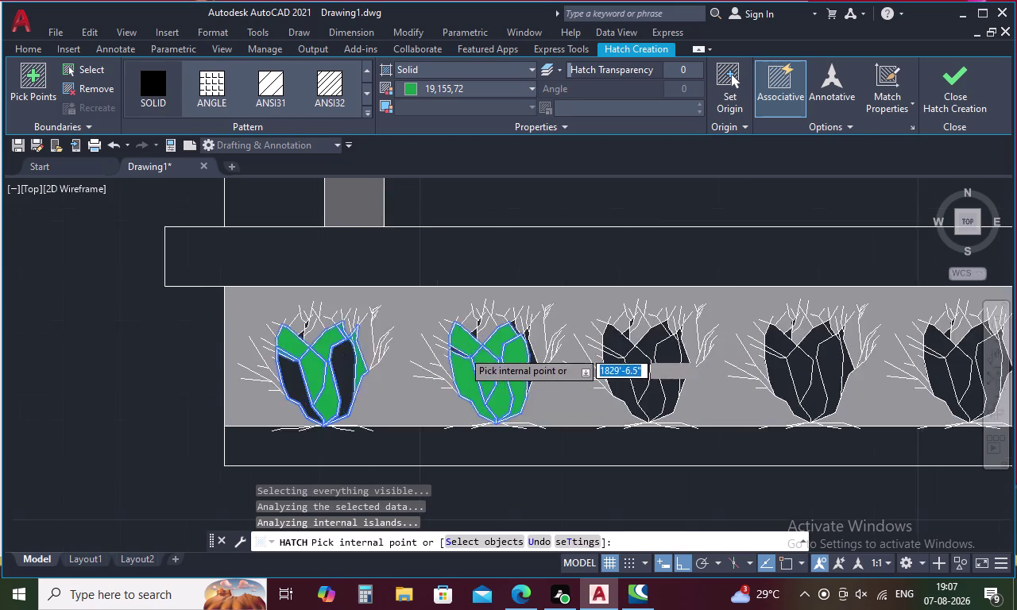
click(576, 376)
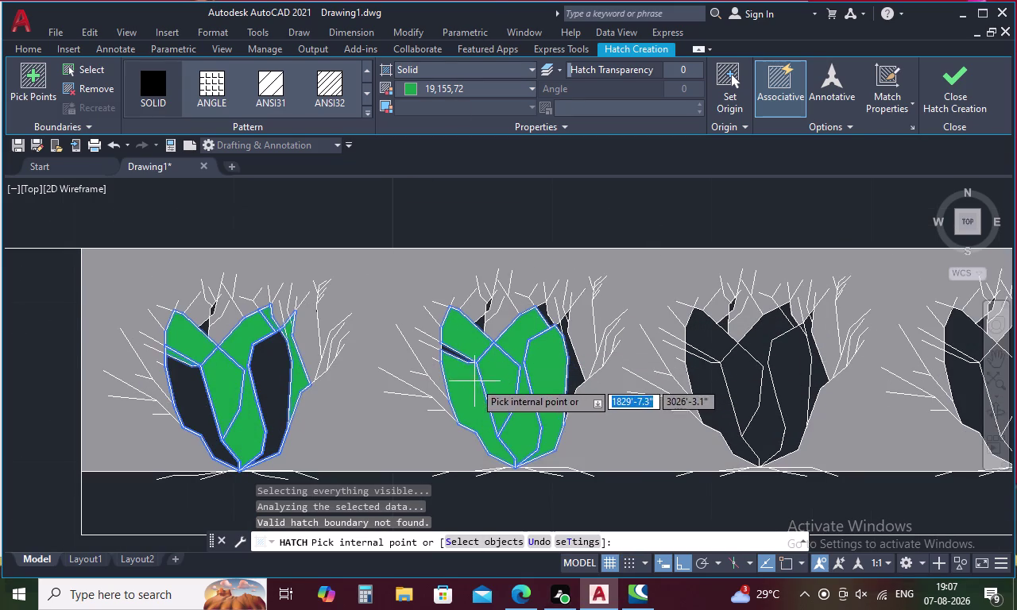
click(277, 376)
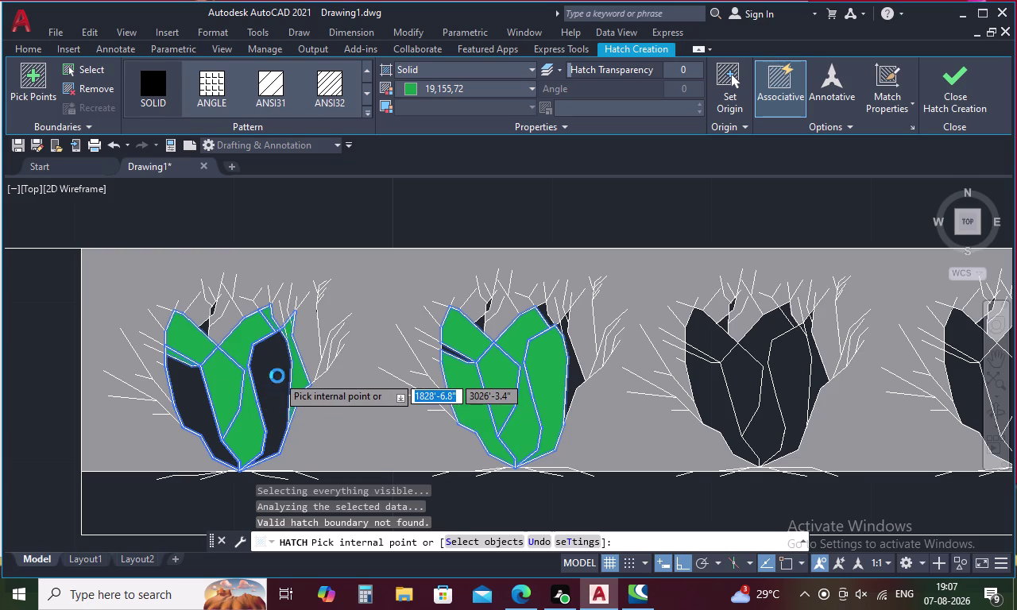
click(255, 387)
click(179, 394)
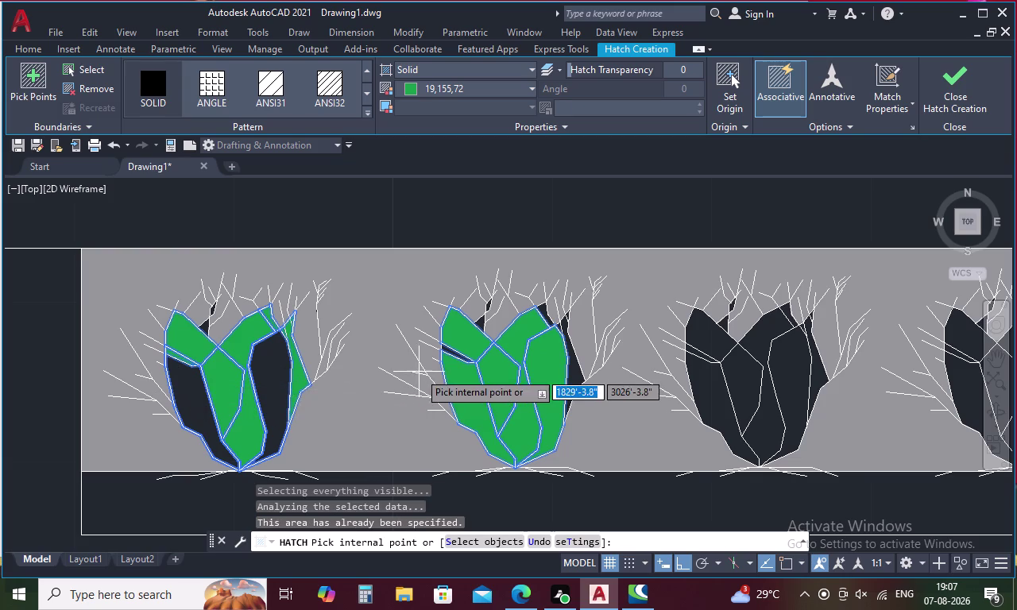
click(958, 88)
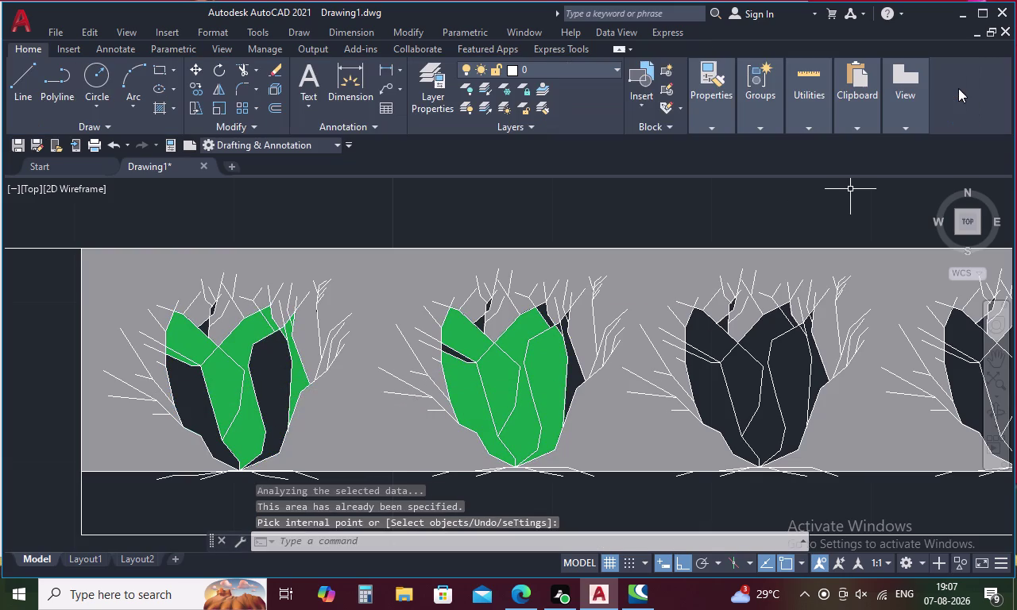
Start a new solid hatch and fill several leaves, including narrow leaf areas, green.
scroll(down, 3)
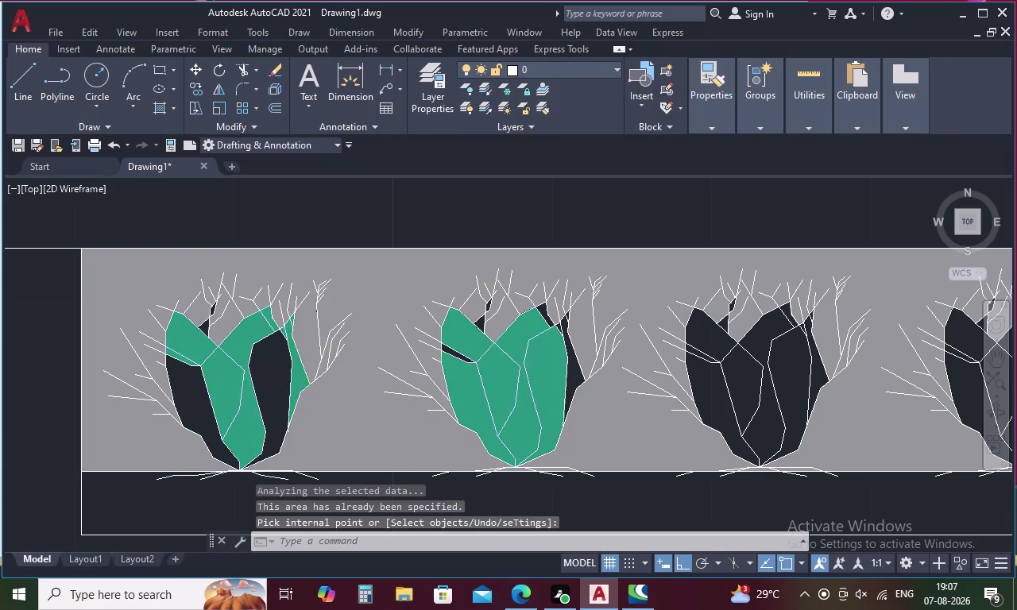
scroll(down, 3)
scroll(down, 3)
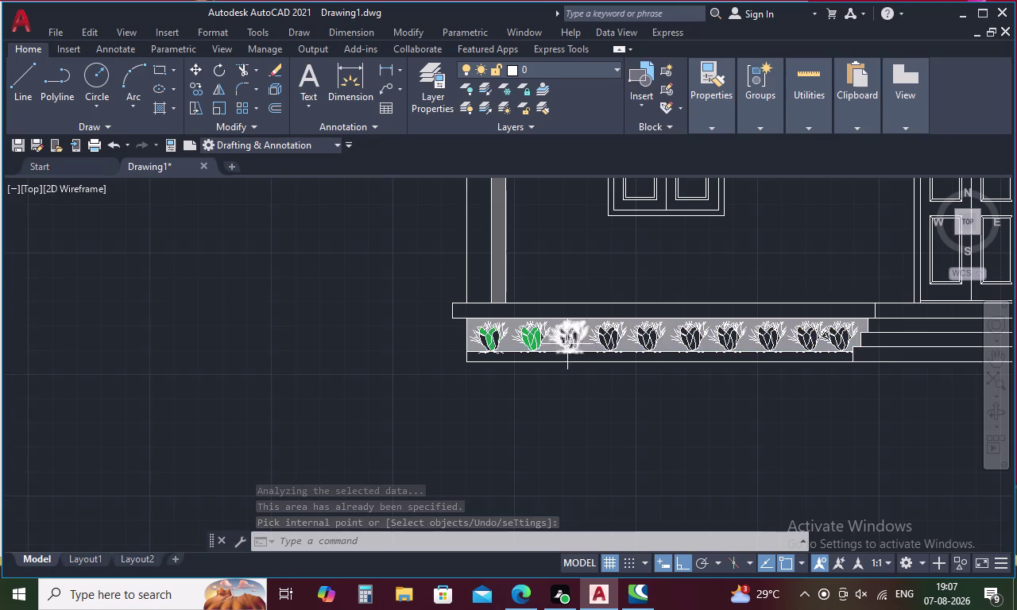
text(H)
key(space)
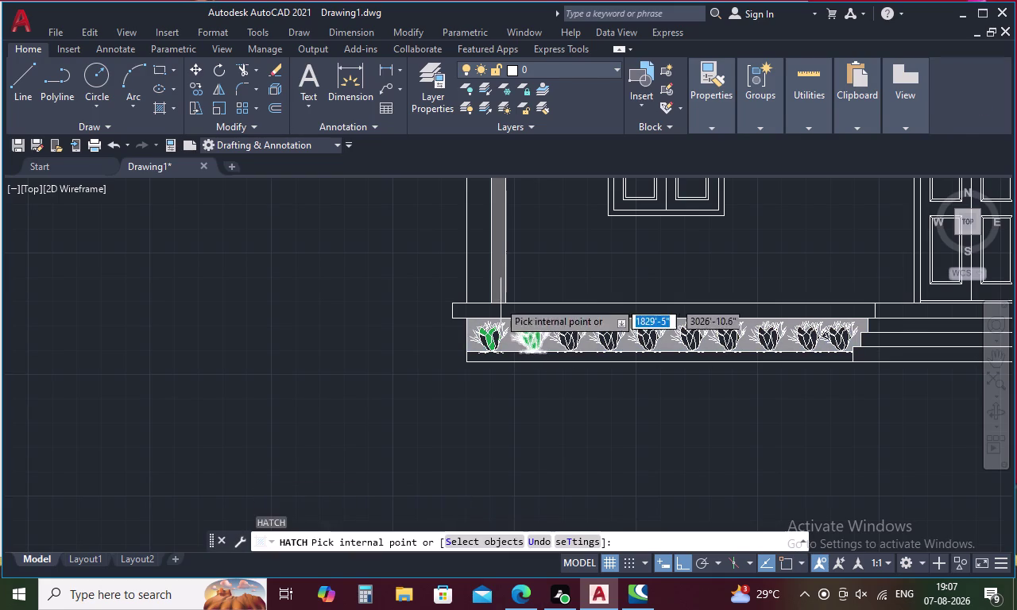
scroll(up, 3)
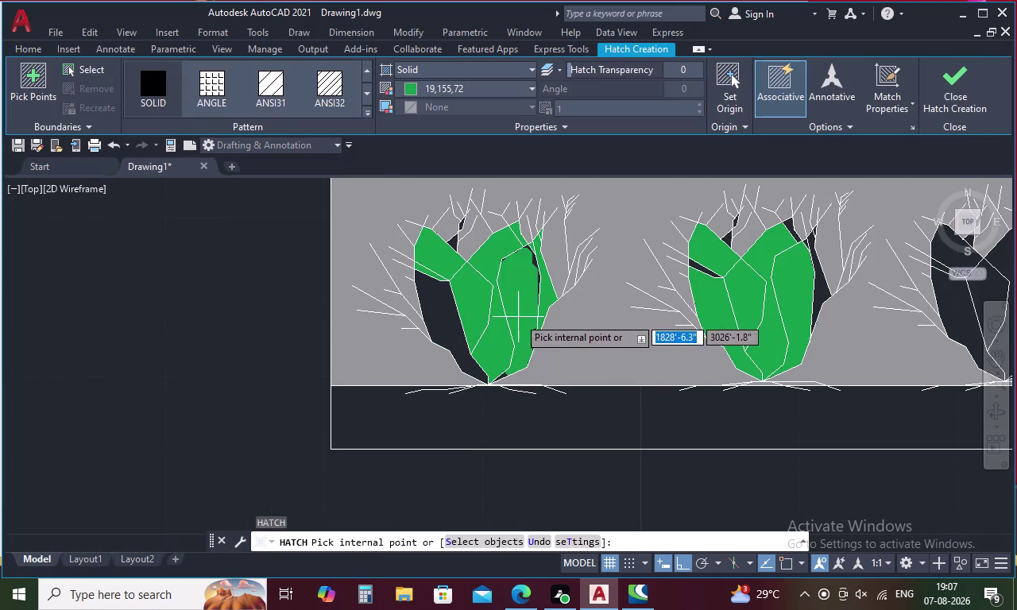
click(518, 317)
click(443, 325)
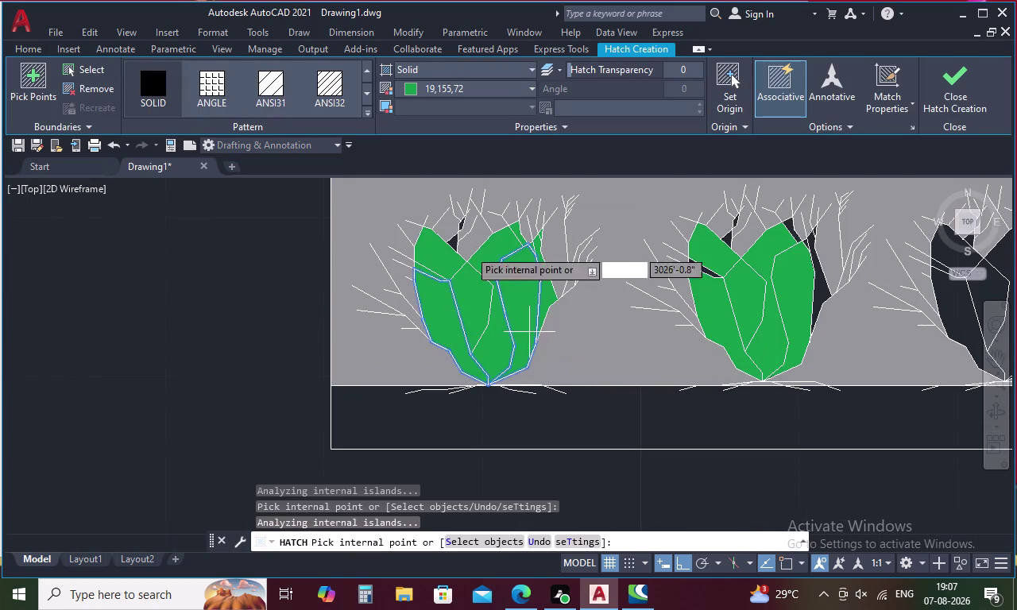
scroll(up, 3)
click(453, 240)
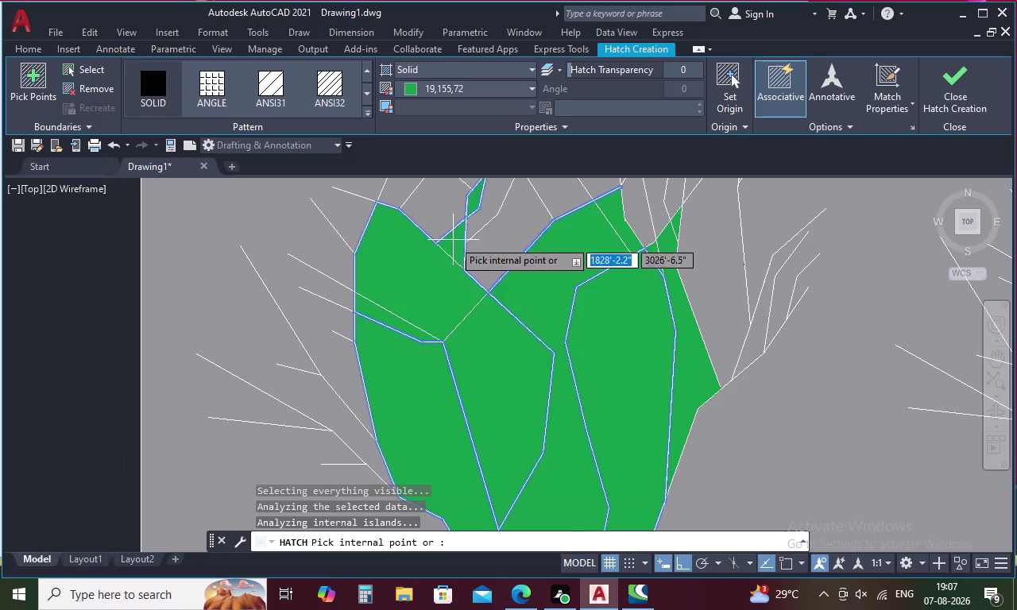
scroll(down, 3)
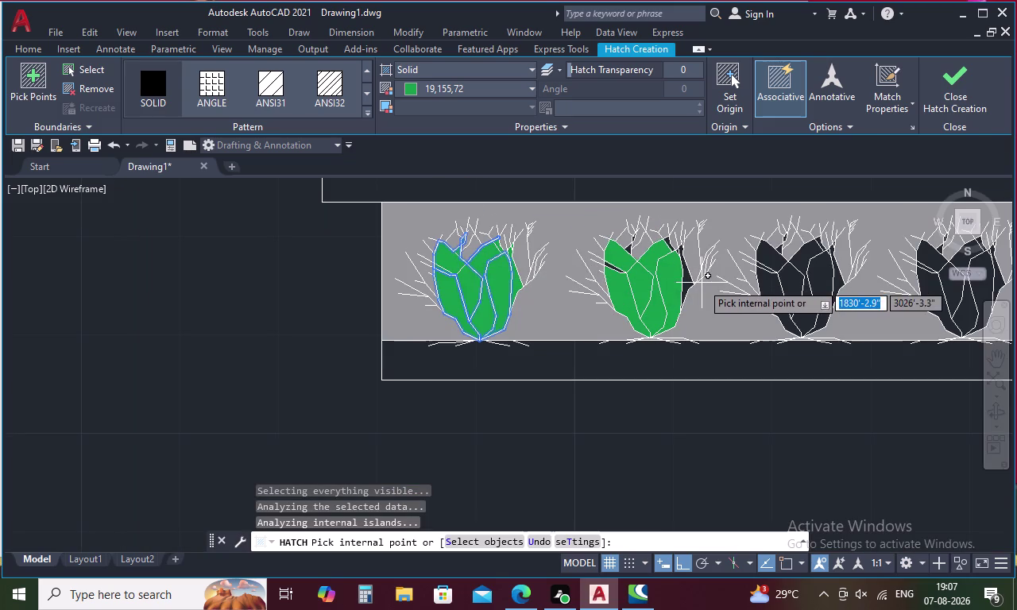
scroll(up, 3)
click(726, 275)
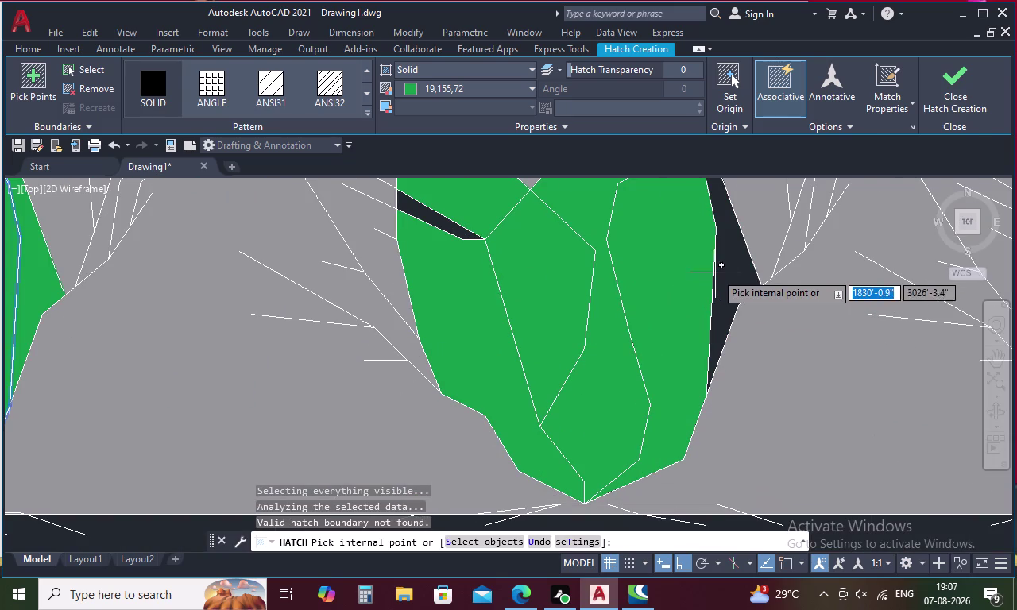
click(727, 265)
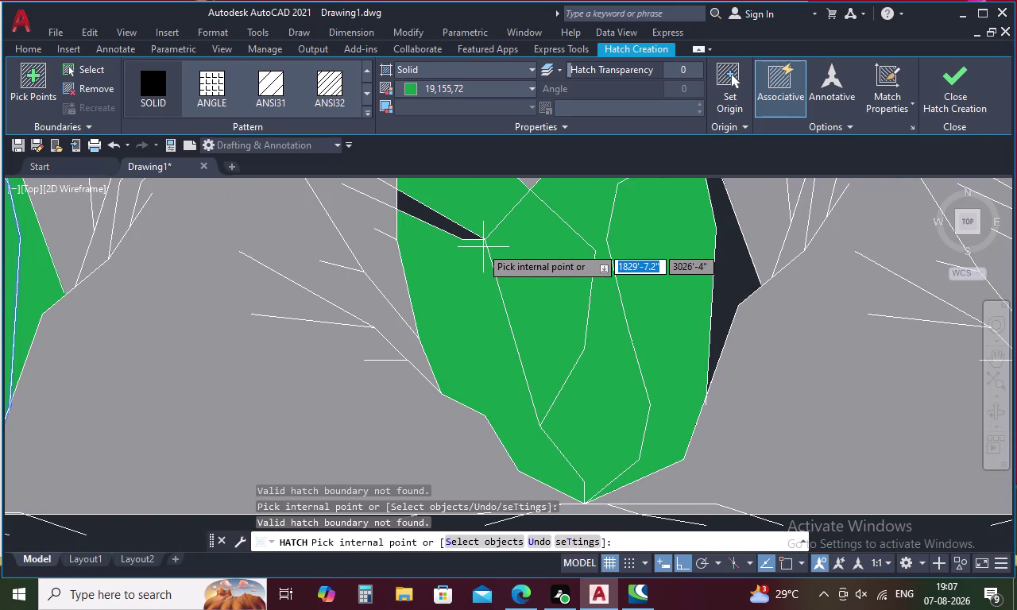
scroll(down, 3)
scroll(down, 3)
middle_drag(591, 253, 354, 315)
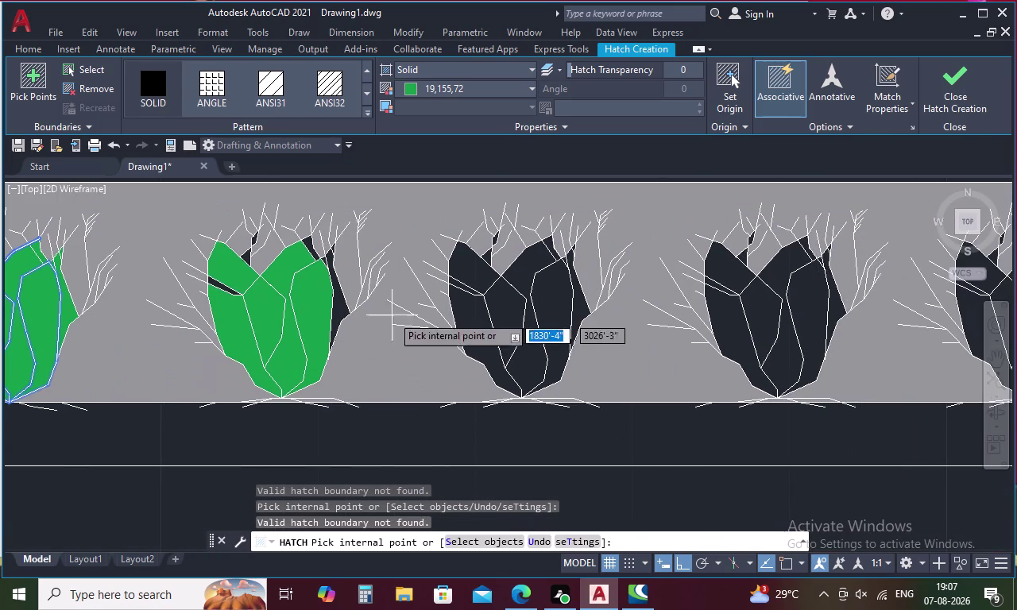
Fill the leaves of the third shrub with solid green.
click(465, 321)
click(506, 317)
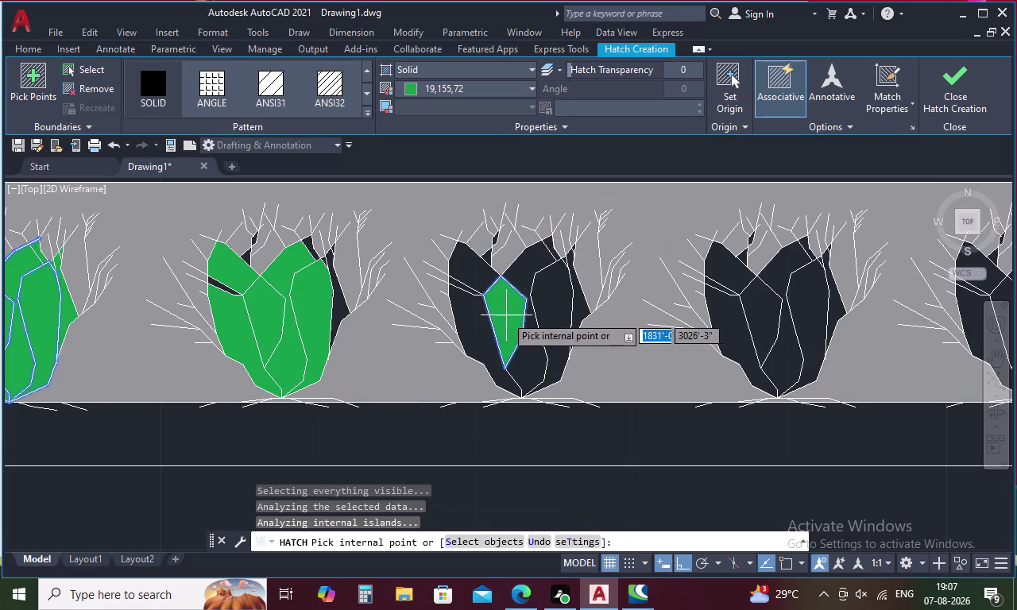
click(480, 323)
click(470, 266)
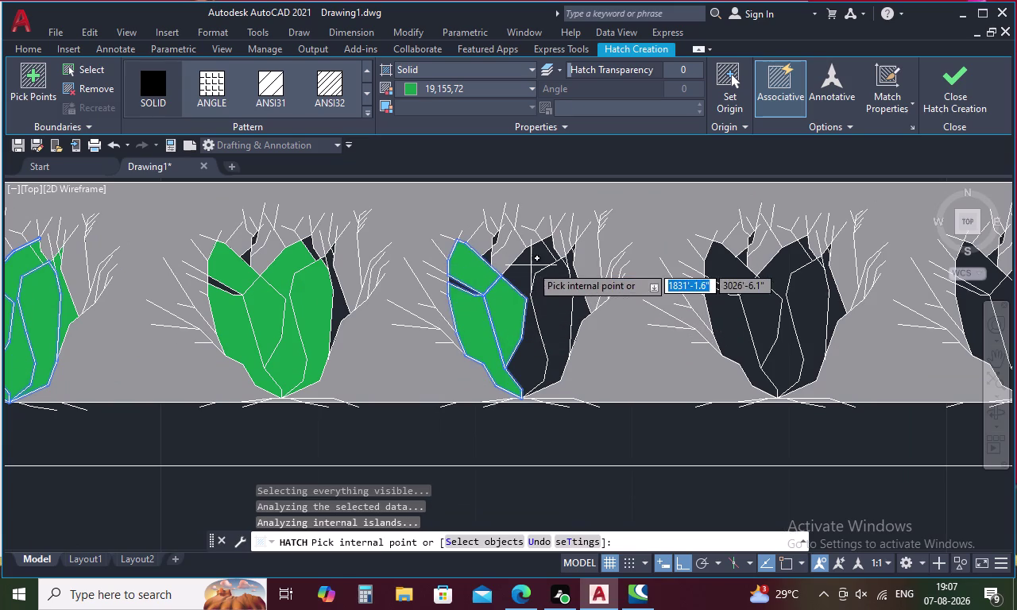
click(536, 265)
click(546, 297)
double_click(558, 313)
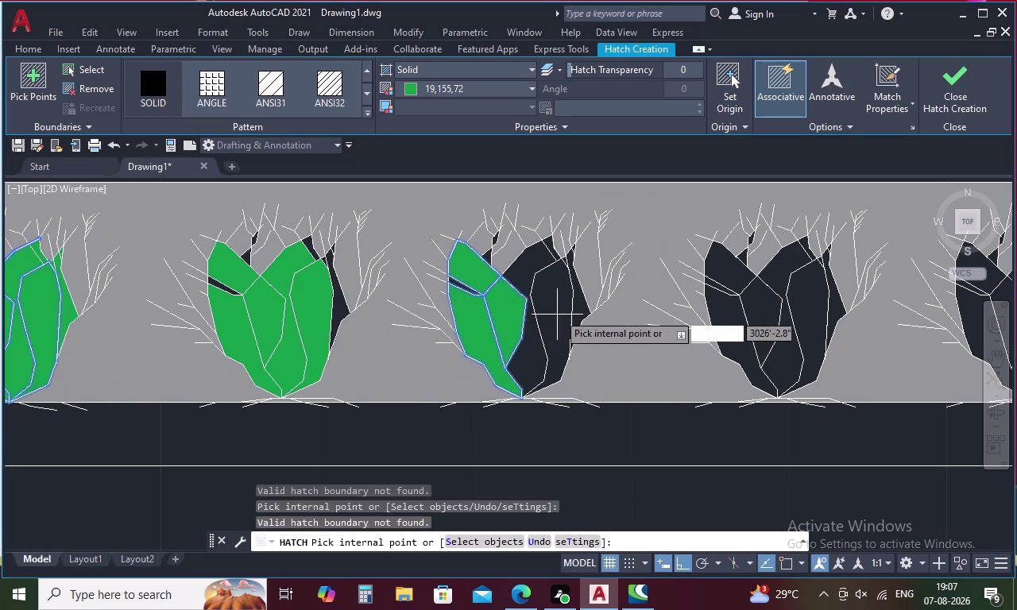
double_click(537, 342)
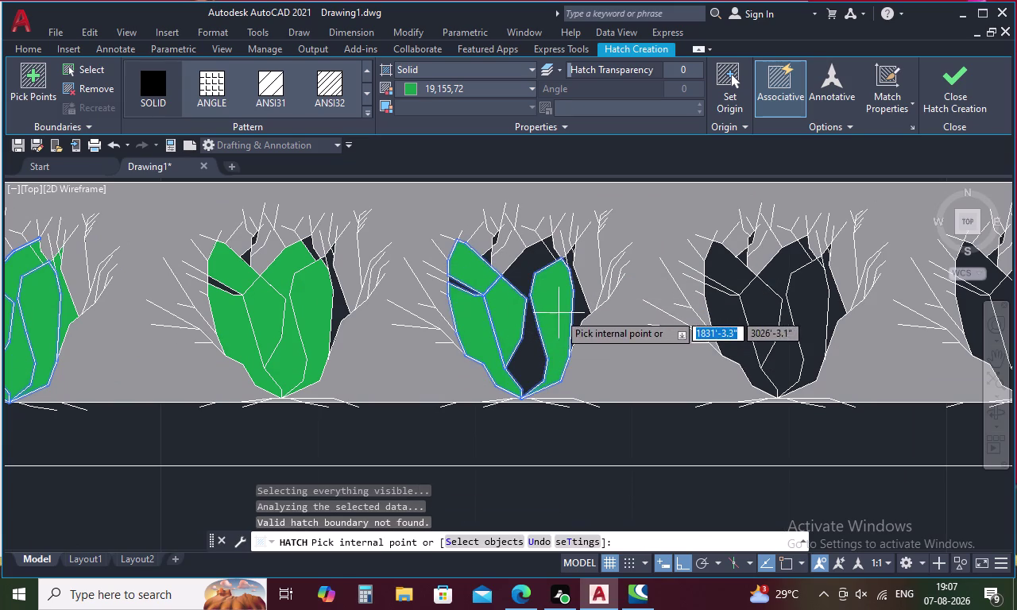
click(529, 345)
click(523, 269)
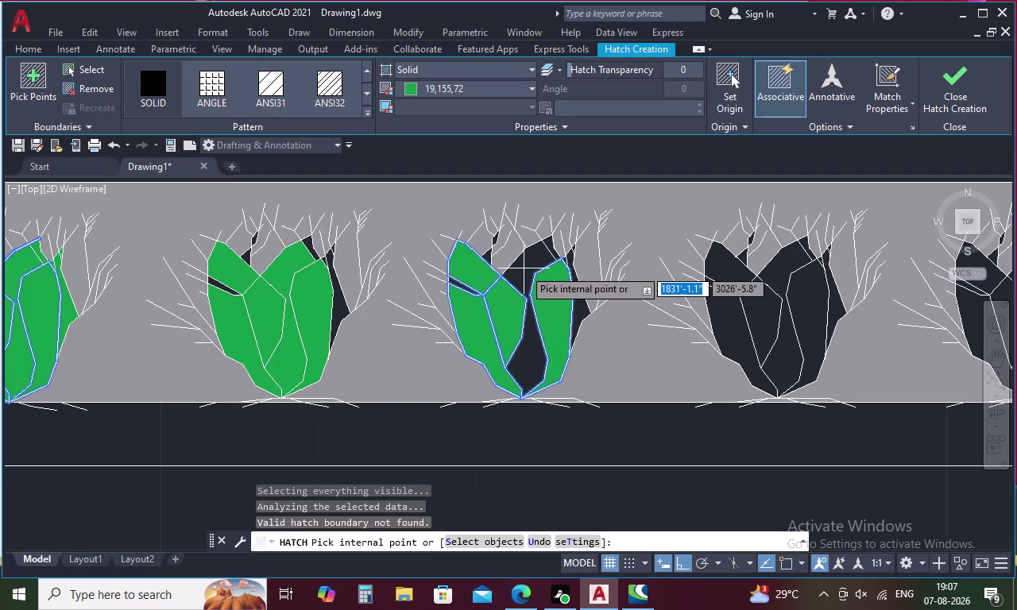
Fill the leaves of the fourth shrub with solid green.
click(753, 324)
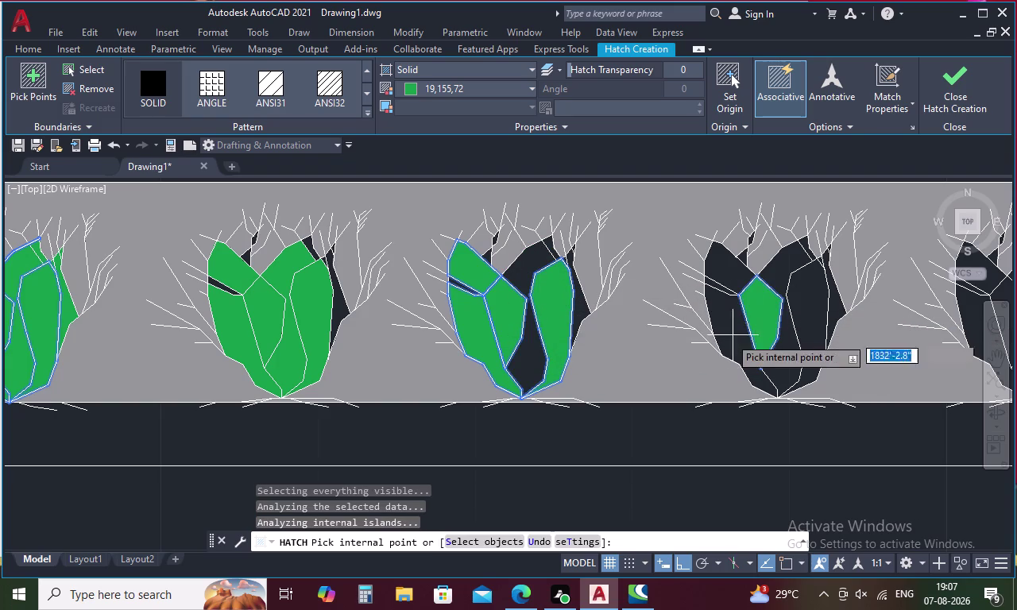
click(727, 338)
click(787, 338)
click(824, 318)
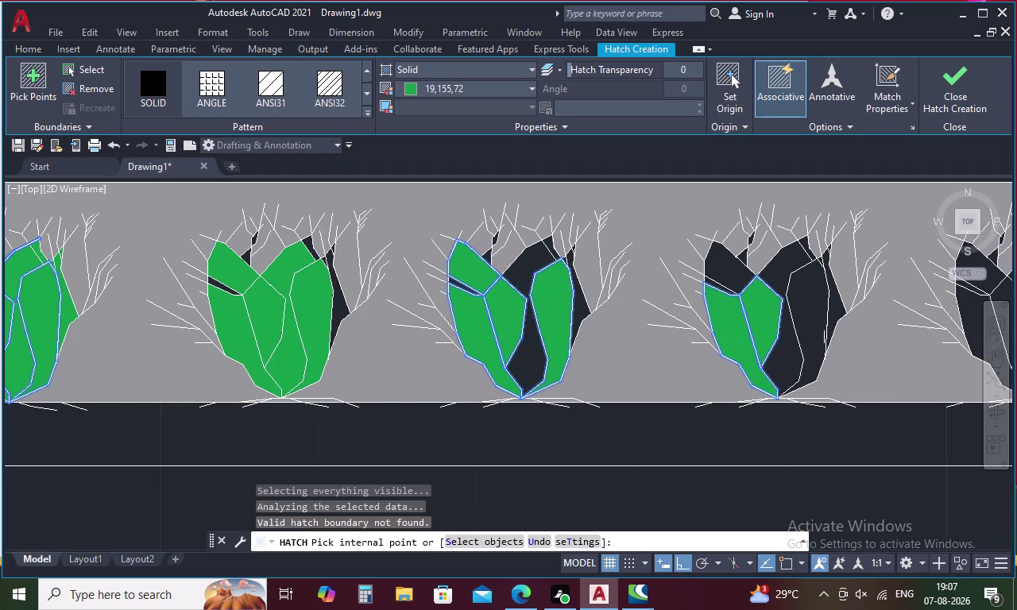
click(823, 291)
scroll(up, 3)
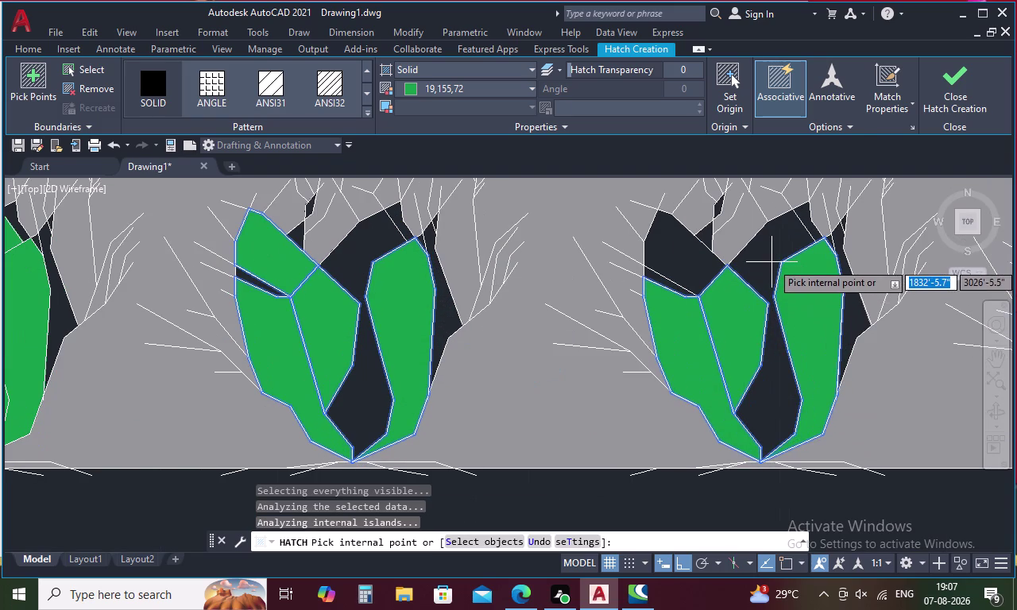
click(771, 261)
click(685, 267)
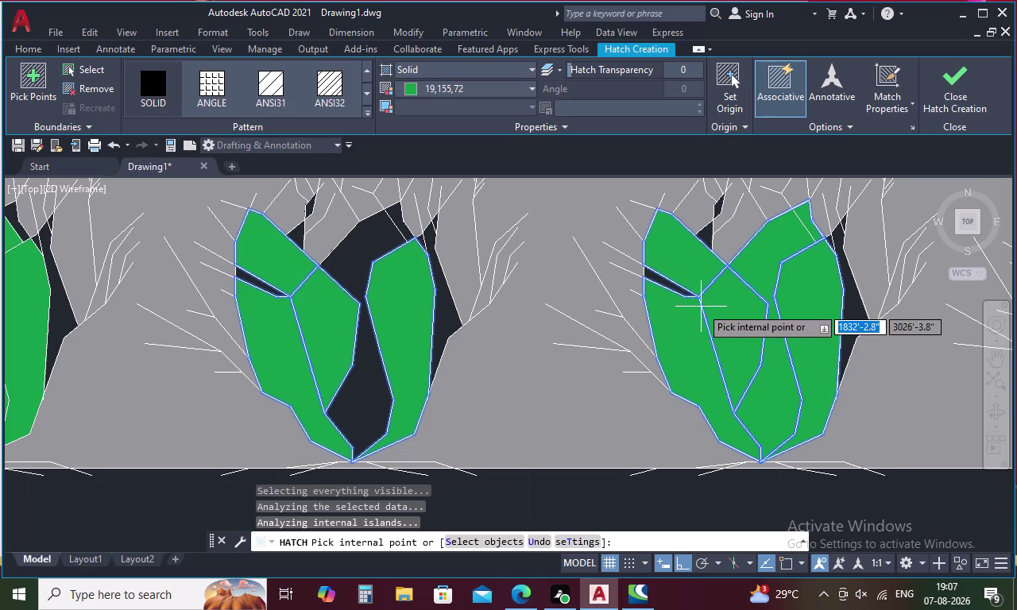
click(659, 277)
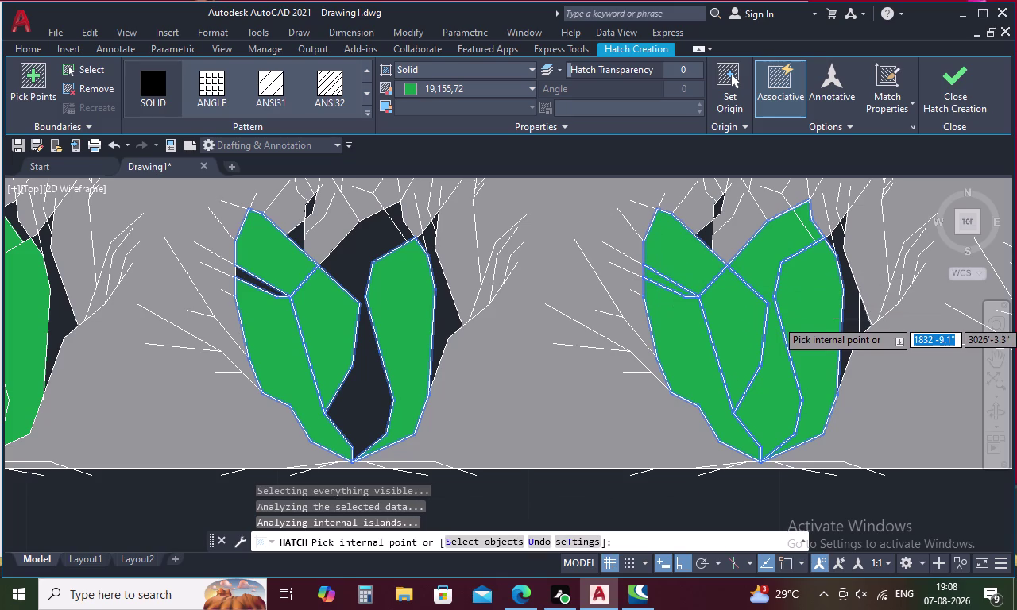
click(863, 319)
double_click(856, 318)
scroll(down, 3)
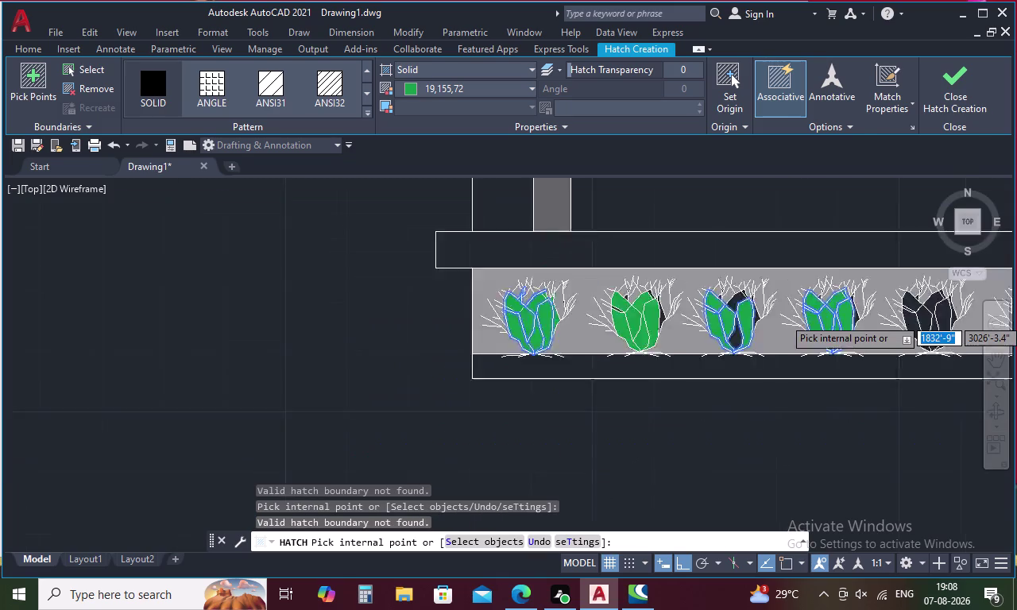
Fill the first leaves of the leftmost shrub solid green, undoing stray background picks.
scroll(down, 3)
middle_drag(853, 318, 291, 373)
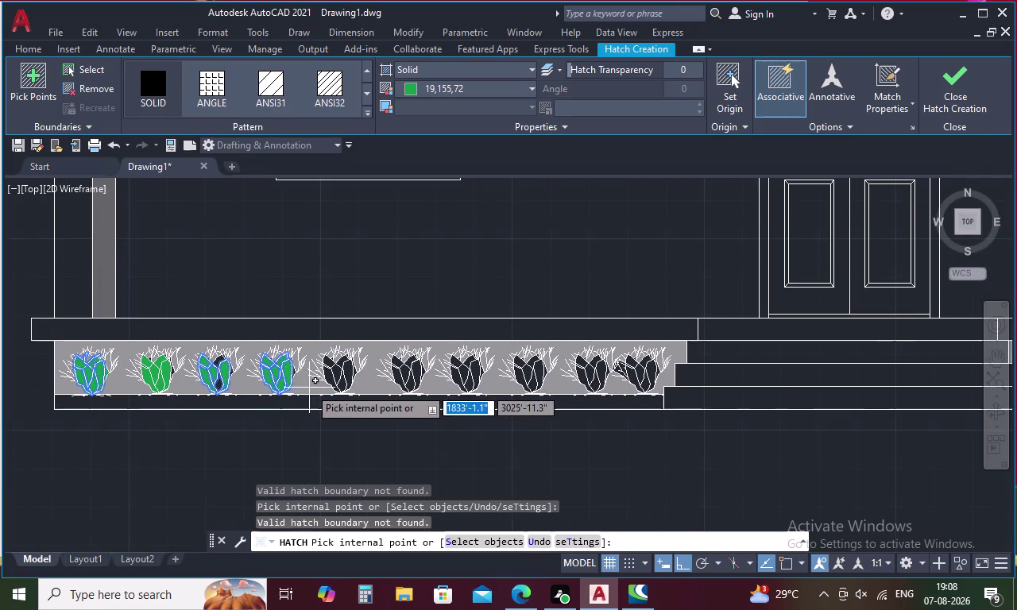
scroll(up, 3)
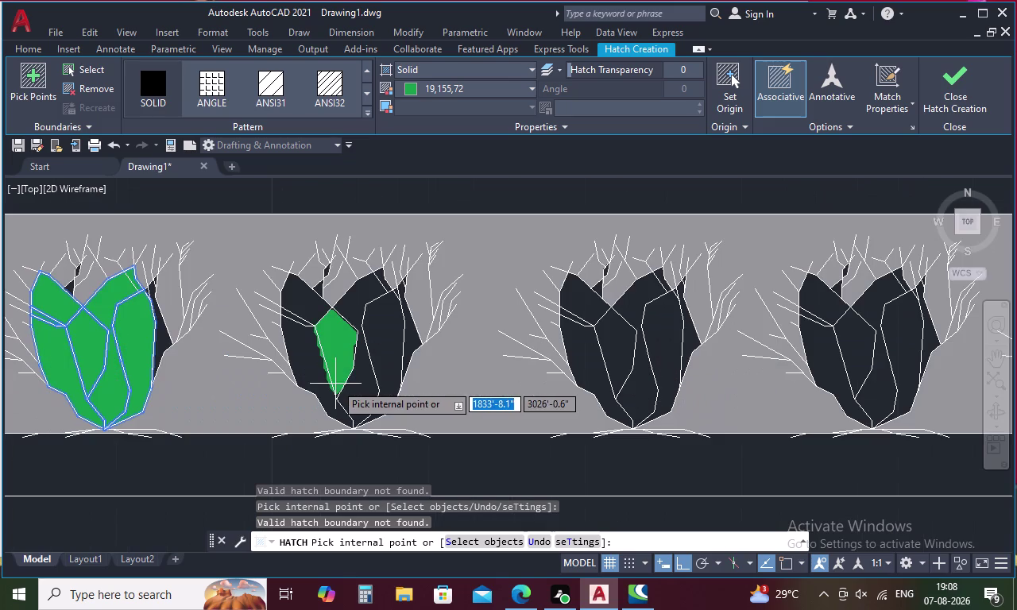
click(342, 381)
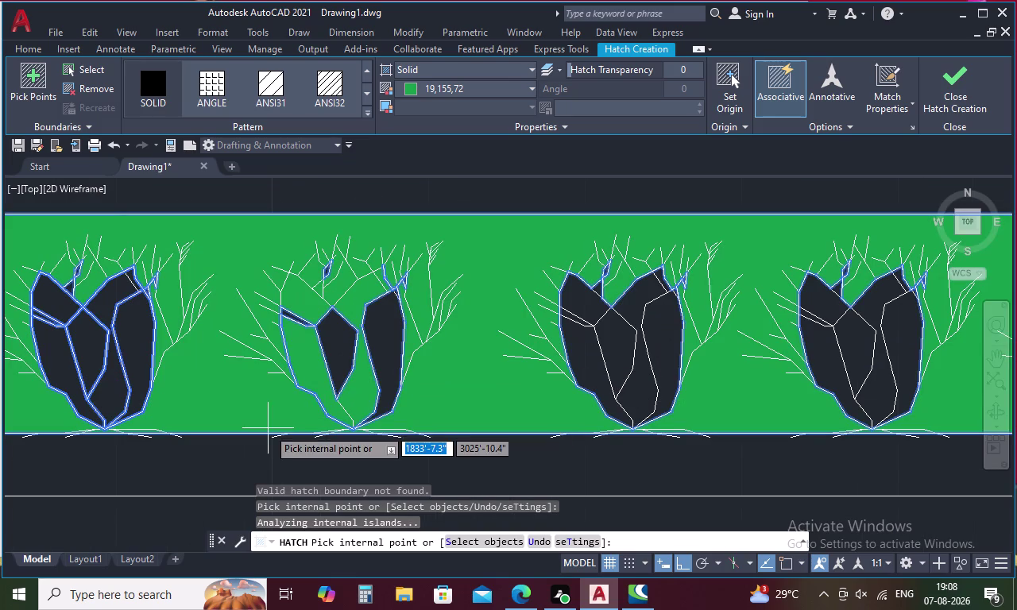
key(ctrl+z)
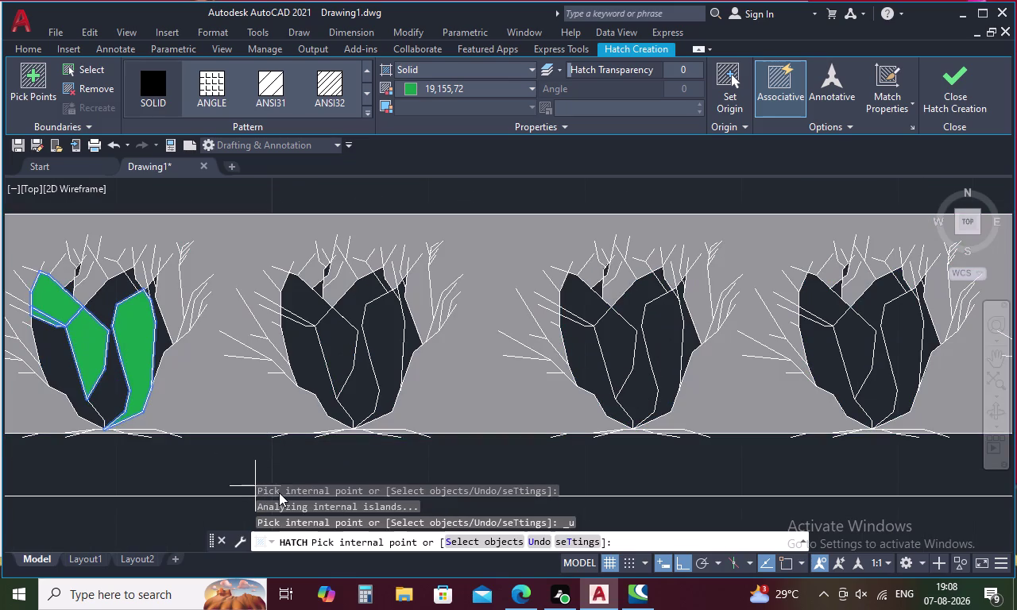
click(337, 339)
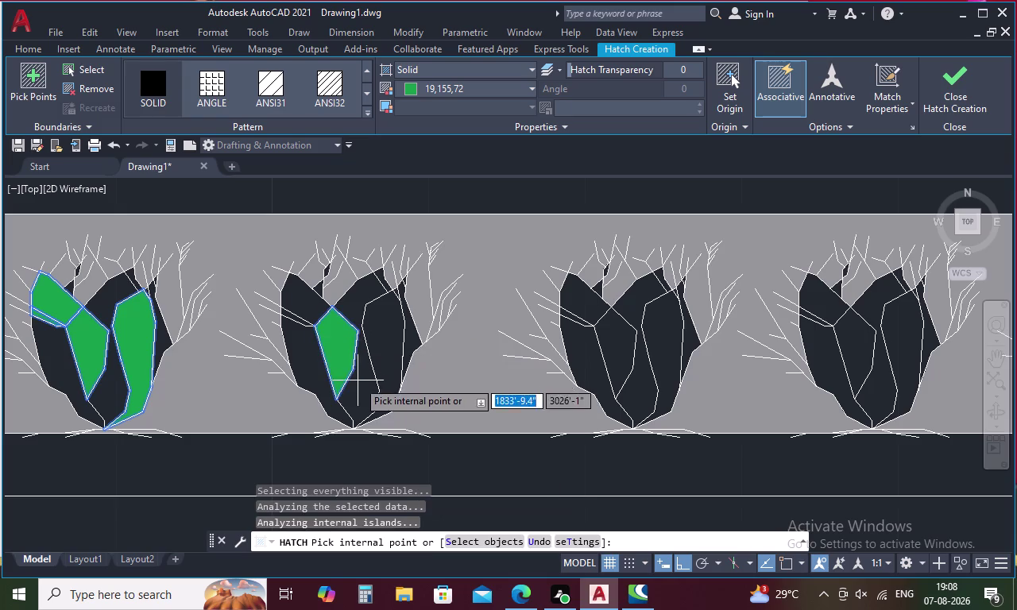
click(361, 391)
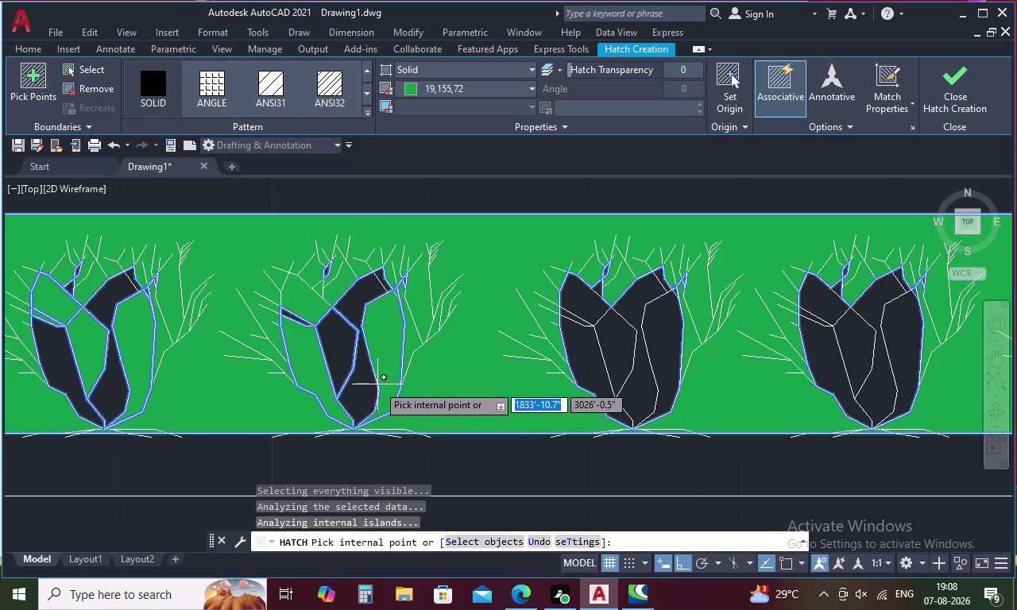
key(ctrl+z)
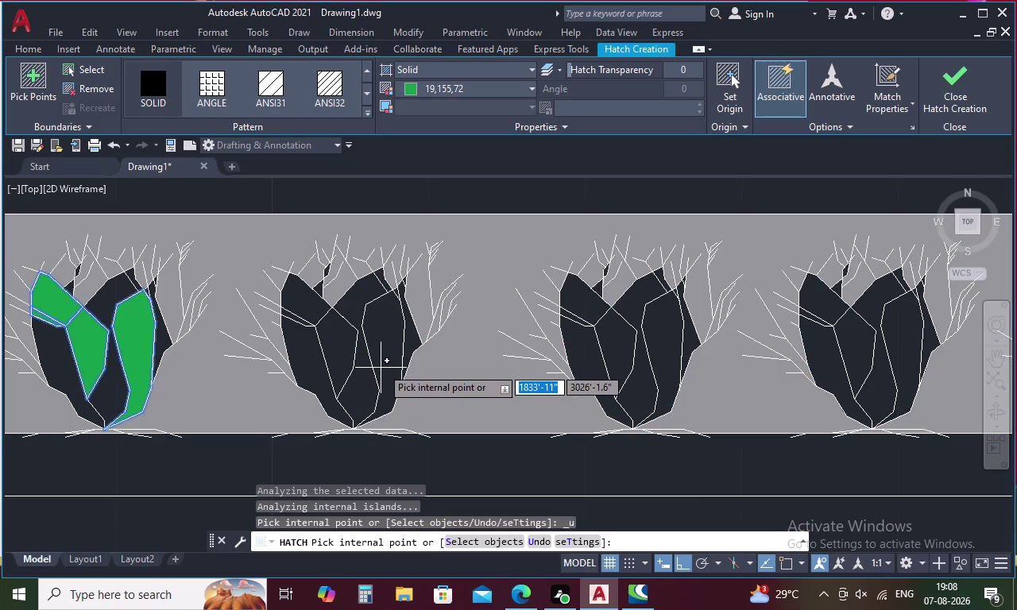
Add the remaining leaf areas, undo the background flood, and close Hatch Creation.
click(344, 347)
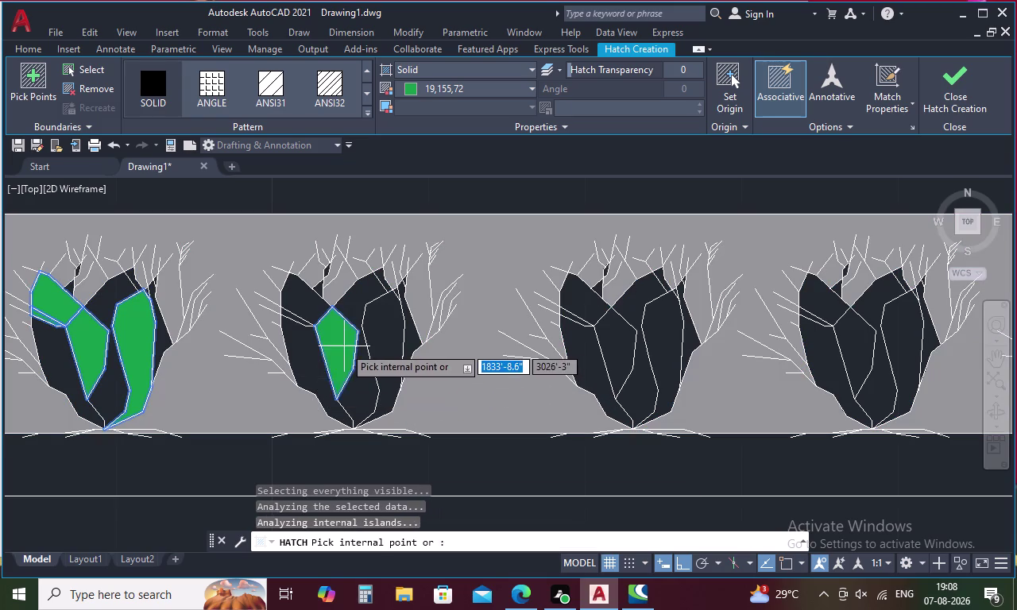
click(309, 367)
click(300, 305)
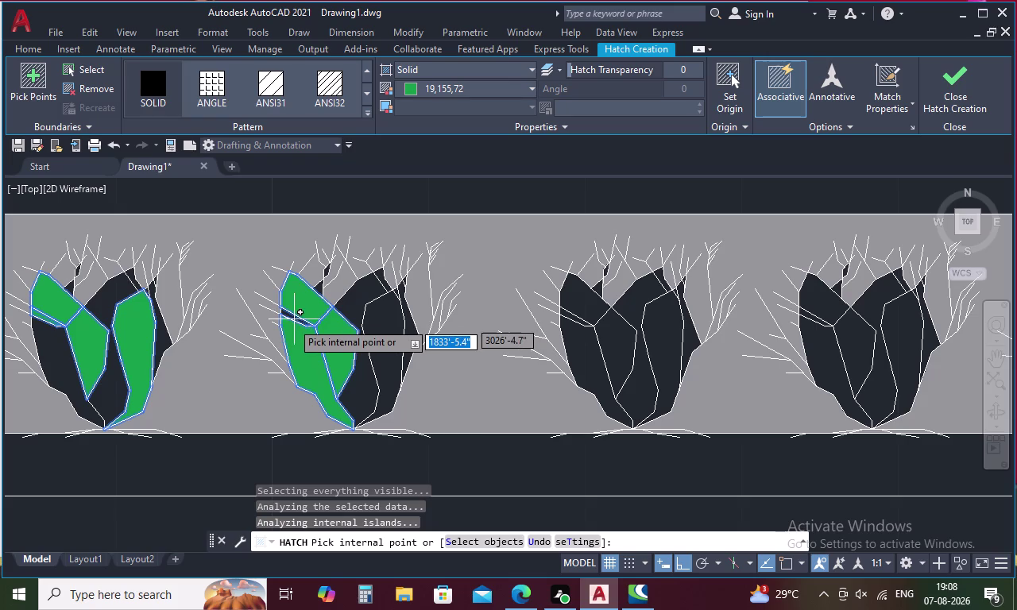
click(292, 322)
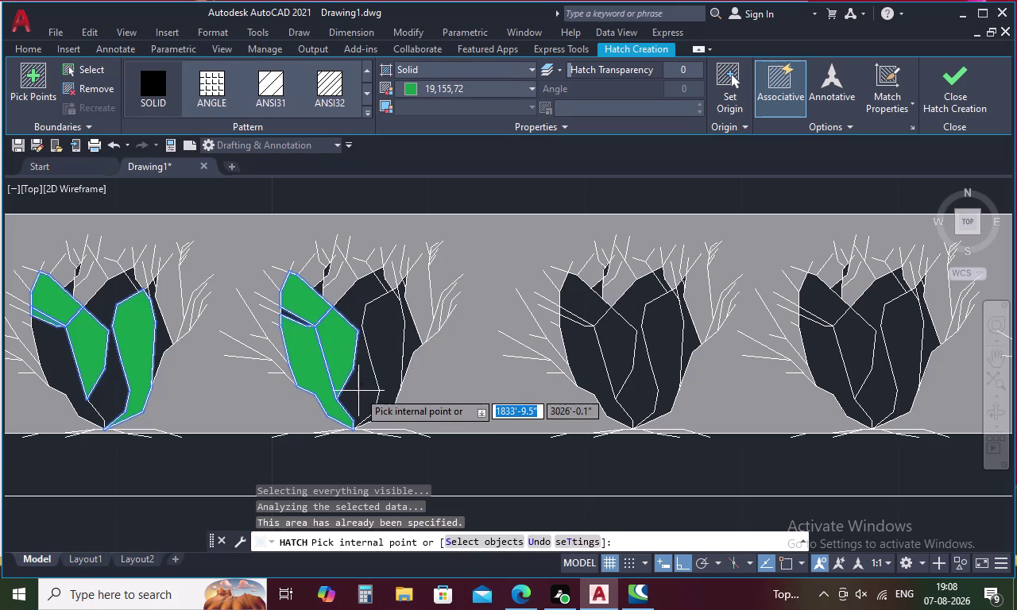
click(358, 391)
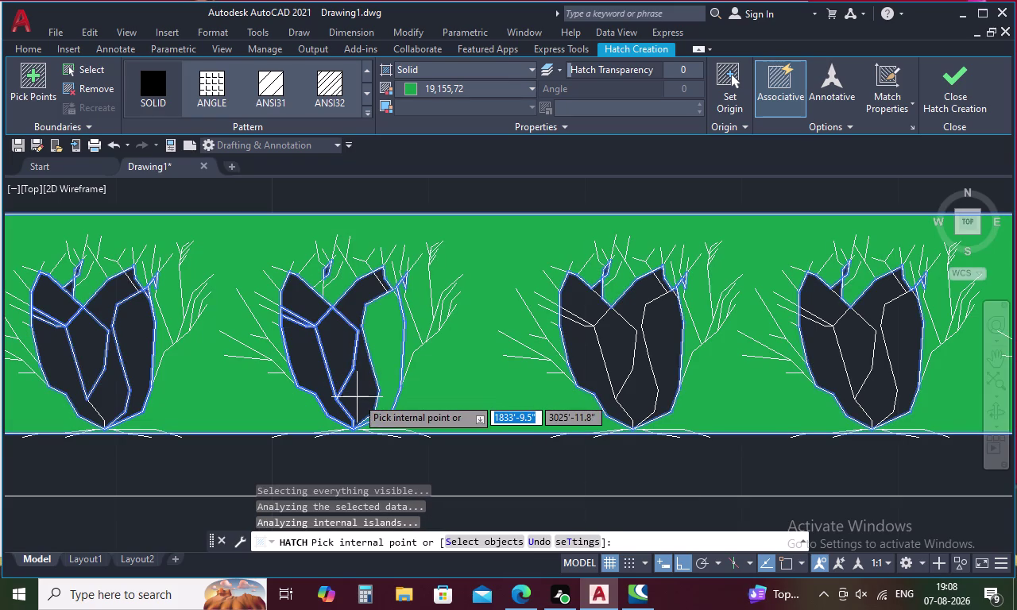
key(ctrl+z)
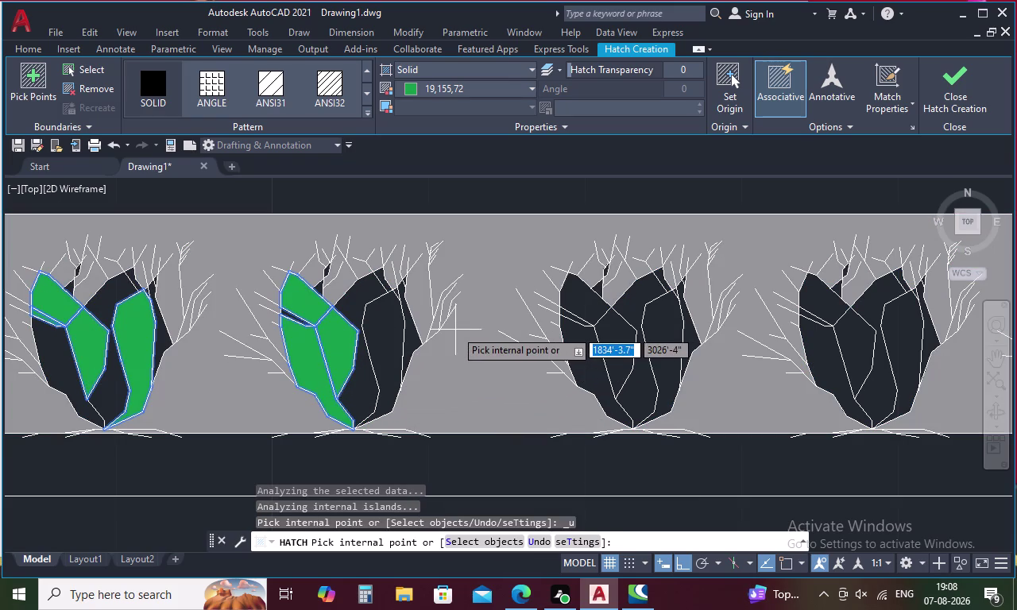
scroll(up, 3)
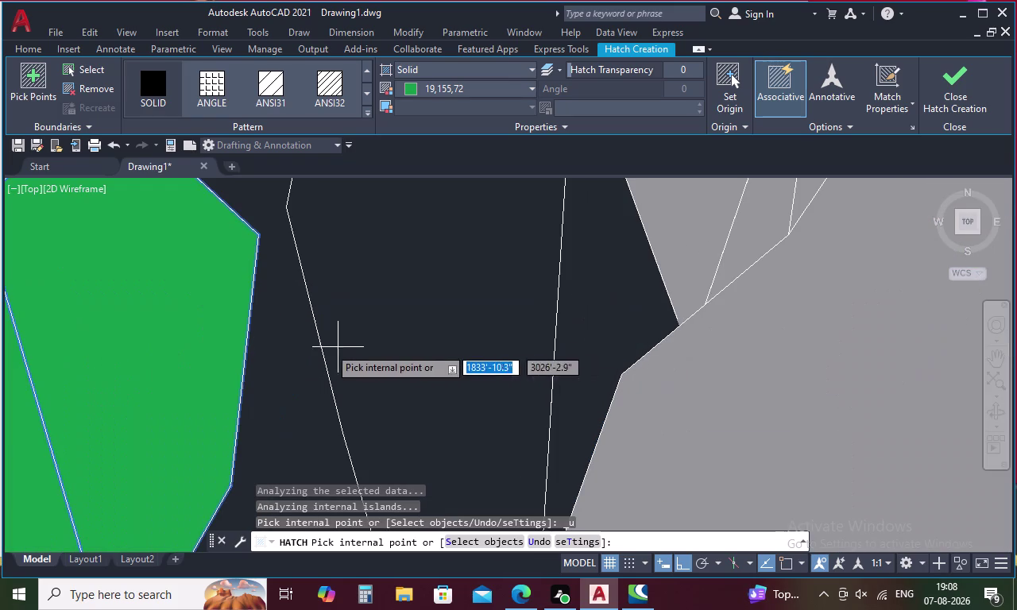
scroll(down, 3)
scroll(down, 3)
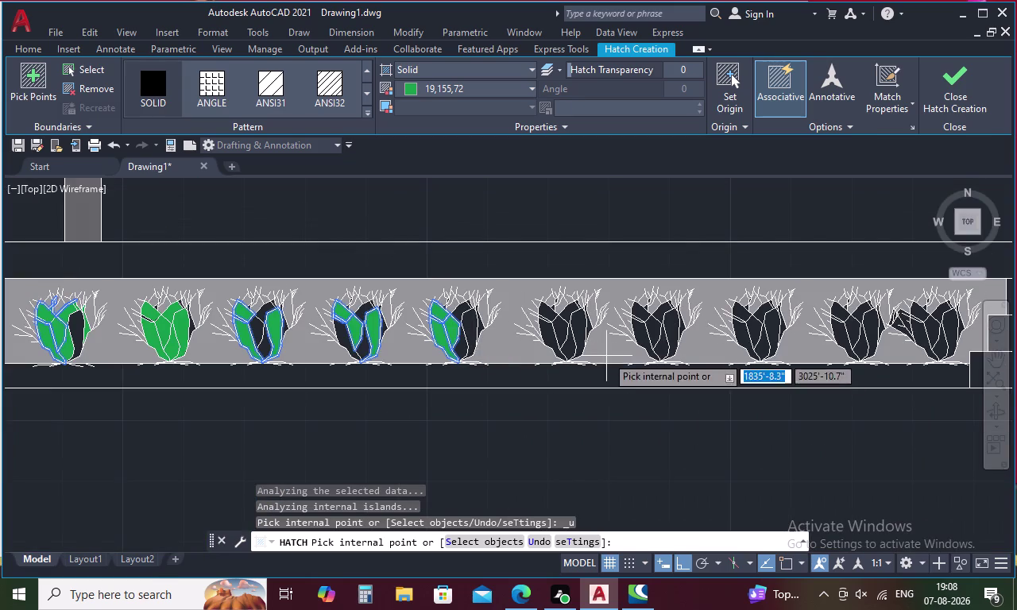
scroll(down, 3)
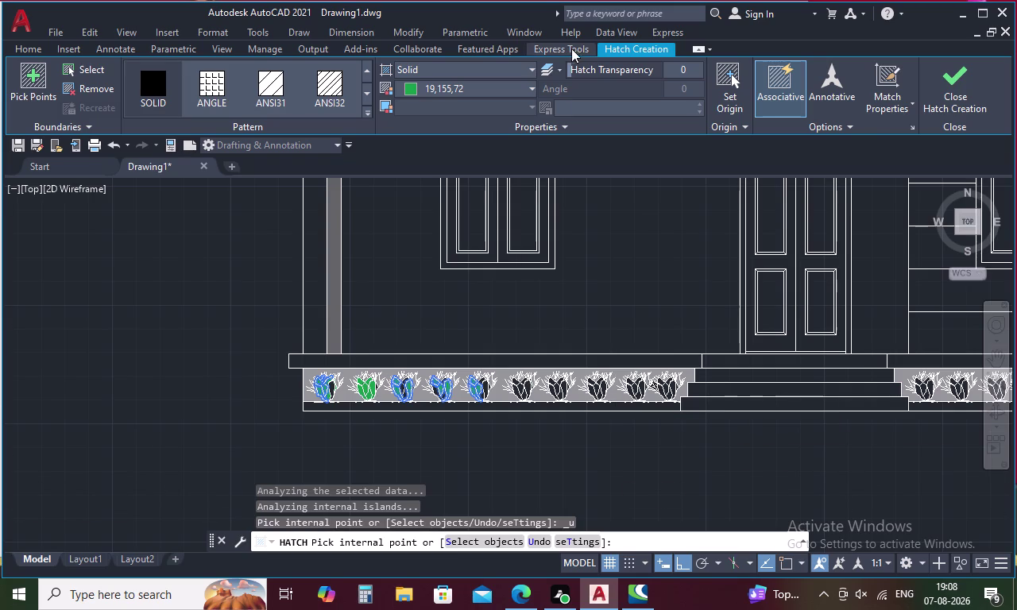
click(941, 96)
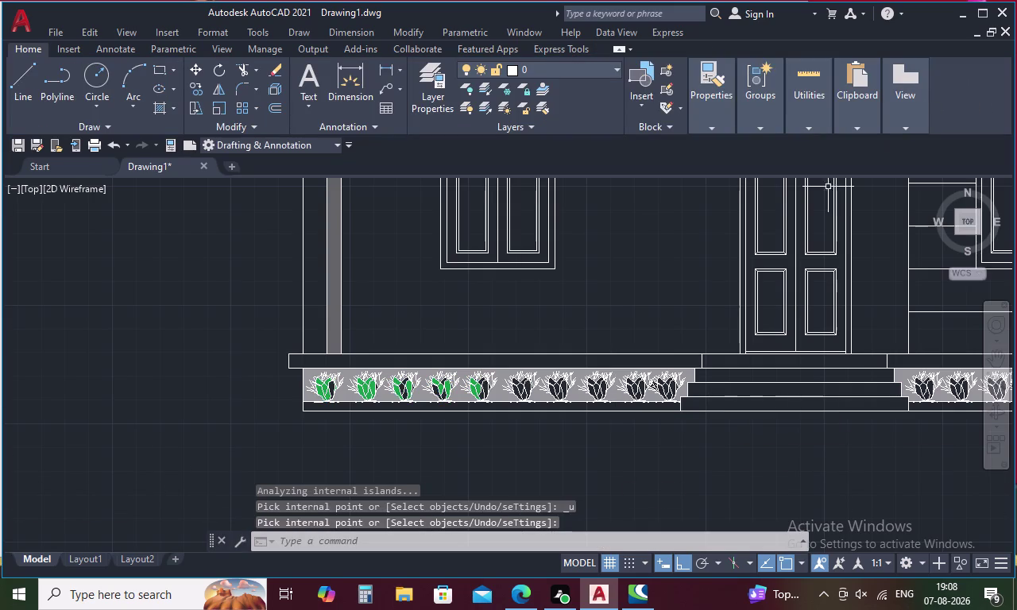
Erase the grey hatch behind the left planter's shrubs.
scroll(down, 3)
middle_drag(450, 427, 274, 450)
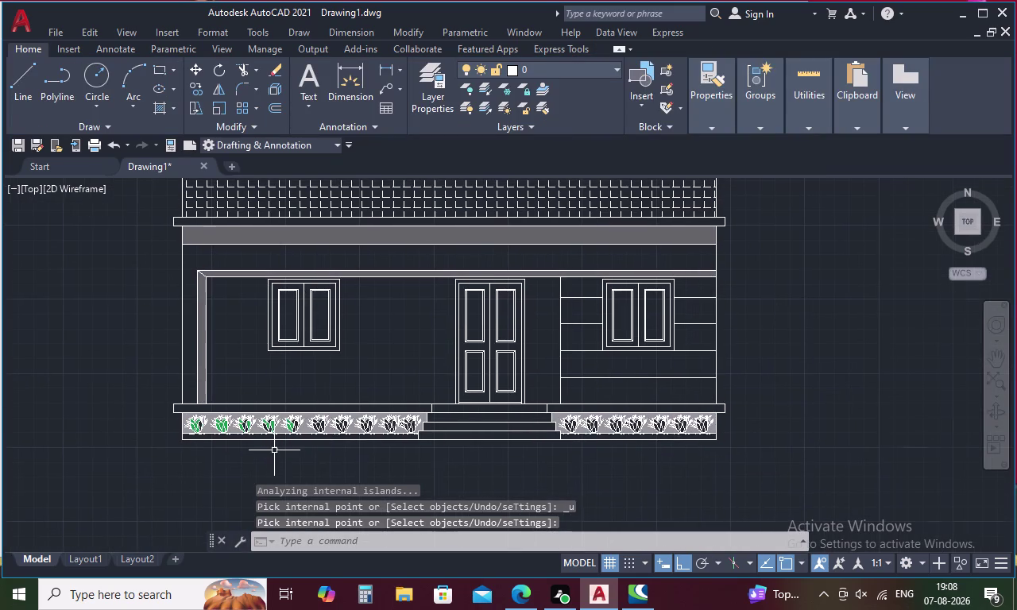
scroll(up, 3)
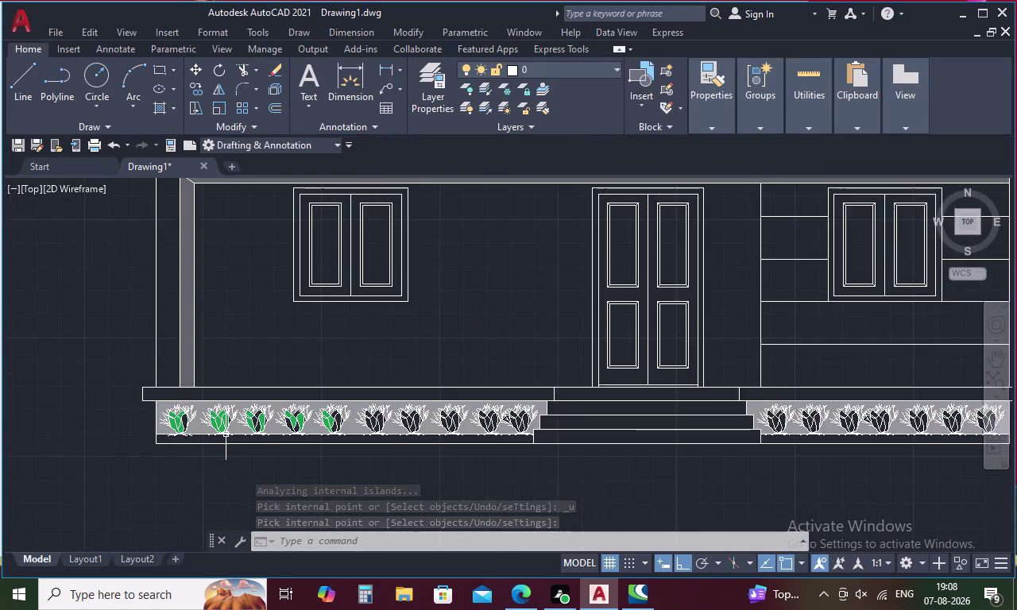
scroll(up, 3)
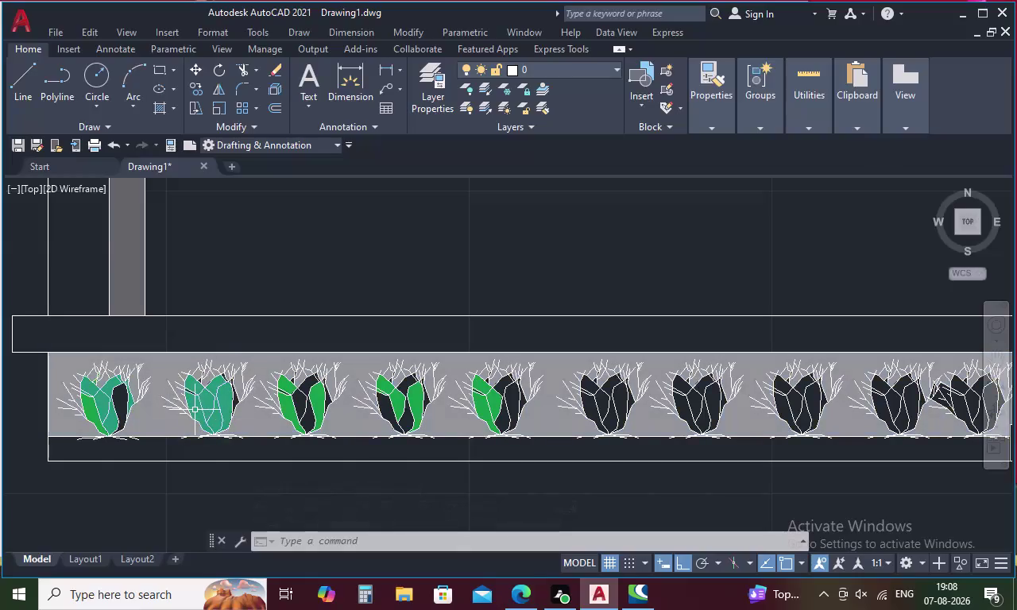
click(160, 372)
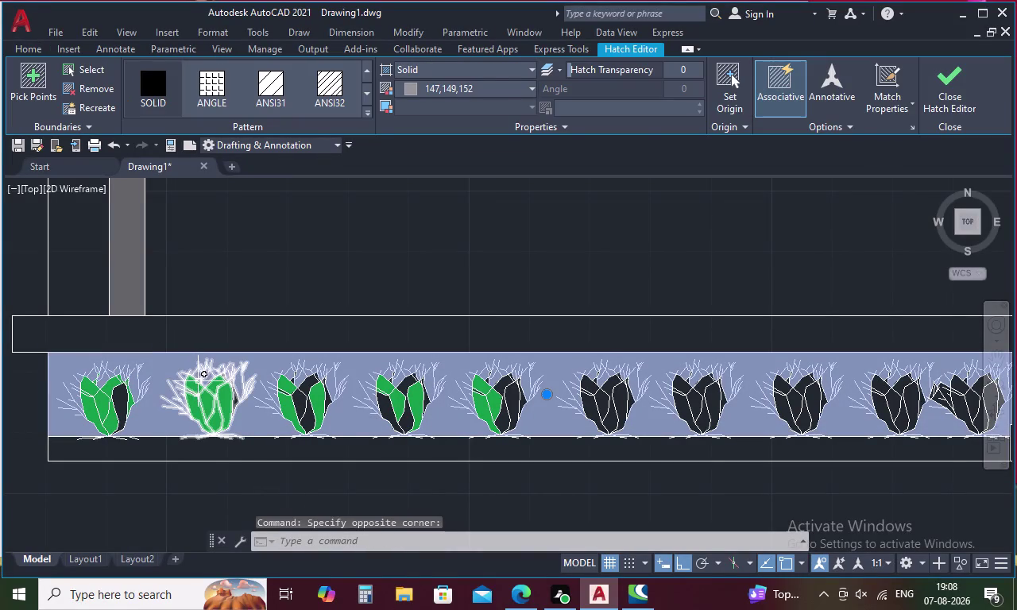
key(Delete)
key(Delete)
key(Delete)
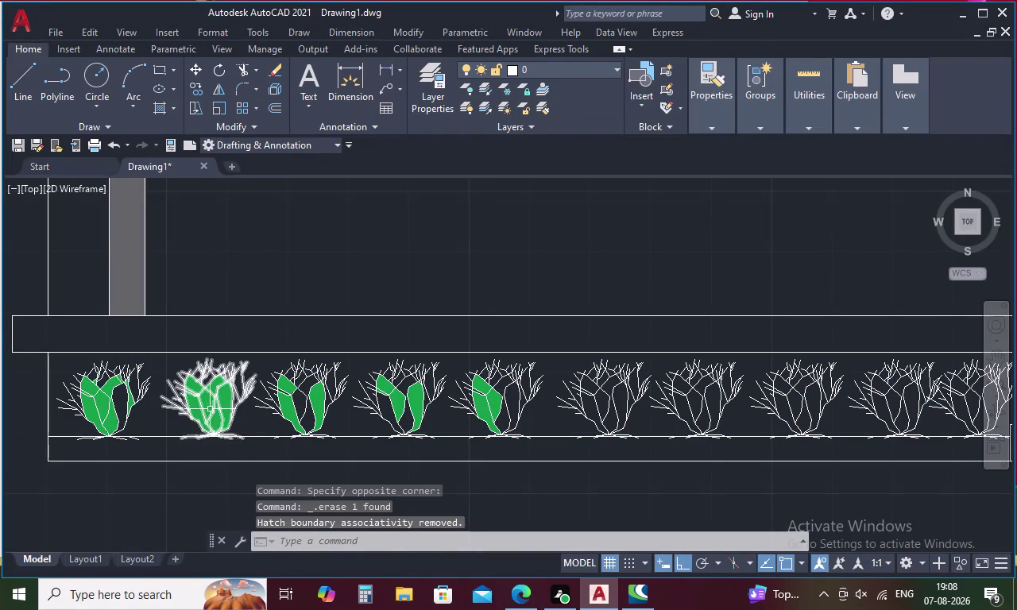
Erase the green leaf fills and the first shrubs in the left planter row.
click(128, 398)
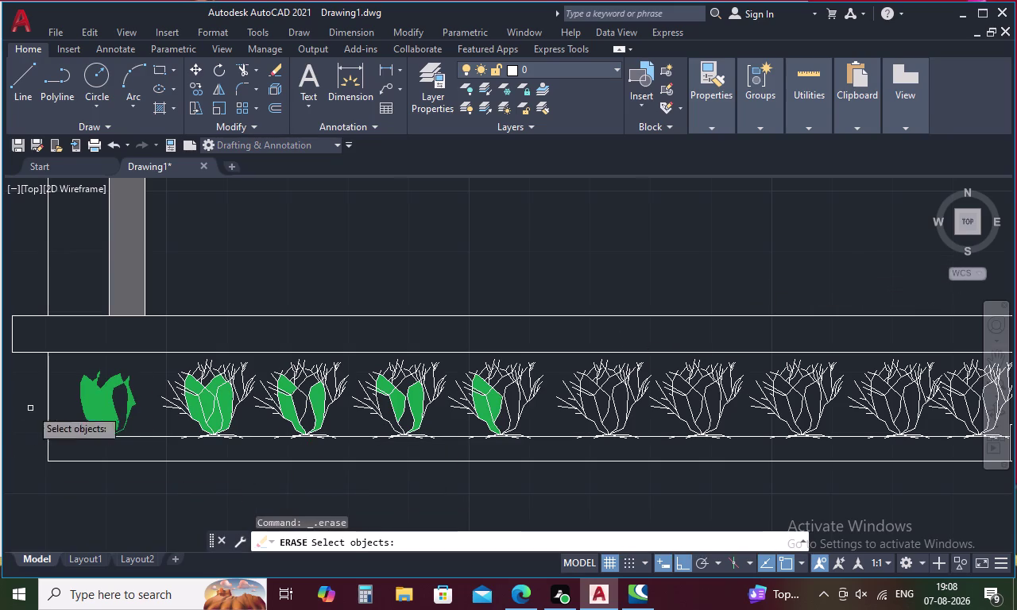
click(87, 393)
drag(119, 386, 121, 403)
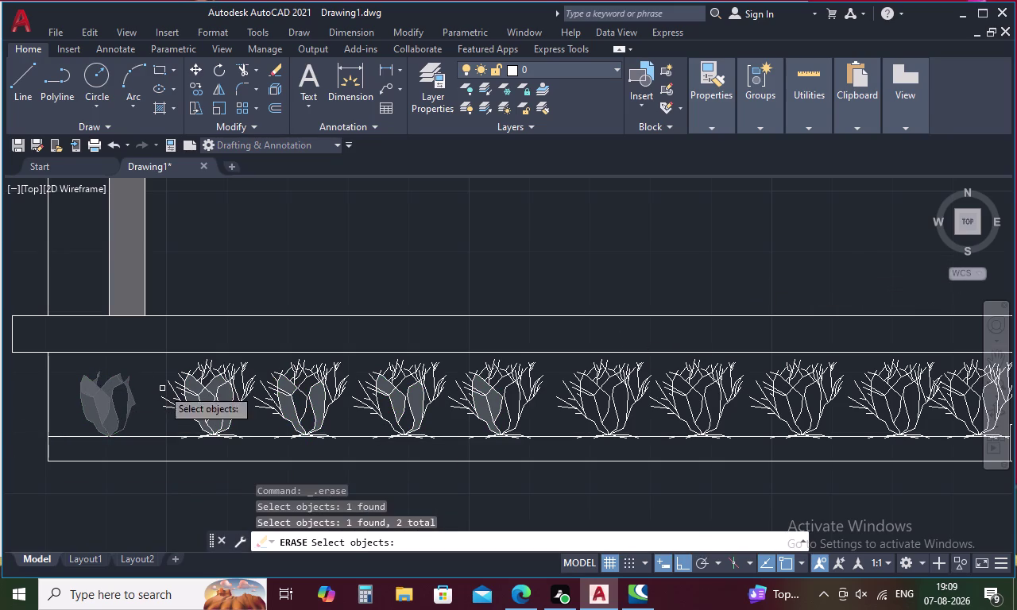
key(Delete)
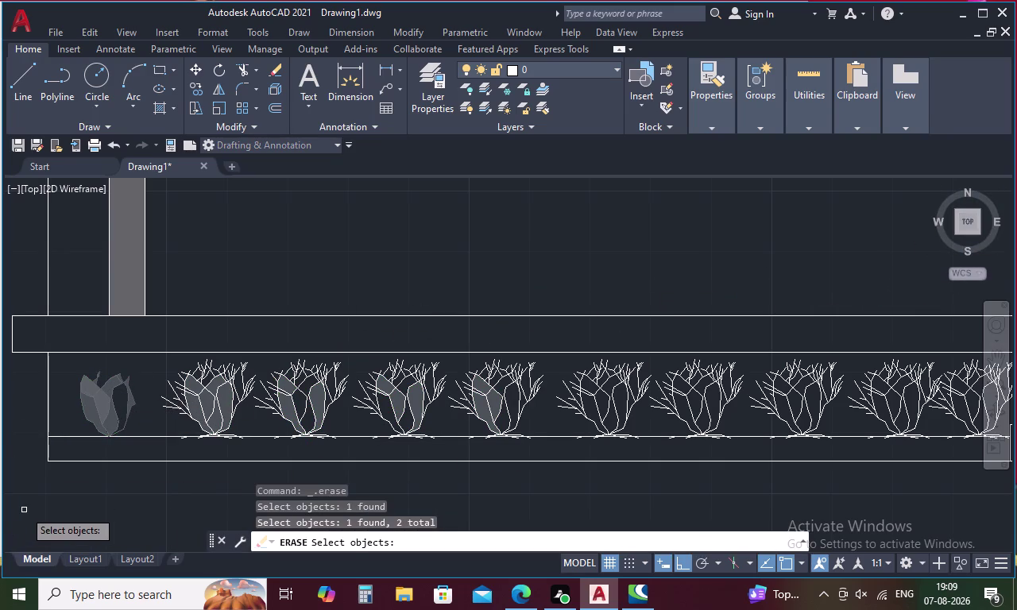
key(Escape)
click(102, 401)
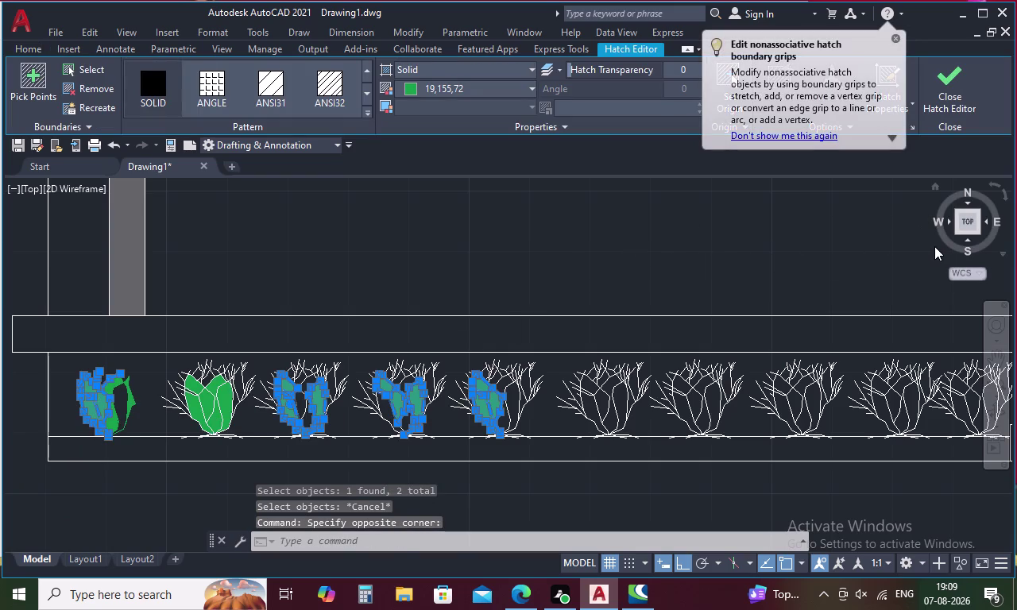
key(Delete)
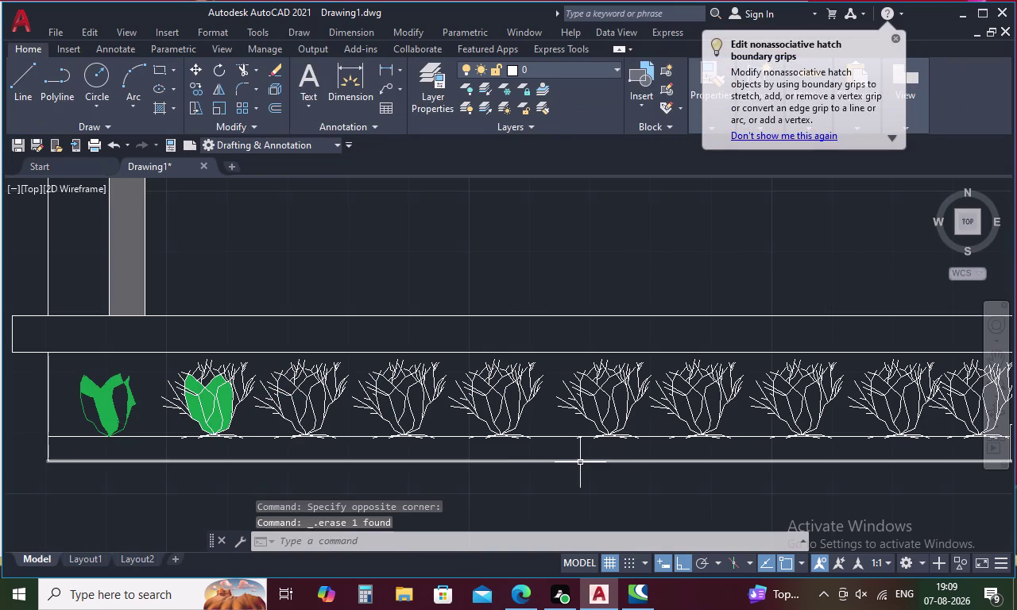
key(Delete)
click(306, 395)
key(Delete)
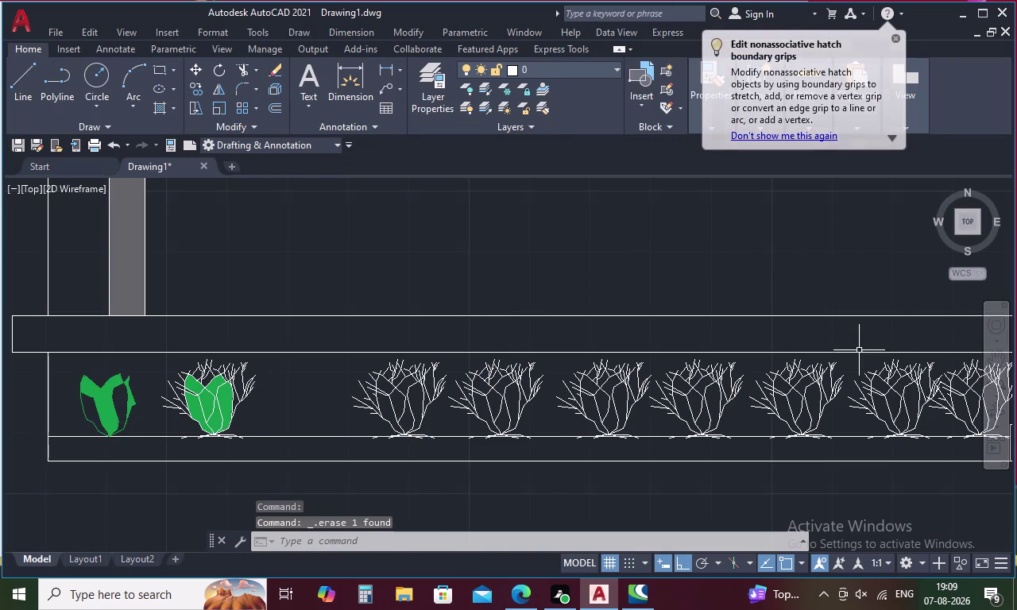
click(383, 380)
key(Delete)
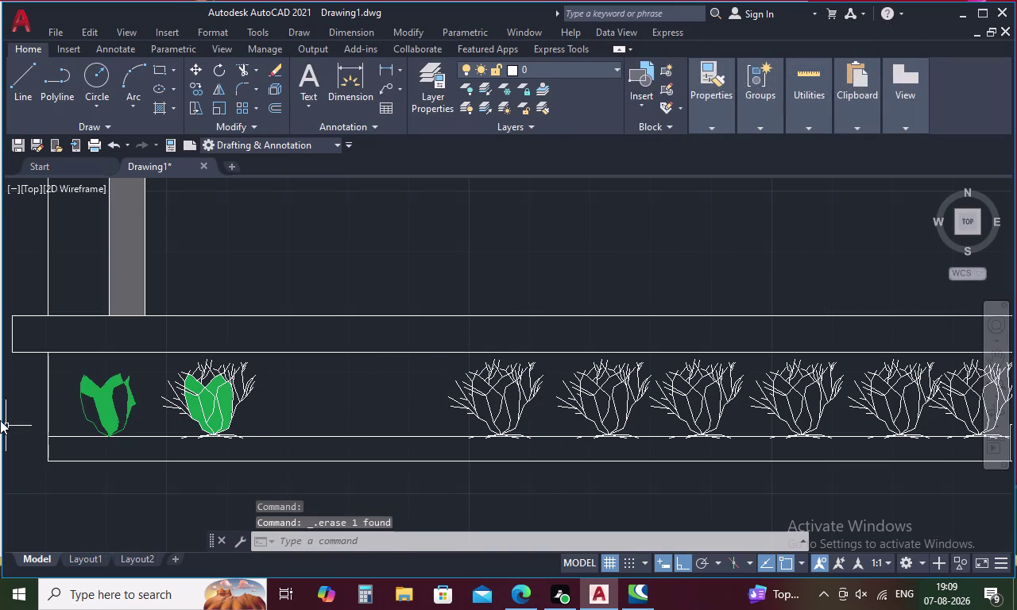
drag(259, 400, 99, 402)
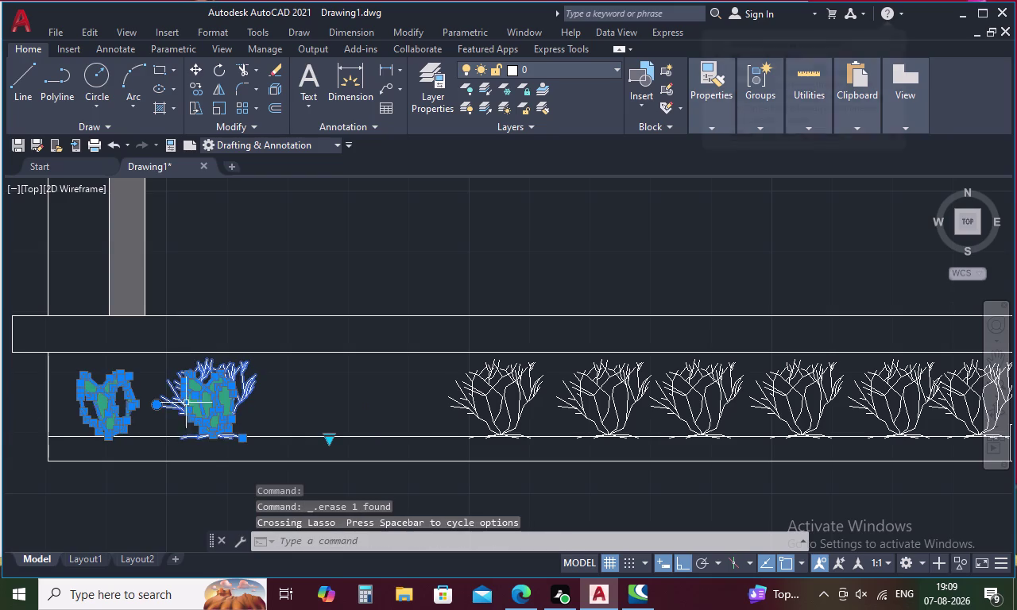
key(Delete)
Erase the remaining shrub copies along the planter near the steps.
scroll(down, 3)
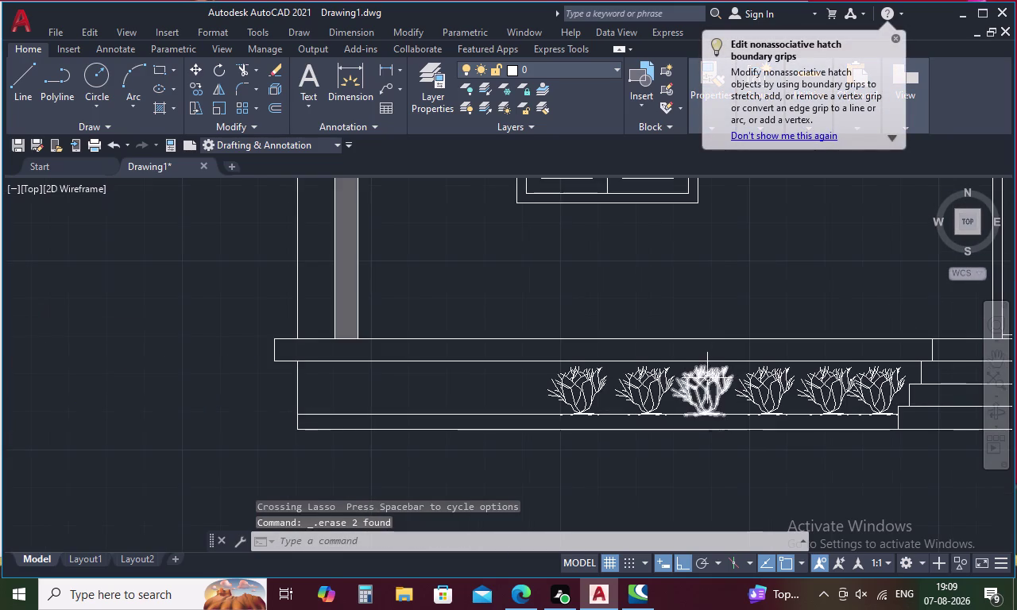
middle_drag(705, 378, 386, 353)
drag(199, 353, 453, 369)
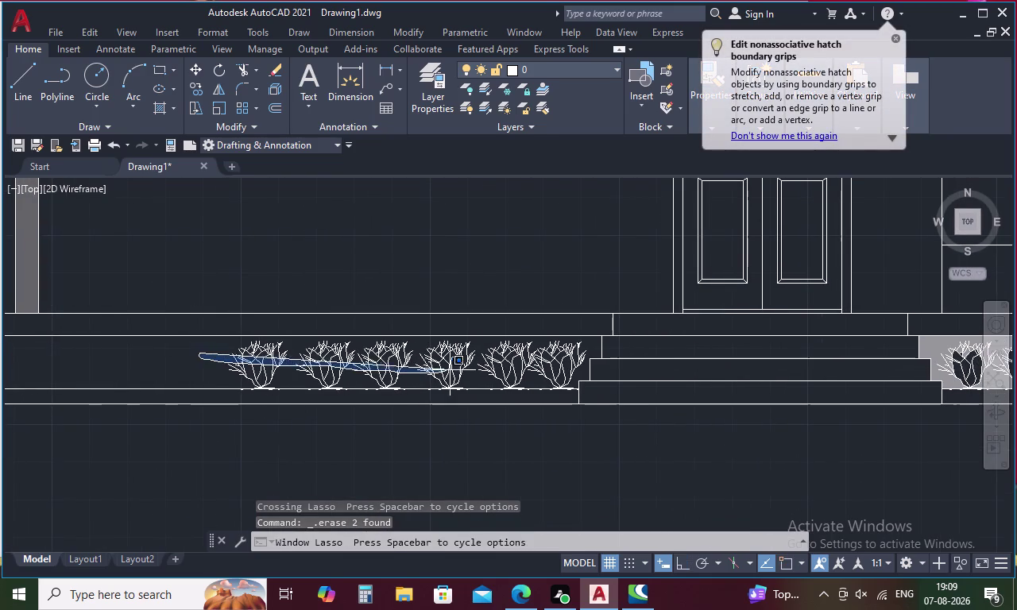
drag(452, 369, 482, 363)
drag(533, 351, 240, 363)
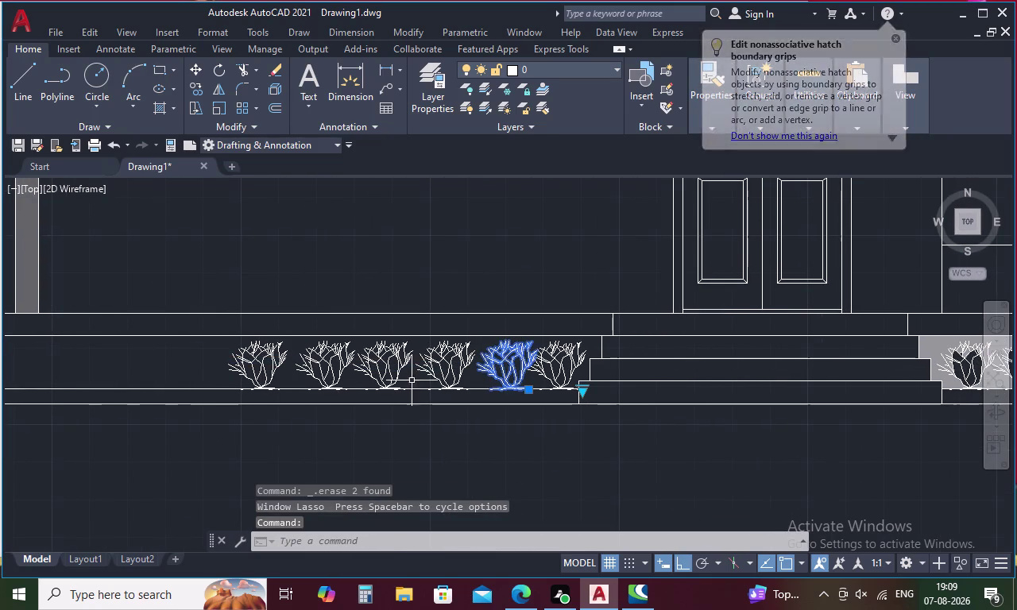
key(Delete)
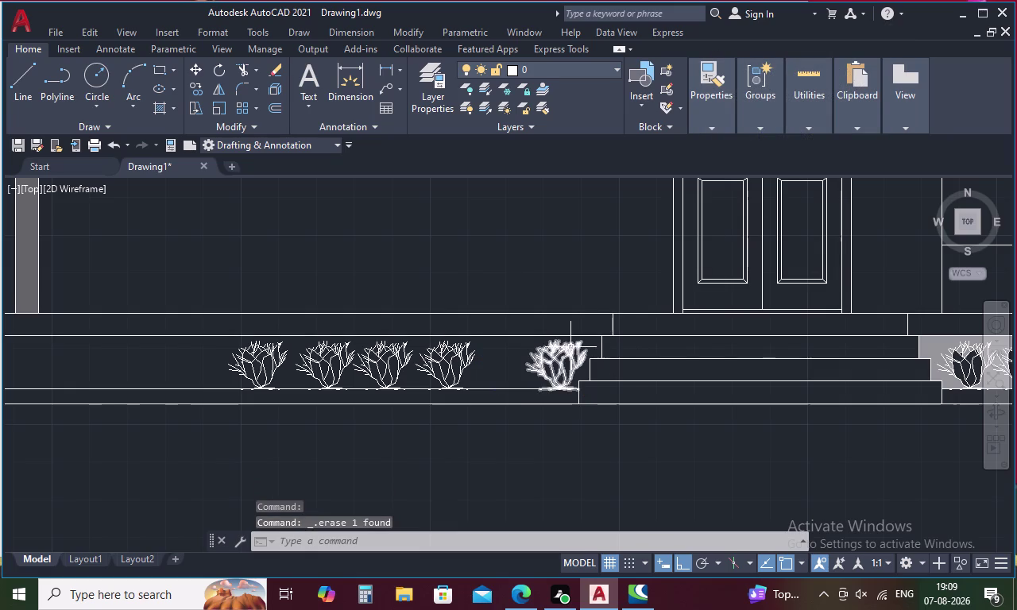
drag(565, 352, 445, 364)
key(Delete)
click(447, 364)
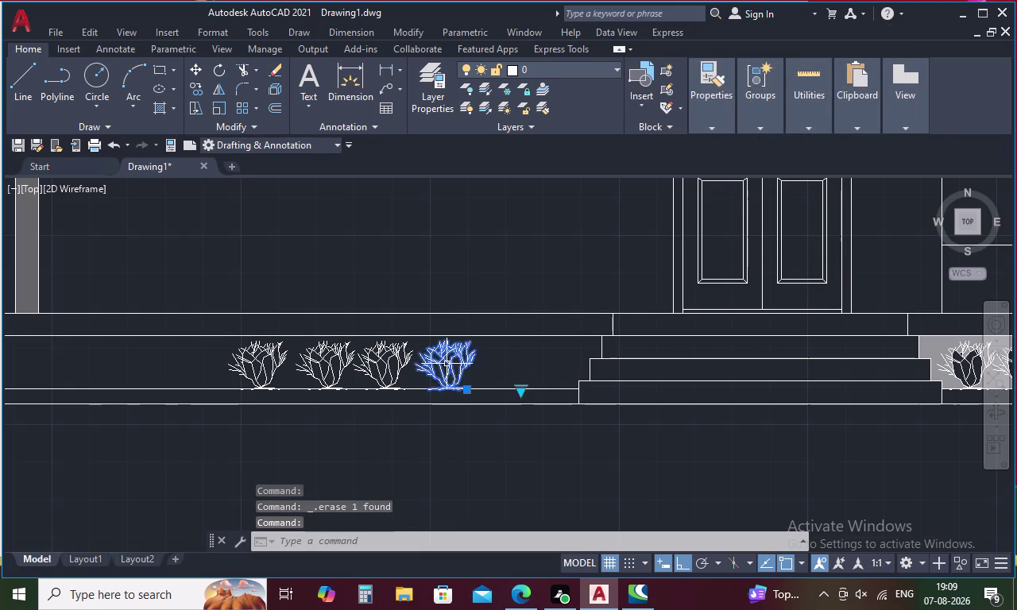
key(Delete)
click(391, 356)
key(Delete)
click(334, 355)
key(Delete)
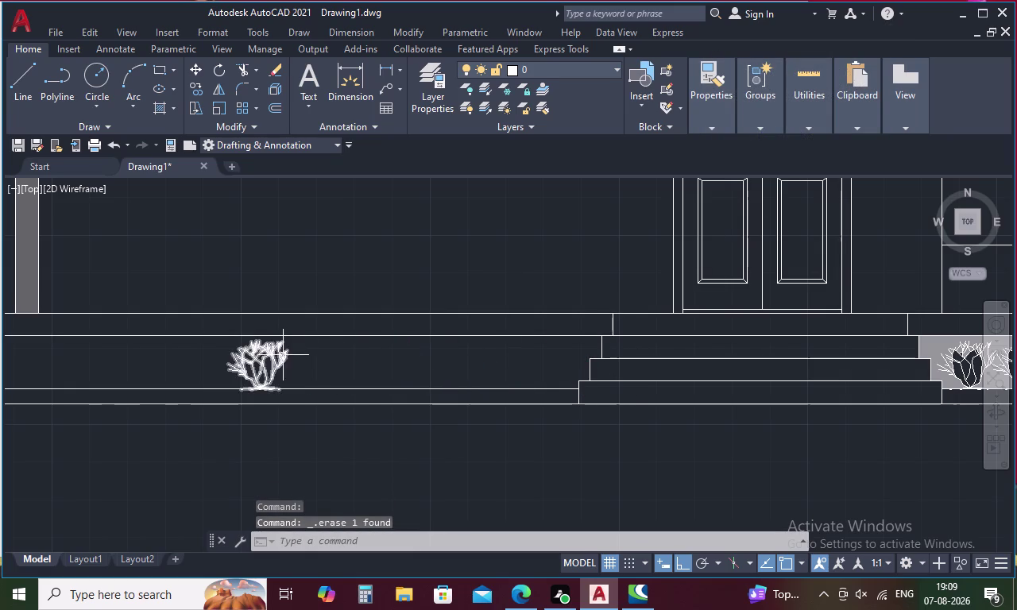
click(278, 356)
key(Delete)
Delete the right planter's grey fill and its first shrub.
scroll(down, 3)
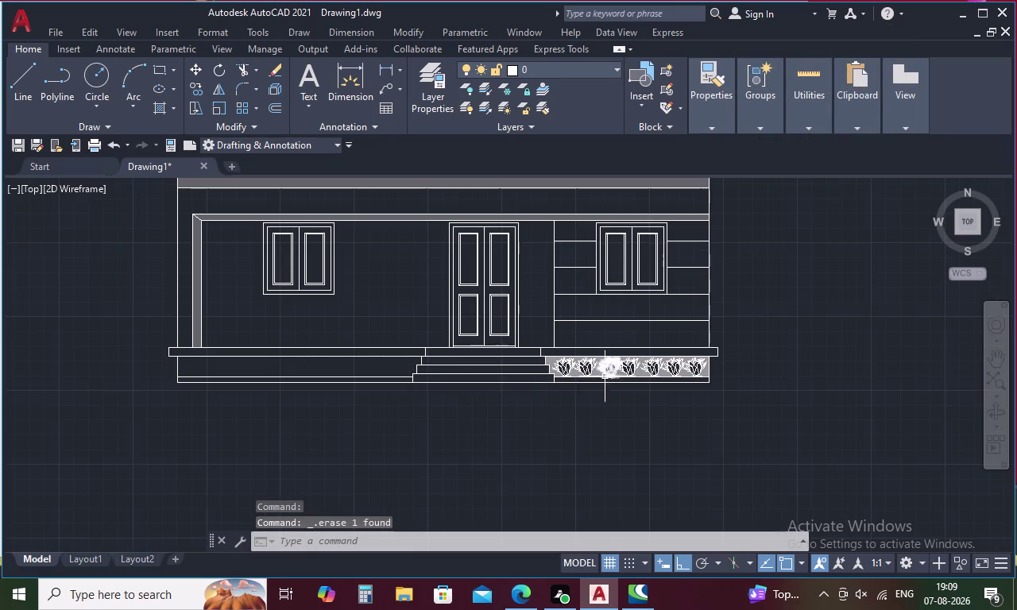
scroll(up, 3)
click(468, 374)
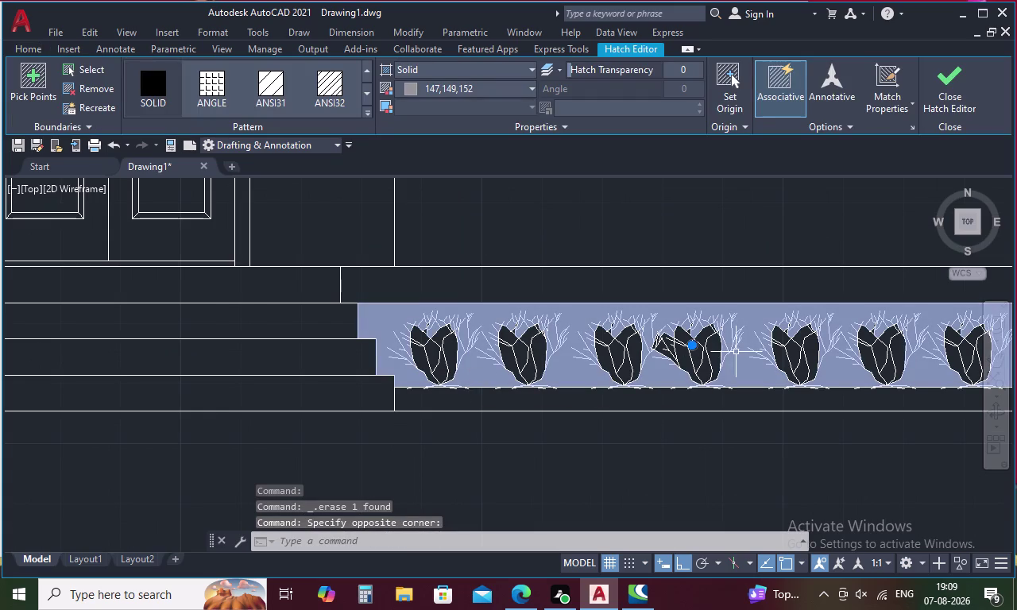
key(Delete)
click(517, 348)
key(Delete)
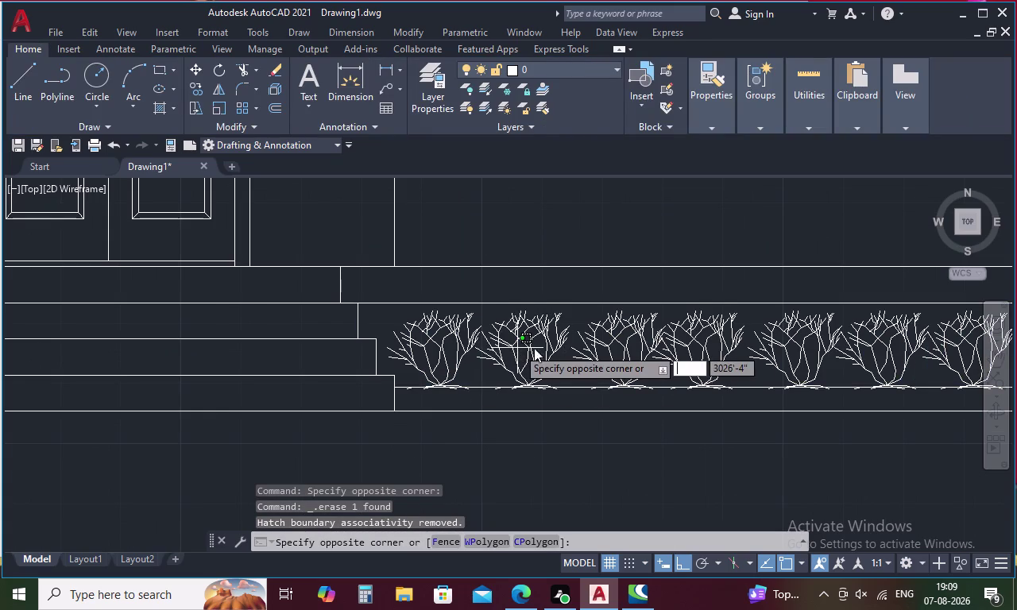
key(Escape)
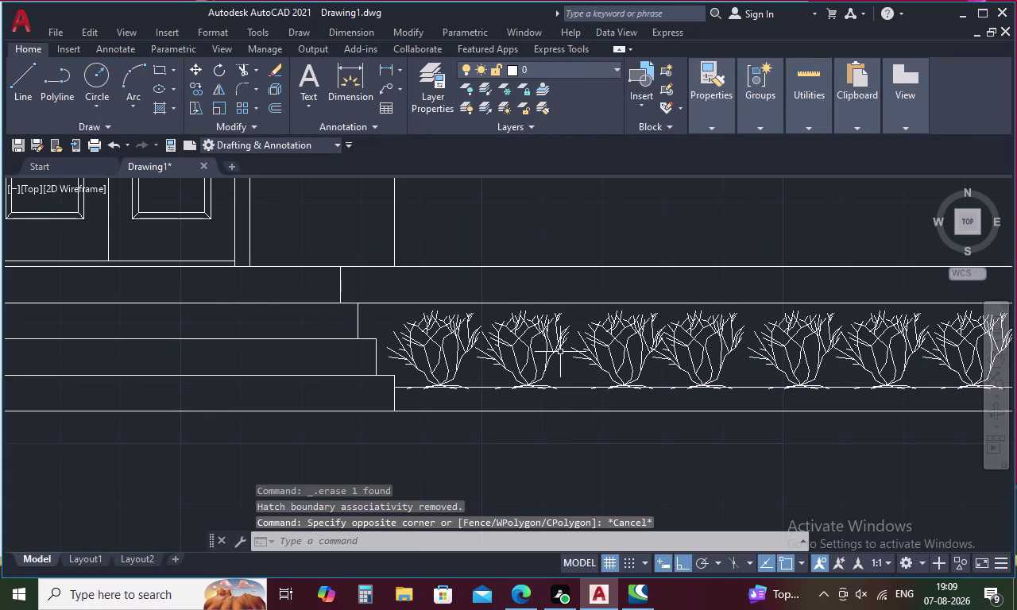
click(537, 344)
click(512, 339)
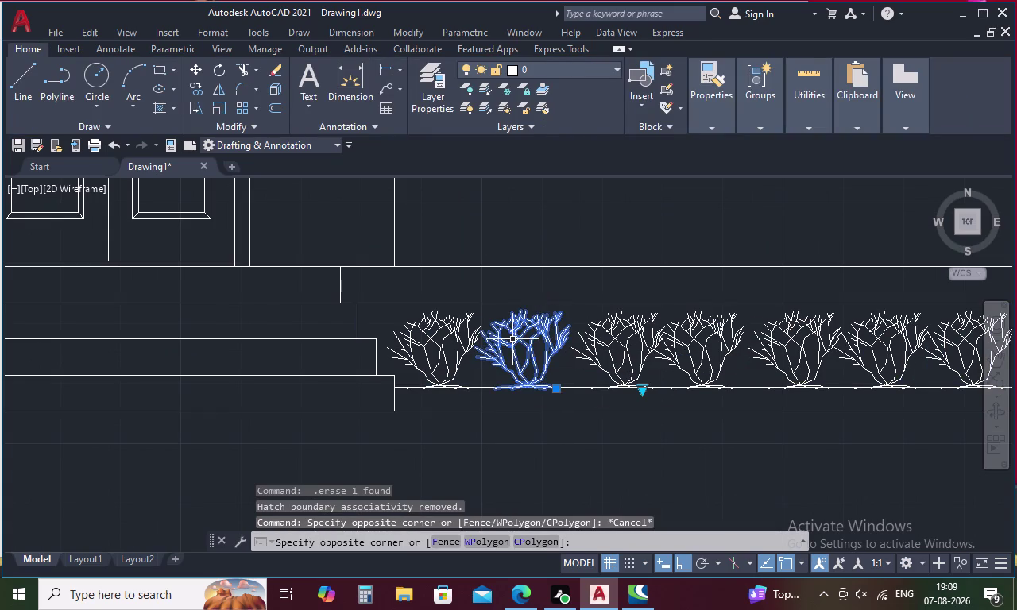
key(Delete)
Erase the other extra shrub copies, leaving the single remaining shrub in view.
click(470, 345)
key(Delete)
click(623, 364)
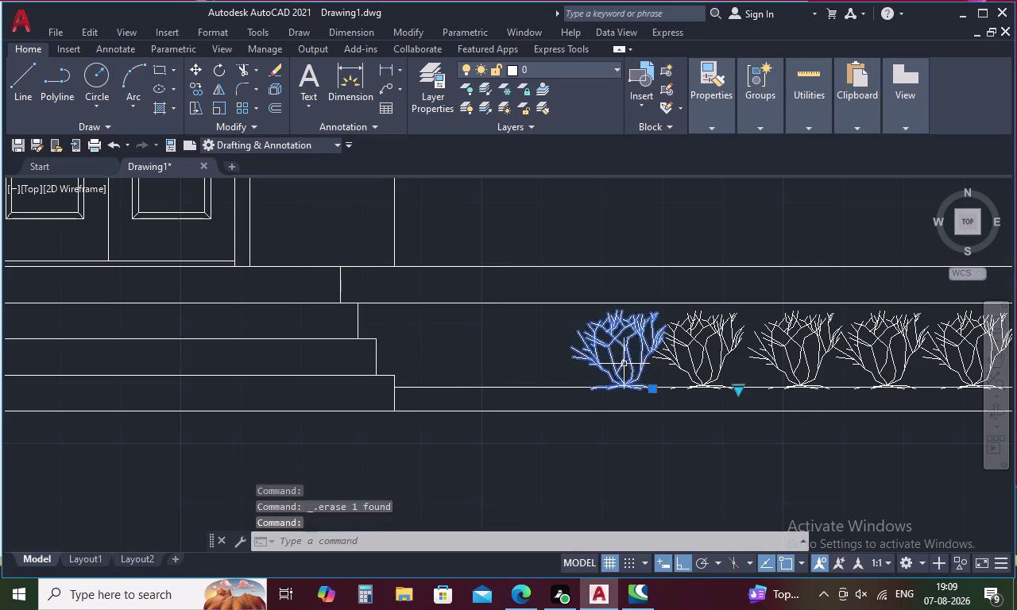
key(Delete)
click(691, 351)
key(Delete)
click(769, 352)
key(Delete)
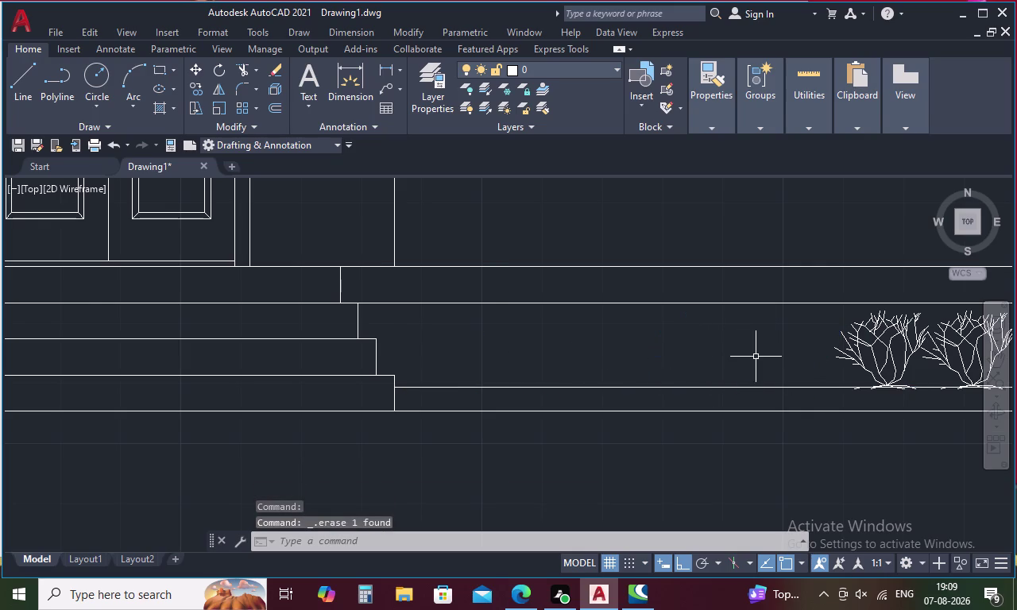
middle_drag(751, 358, 345, 351)
click(478, 347)
key(Delete)
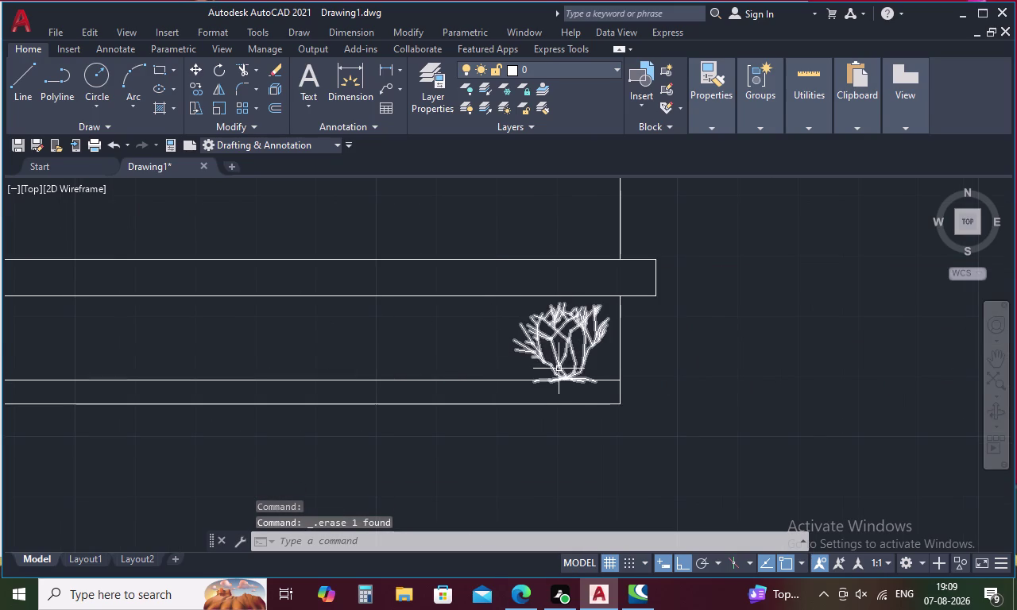
key(Escape)
Fill the shrub's main leaf regions with solid green using HATCH (H).
text(H)
key(space)
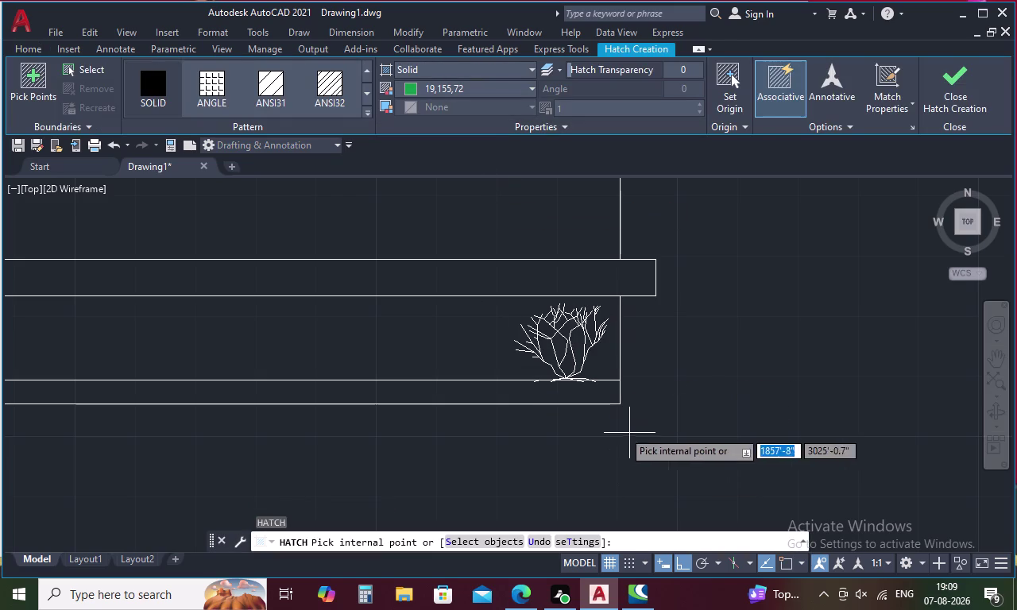
click(558, 348)
click(577, 347)
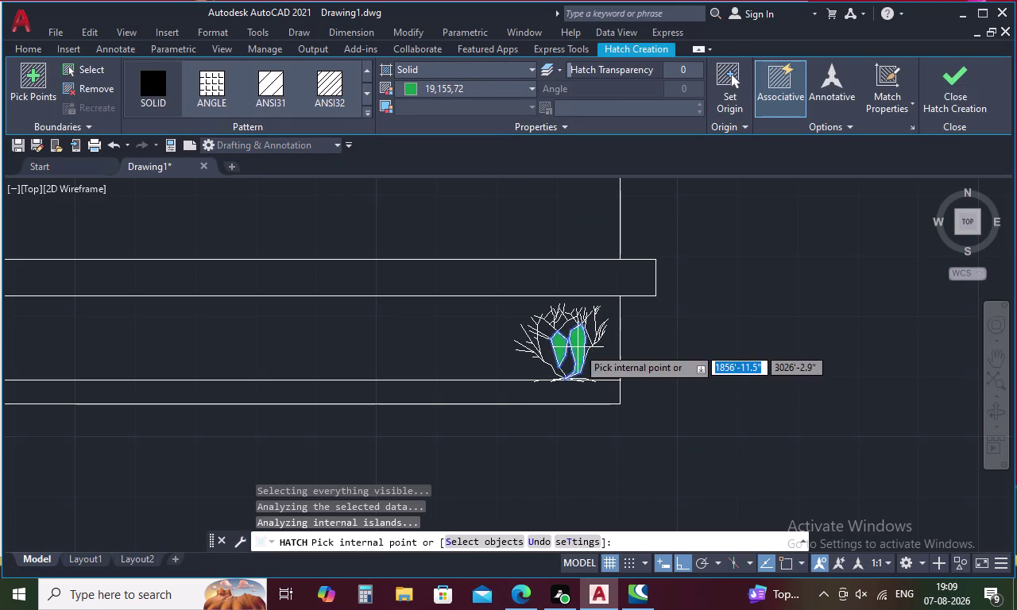
click(567, 363)
click(548, 349)
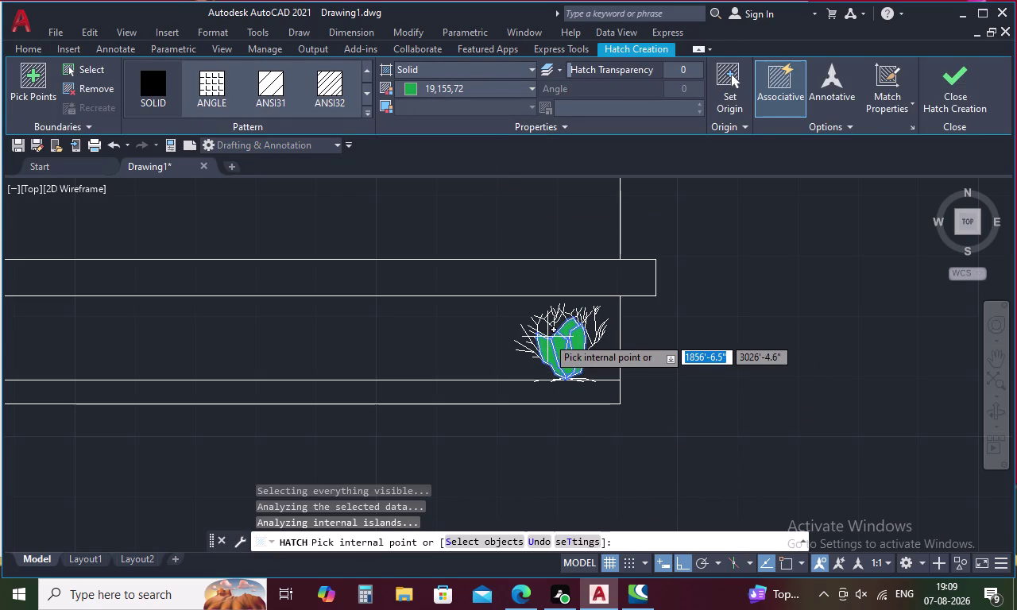
click(548, 333)
click(555, 325)
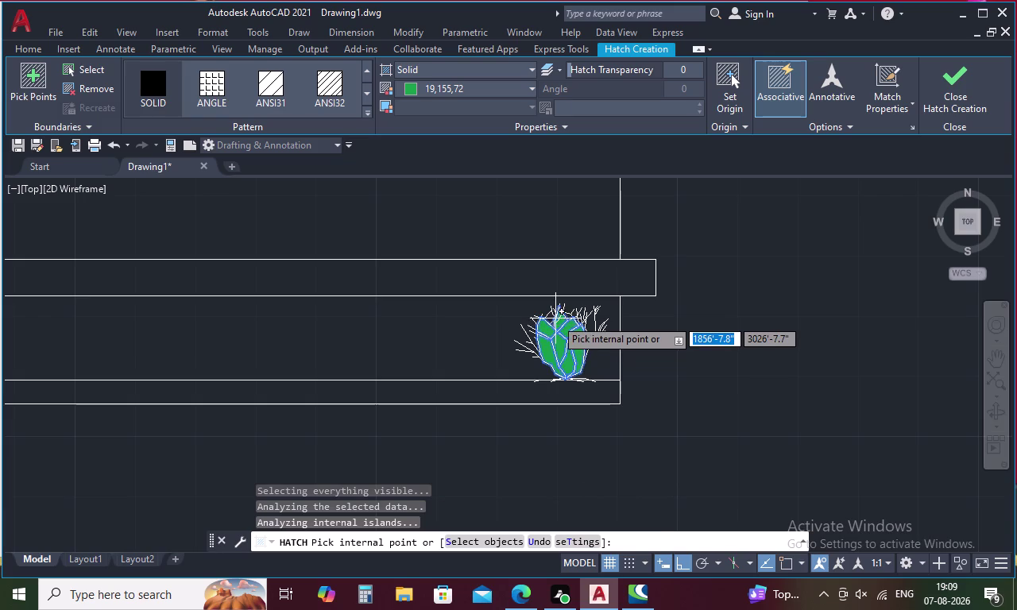
scroll(up, 3)
click(545, 344)
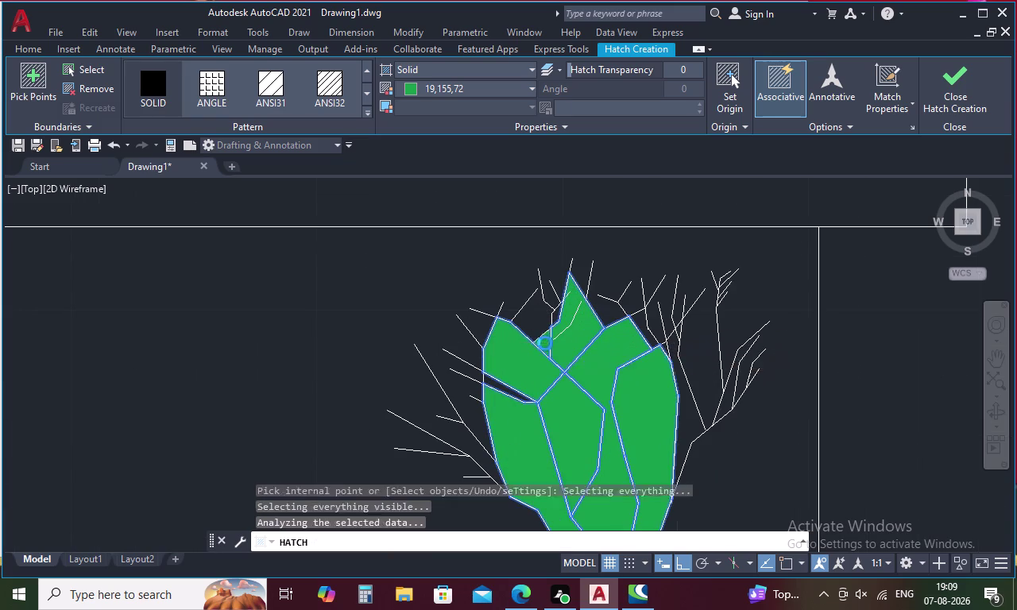
click(499, 385)
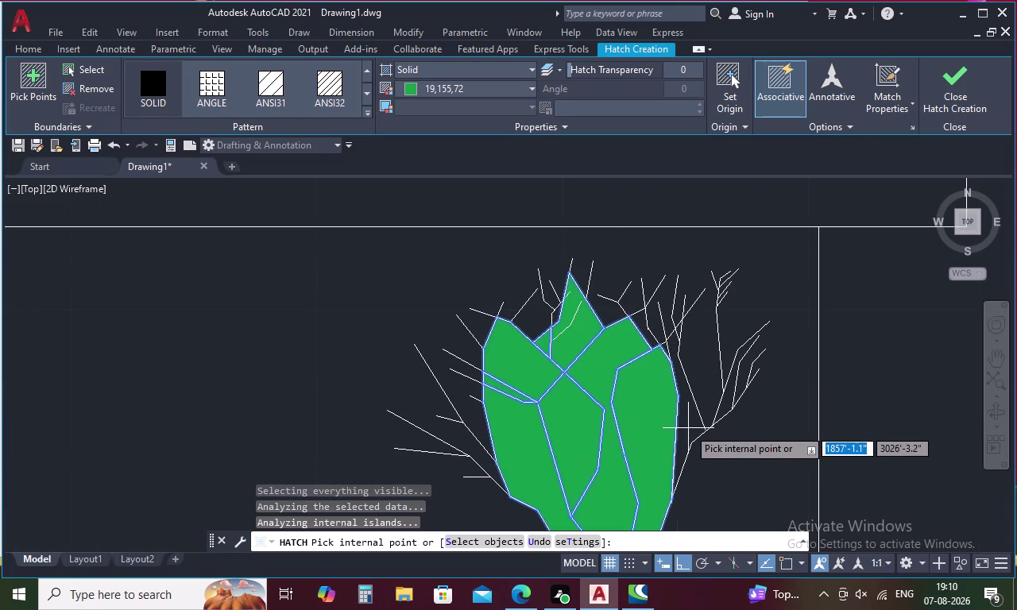
click(688, 429)
click(688, 423)
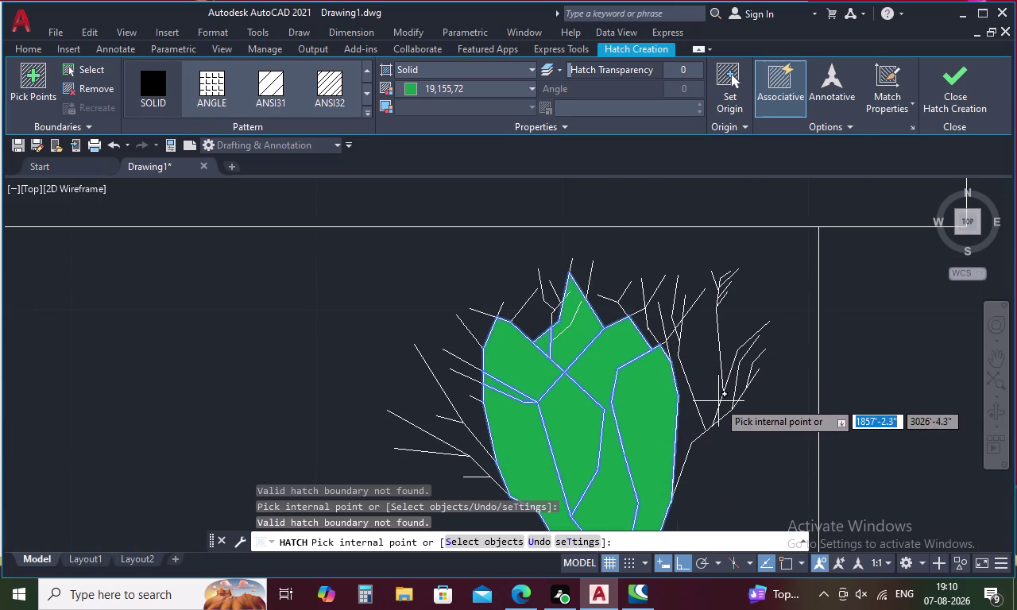
click(957, 104)
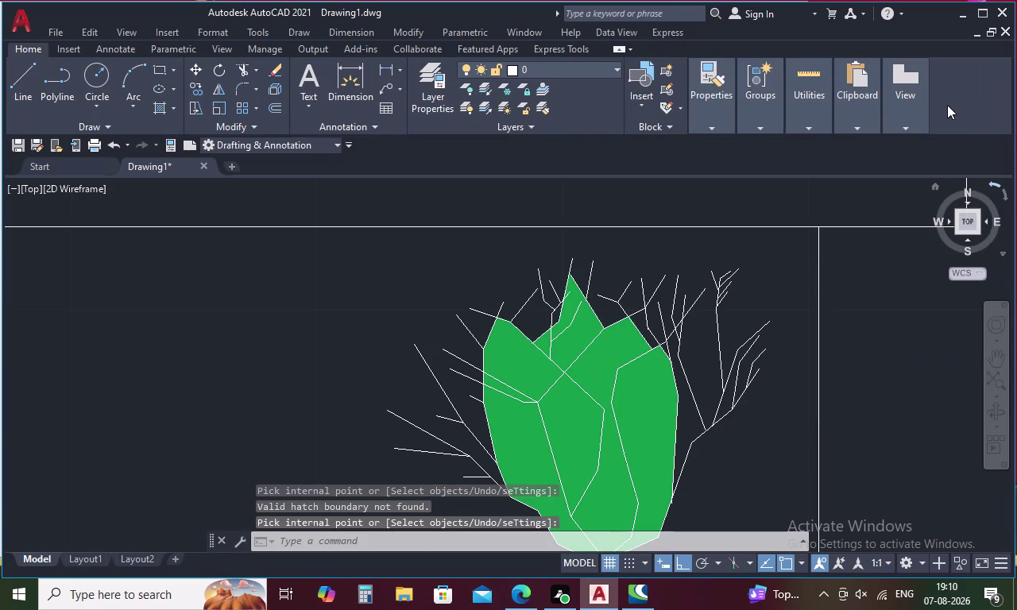
Run HATCH again to fill the remaining areas among the branches.
text(H)
key(space)
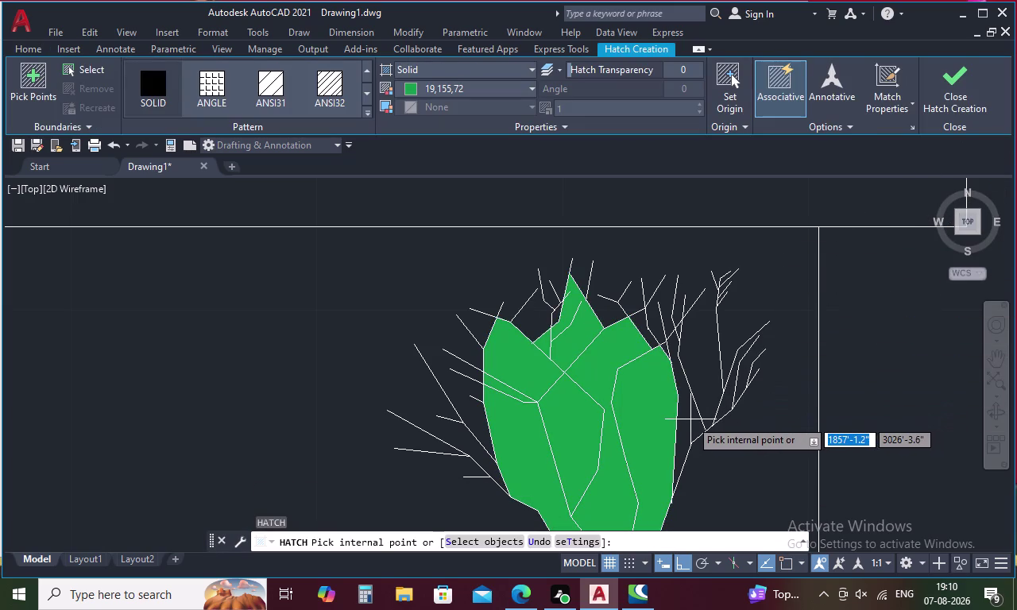
click(690, 420)
click(690, 419)
scroll(down, 3)
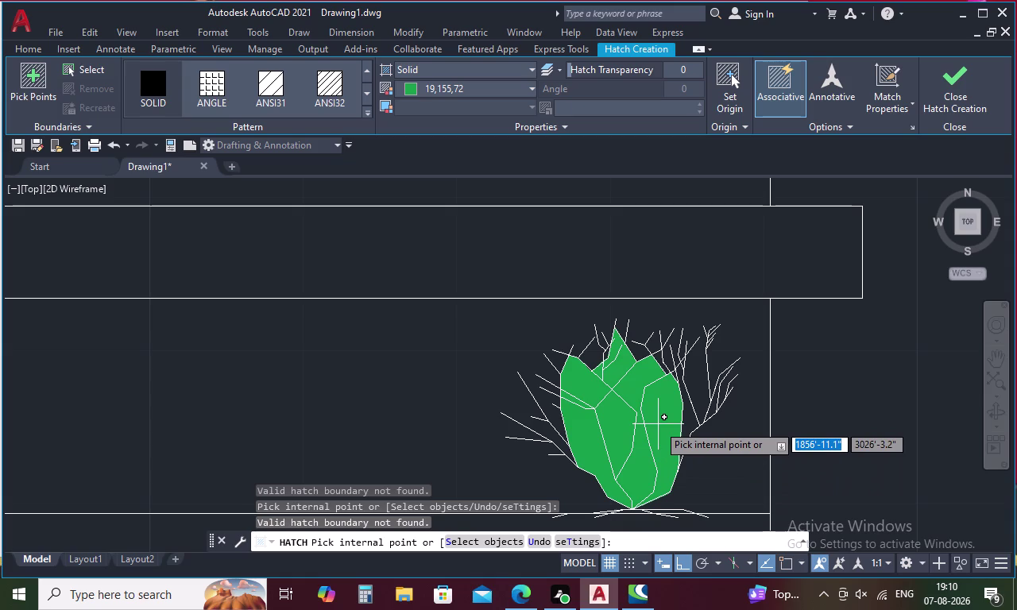
click(973, 104)
click(954, 91)
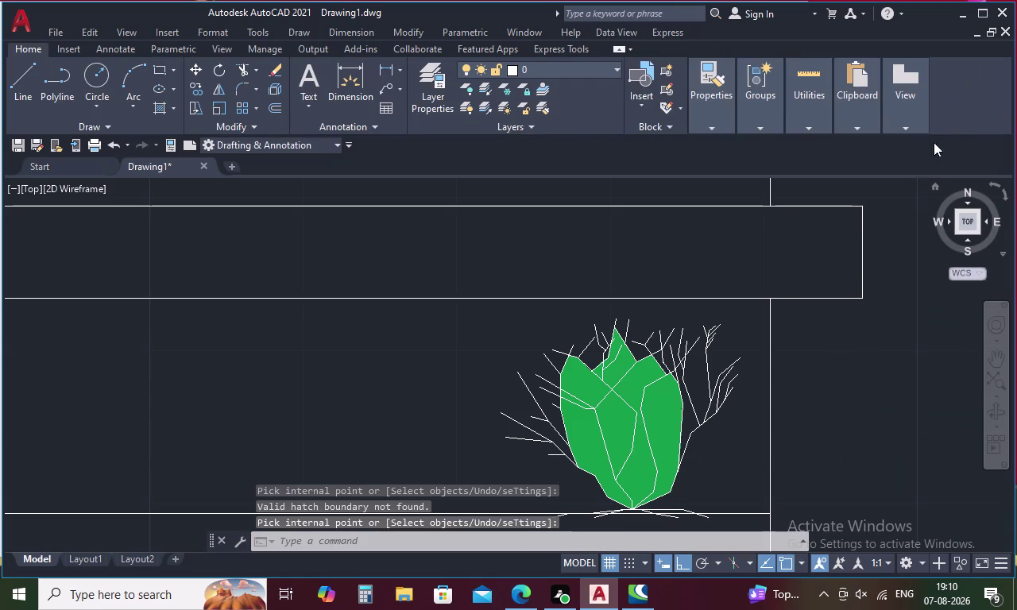
Group the shrub together with its green fill (G).
drag(736, 424, 542, 304)
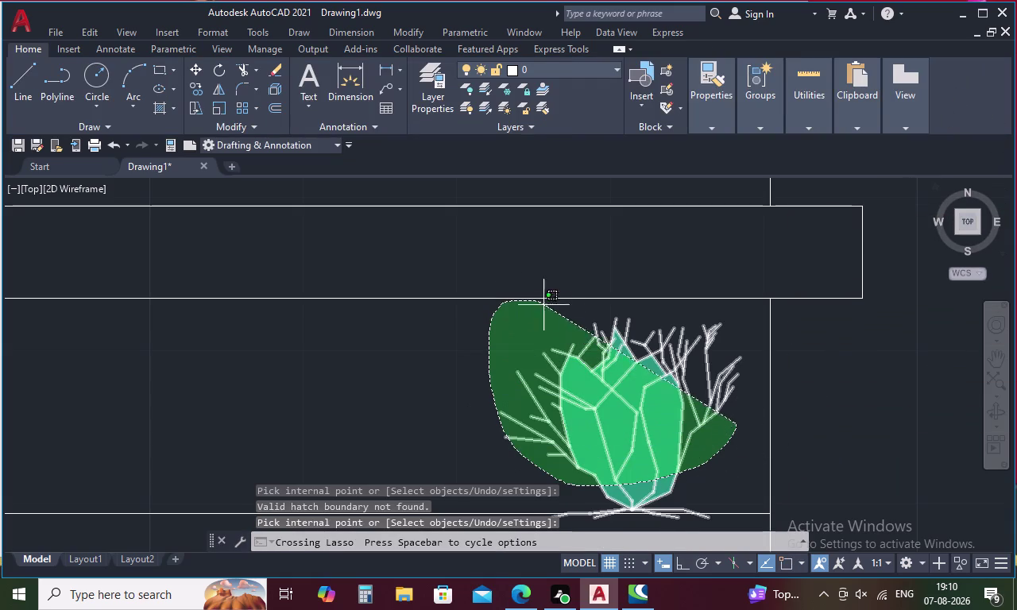
drag(542, 303, 714, 330)
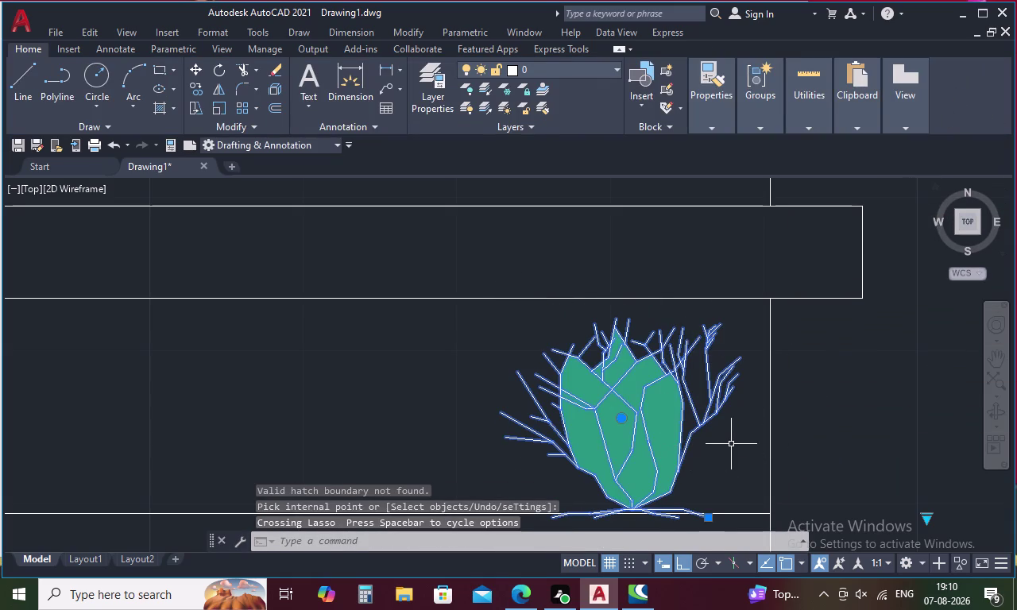
text(G)
key(space)
Copy the grouped shrub repeatedly along the first planter's base line.
click(667, 443)
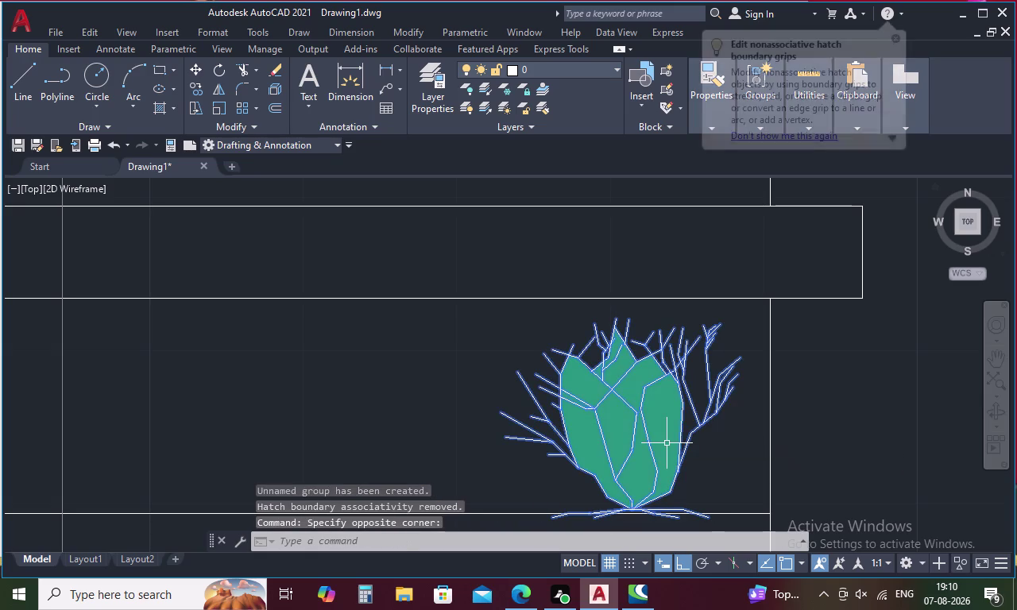
right_click(667, 443)
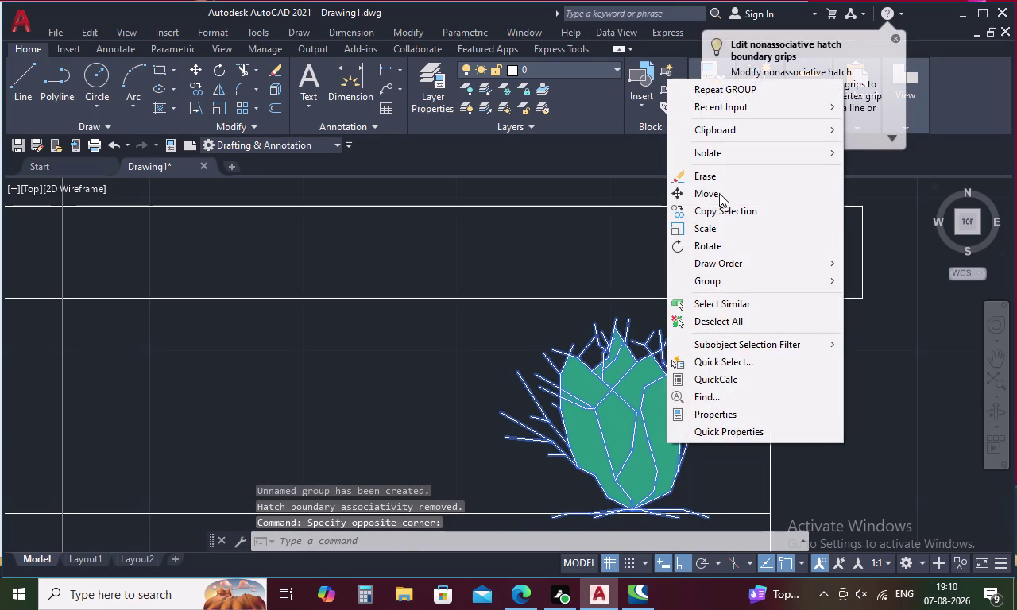
click(723, 208)
click(635, 504)
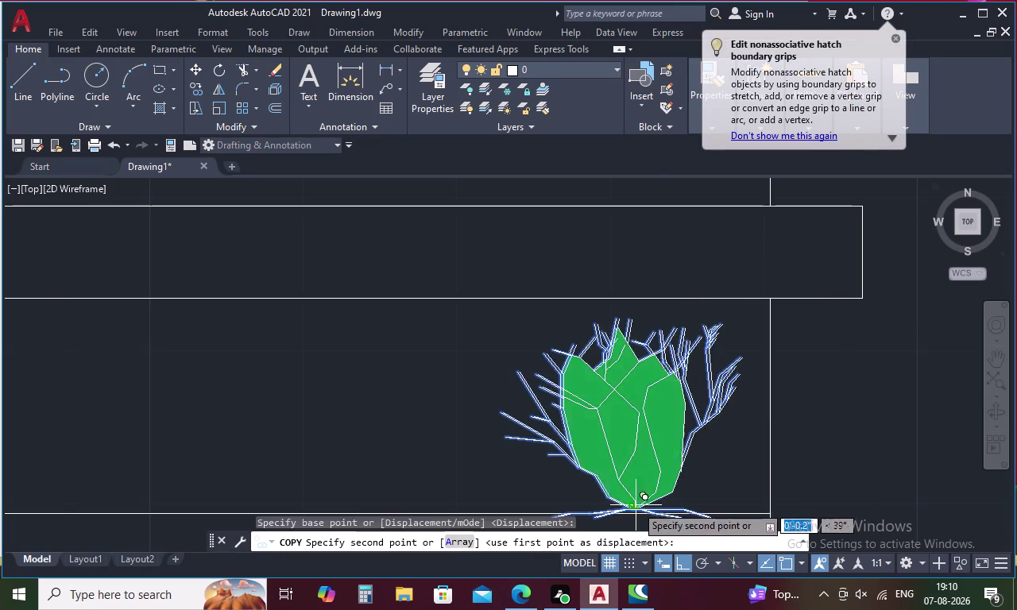
middle_drag(454, 491, 619, 399)
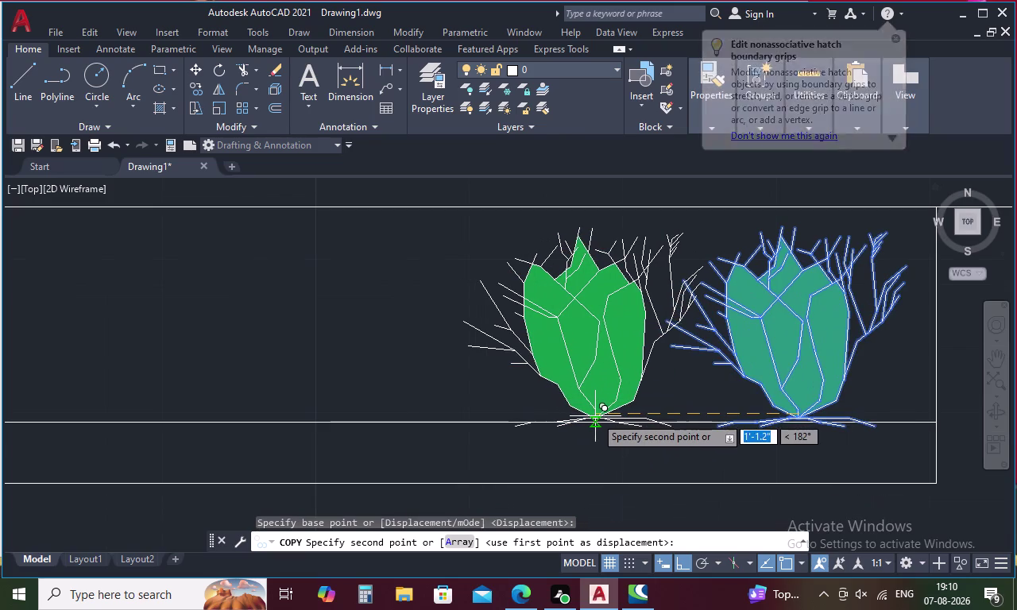
click(595, 416)
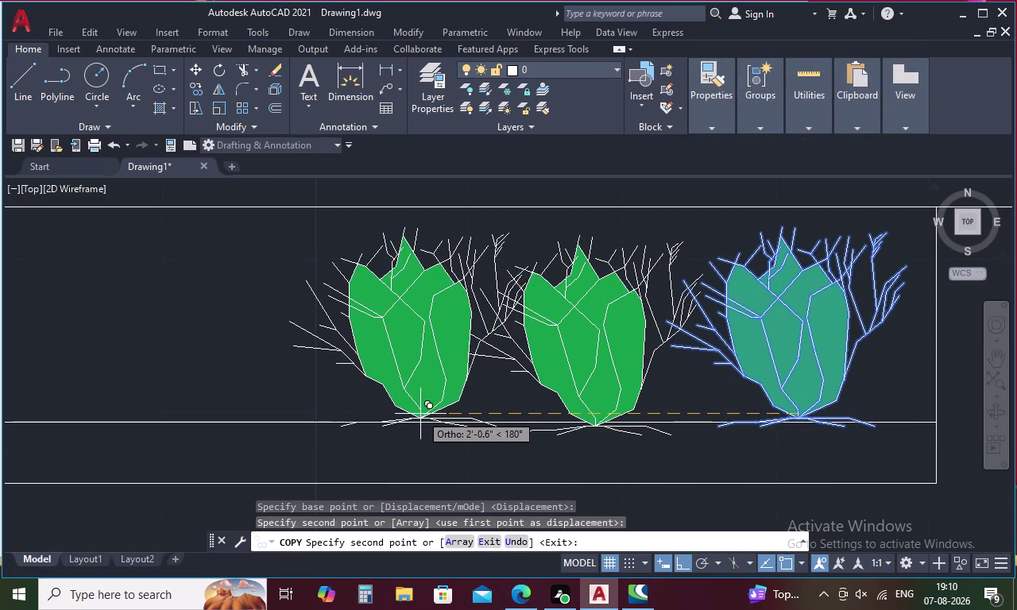
click(412, 414)
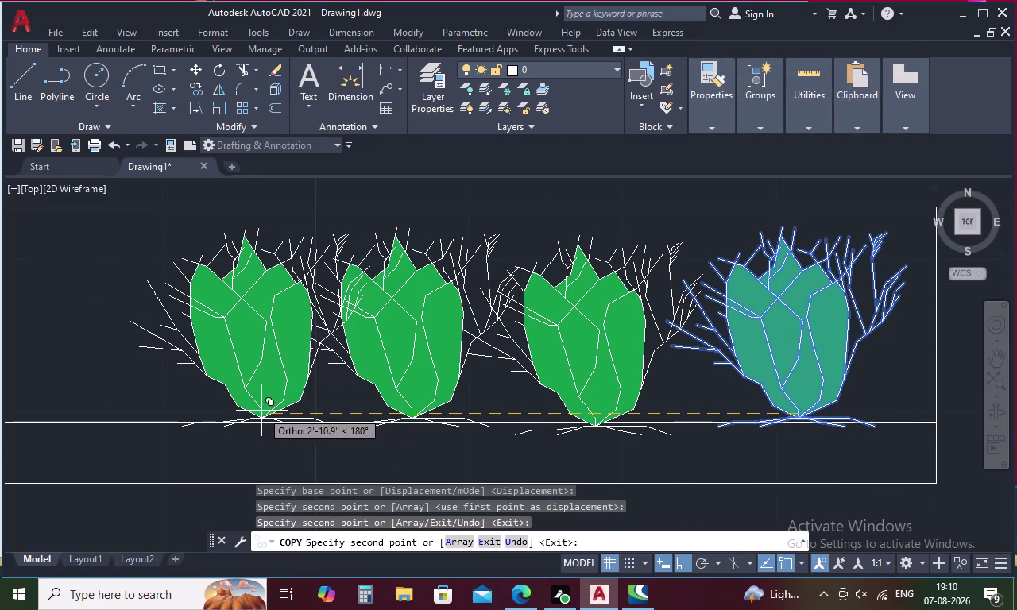
click(262, 410)
middle_drag(261, 408, 571, 407)
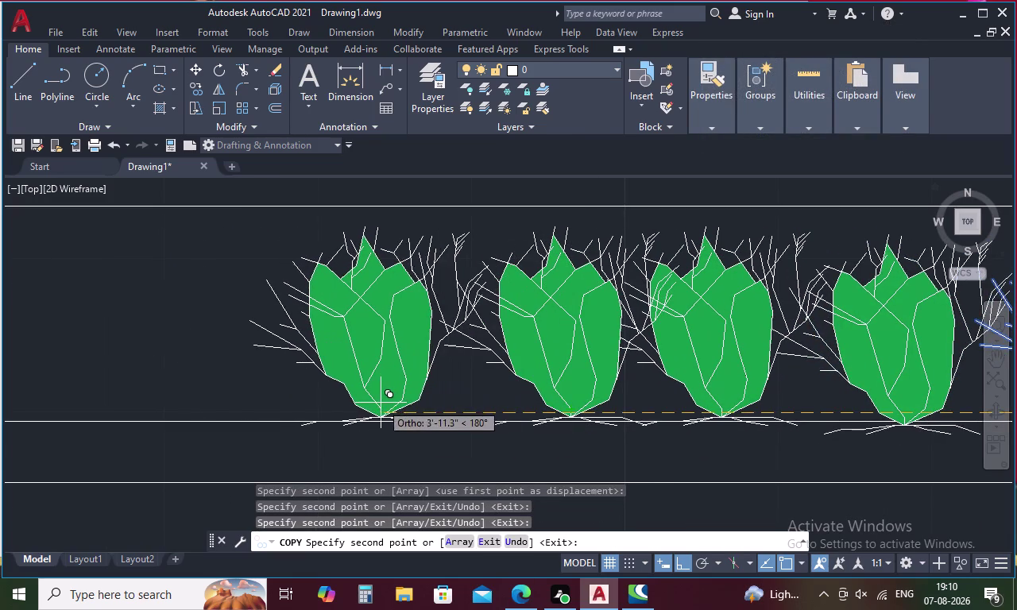
click(375, 403)
middle_drag(379, 403, 633, 419)
click(480, 423)
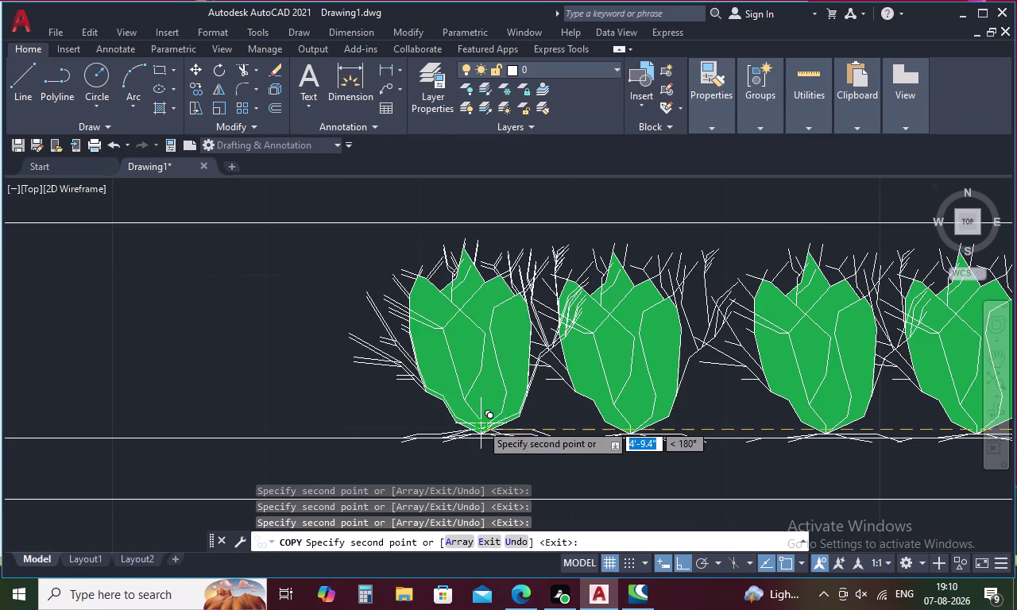
middle_drag(481, 423, 733, 429)
click(556, 431)
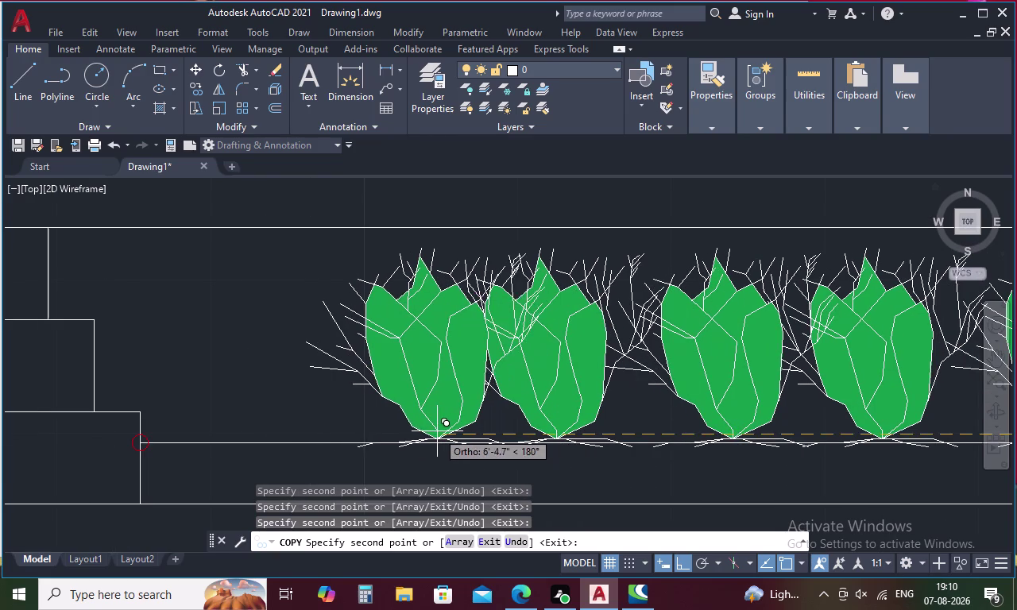
click(395, 426)
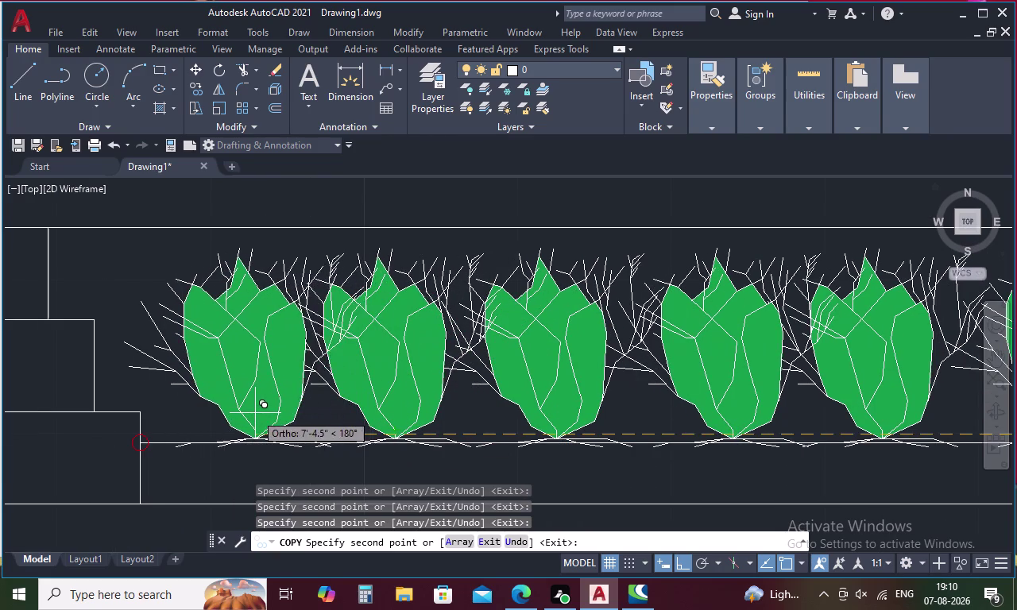
click(225, 408)
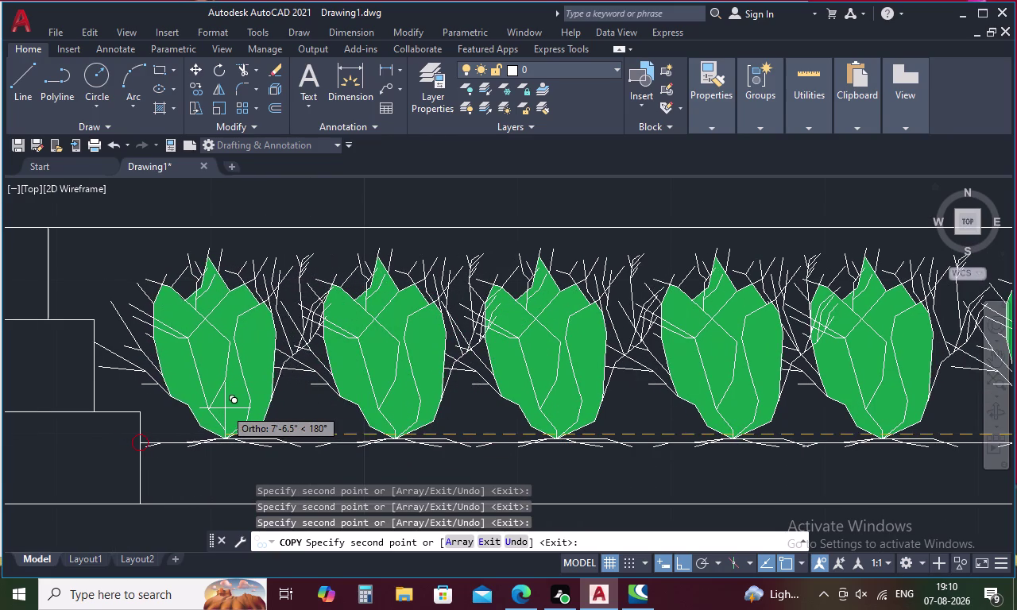
middle_drag(224, 409, 677, 439)
middle_drag(457, 454, 842, 421)
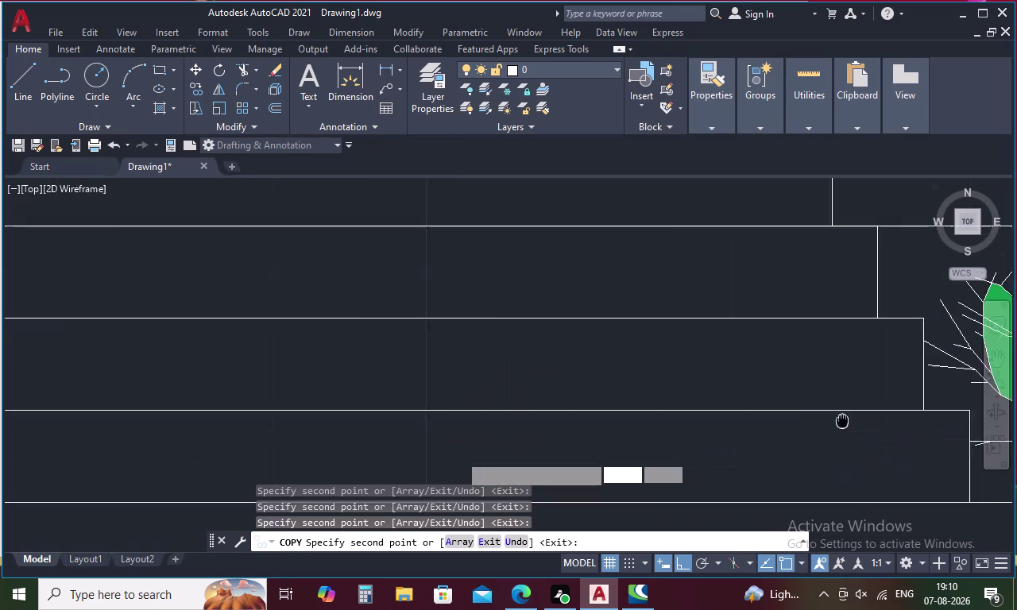
middle_drag(842, 421, 847, 419)
middle_drag(516, 429, 865, 430)
middle_drag(542, 421, 929, 416)
middle_drag(568, 424, 592, 427)
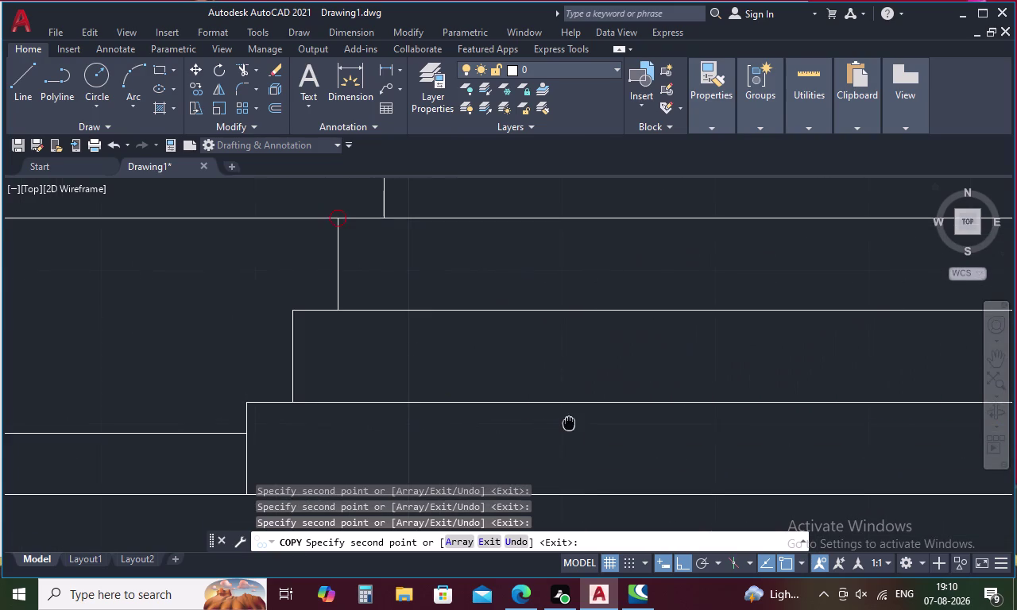
middle_drag(592, 428, 786, 431)
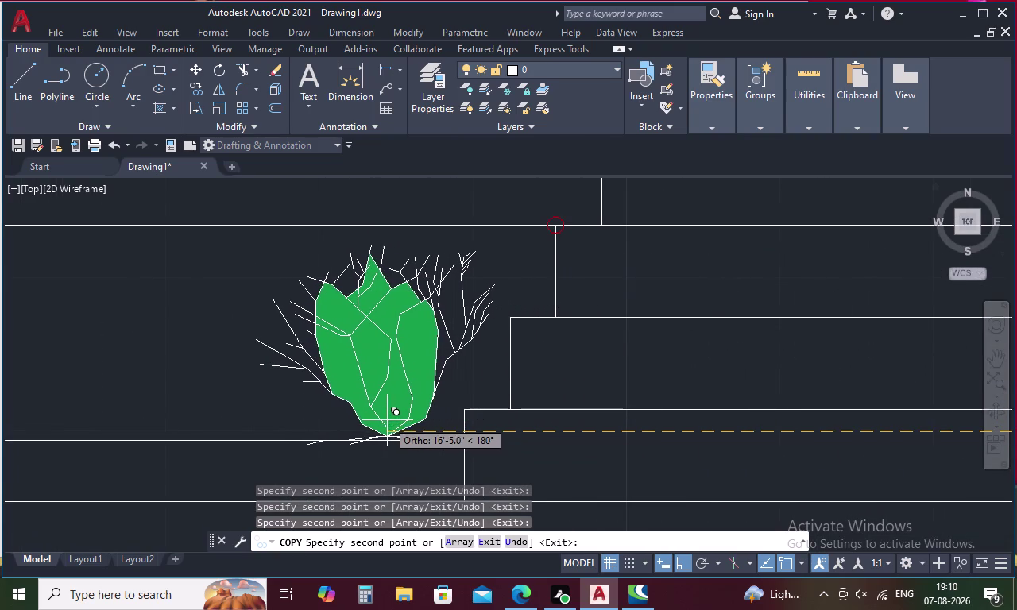
Place more shrub copies along the second planter bed, ending at its far end.
click(386, 420)
click(189, 398)
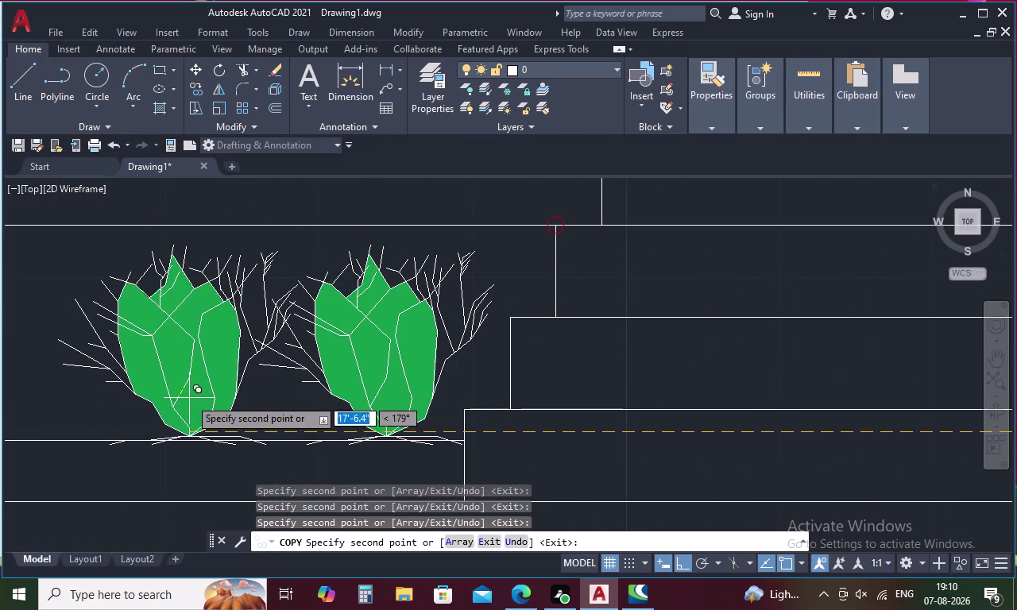
middle_drag(210, 402, 691, 432)
click(452, 445)
middle_drag(452, 444, 796, 446)
click(596, 456)
middle_drag(598, 456, 840, 439)
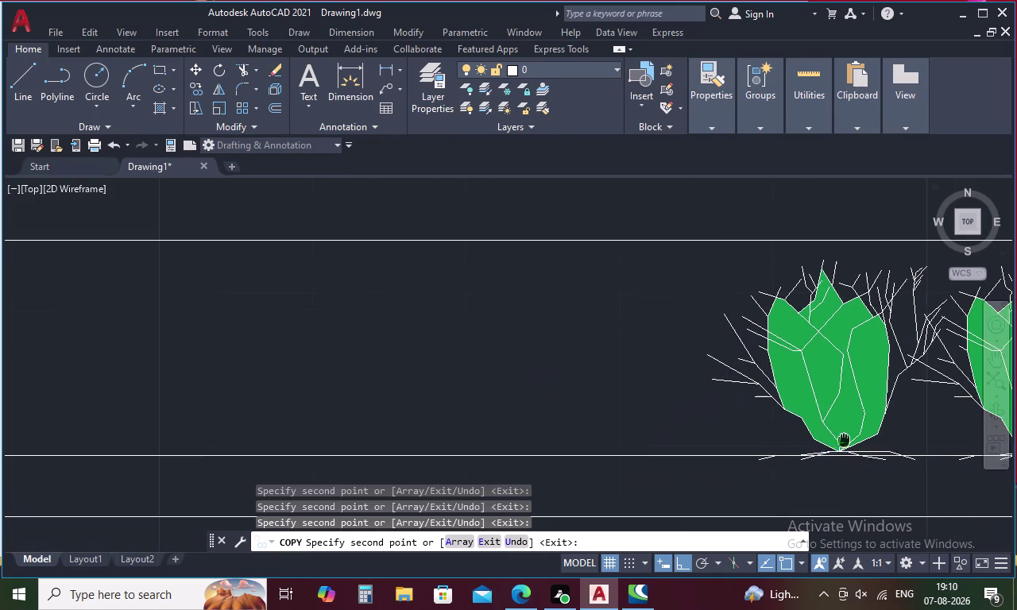
click(646, 451)
middle_drag(650, 452, 885, 451)
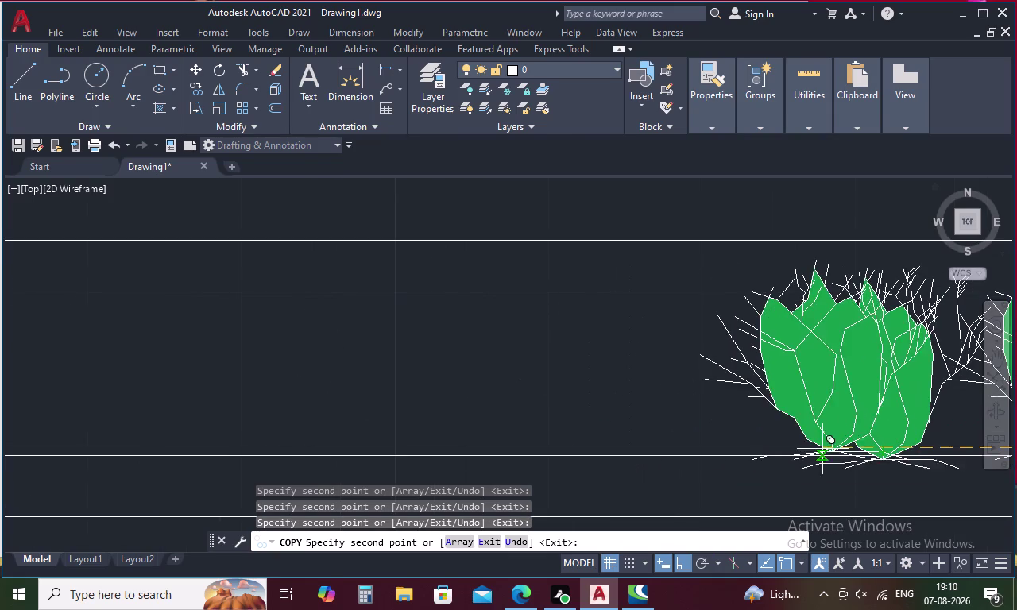
click(712, 452)
middle_drag(712, 453, 947, 445)
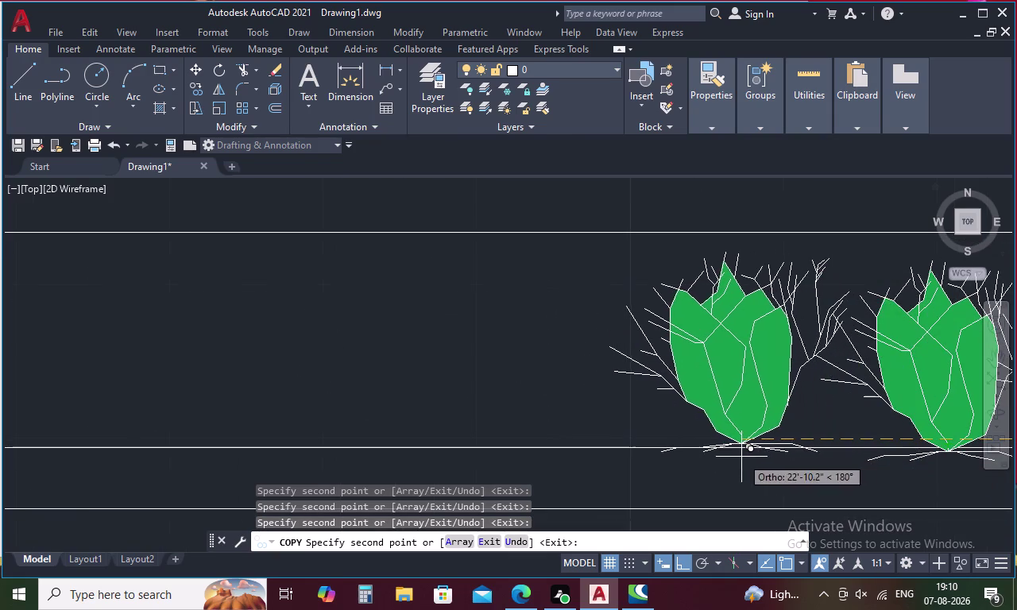
click(741, 457)
middle_drag(745, 459, 940, 457)
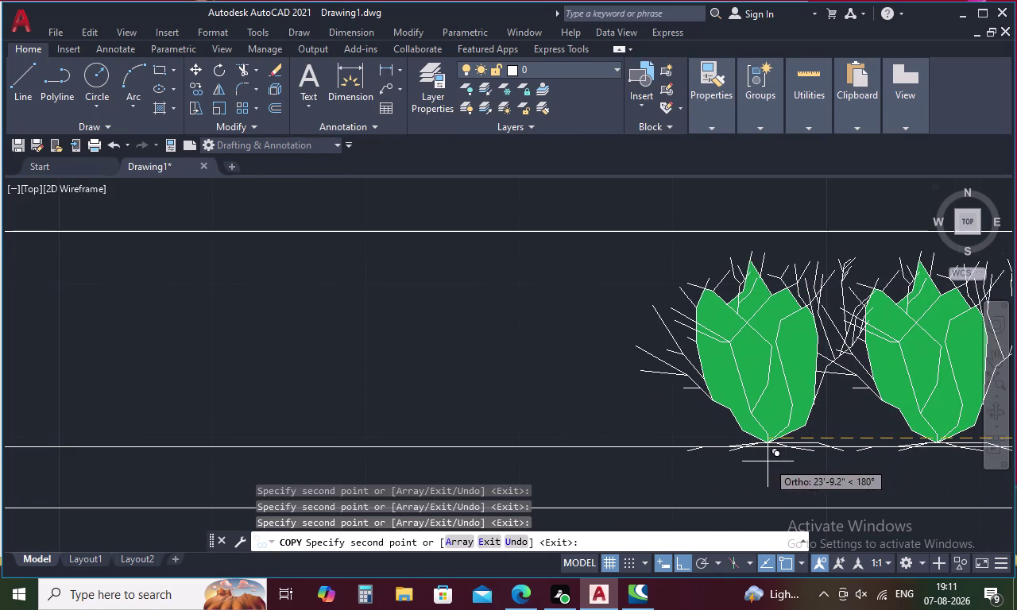
click(767, 462)
middle_drag(767, 461, 969, 446)
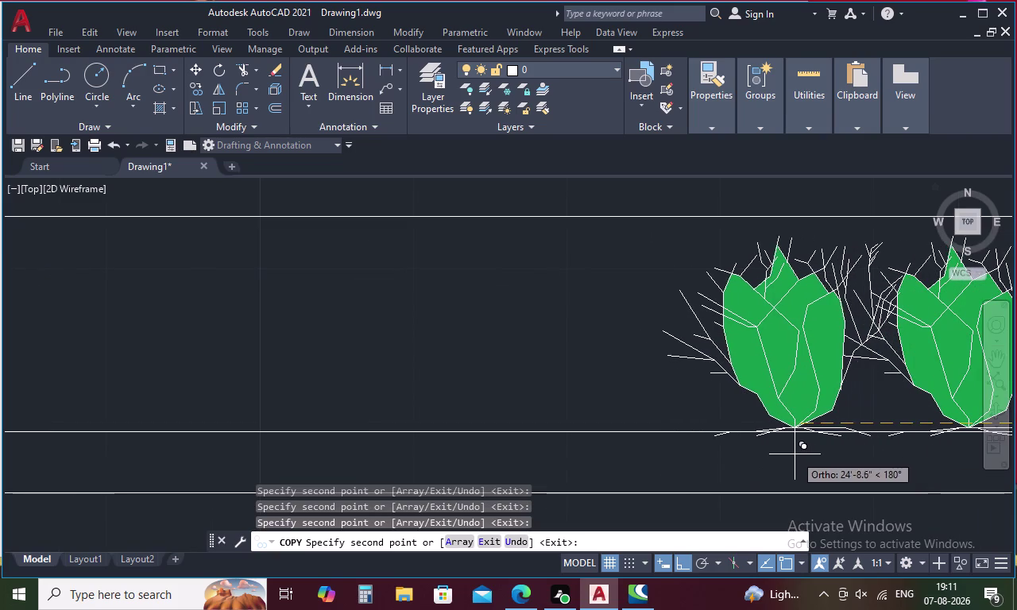
click(794, 455)
middle_drag(795, 454, 1013, 447)
click(850, 465)
middle_drag(850, 465, 869, 466)
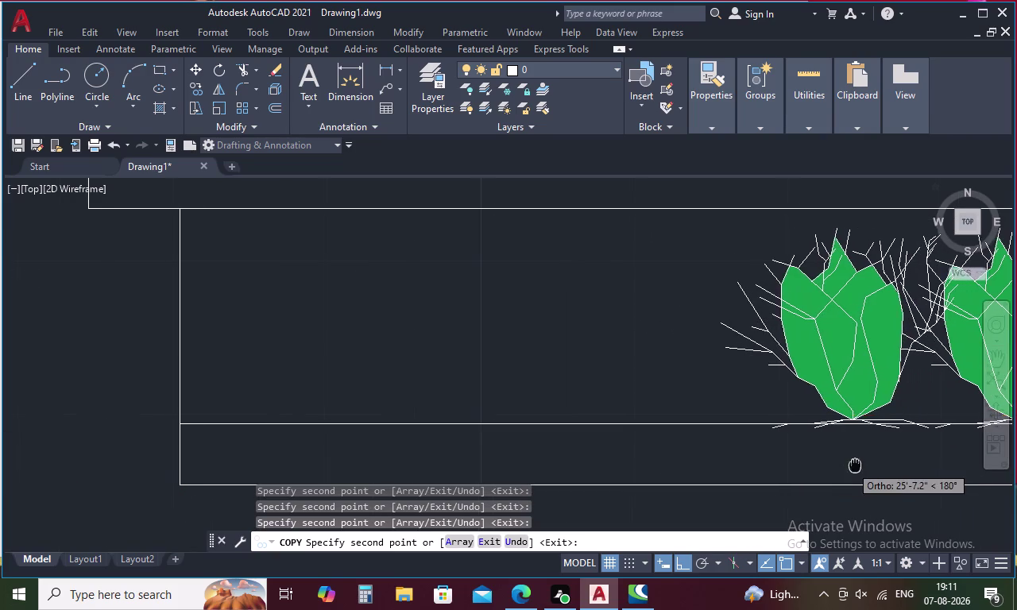
middle_drag(869, 466, 1016, 458)
click(878, 474)
middle_drag(877, 473, 988, 457)
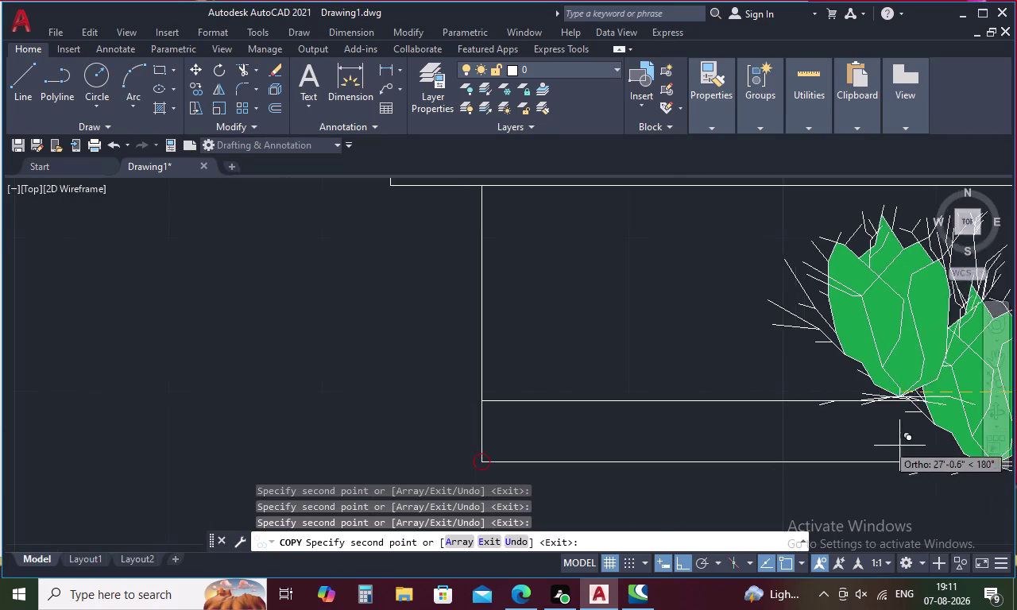
click(813, 427)
middle_drag(814, 425, 939, 427)
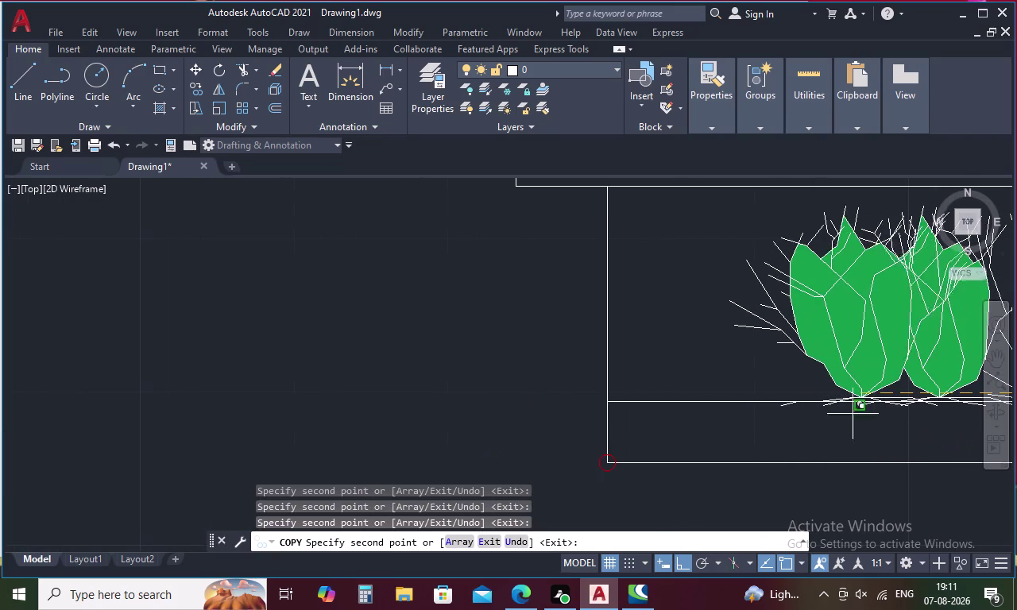
click(741, 410)
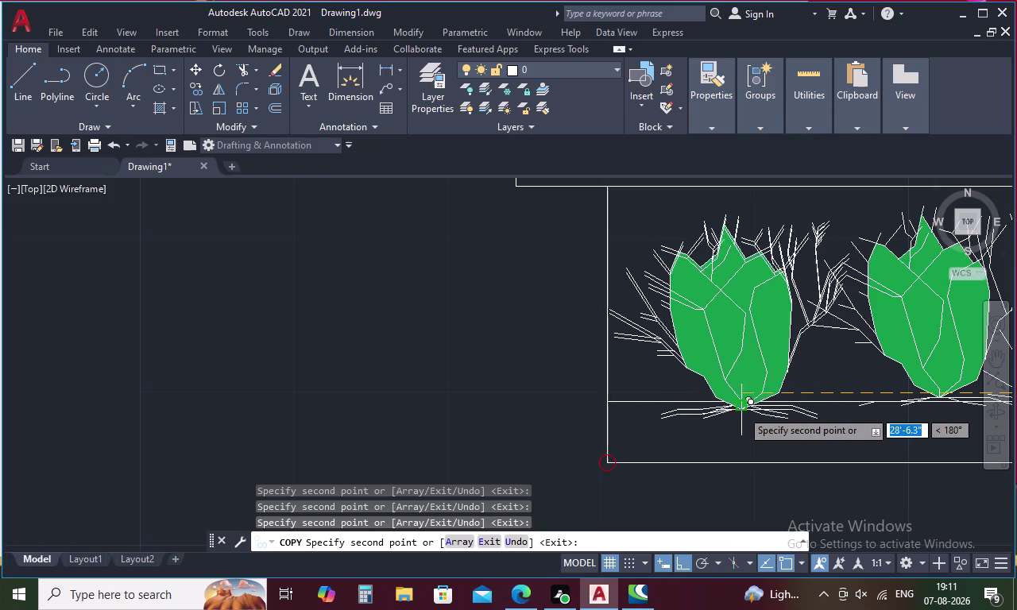
scroll(down, 3)
key(Escape)
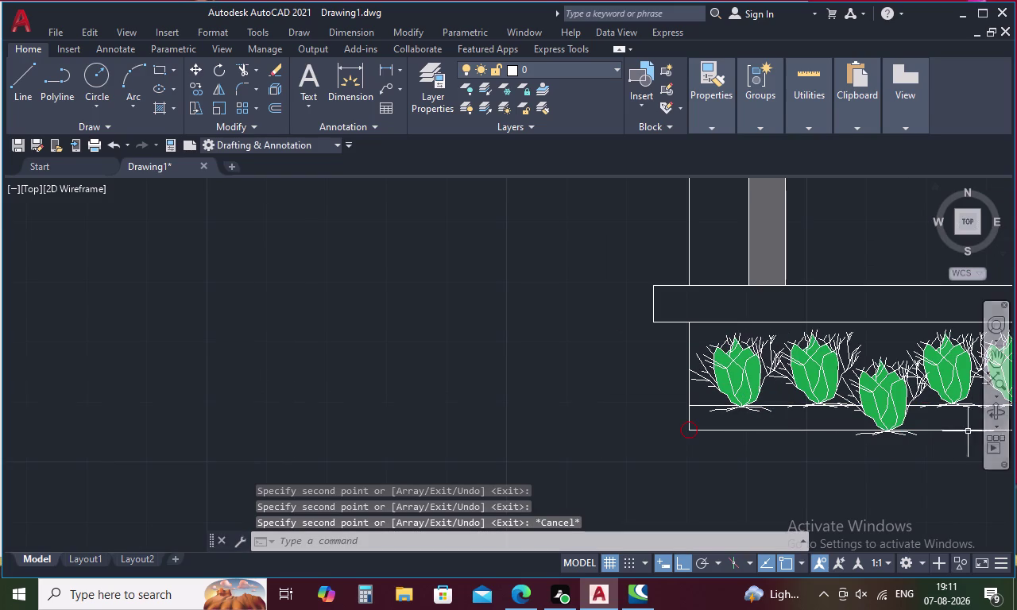
Move the misaligned shrub onto the planter line and view both planter beds.
click(902, 414)
right_click(902, 414)
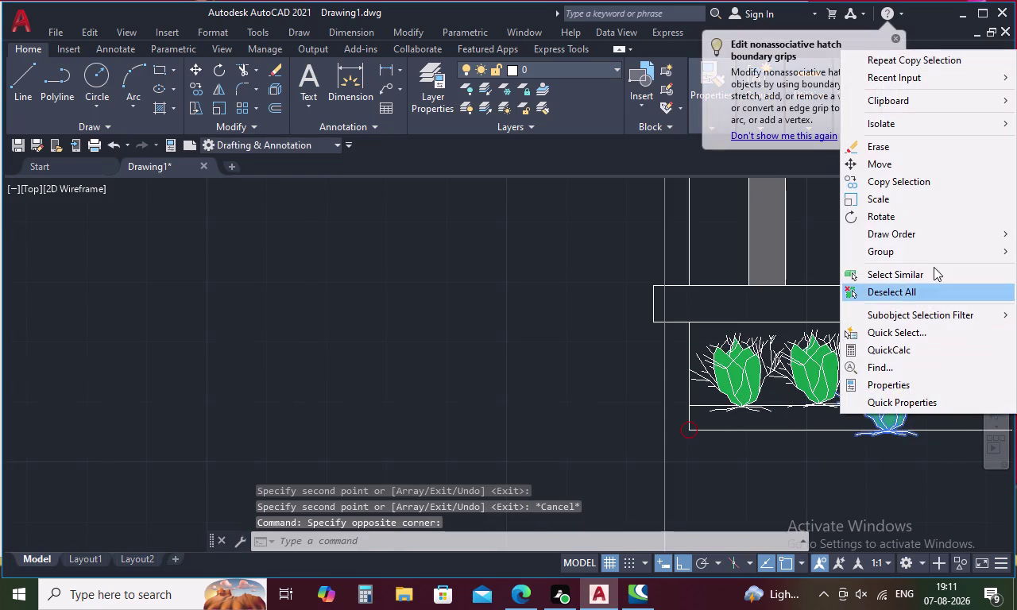
click(921, 162)
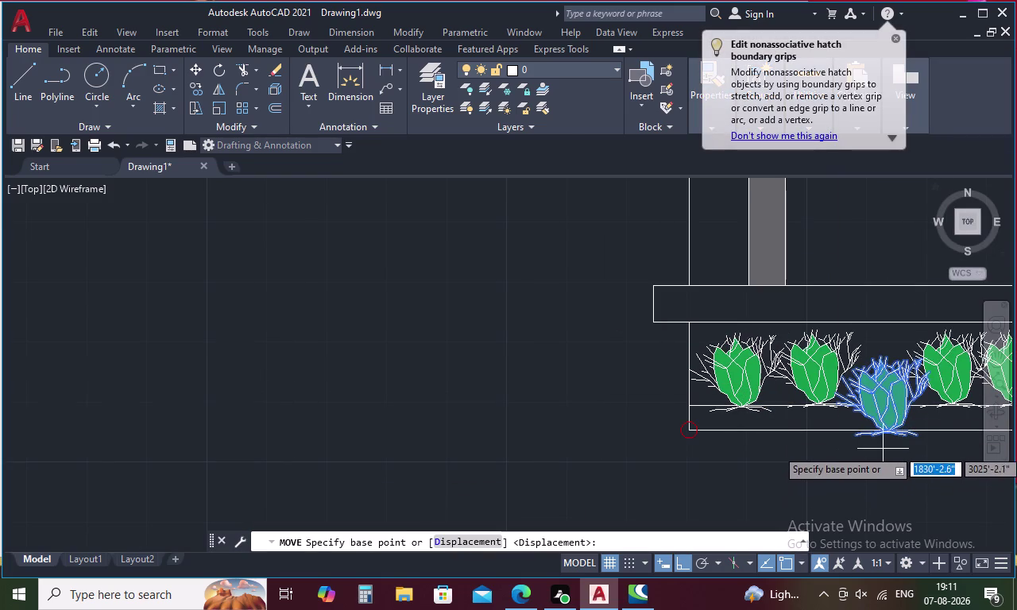
click(887, 430)
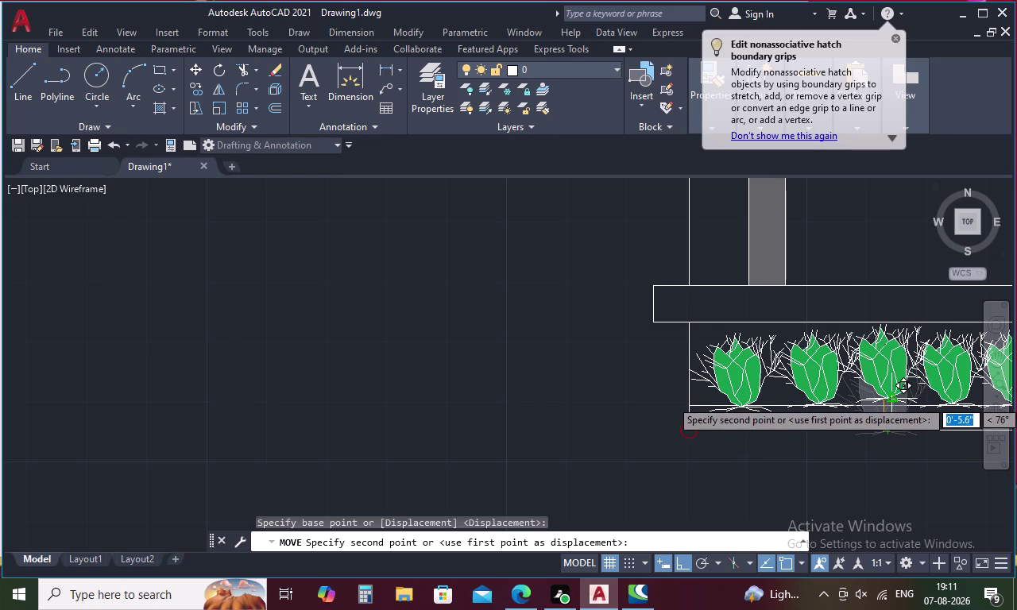
scroll(up, 3)
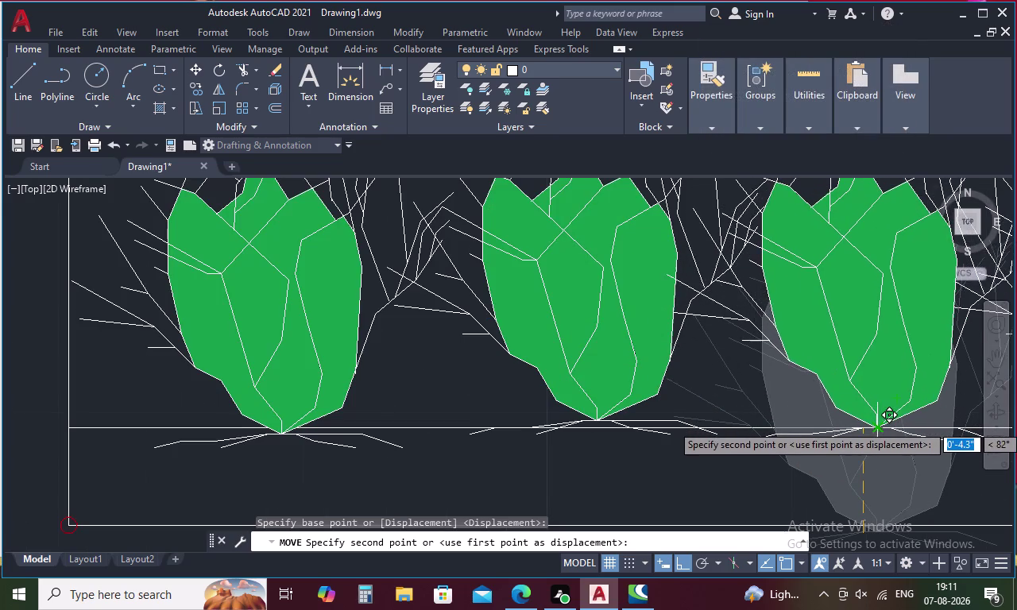
click(873, 425)
key(Escape)
scroll(down, 3)
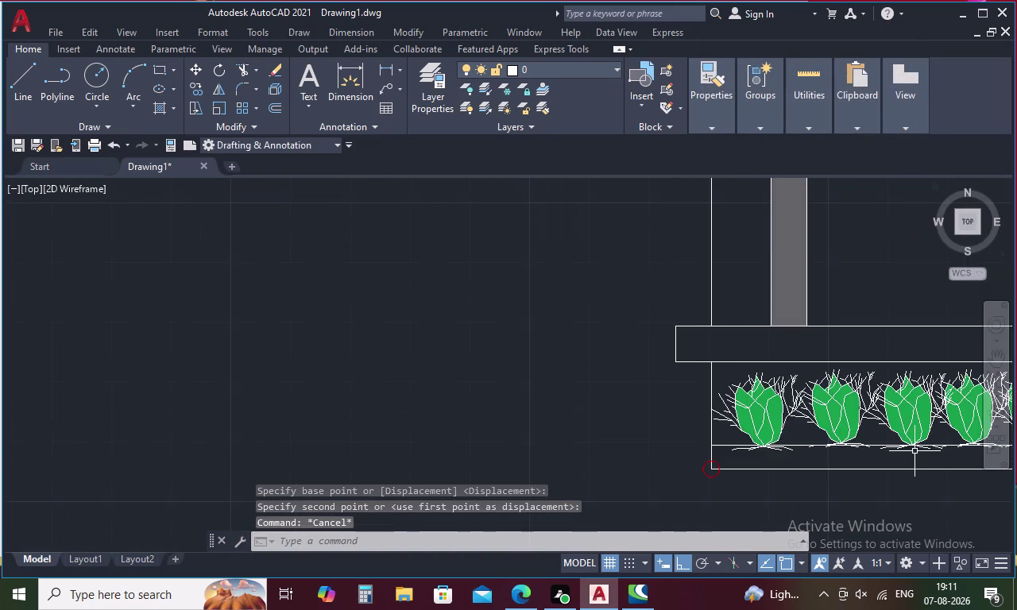
middle_drag(914, 451, 339, 351)
scroll(down, 3)
middle_drag(521, 383, 434, 405)
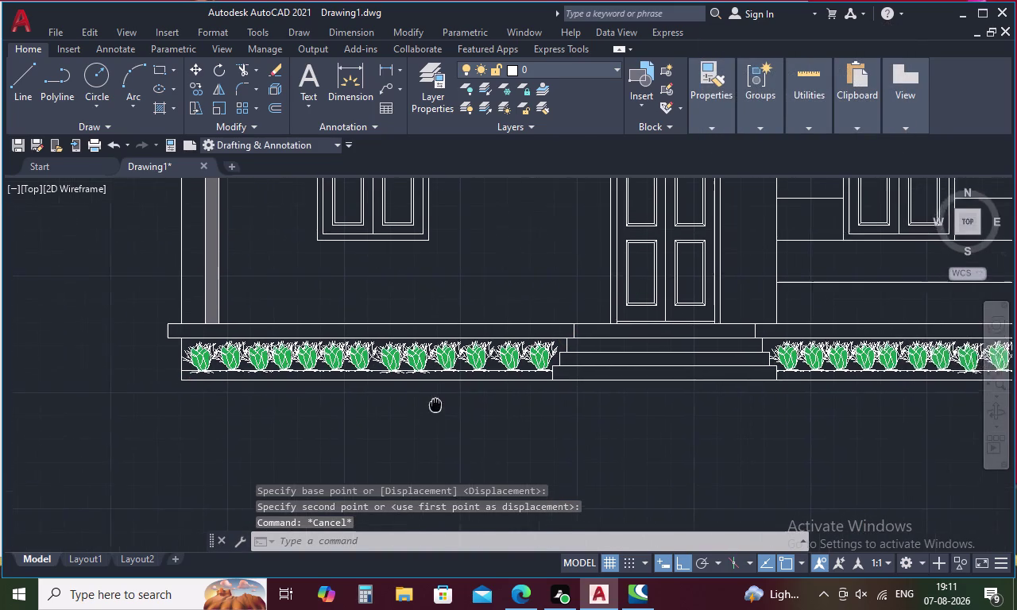
middle_drag(434, 405, 390, 411)
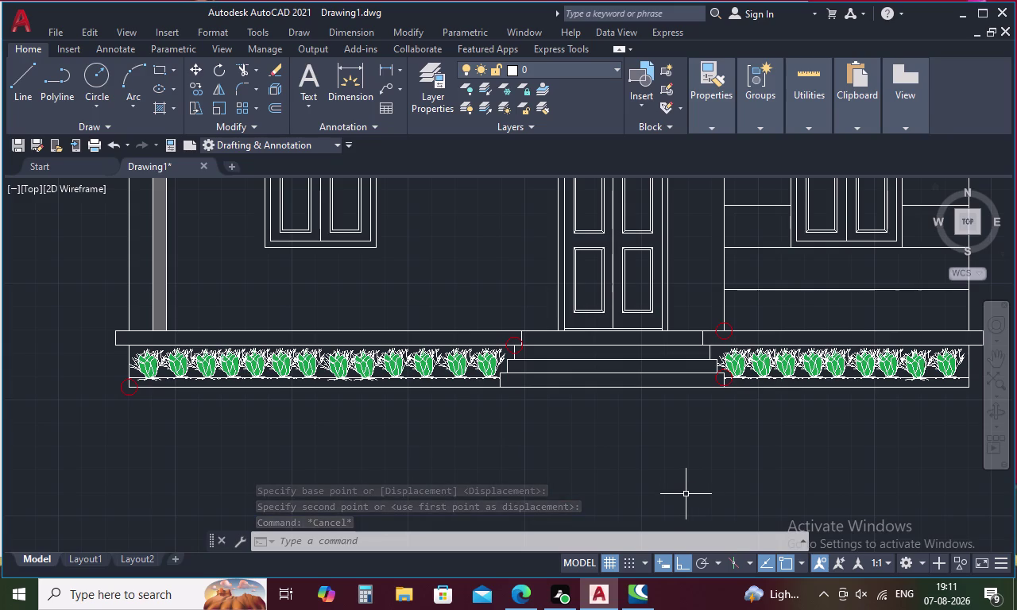
Start a light grey hatch and try filling the gaps around the shrubs.
text(H)
key(space)
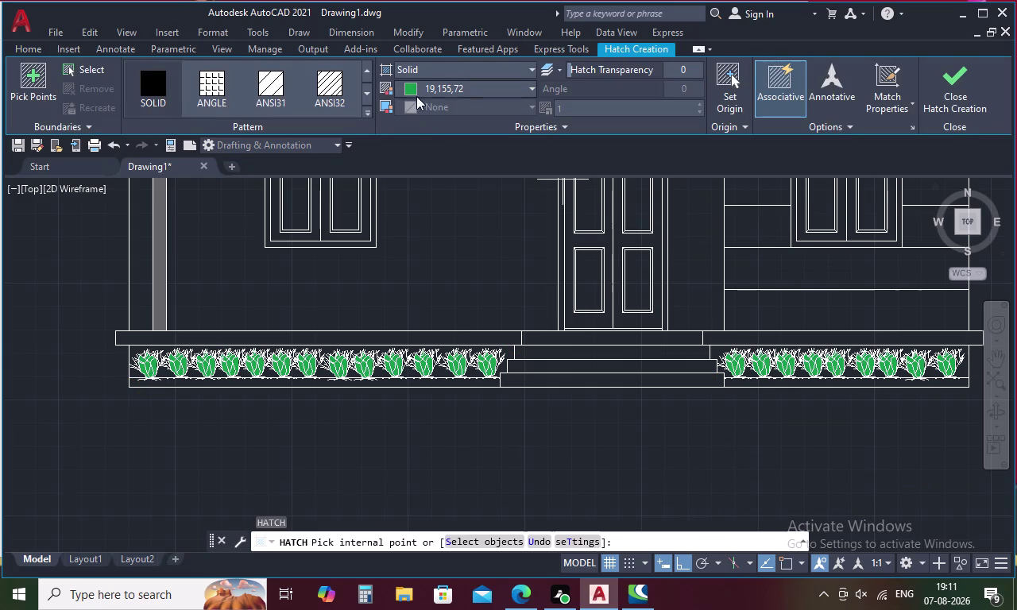
click(531, 105)
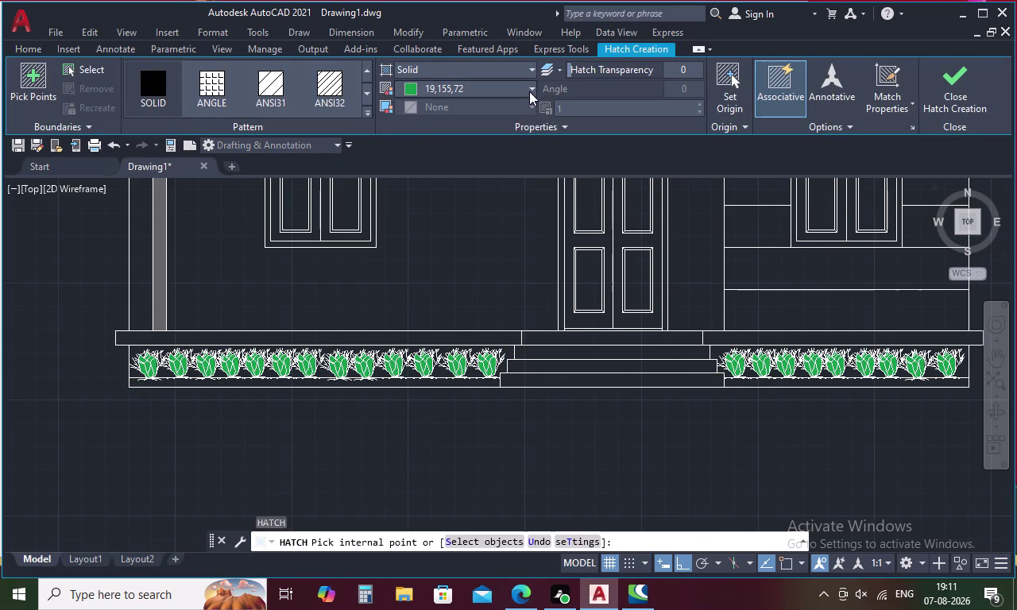
click(530, 91)
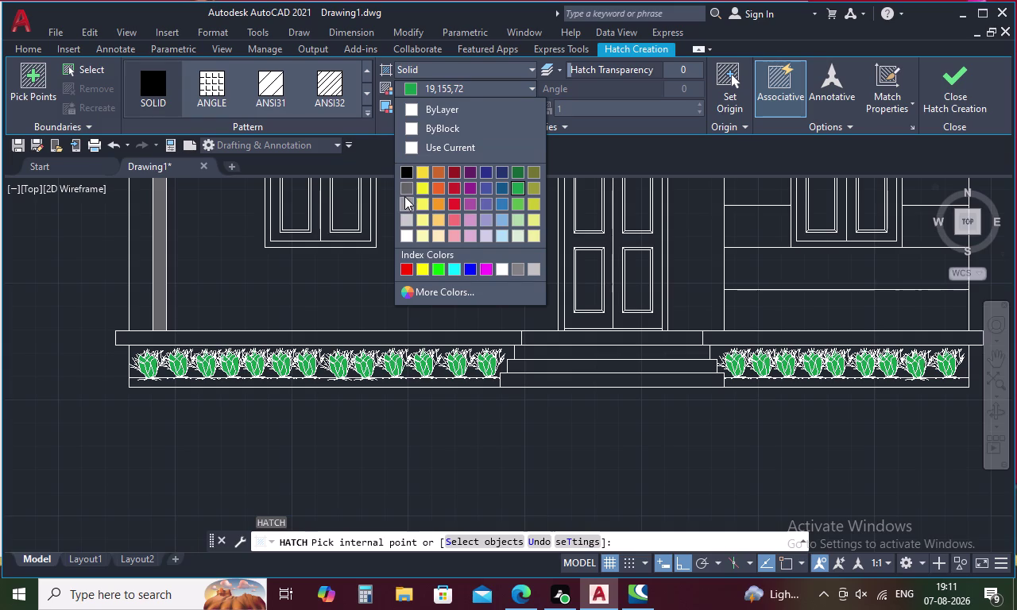
click(405, 196)
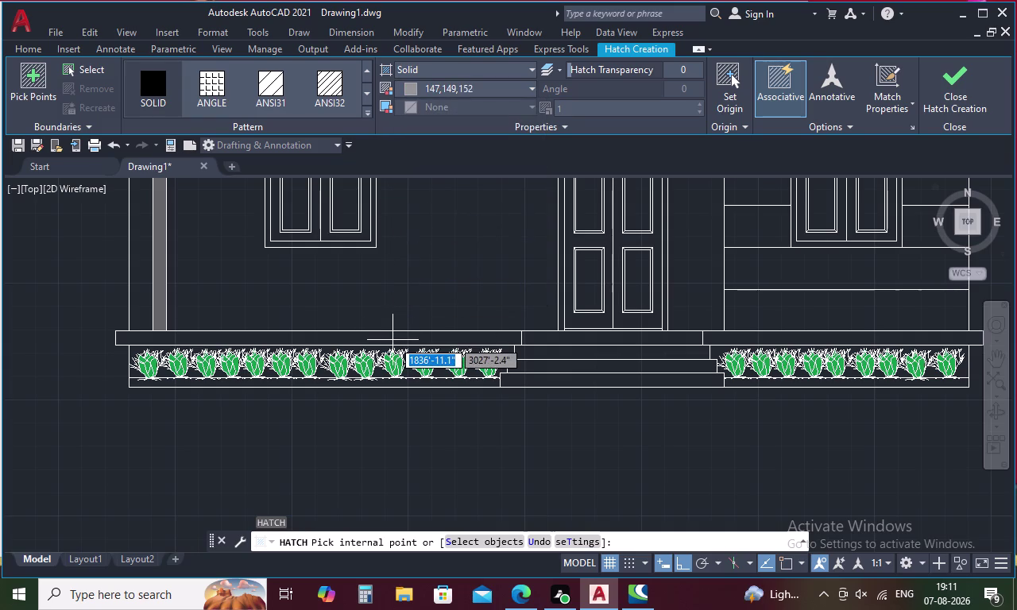
click(524, 89)
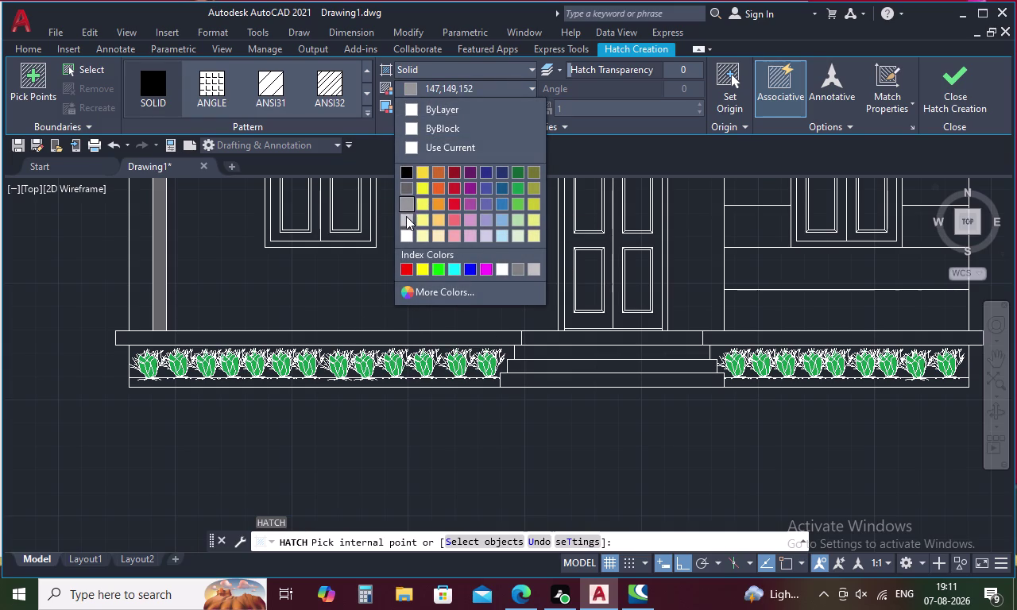
click(406, 216)
scroll(up, 3)
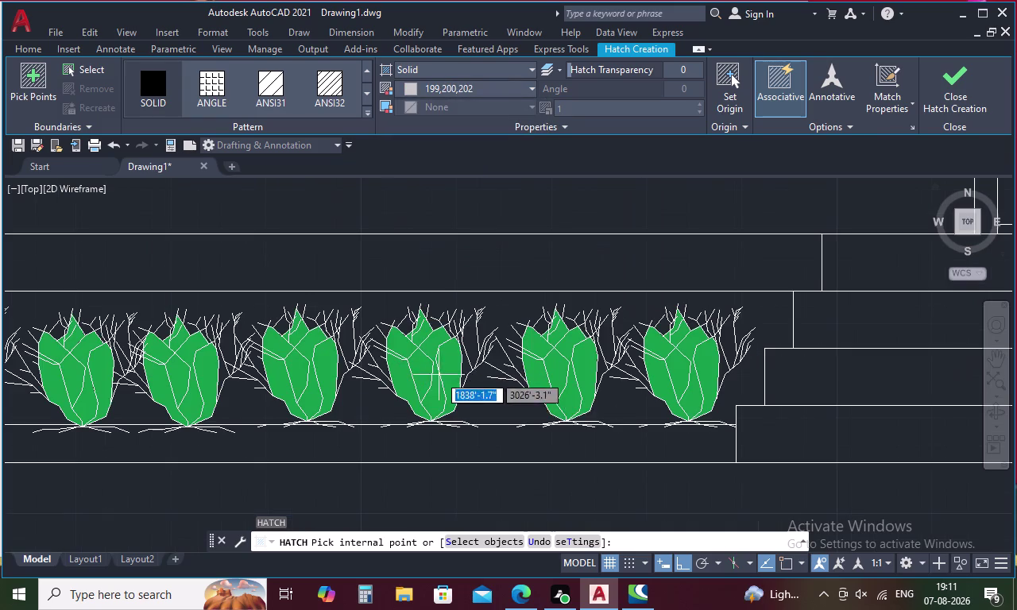
click(493, 398)
click(378, 402)
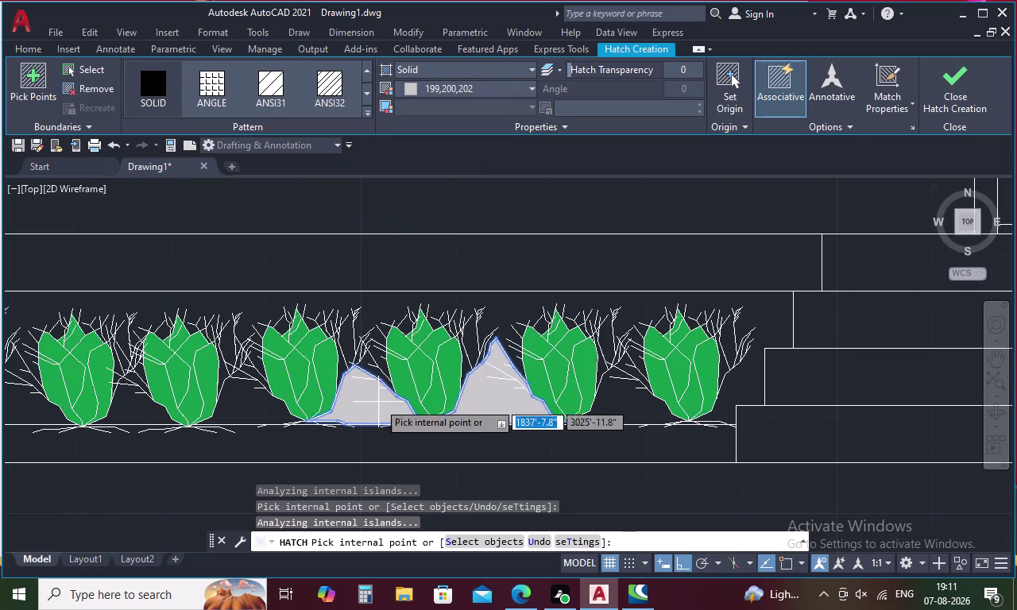
click(371, 307)
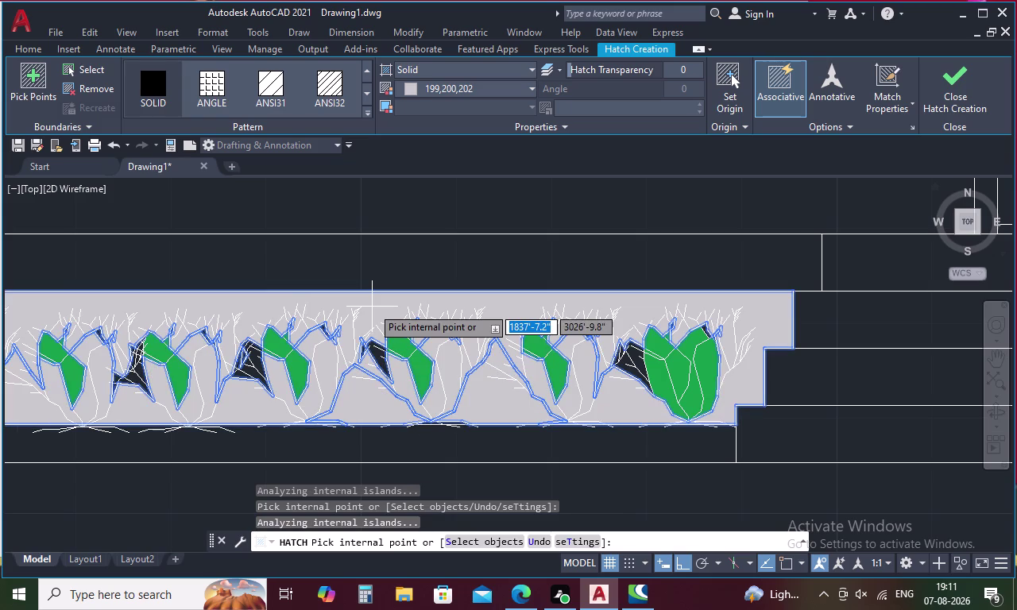
Undo the trial grey fills and view the whole elevation.
key(ctrl+z)
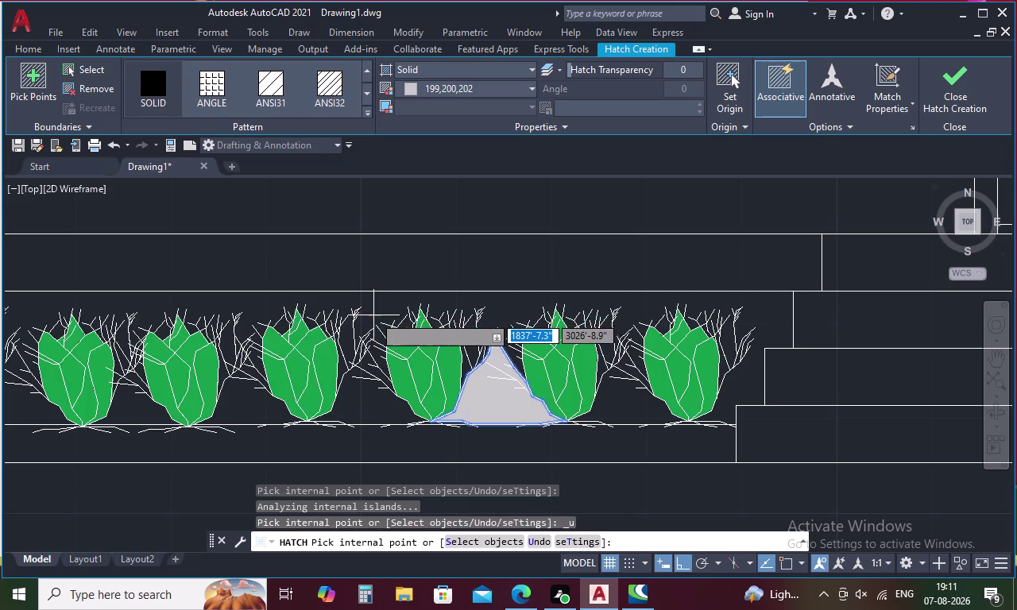
scroll(down, 3)
key(ctrl+z)
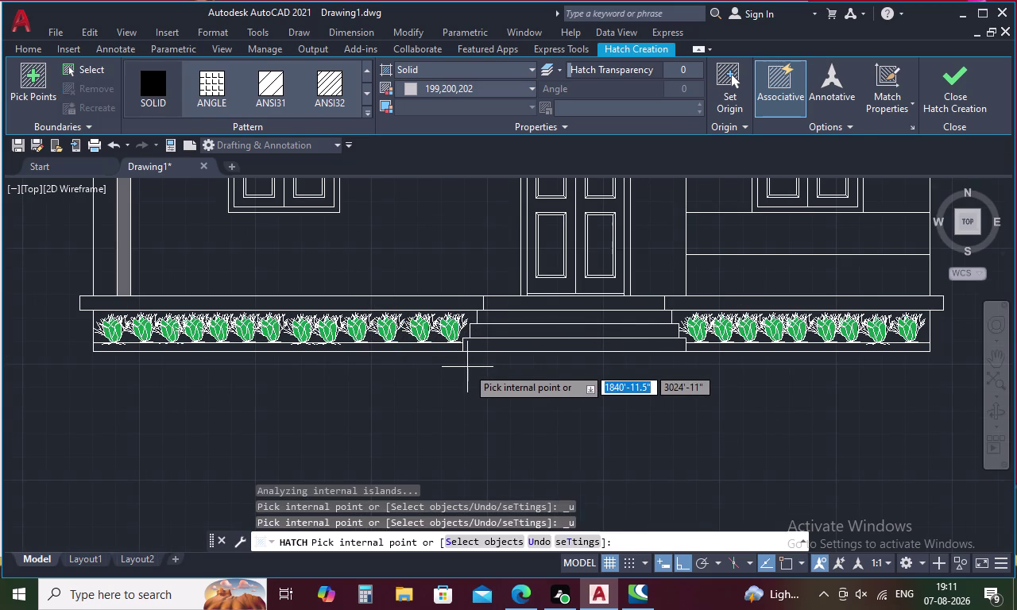
scroll(down, 3)
middle_drag(514, 365, 374, 369)
scroll(down, 3)
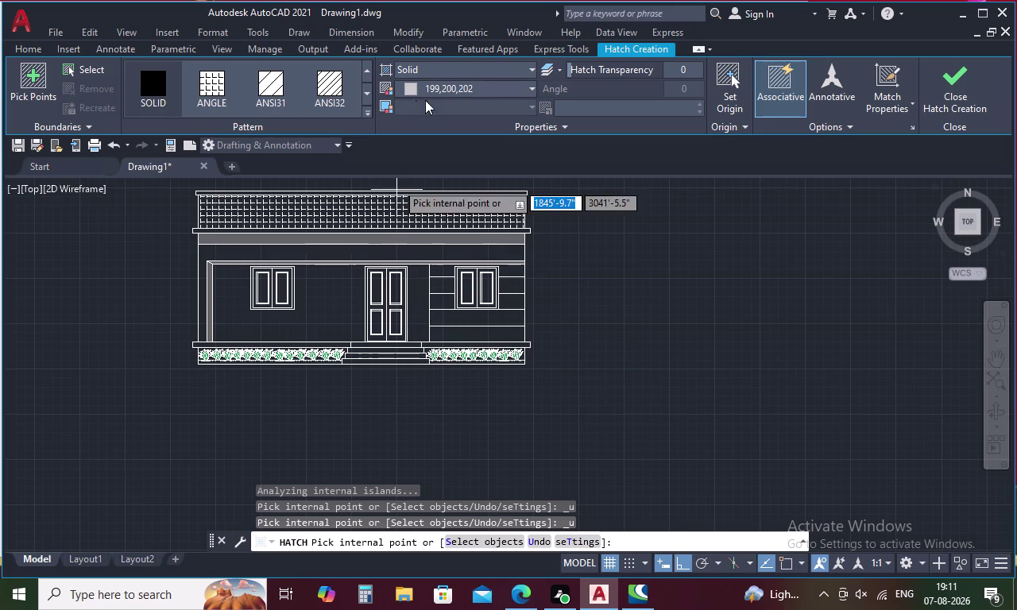
Choose pale yellow as the hatch colour.
click(531, 84)
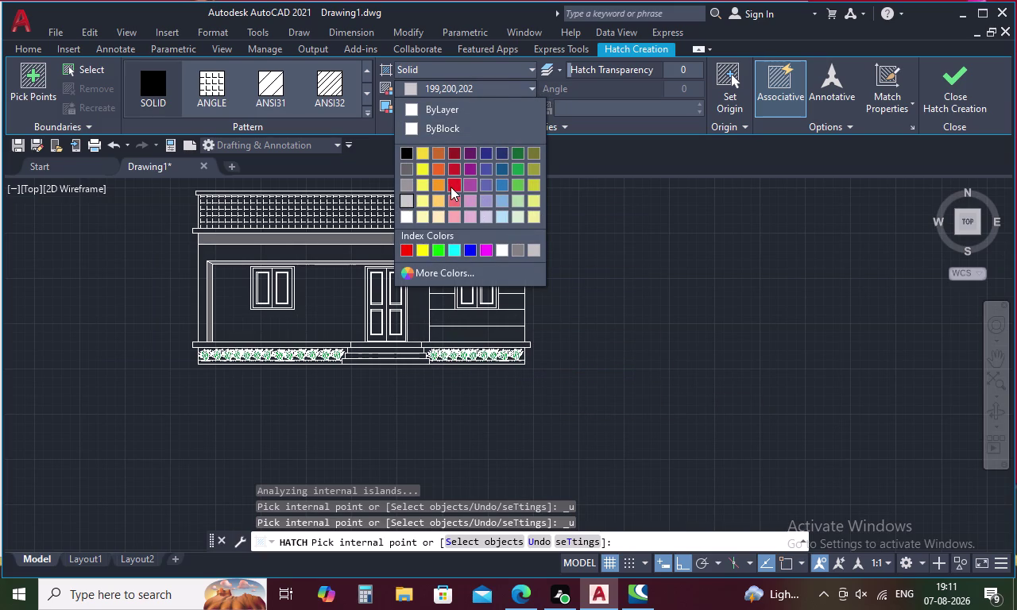
scroll(down, 3)
scroll(up, 3)
scroll(down, 3)
scroll(up, 3)
scroll(down, 3)
click(421, 200)
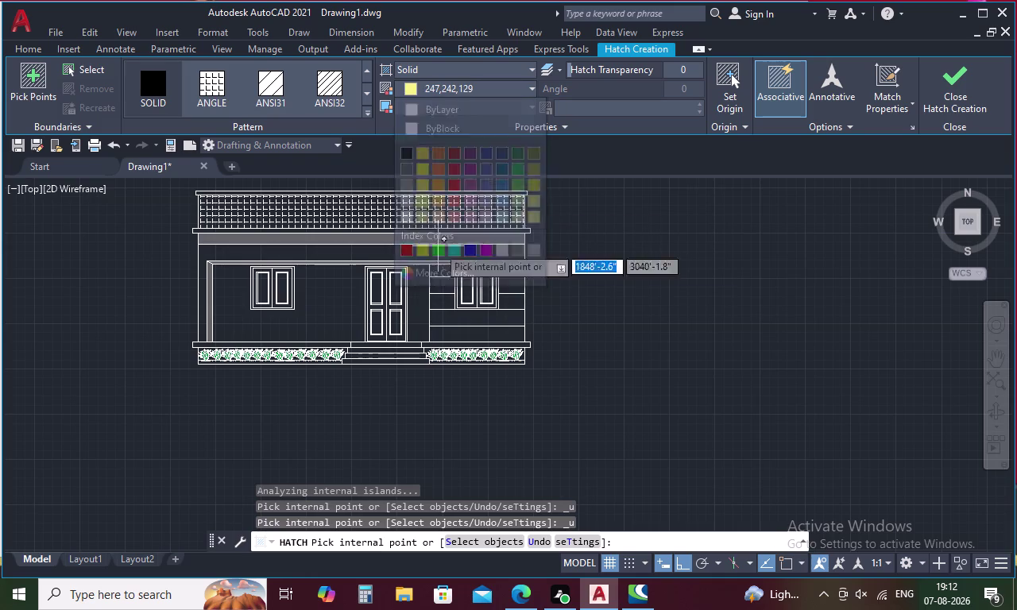
Pick pale yellow fills inside the window frames, then cancel the hatch.
scroll(up, 3)
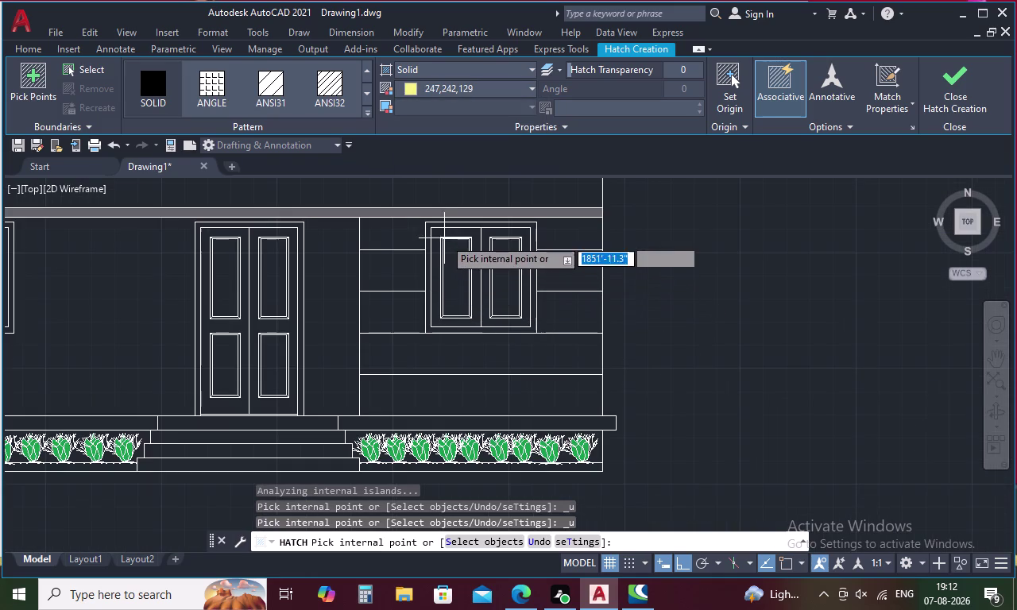
click(434, 244)
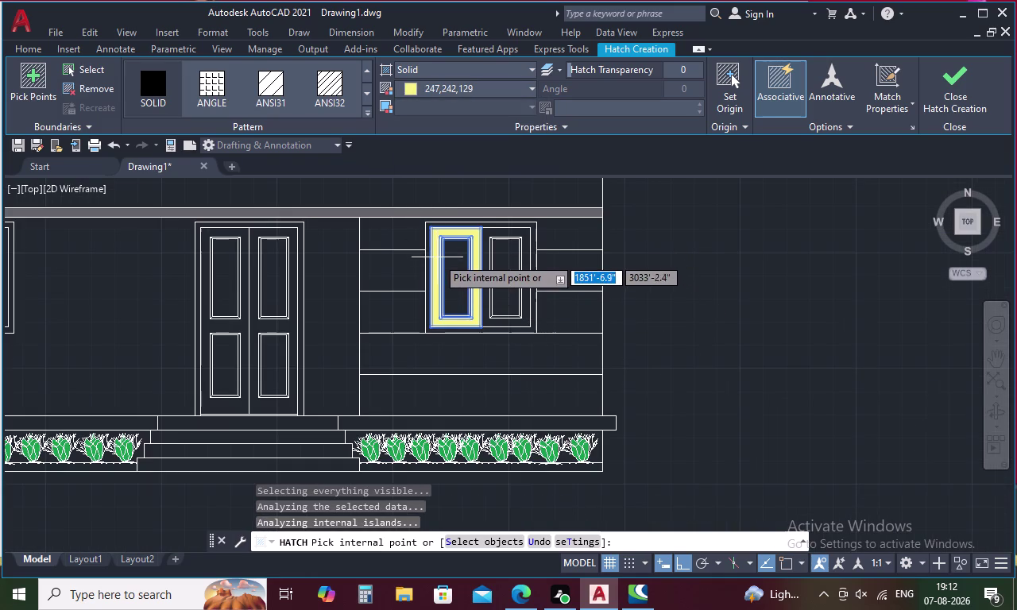
scroll(up, 3)
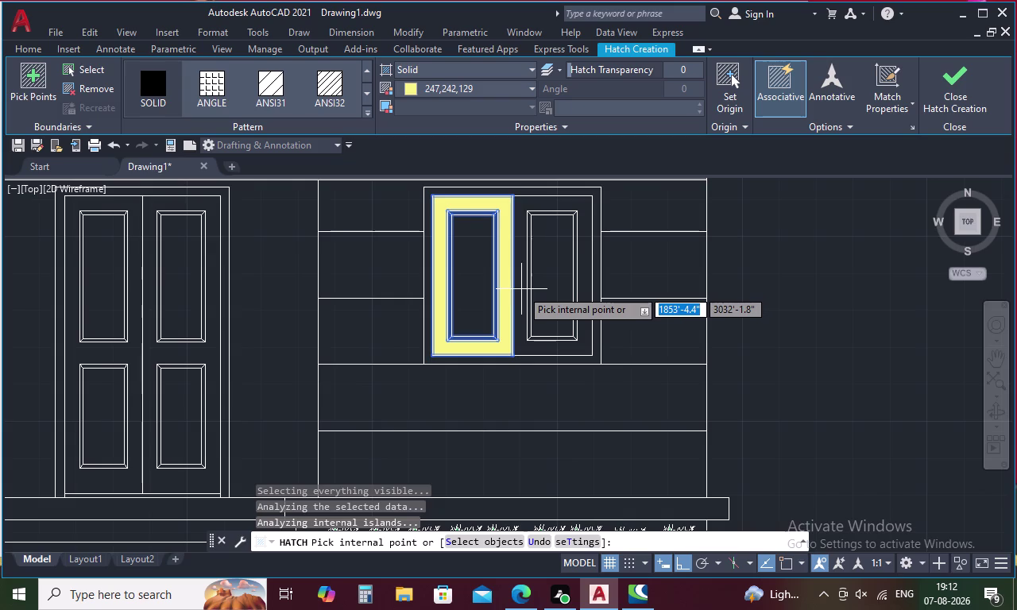
scroll(up, 3)
scroll(up, 3)
scroll(down, 3)
scroll(down, 3)
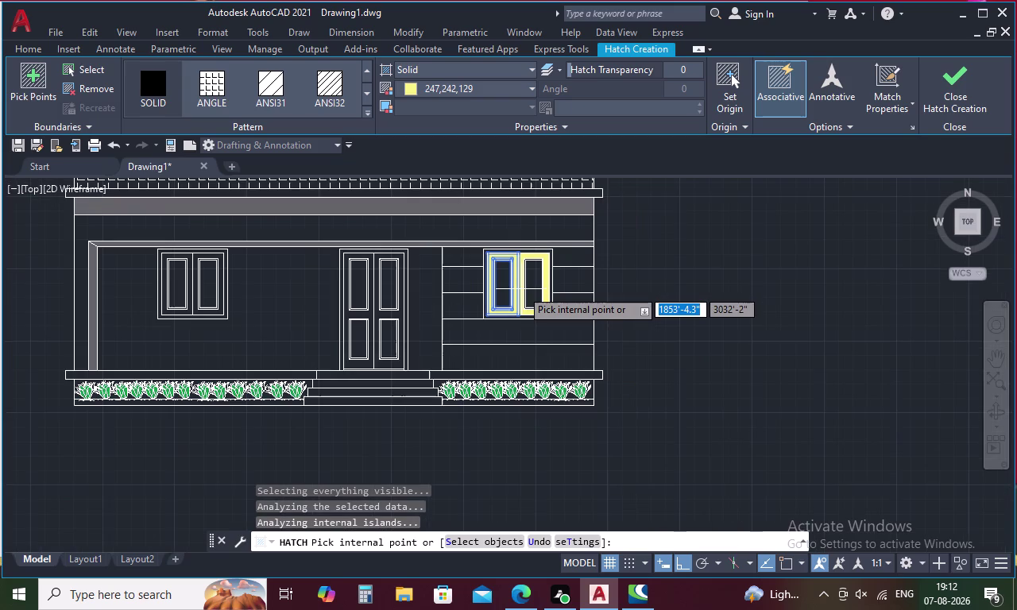
scroll(up, 3)
click(521, 289)
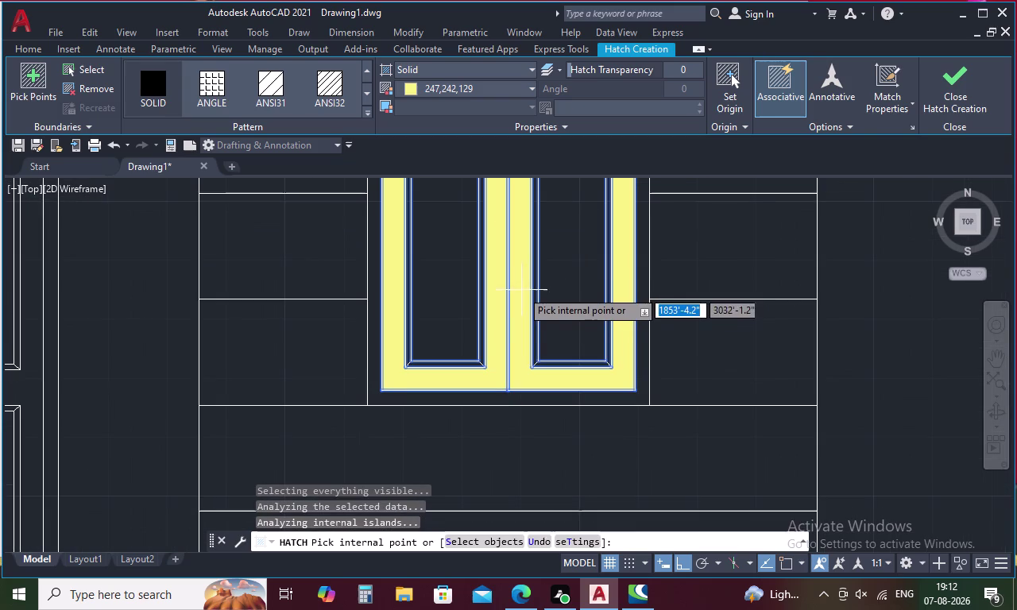
key(Escape)
Fill the left window frame and door frame sections with pale yellow solid hatch.
scroll(down, 3)
middle_drag(429, 320, 522, 319)
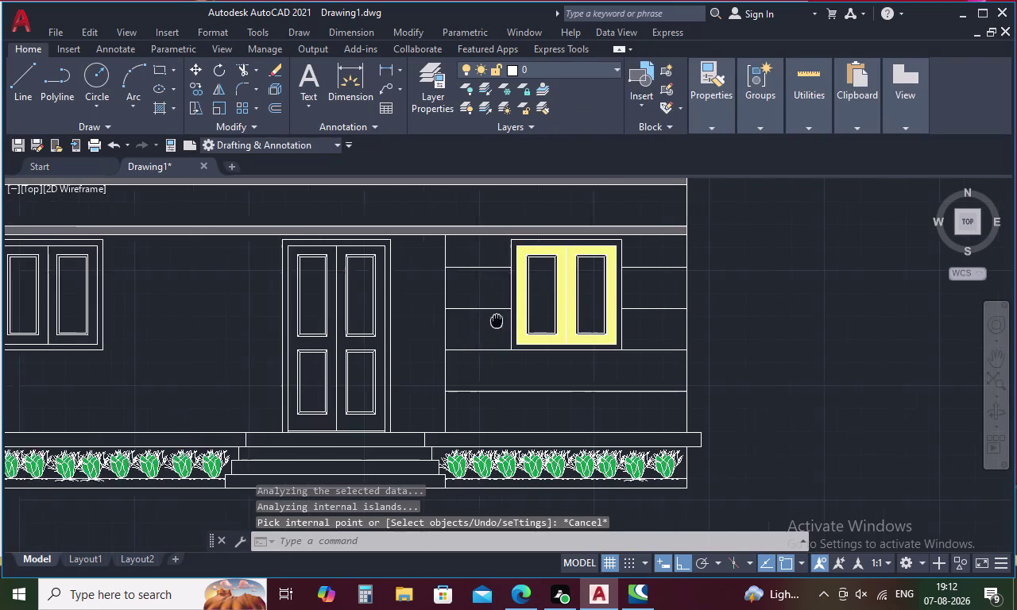
middle_drag(522, 320, 808, 323)
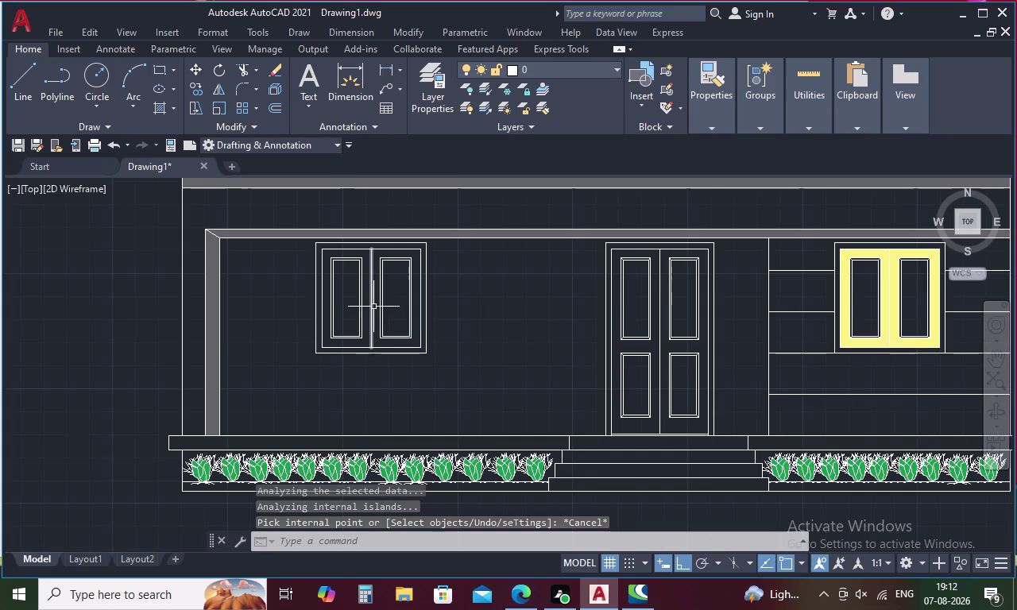
key(space)
scroll(up, 3)
click(375, 305)
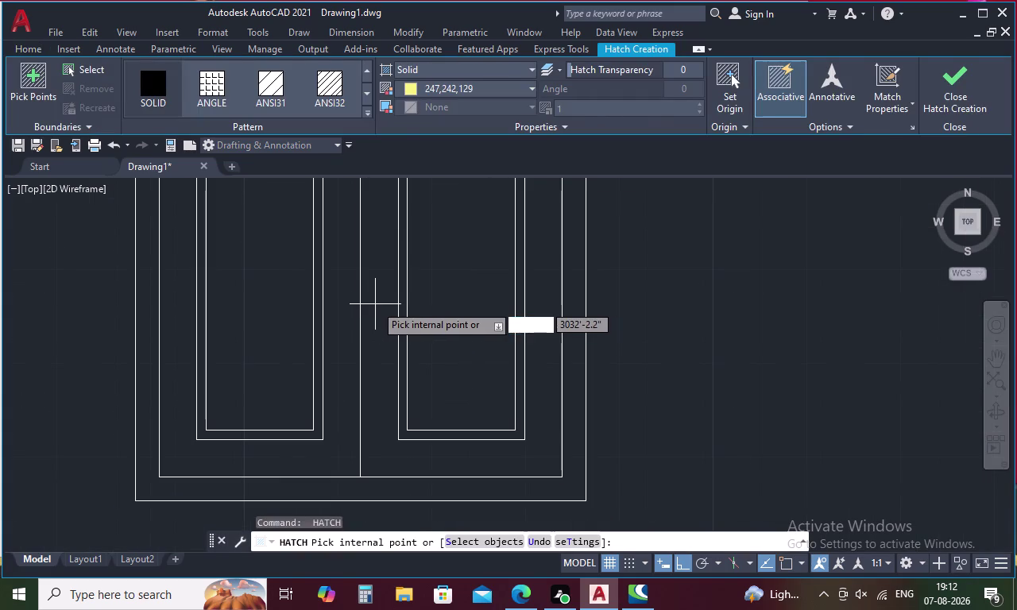
click(340, 324)
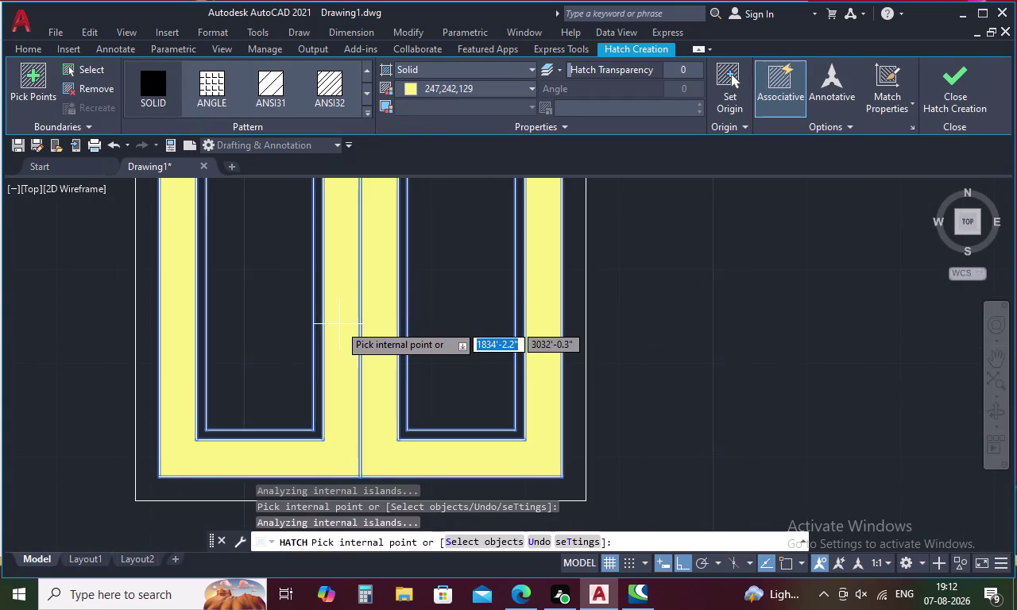
scroll(down, 3)
scroll(up, 3)
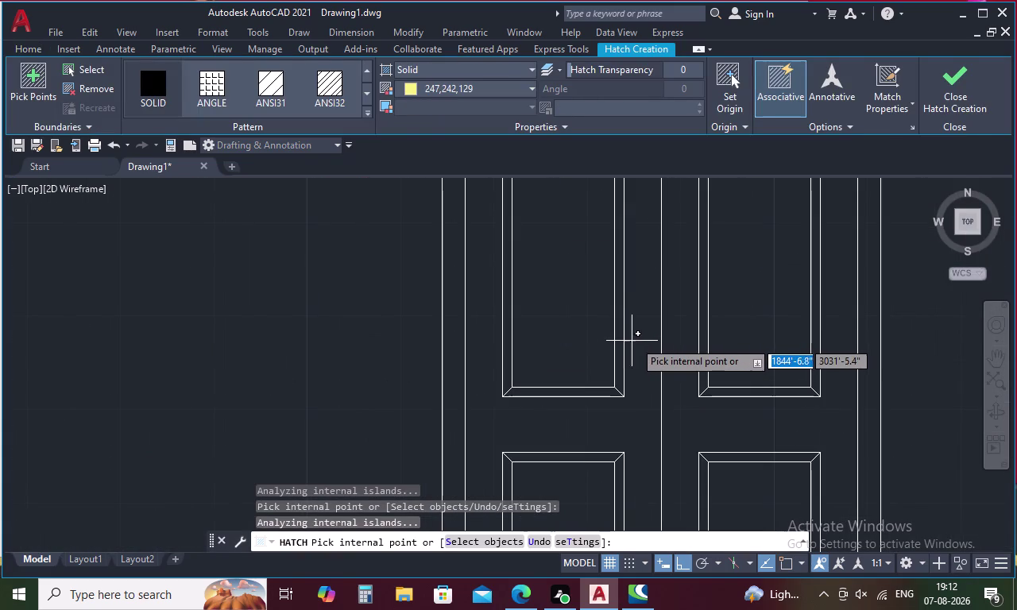
click(637, 341)
click(679, 372)
scroll(down, 3)
click(947, 91)
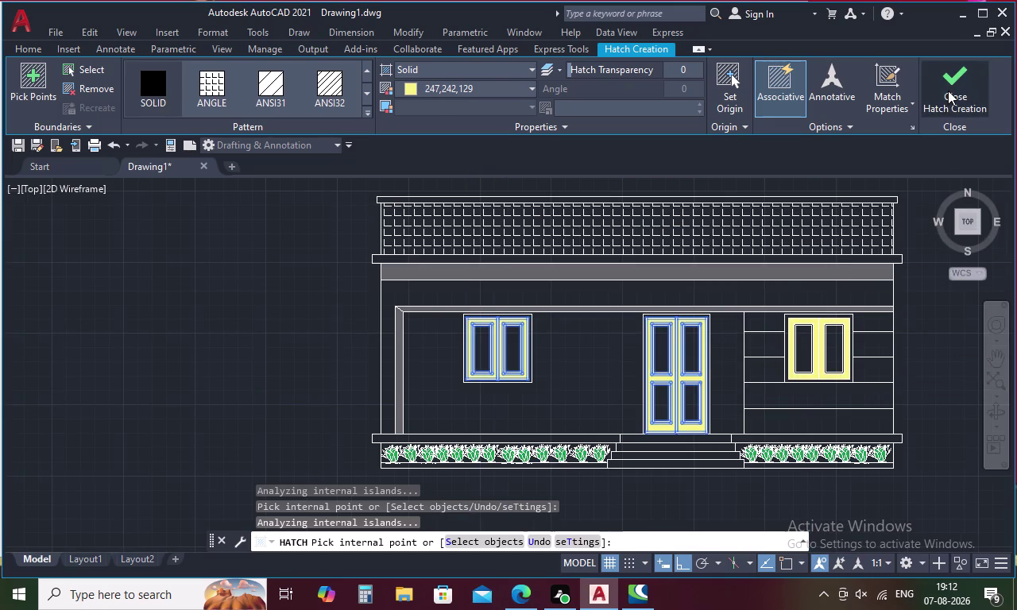
text(H)
key(space)
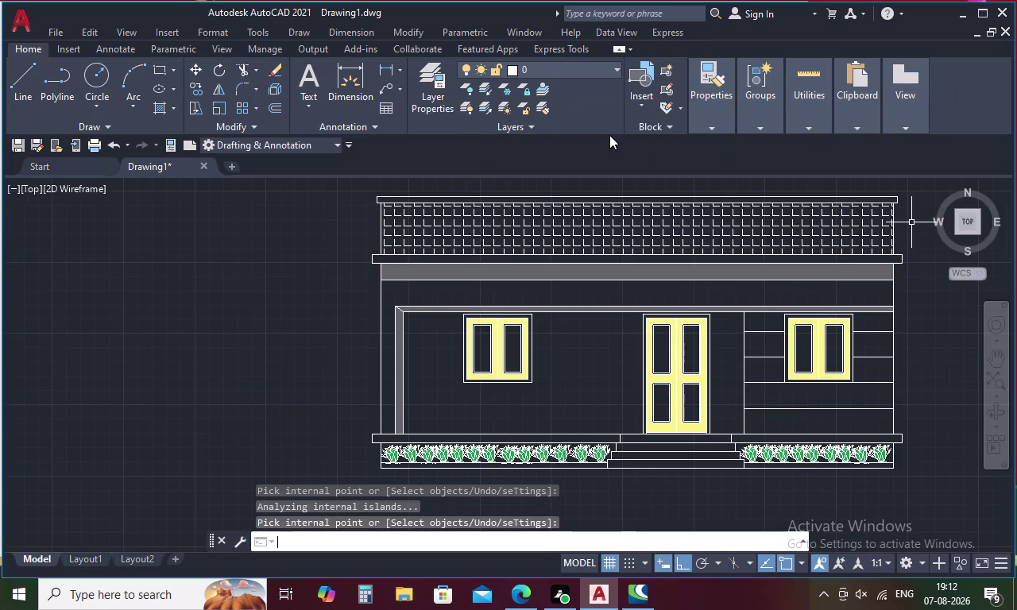
Set the hatch colour to blue 39,118,187 and fill both left window panes.
click(506, 89)
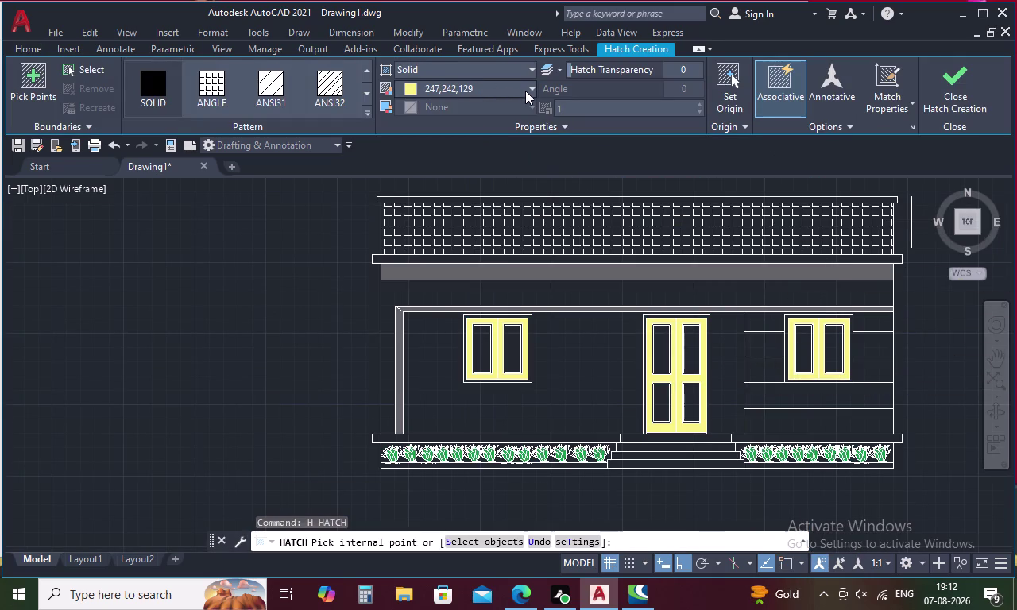
click(529, 91)
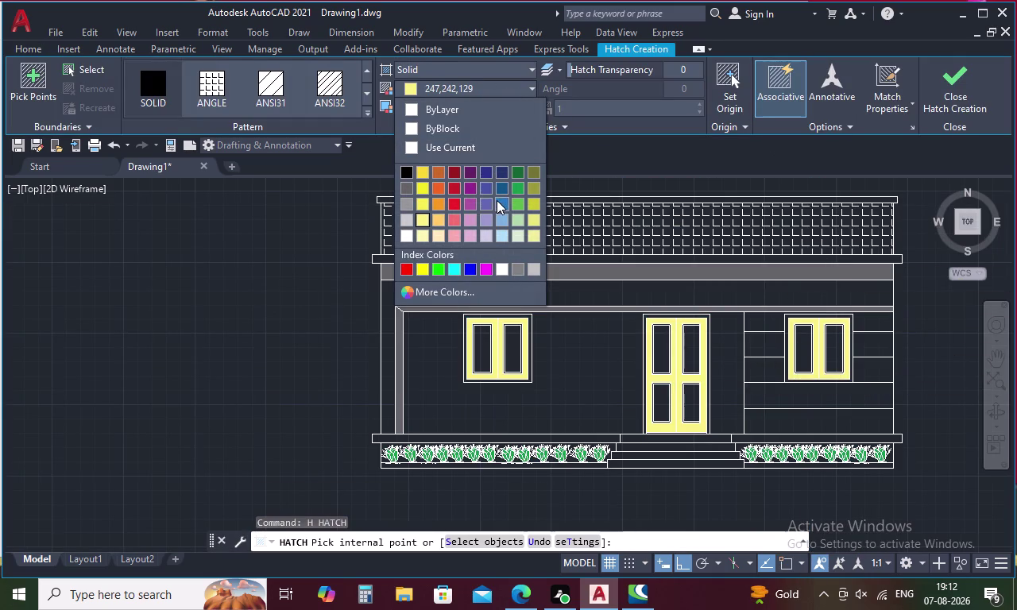
click(498, 201)
click(512, 352)
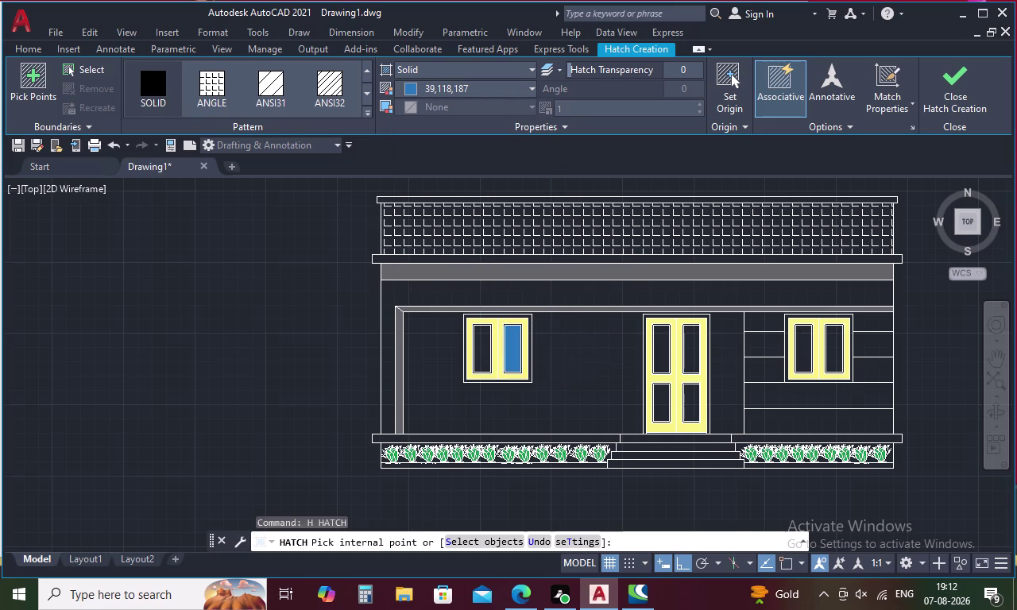
click(487, 350)
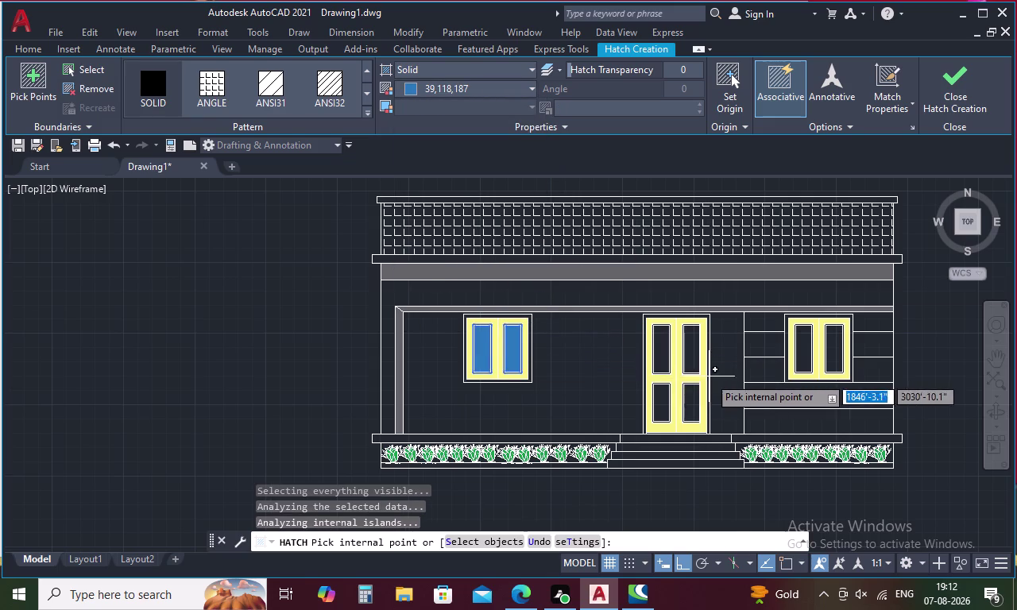
Fill the four door panels blue after dismissing the pick-point error.
click(683, 362)
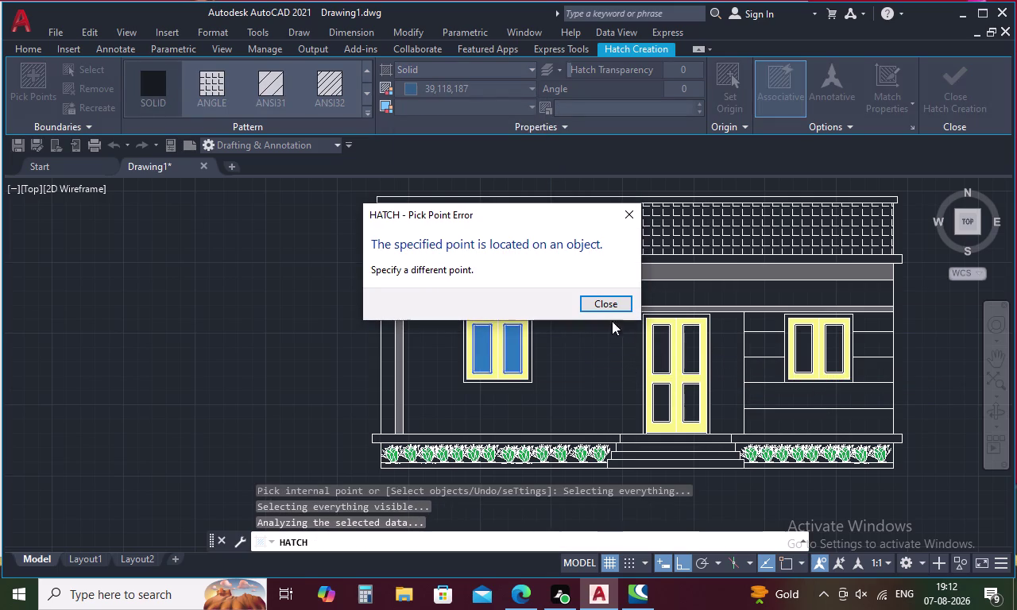
click(597, 297)
scroll(up, 3)
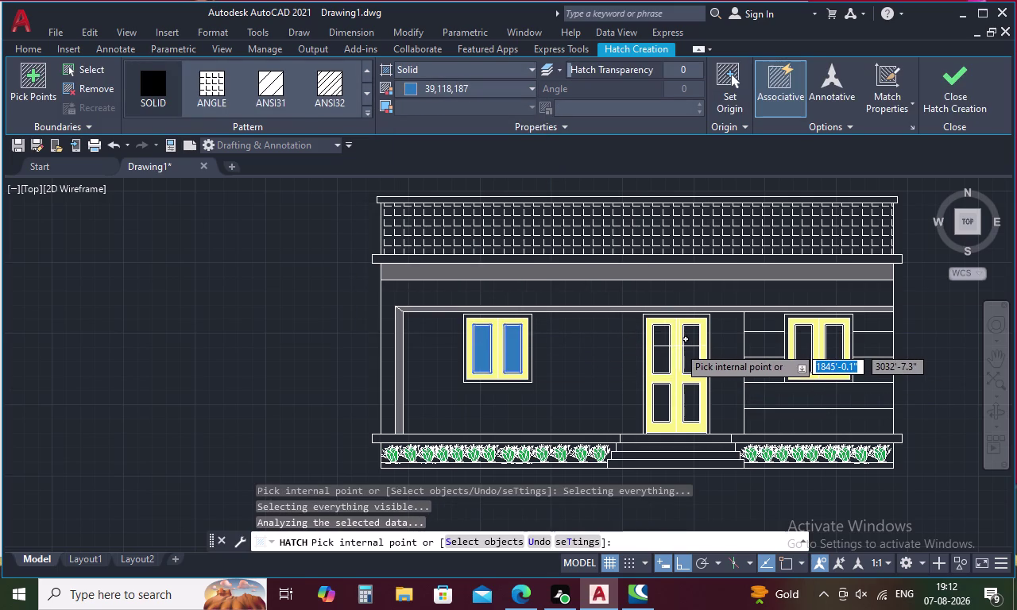
scroll(up, 3)
click(696, 350)
click(623, 345)
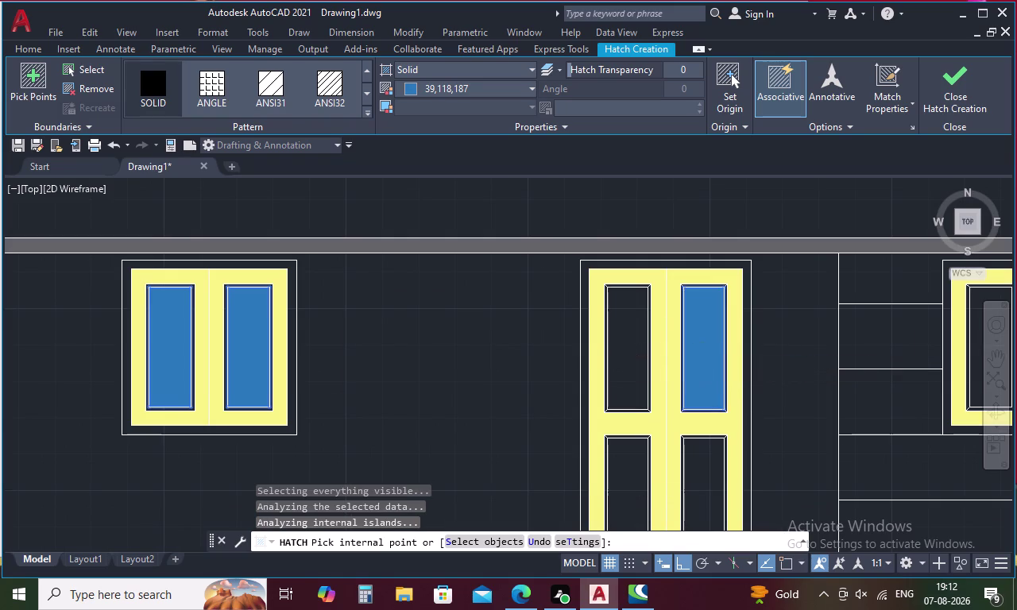
middle_drag(624, 344, 617, 243)
click(623, 365)
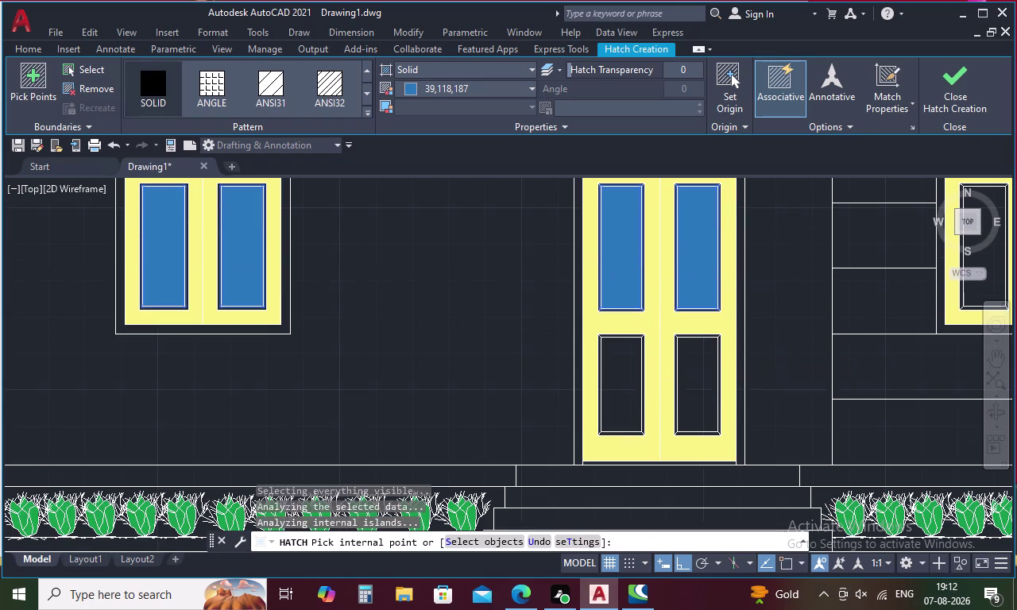
click(687, 378)
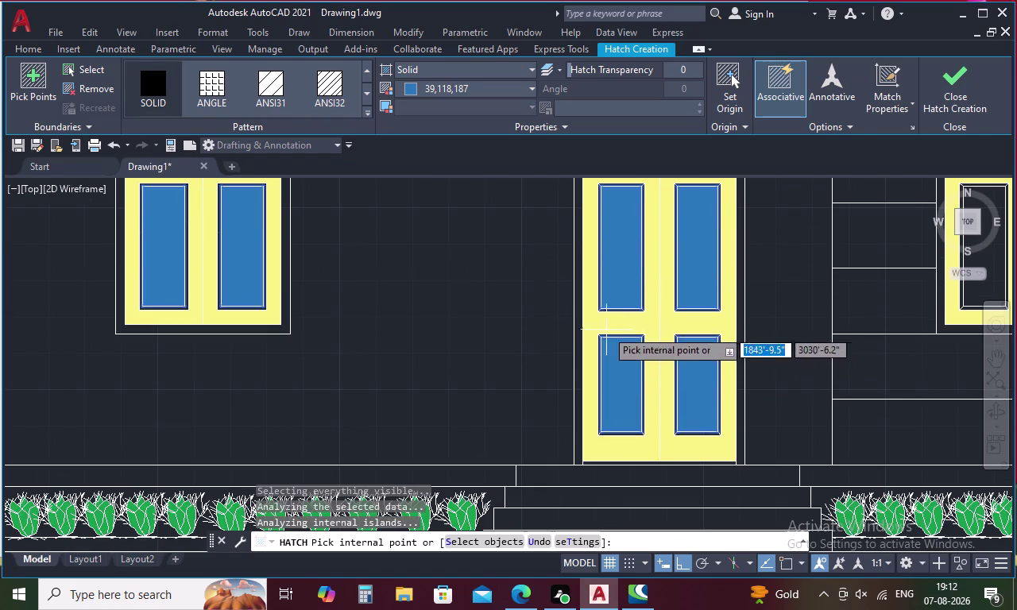
click(946, 78)
Select the whole coloured elevation and bring up its options menu.
scroll(down, 3)
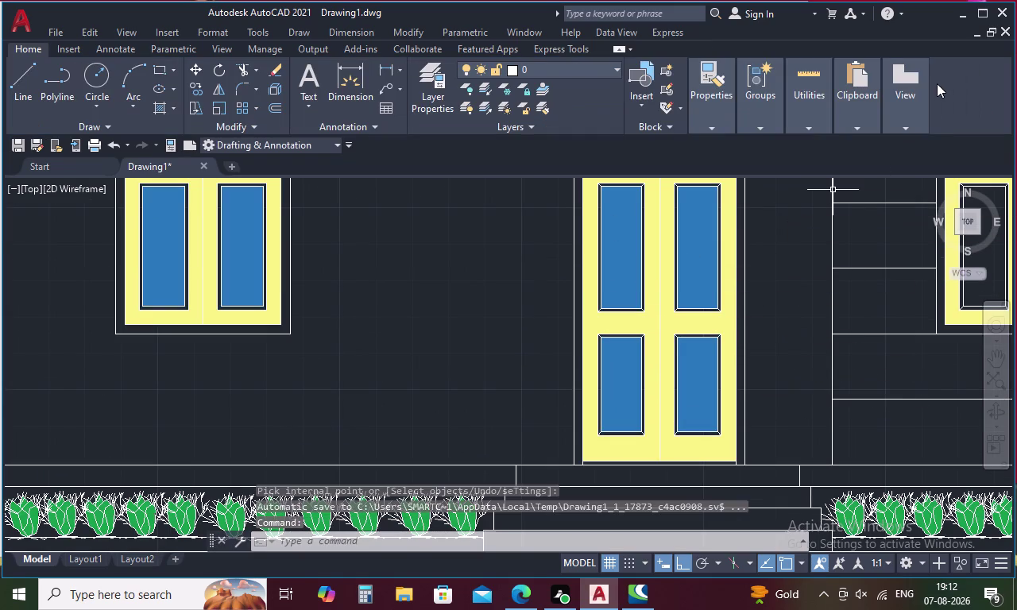
scroll(down, 3)
middle_drag(793, 239, 557, 352)
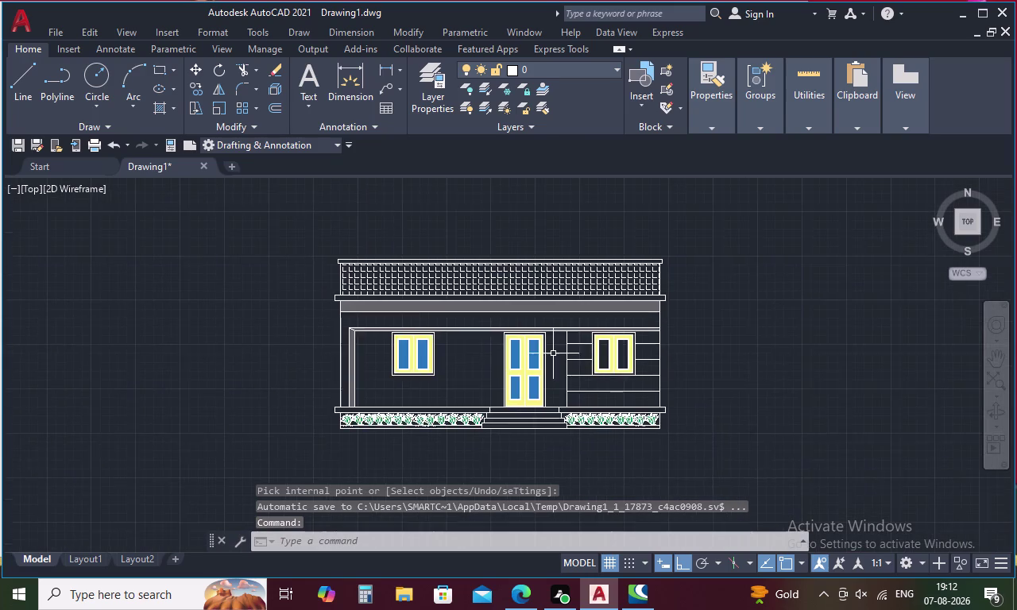
scroll(down, 3)
scroll(down, 3)
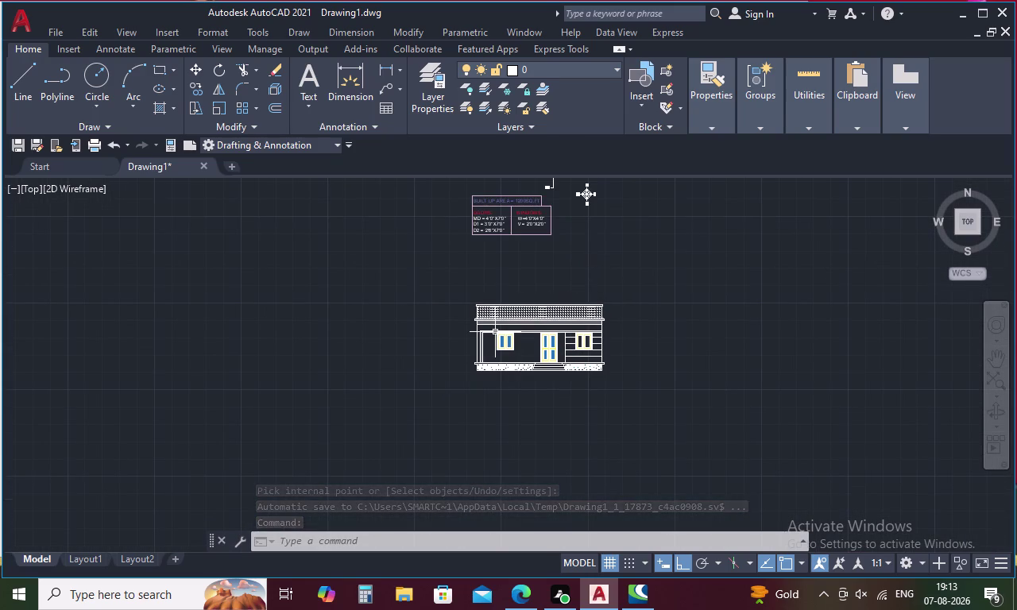
drag(453, 317, 453, 411)
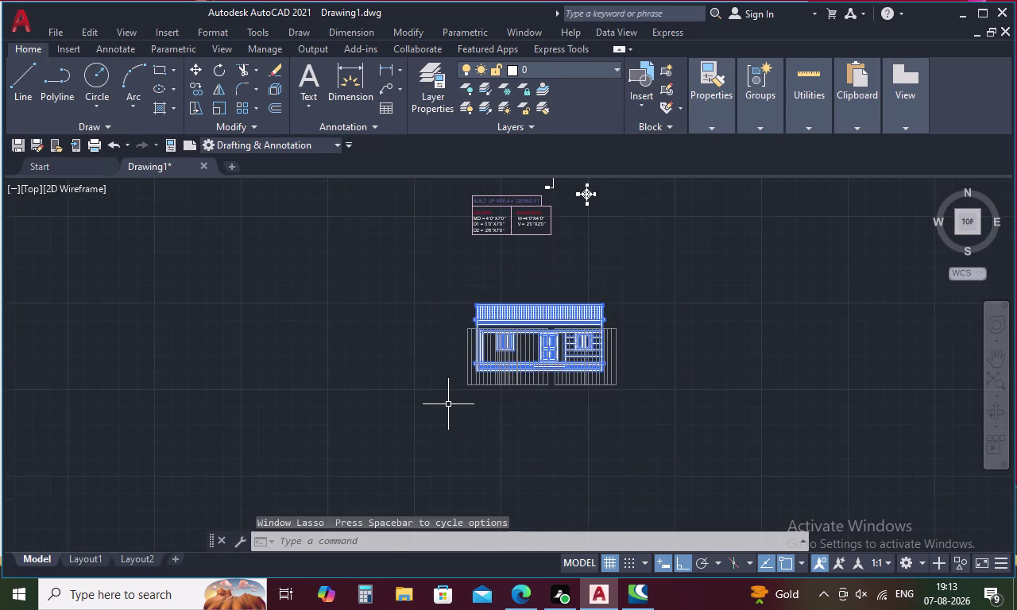
right_click(445, 404)
Copy the coloured elevation from its roof corner and place the duplicate beside the floor plan.
click(498, 166)
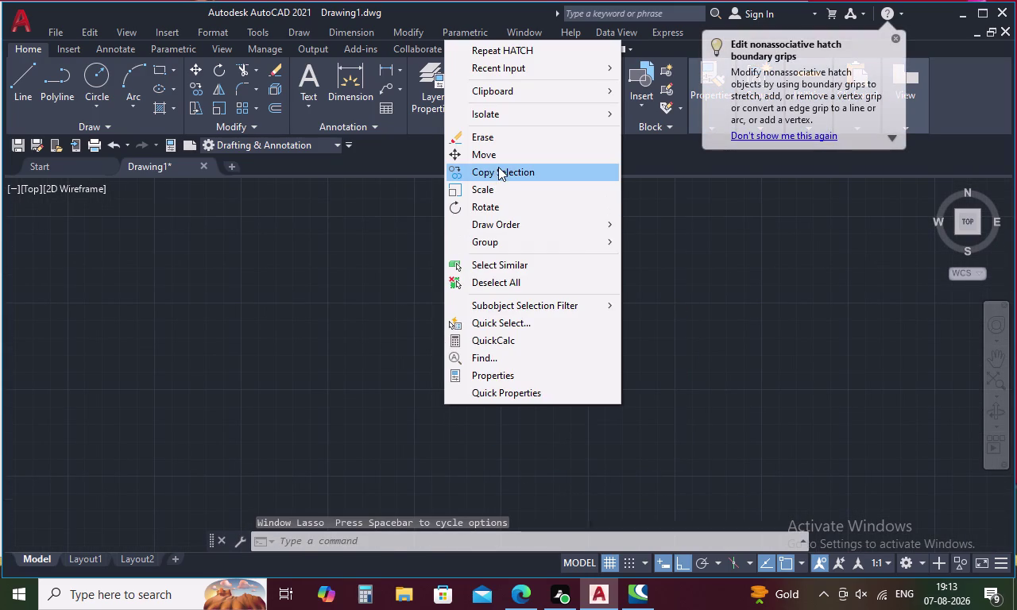
scroll(up, 3)
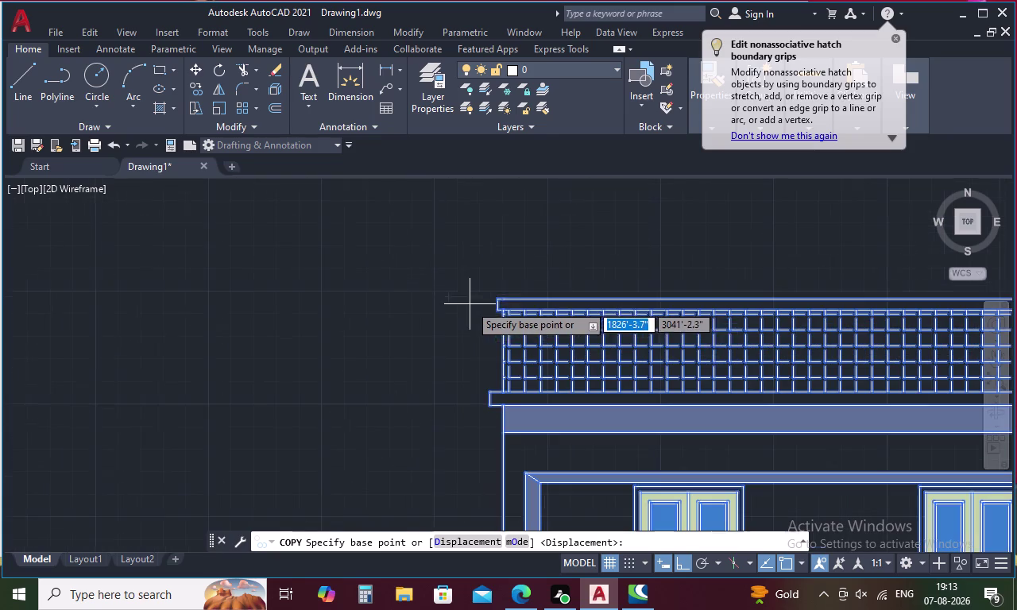
click(497, 296)
scroll(down, 3)
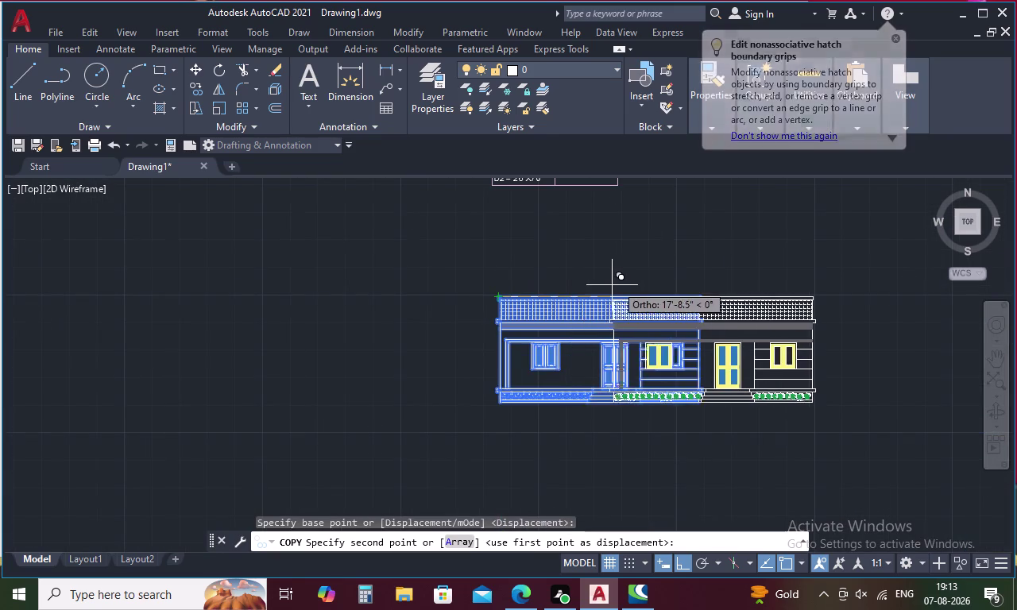
middle_drag(620, 282, 390, 434)
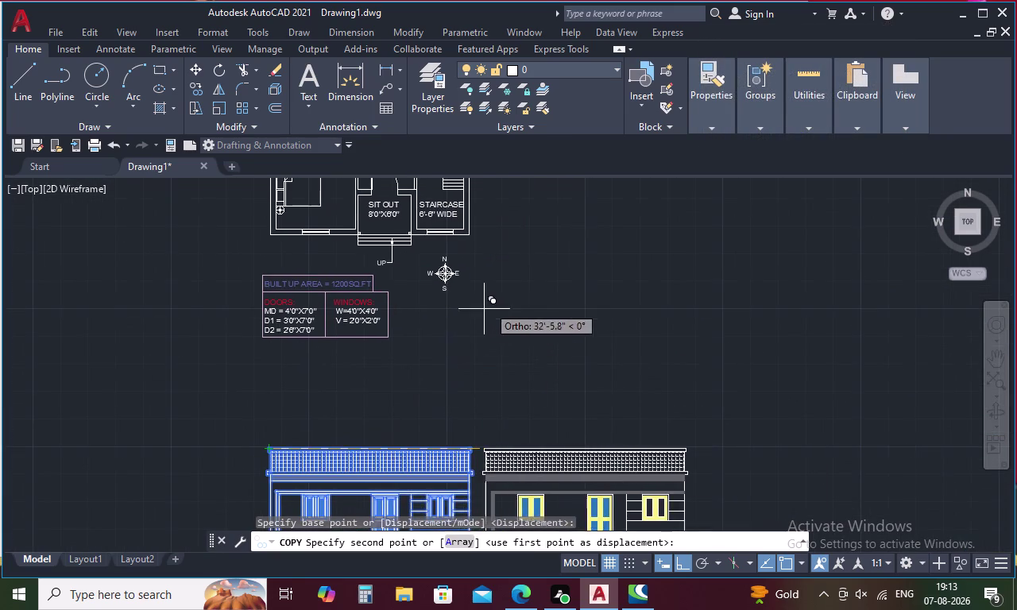
middle_drag(524, 279, 505, 417)
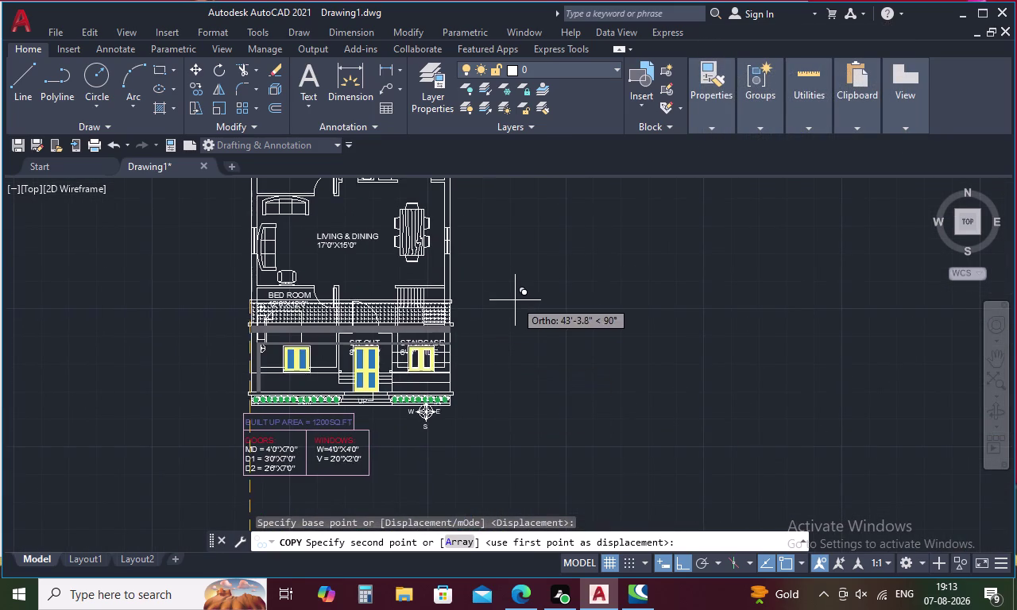
key(F8)
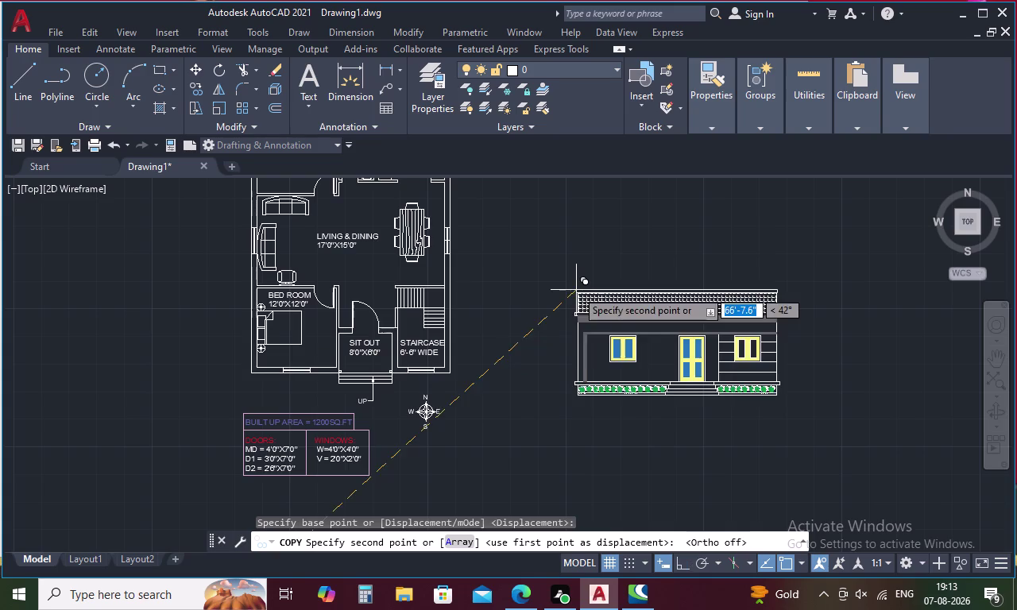
middle_drag(563, 247, 510, 389)
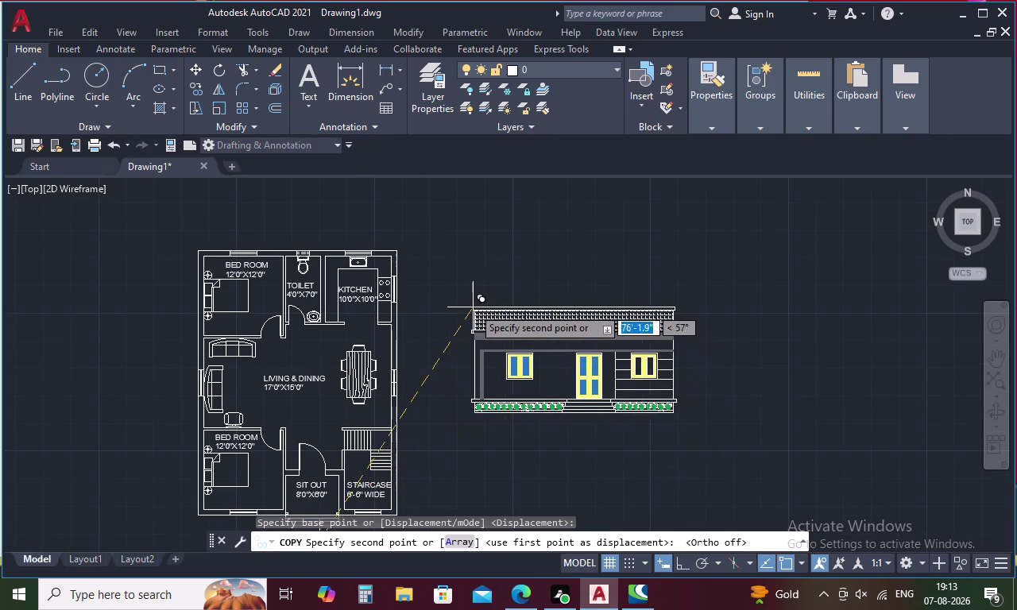
click(465, 377)
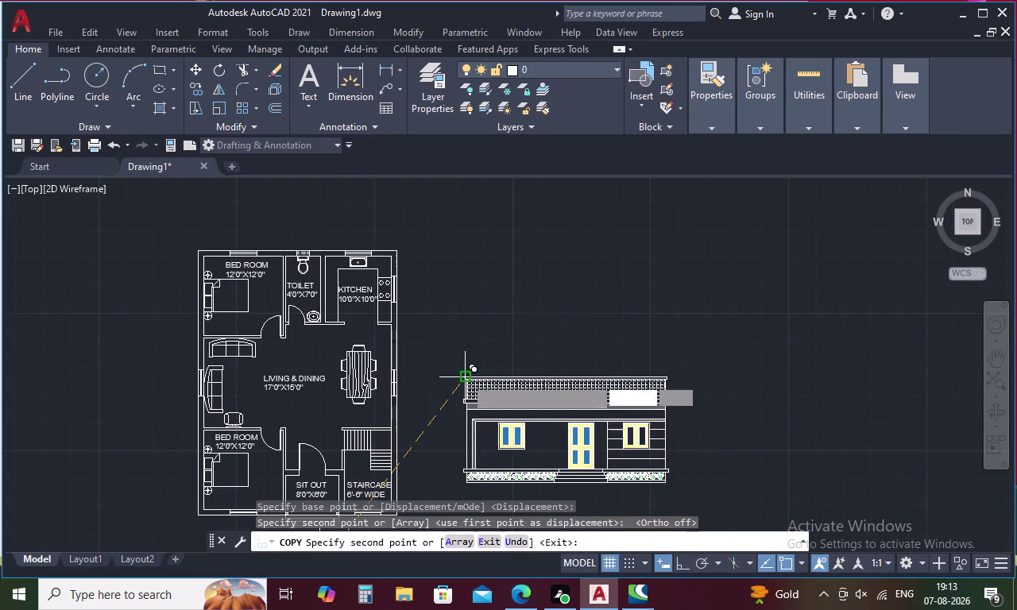
key(Escape)
Pan to show both elevations and begin selecting the original lower elevation.
scroll(down, 3)
middle_drag(643, 358, 629, 189)
drag(573, 397, 365, 468)
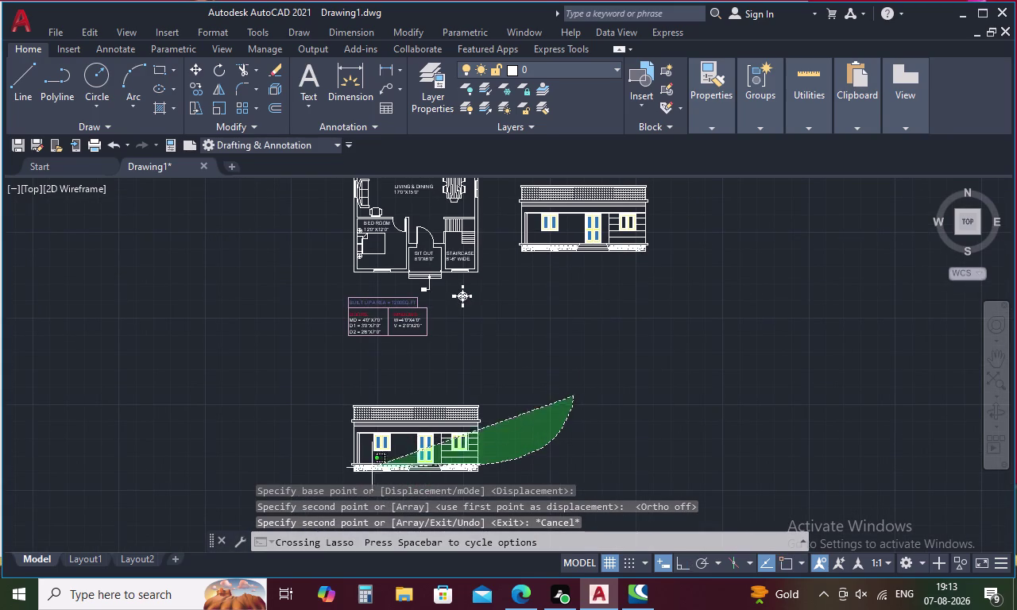
Erase the original lower elevation and the stray objects below the area table.
drag(365, 467, 275, 375)
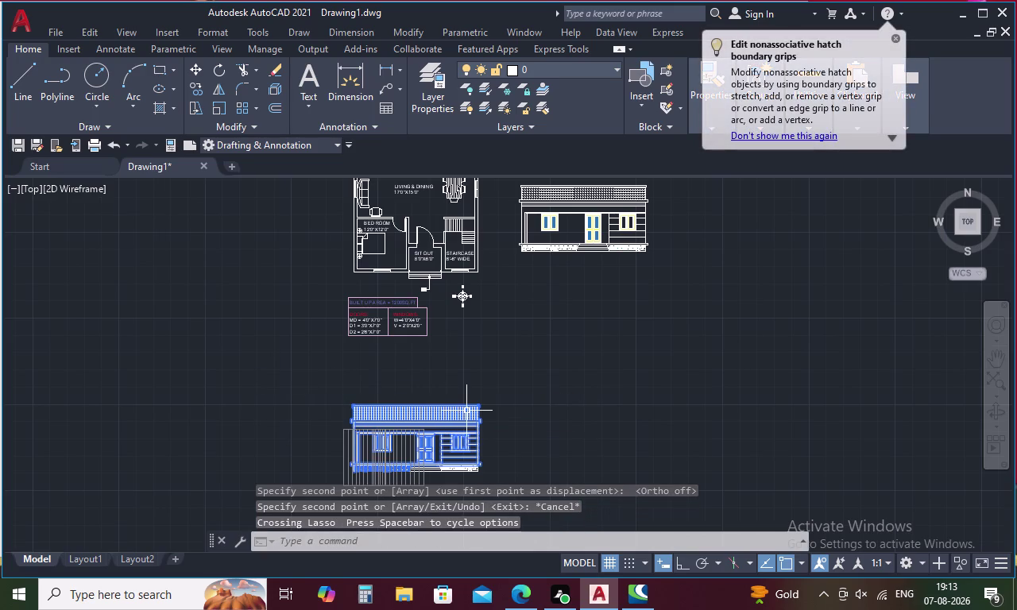
key(Delete)
drag(508, 451, 260, 425)
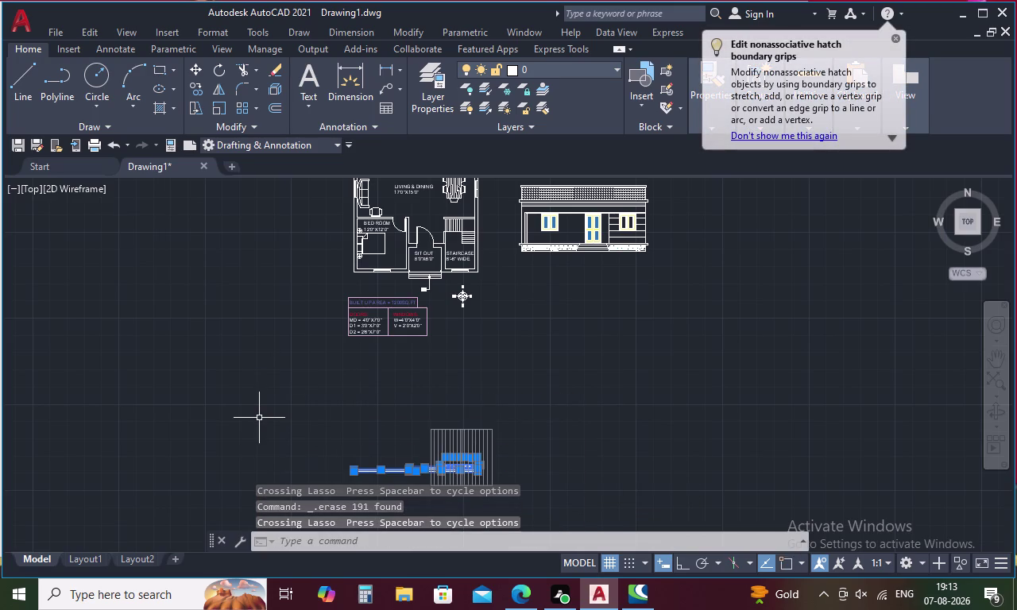
key(Delete)
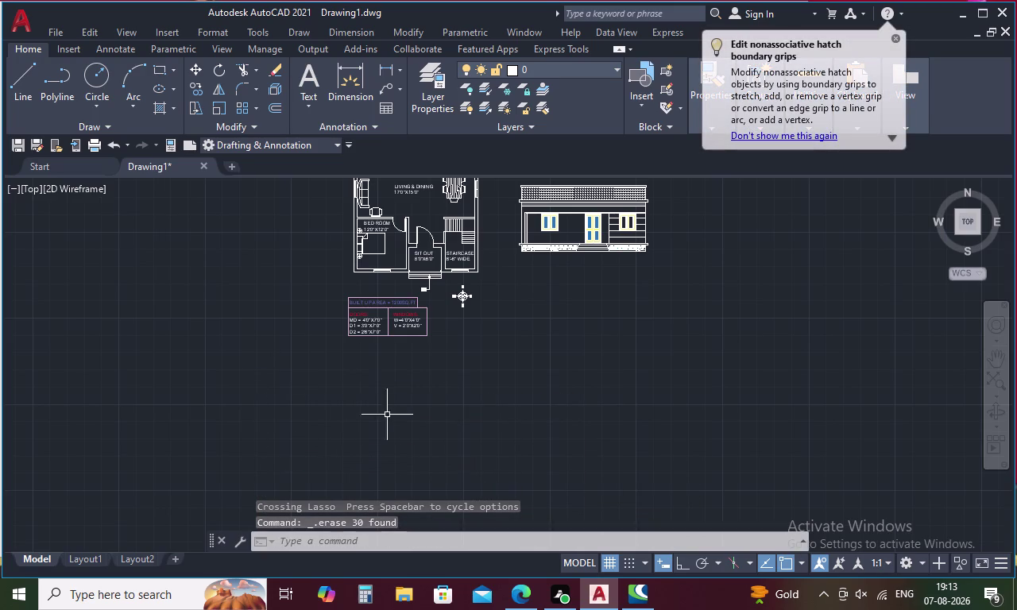
scroll(up, 3)
scroll(up, 3)
scroll(down, 3)
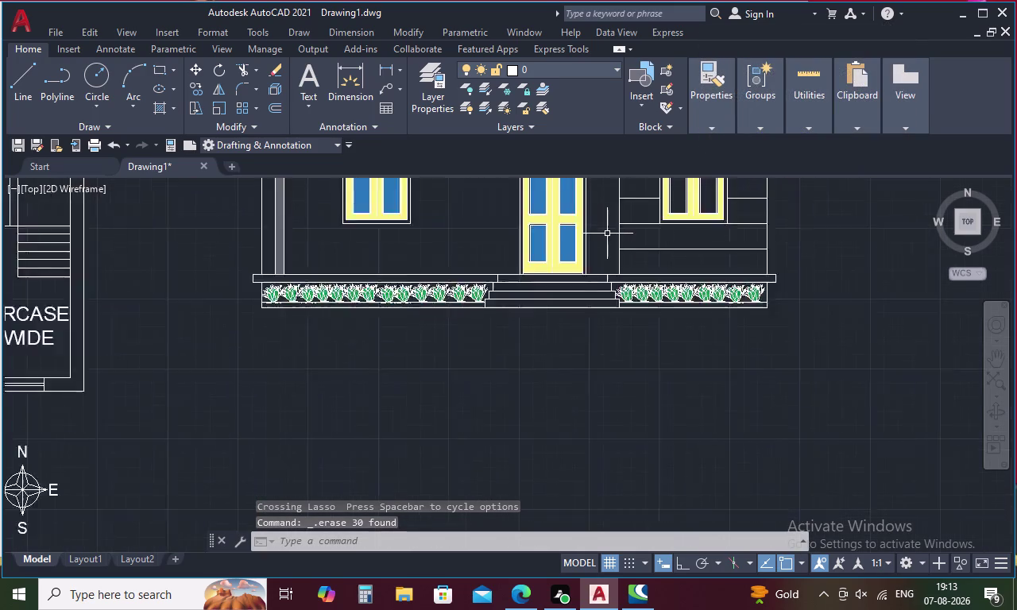
scroll(down, 3)
middle_drag(592, 257, 640, 482)
scroll(down, 3)
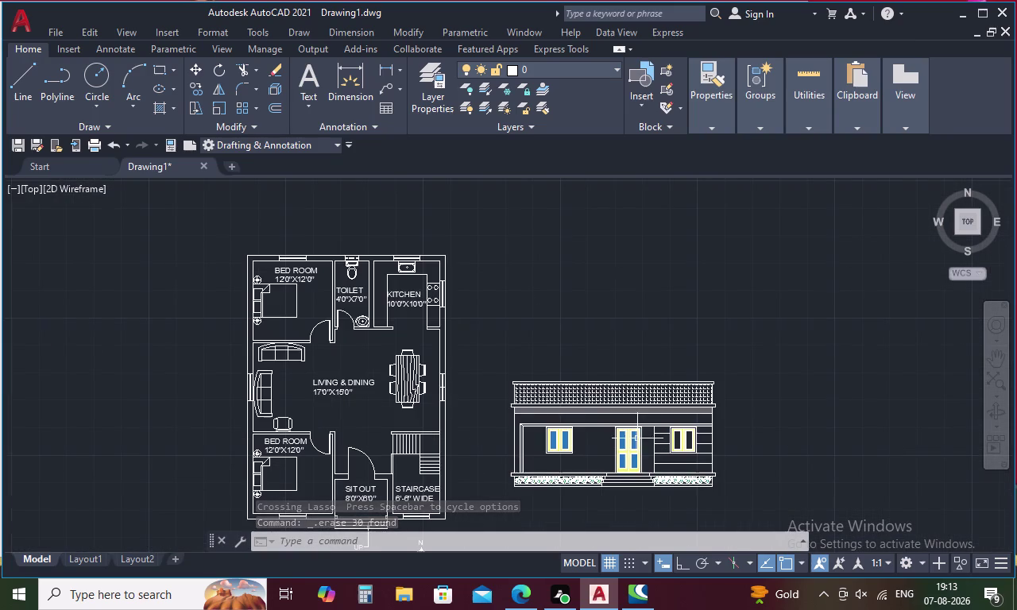
key(Escape)
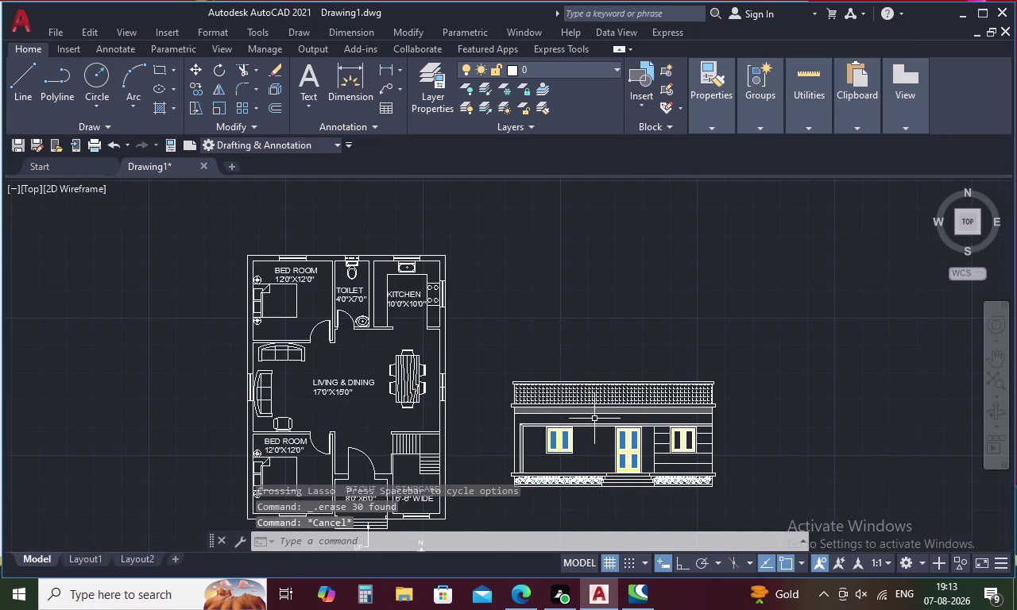
Open the ISO-25 dimension style for modification via the D command.
key(d)
key(space)
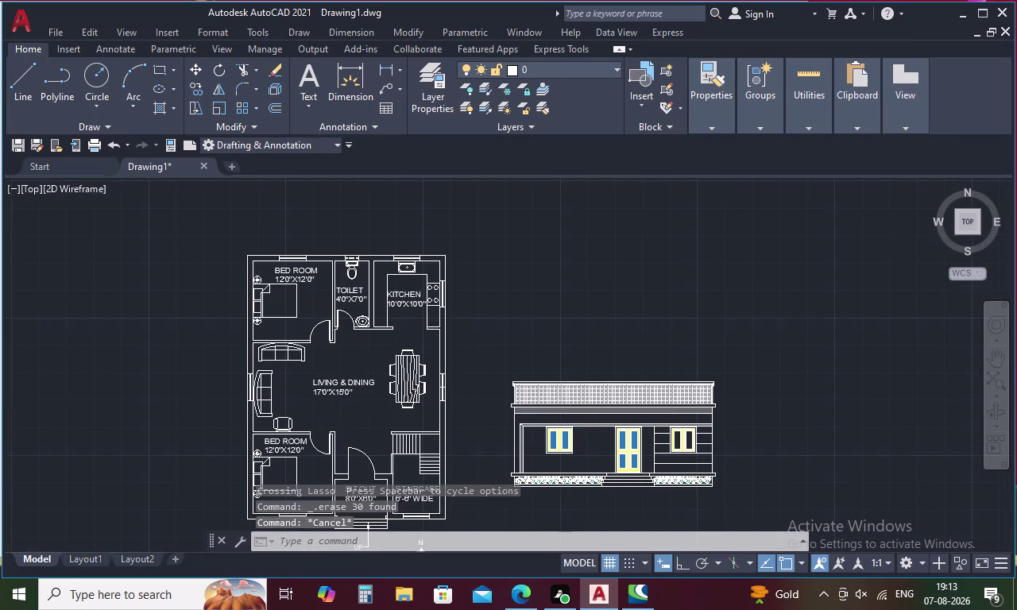
click(691, 258)
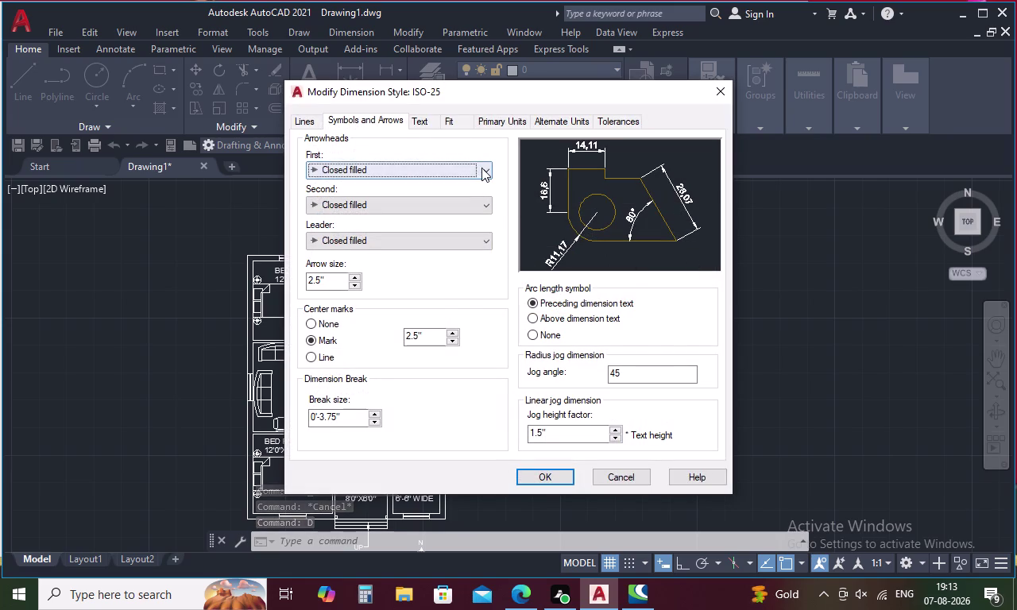
Give ISO-25 Architectural tick arrowheads, cyan dimension lines and blue extension lines.
click(481, 167)
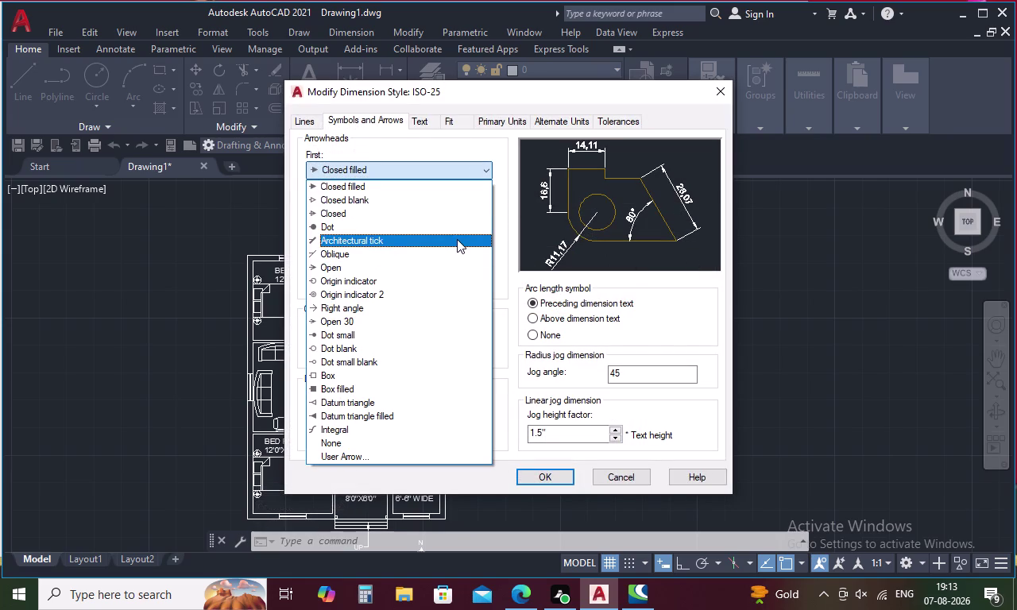
click(447, 237)
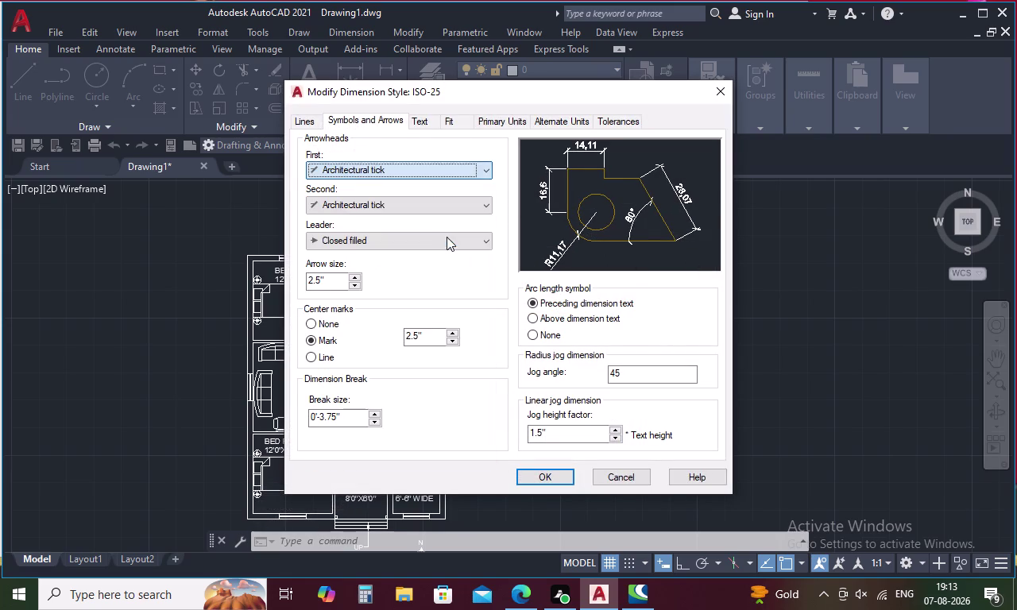
click(326, 280)
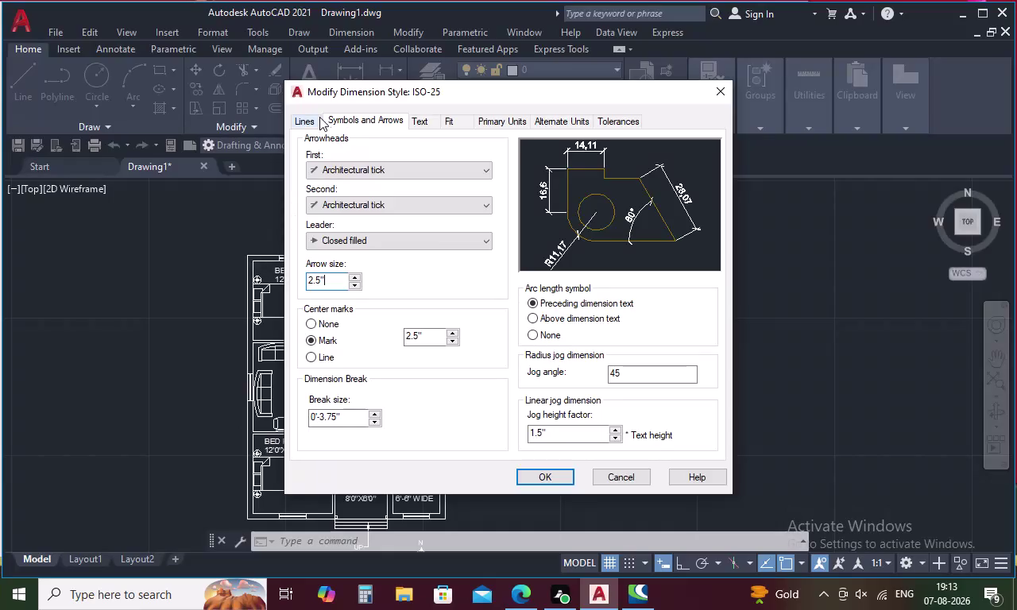
click(306, 124)
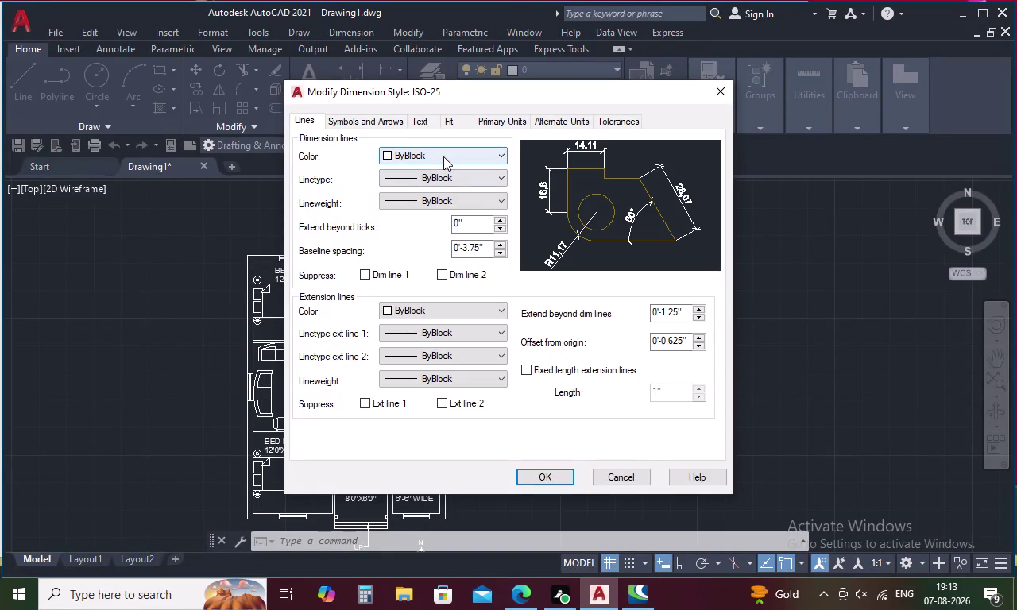
click(443, 156)
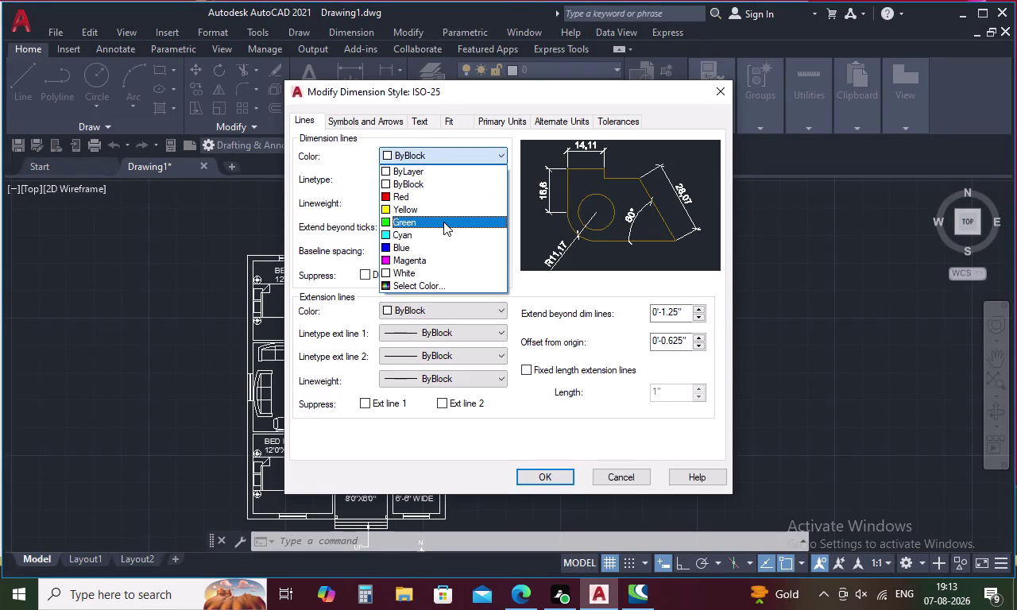
click(443, 222)
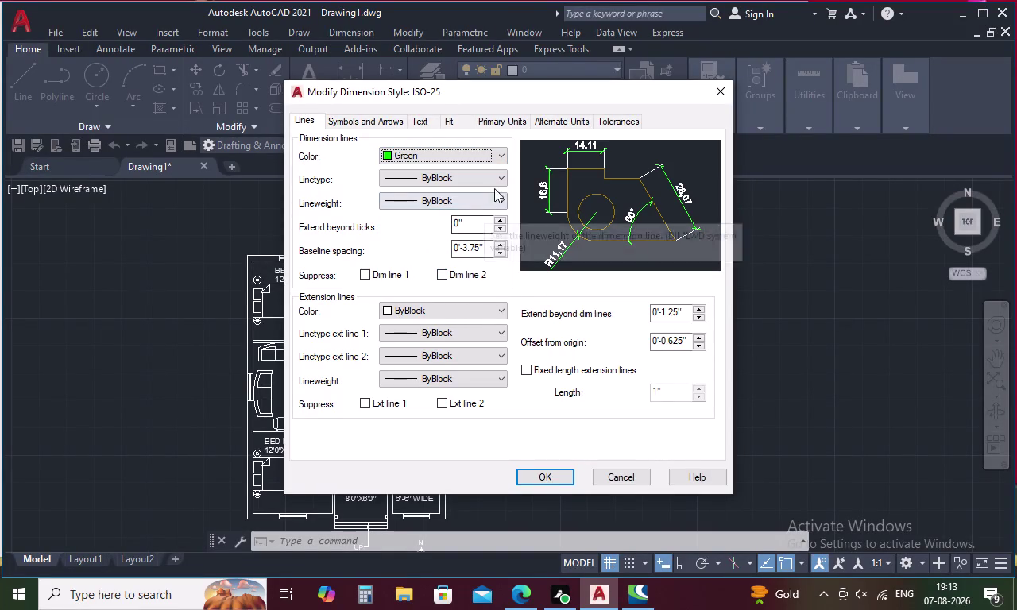
click(503, 153)
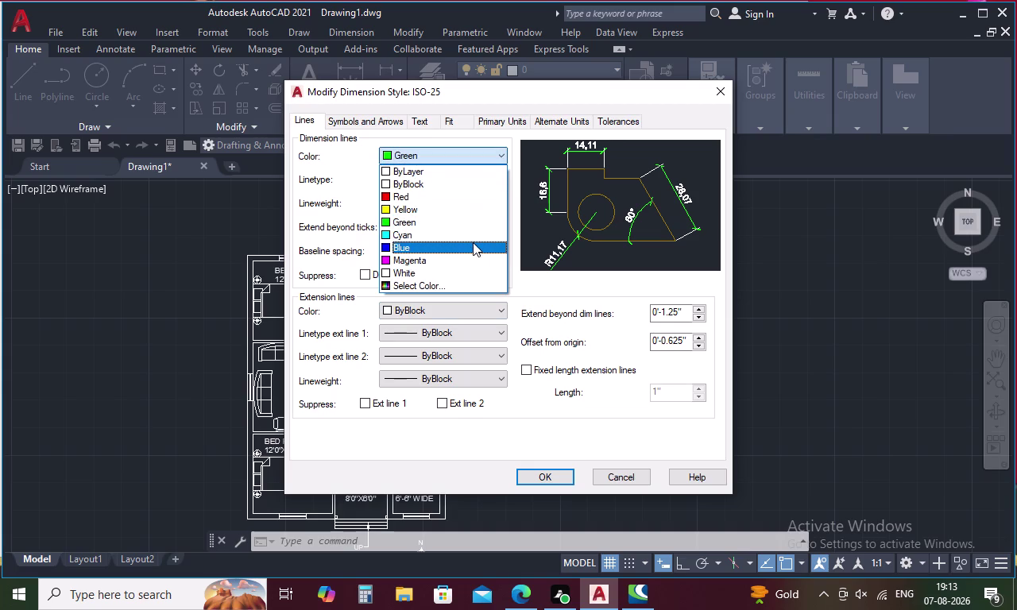
click(473, 240)
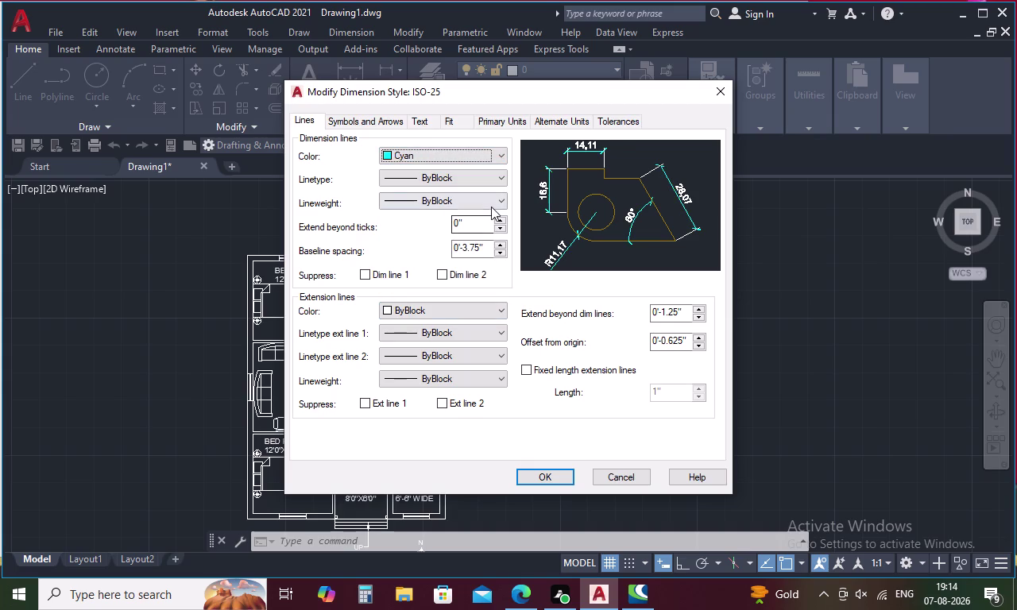
click(499, 309)
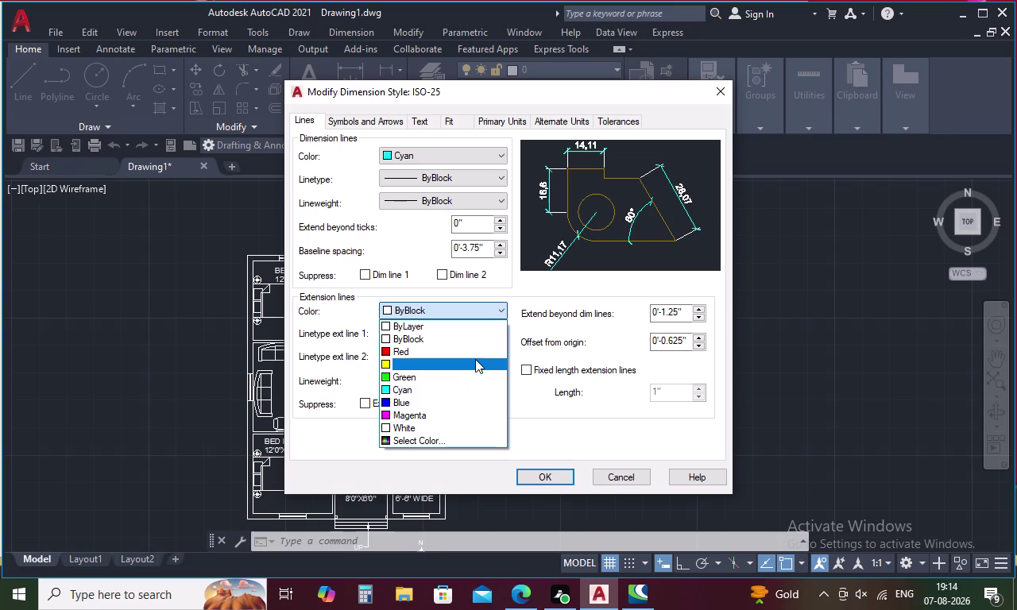
click(468, 399)
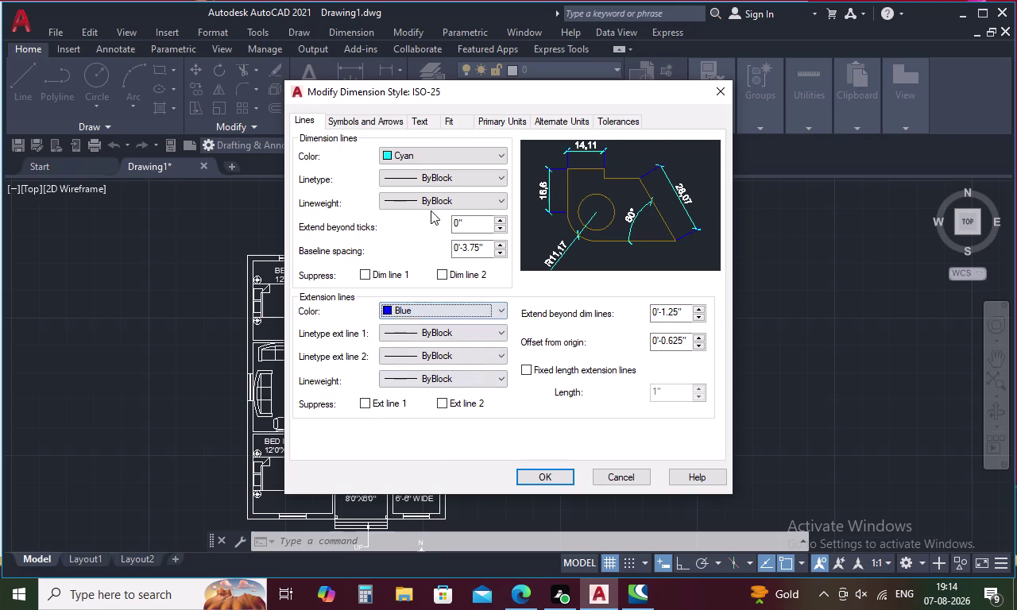
Make the dimension text red and primary units Engineering, then apply and close.
click(417, 120)
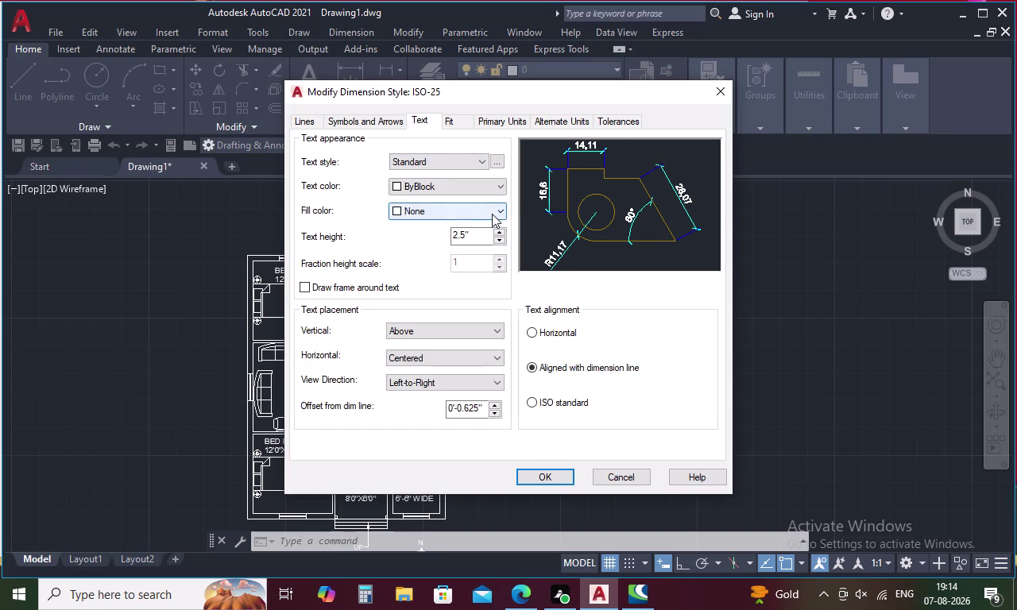
click(499, 187)
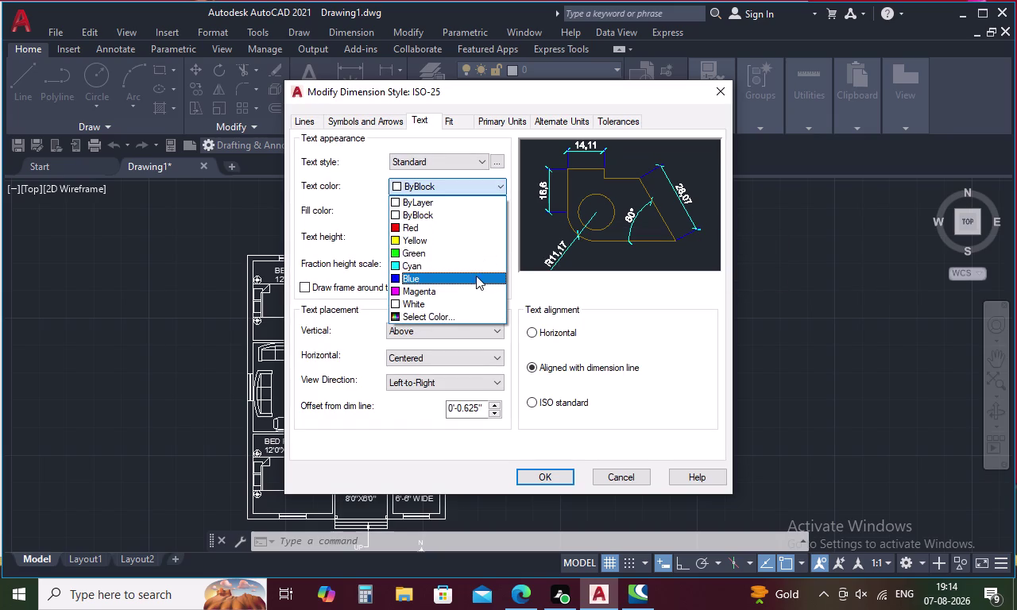
click(446, 229)
click(526, 124)
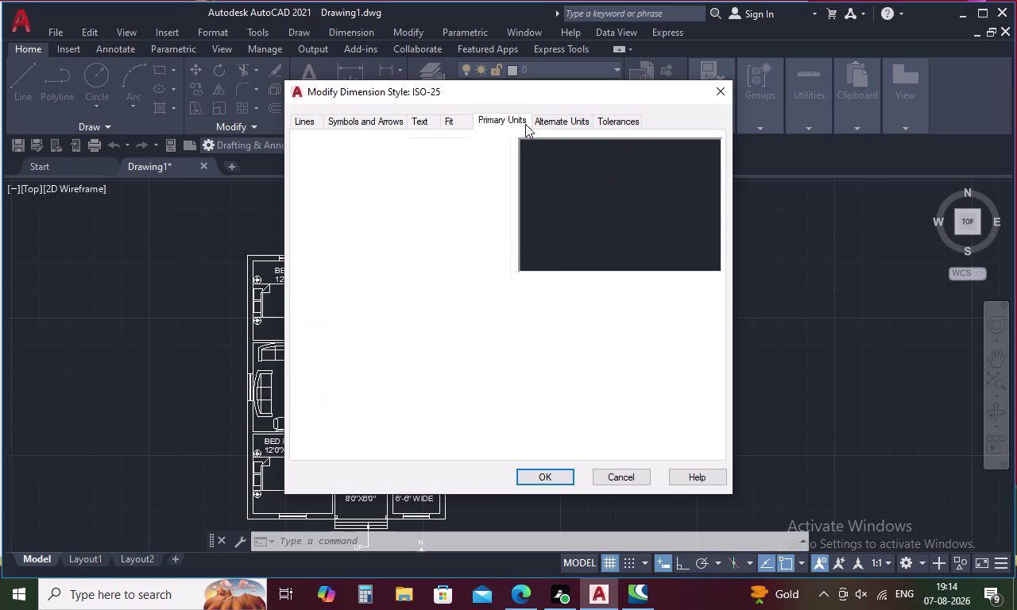
click(485, 163)
click(483, 160)
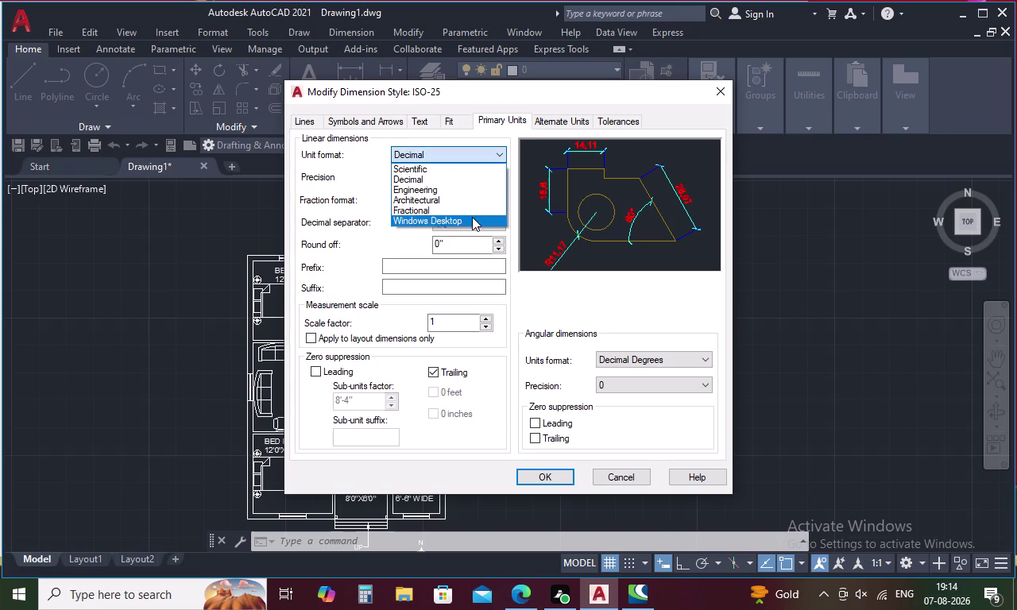
click(470, 189)
click(548, 469)
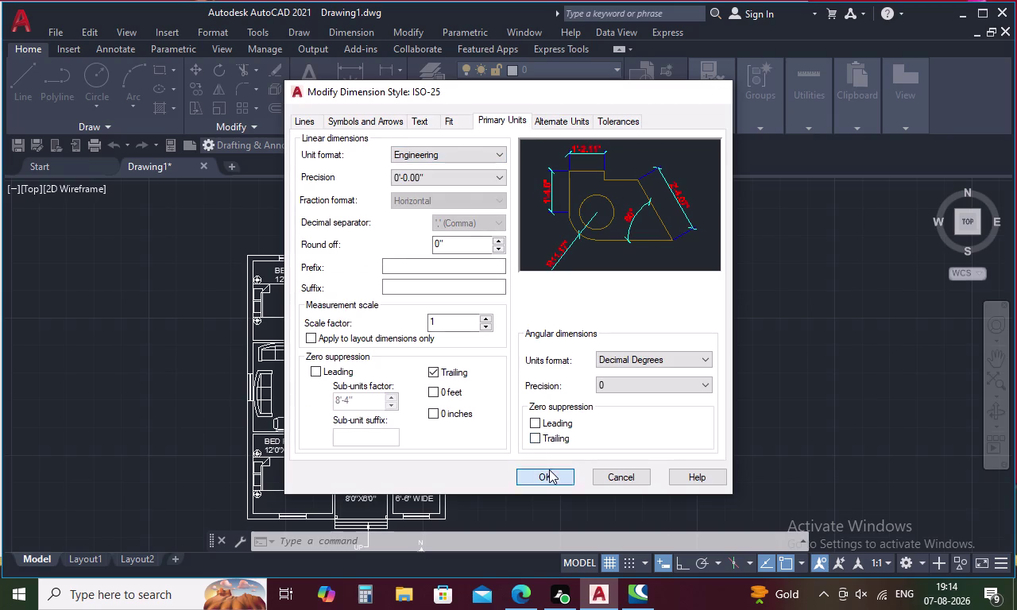
click(674, 208)
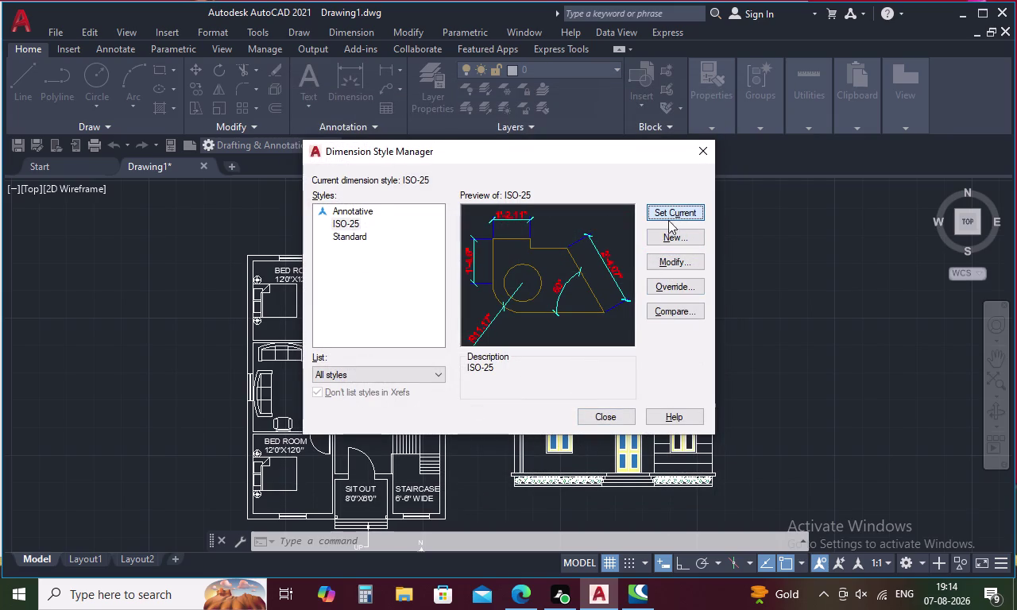
click(594, 420)
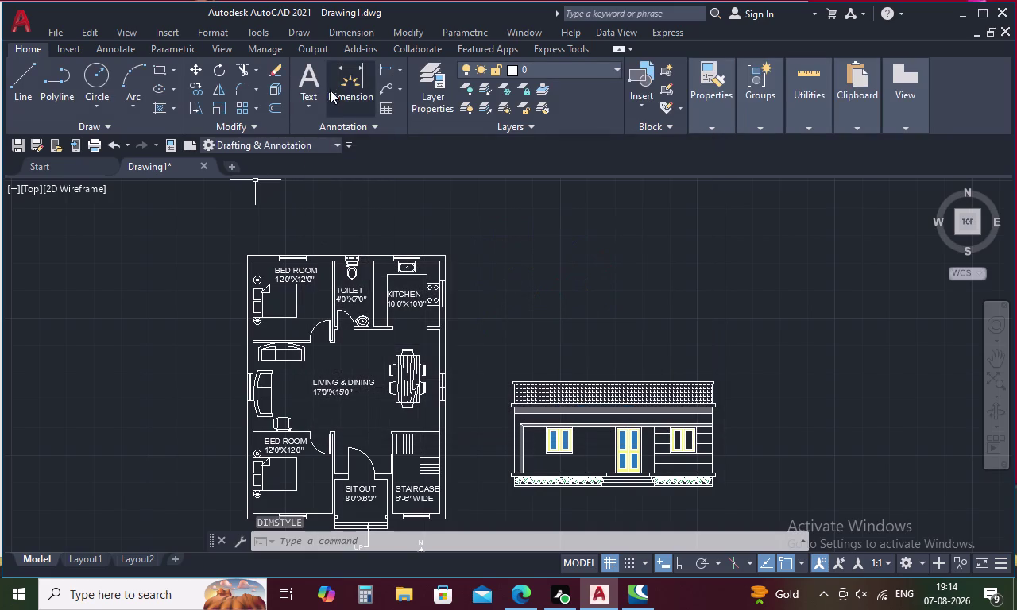
Dimension the roof top from left to right corner, placing the 30' dimension above.
click(386, 66)
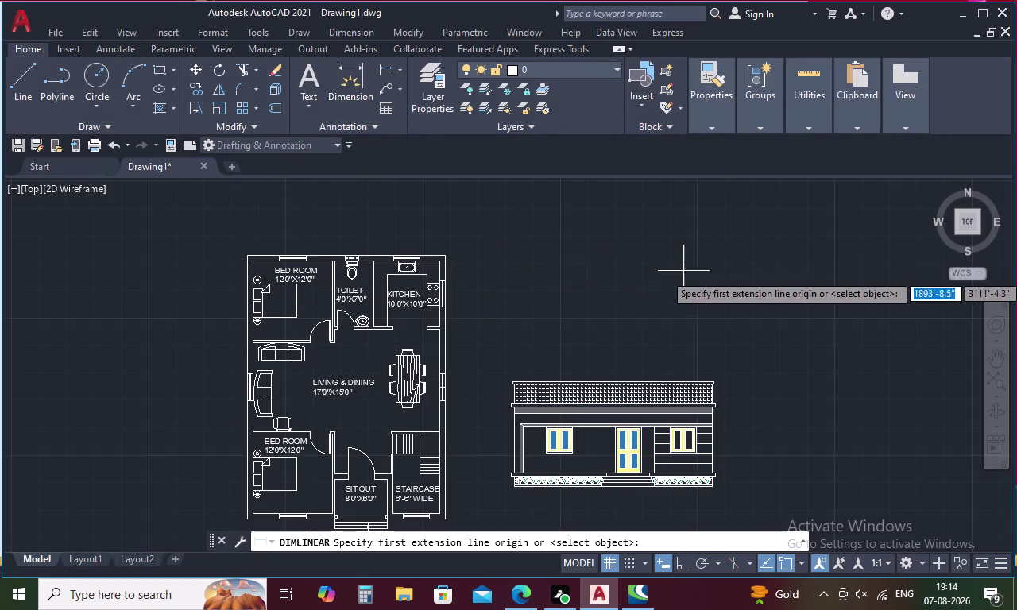
middle_drag(707, 278, 575, 247)
scroll(up, 3)
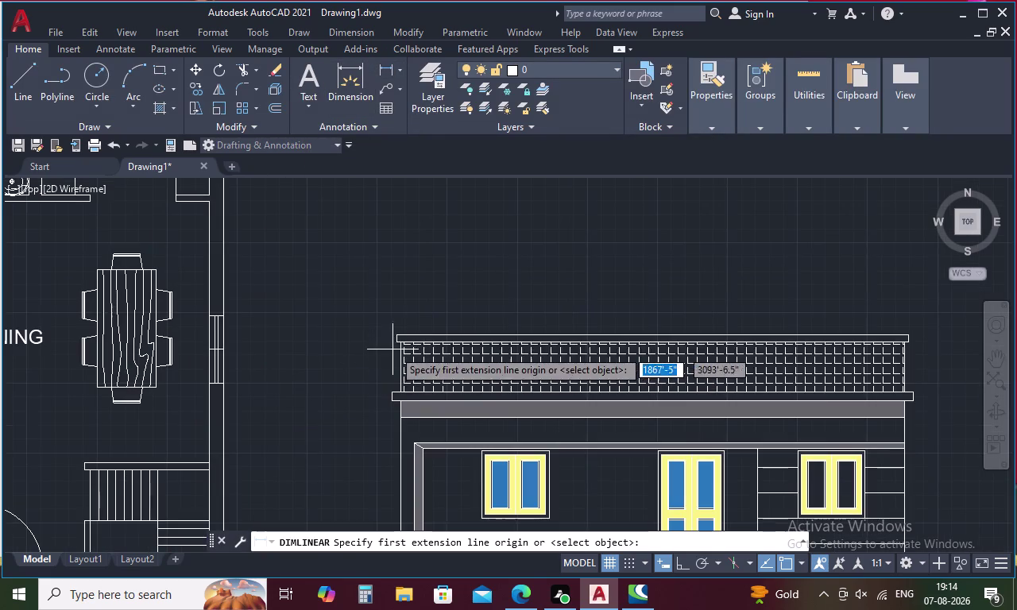
scroll(up, 3)
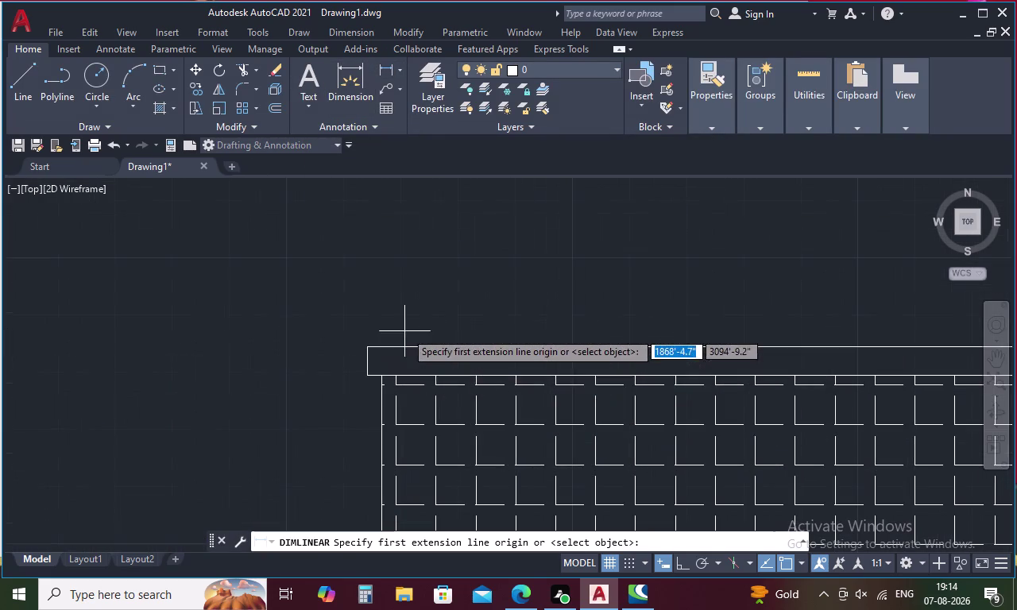
click(382, 375)
scroll(down, 3)
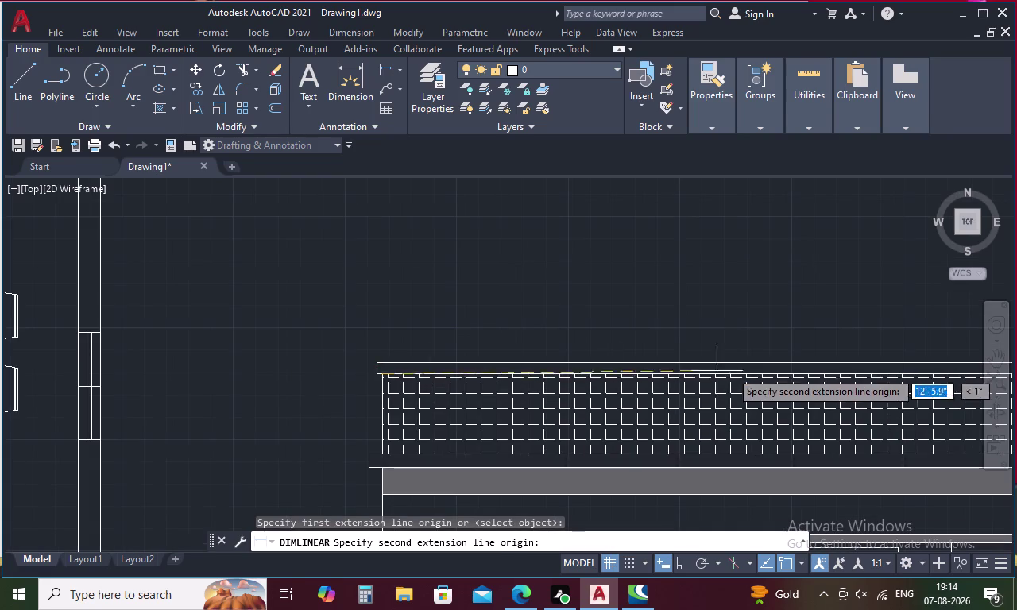
middle_drag(742, 368, 419, 290)
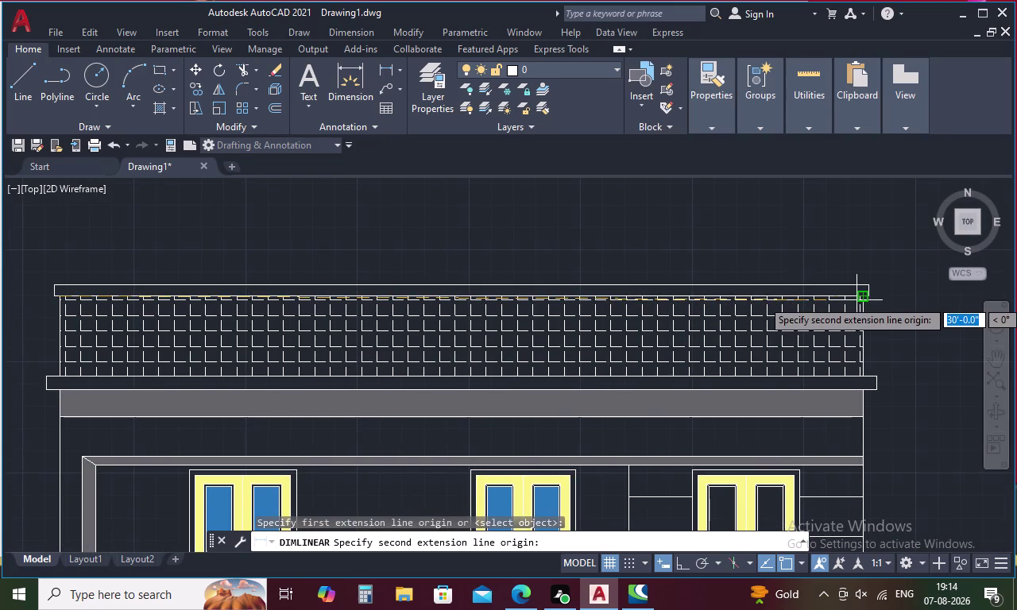
click(861, 300)
click(848, 249)
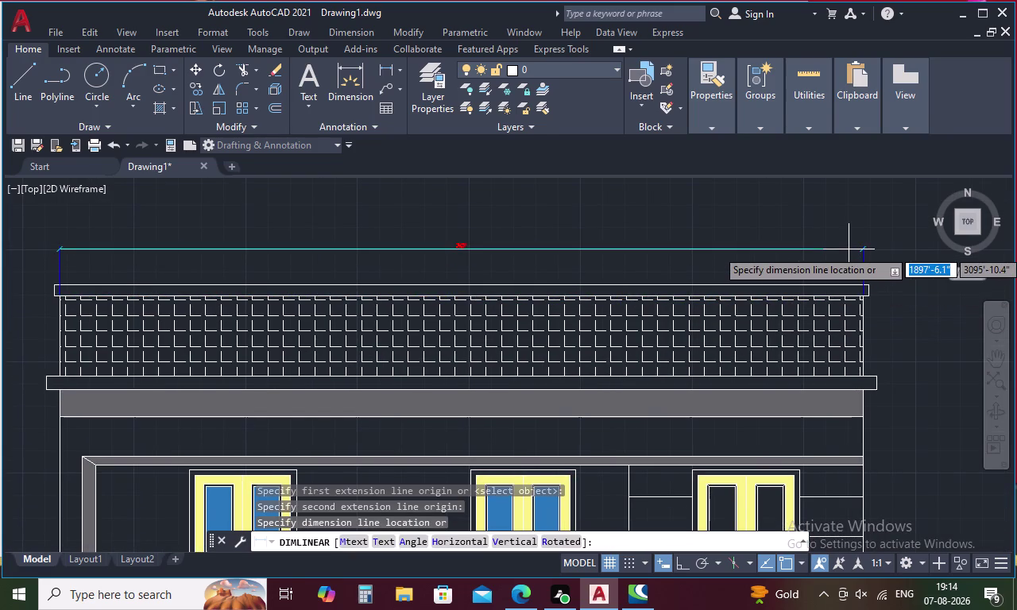
scroll(down, 3)
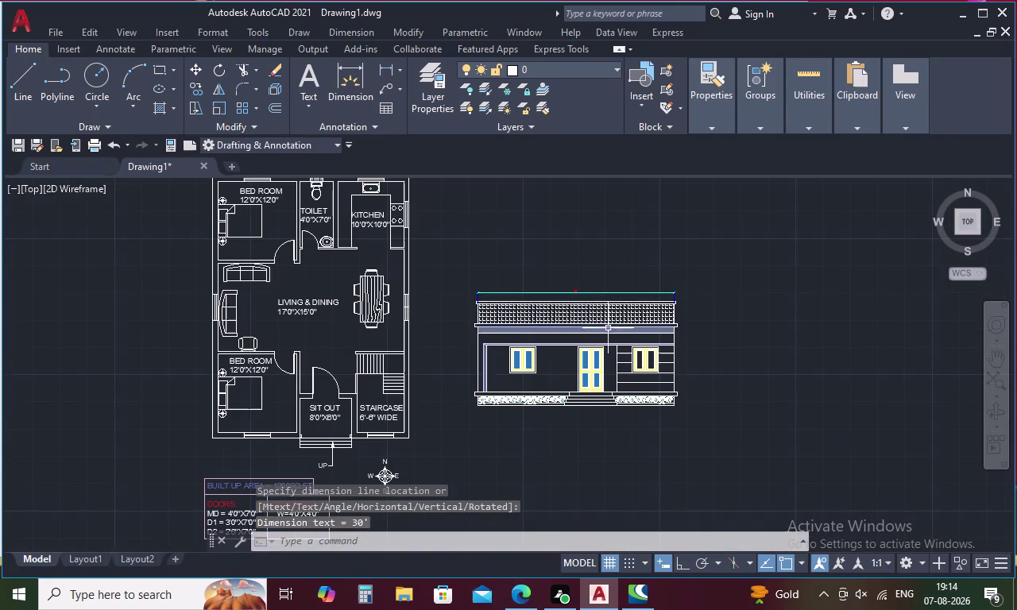
scroll(up, 3)
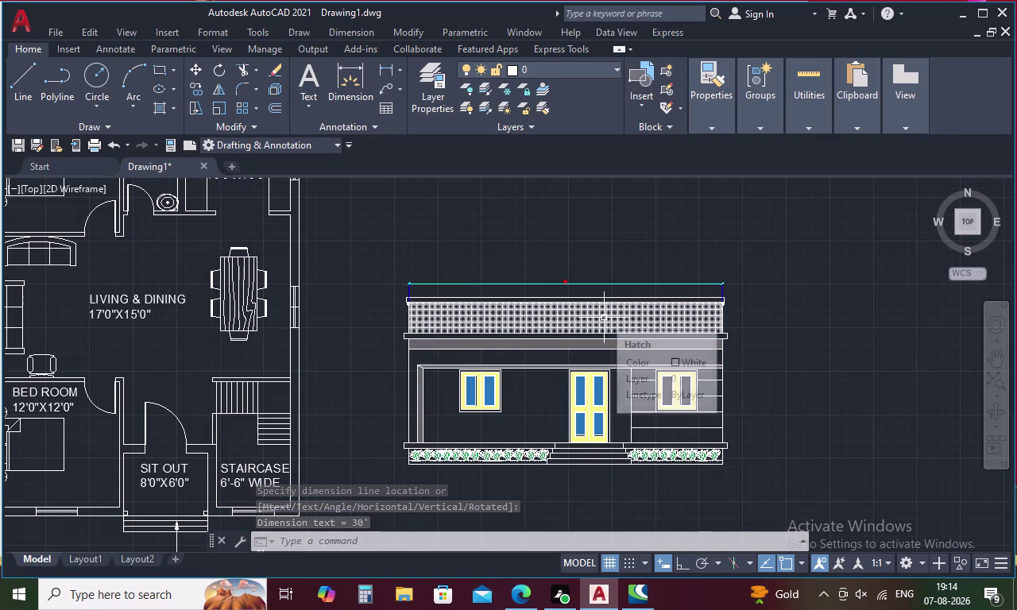
Edit the ISO-25 style and set its text height to 8".
text(D)
key(space)
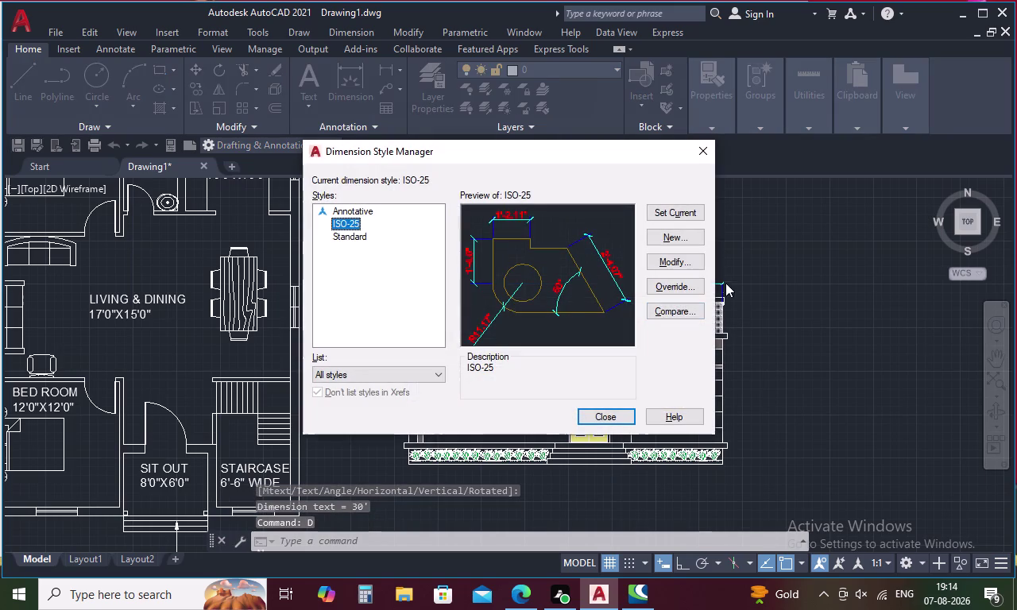
click(693, 256)
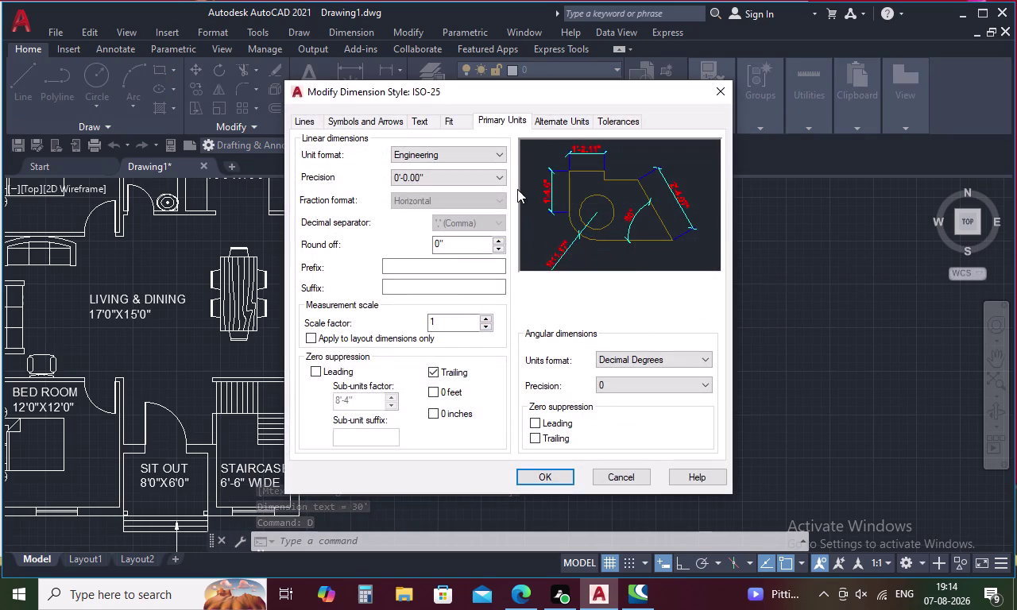
click(414, 120)
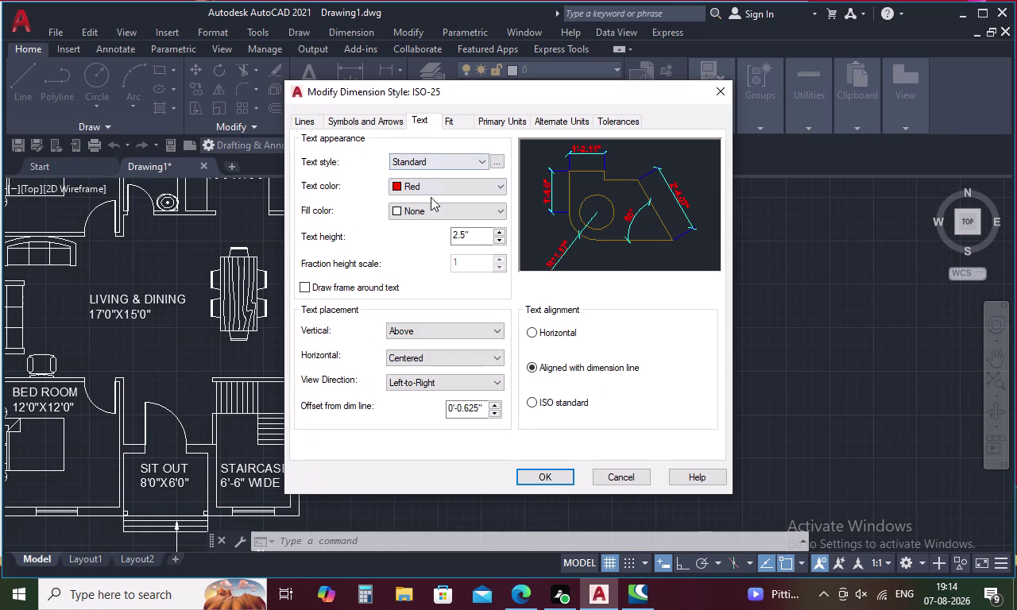
click(492, 236)
key(BackSpace)
key(BackSpace)
key(BackSpace)
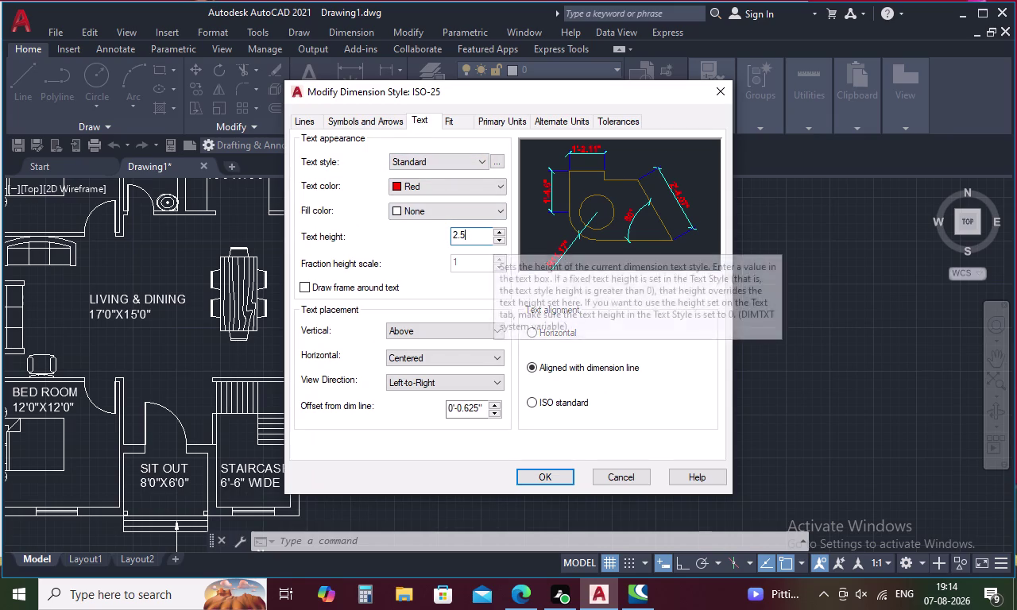
key(5)
key(BackSpace)
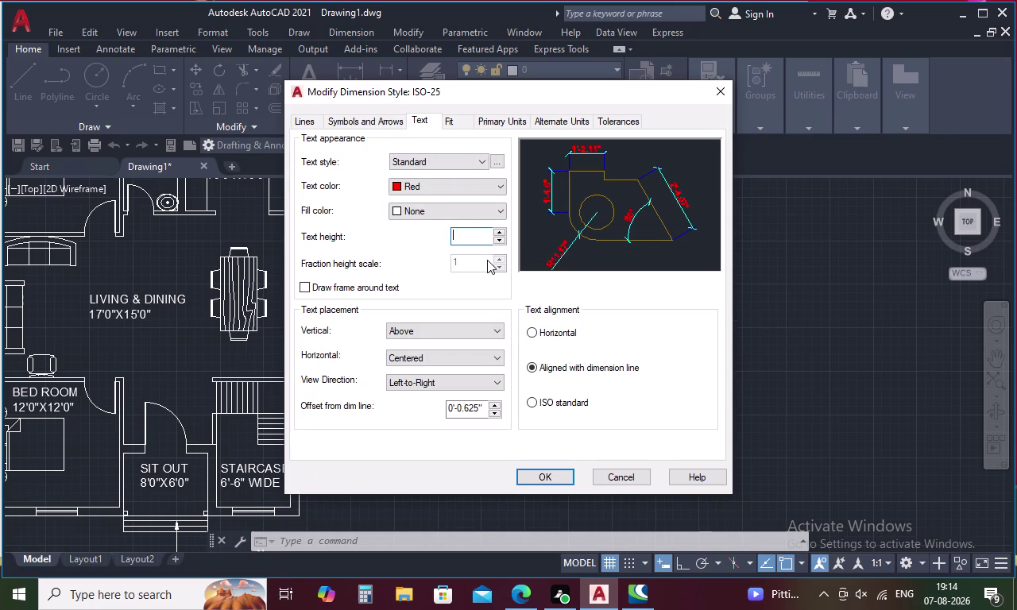
key(8)
key(Return)
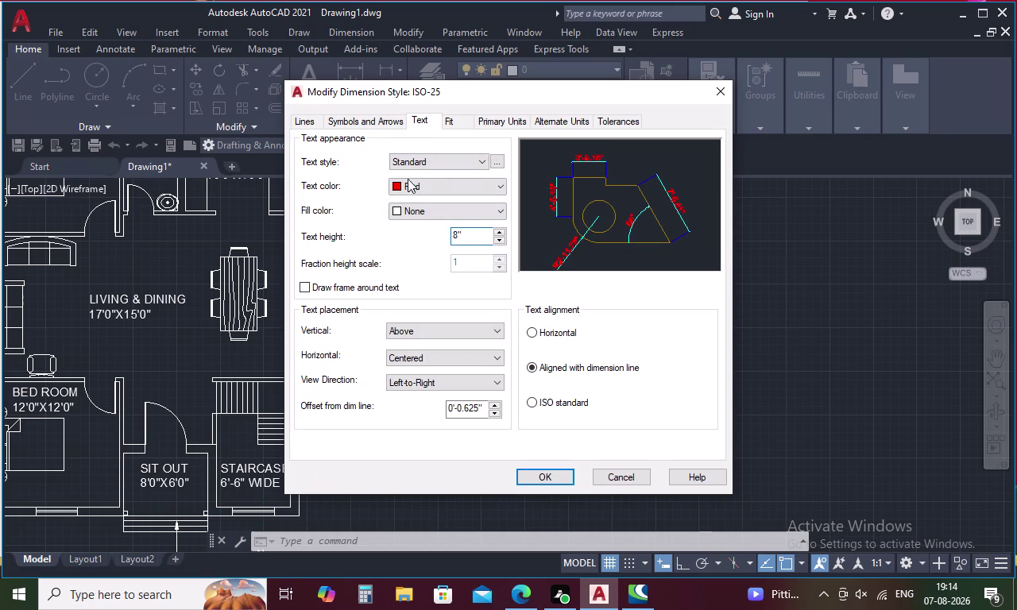
Set the ISO-25 arrow size to 8", make the style current, and close the manager.
click(380, 125)
click(325, 282)
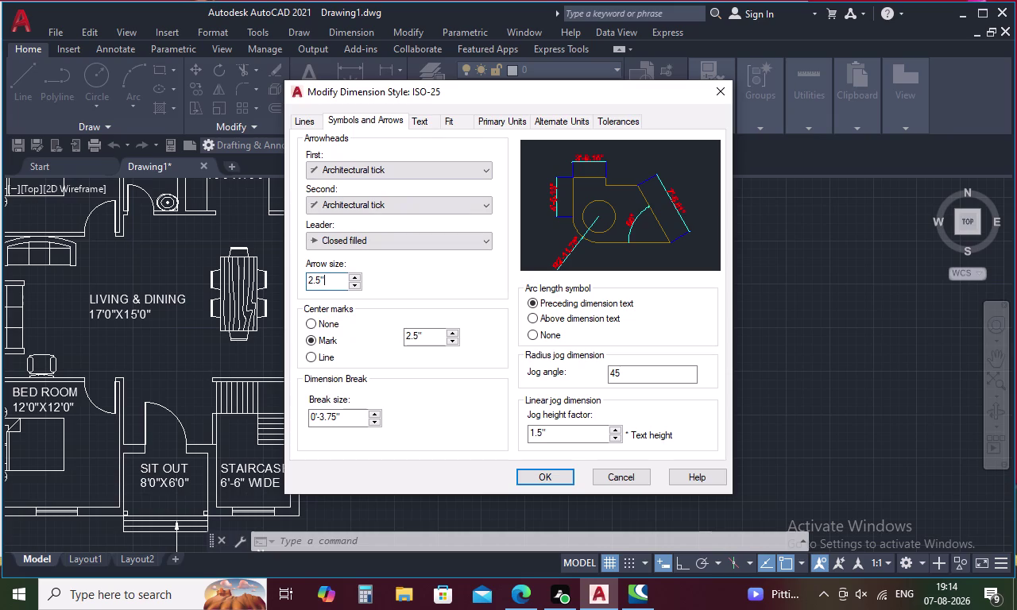
key(BackSpace)
key(BackSpace)
key(BackSpace)
key(8)
key(Return)
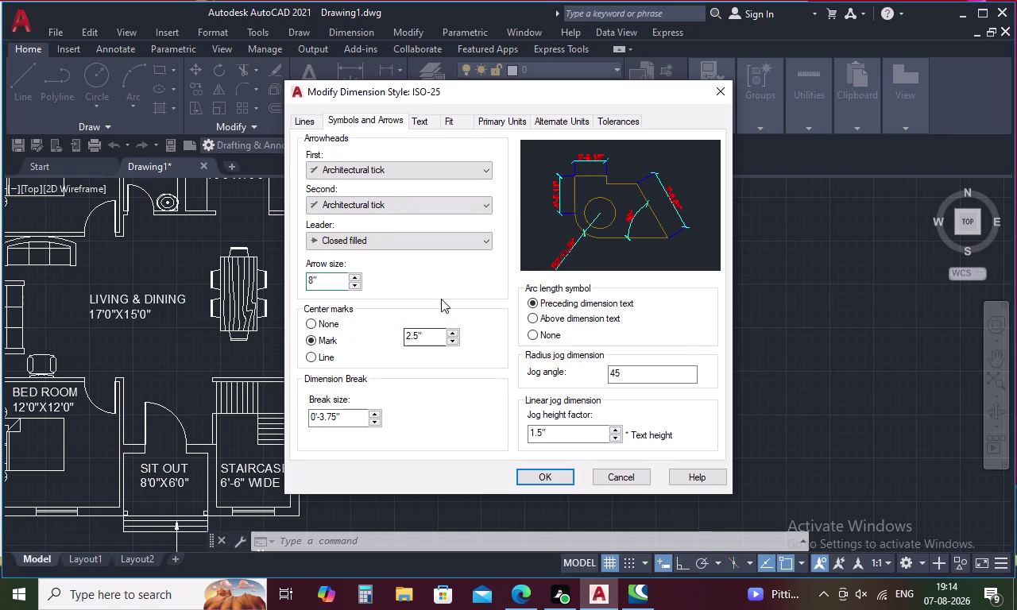
click(539, 472)
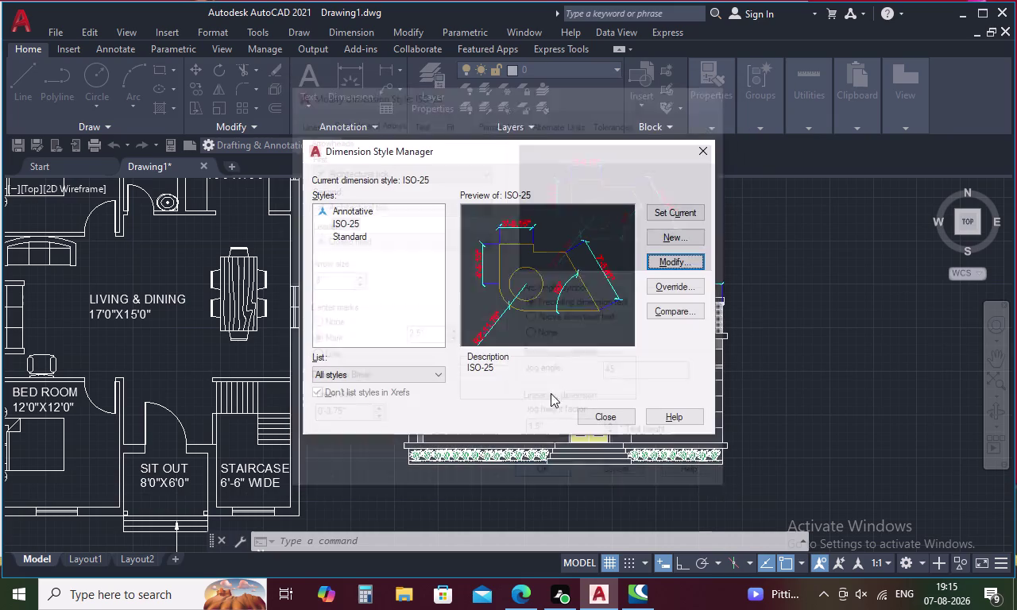
click(658, 203)
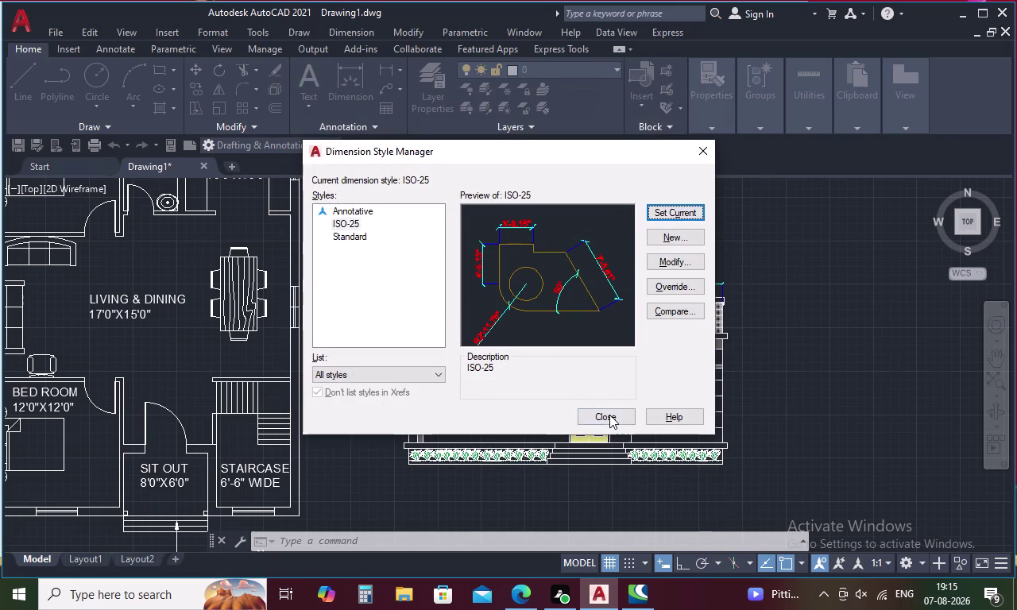
click(609, 414)
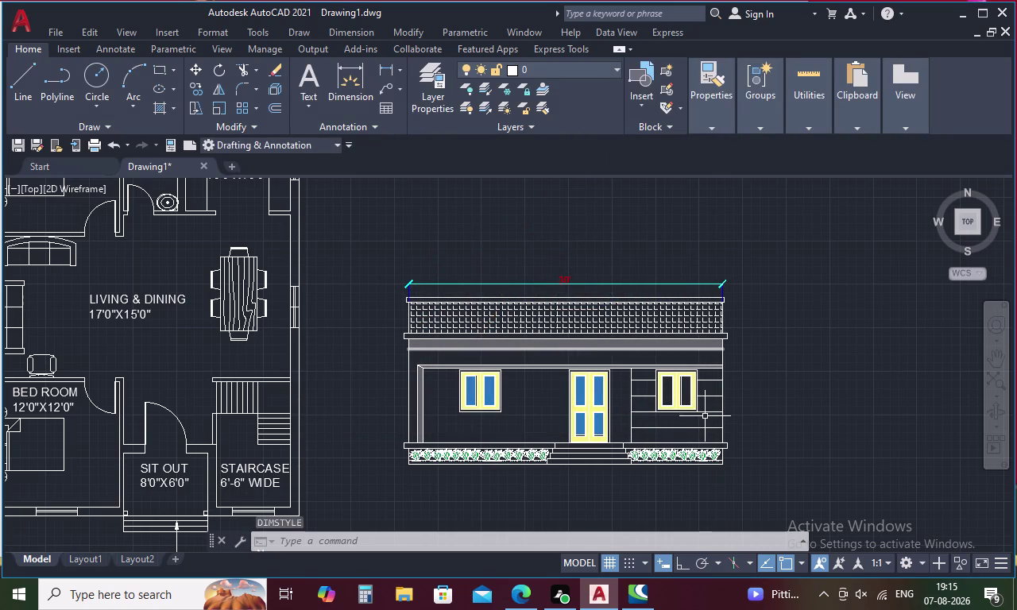
Reopen and close the Dimension Style Manager, then start a linear dimension.
key(space)
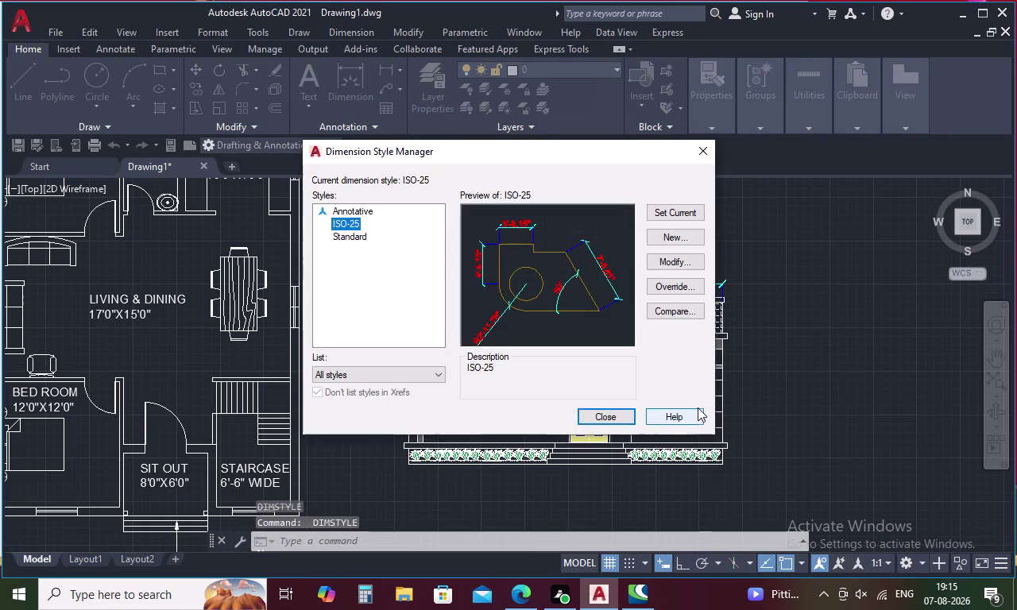
click(610, 416)
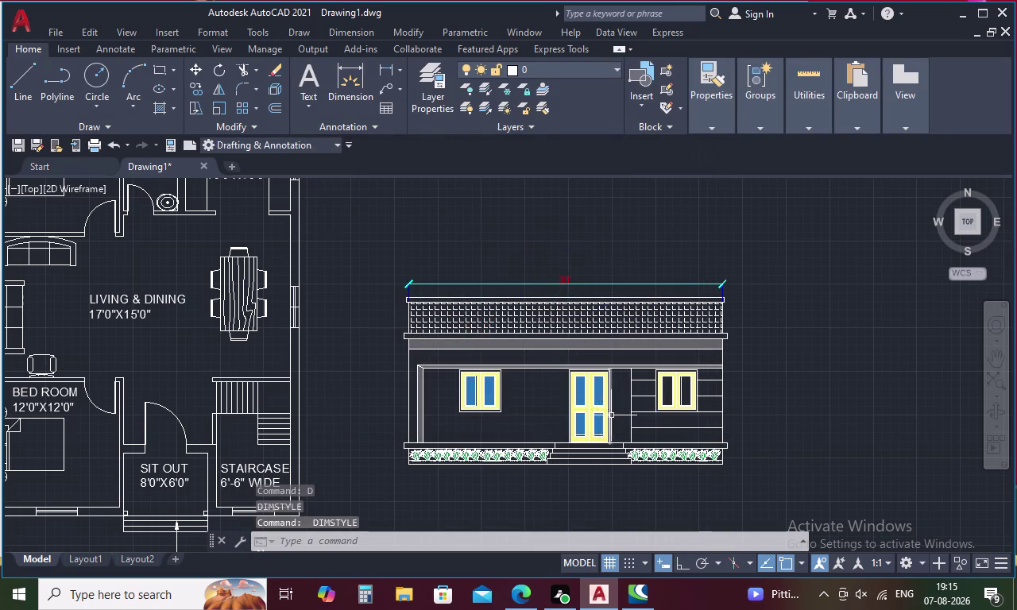
click(388, 65)
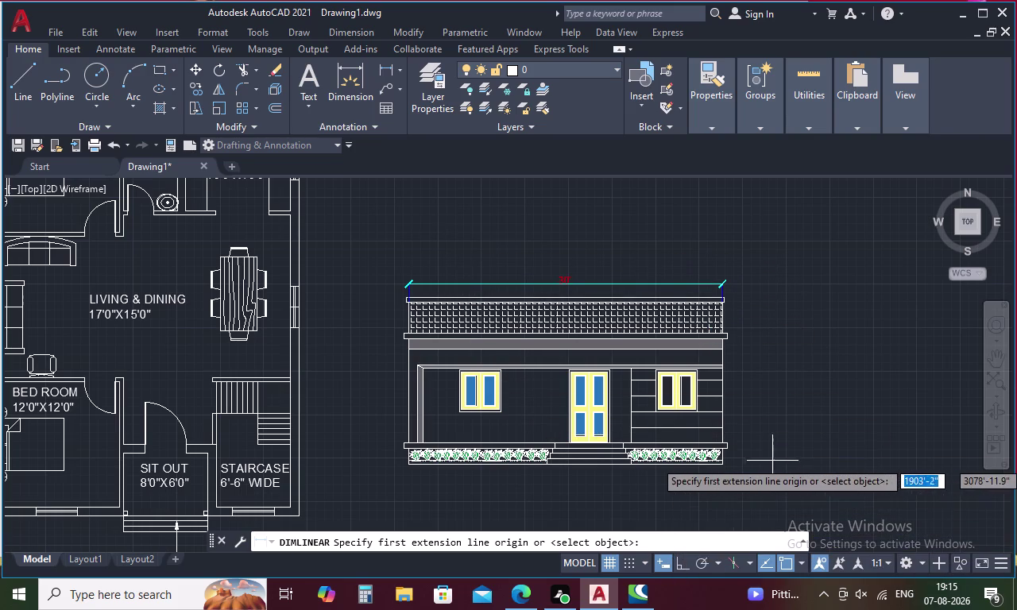
Add the 1'-6" plinth and 2' step dimensions on the elevation's right side.
scroll(up, 3)
click(557, 449)
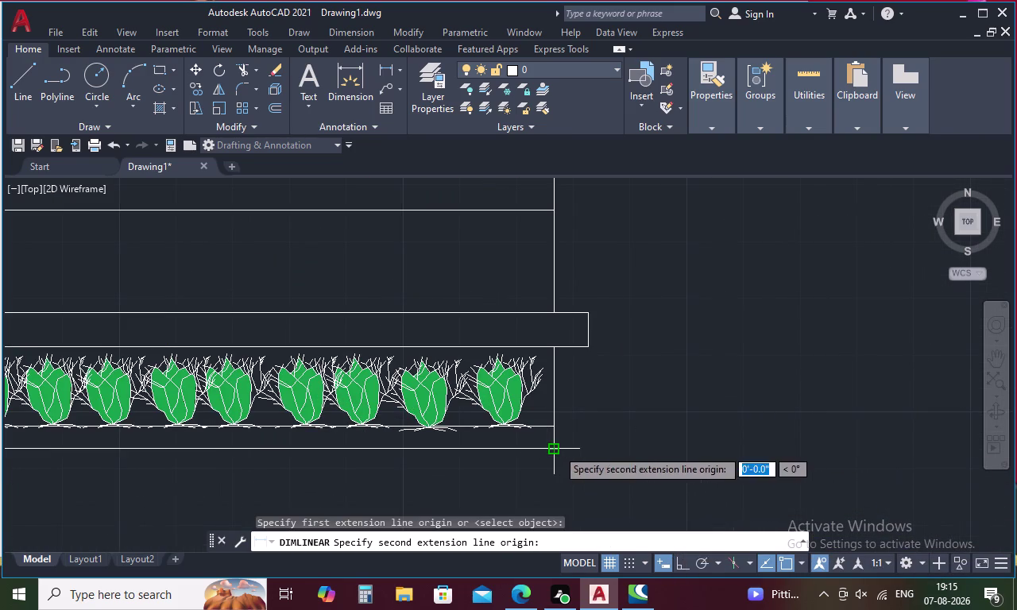
click(553, 351)
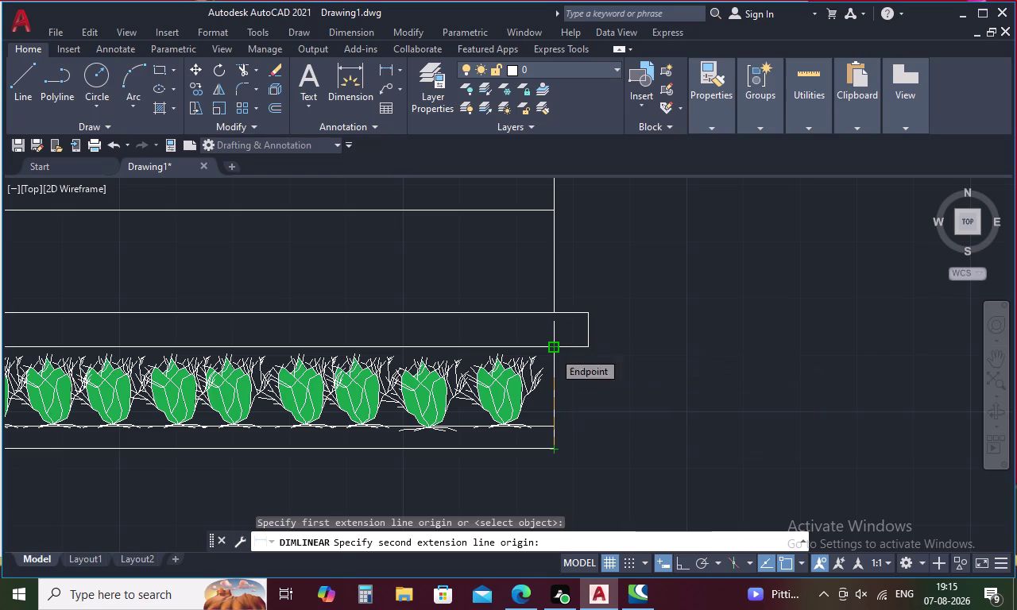
click(661, 355)
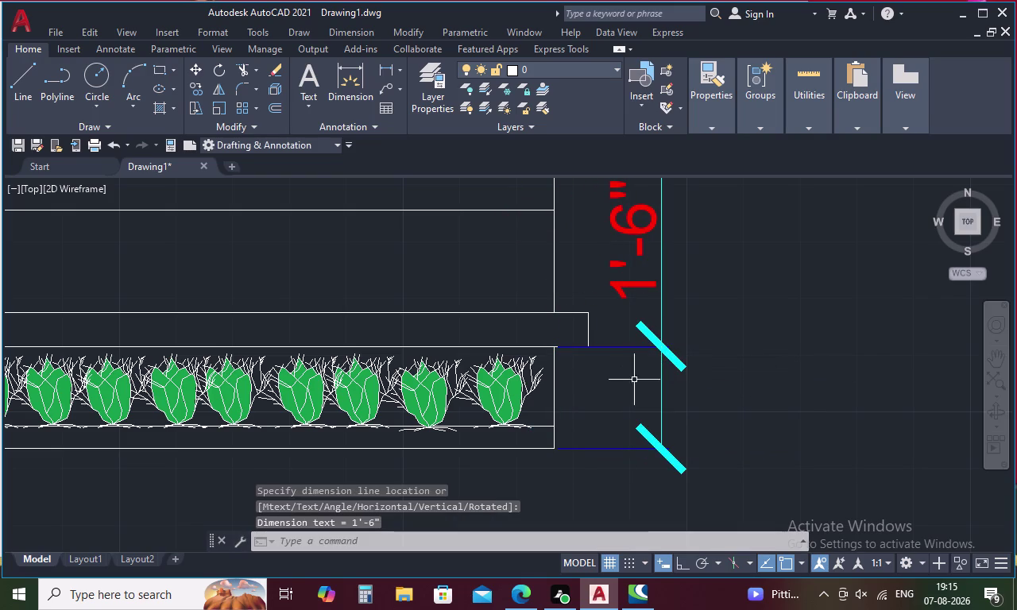
key(space)
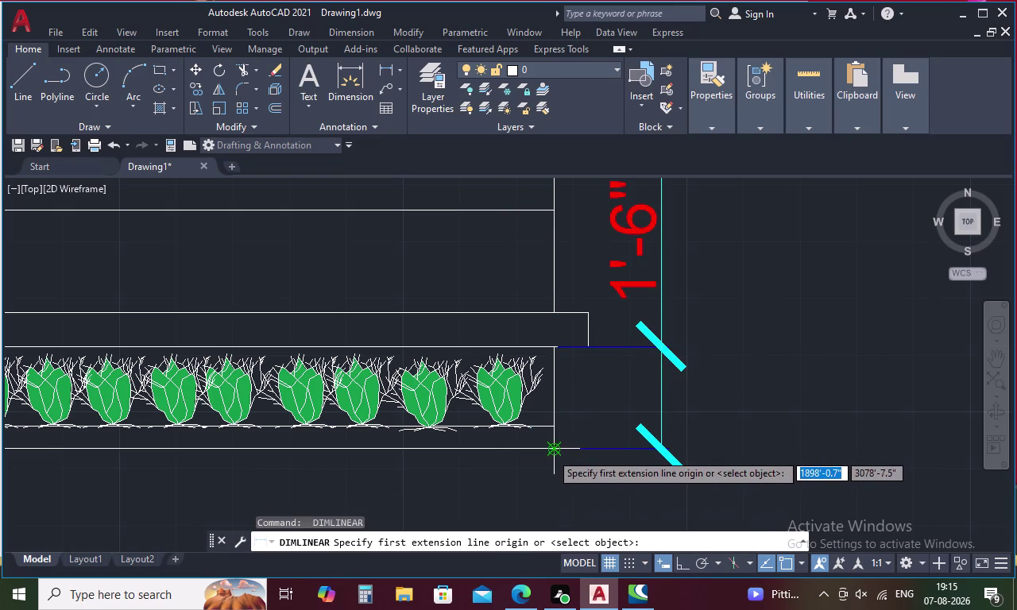
click(550, 452)
click(588, 311)
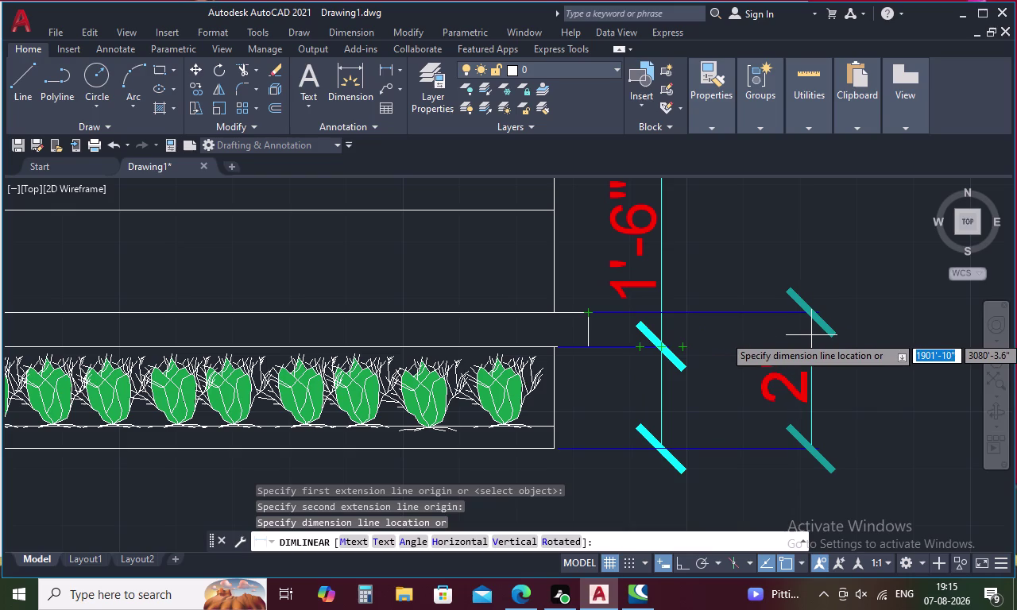
click(799, 344)
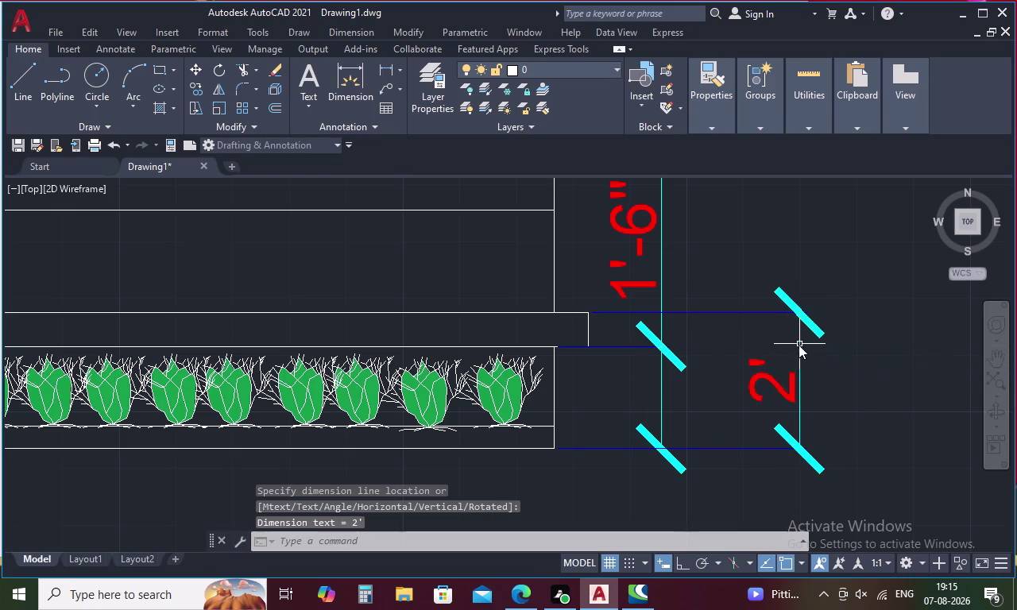
Add the 15'-11" overall height dimension from the base to the roof top.
scroll(down, 3)
middle_drag(764, 341, 659, 375)
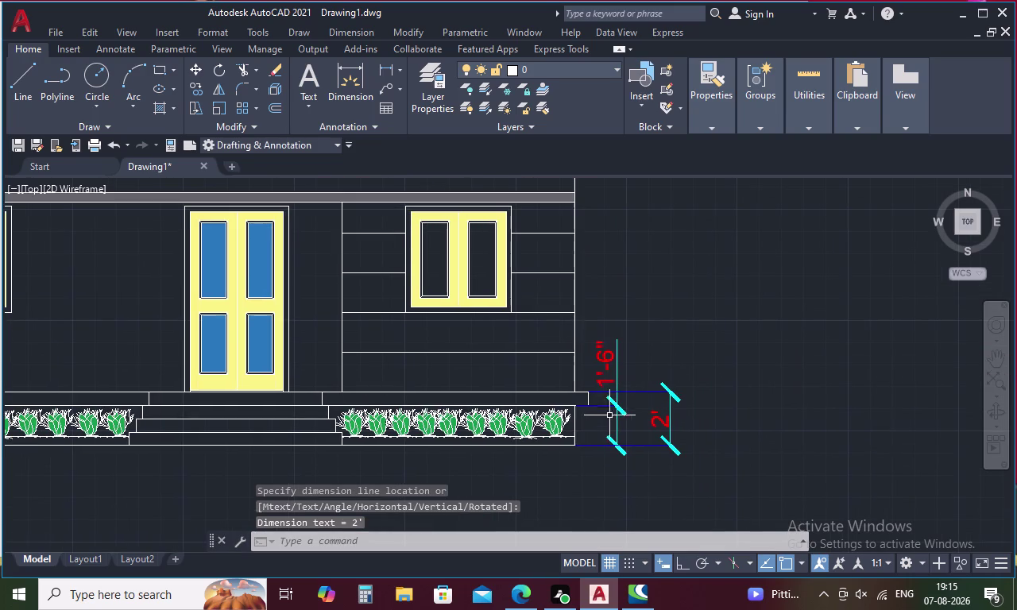
key(space)
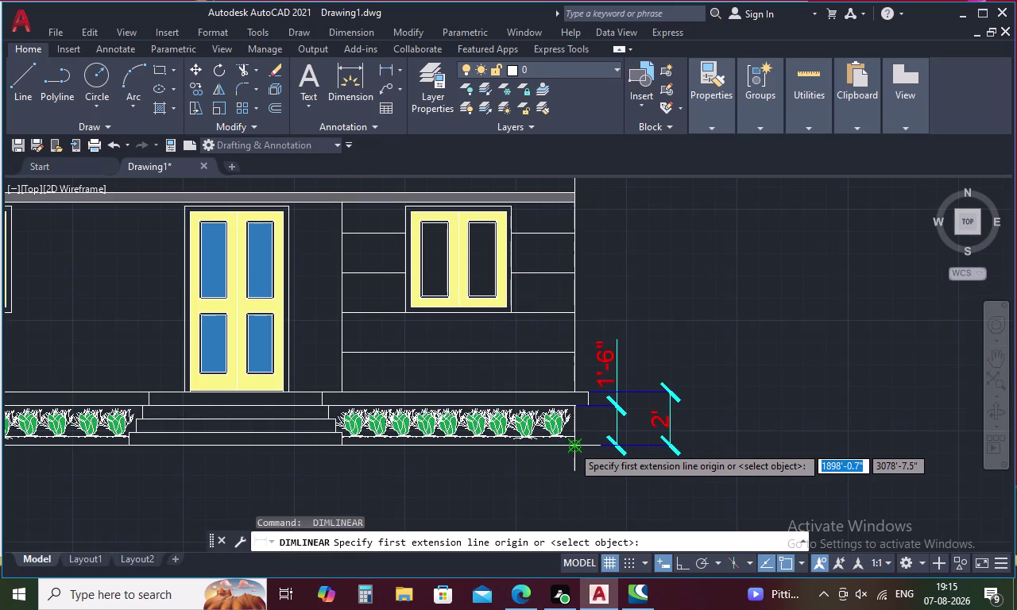
click(572, 446)
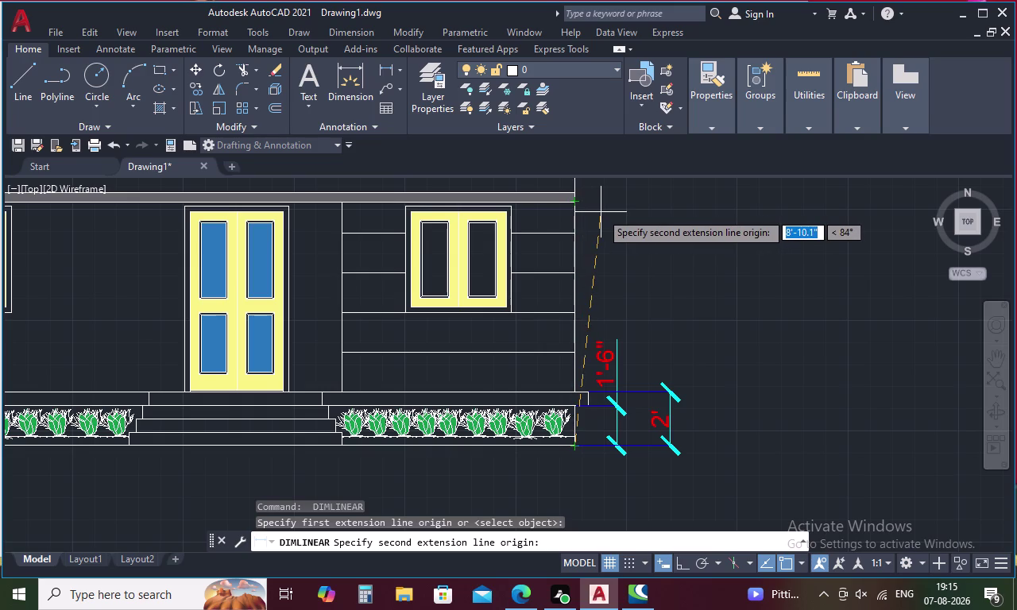
middle_drag(601, 212, 549, 275)
middle_drag(535, 208, 493, 387)
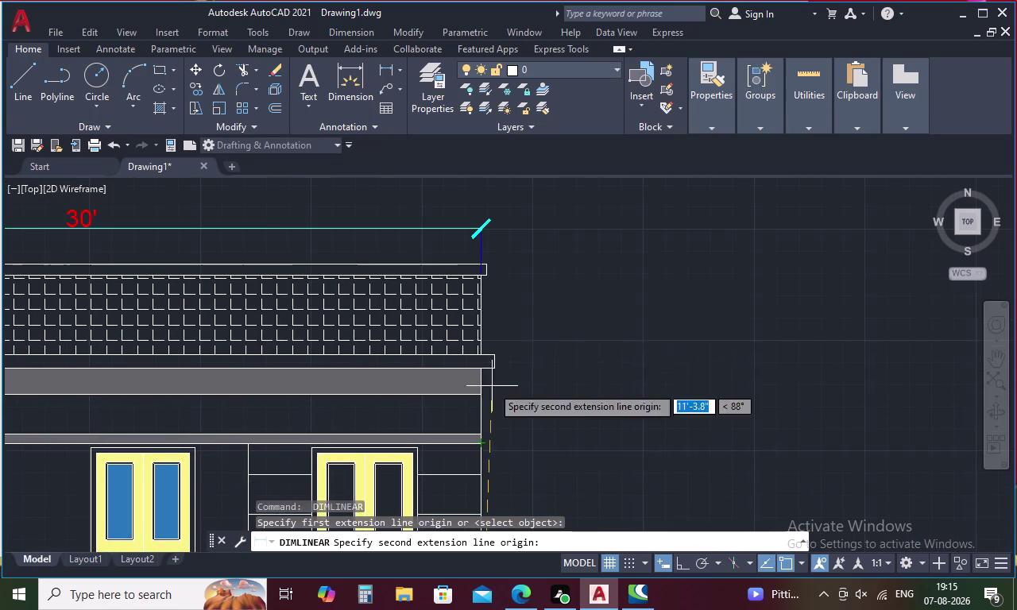
click(487, 264)
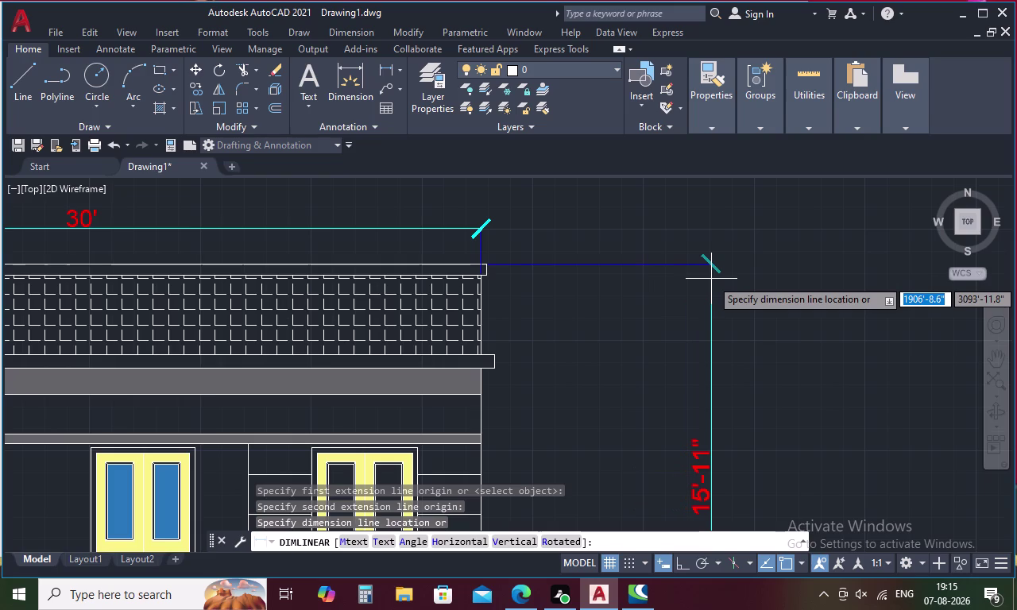
click(711, 279)
middle_drag(690, 449, 671, 295)
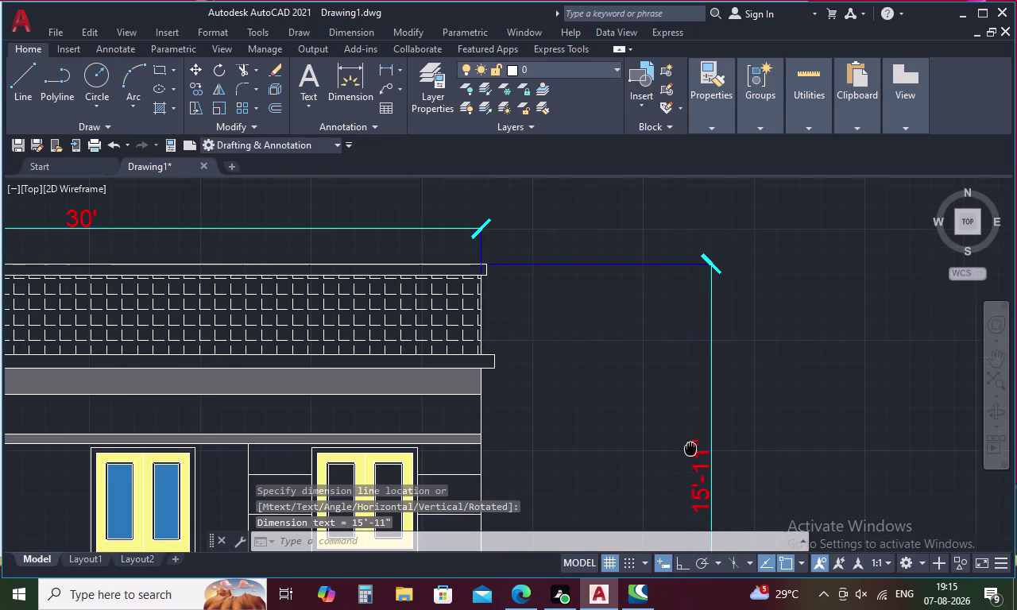
middle_drag(672, 295, 671, 276)
double_click(680, 332)
Replace the 15'-11" dimension text with 16'6".
double_click(679, 323)
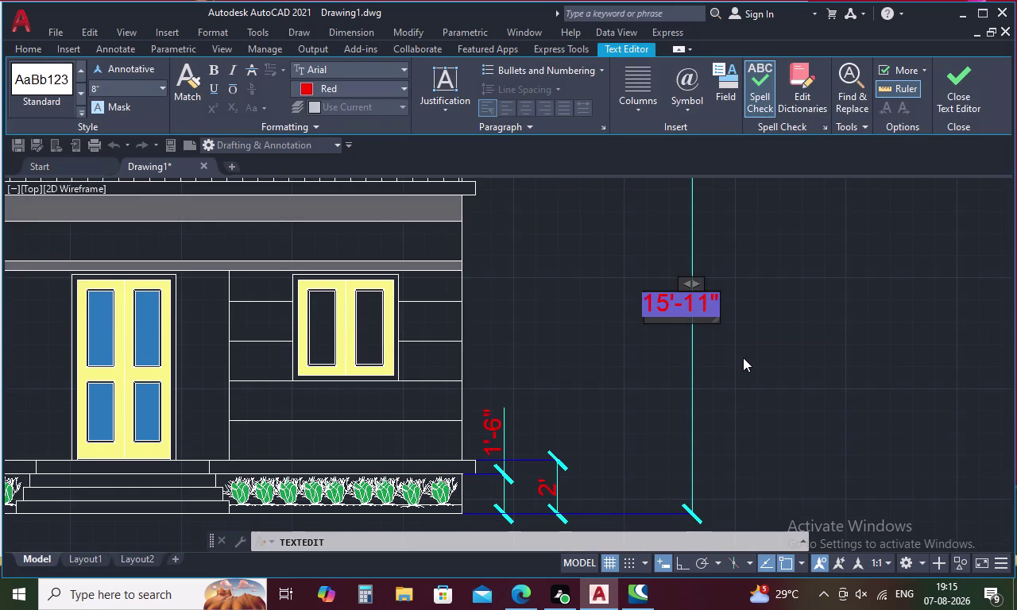
key(BackSpace)
key(Right)
key(BackSpace)
text(16)
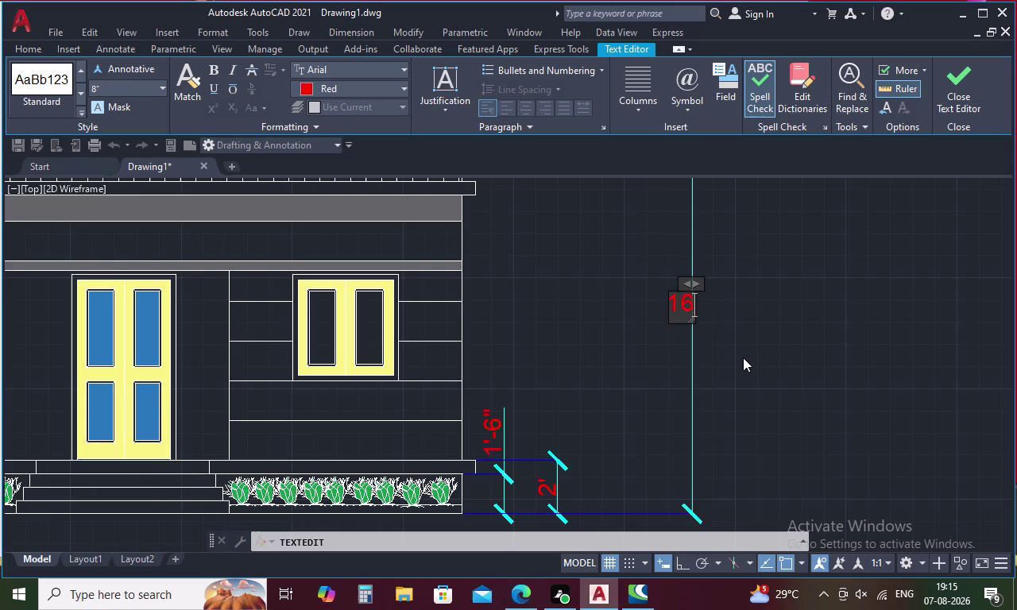
text(')
text(6)
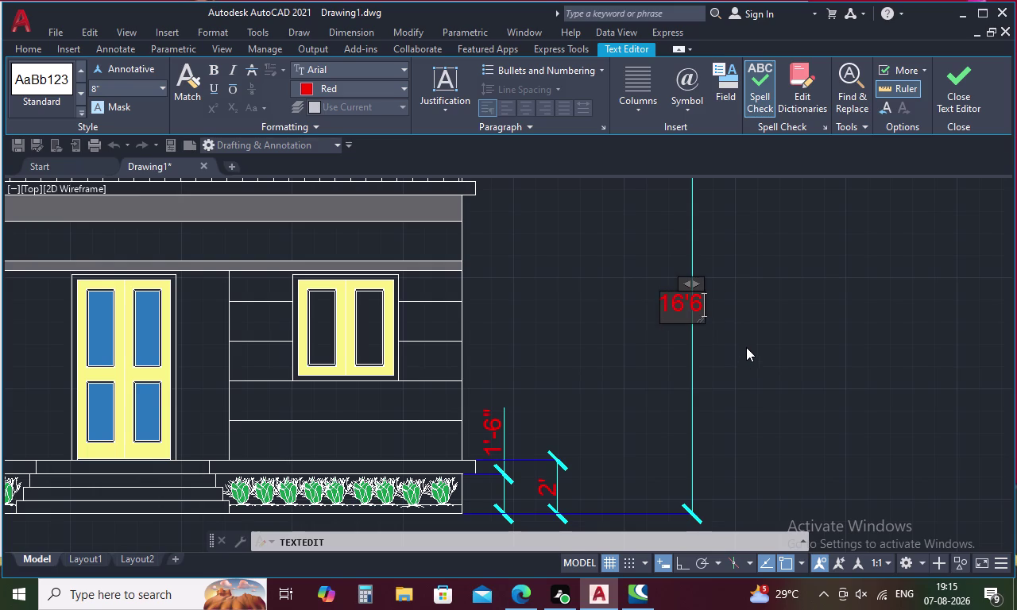
text(")
click(761, 348)
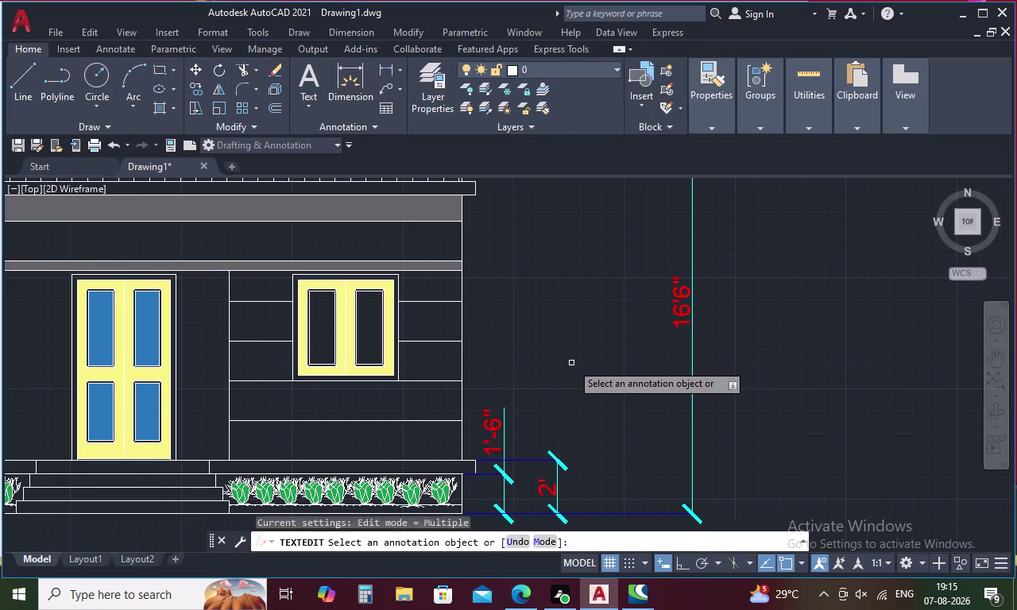
click(383, 68)
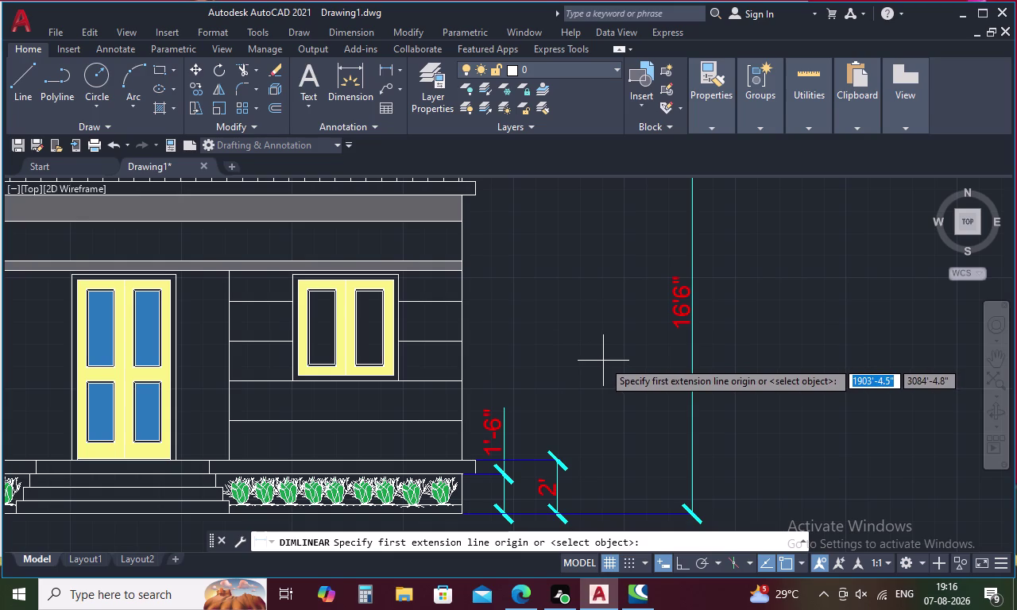
Place the 10' wall height dimension on the elevation.
click(475, 462)
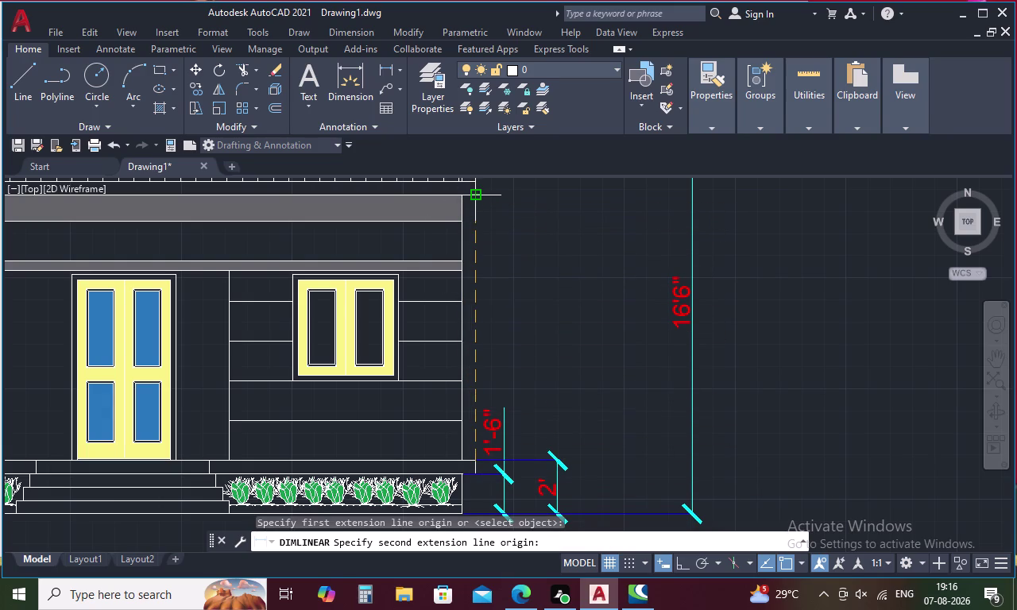
click(478, 191)
click(587, 197)
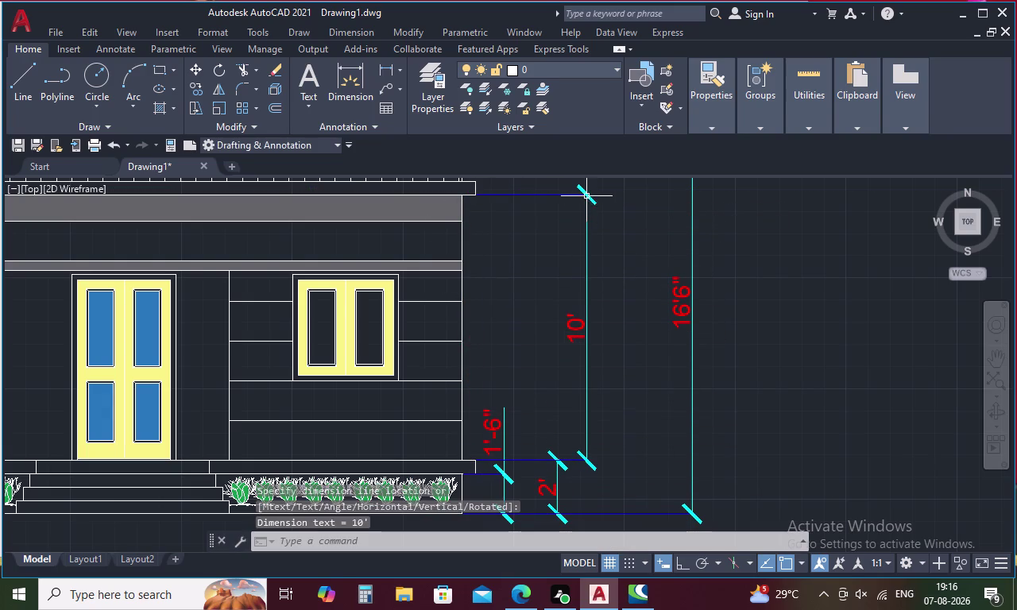
click(614, 278)
click(614, 279)
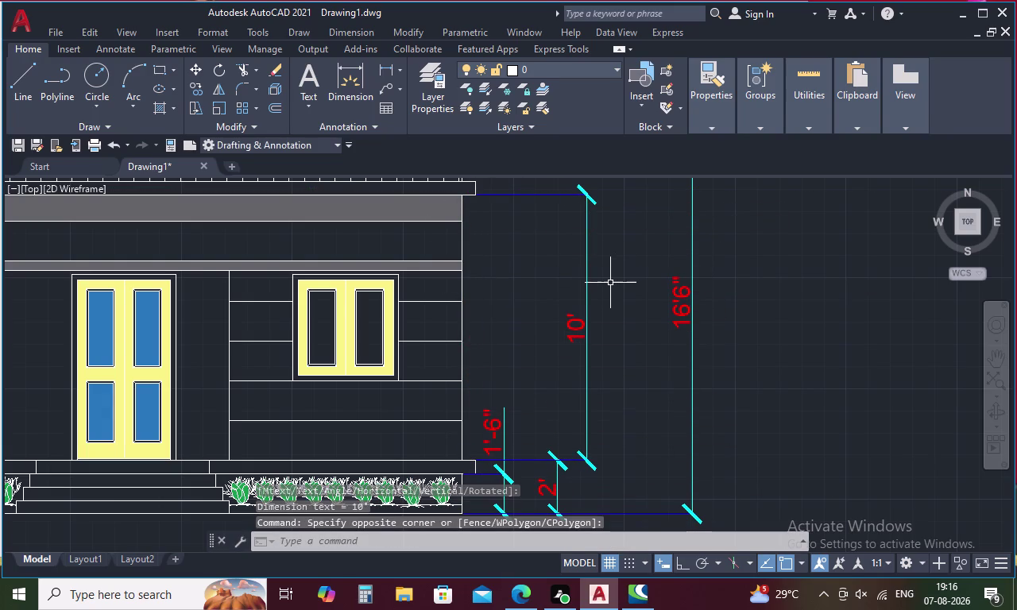
key(space)
Add the 3' roof height dimension from the eave line to the roof top.
middle_drag(607, 282, 601, 492)
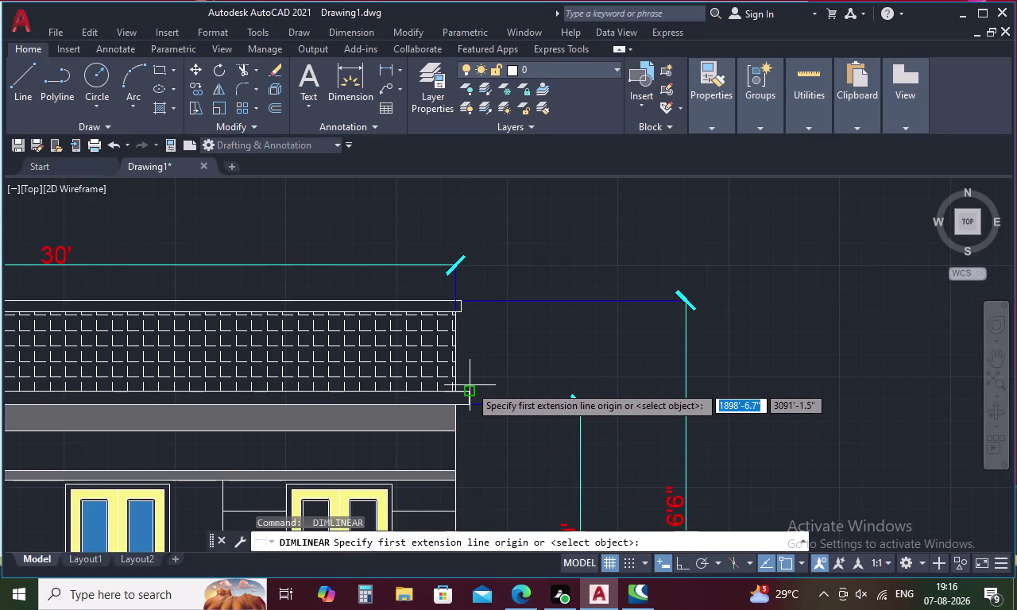
click(468, 389)
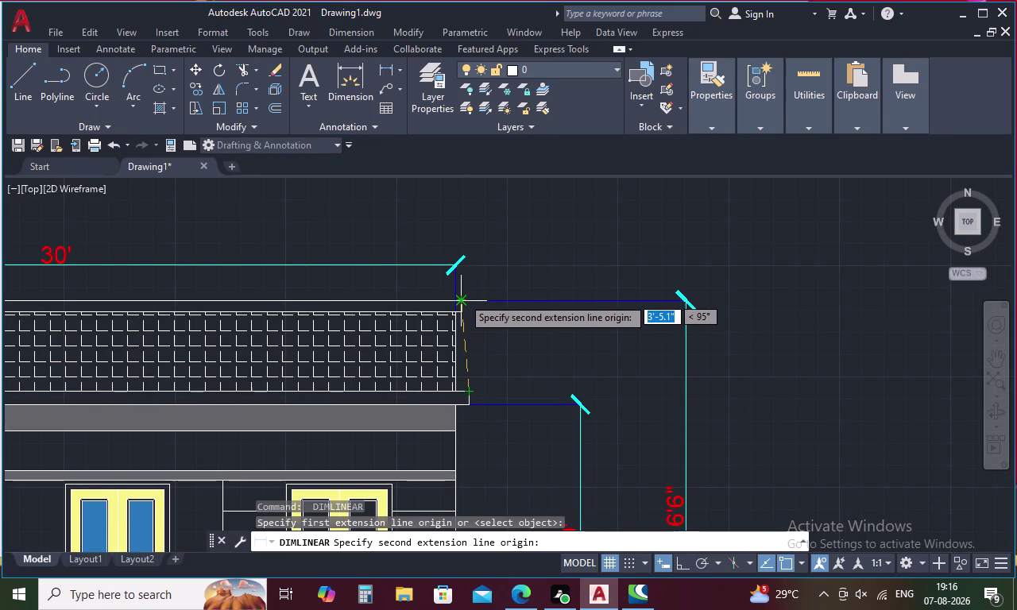
click(464, 299)
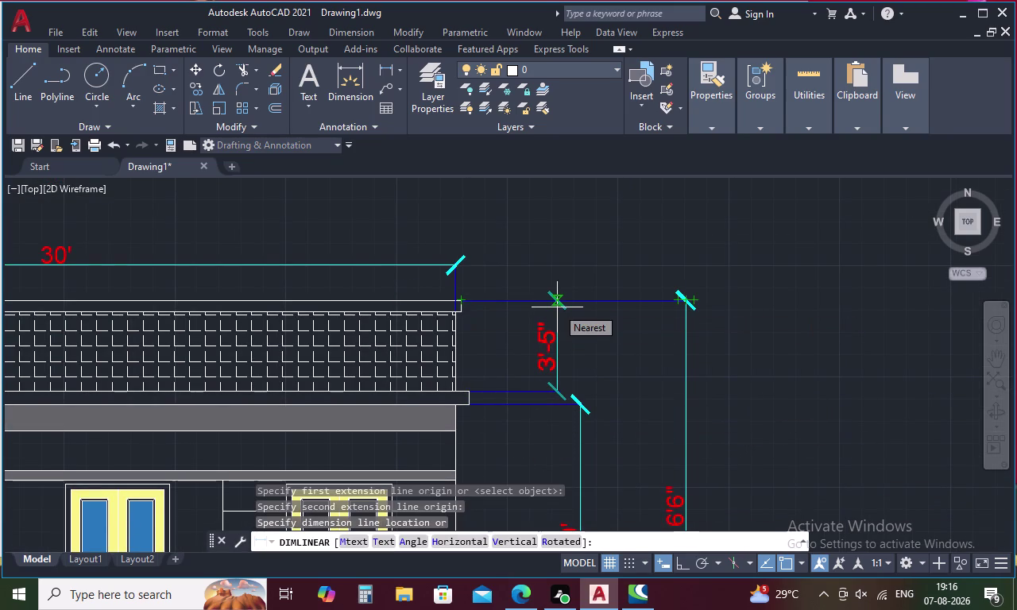
key(Escape)
key(space)
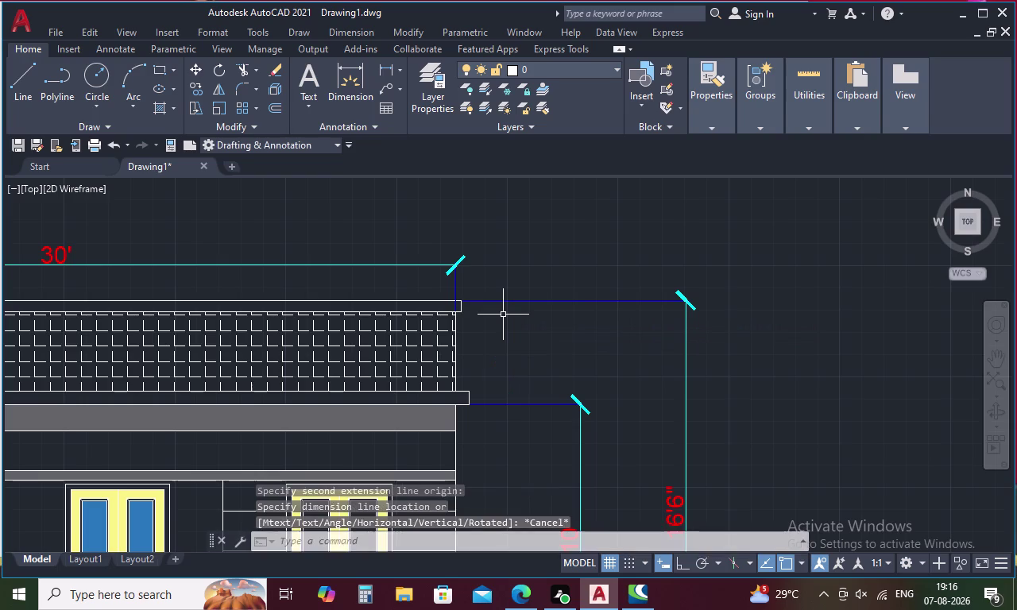
click(468, 389)
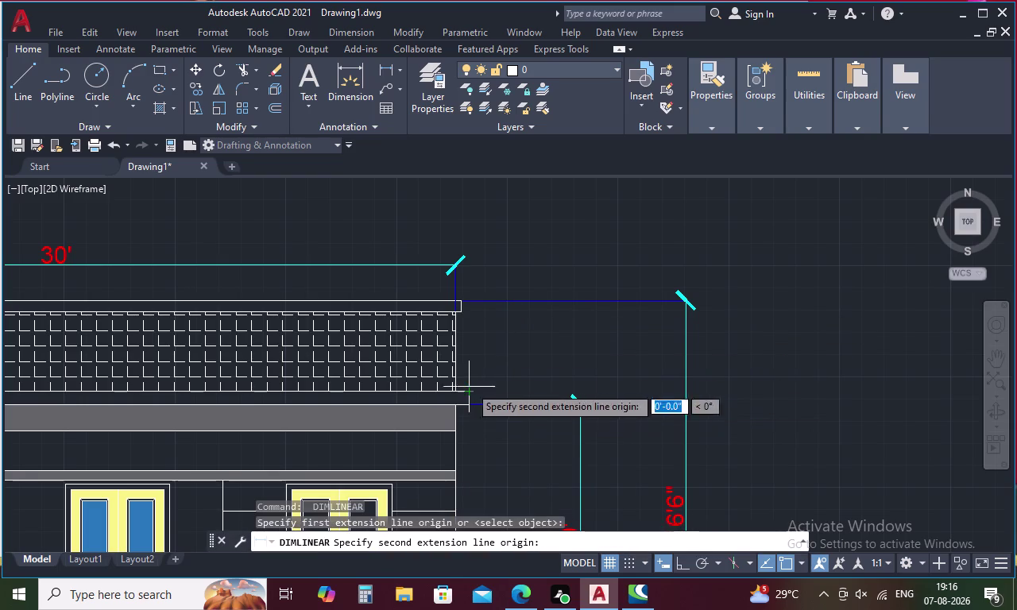
click(457, 313)
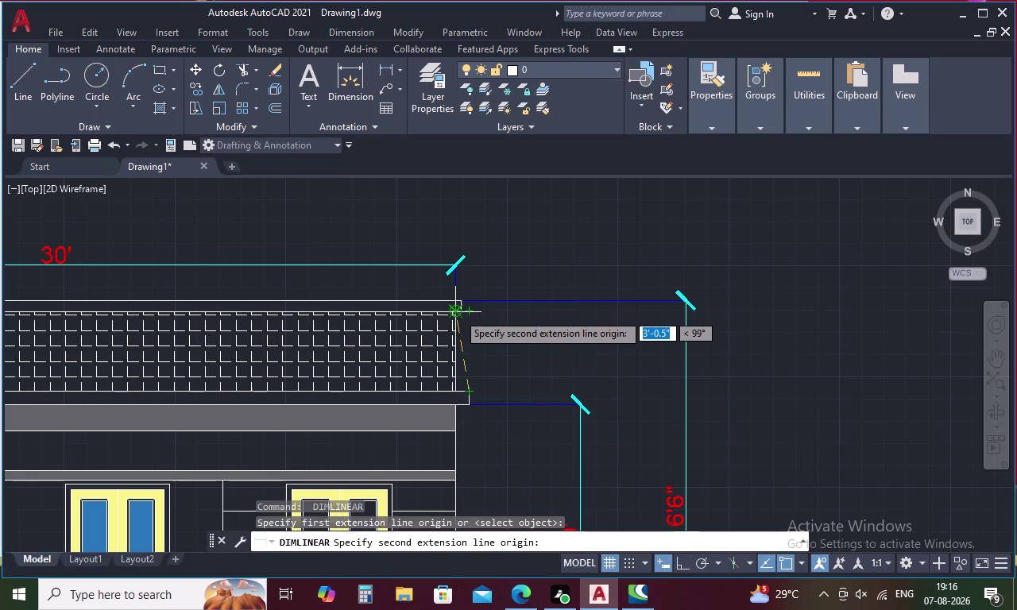
click(576, 321)
key(Escape)
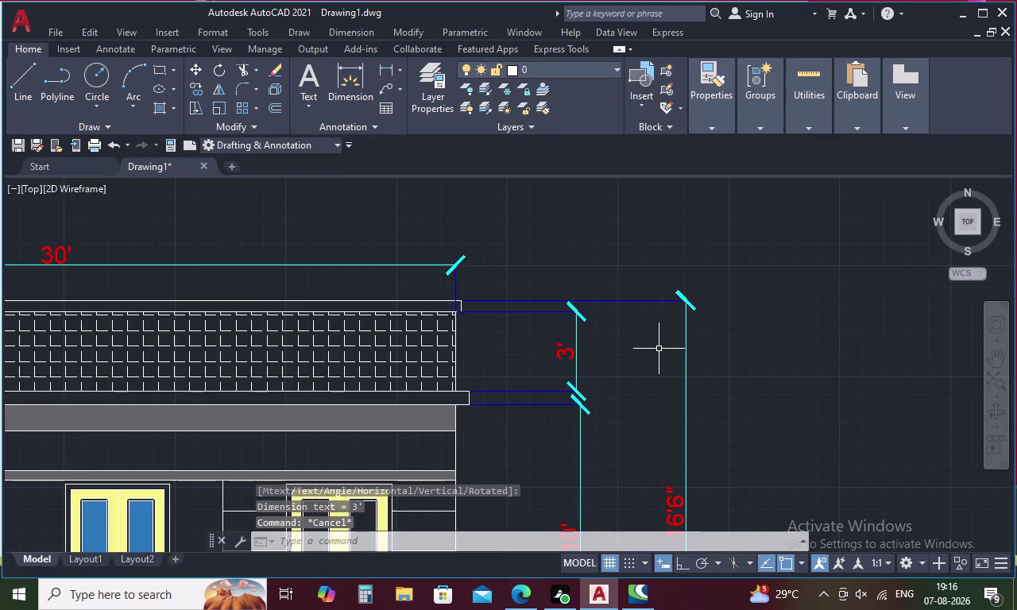
scroll(down, 3)
middle_drag(649, 363, 617, 311)
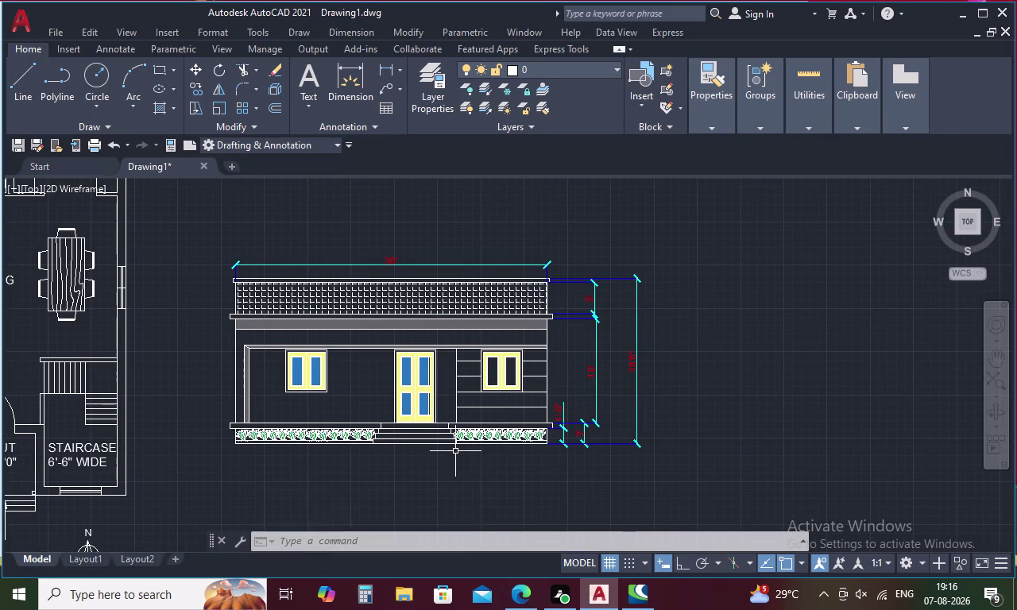
key(space)
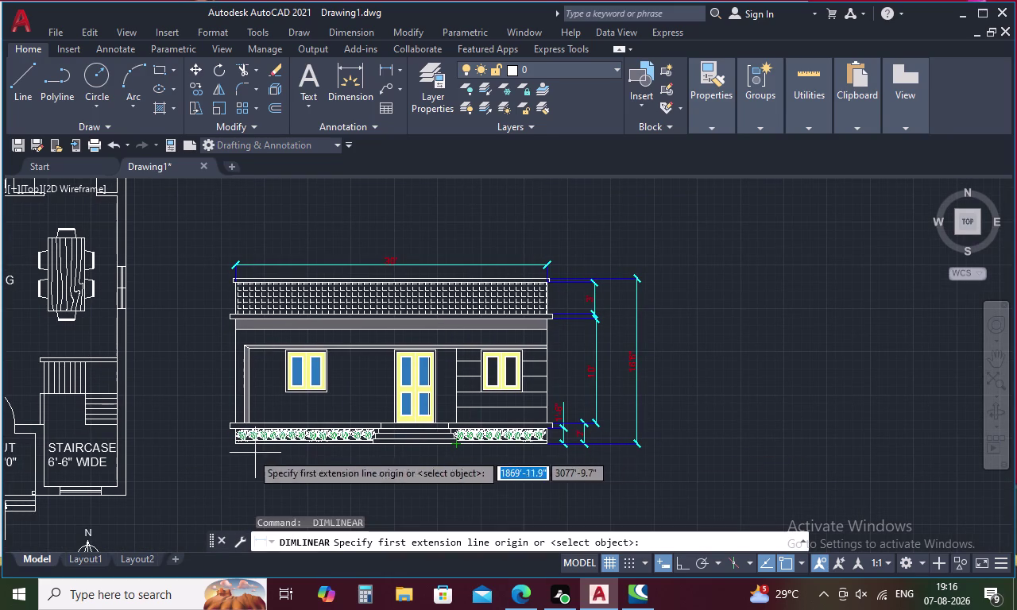
Place a vertical linear dimension from the elevation's bottom-left corner to the roof top.
click(231, 446)
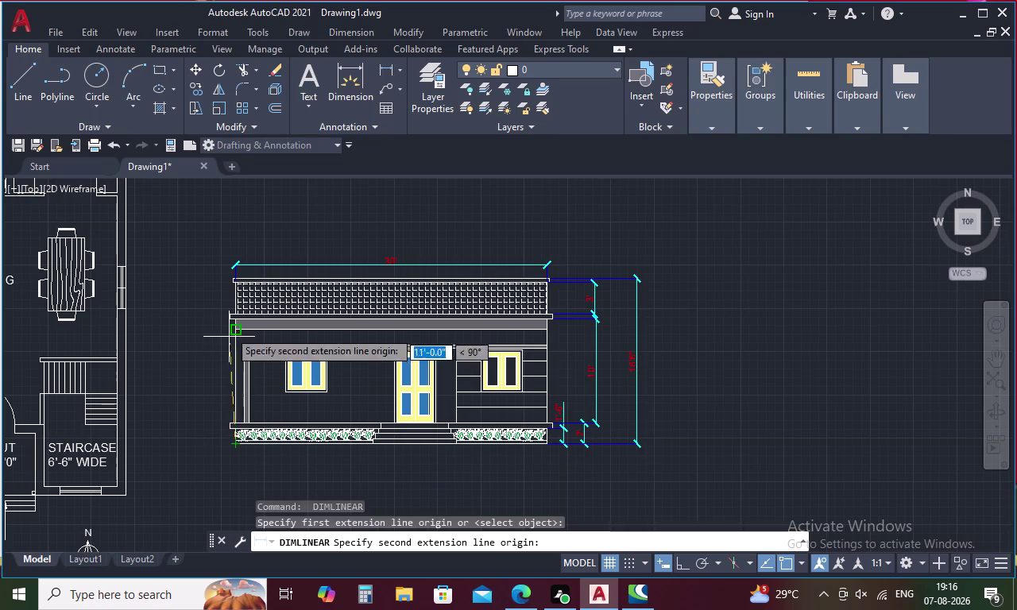
scroll(up, 3)
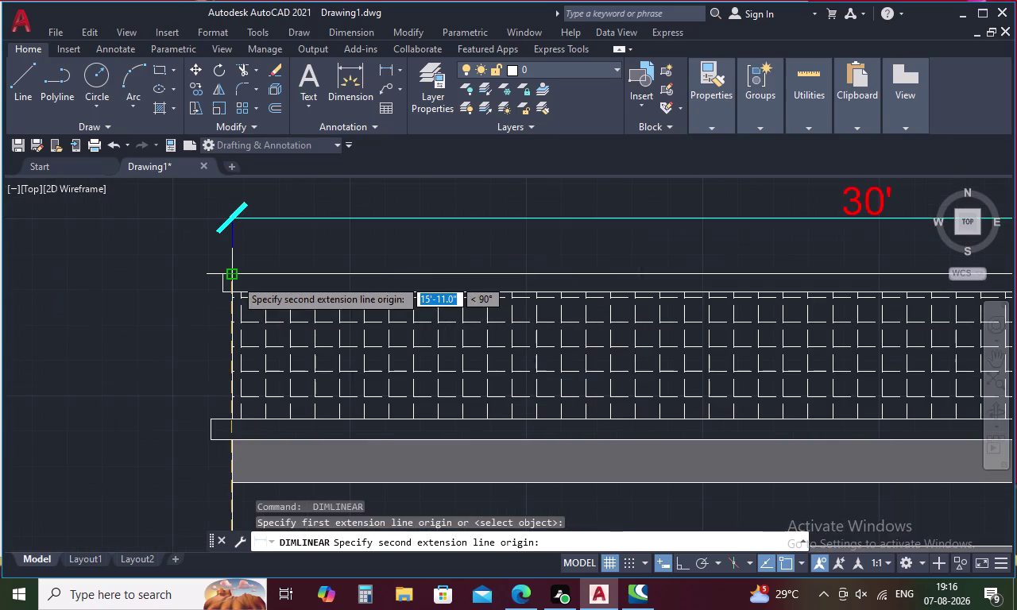
click(235, 279)
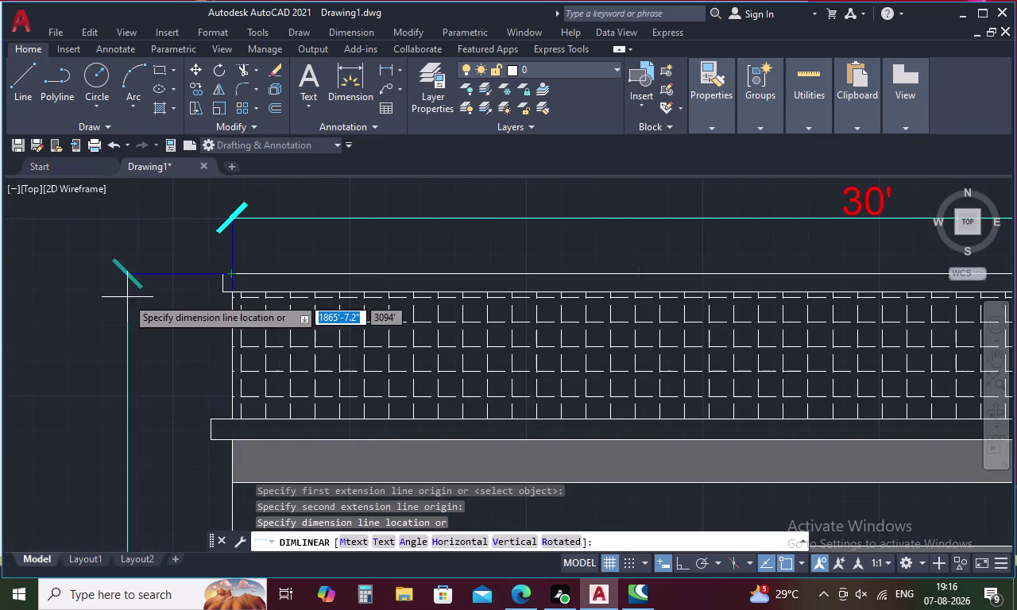
click(114, 297)
middle_drag(129, 325, 221, 243)
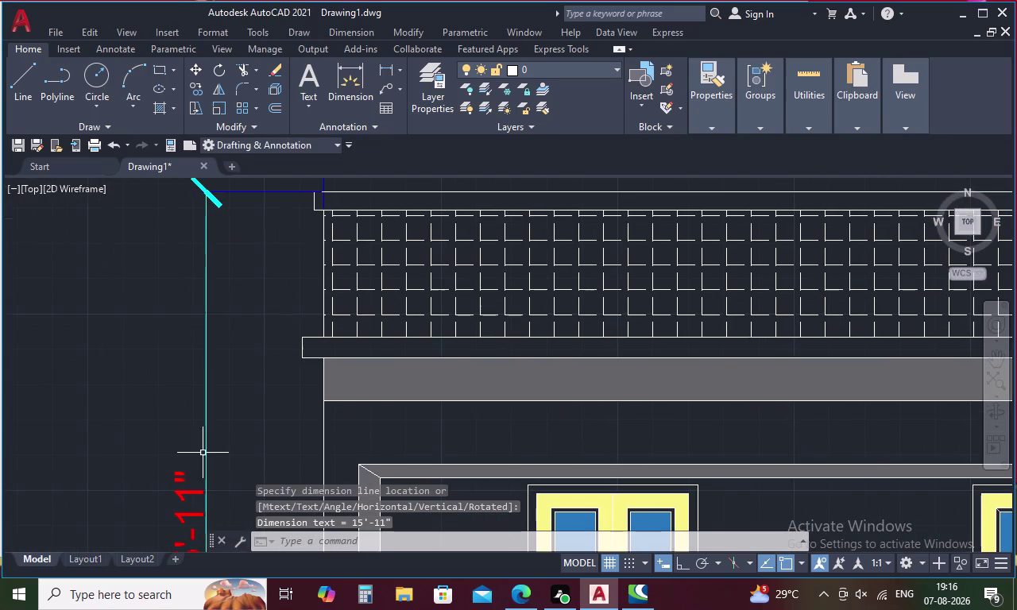
middle_drag(206, 452, 275, 297)
scroll(down, 3)
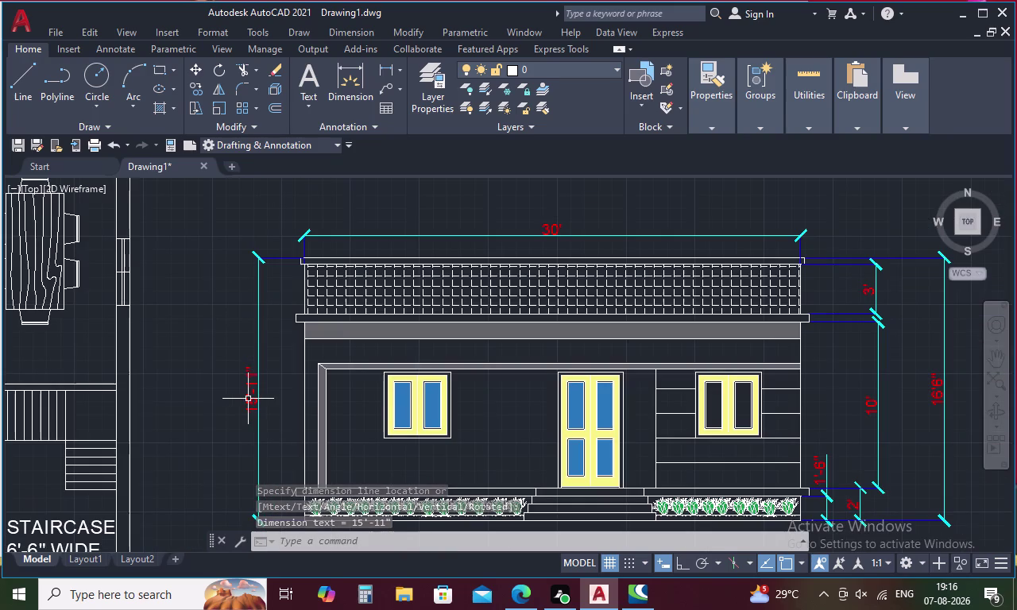
scroll(up, 3)
Replace the measured 15'-11" dimension text with 21'6".
double_click(248, 399)
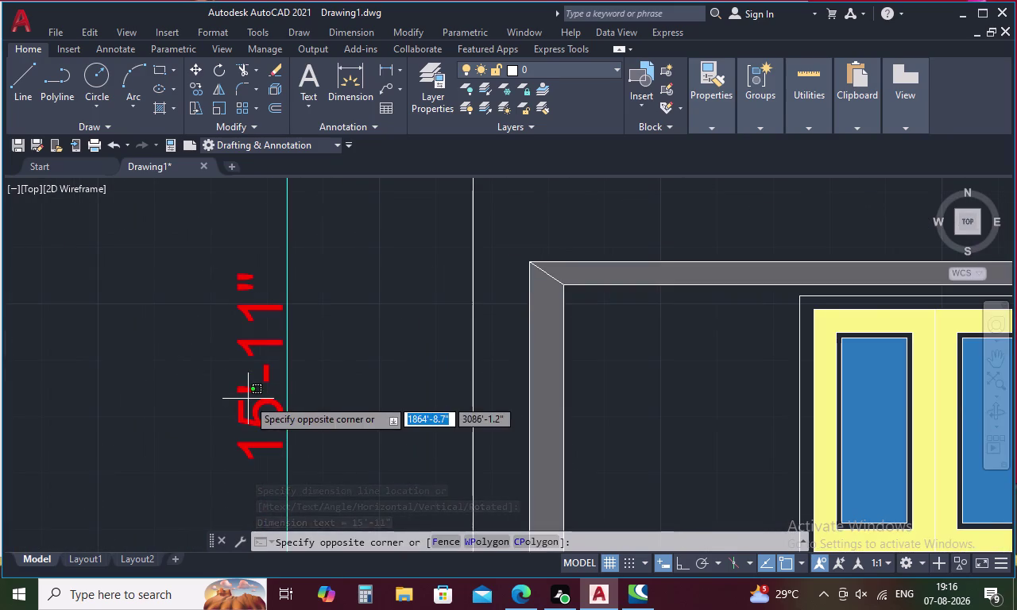
double_click(251, 403)
double_click(255, 409)
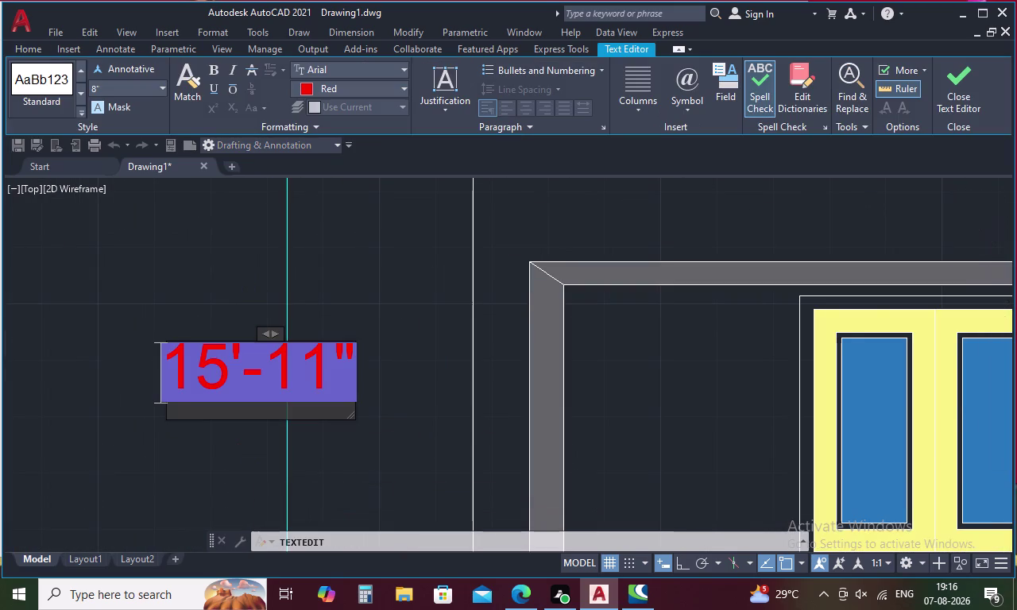
key(BackSpace)
key(Right)
key(BackSpace)
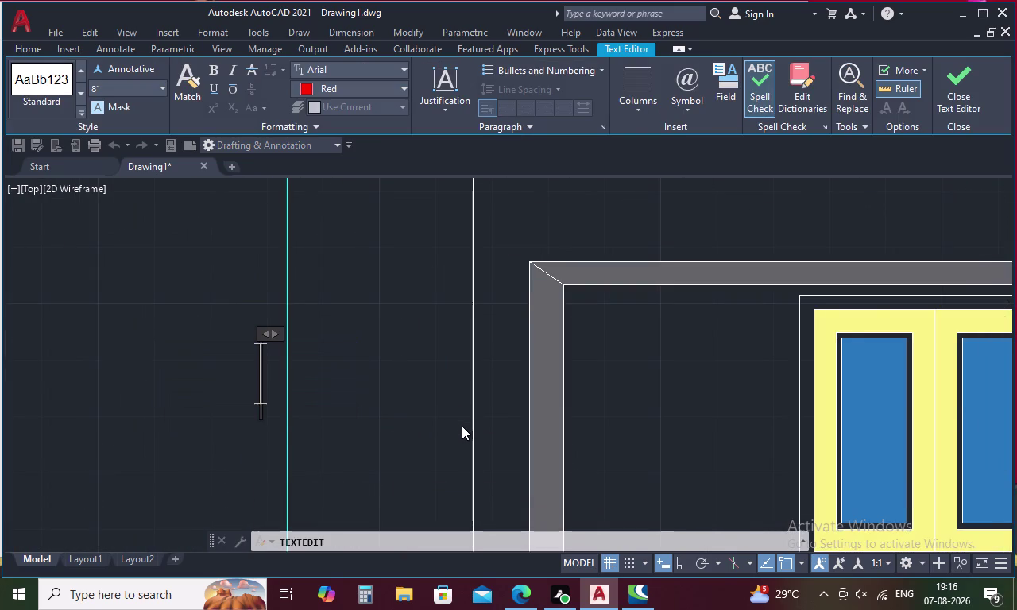
text(21')
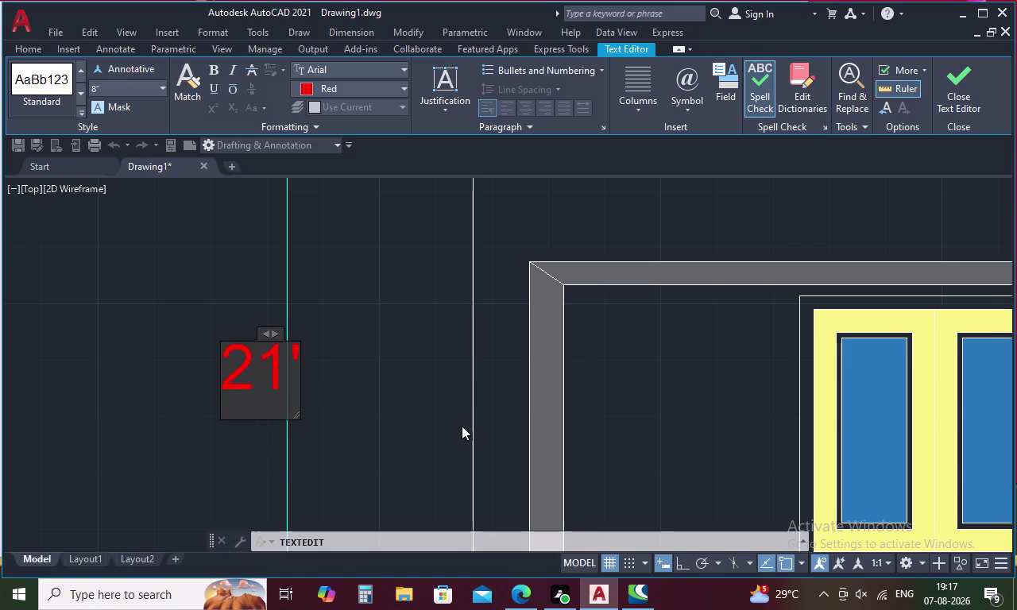
text(6")
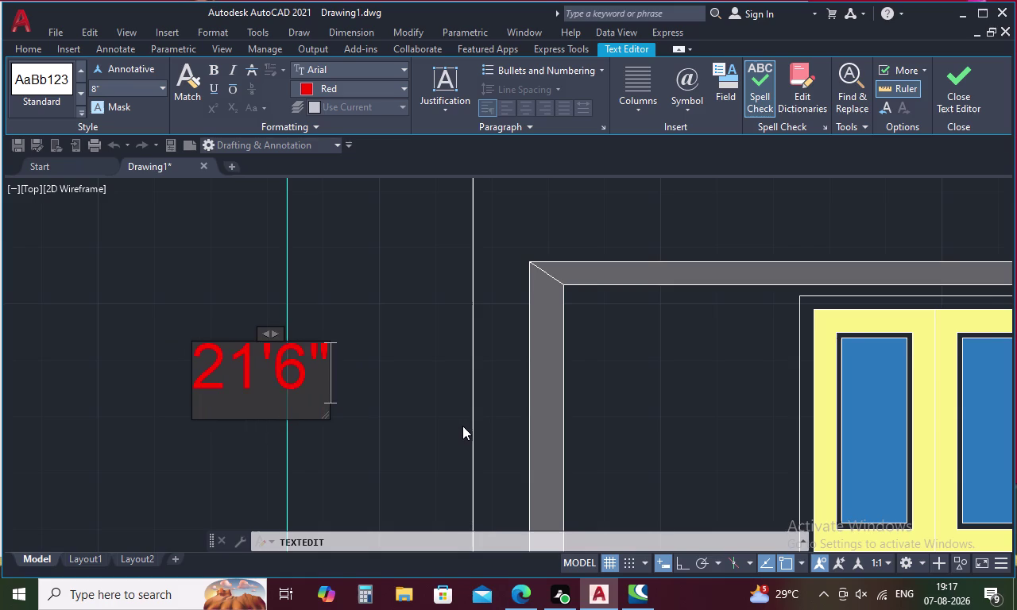
click(419, 412)
scroll(down, 3)
scroll(down, 3)
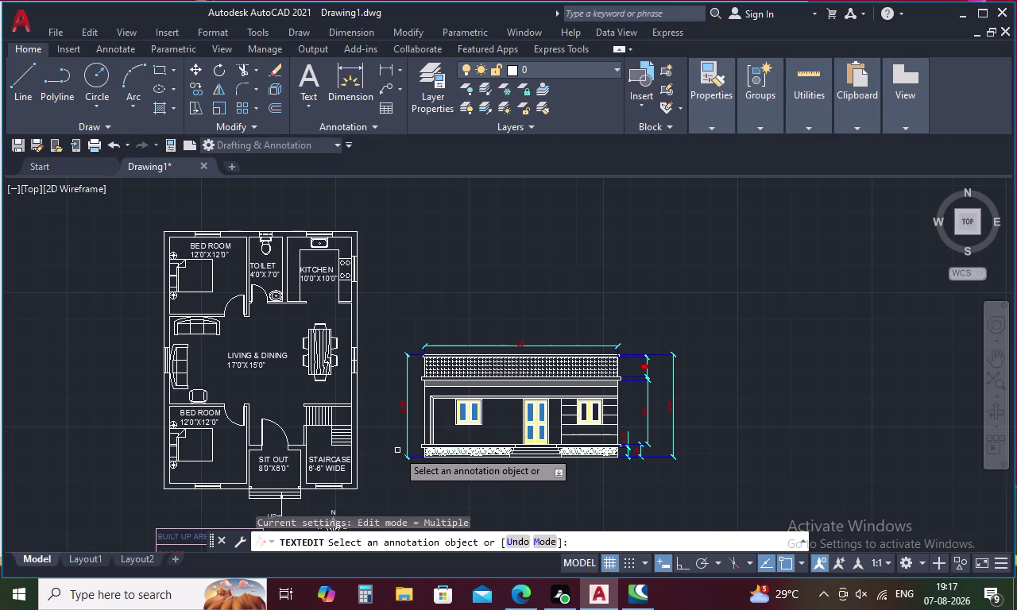
middle_drag(397, 450, 433, 449)
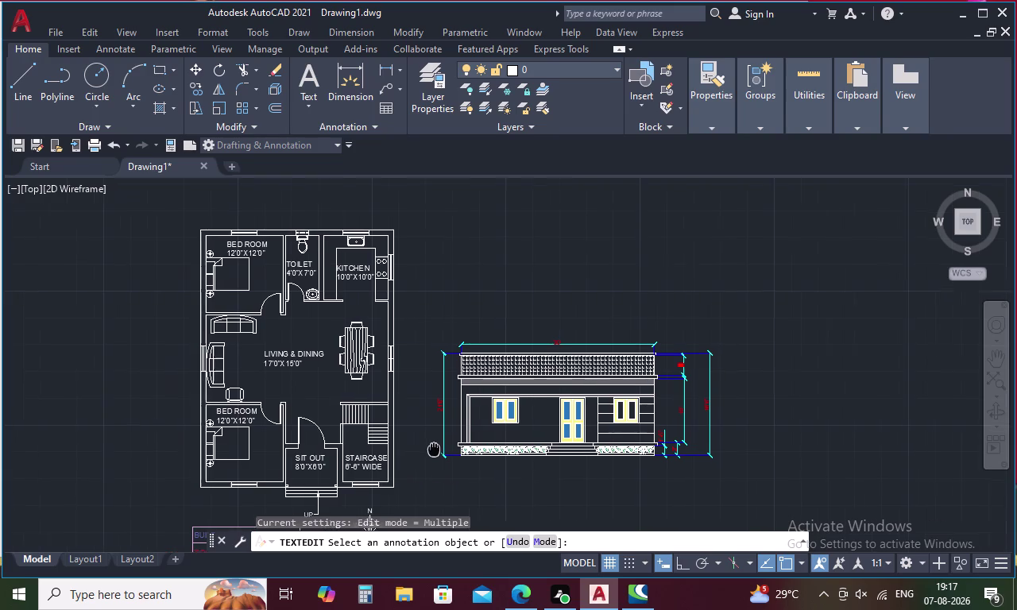
middle_drag(433, 448, 499, 442)
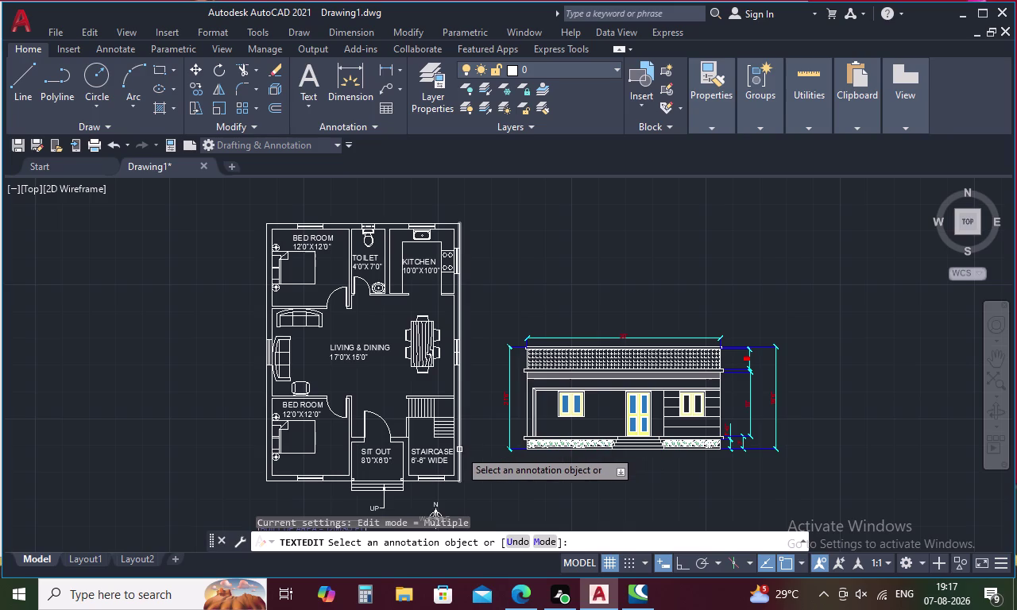
key(space)
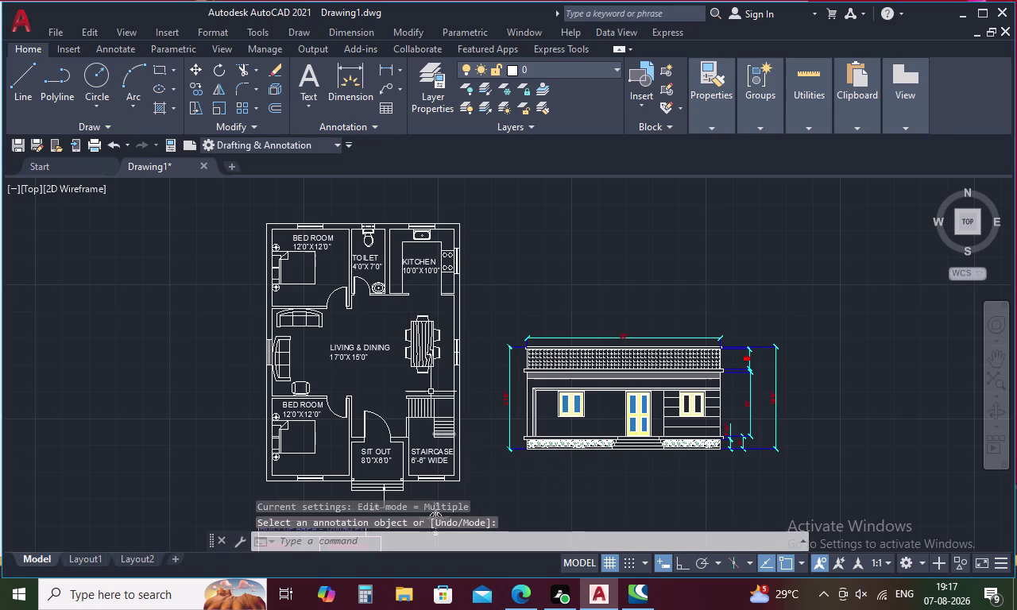
Dimension the floor plan with 30' across the top and 40' down the left side.
click(386, 65)
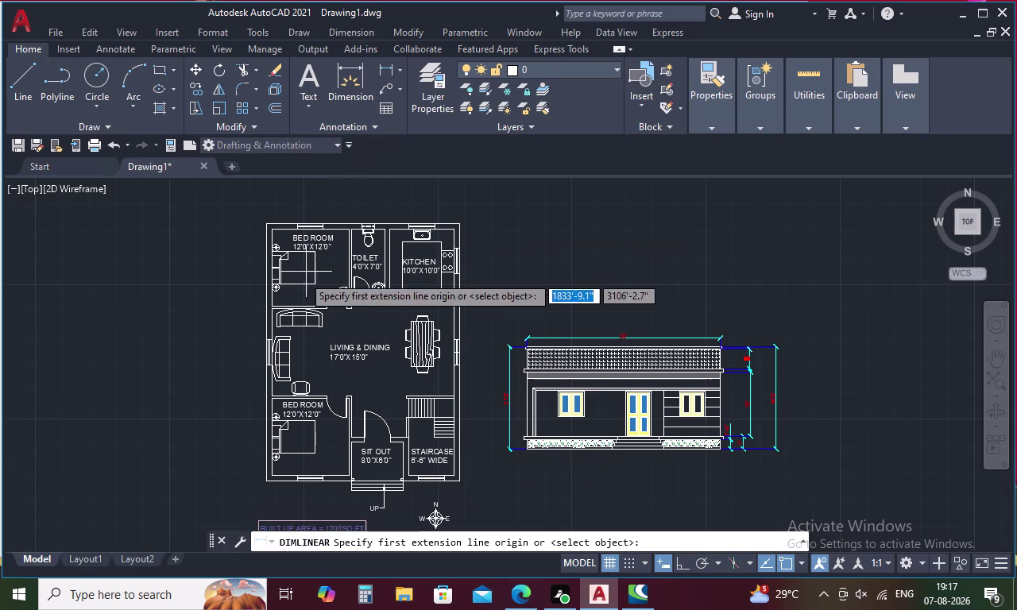
click(265, 226)
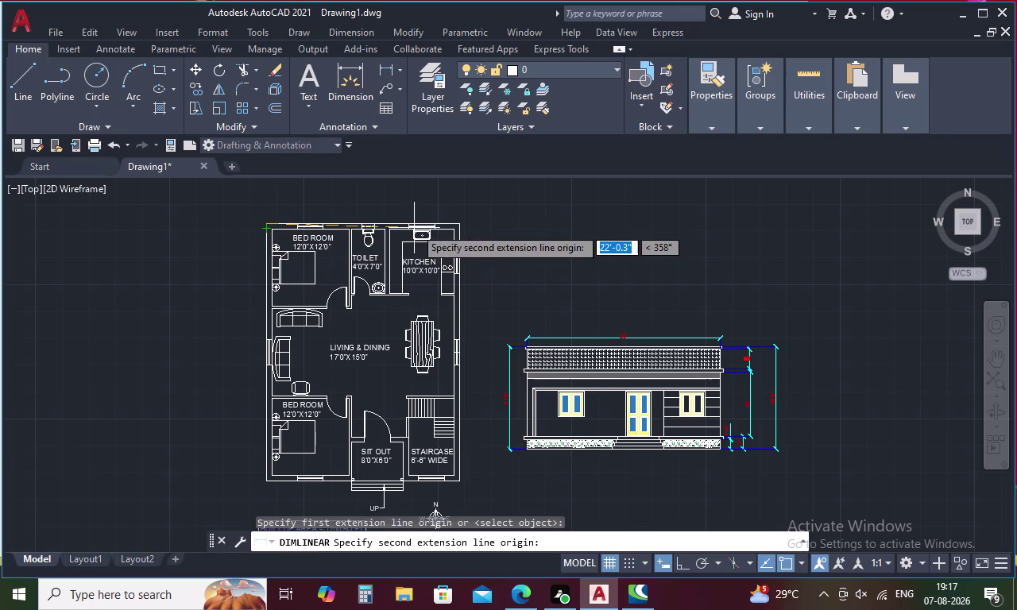
click(463, 224)
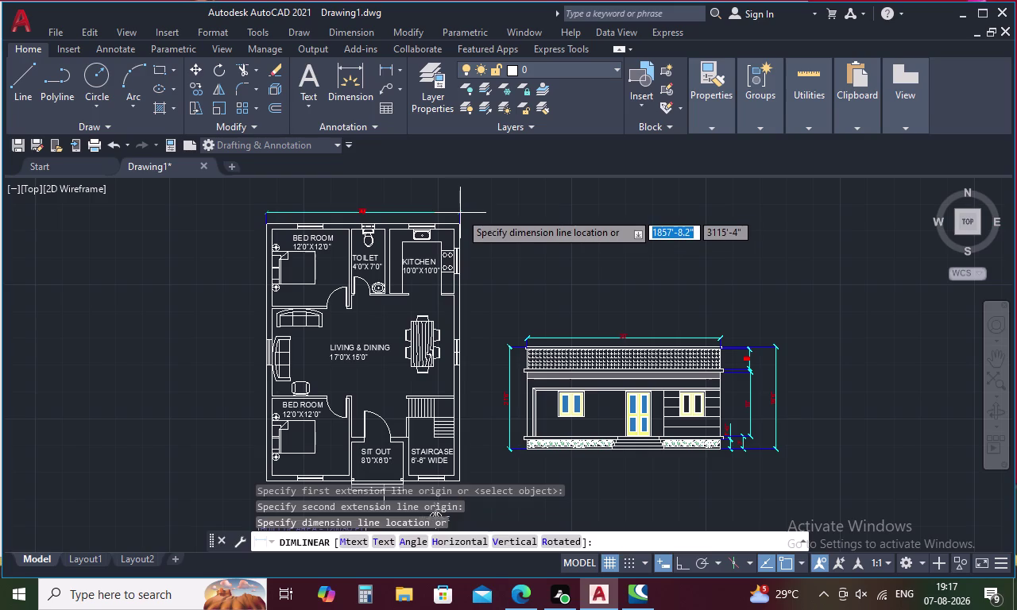
click(460, 207)
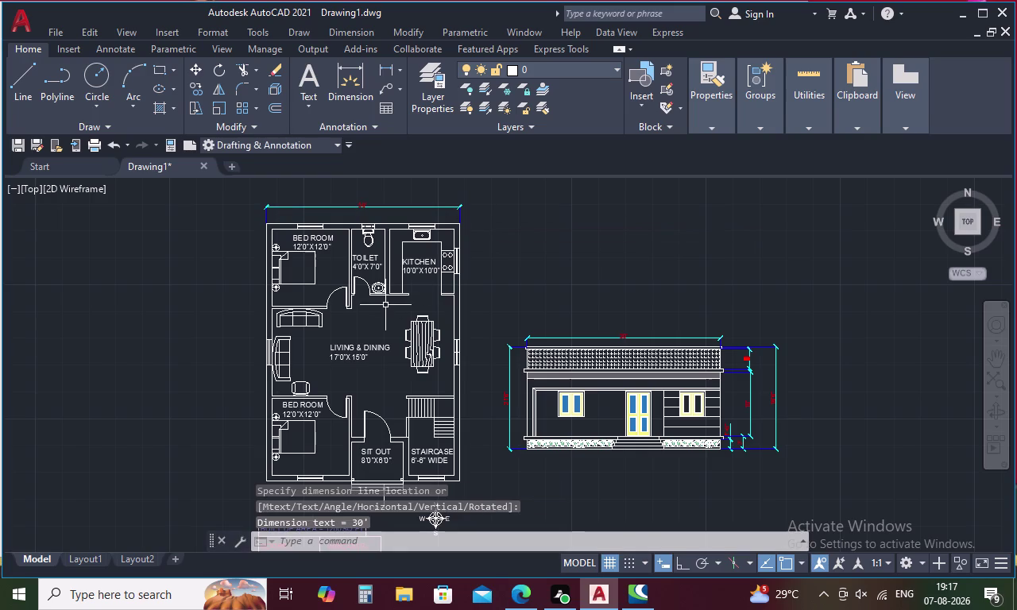
key(space)
click(267, 228)
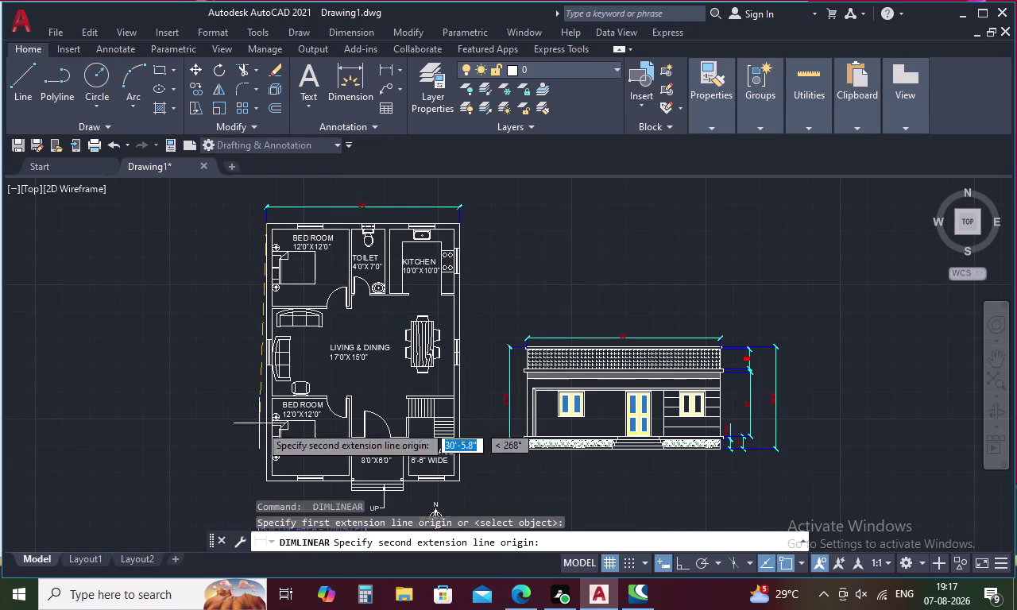
click(267, 481)
click(236, 480)
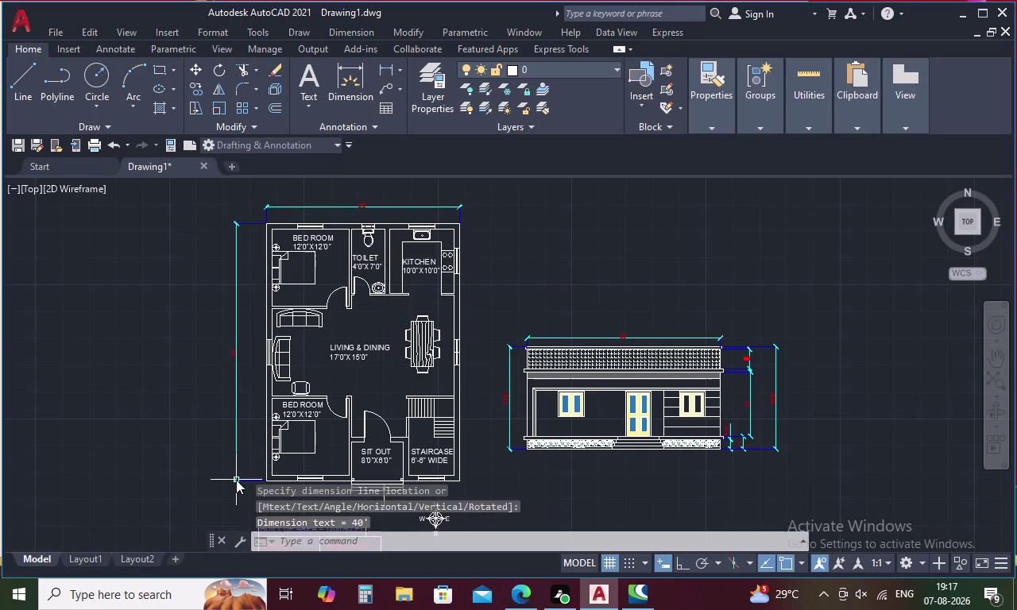
middle_drag(599, 458, 597, 436)
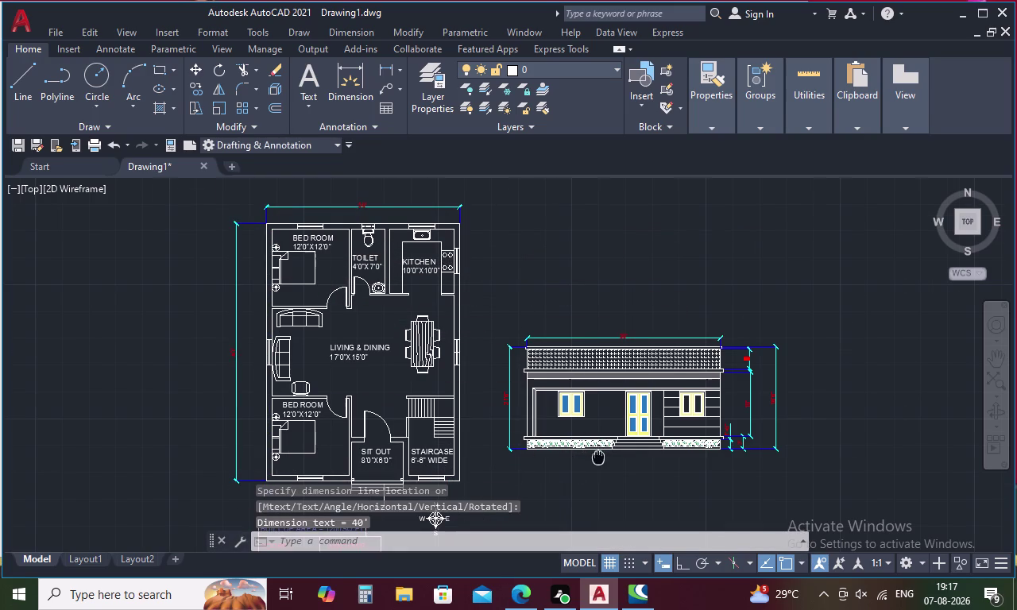
middle_drag(597, 437, 573, 339)
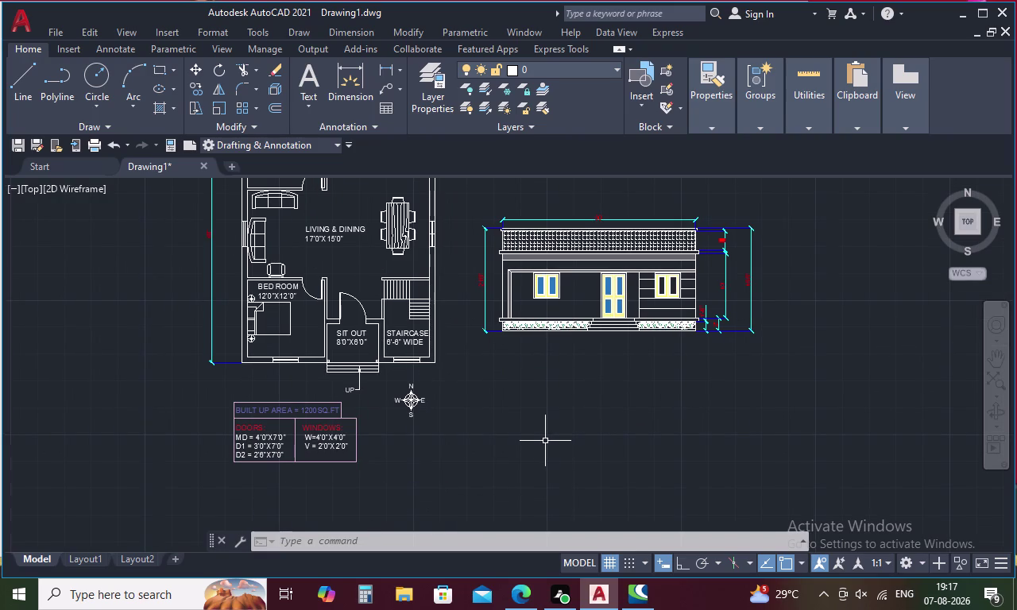
Start a multiline text note below the elevation with the line "PLINTH HEIGHT = 1'6"".
text(T)
key(space)
click(480, 377)
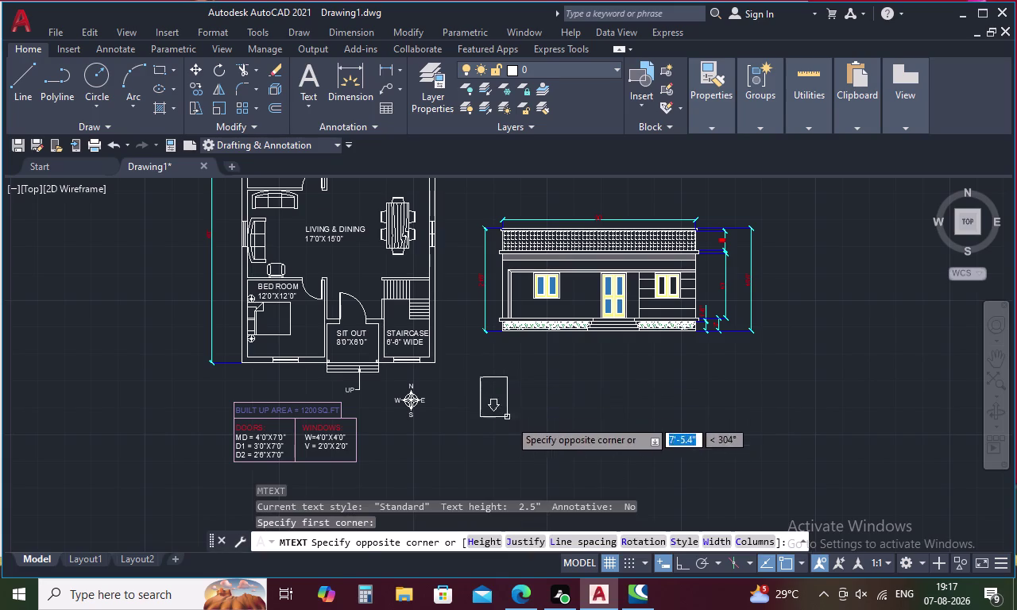
click(596, 447)
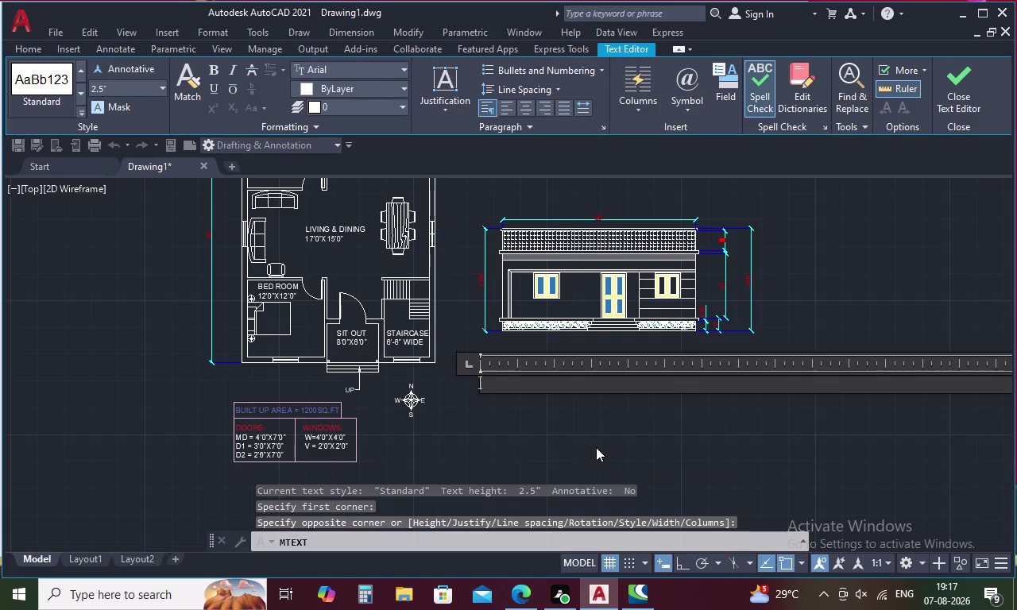
text(PL)
text(INT)
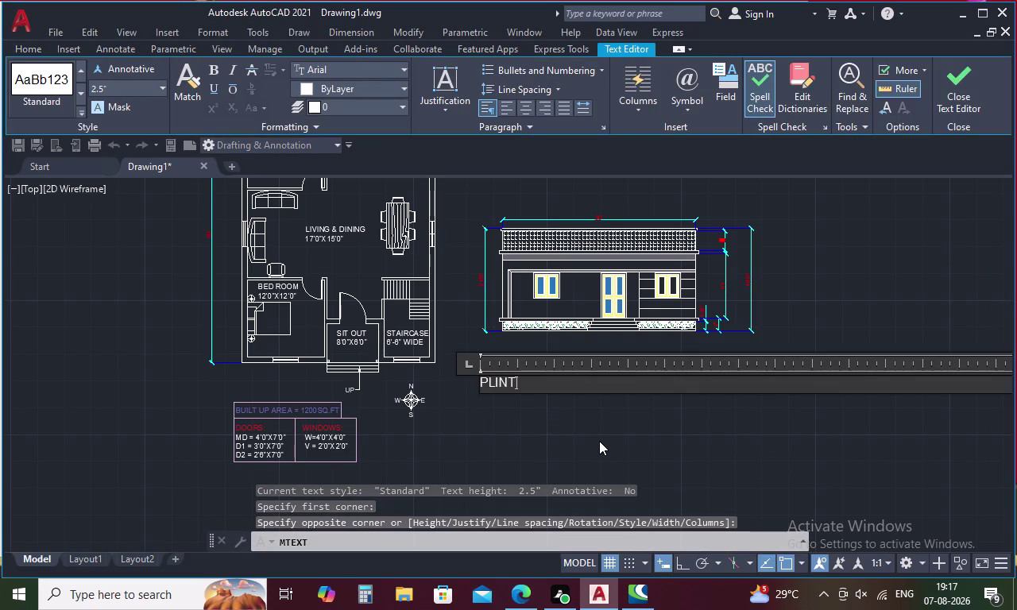
text(H)
key(space)
text(HE)
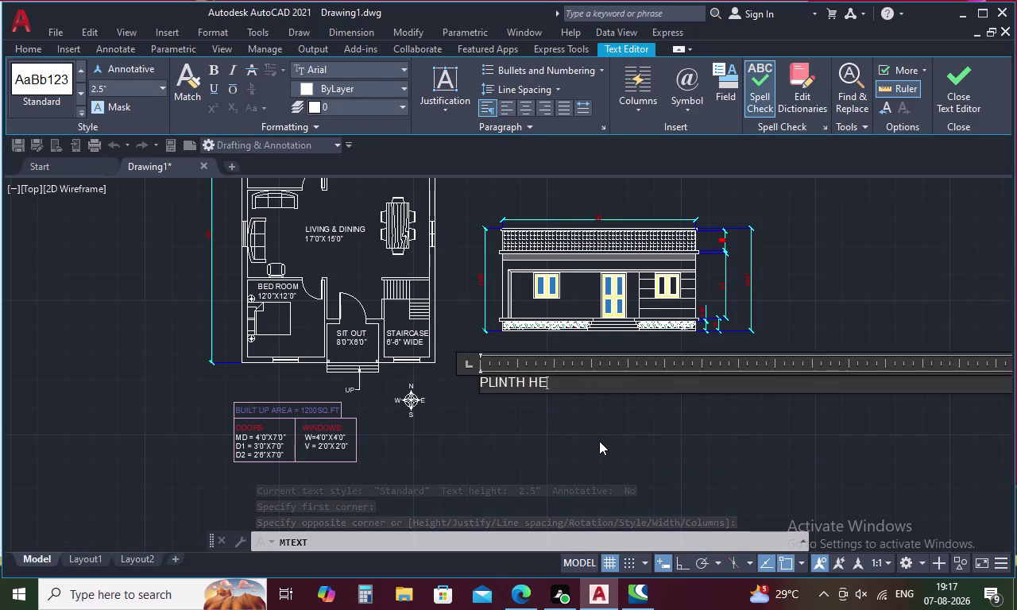
text(IGHT)
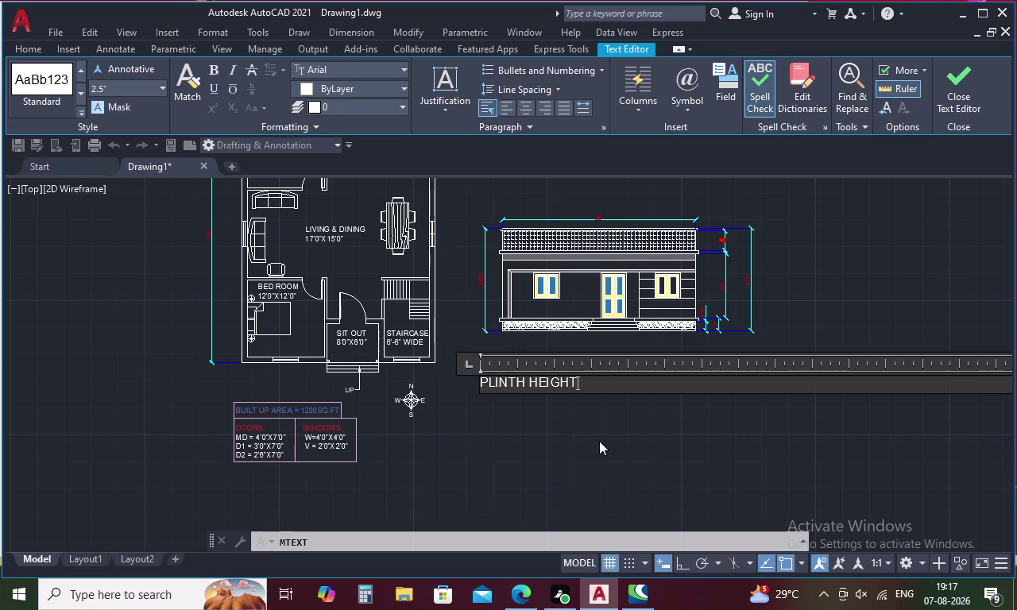
key(equal)
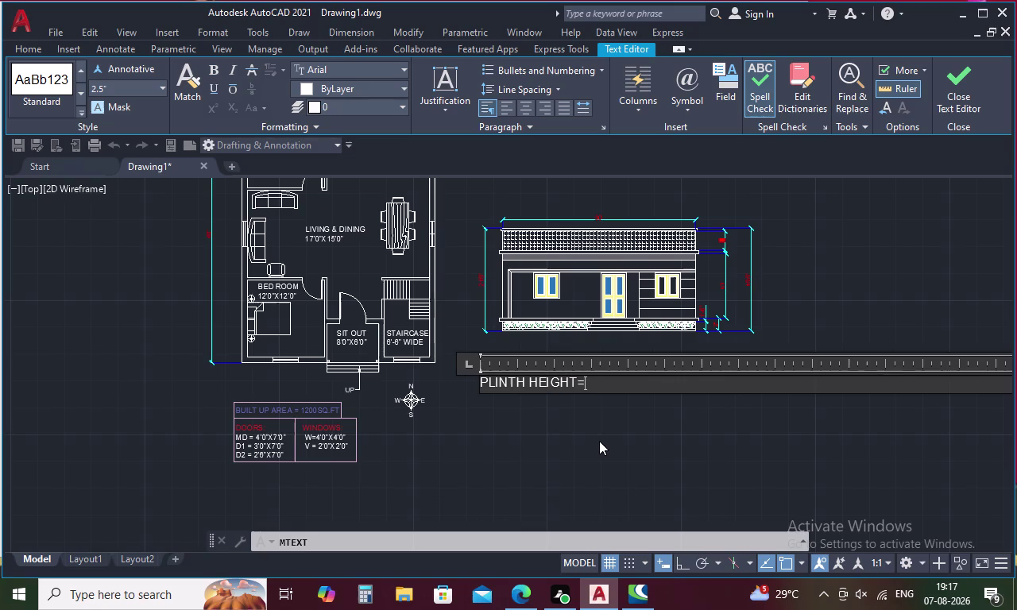
key(BackSpace)
key(space)
text(=)
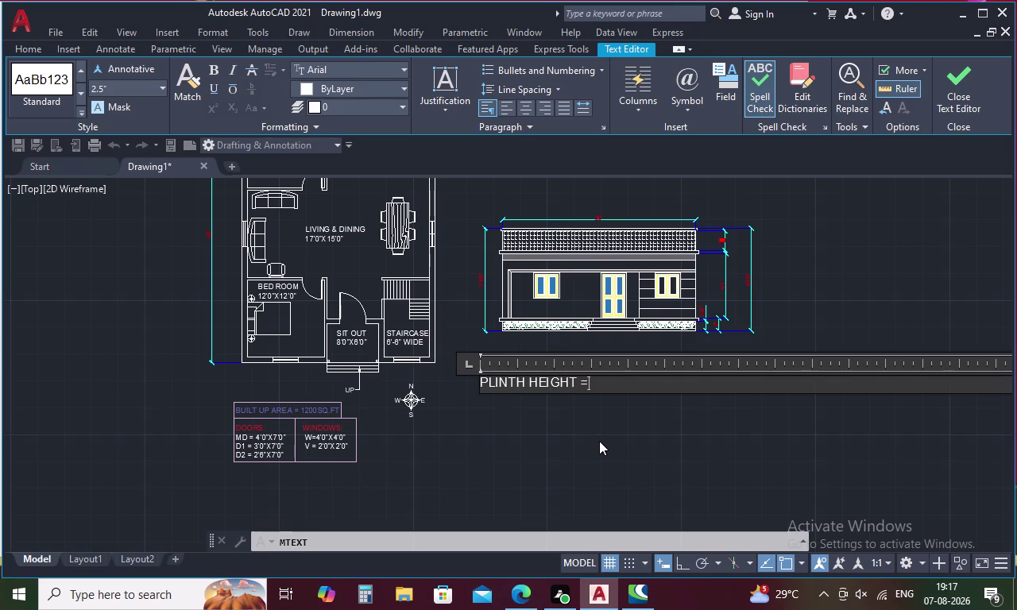
key(space)
text(1)
text('6)
key(shift+quotedbl)
key(Return)
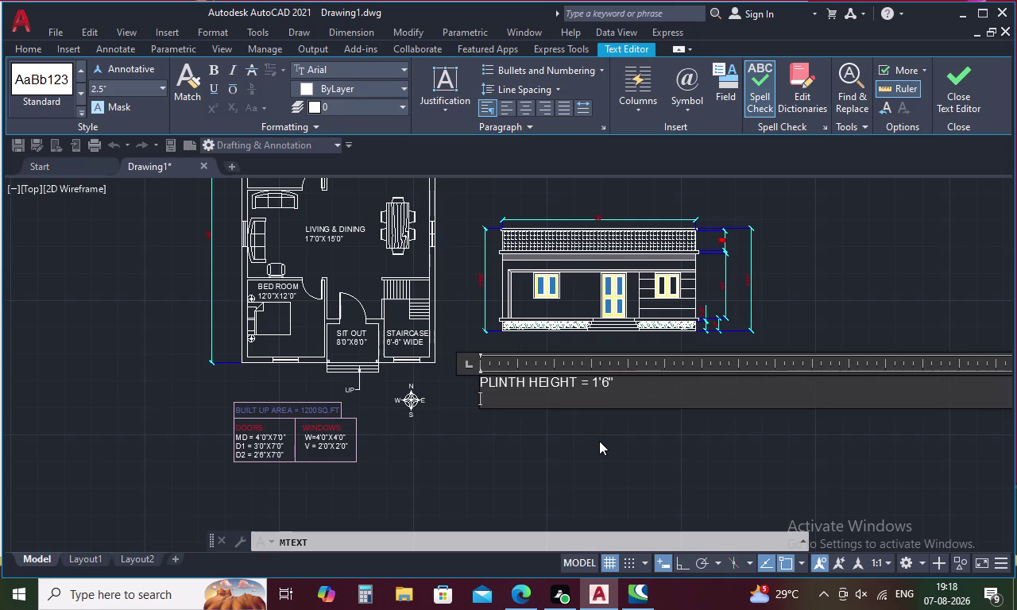
Add the note line "FLOOR TO LINTEL HEIGHT = 7'0"".
text(FLOO)
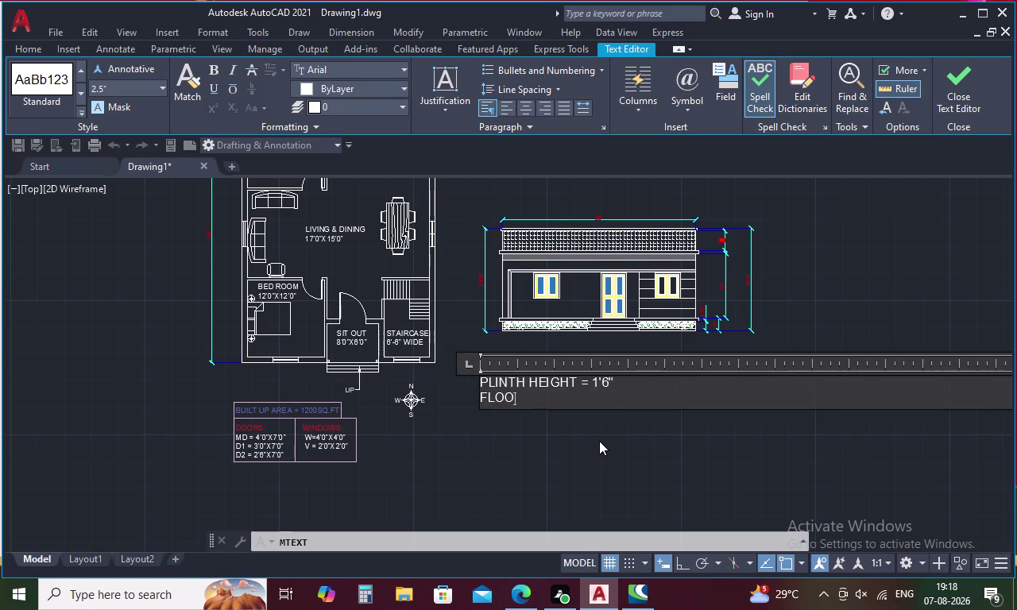
text(R HE)
text(IGHT)
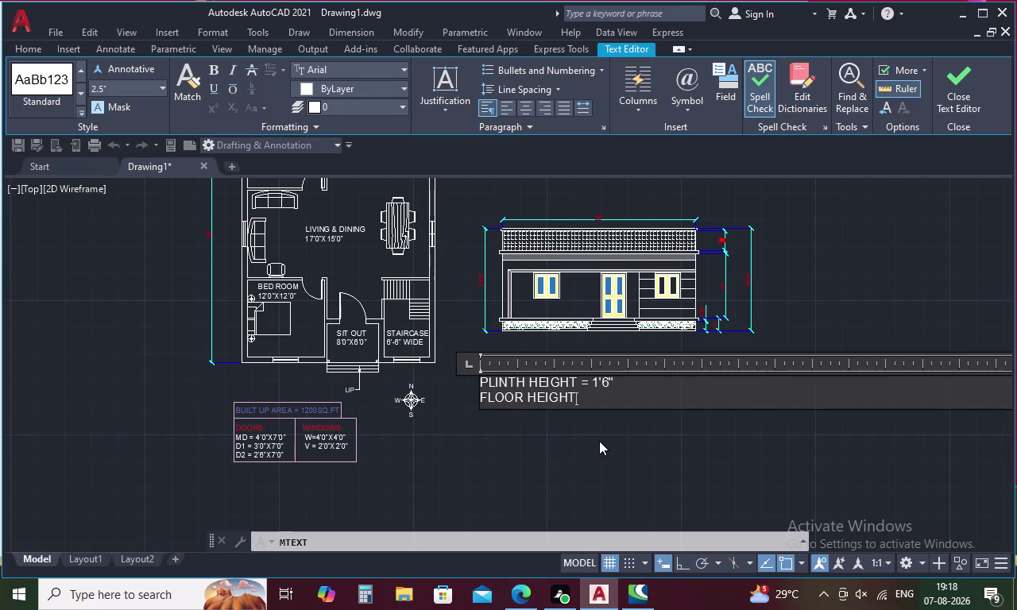
key(BackSpace)
key(BackSpace)
key(BackSpace)
key(BackSpace)
key(BackSpace)
key(BackSpace)
text(TO L)
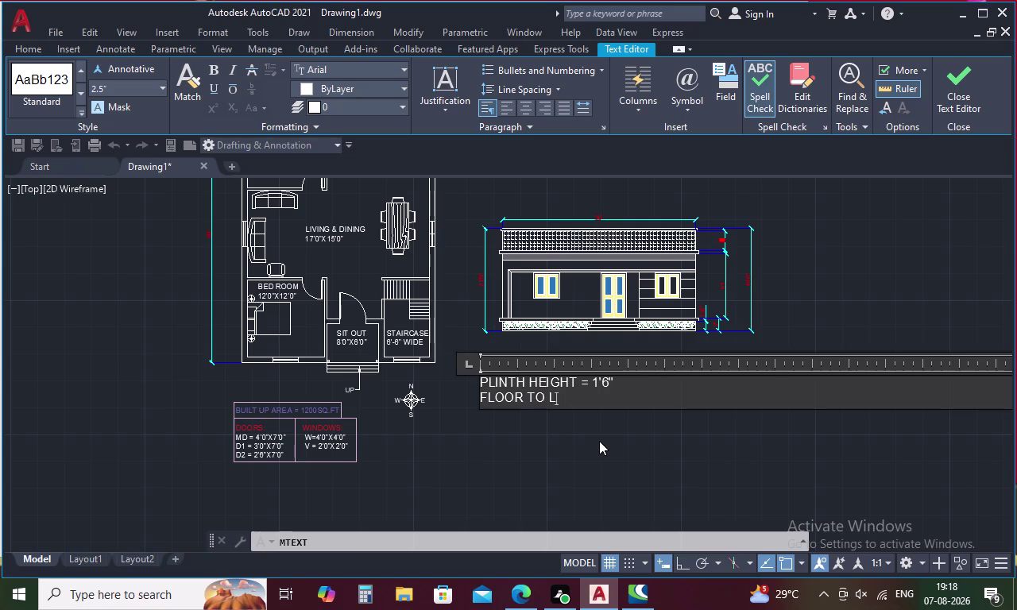
text(INTEL)
key(space)
text(HEIGHT)
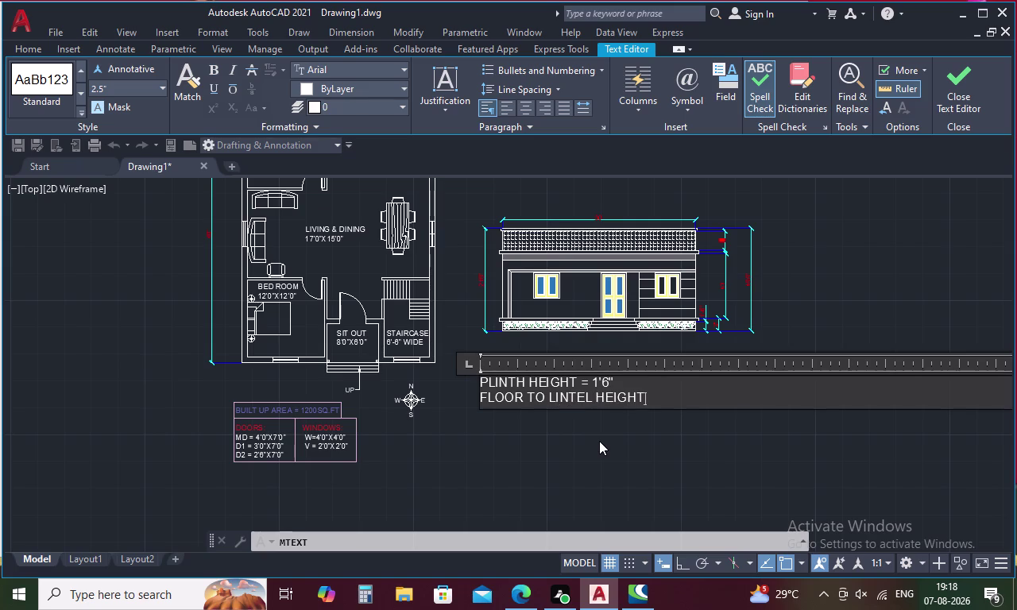
key(space)
text(=)
key(space)
key(7)
text('0")
key(Return)
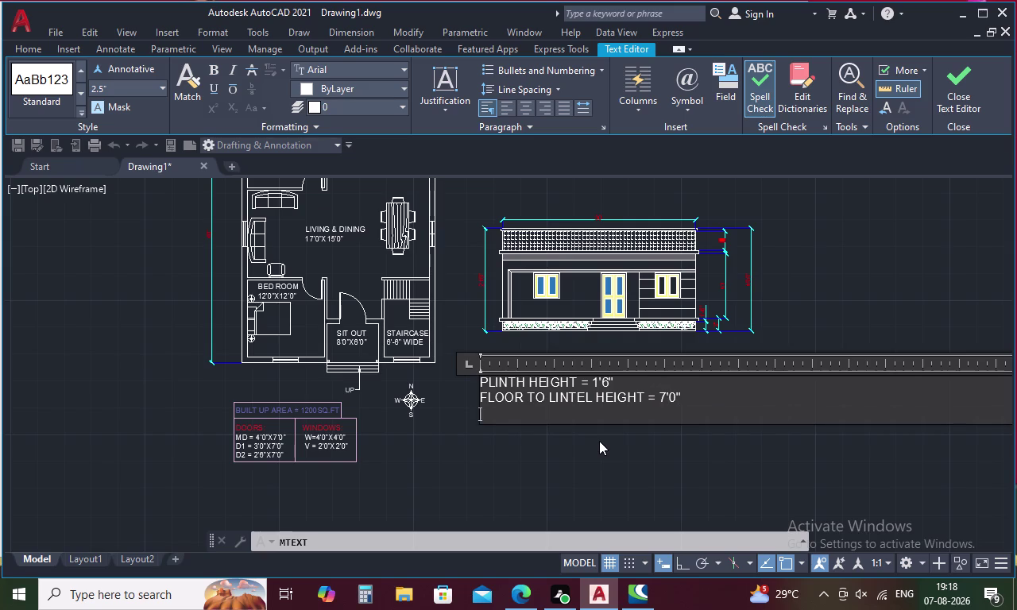
Add the note line "LINTEL TO ROOF HEIGHT = 3'0"".
text(LIN)
text(TEL TO)
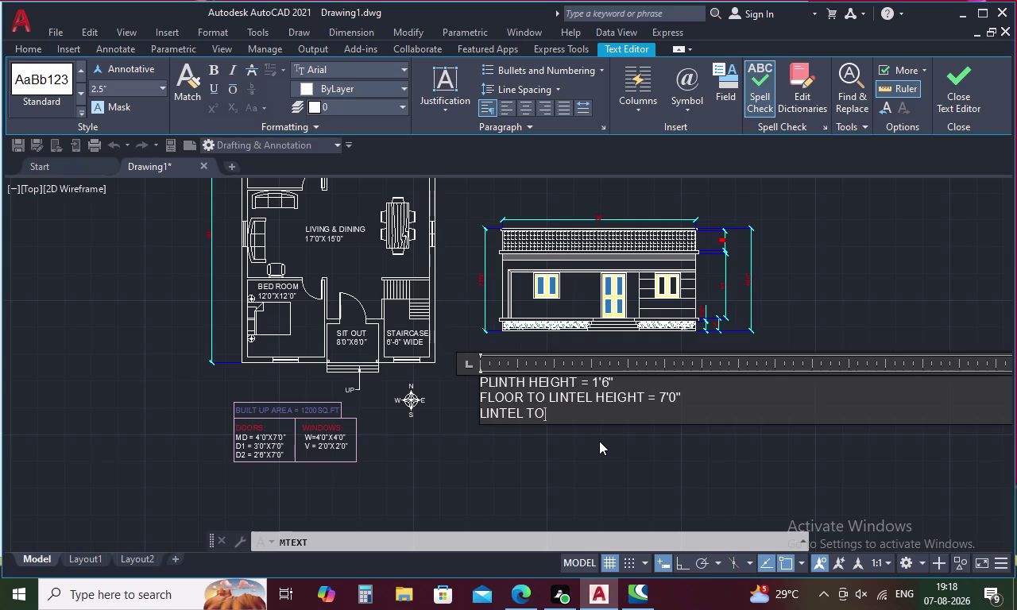
key(space)
text(ROOF H)
text(EIGHT)
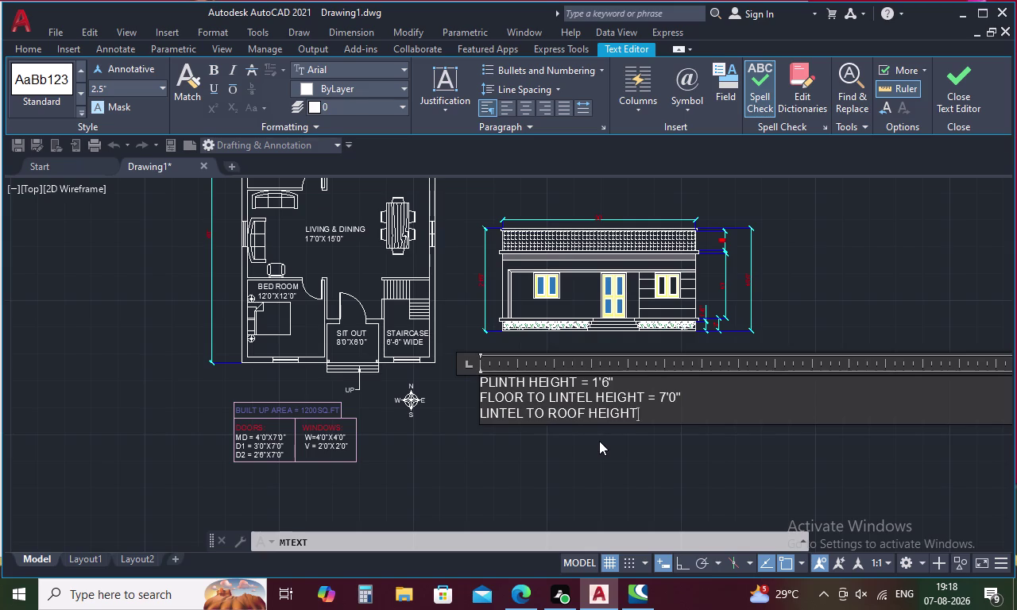
key(space)
text(=)
key(space)
text(3')
key(0)
key(shift+quotedbl)
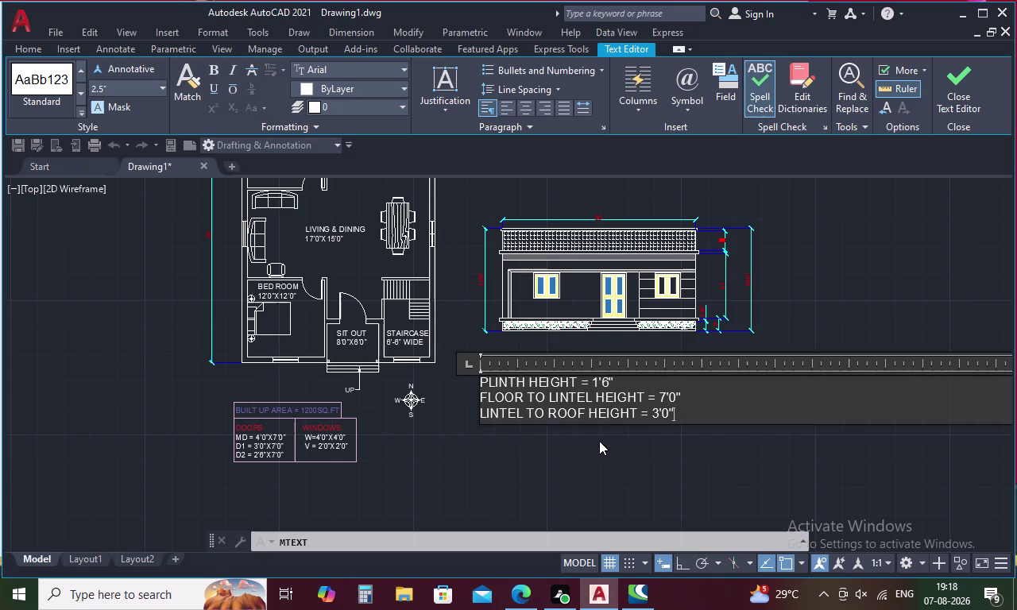
key(Return)
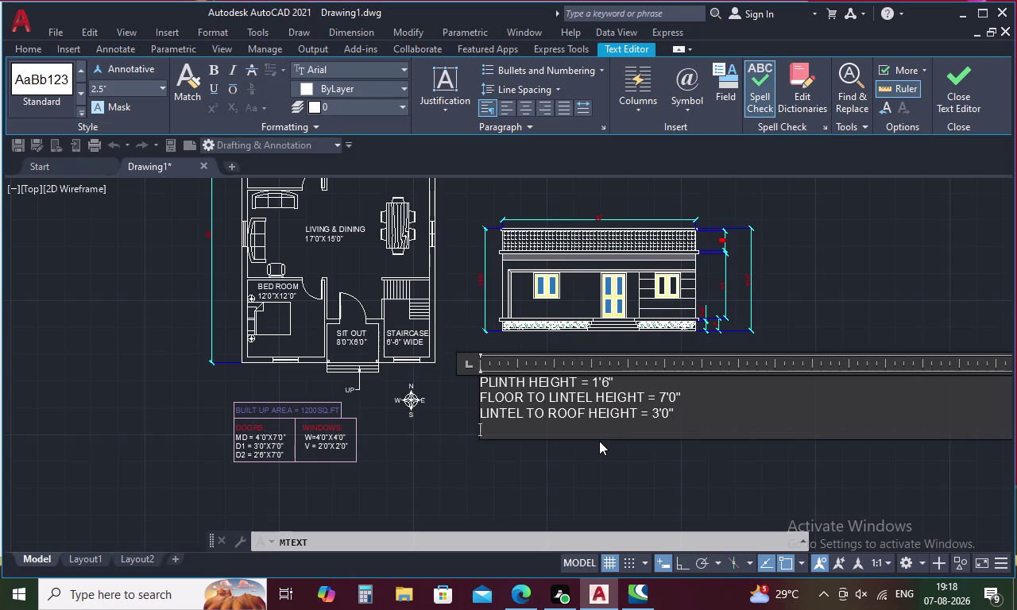
Add the final line "TOTAL HEIGHT = 21'6"" and select the note's lines.
text(TOTA)
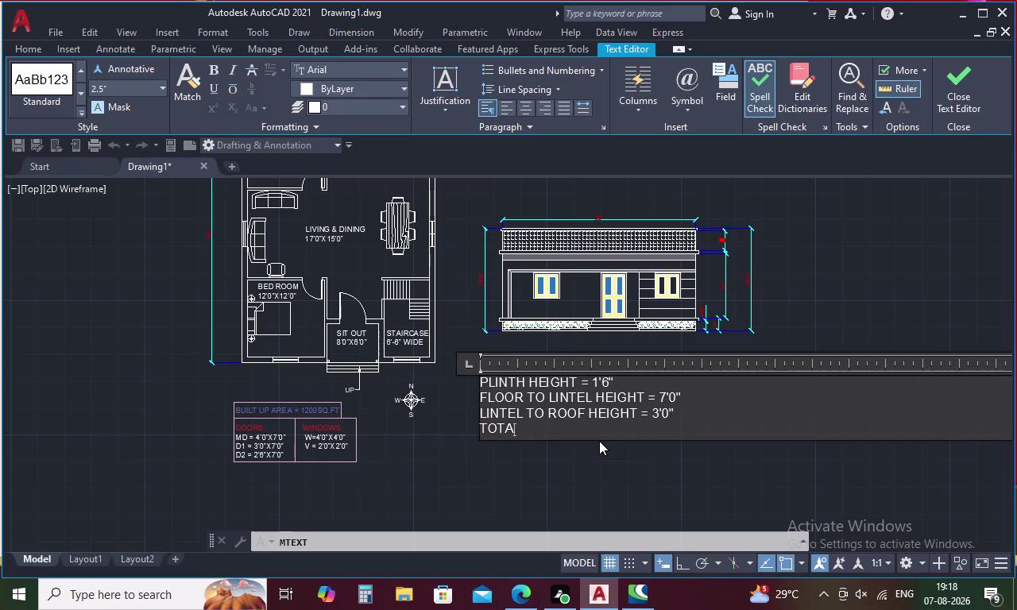
text(L HEI)
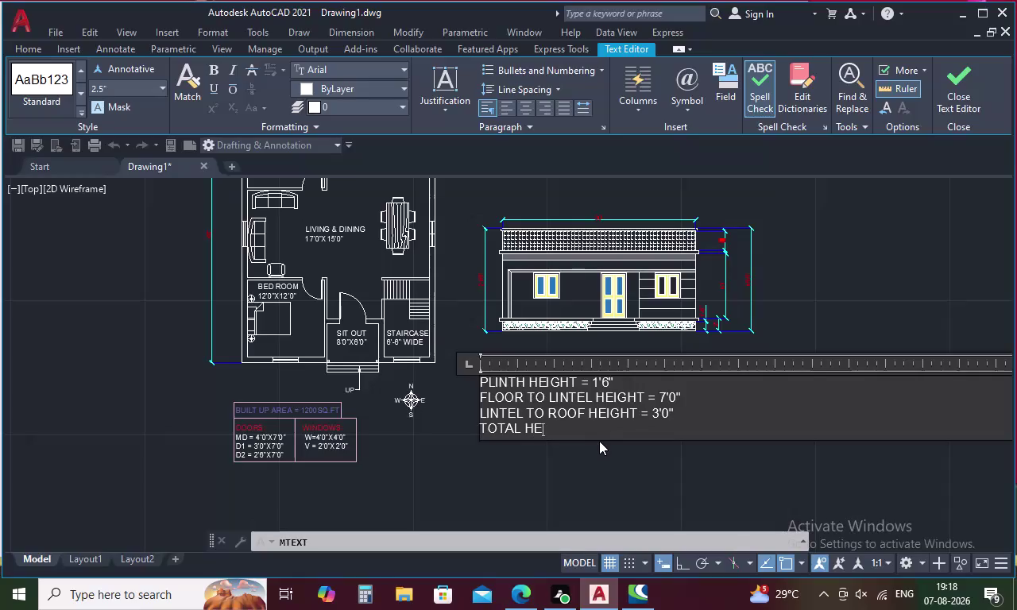
text(GHT)
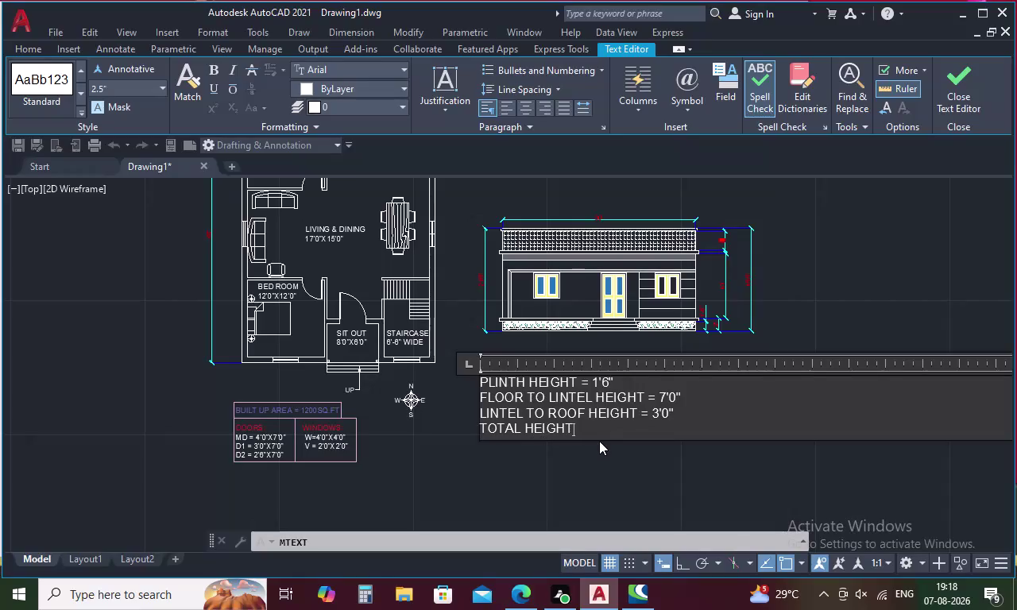
key(space)
text(=)
key(space)
text(2)
text(1')
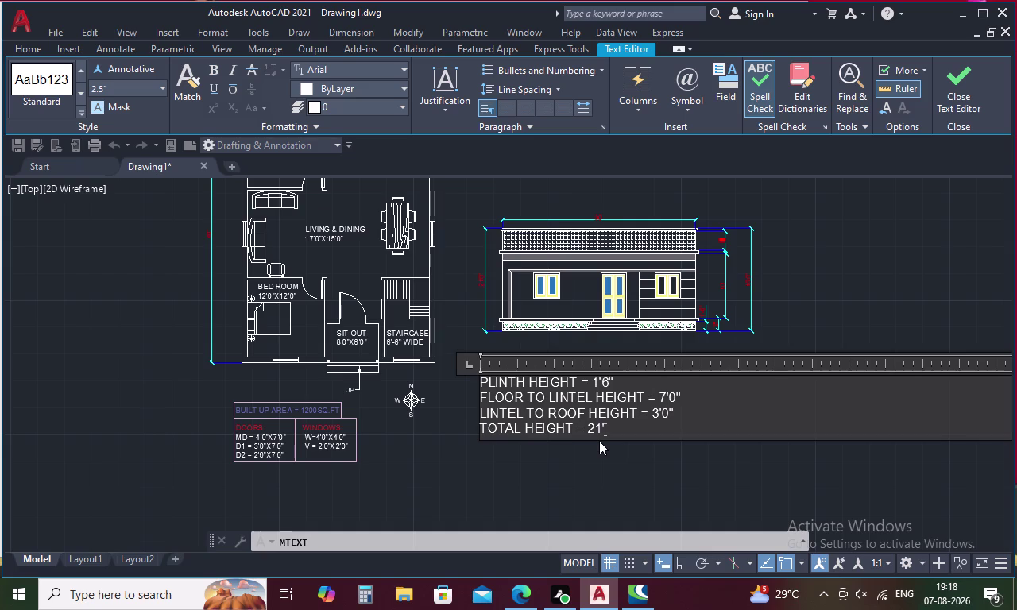
text(6")
drag(649, 439, 496, 468)
drag(643, 431, 491, 404)
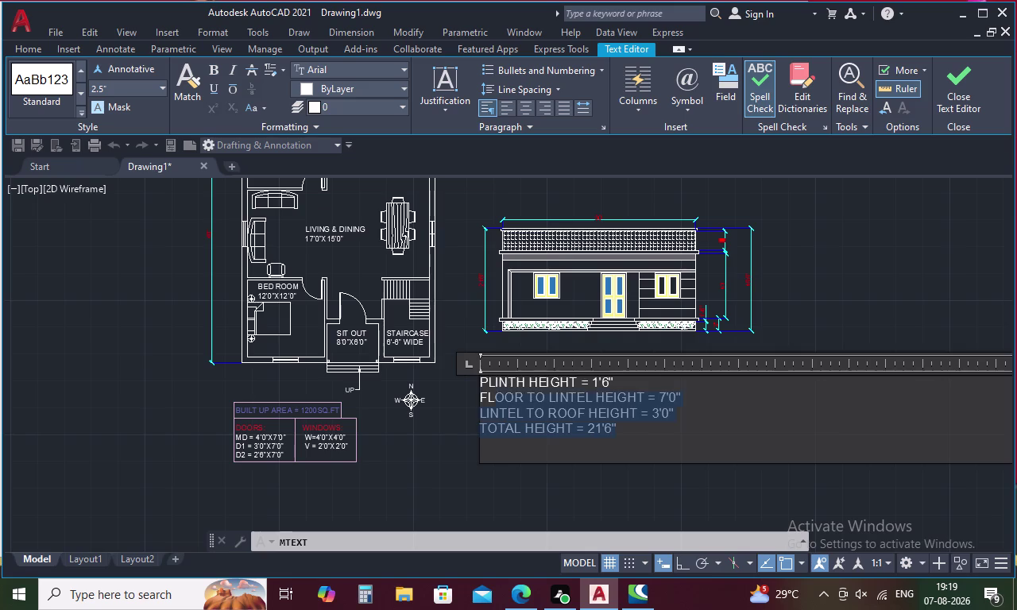
Set the height note's text height to 8".
drag(491, 403, 470, 351)
click(114, 86)
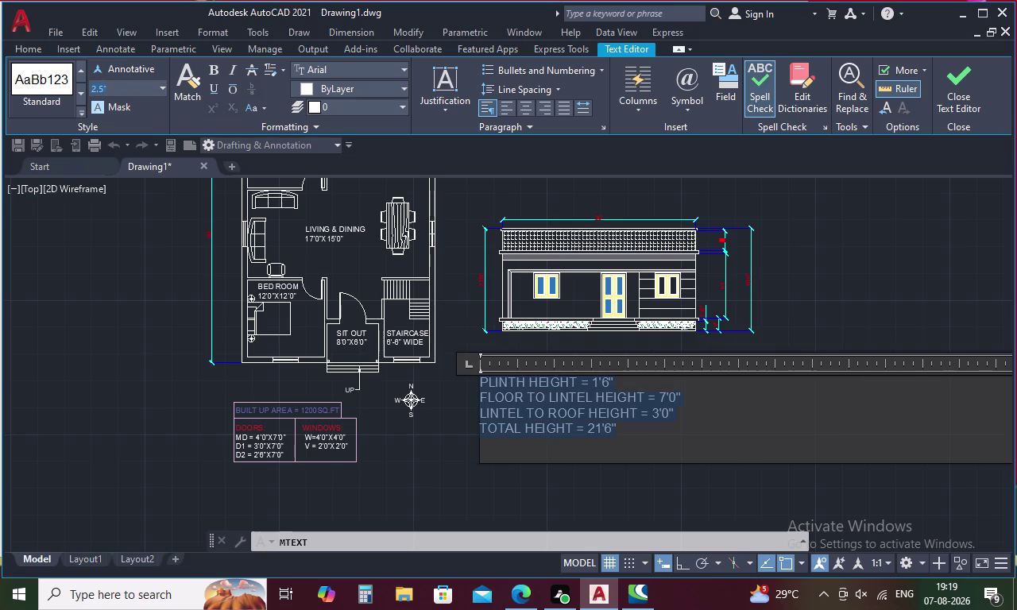
key(BackSpace)
key(8)
key(Return)
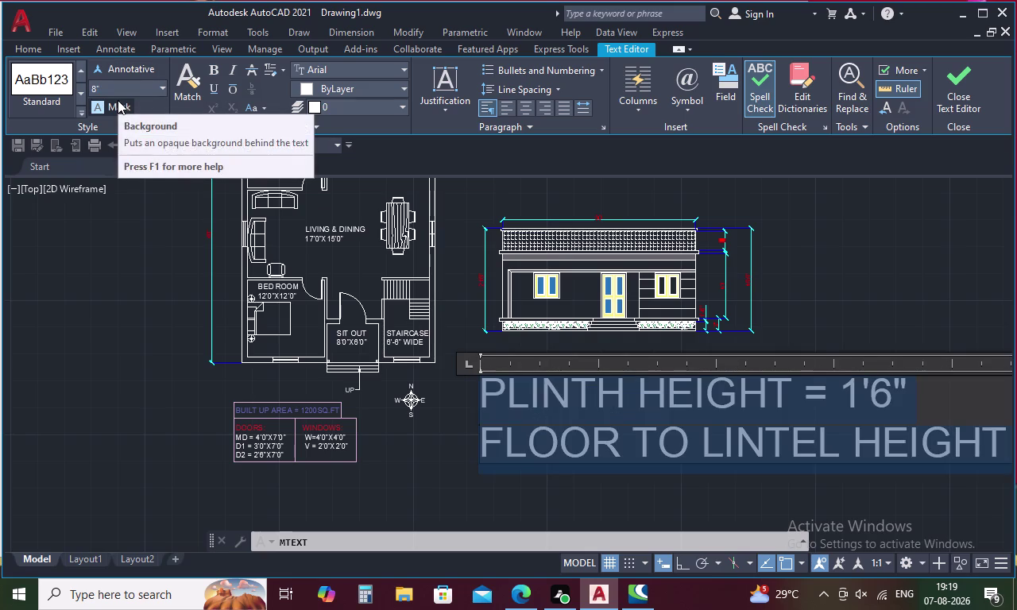
Split the height note into two side-by-side columns and finish editing.
scroll(down, 3)
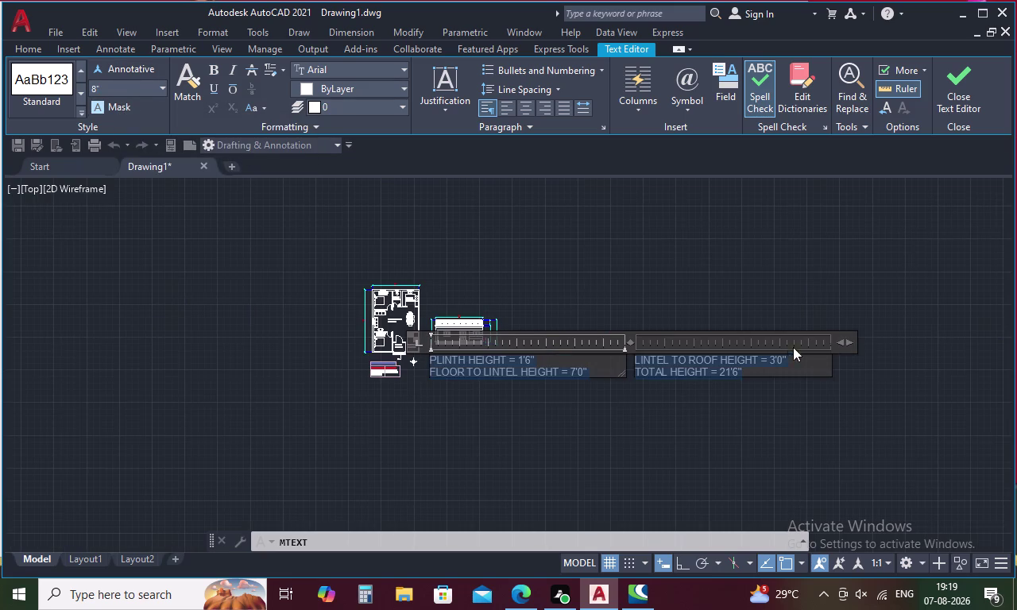
drag(850, 344, 888, 430)
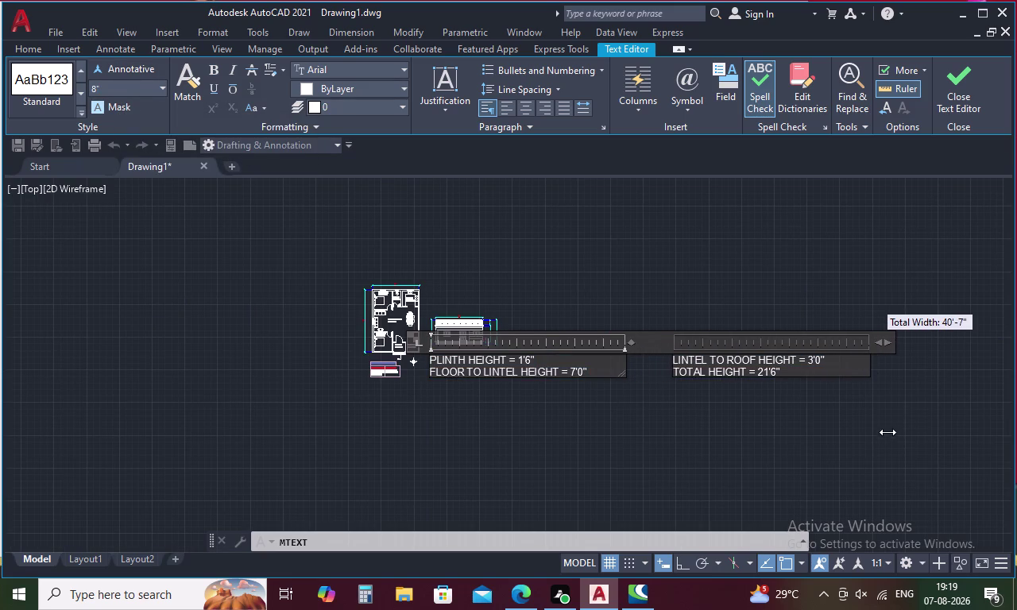
drag(888, 430, 859, 466)
click(598, 436)
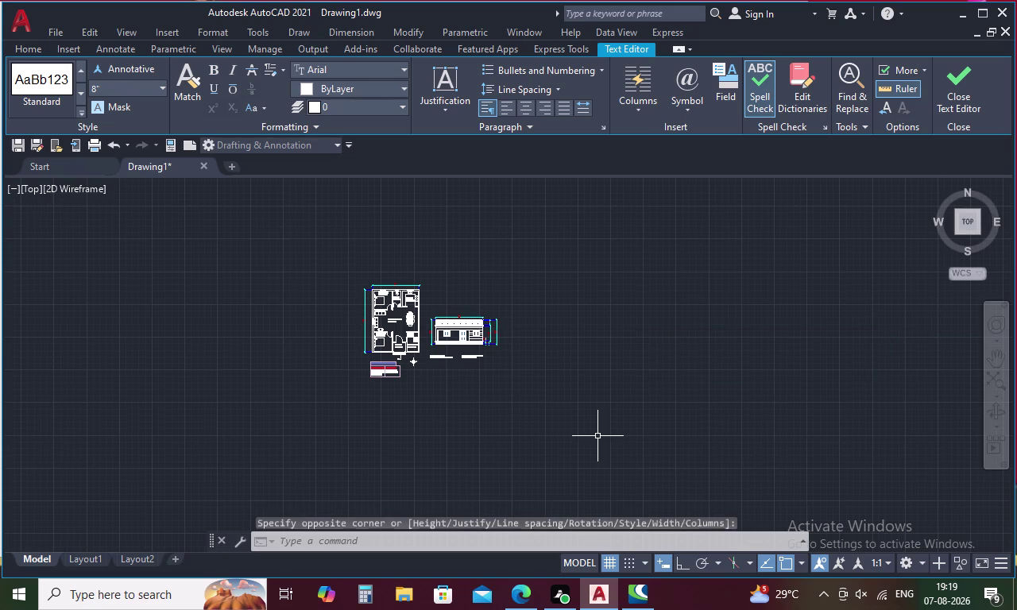
scroll(up, 3)
click(522, 347)
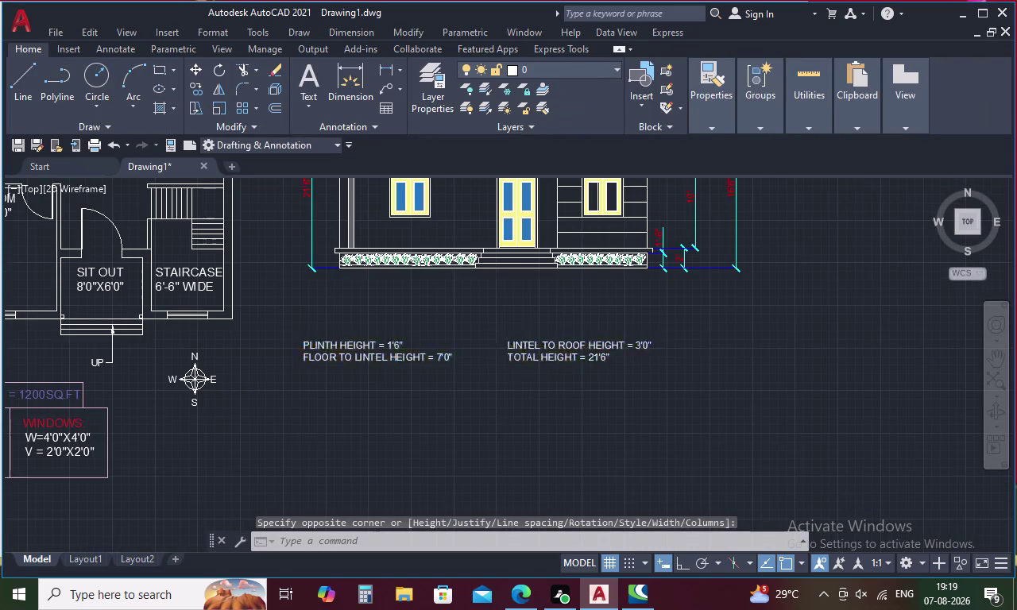
Start moving the first height note, then cancel the move.
right_click(523, 346)
click(579, 308)
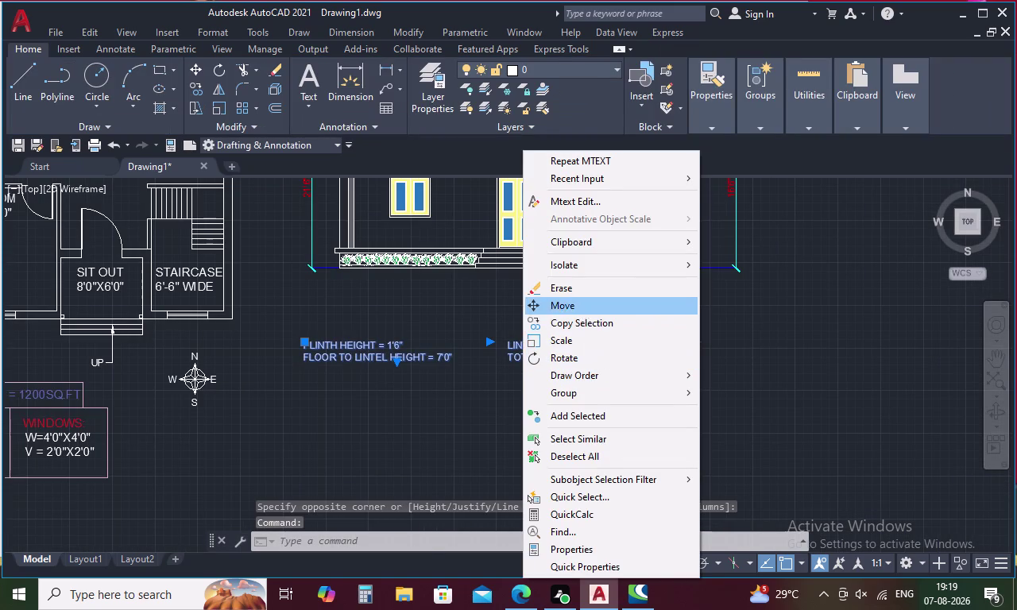
click(517, 348)
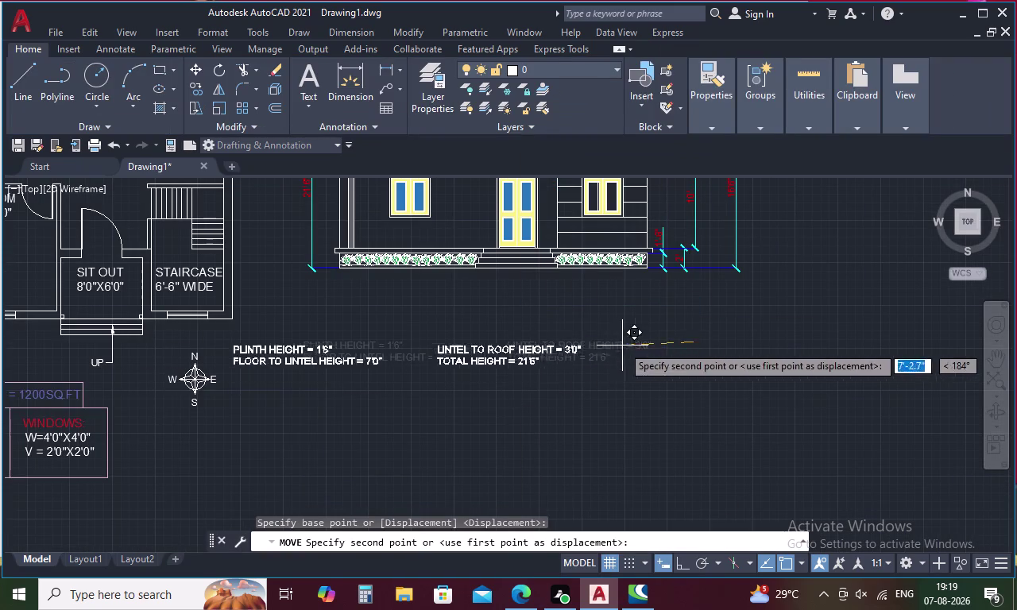
key(Escape)
Reopen the first height note and widen its text box.
double_click(572, 356)
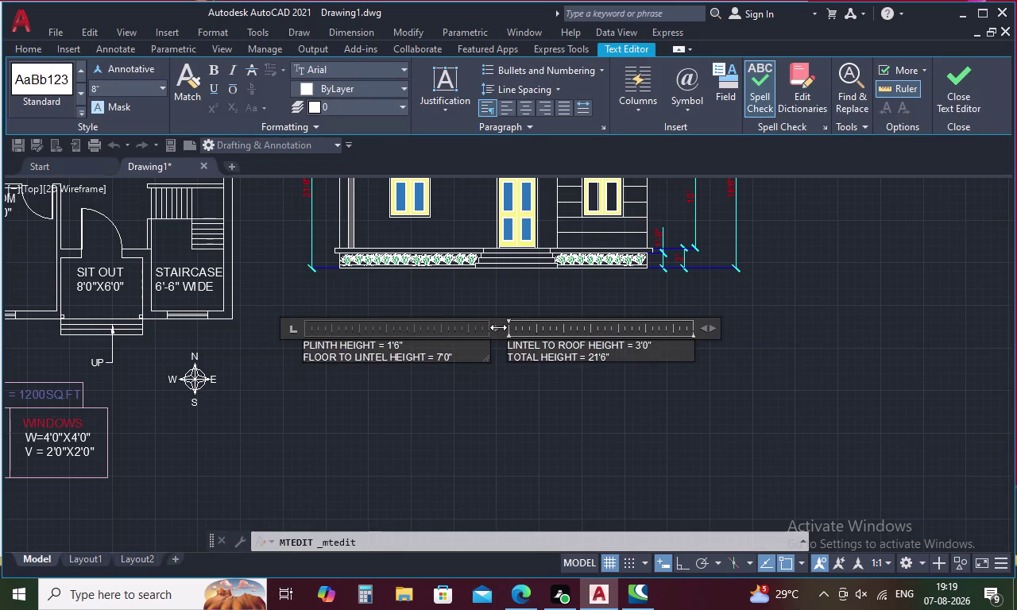
drag(498, 327, 716, 336)
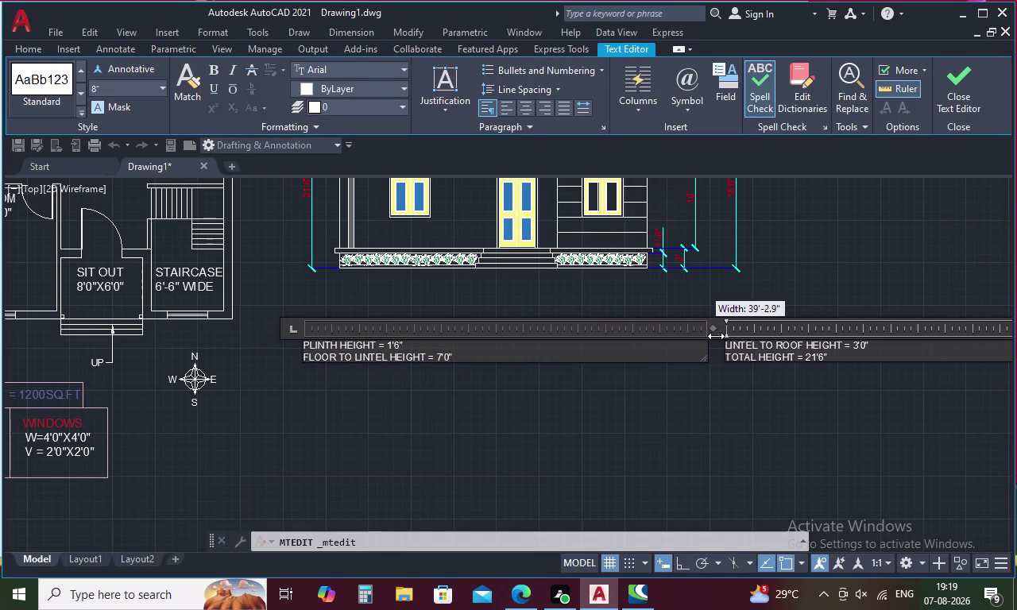
drag(716, 336, 740, 337)
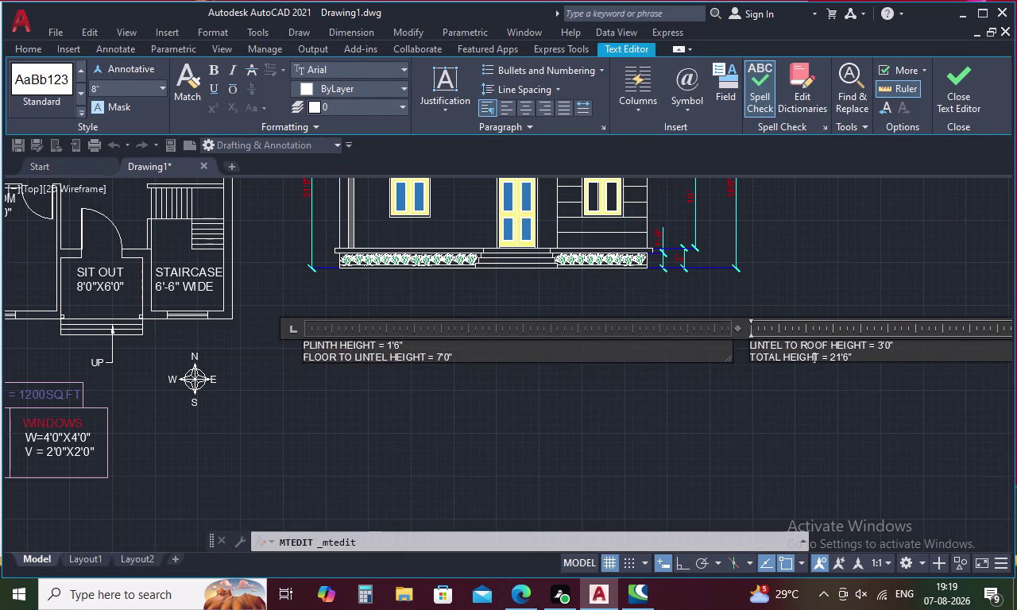
scroll(down, 3)
drag(885, 341, 890, 339)
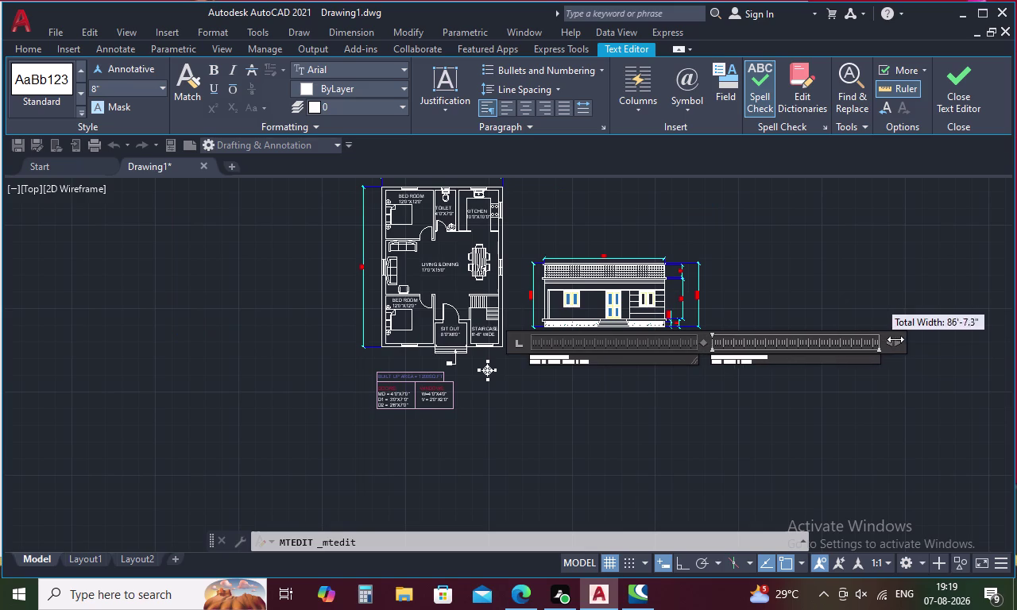
drag(890, 339, 949, 334)
middle_drag(949, 335, 854, 357)
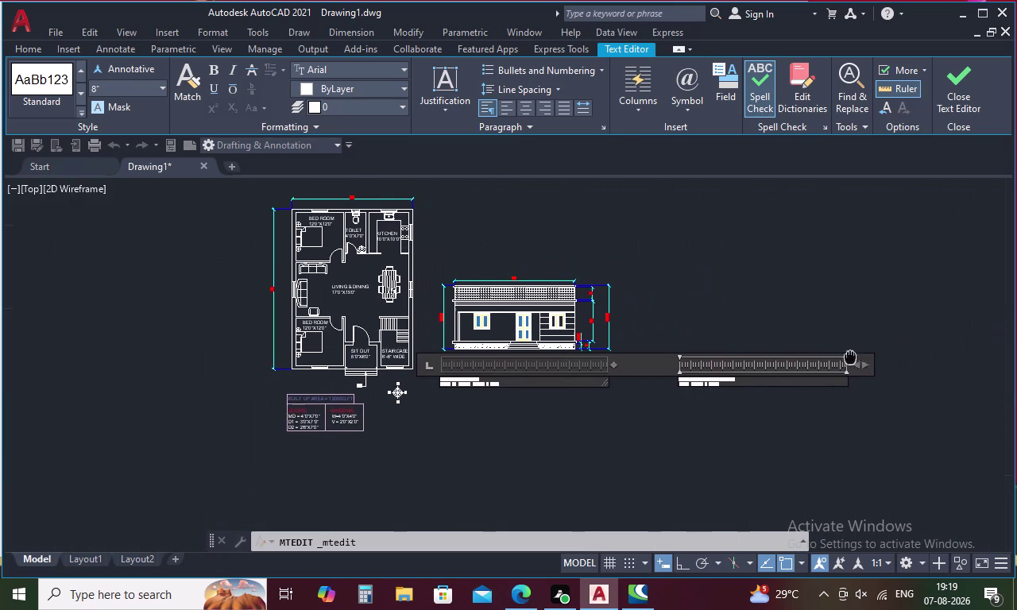
middle_drag(855, 357, 784, 367)
drag(784, 373, 856, 367)
scroll(up, 3)
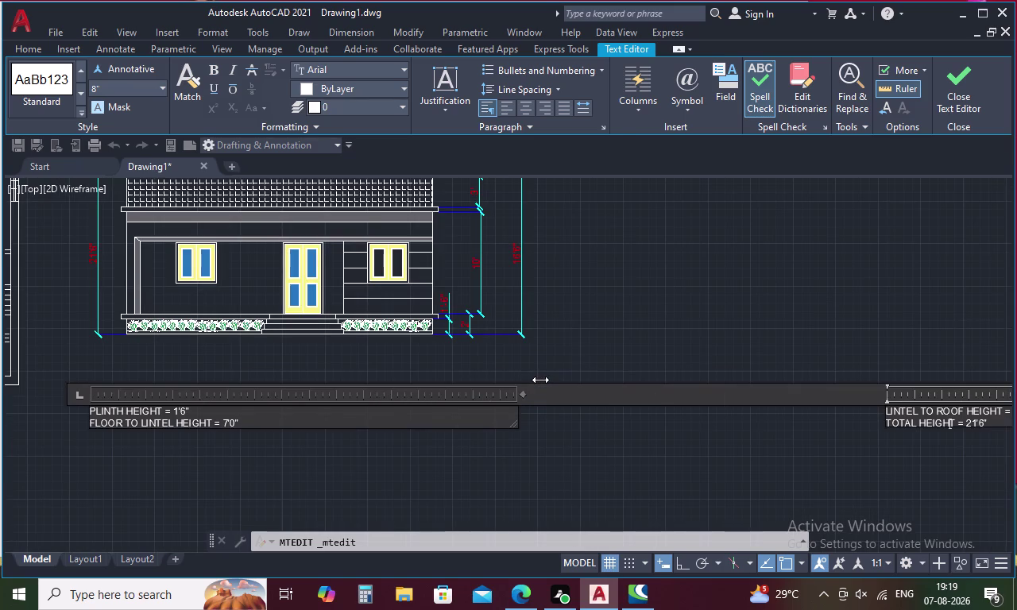
Copy the first note's two lines into new blank lines in the second note.
click(273, 426)
key(Return)
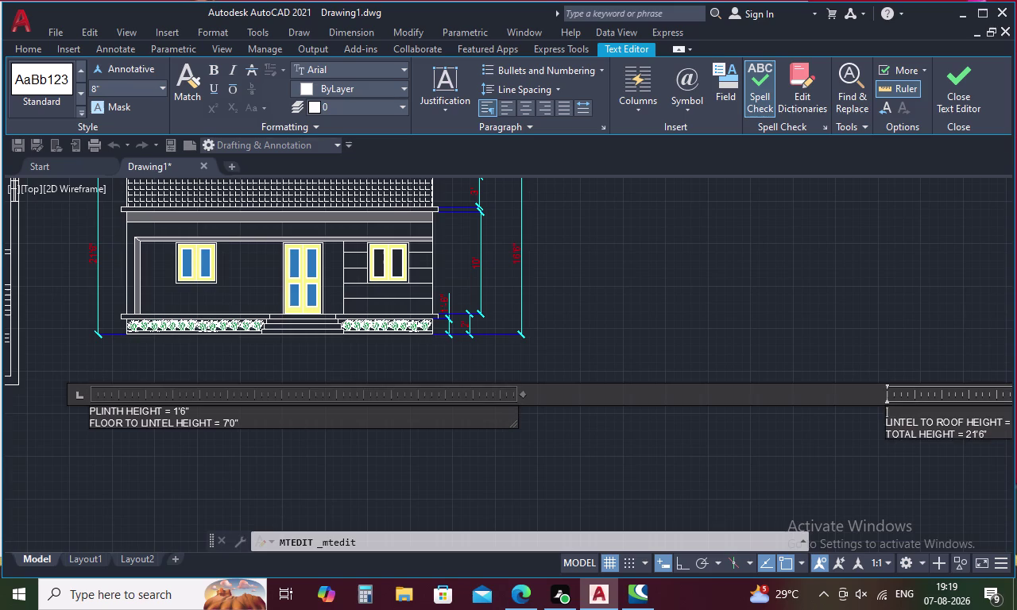
key(Return)
key(Return)
key(Return)
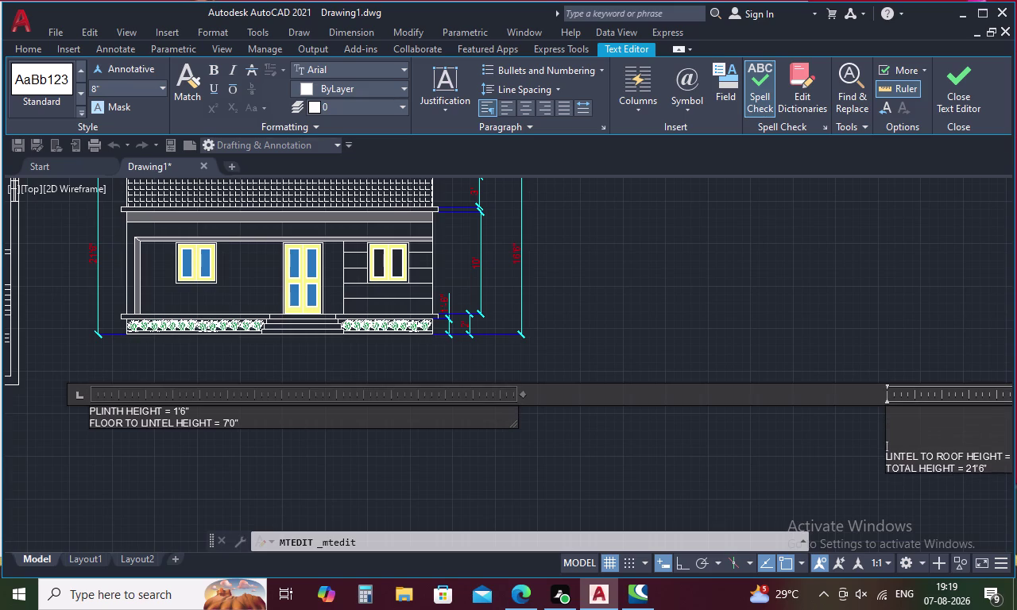
drag(245, 421, 175, 429)
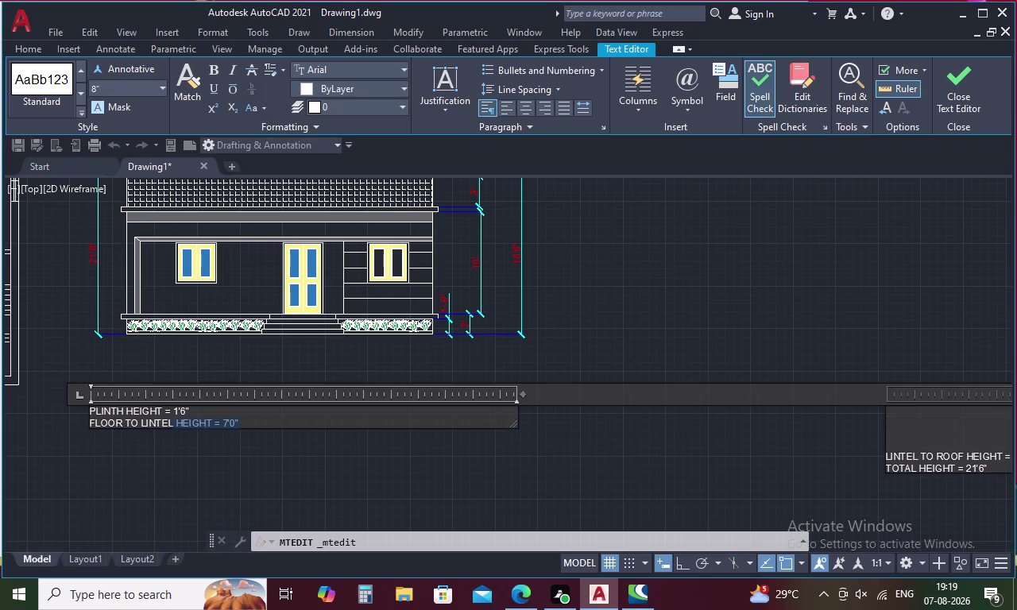
drag(175, 429, 75, 407)
key(ctrl+c)
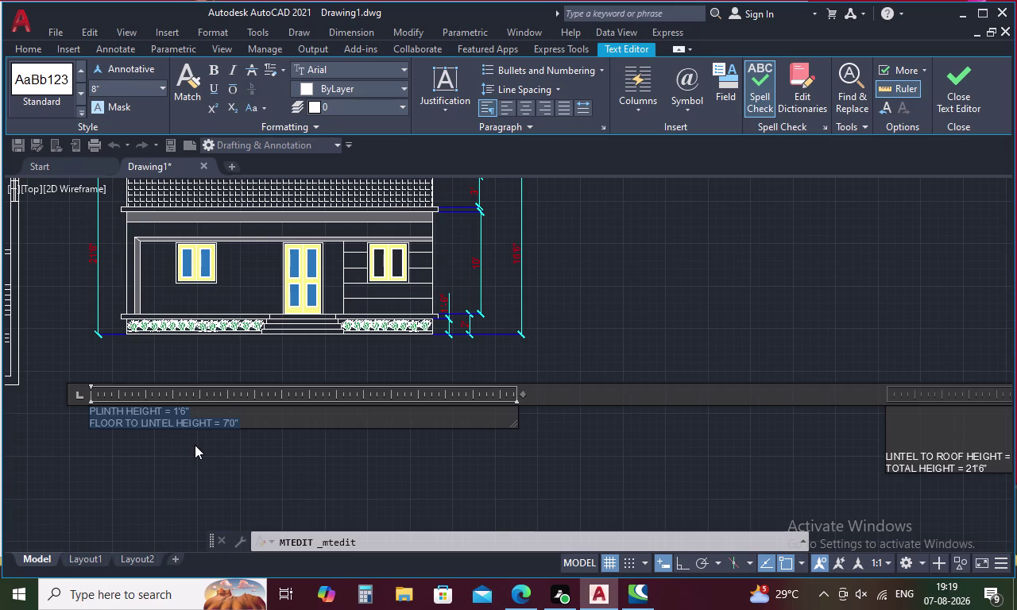
click(906, 433)
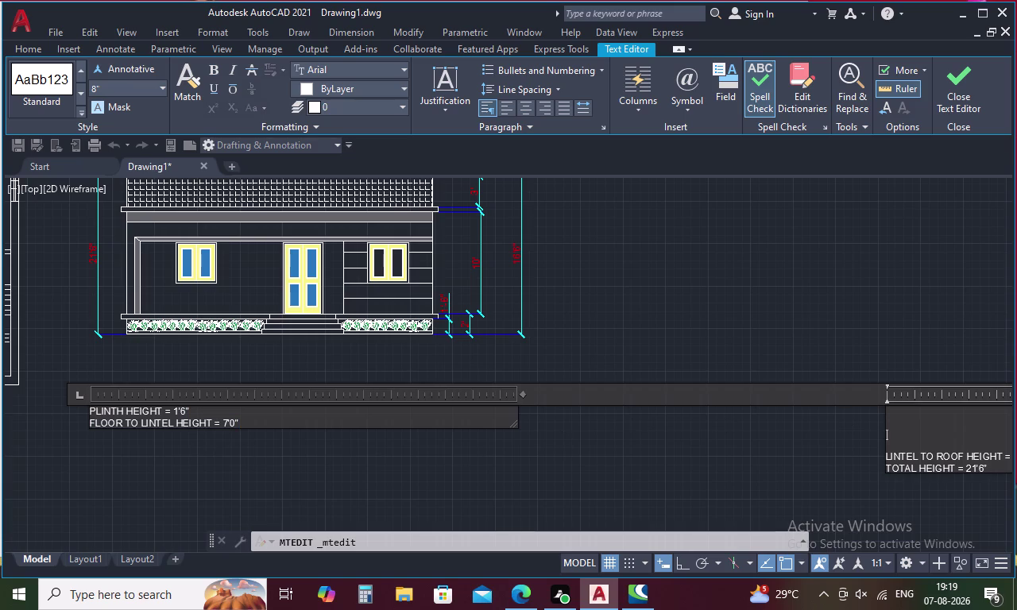
key(ctrl+v)
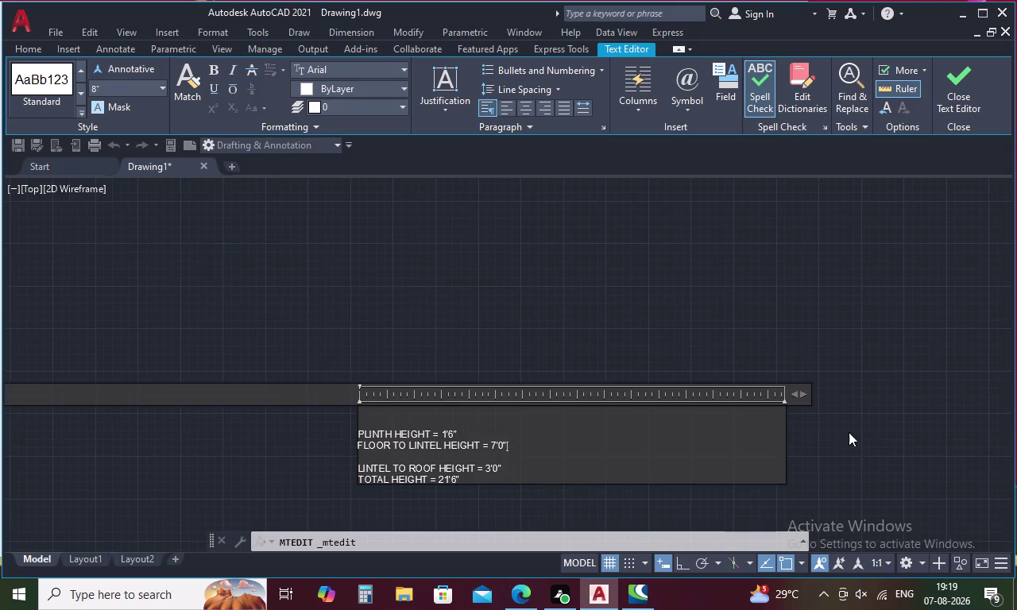
Delete all text from the leftover first note and close it.
click(608, 349)
scroll(down, 3)
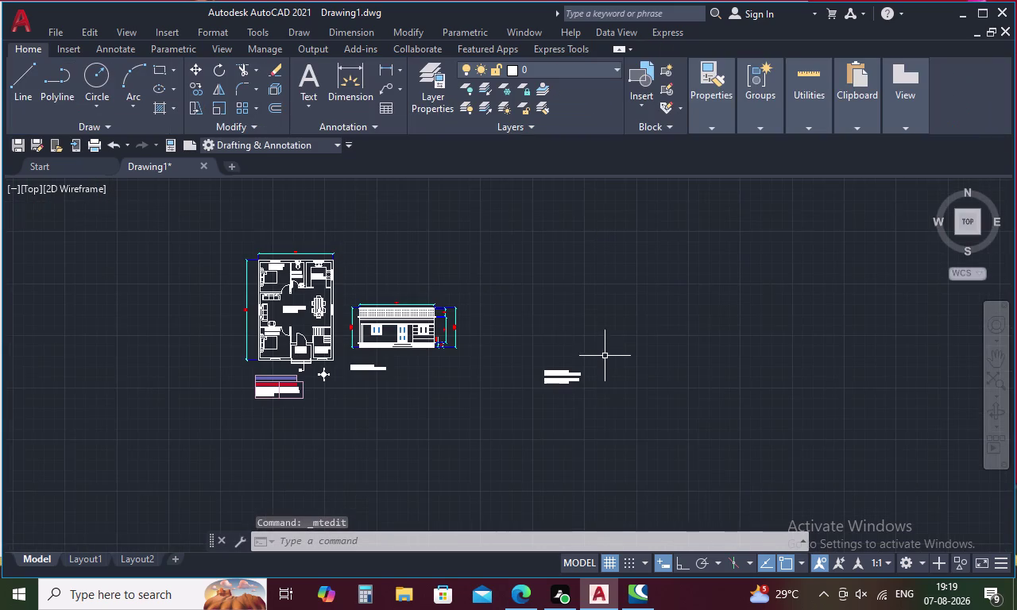
click(559, 380)
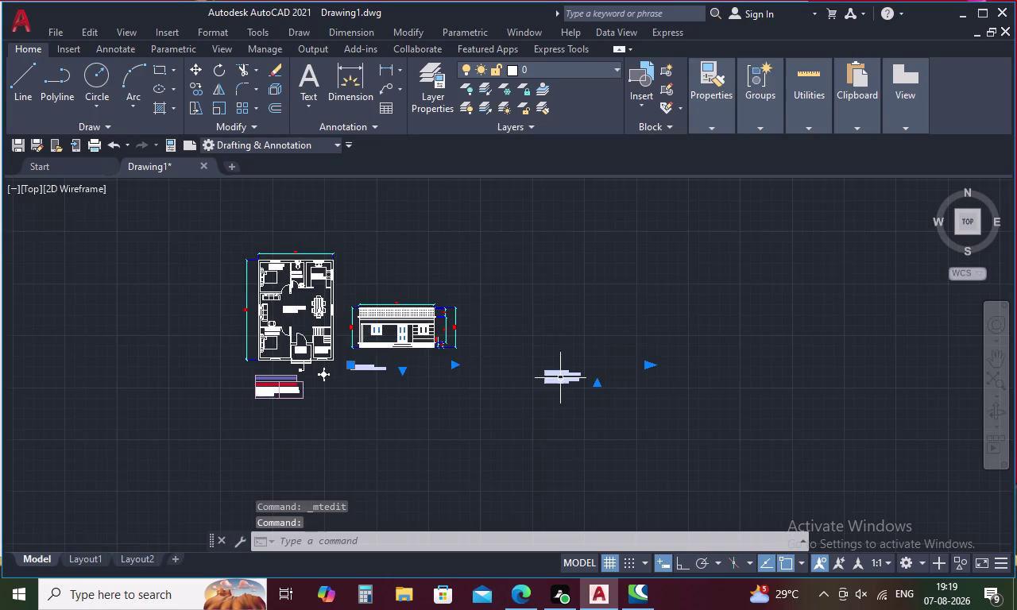
scroll(up, 3)
scroll(down, 3)
double_click(387, 367)
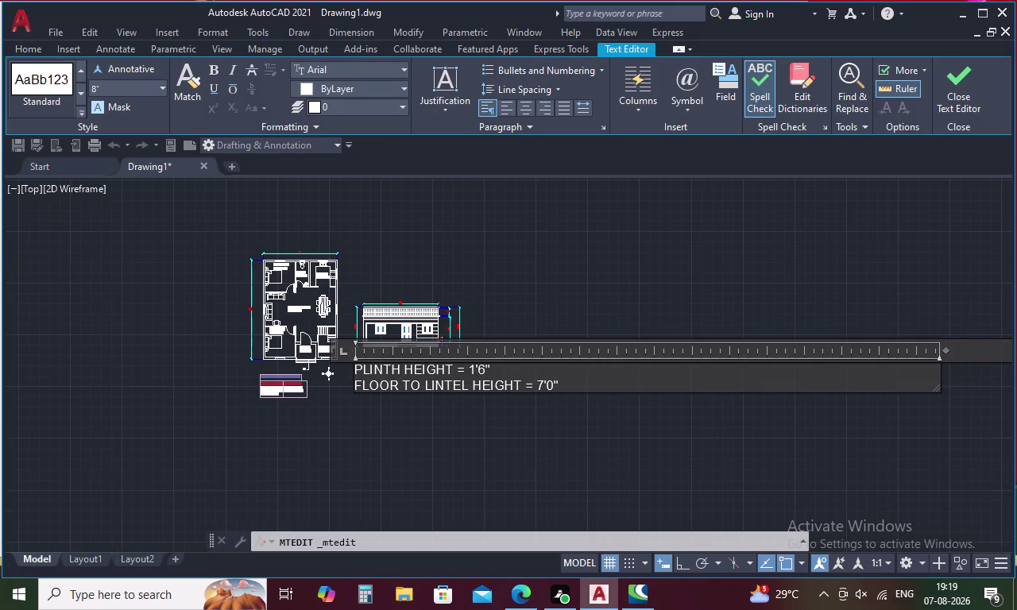
click(564, 389)
key(BackSpace)
key(BackSpace)
key(BackSpace)
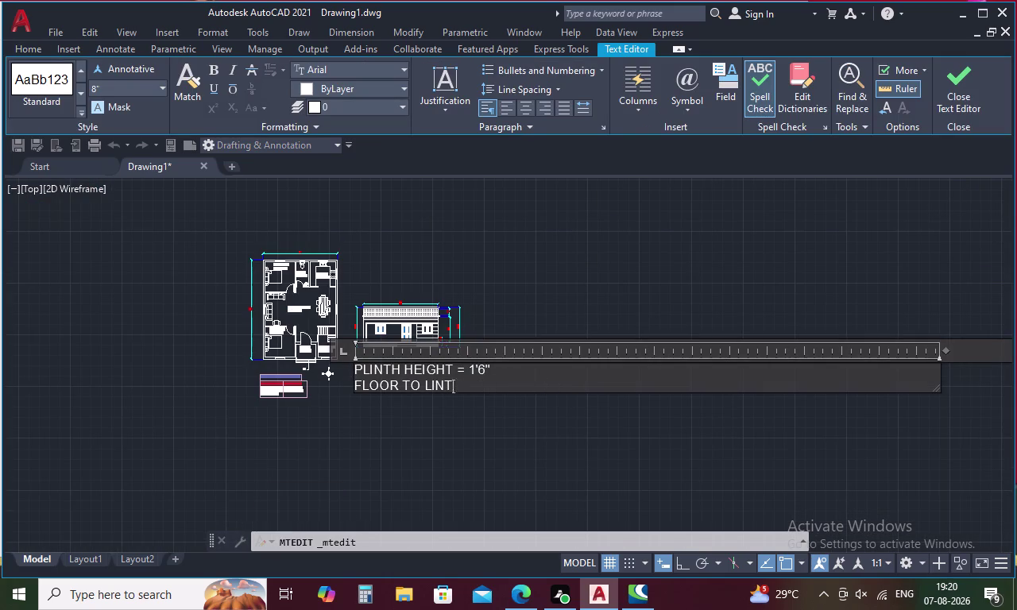
key(BackSpace)
key(BackSpace)
key(BackSpace)
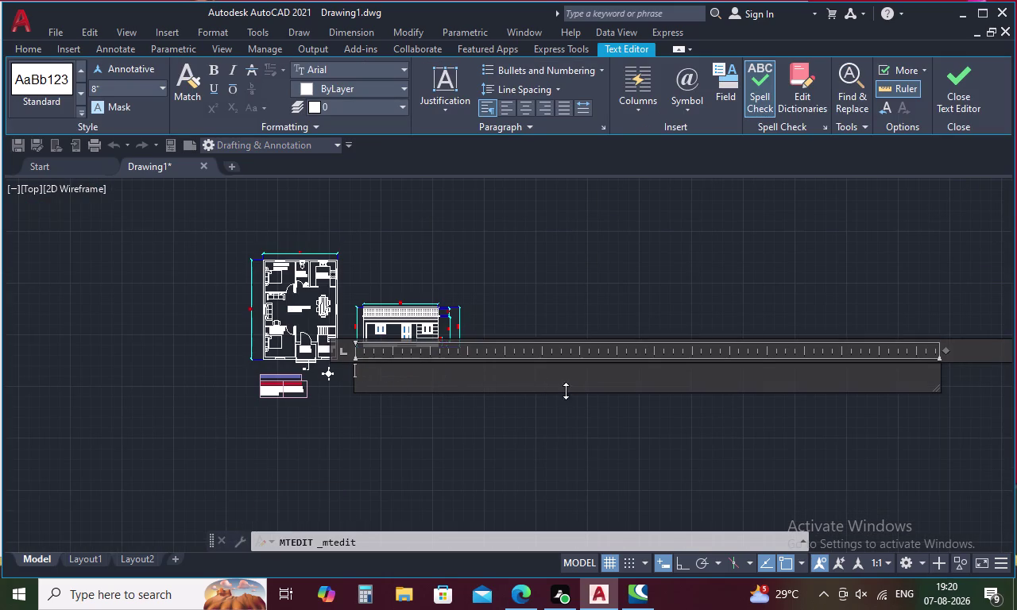
click(560, 437)
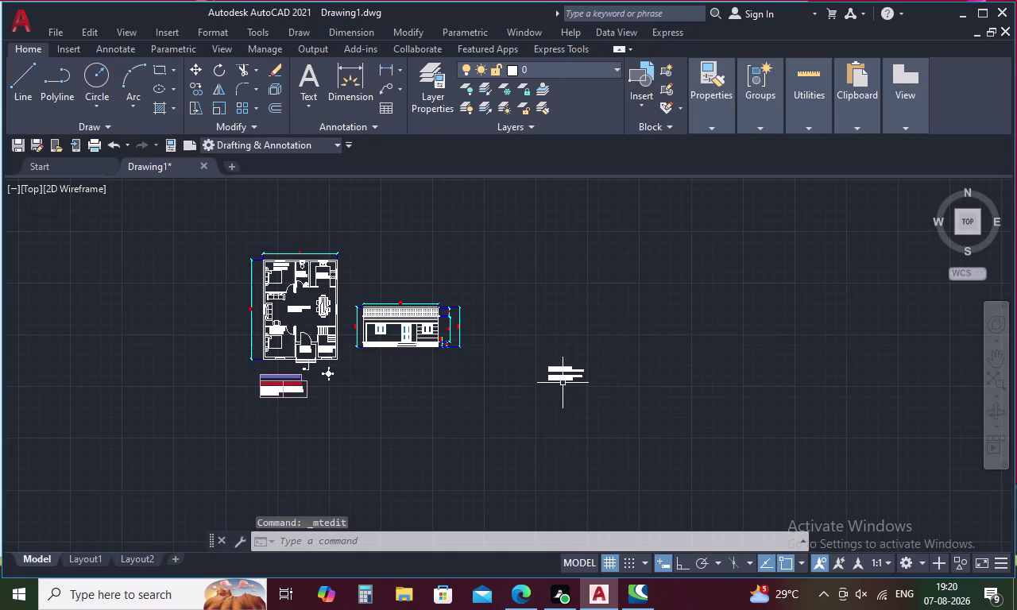
Pan to the combined note, remove a stray character, and select the note.
click(562, 381)
click(563, 381)
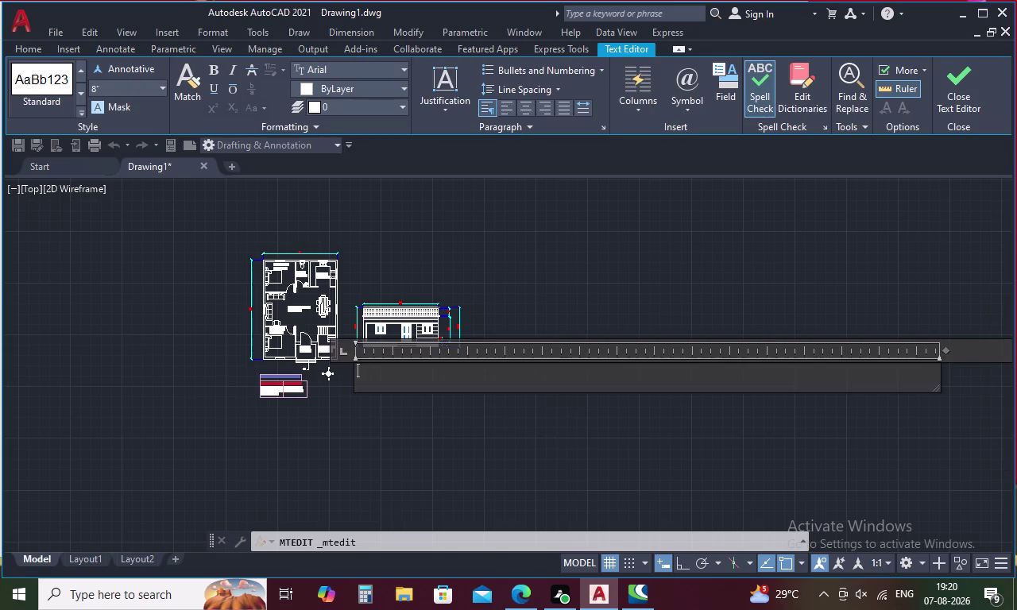
scroll(down, 3)
middle_drag(825, 383, 706, 387)
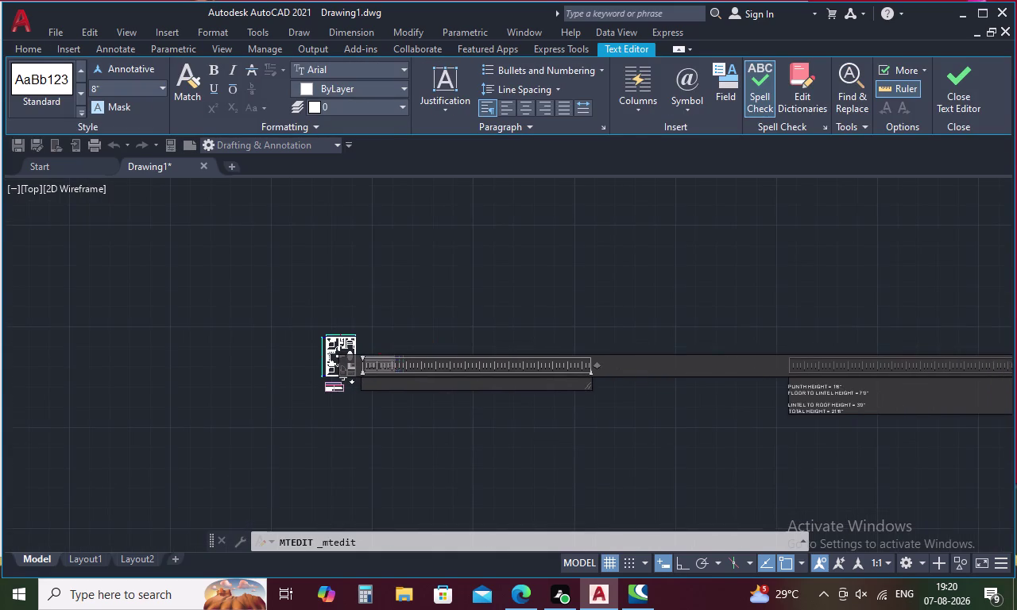
scroll(up, 3)
click(769, 391)
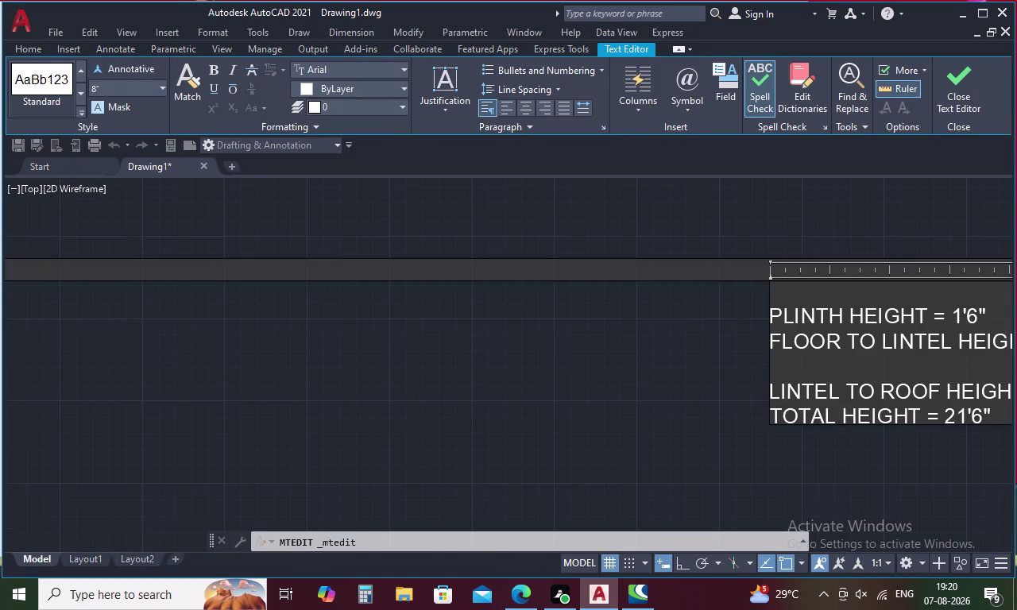
key(BackSpace)
click(684, 411)
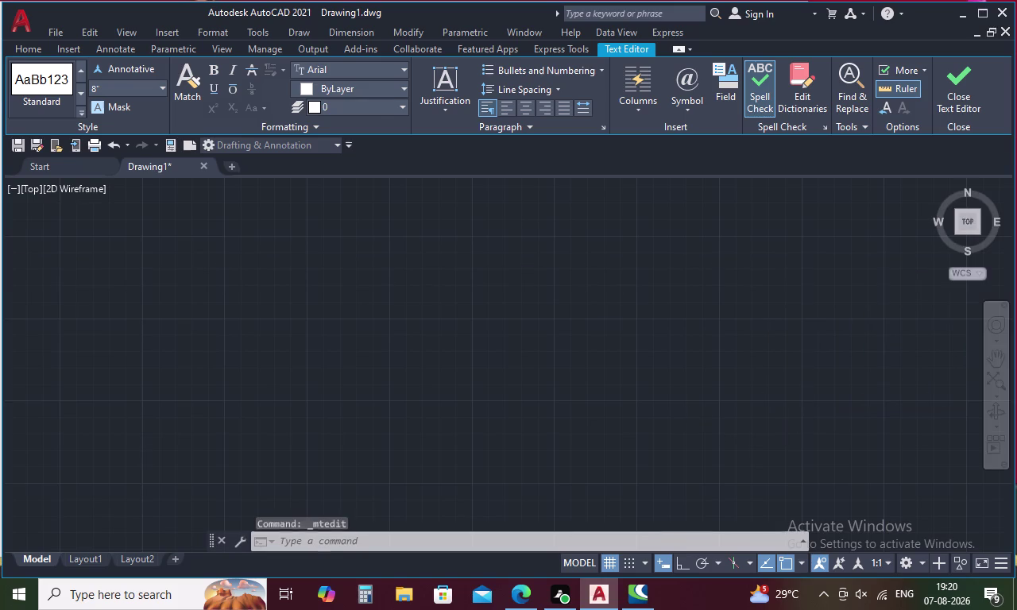
scroll(down, 3)
scroll(up, 3)
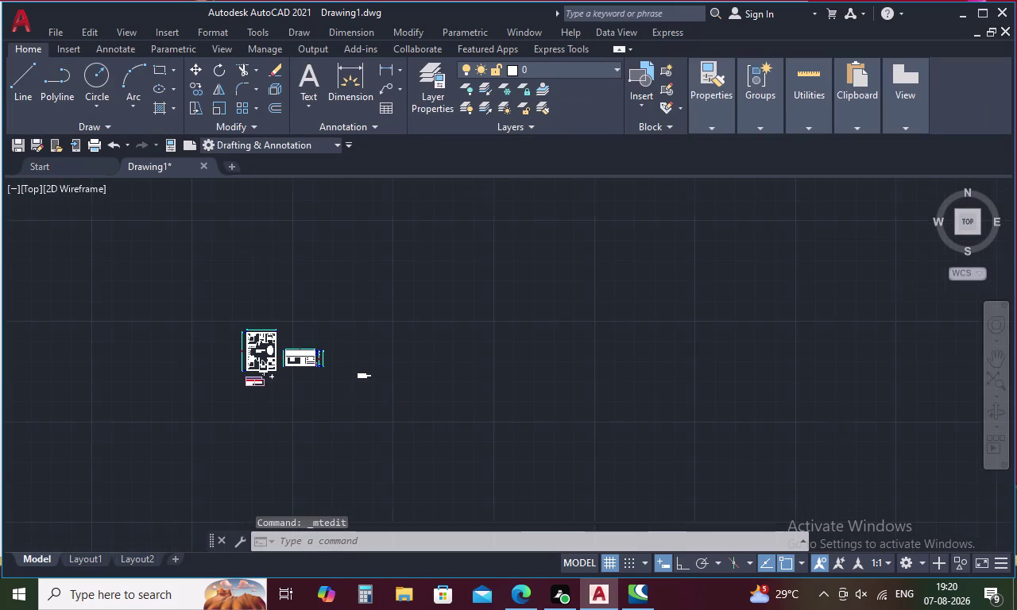
scroll(up, 3)
click(427, 362)
Move the four-line height note below the front elevation.
right_click(427, 362)
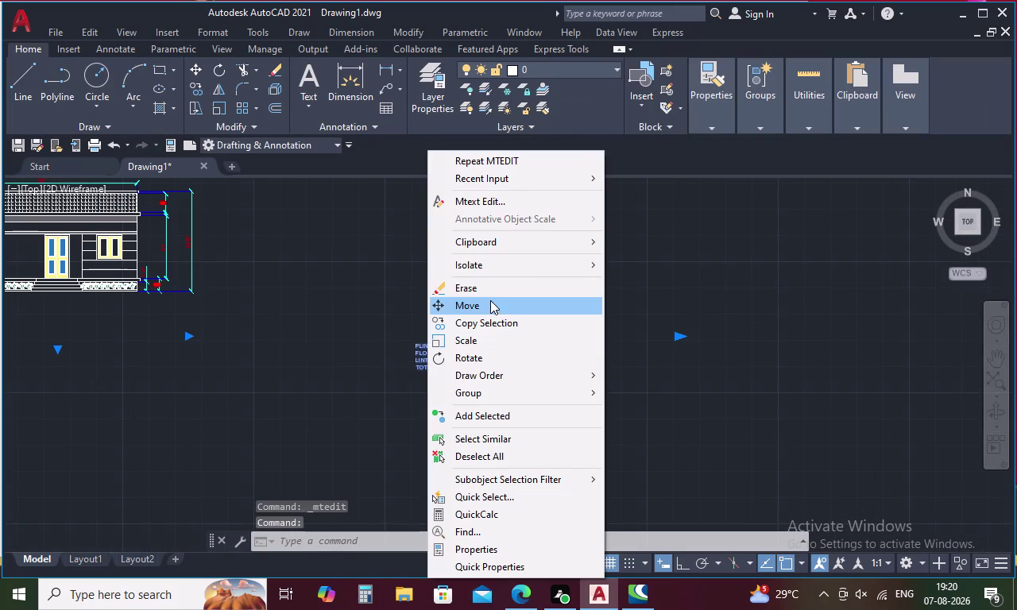
click(490, 307)
click(419, 347)
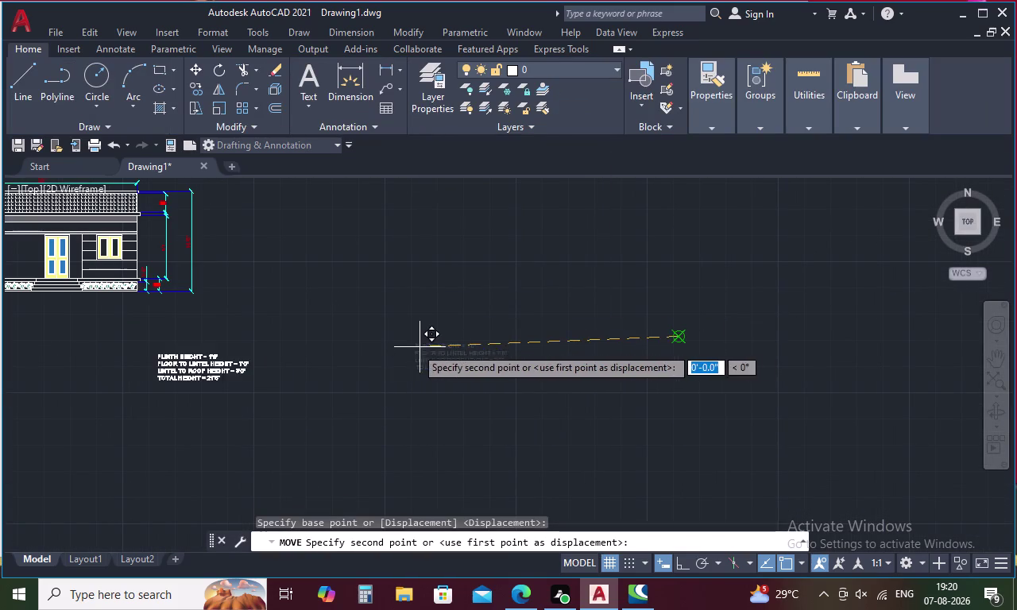
scroll(down, 3)
middle_drag(390, 343, 583, 354)
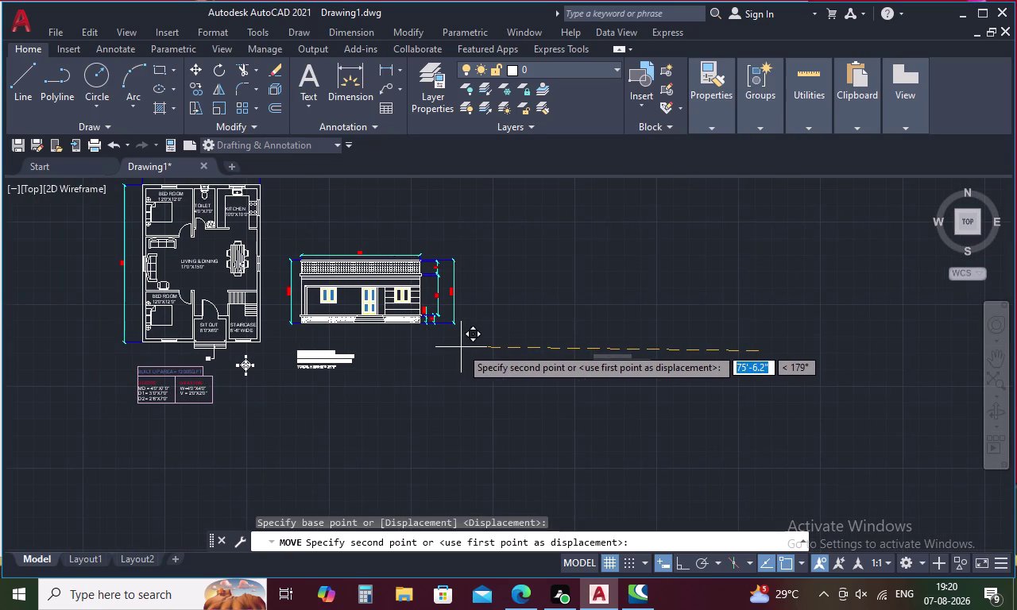
click(461, 347)
Set all four height note lines to a 10" text height.
double_click(316, 363)
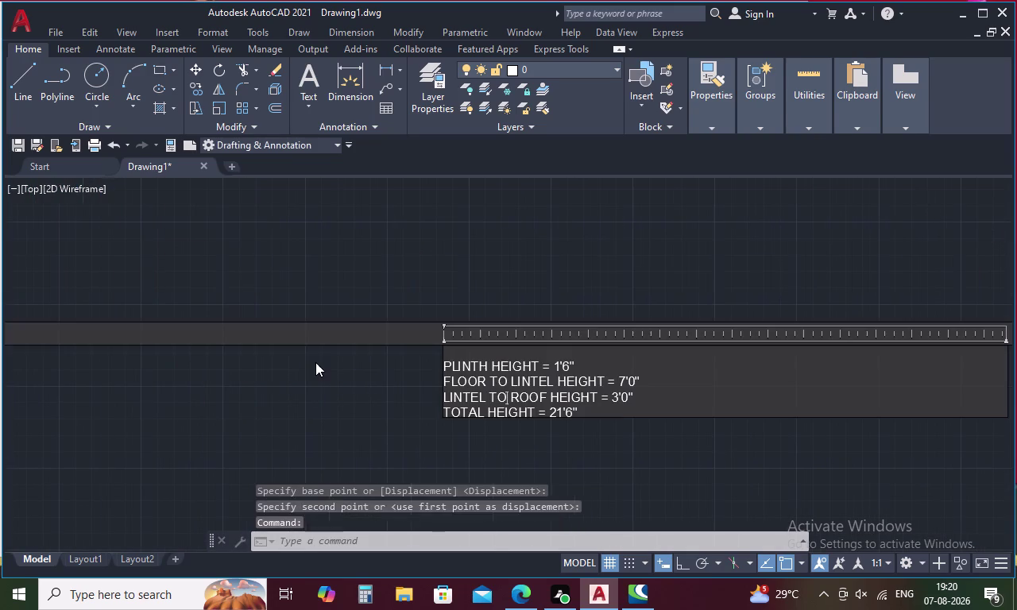
drag(585, 407, 420, 349)
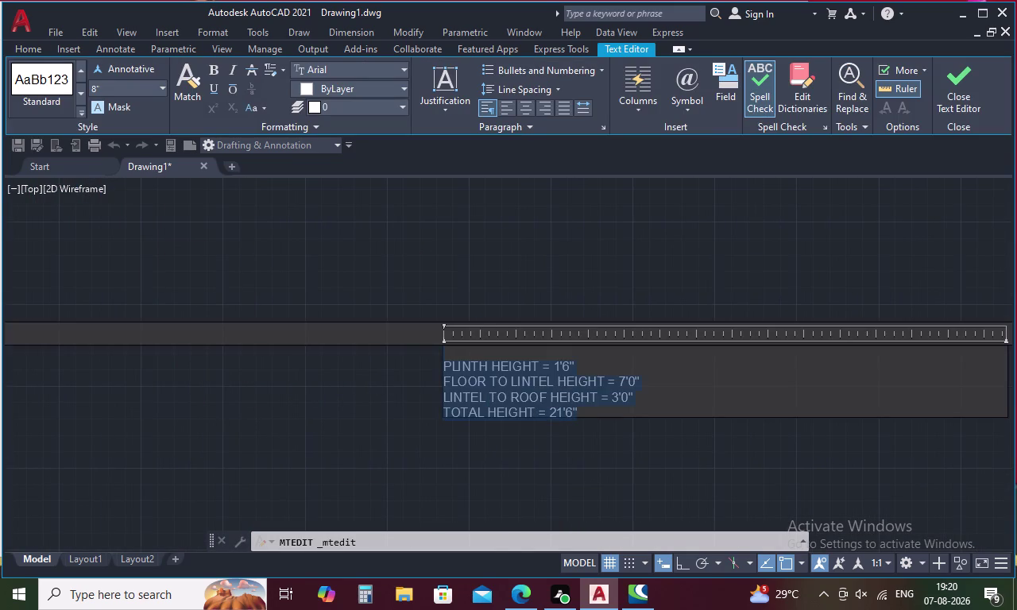
drag(421, 348, 420, 348)
click(112, 92)
key(BackSpace)
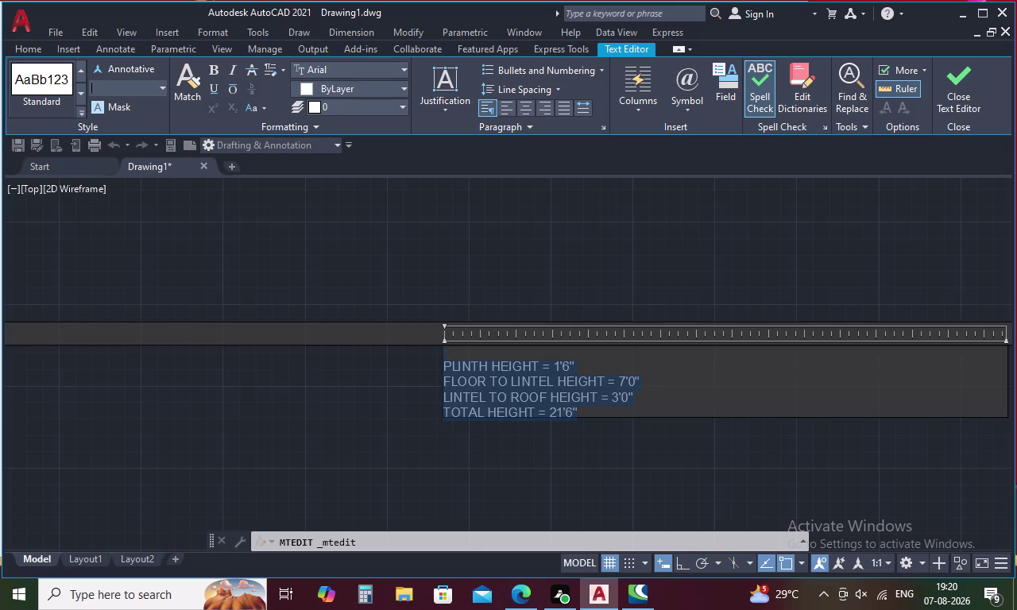
key(1)
key(0)
key(Return)
click(203, 319)
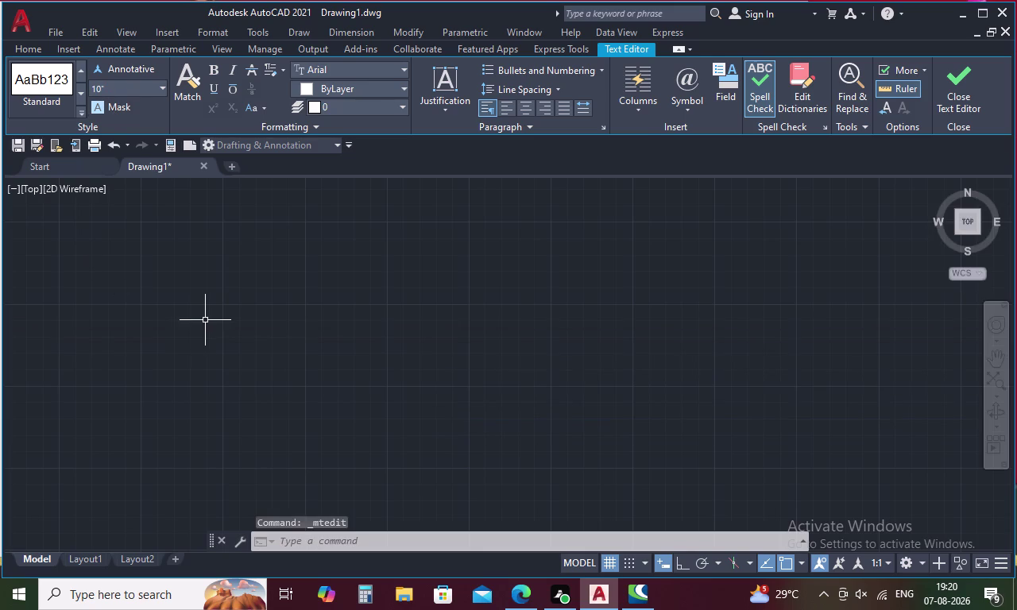
scroll(down, 3)
scroll(down, 3)
scroll(up, 3)
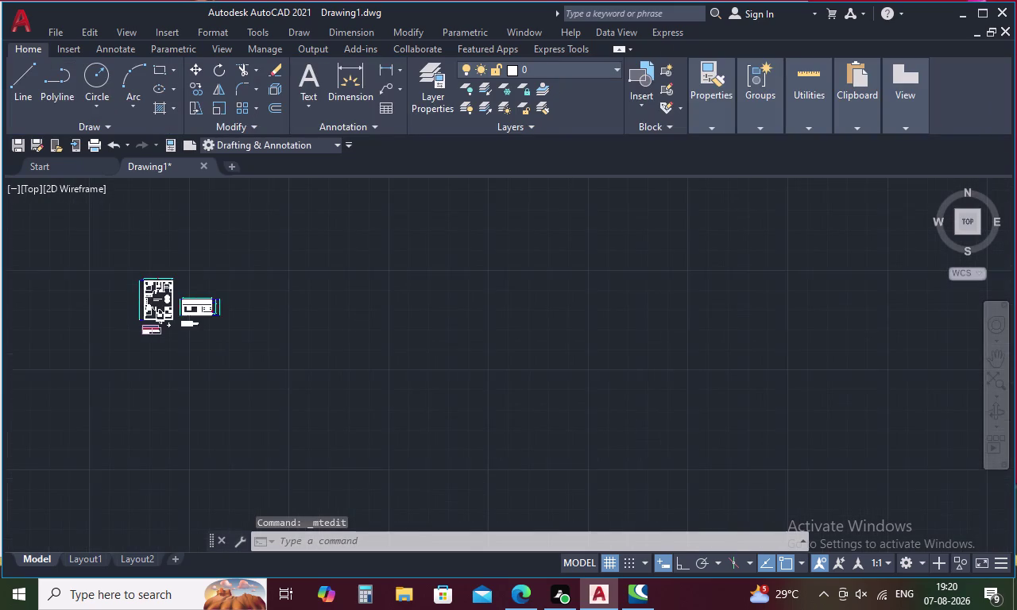
middle_drag(147, 327, 365, 371)
scroll(up, 3)
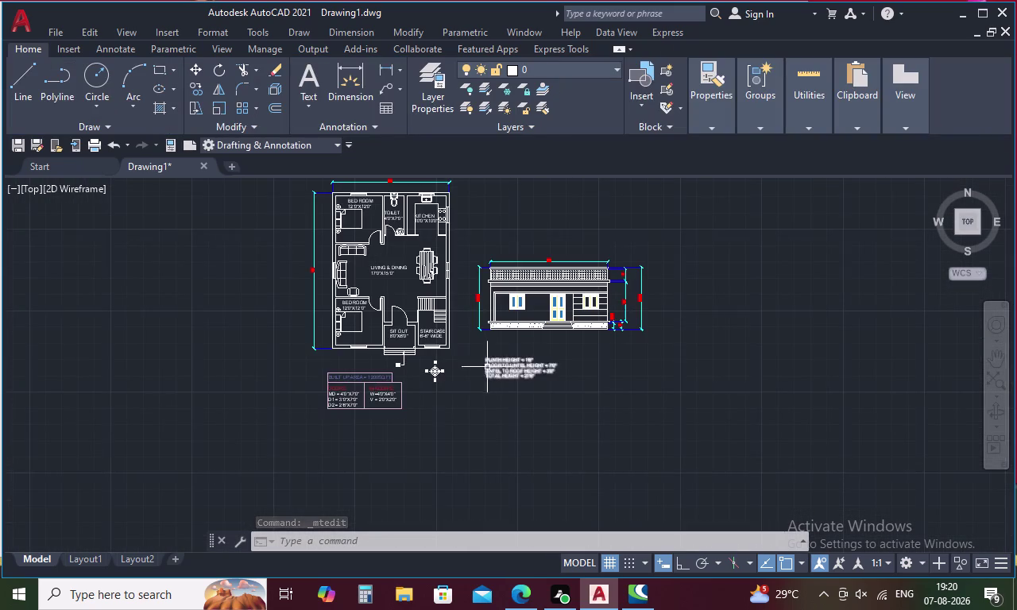
Frame the four-line height note with a RECTANG border, then start saving.
scroll(up, 3)
key(r)
key(e)
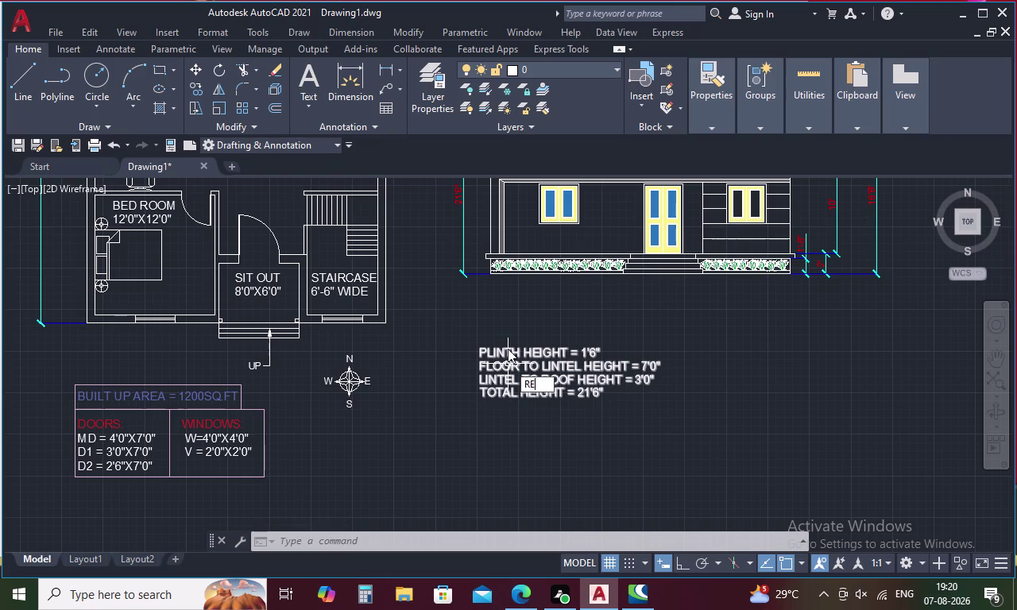
text(C)
key(space)
click(462, 333)
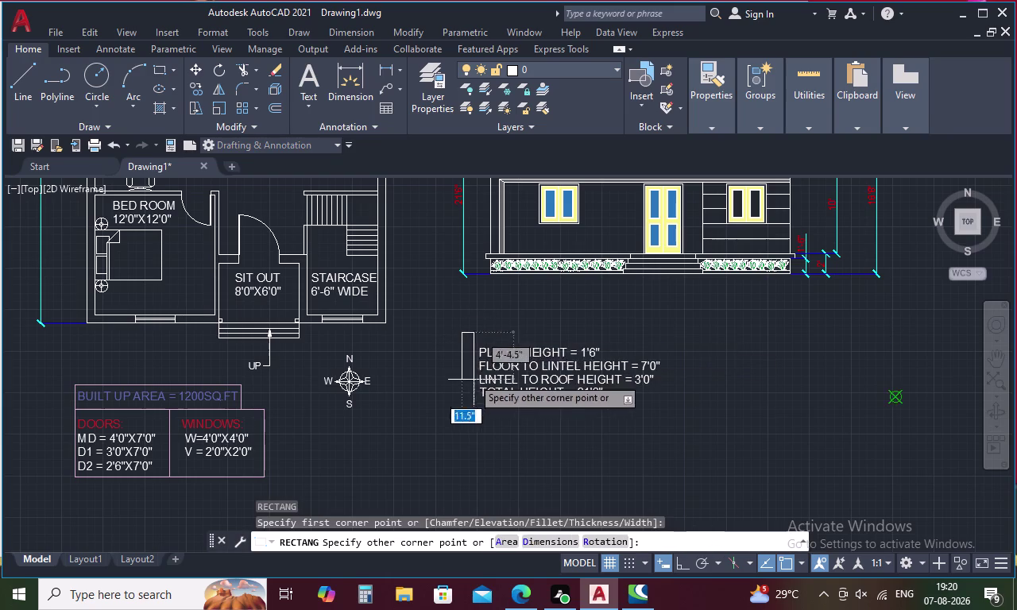
click(674, 415)
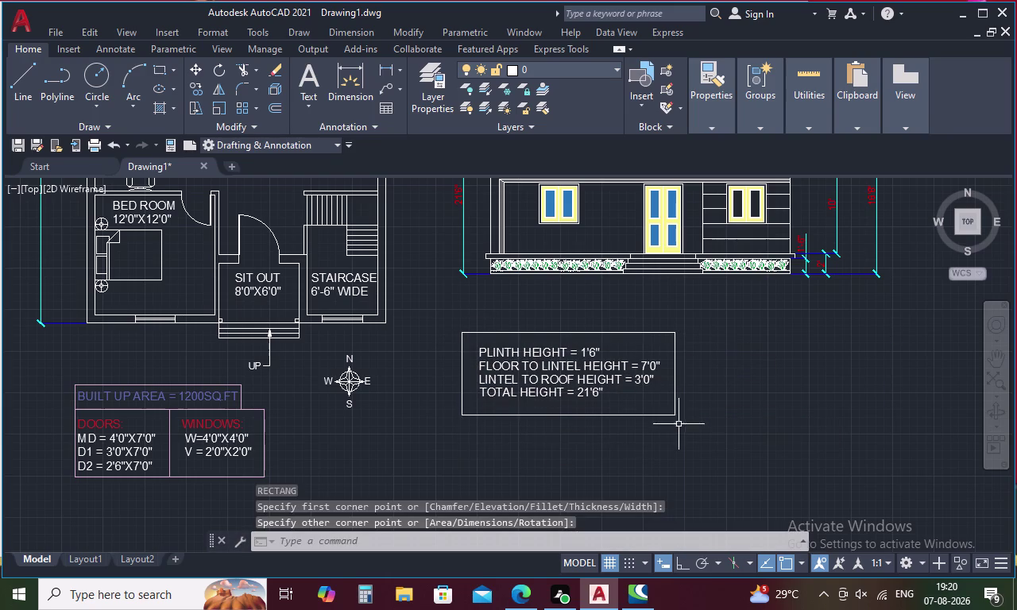
scroll(down, 3)
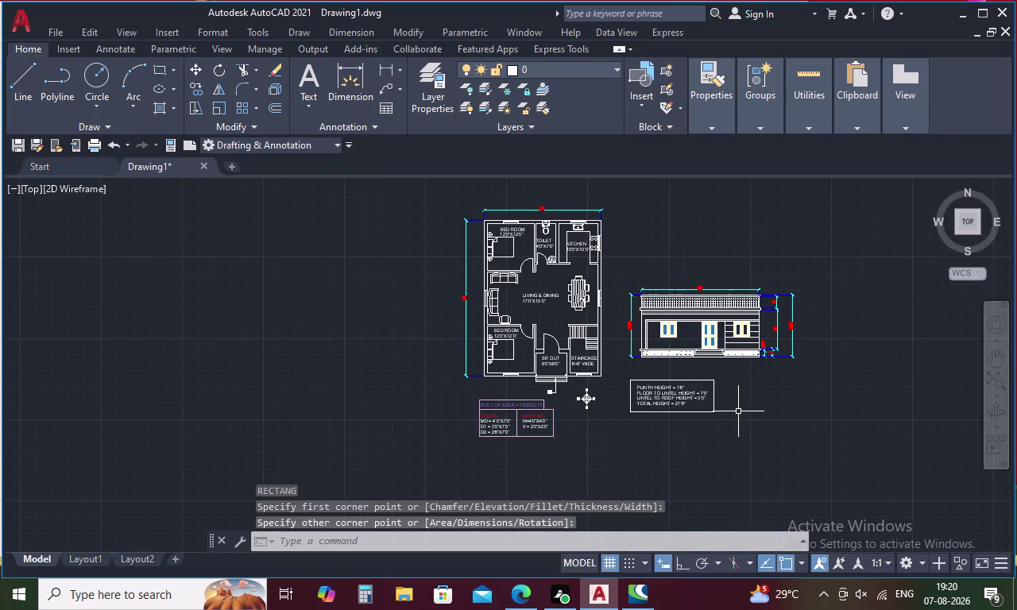
scroll(up, 3)
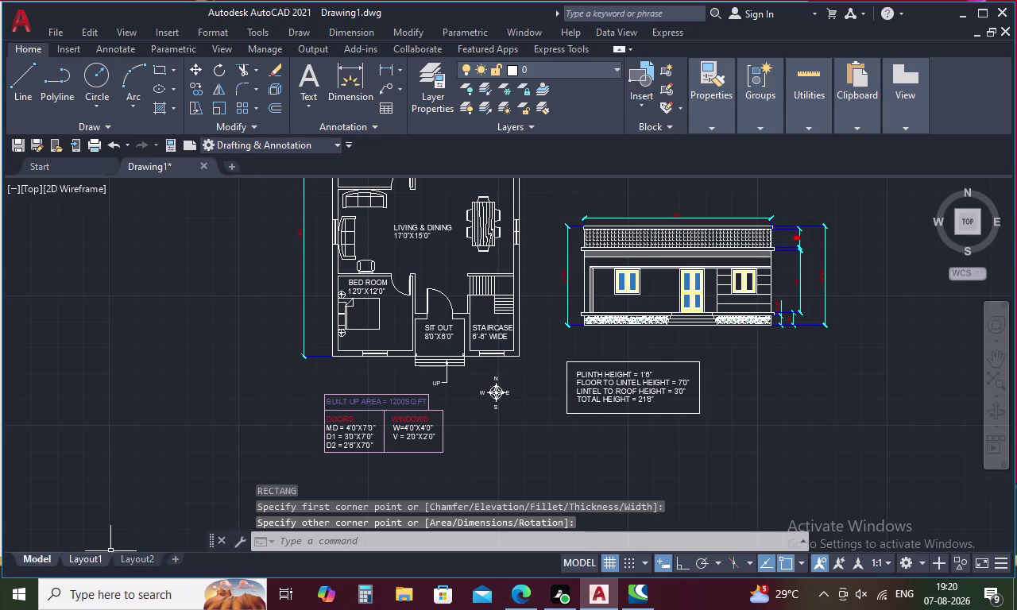
key(ctrl+s)
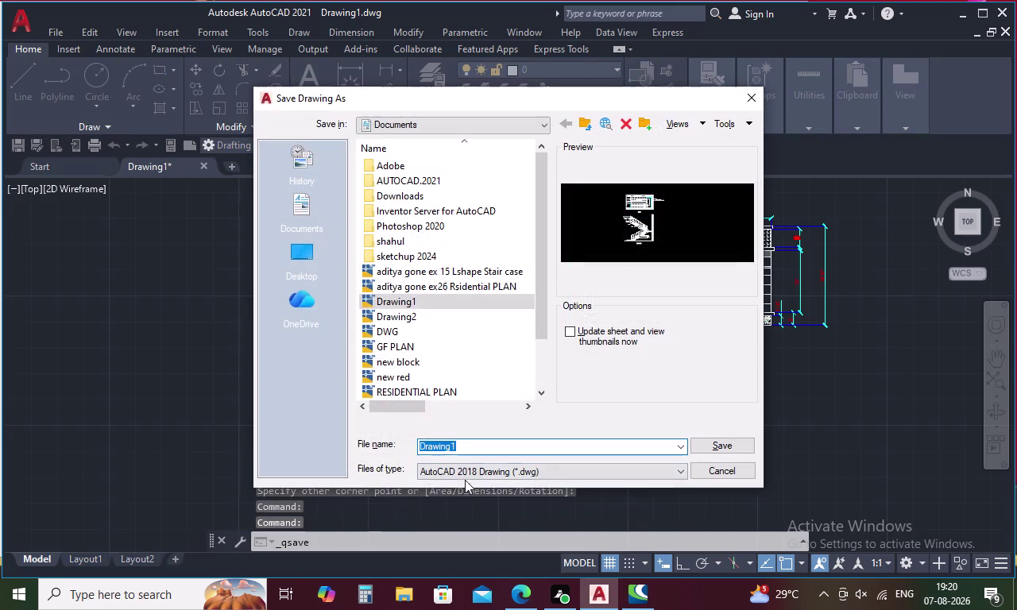
Enter 'GF PLAN AND ELEVATION' as the file name.
key(BackSpace)
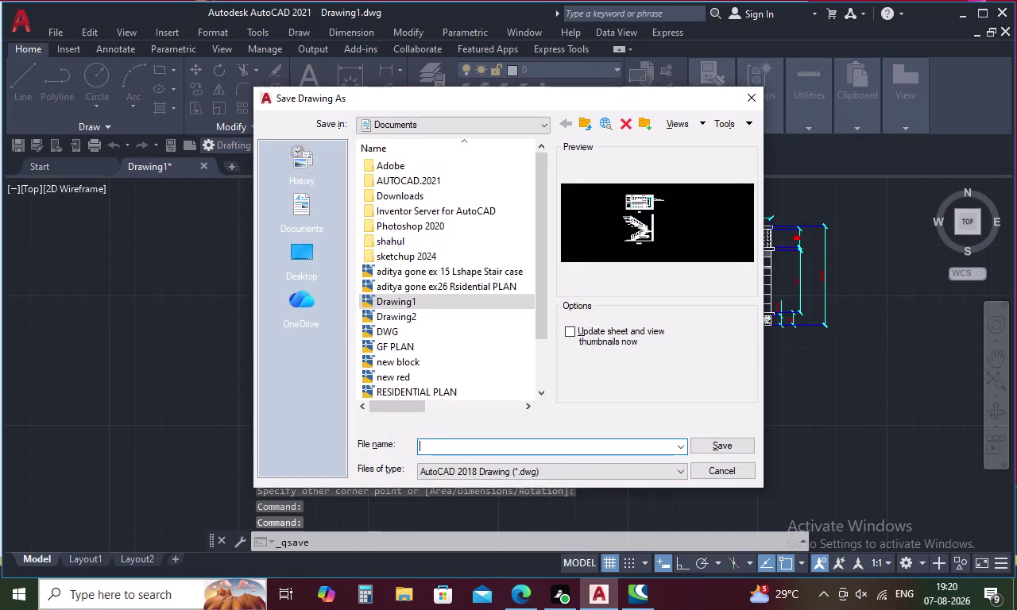
text(GF)
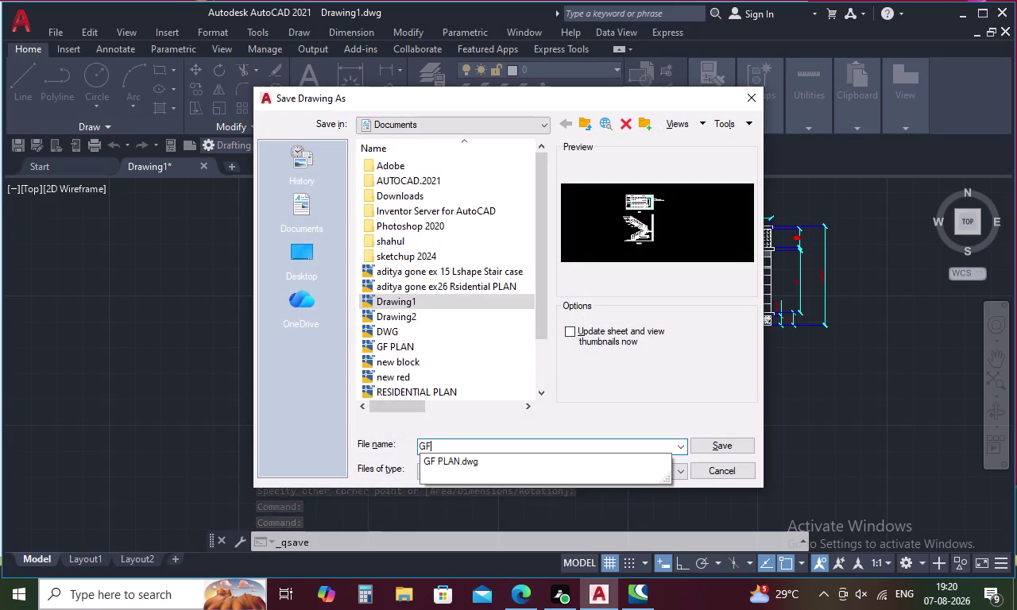
key(space)
text(PLAN)
key(space)
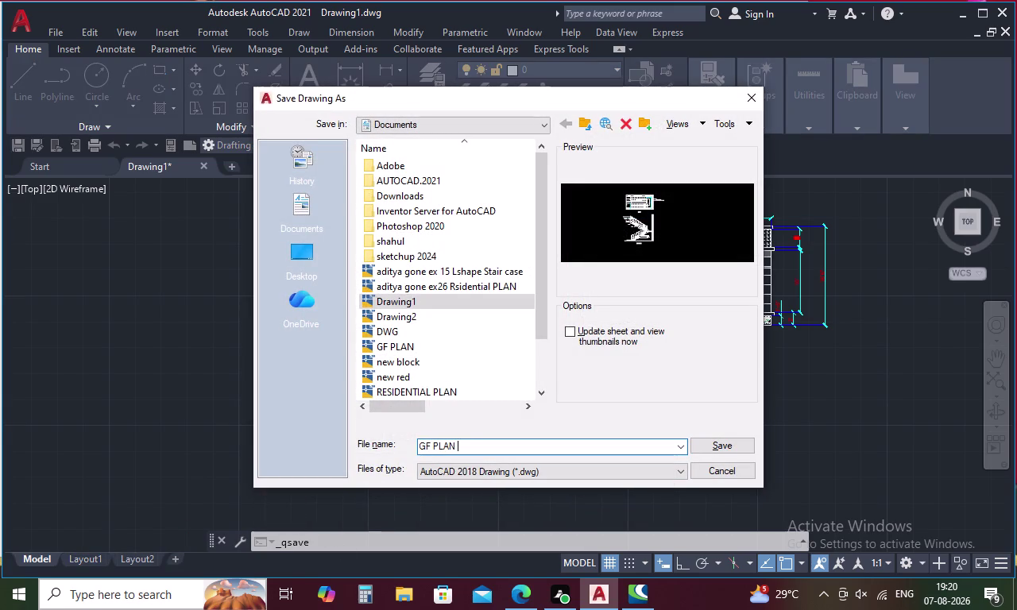
text(AND)
key(space)
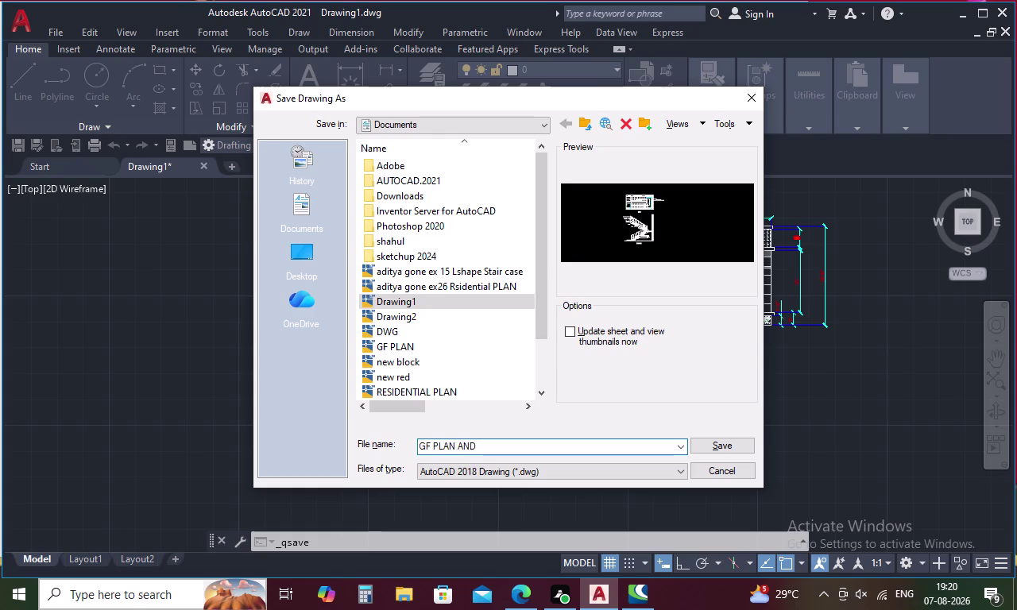
text(ELEVATIO)
text(N)
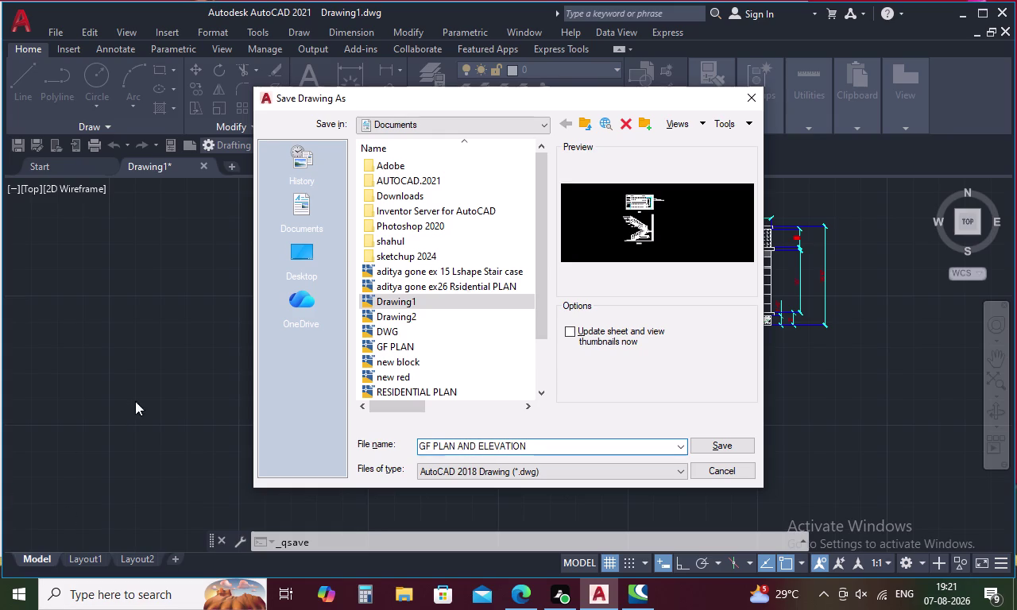
Save the drawing into Desktop > New folder.
click(302, 262)
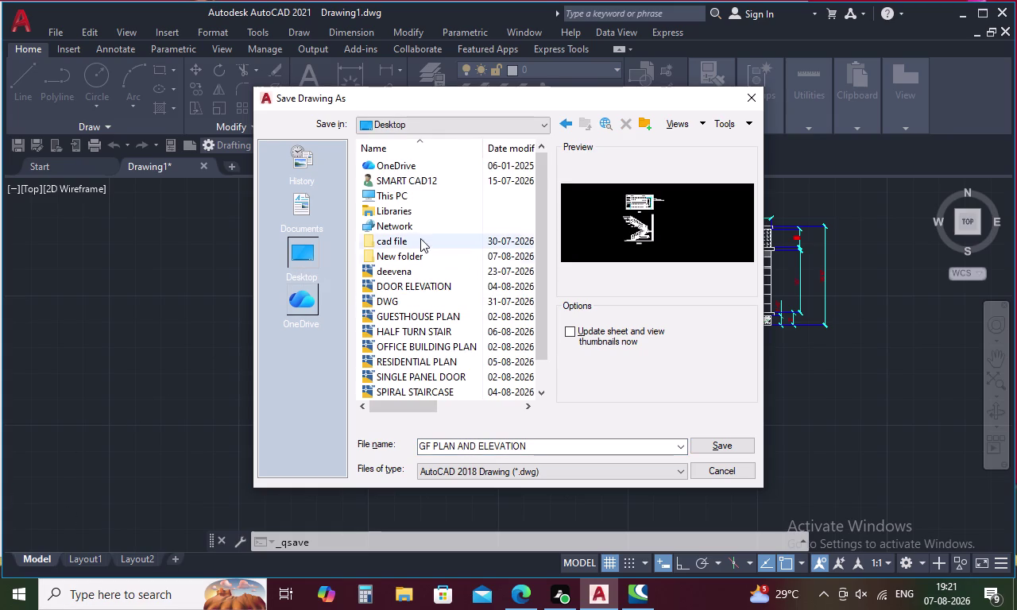
scroll(down, 3)
scroll(down, 3)
scroll(down, 3)
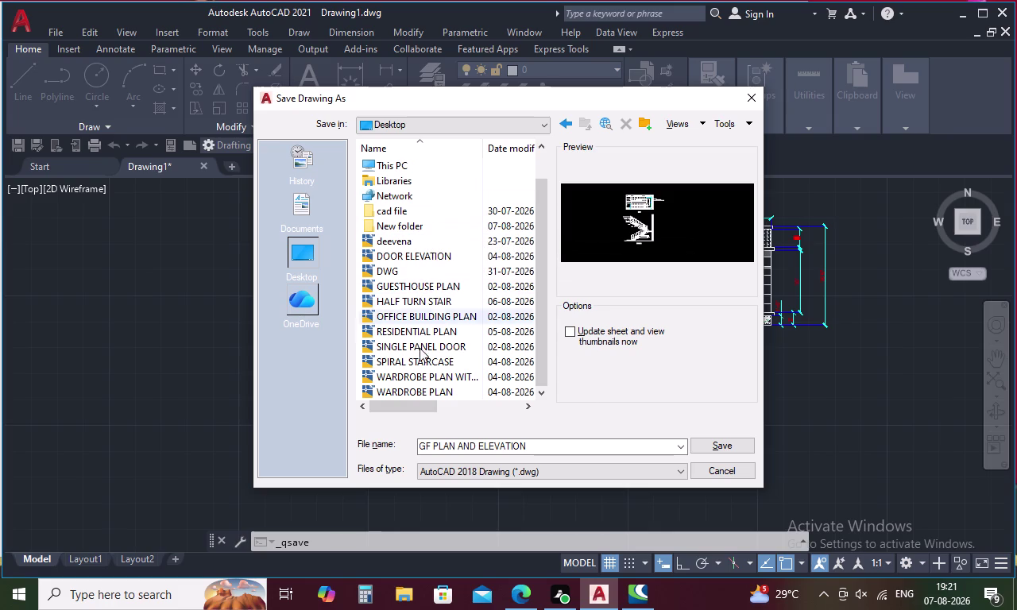
click(410, 222)
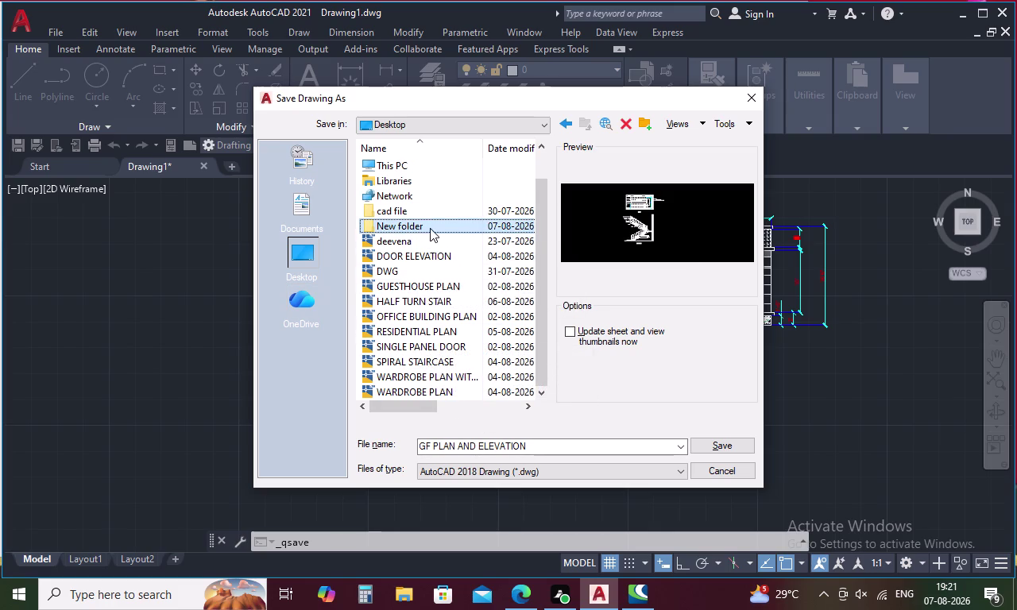
double_click(429, 225)
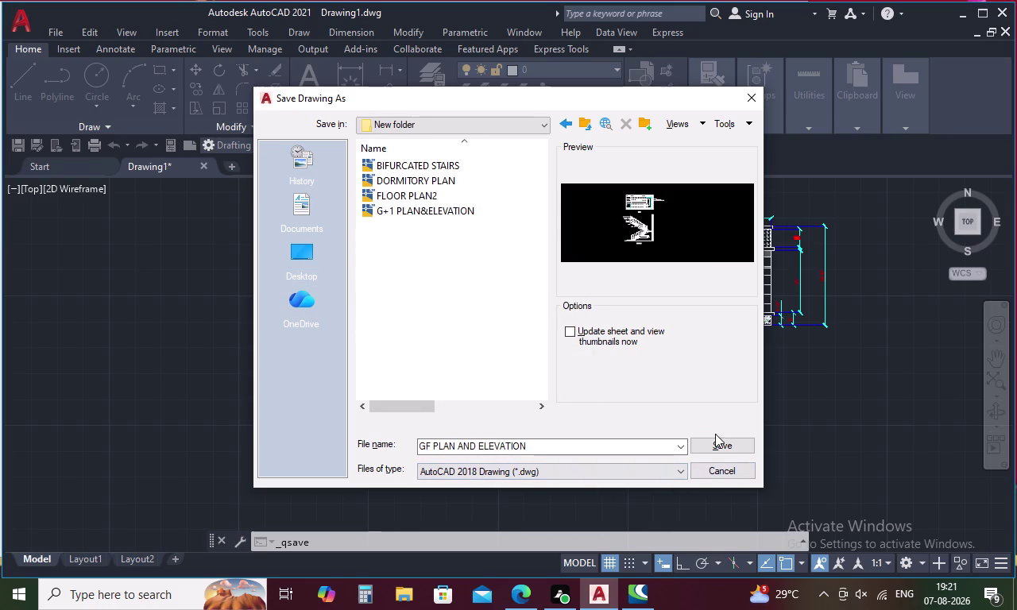
click(715, 443)
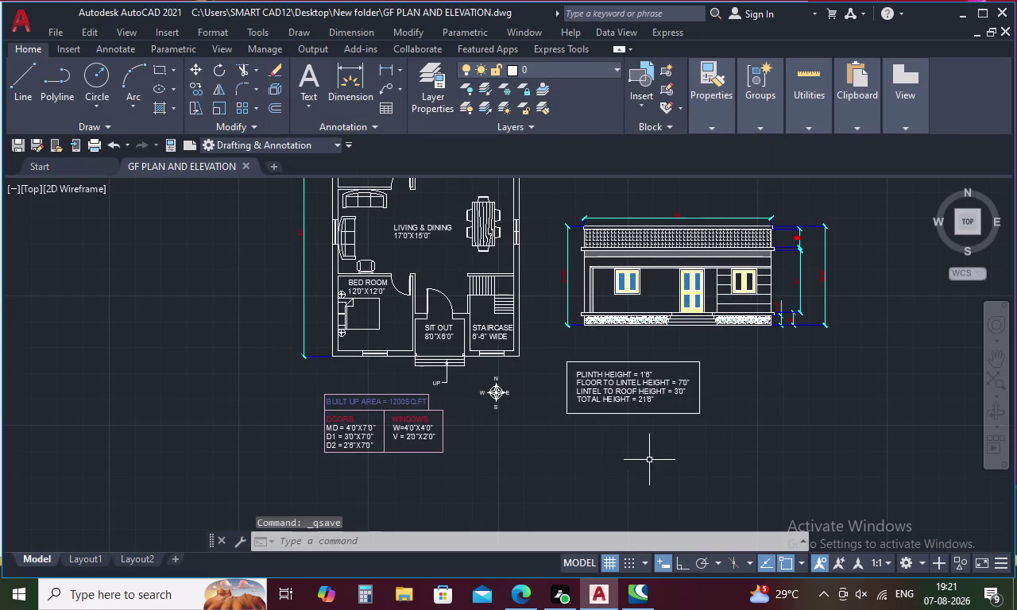
scroll(down, 3)
scroll(up, 3)
scroll(down, 3)
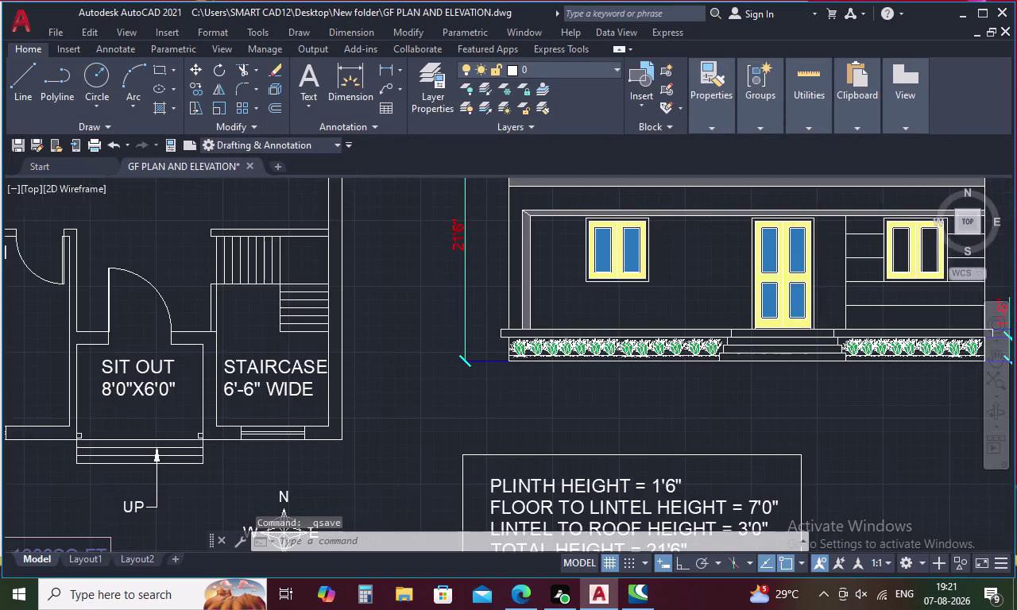
scroll(down, 3)
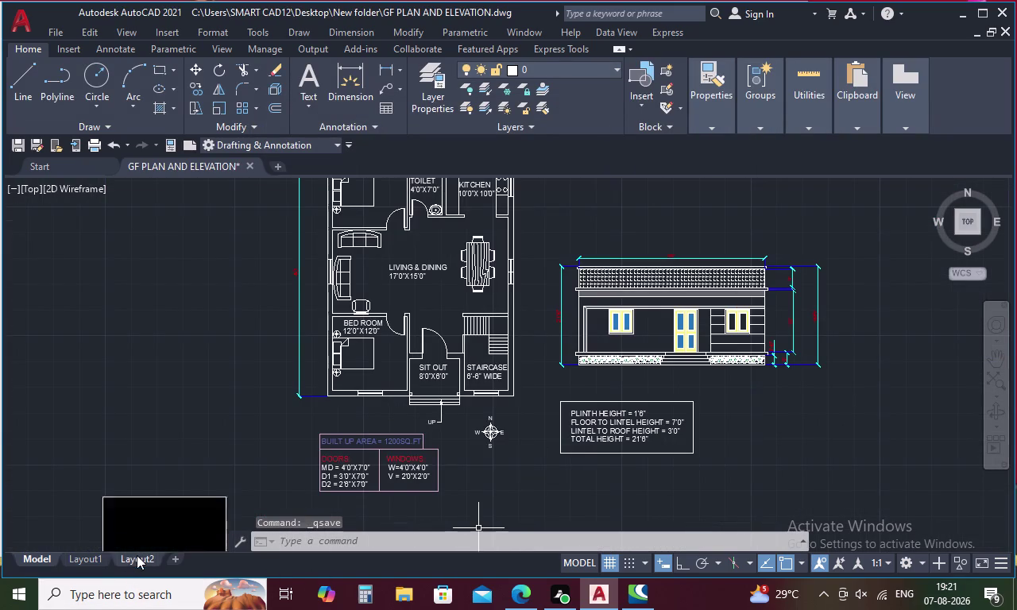
click(137, 556)
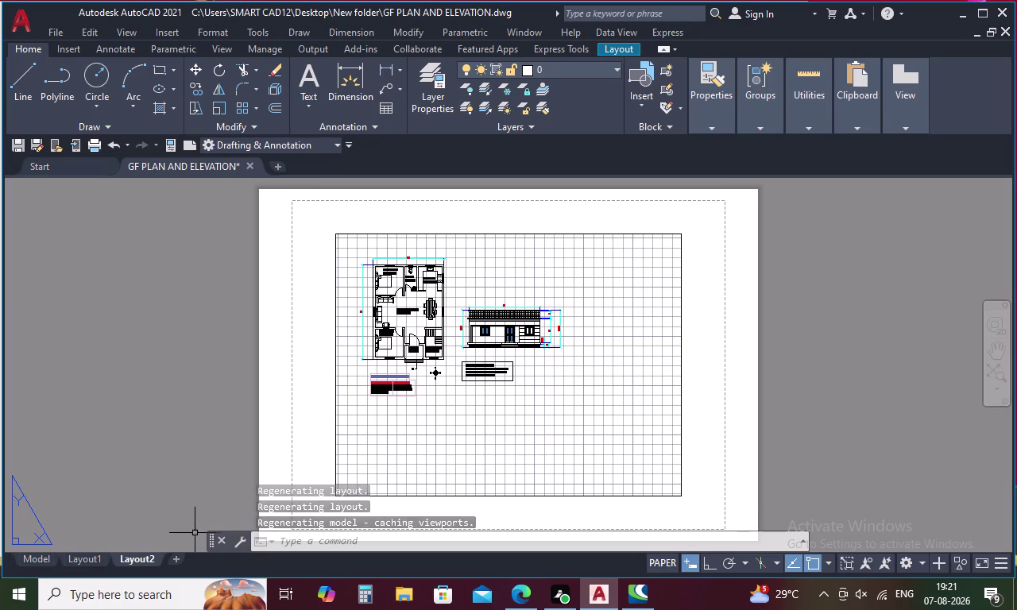
Add a new Layout3 sheet.
click(176, 558)
click(181, 557)
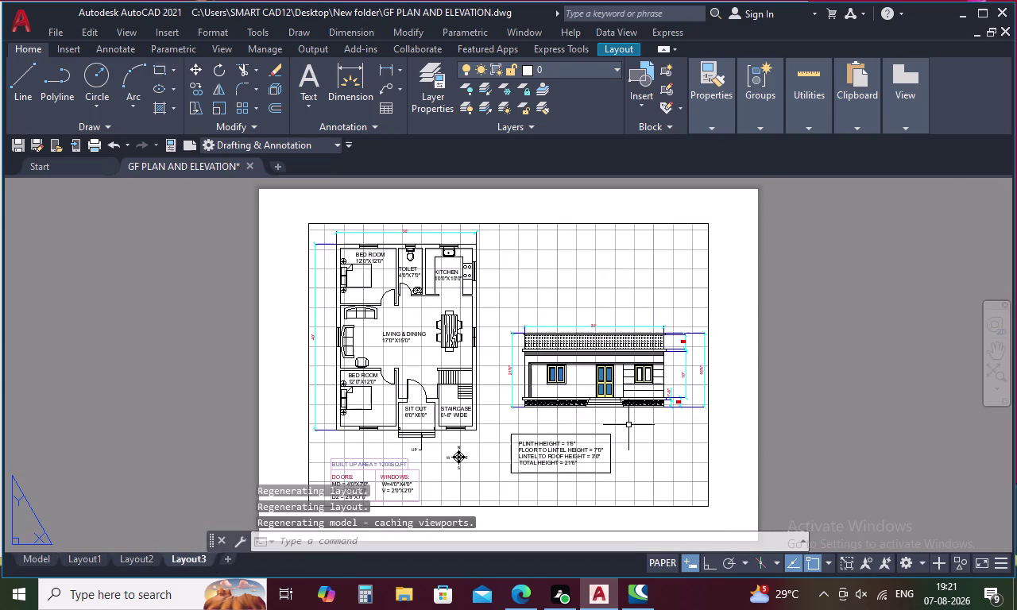
scroll(up, 3)
scroll(up, 3)
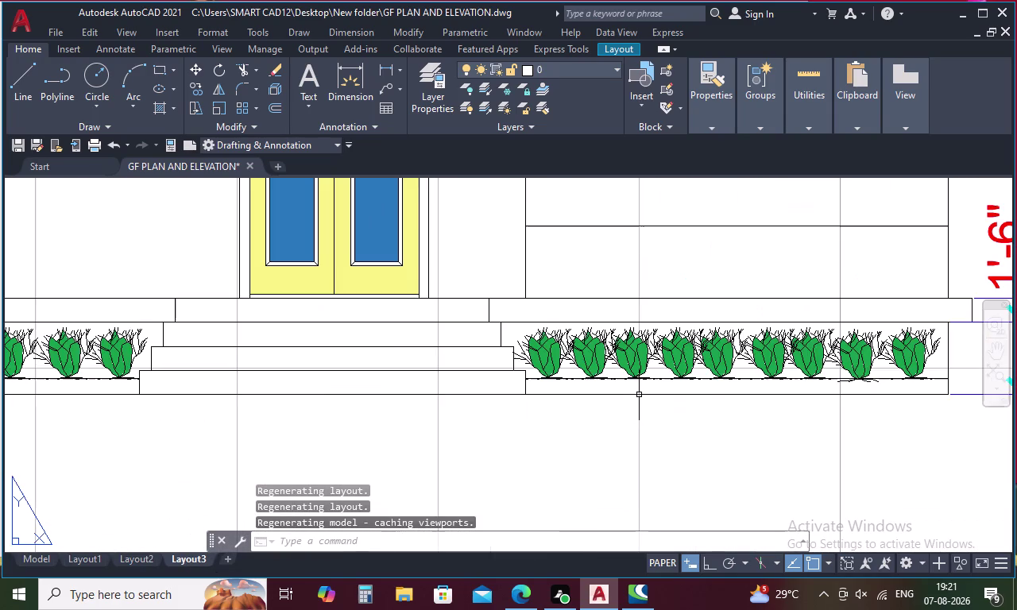
scroll(down, 3)
scroll(down, 3)
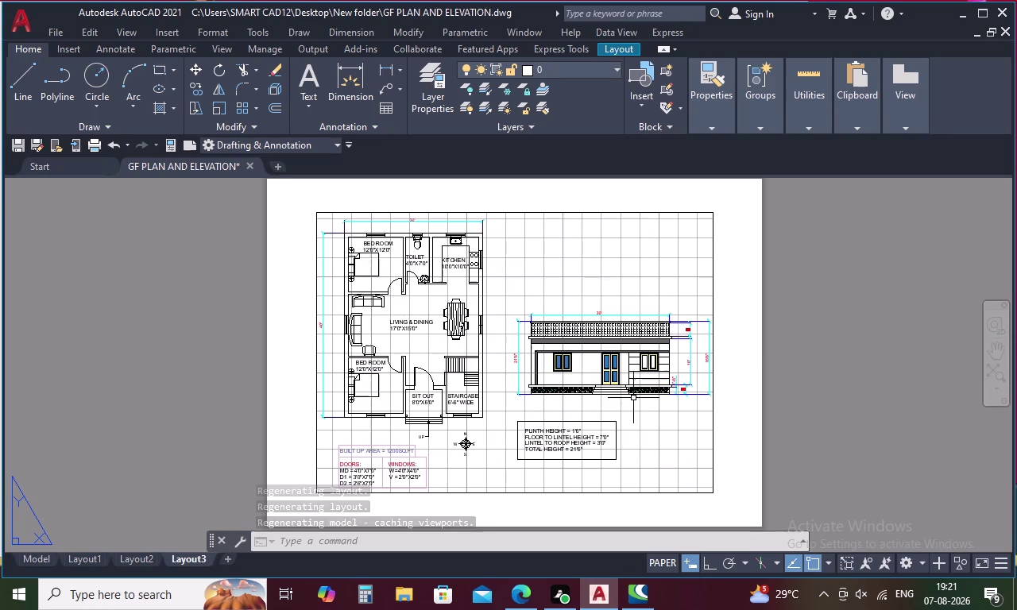
Turn the grid off in Model space and add a Layout4 sheet.
click(37, 560)
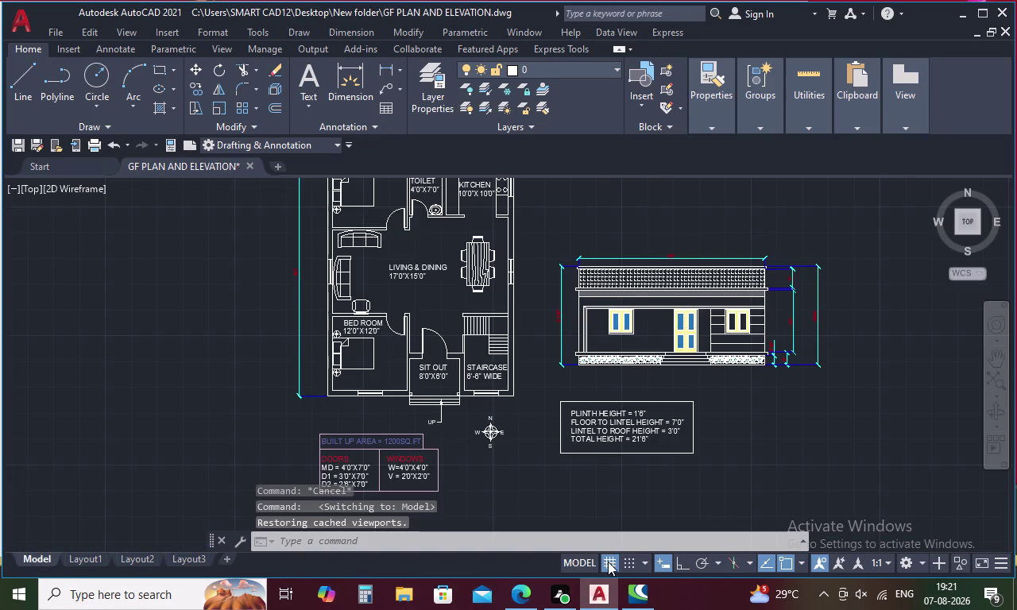
click(609, 562)
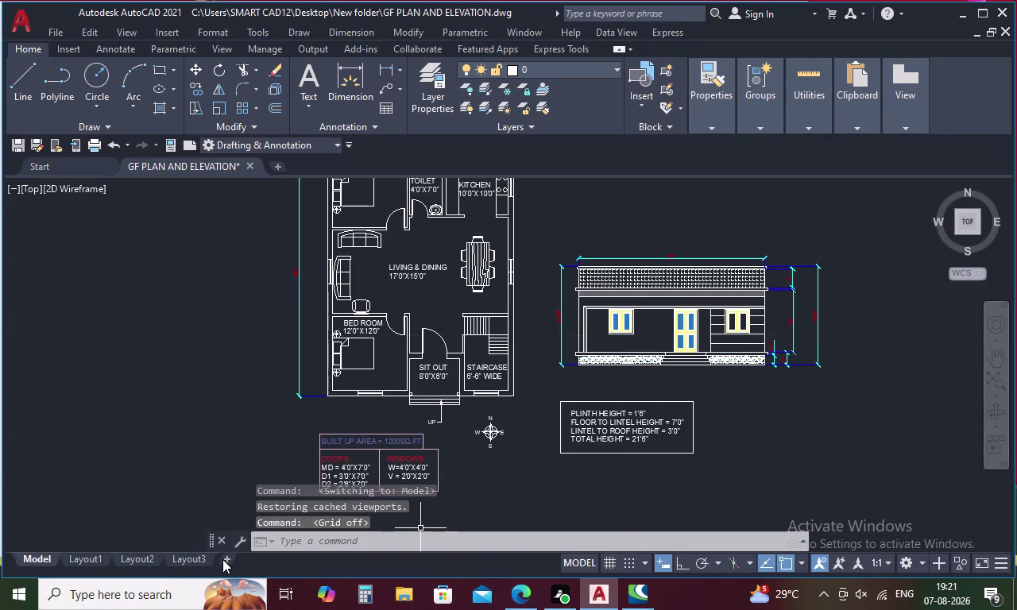
click(226, 556)
click(225, 556)
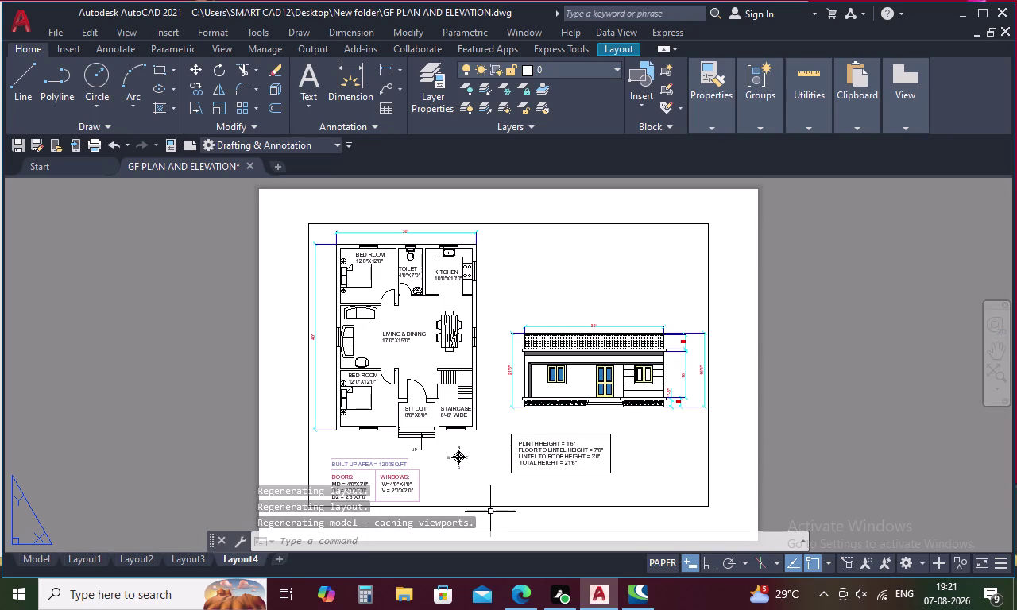
click(595, 387)
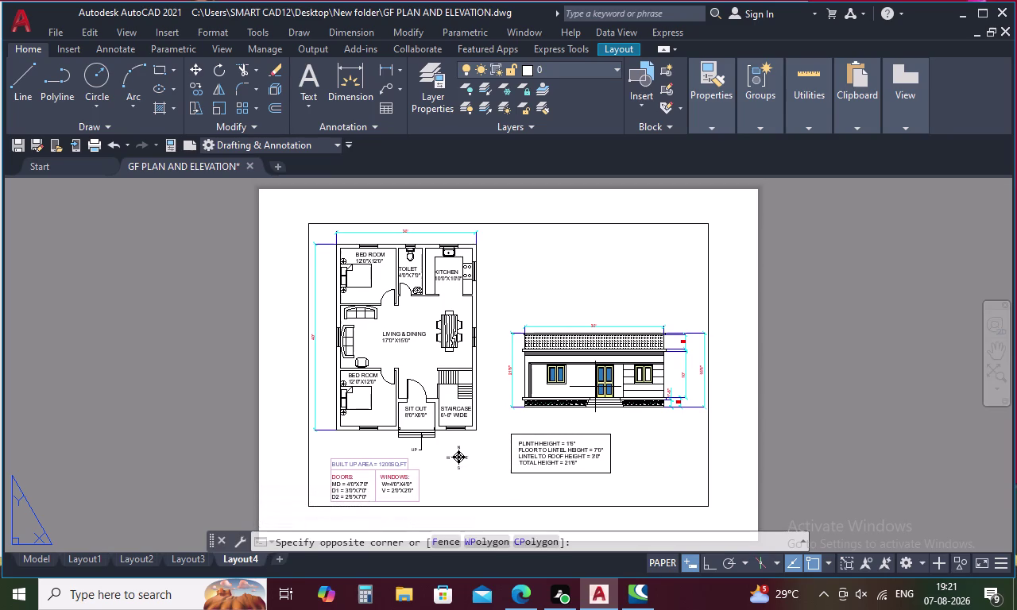
Activate the Layout4 viewport, then create Layout5 and recenter its sheet view.
double_click(595, 387)
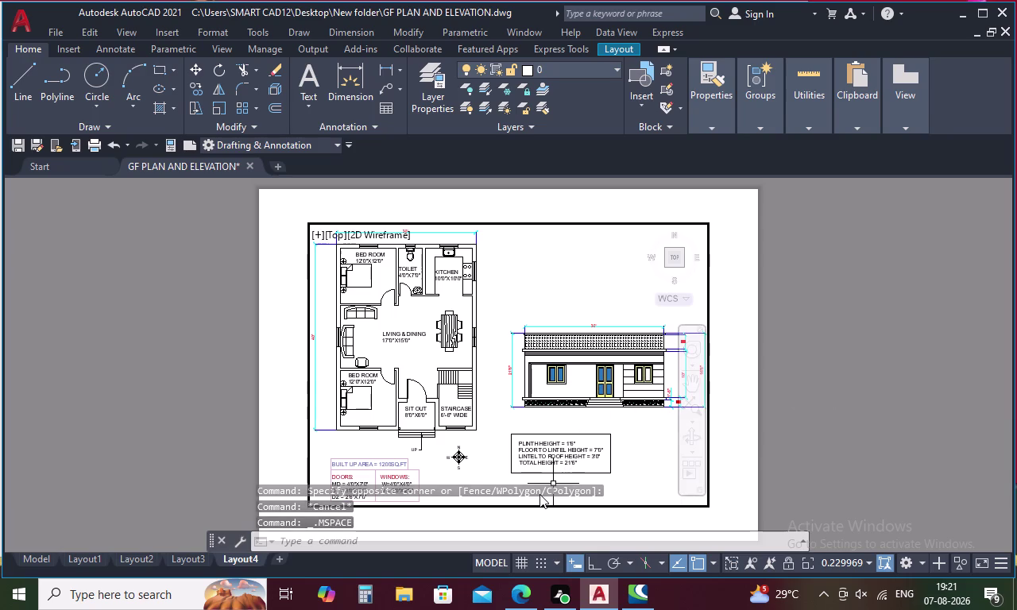
key(Escape)
key(Escape)
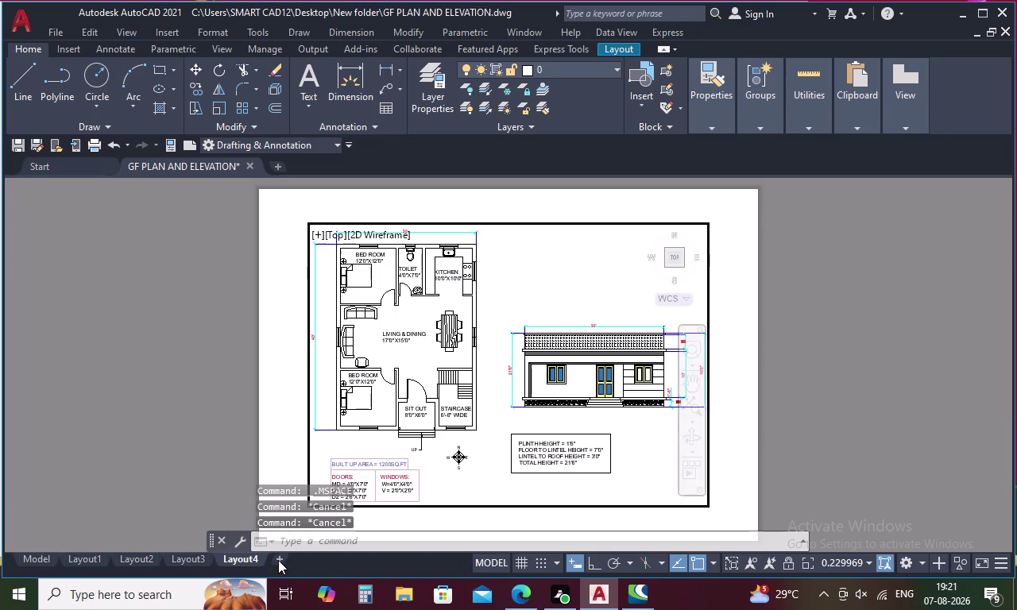
click(278, 558)
click(287, 558)
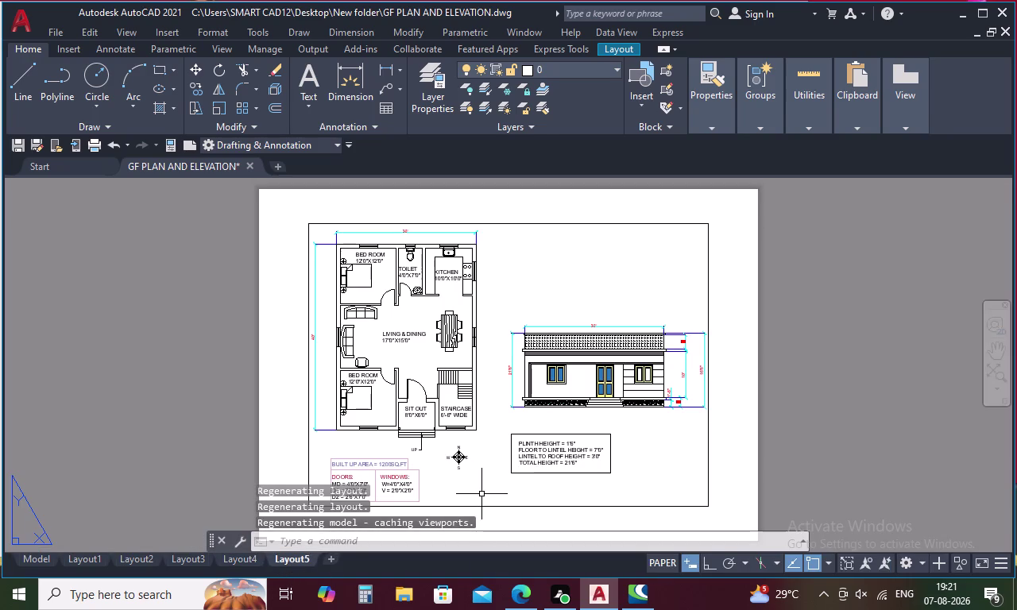
scroll(up, 3)
middle_drag(453, 475, 378, 479)
scroll(down, 3)
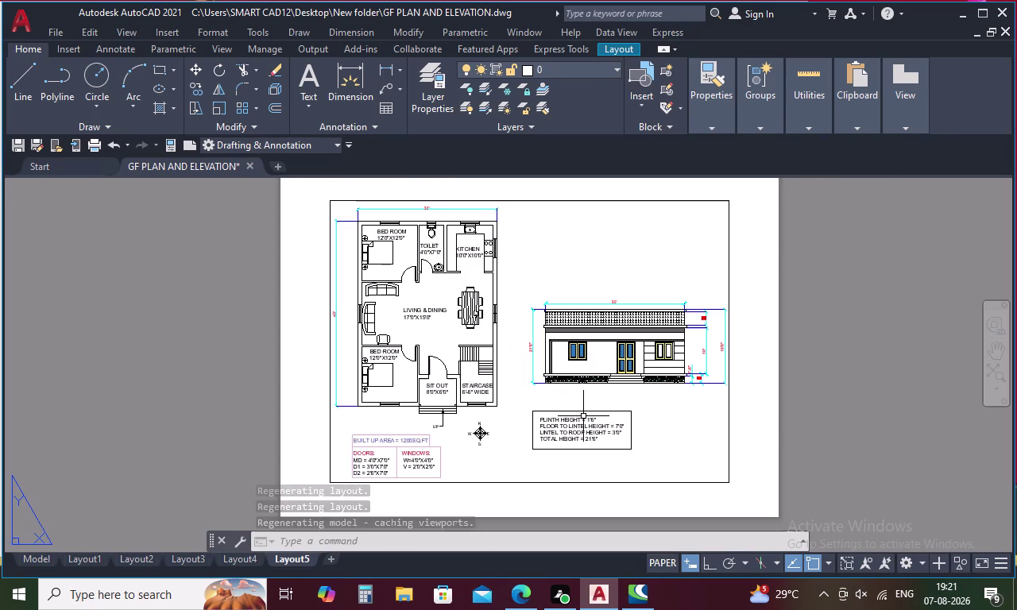
scroll(up, 3)
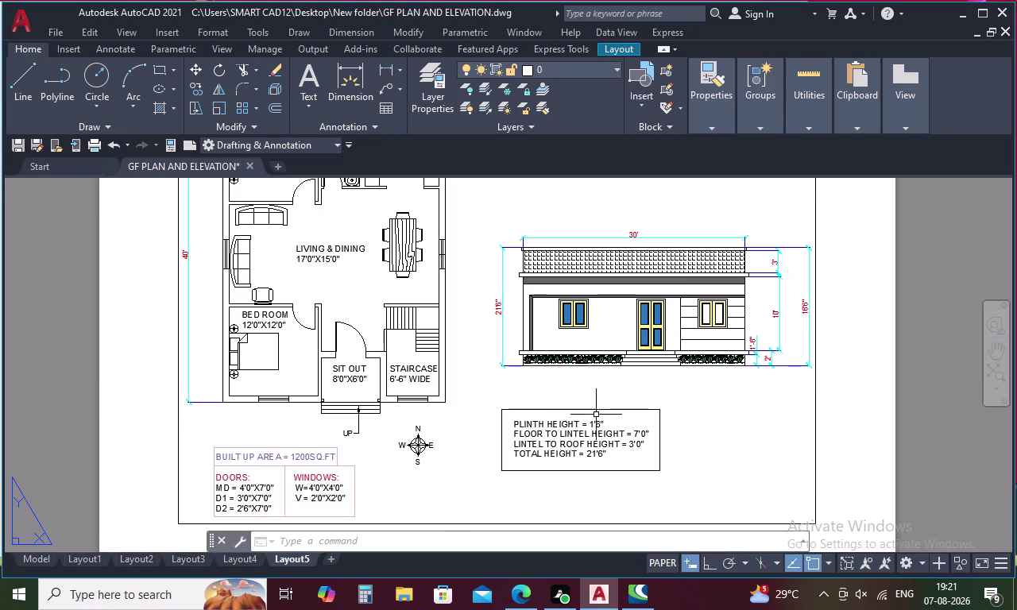
scroll(down, 3)
scroll(up, 3)
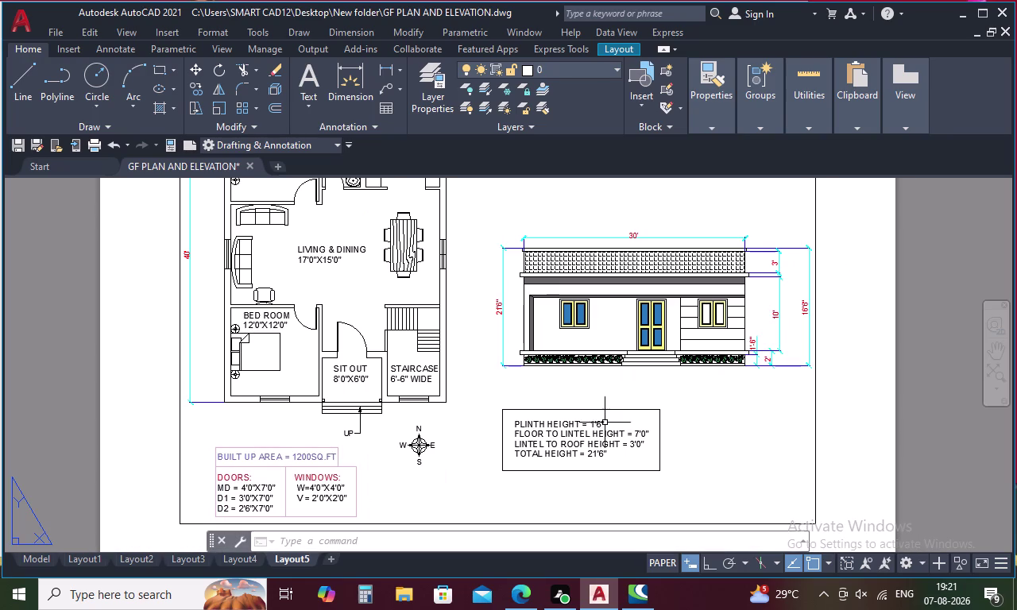
scroll(down, 3)
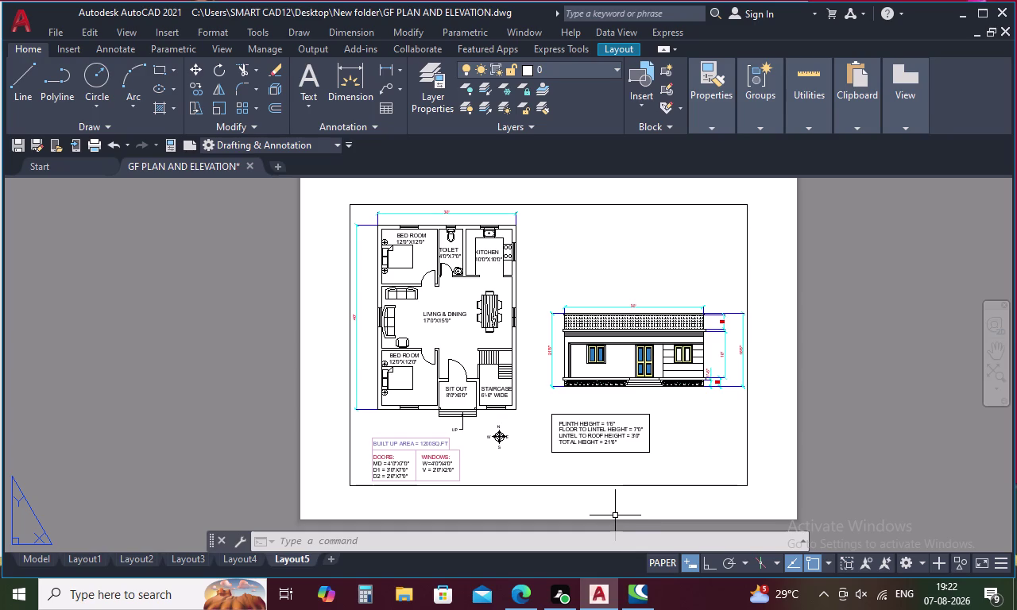
Save, then plot Layout5 with Microsoft Print to PDF, A4 landscape, 1:1 scale.
key(ctrl+s)
key(shift+p)
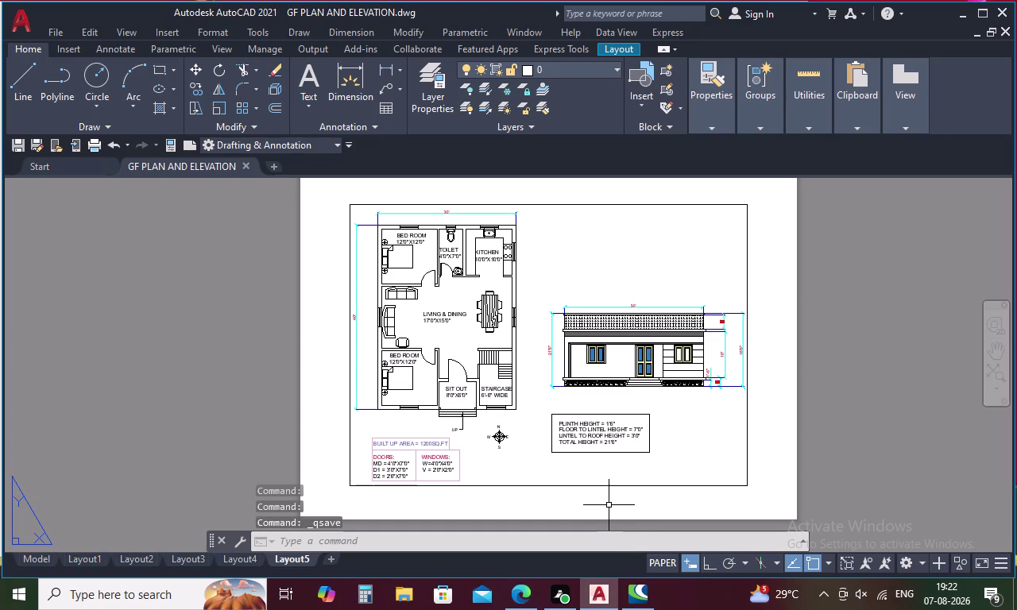
key(BackSpace)
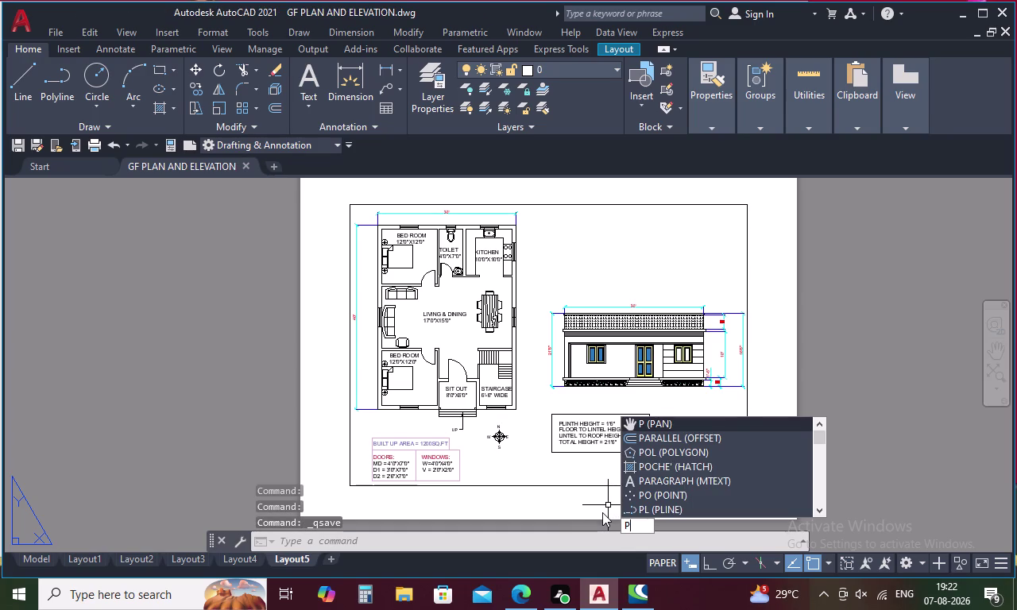
key(BackSpace)
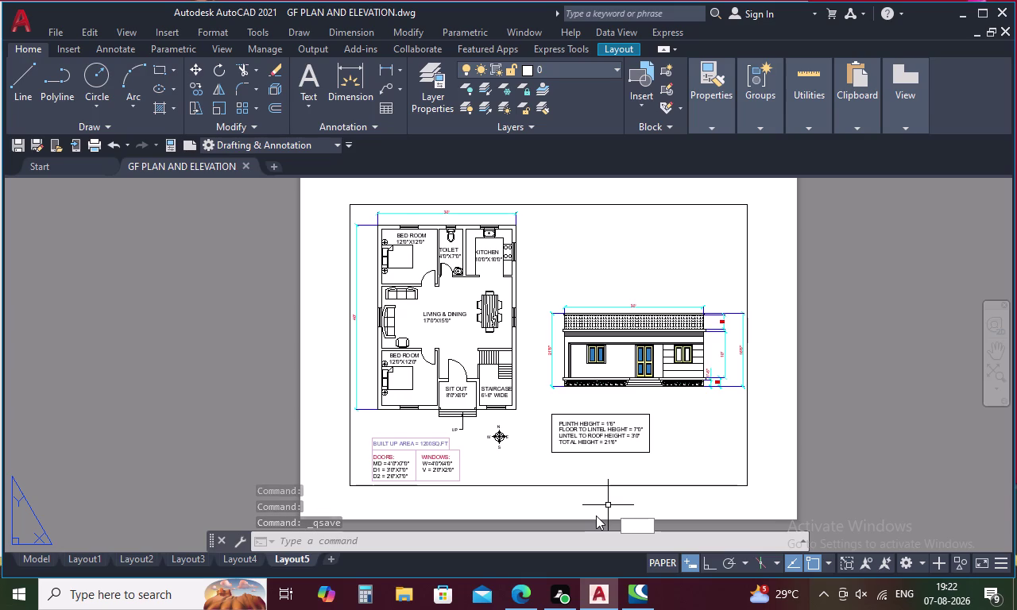
key(ctrl+p)
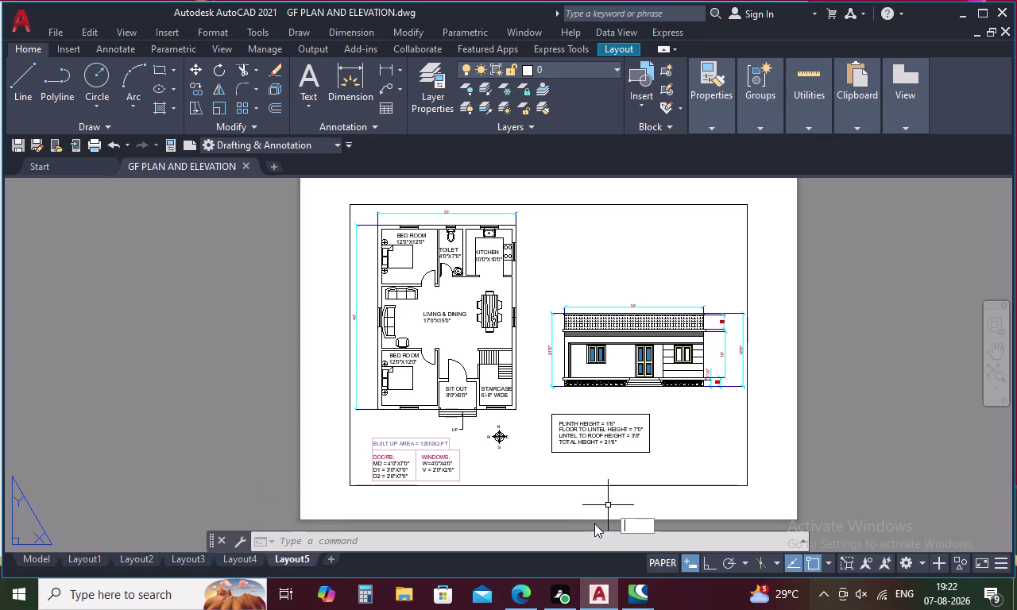
key(ctrl+p)
key(Escape)
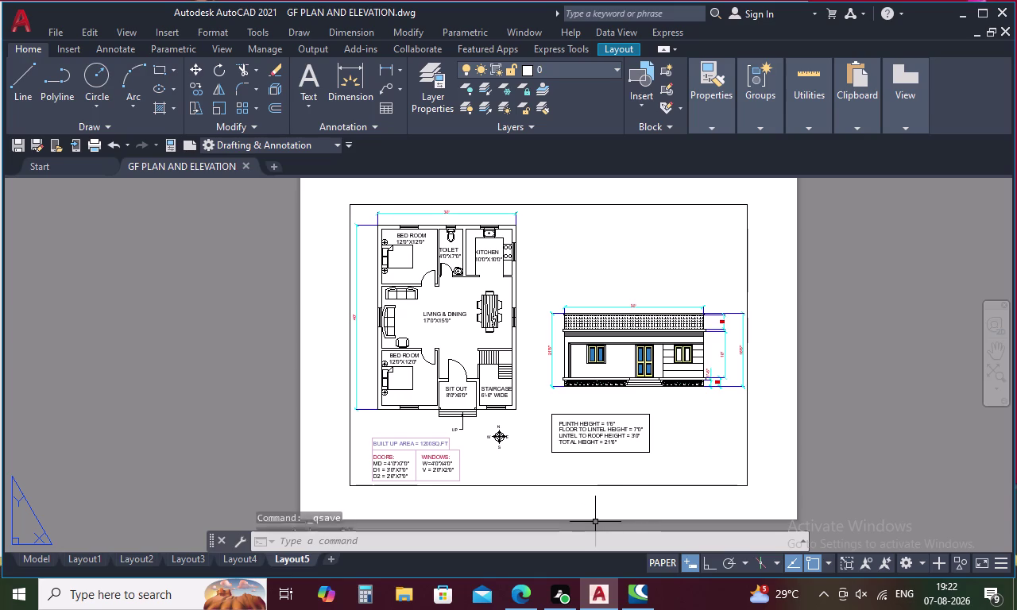
key(Escape)
key(ctrl+p)
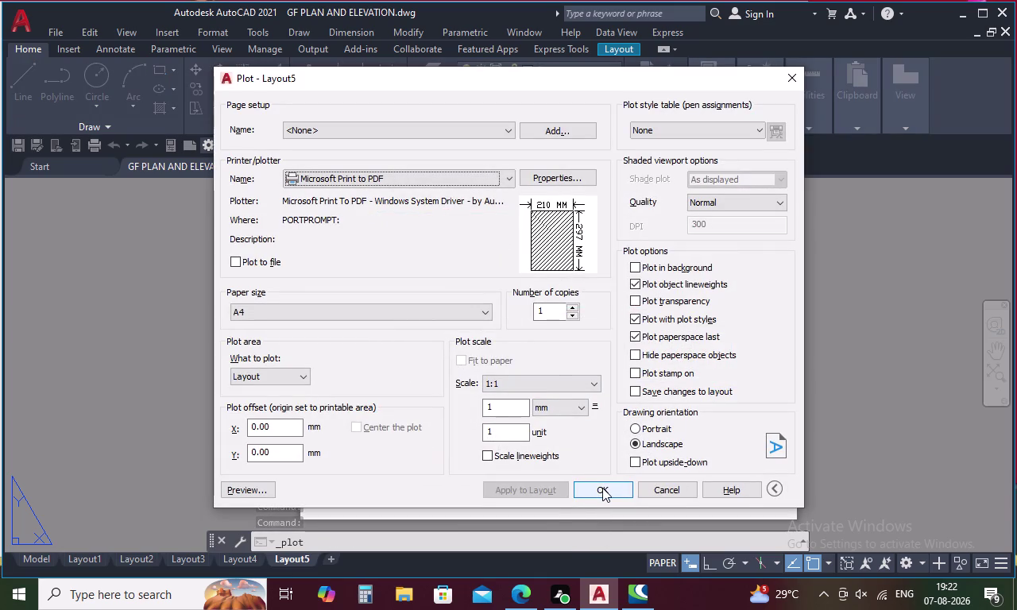
click(602, 487)
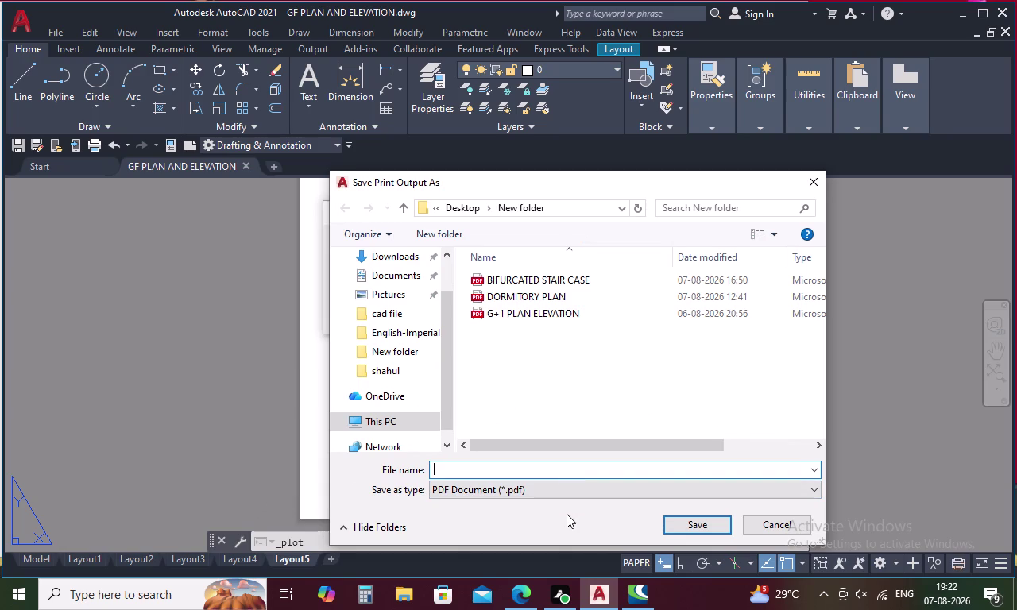
Enter 'GF PLAN AND ELEVATION' as the PDF file name.
text(GF)
key(space)
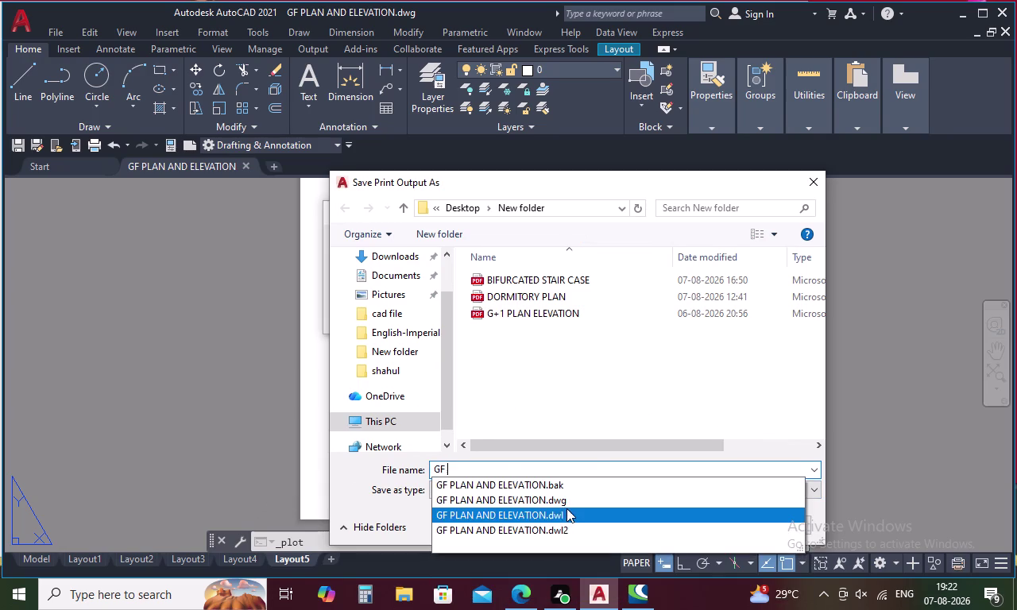
text(PL)
key(a)
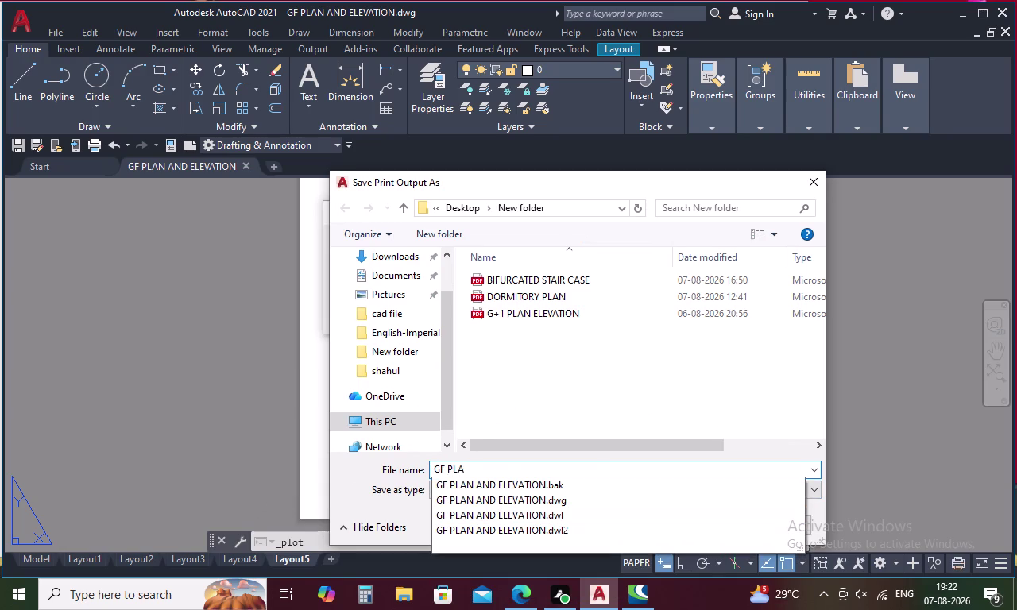
text(N AND)
key(space)
text(EL)
text(EV)
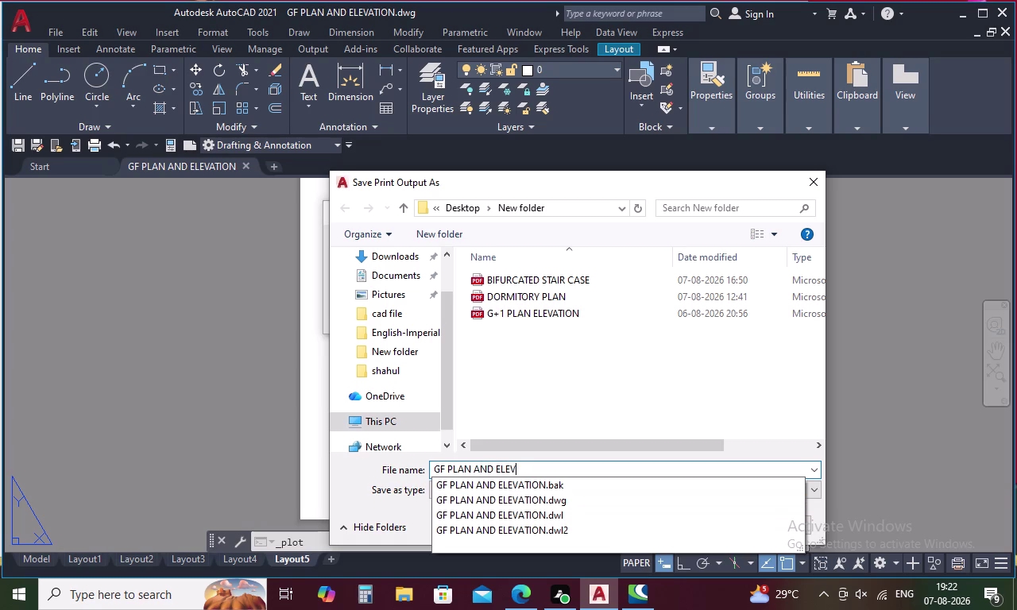
text(ATIO)
key(n)
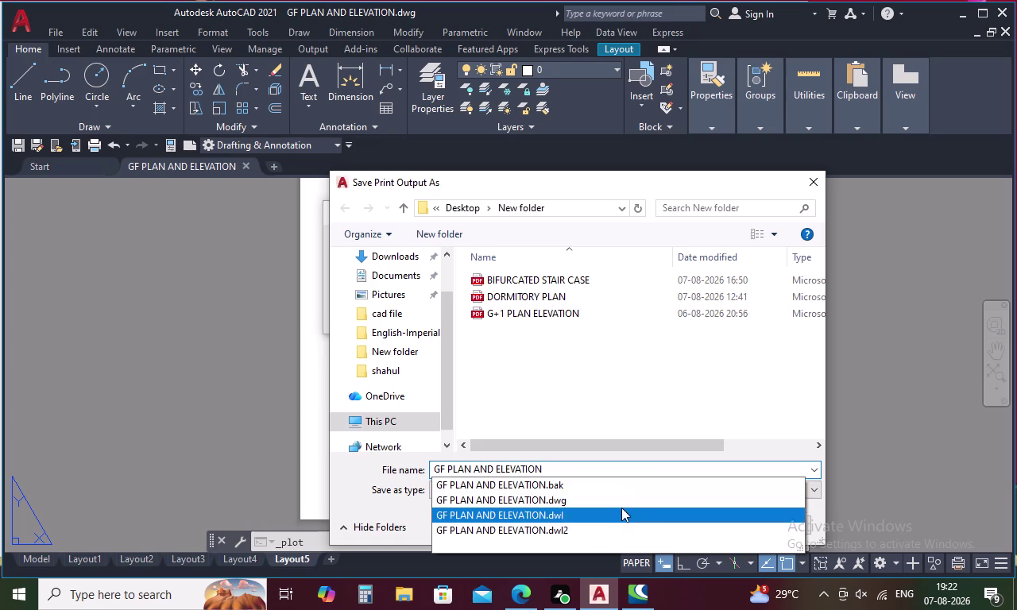
click(554, 469)
click(552, 469)
key(space)
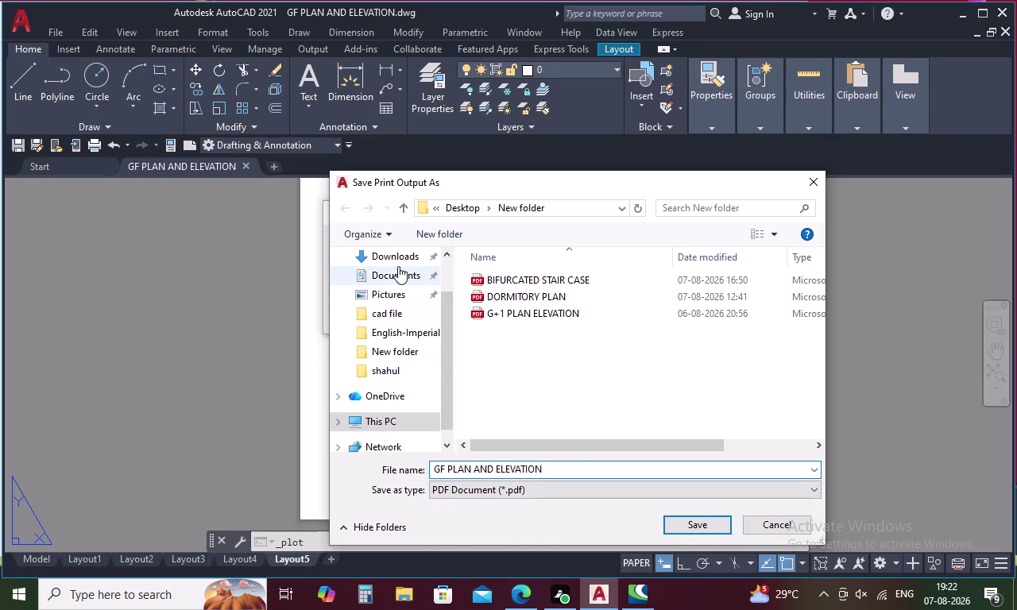
Save the PDF into New folder on the Desktop.
scroll(down, 3)
scroll(down, 3)
scroll(up, 3)
scroll(down, 3)
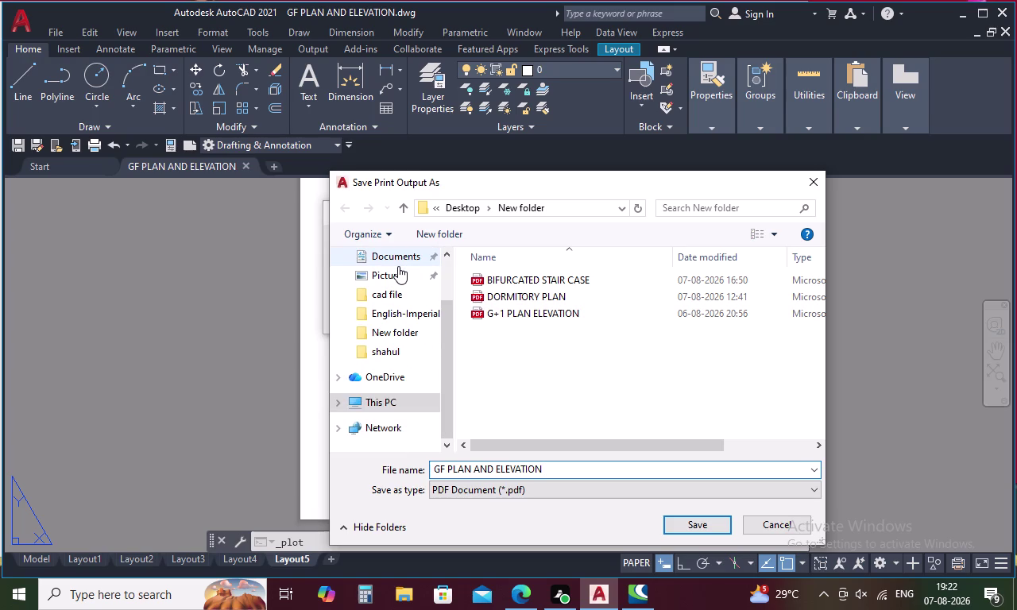
scroll(down, 3)
scroll(down, 3)
scroll(down, 3)
scroll(up, 3)
click(393, 290)
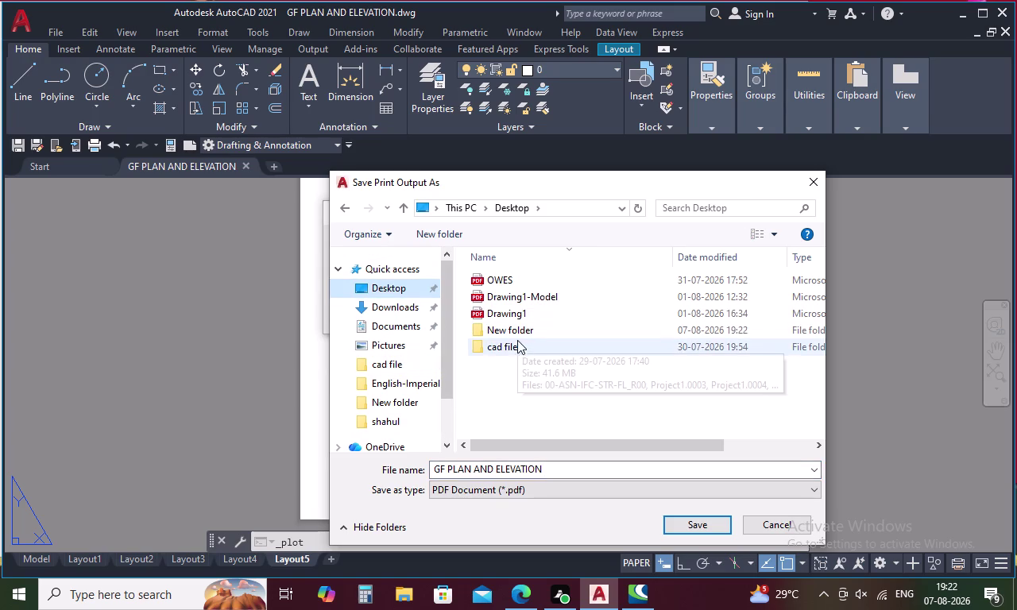
click(512, 327)
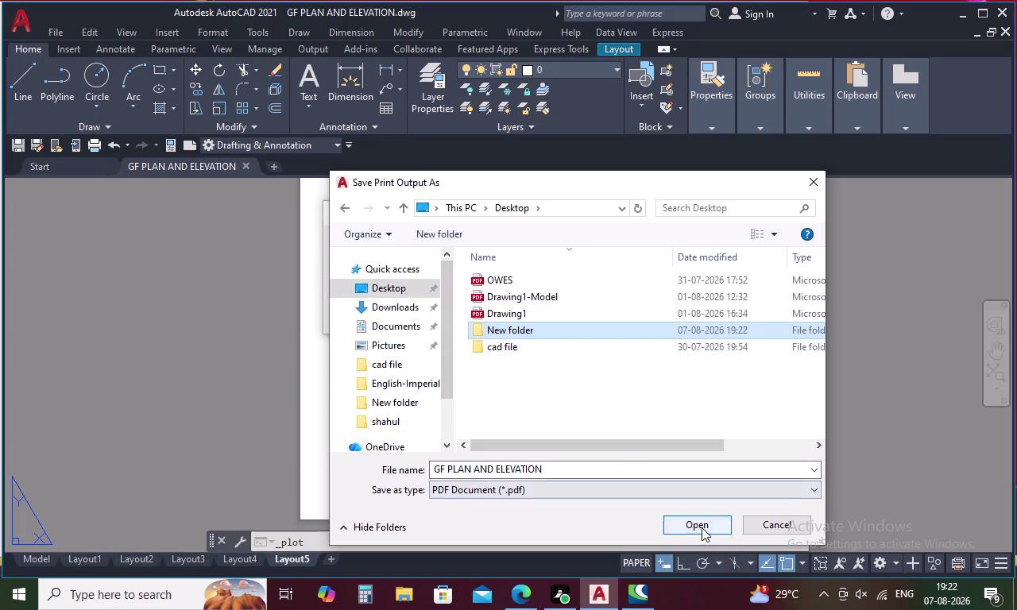
double_click(544, 335)
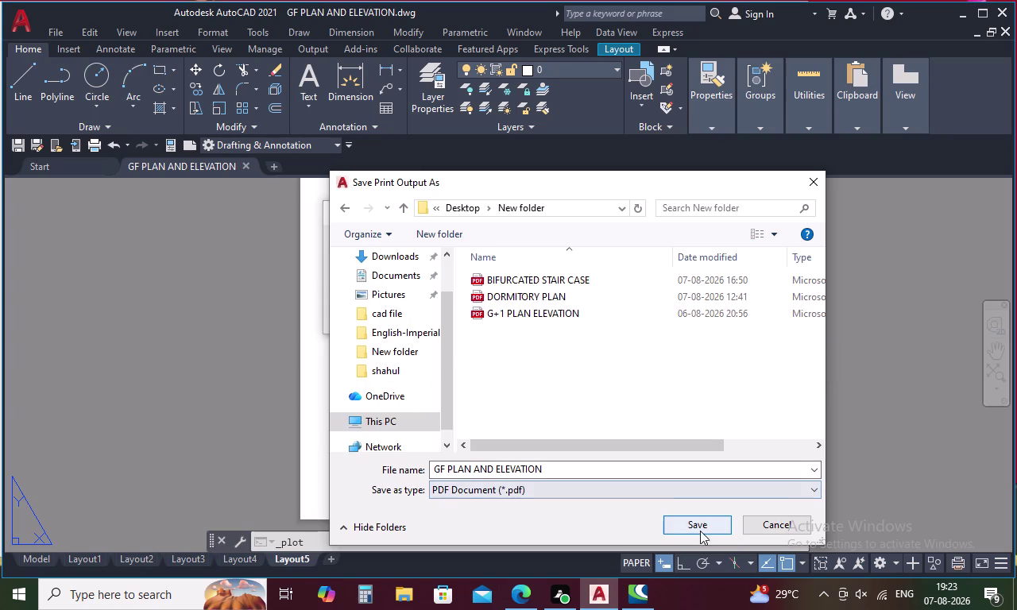
click(700, 527)
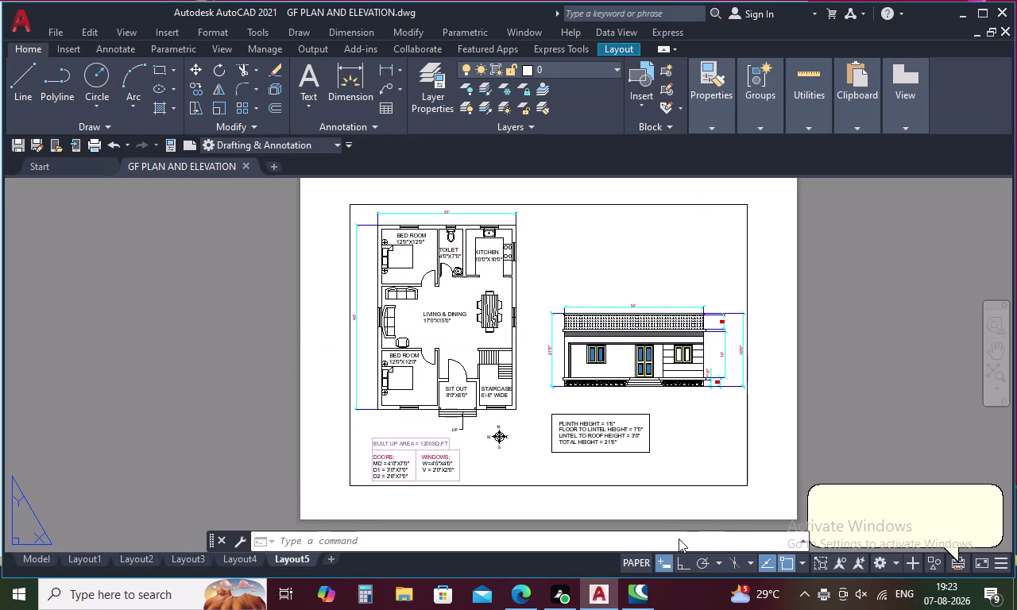
scroll(up, 3)
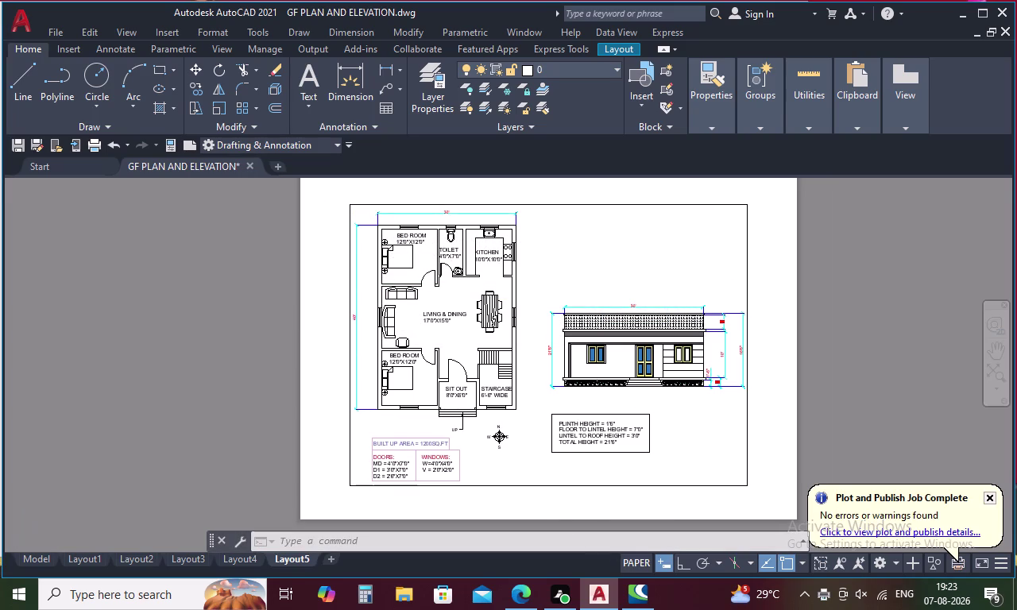
scroll(up, 3)
scroll(down, 3)
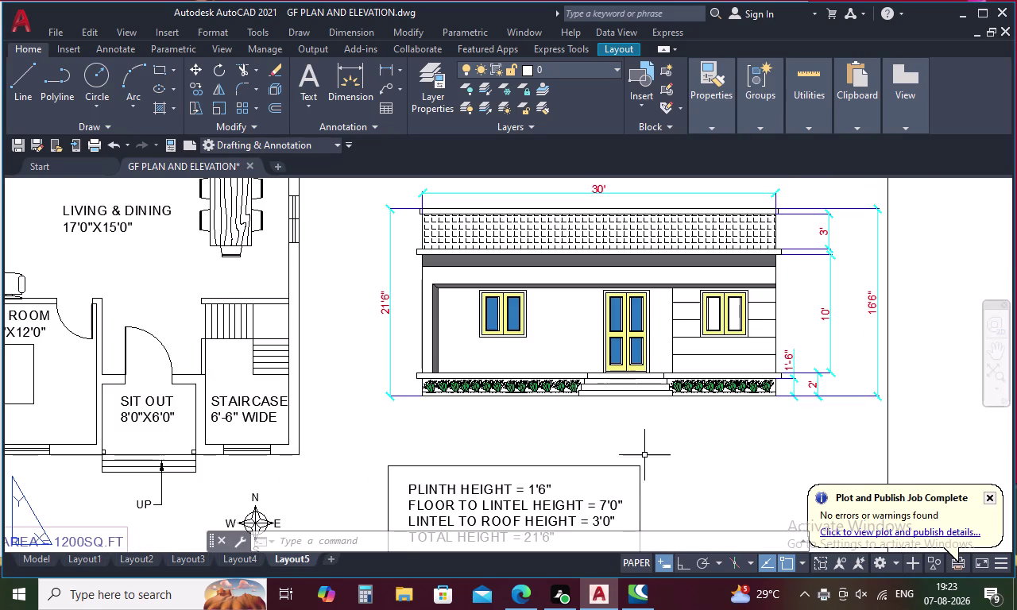
scroll(down, 3)
middle_drag(639, 464, 636, 425)
scroll(up, 3)
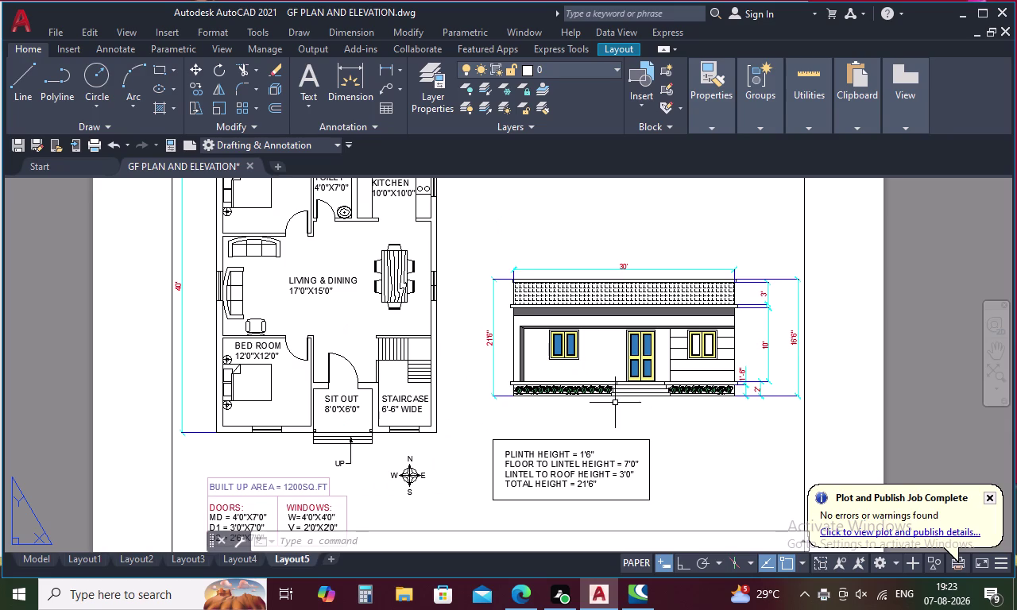
scroll(down, 3)
scroll(down, 3)
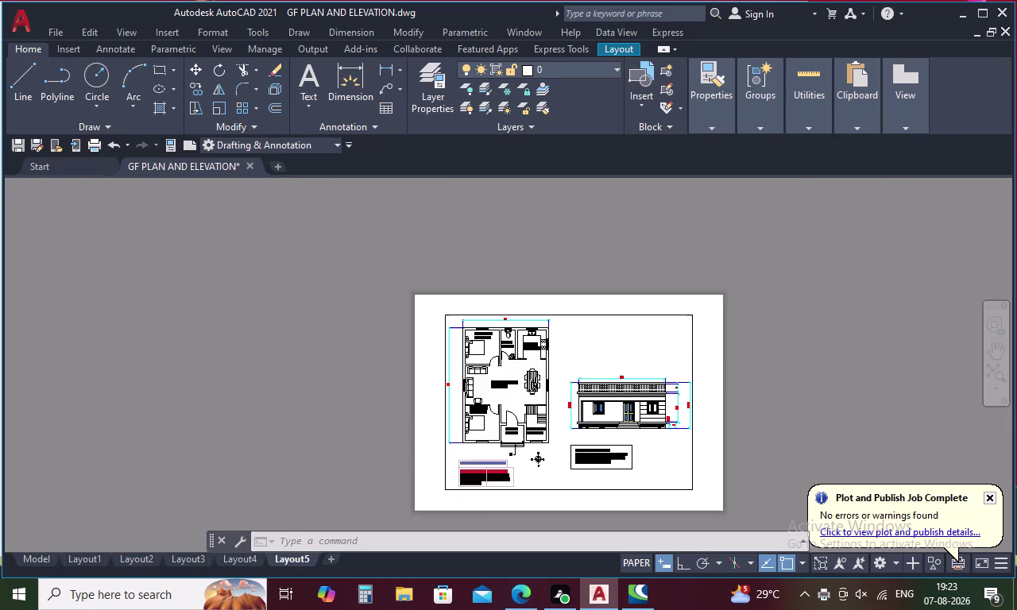
middle_drag(607, 479, 601, 447)
scroll(up, 3)
middle_drag(600, 446, 553, 496)
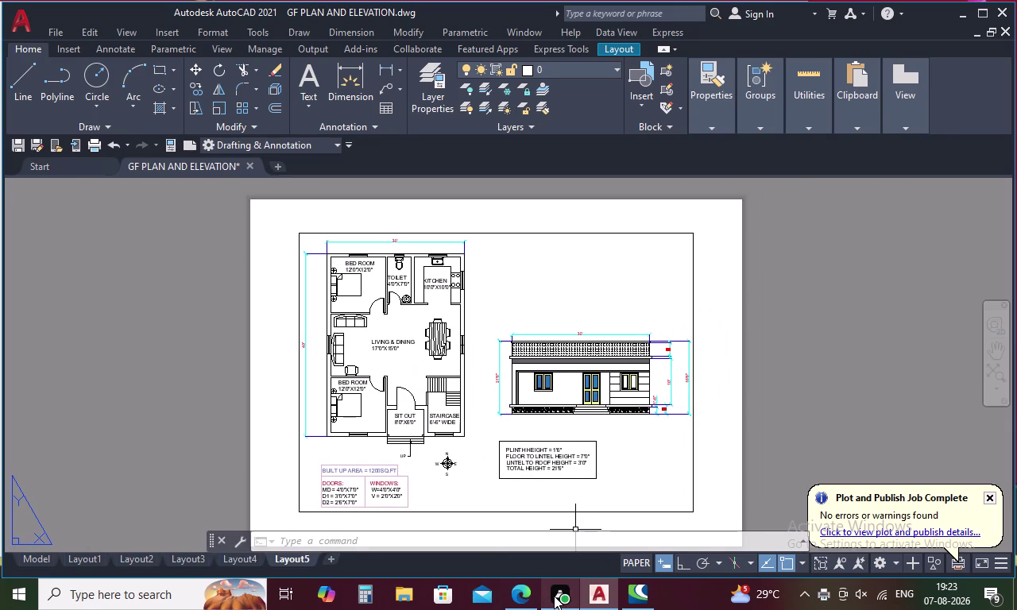